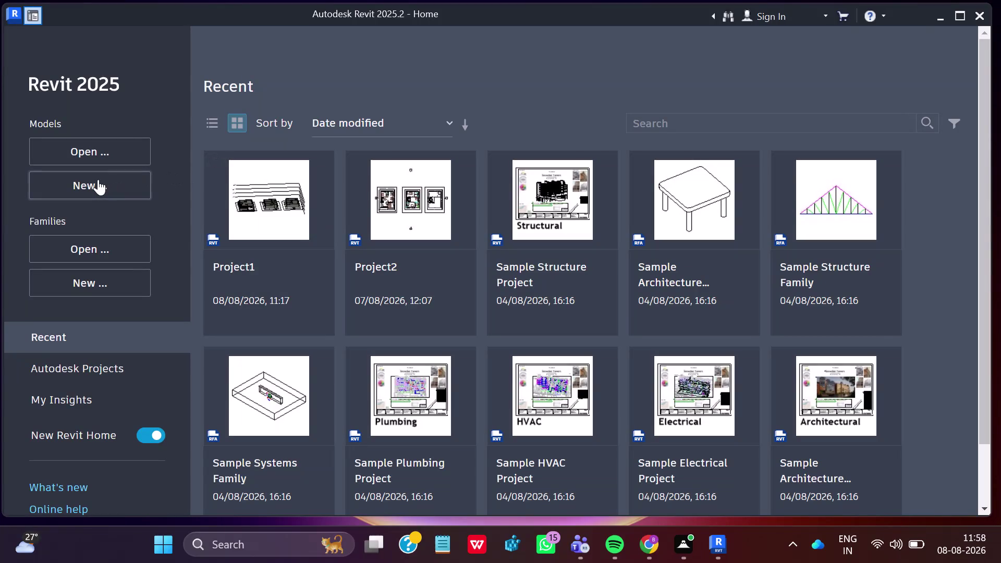
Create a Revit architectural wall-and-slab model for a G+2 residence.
Create a new project from the English-Imperial default.rte template.
click(97, 183)
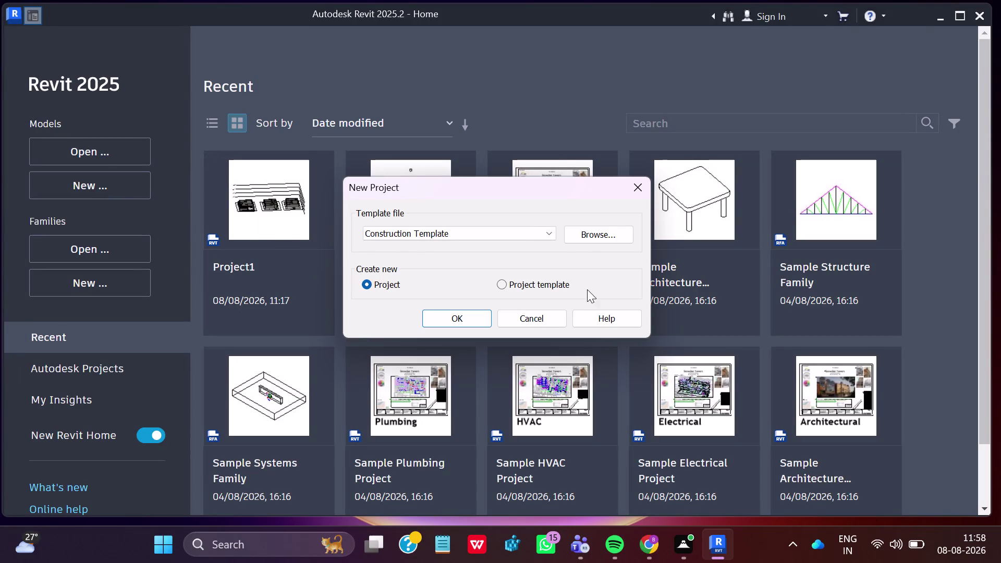
click(554, 236)
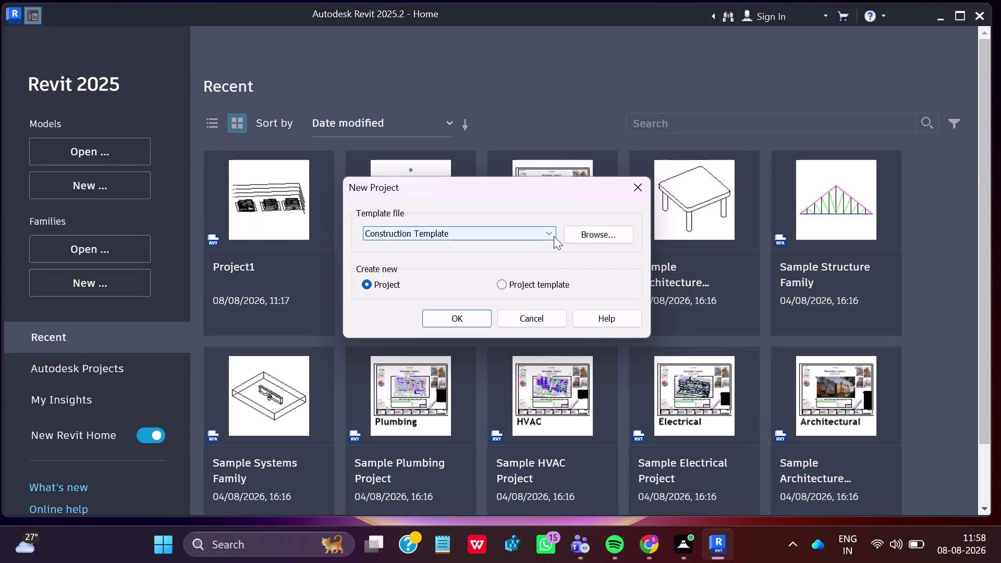
click(498, 260)
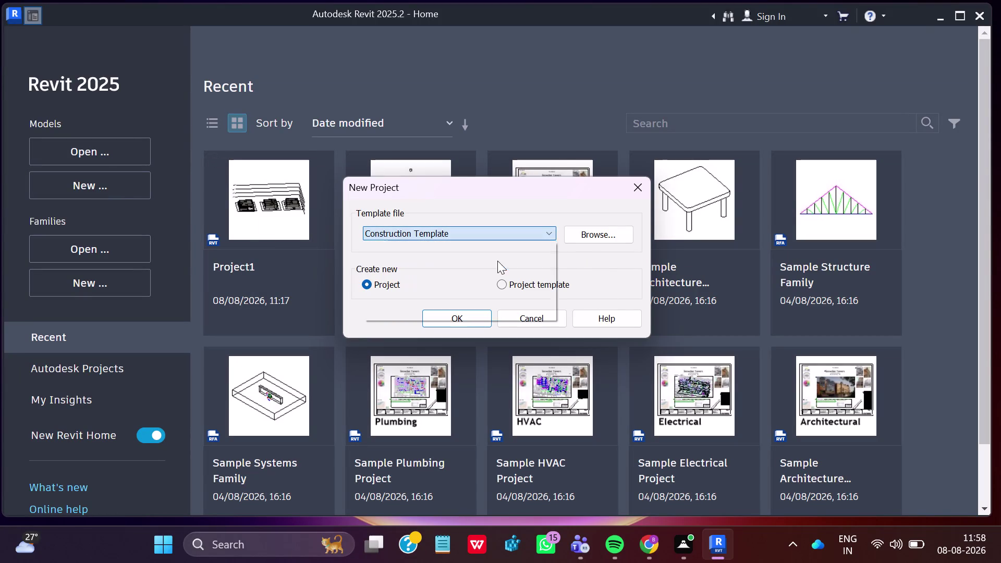
click(602, 237)
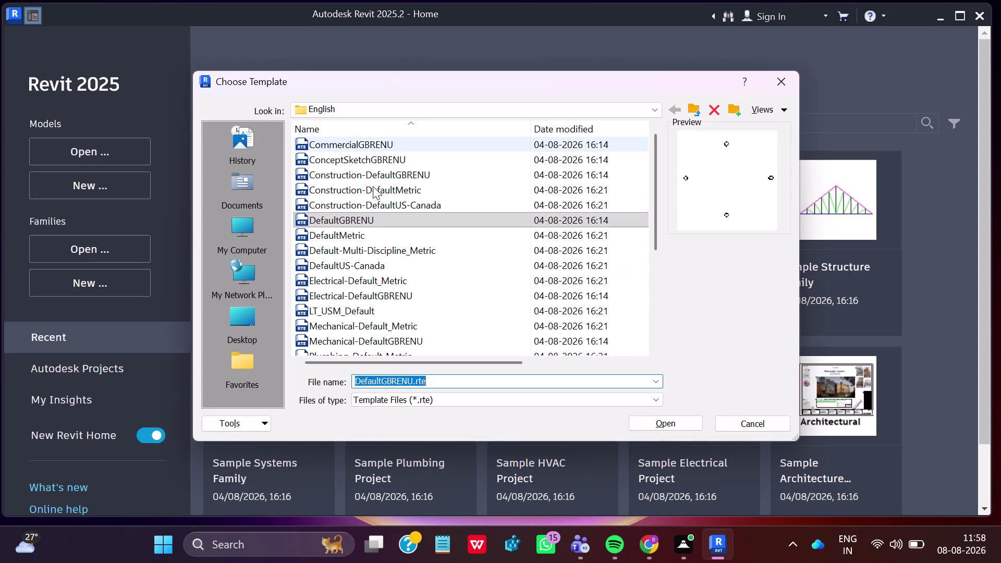
click(390, 110)
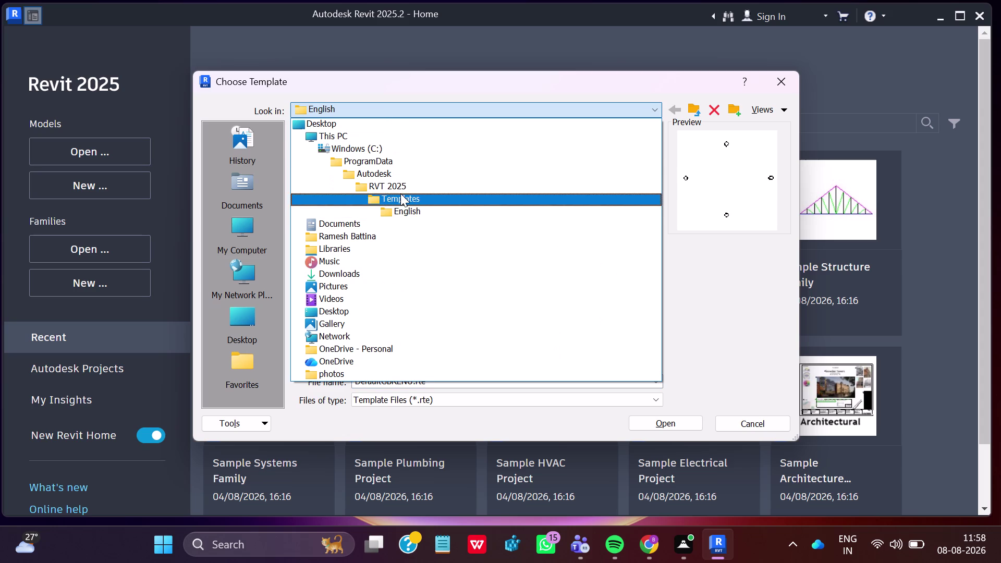
click(400, 194)
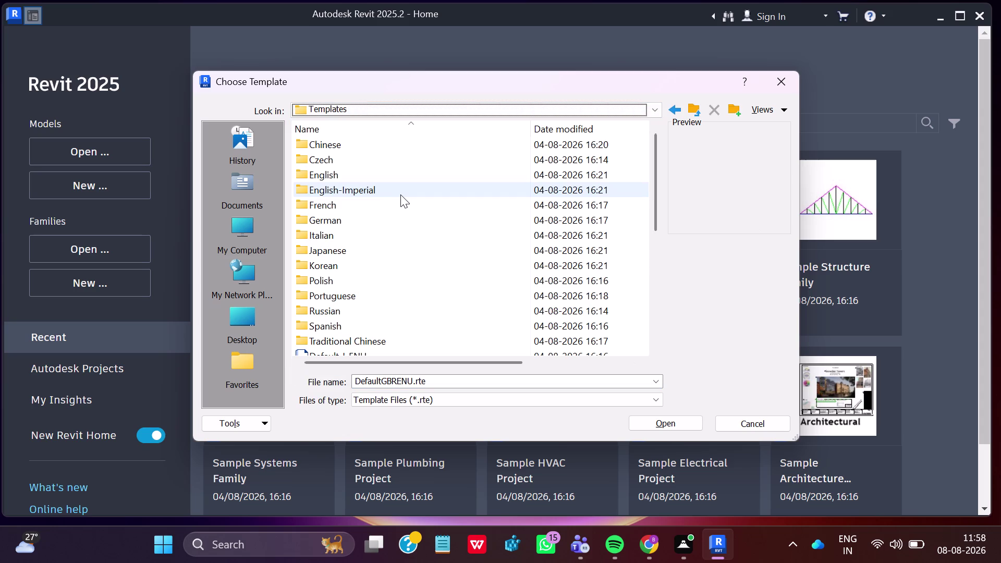
click(378, 176)
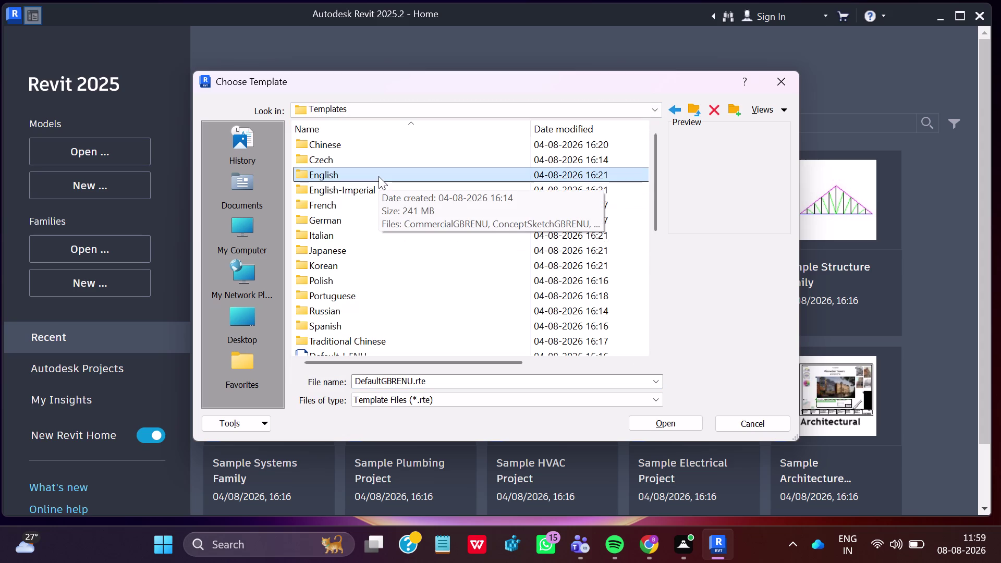
click(377, 188)
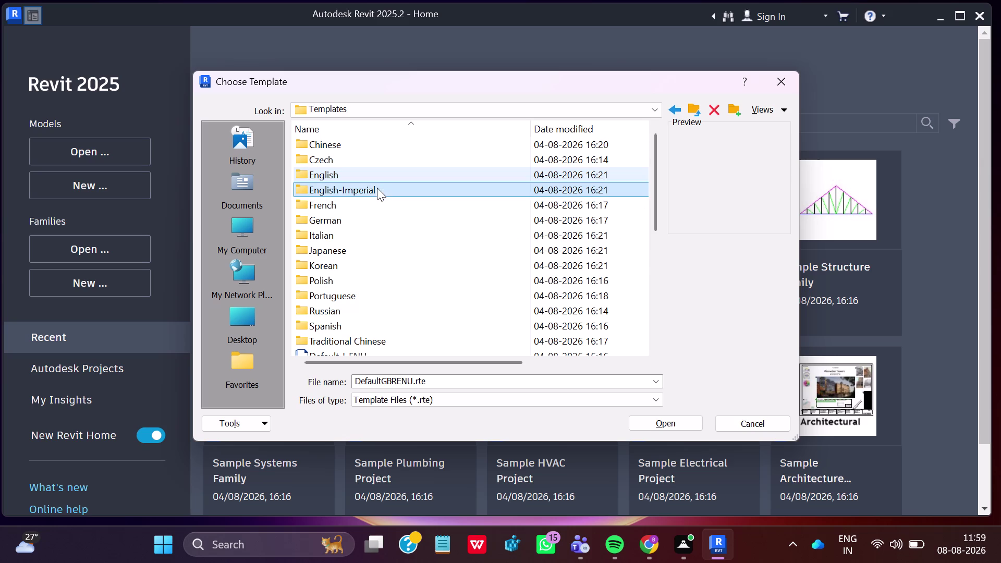
click(668, 419)
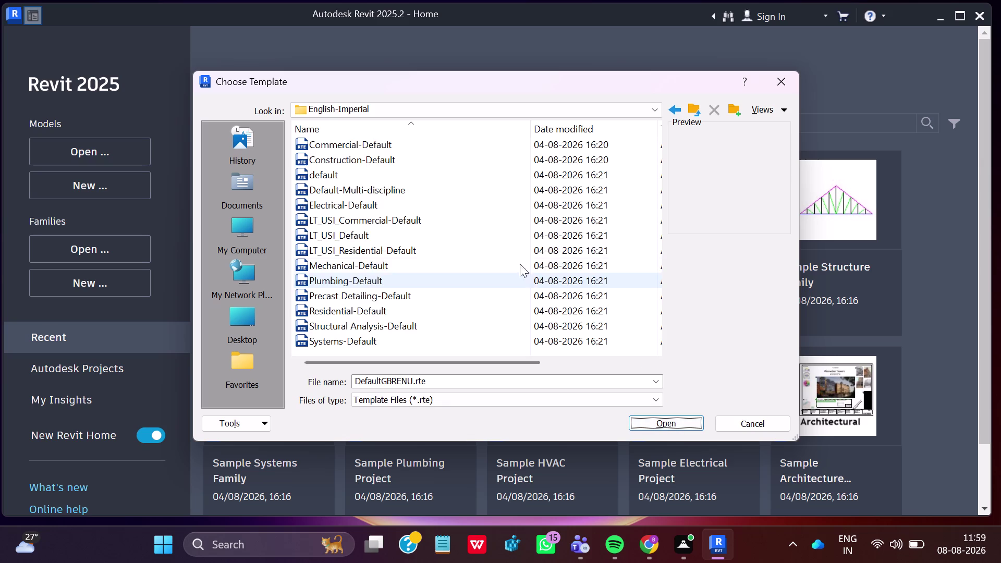
click(440, 173)
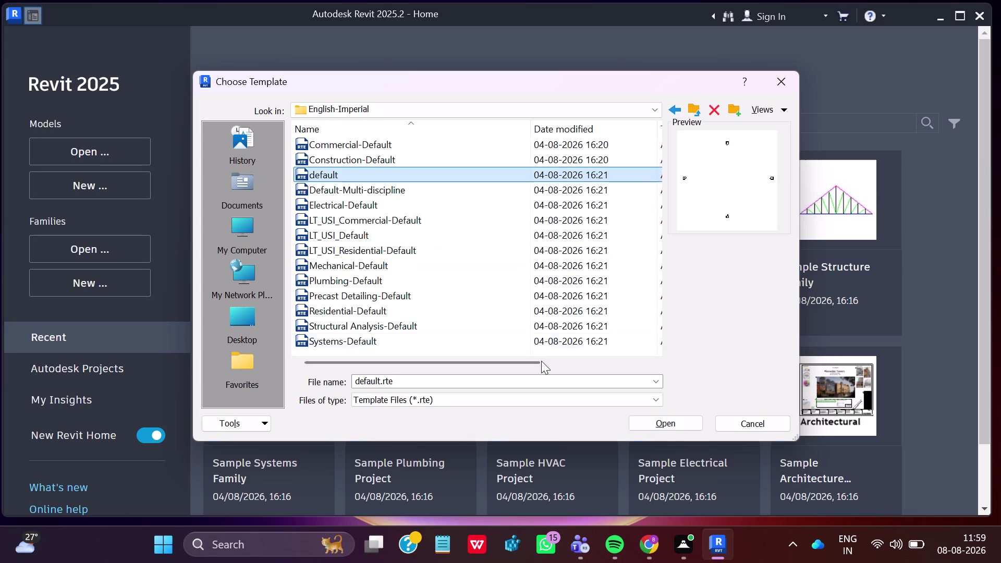
click(674, 426)
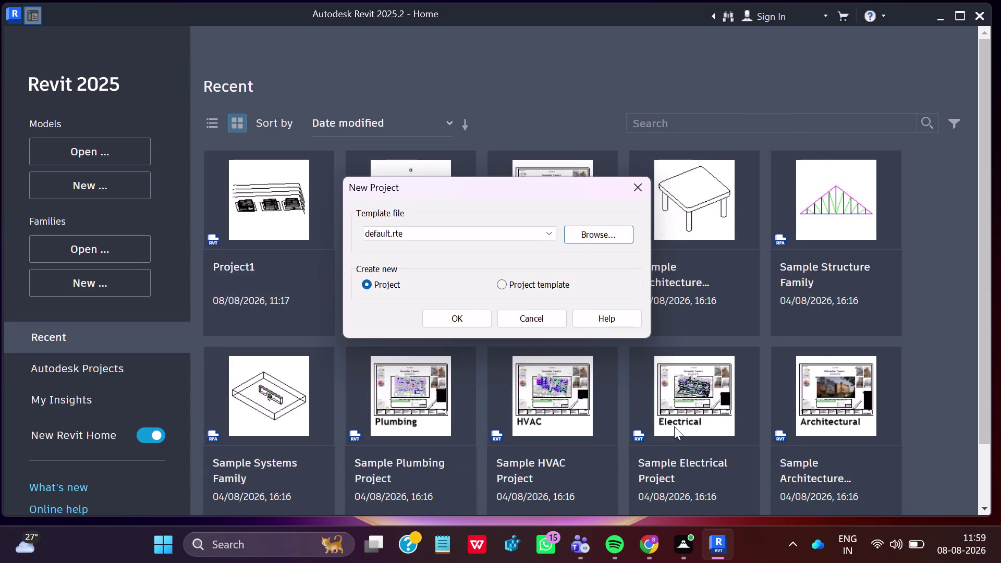
click(467, 319)
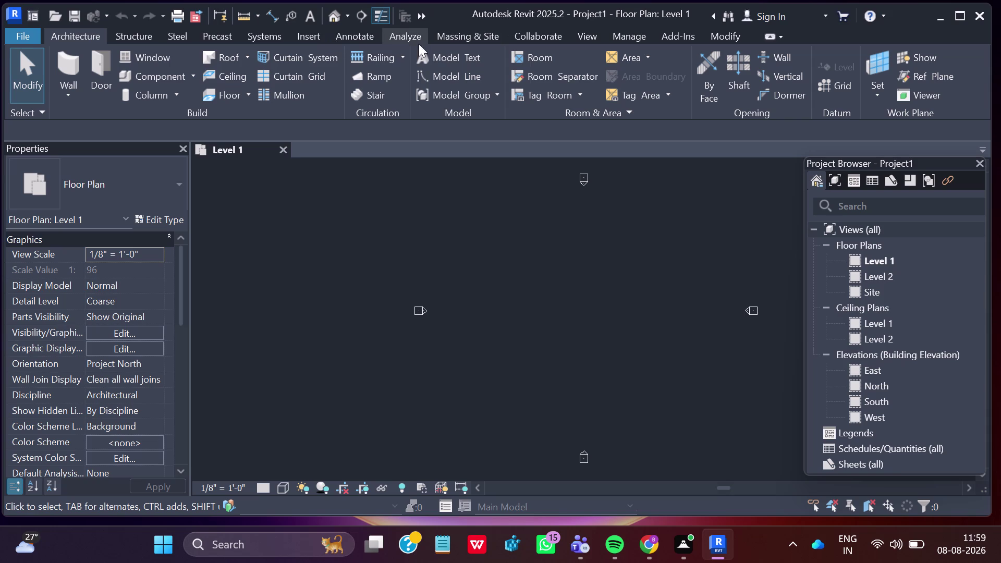
Import revit102.dwg from Documents into Level 1, positioned Center to Center.
click(317, 35)
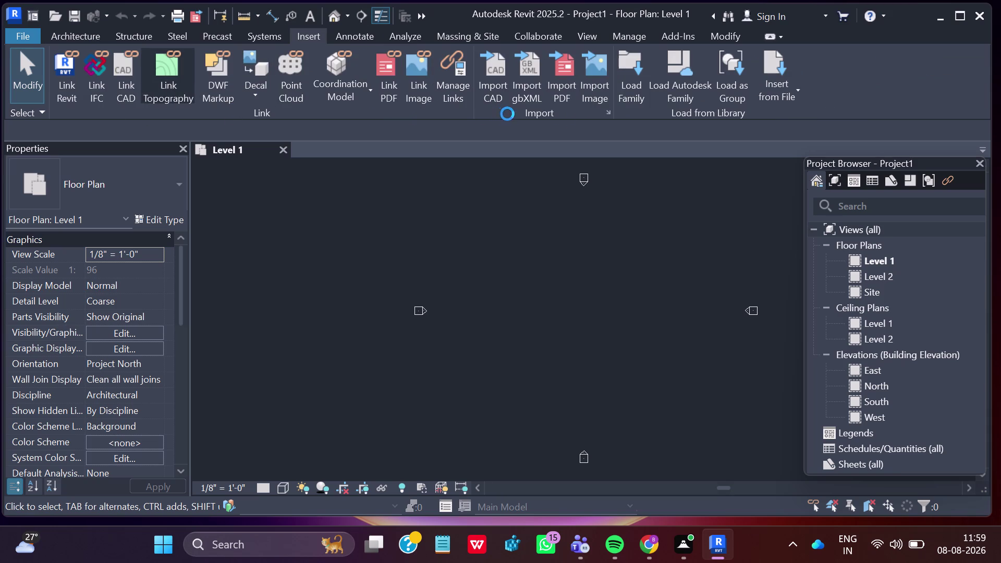
click(498, 75)
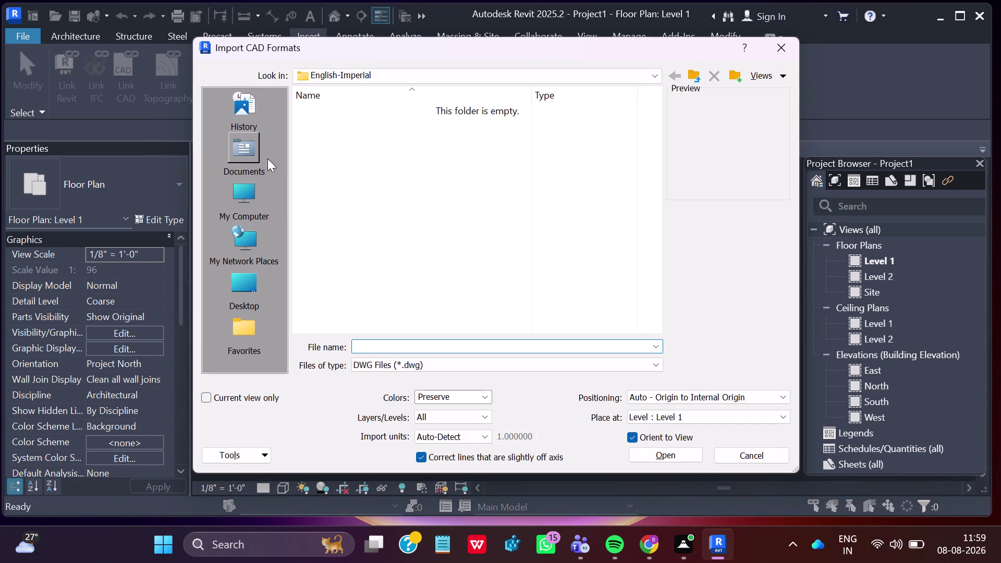
click(228, 143)
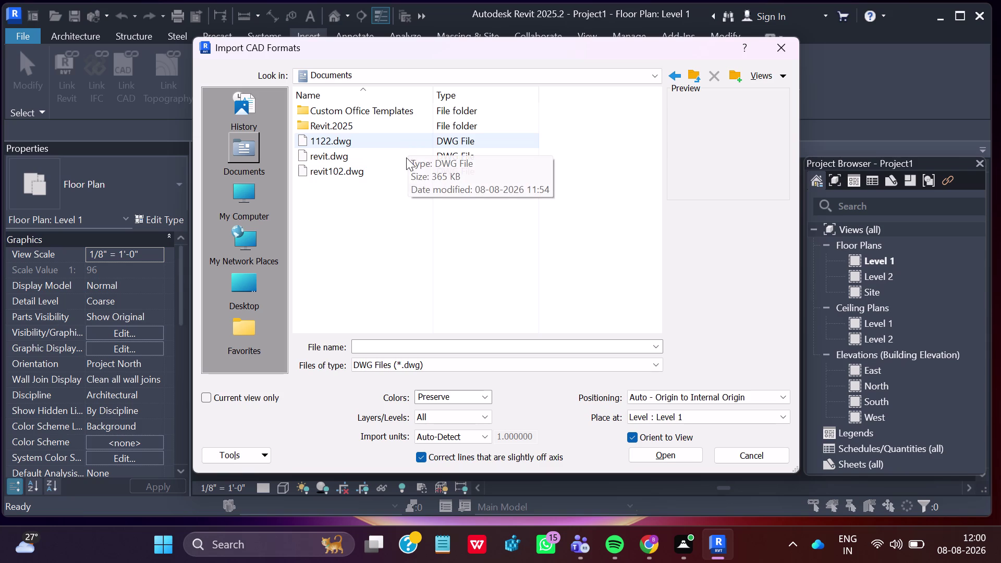
click(378, 171)
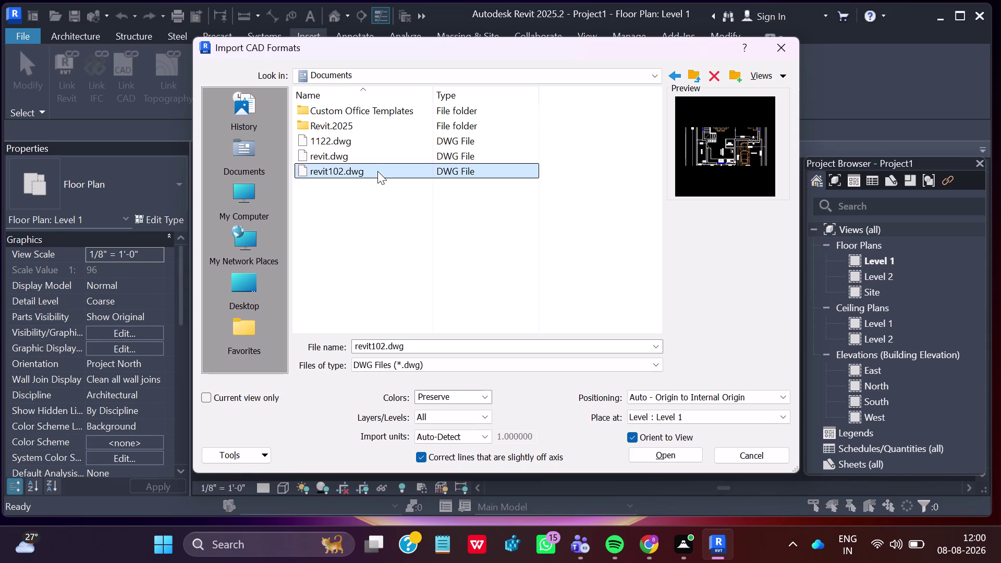
click(777, 393)
click(734, 409)
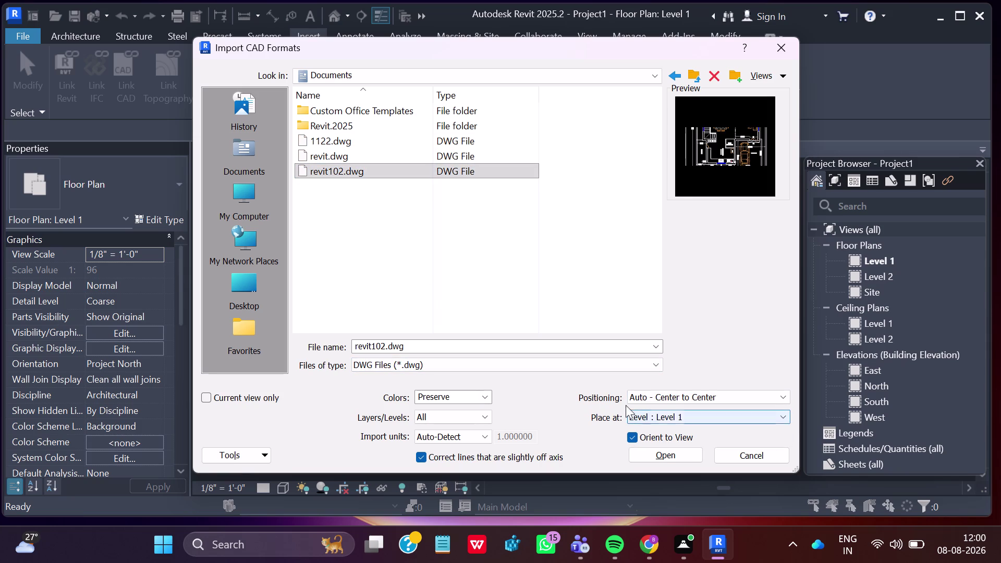
click(666, 457)
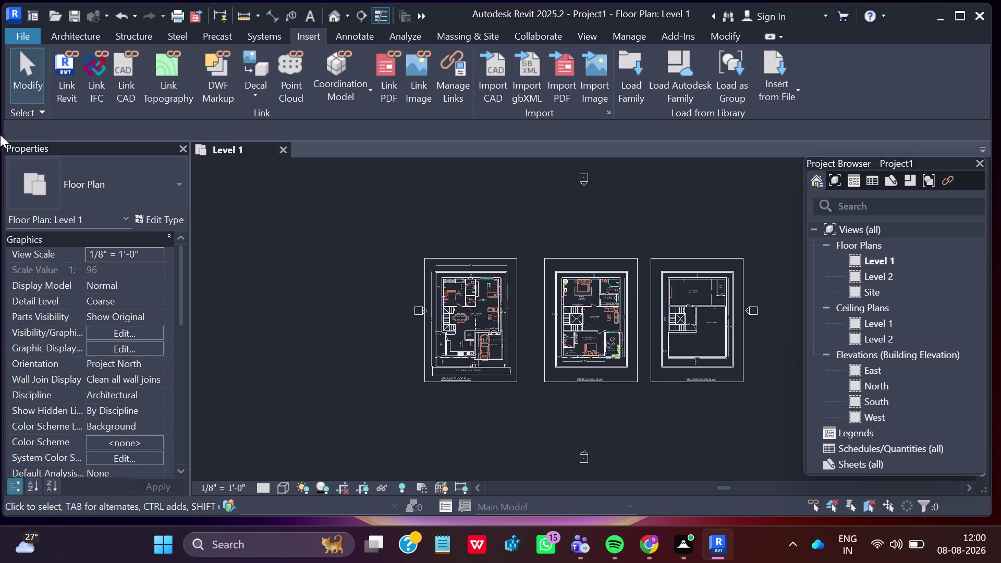
click(74, 34)
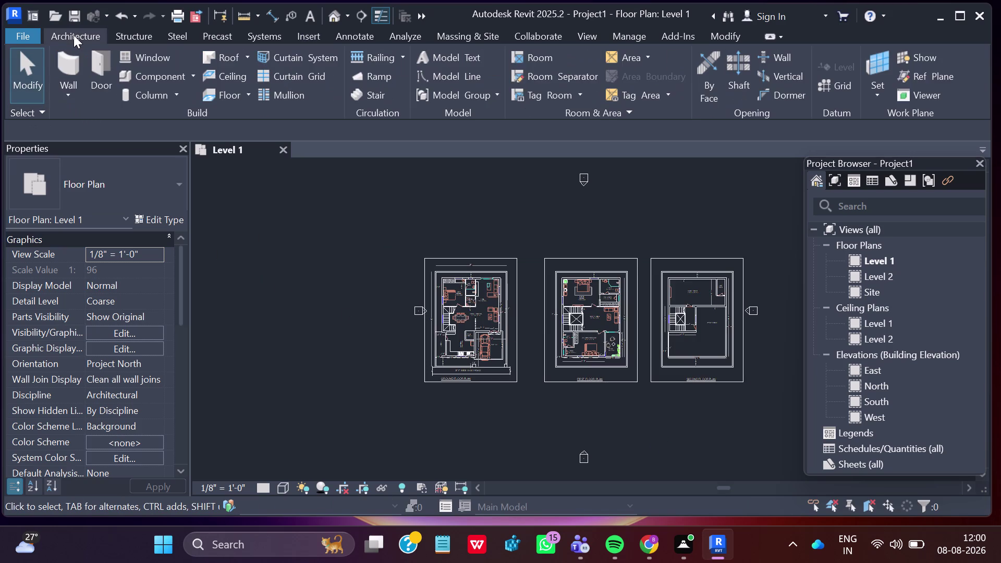
Start the Wall tool and duplicate the Generic - 8" wall type.
click(67, 90)
click(89, 118)
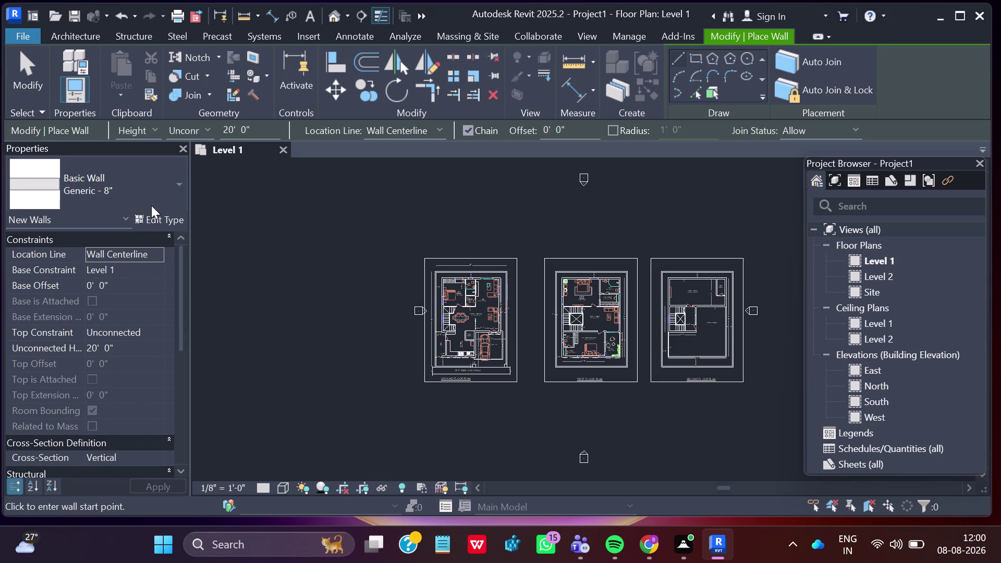
click(163, 220)
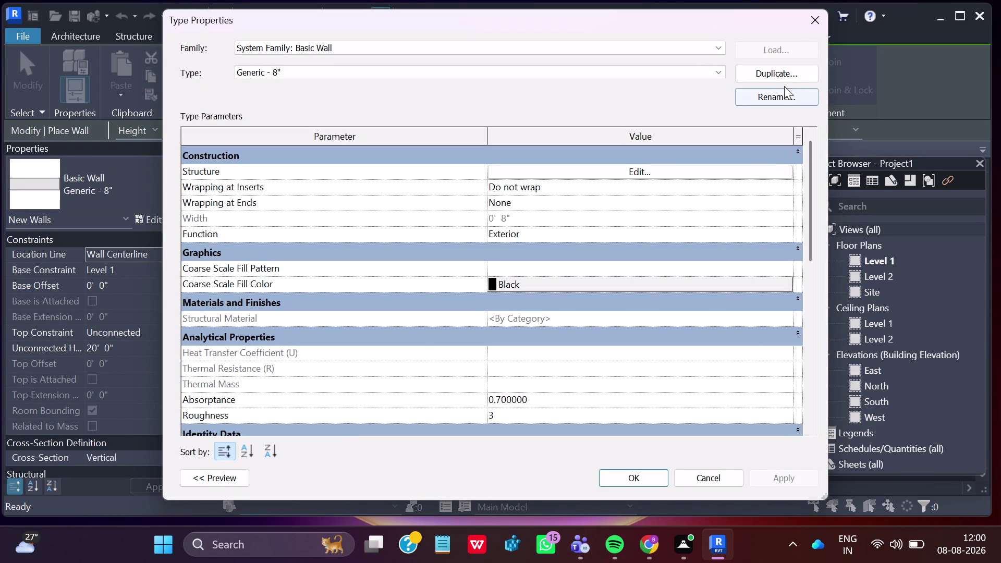
click(784, 72)
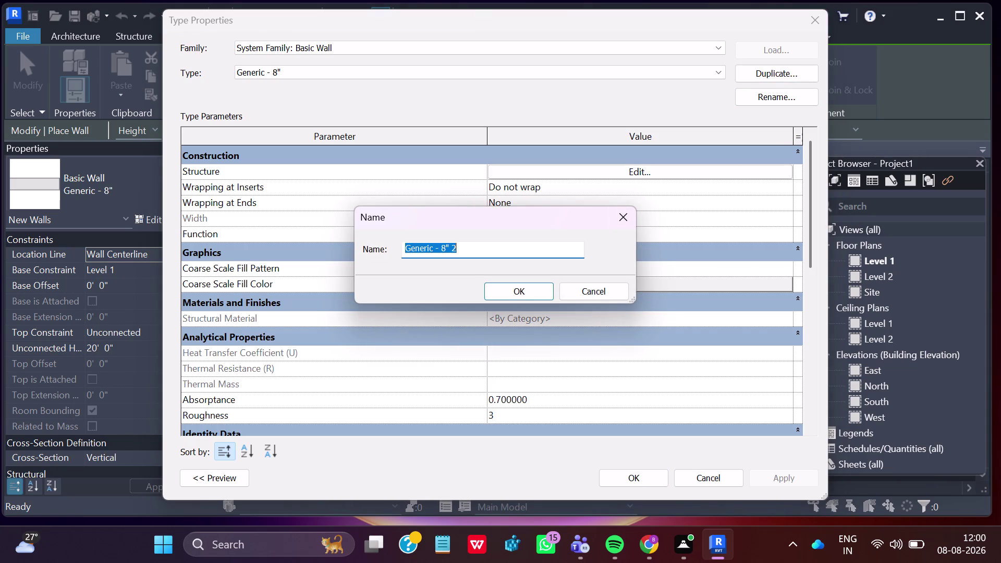
Name the duplicated type '6" wall' and open its layer structure.
click(475, 250)
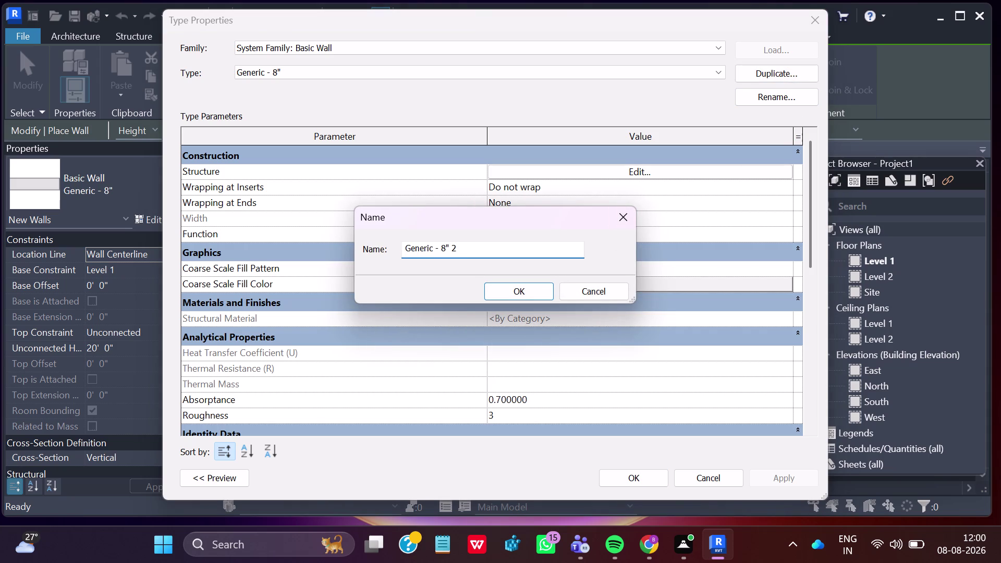
key(BackSpace)
key(BackSpace)
key(BackSpace)
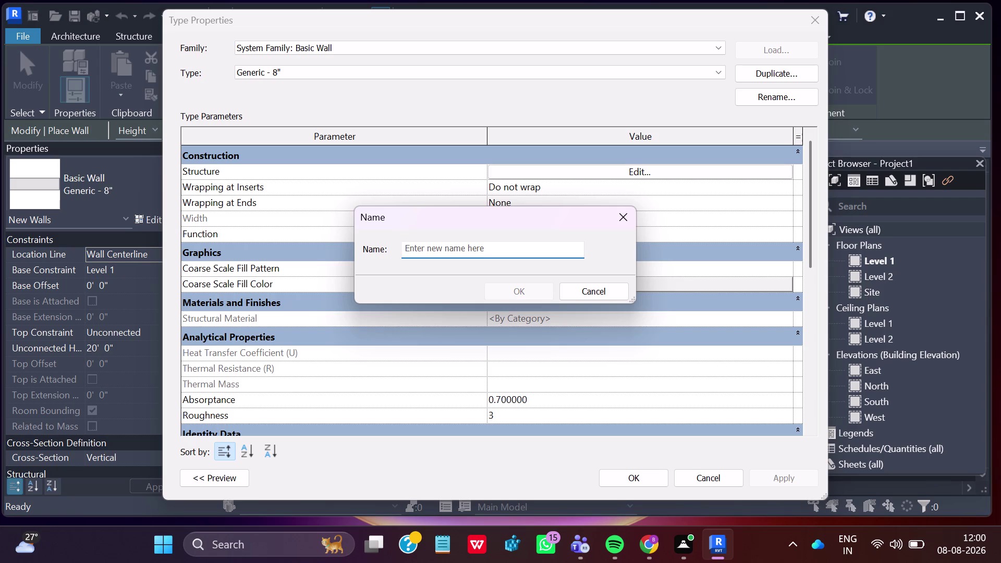
key(6)
text(')
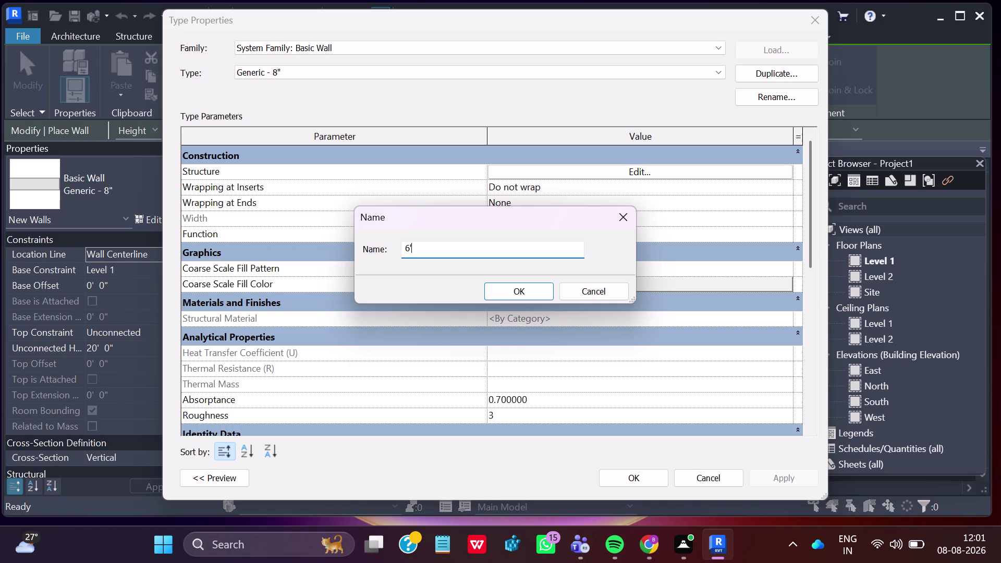
text(')
key(space)
text(wa)
text(l)
text(l)
click(523, 293)
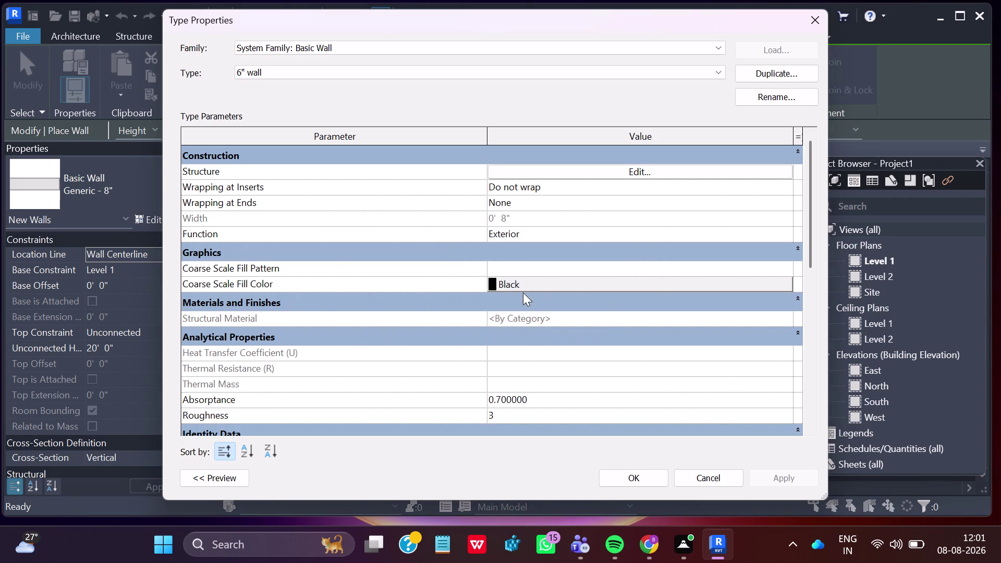
click(643, 167)
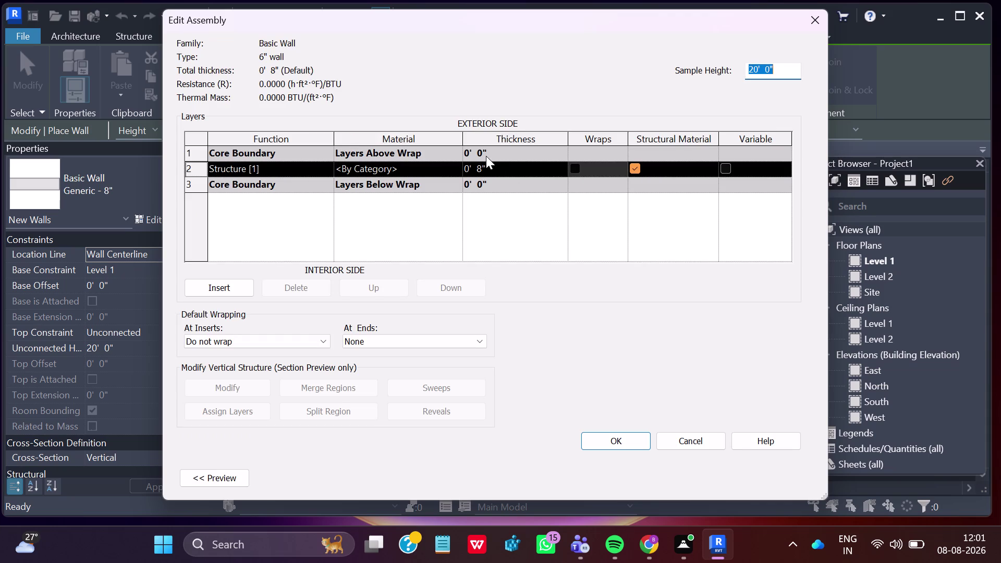
Set the structure layer thickness to 6, giving a 6' 0" width, and apply.
click(483, 165)
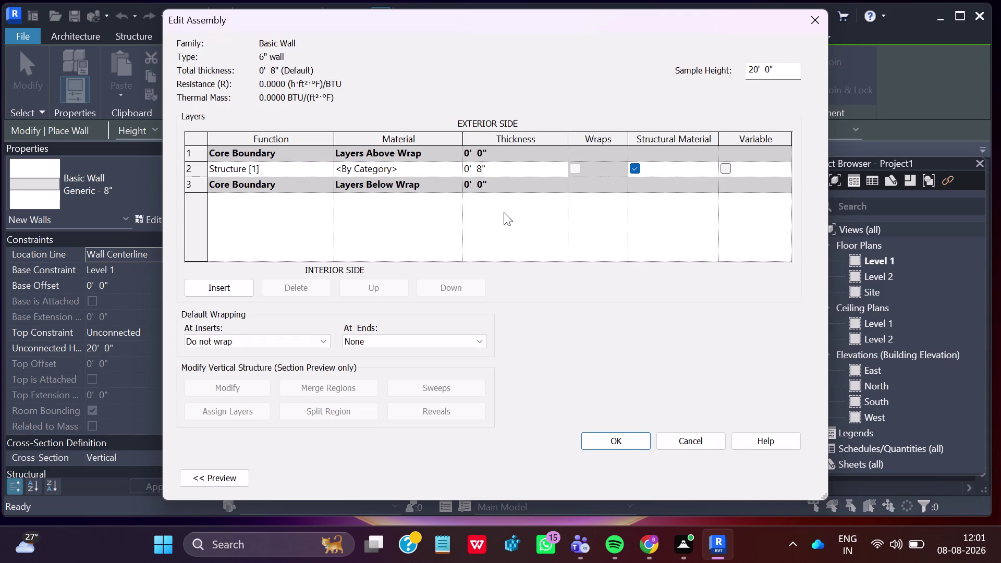
click(501, 171)
key(BackSpace)
key(BackSpace)
key(BackSpace)
key(BackSpace)
key(BackSpace)
key(BackSpace)
key(6)
click(613, 439)
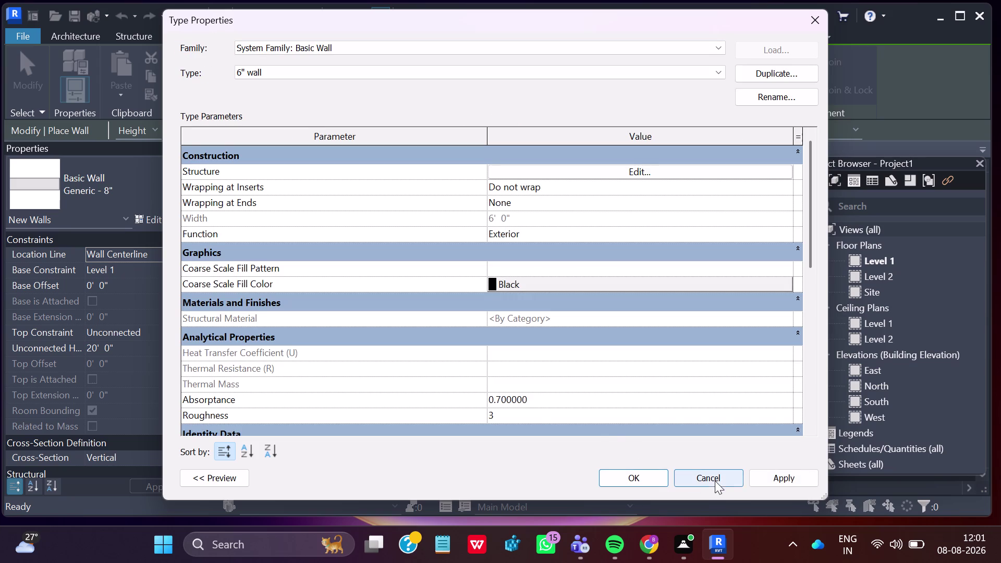
click(786, 477)
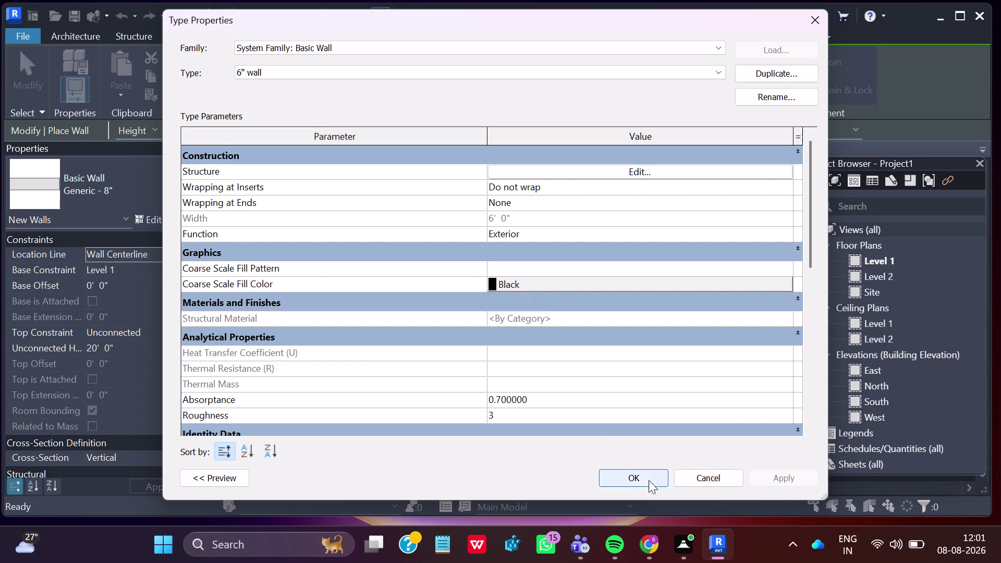
click(630, 470)
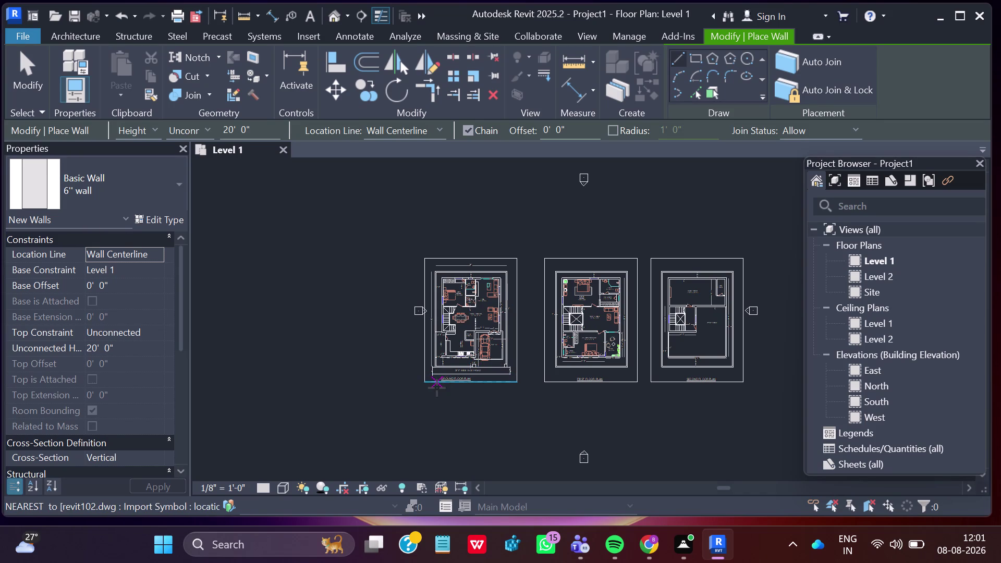
Set the walls' Unconnected Height to 10' 0" in Properties.
scroll(up, 3)
scroll(up, 3)
scroll(up, 3)
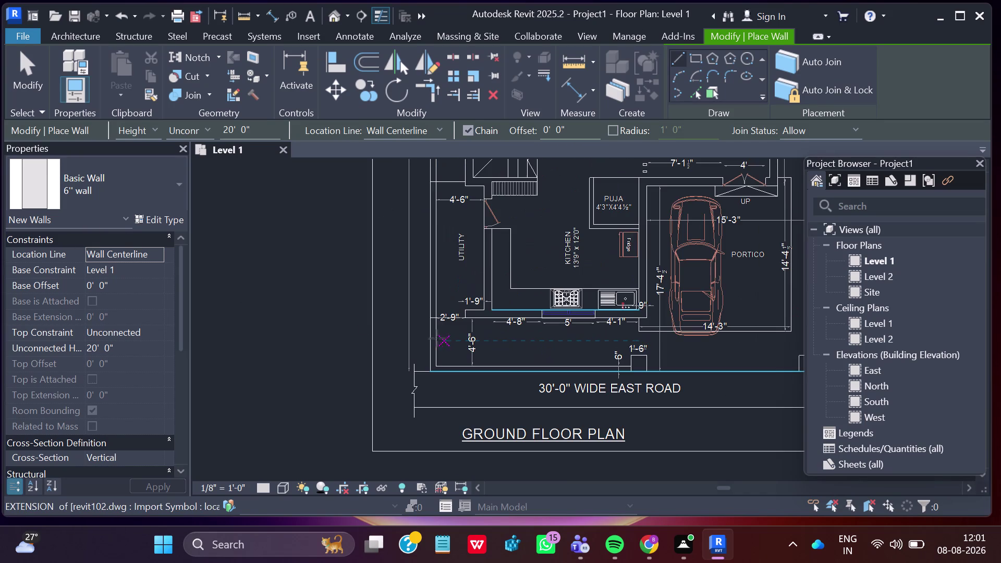
click(93, 344)
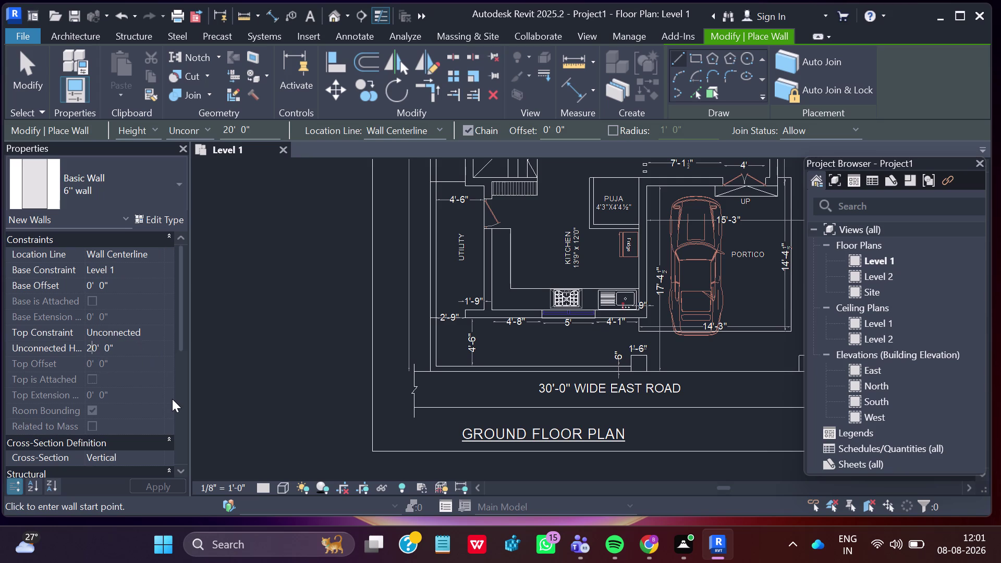
key(BackSpace)
key(1)
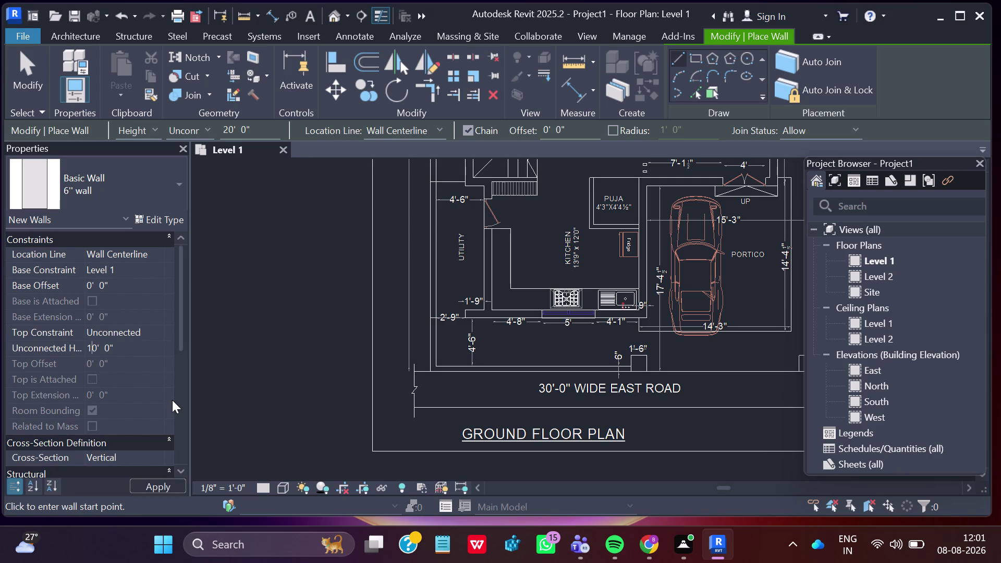
key(Return)
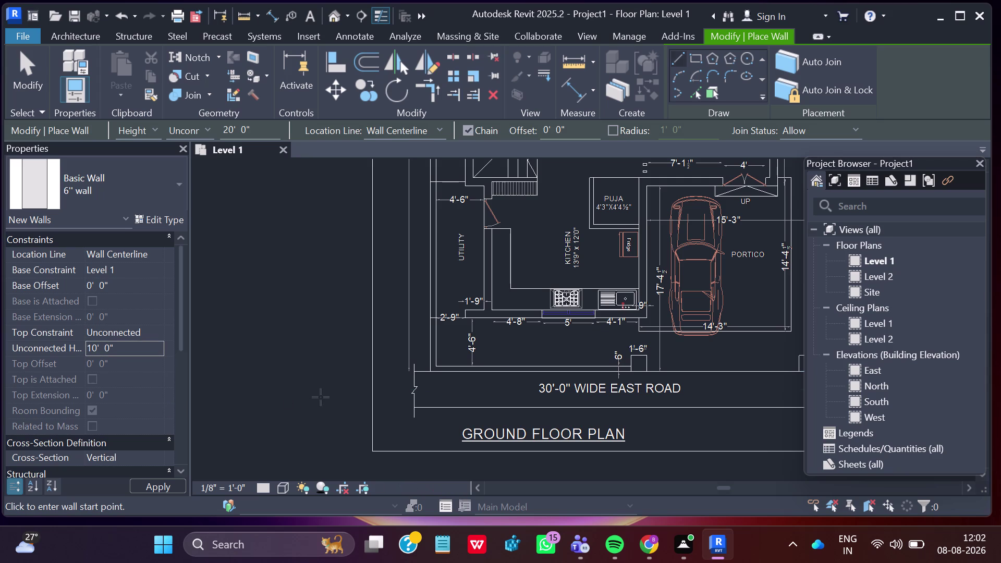
Zoom into the plan, start a wall at the lower outer corner, then cancel it.
scroll(up, 3)
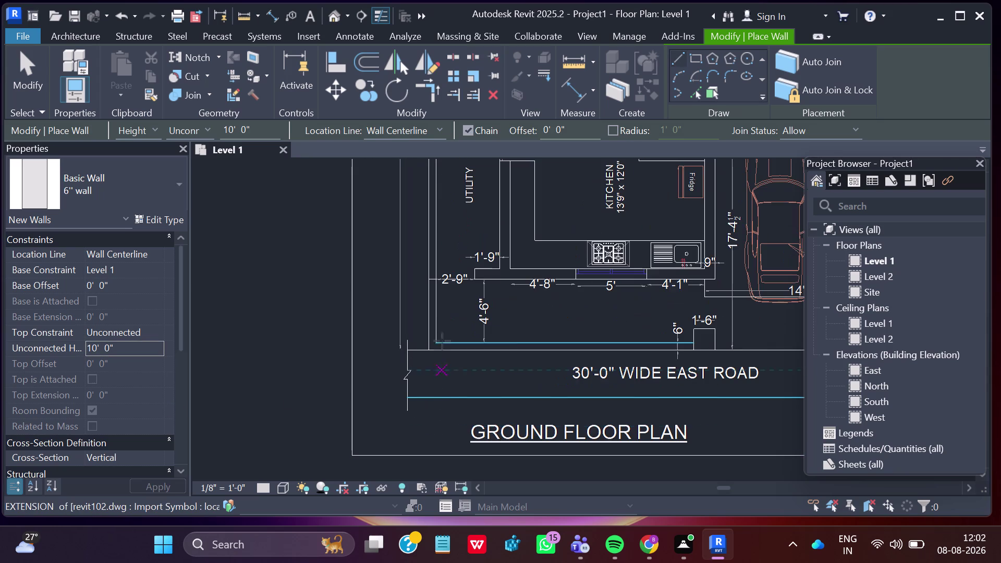
scroll(up, 3)
scroll(down, 3)
scroll(down, 3)
scroll(down, 3)
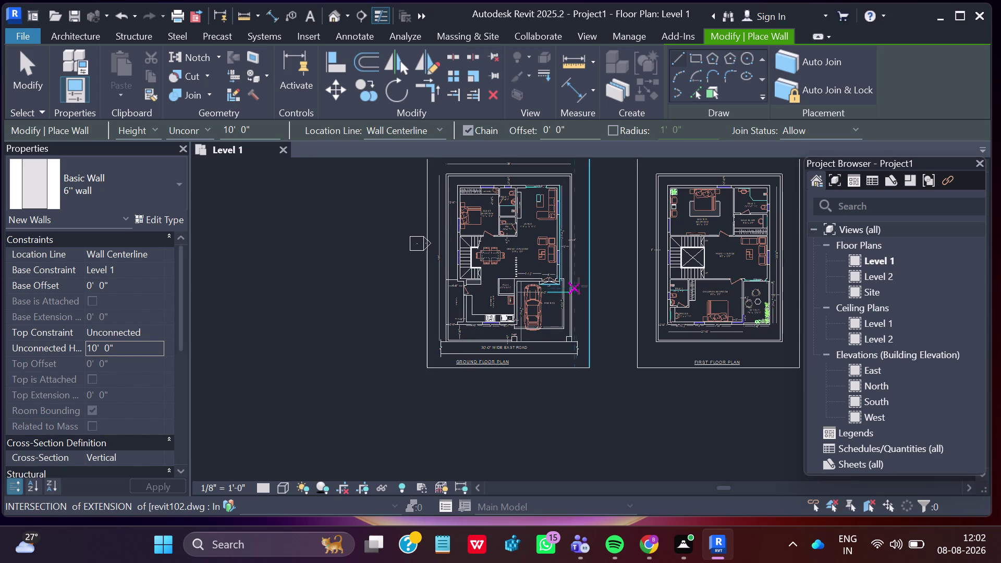
scroll(up, 3)
scroll(up, 3)
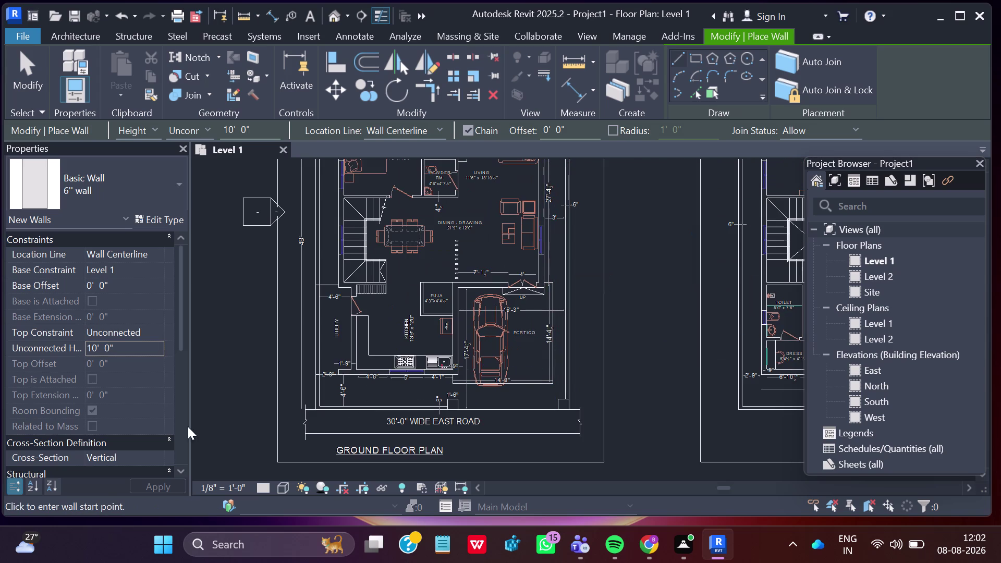
scroll(up, 3)
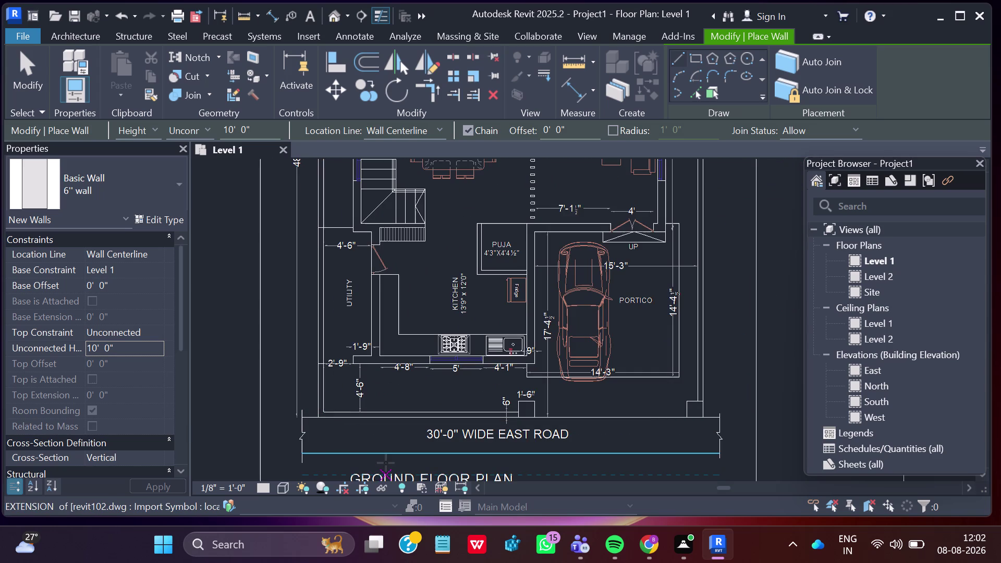
scroll(up, 3)
scroll(up, 3)
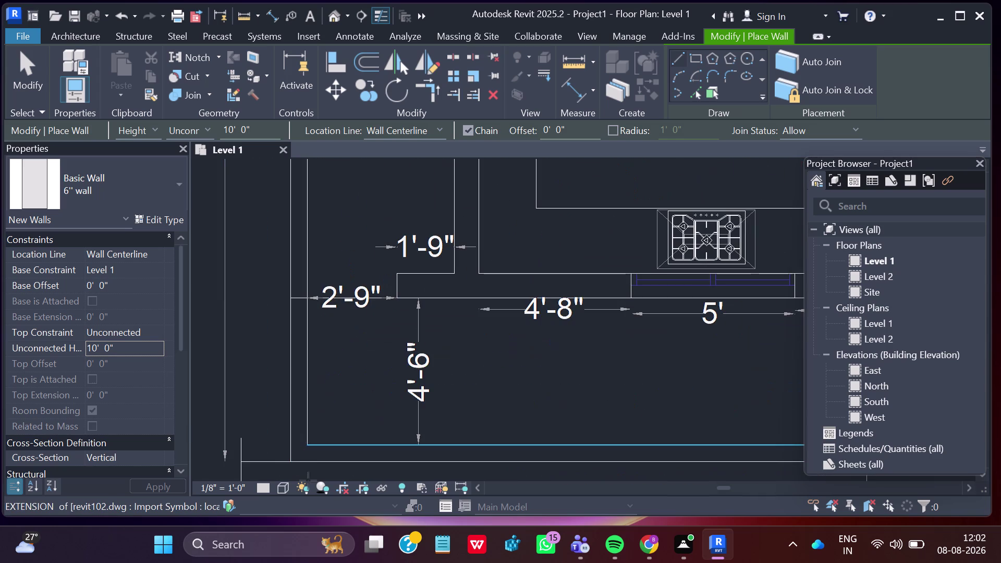
scroll(up, 3)
click(306, 447)
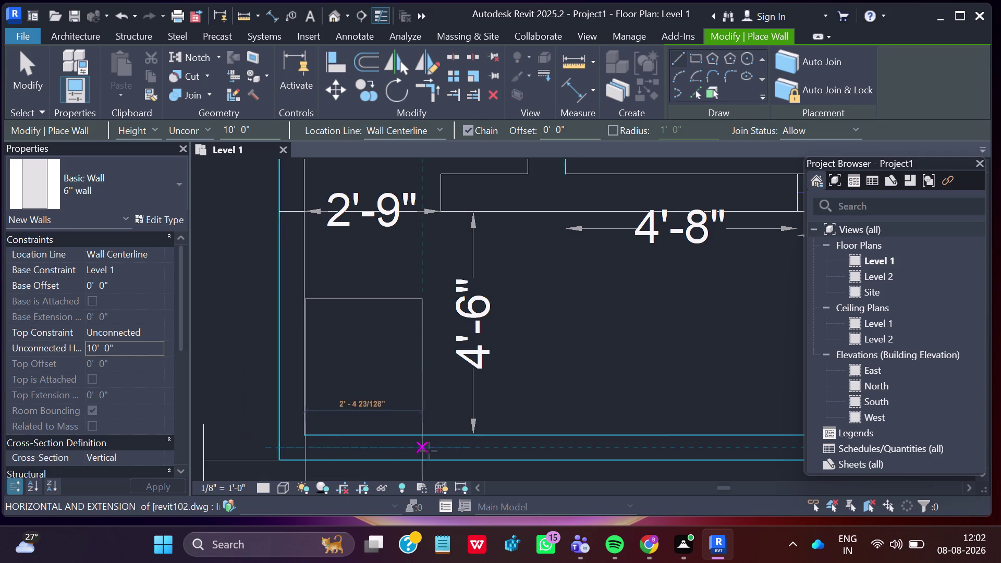
scroll(down, 3)
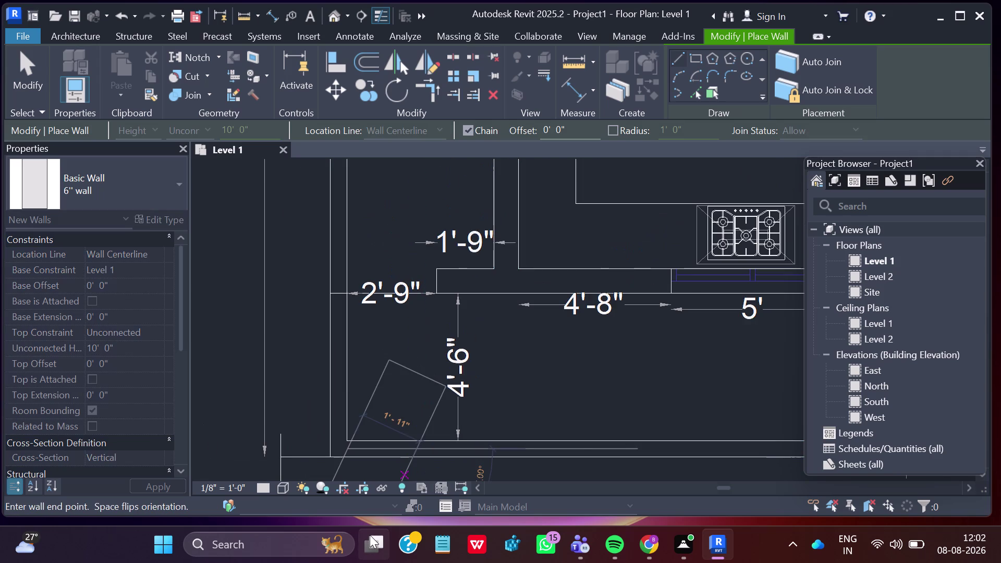
key(Escape)
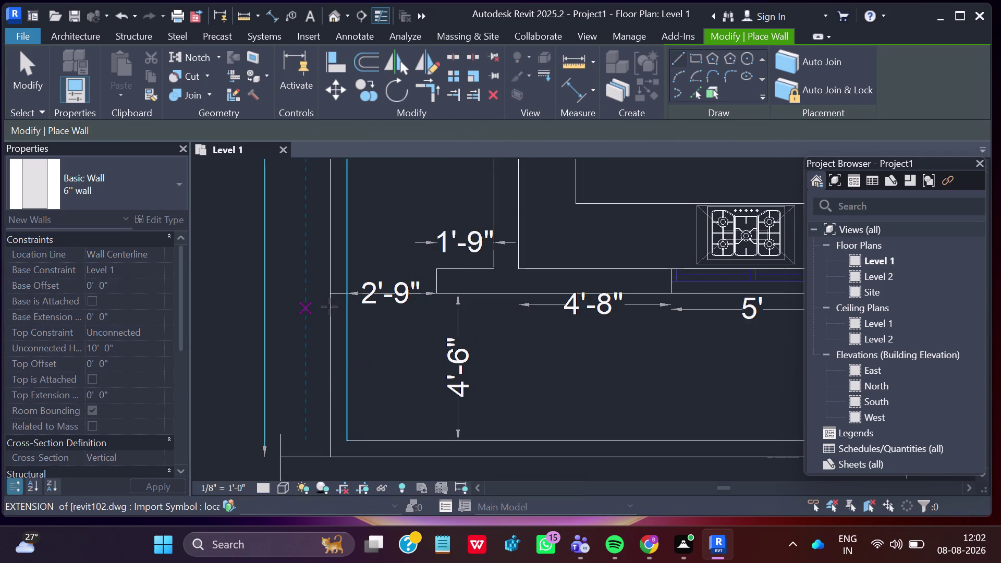
key(Escape)
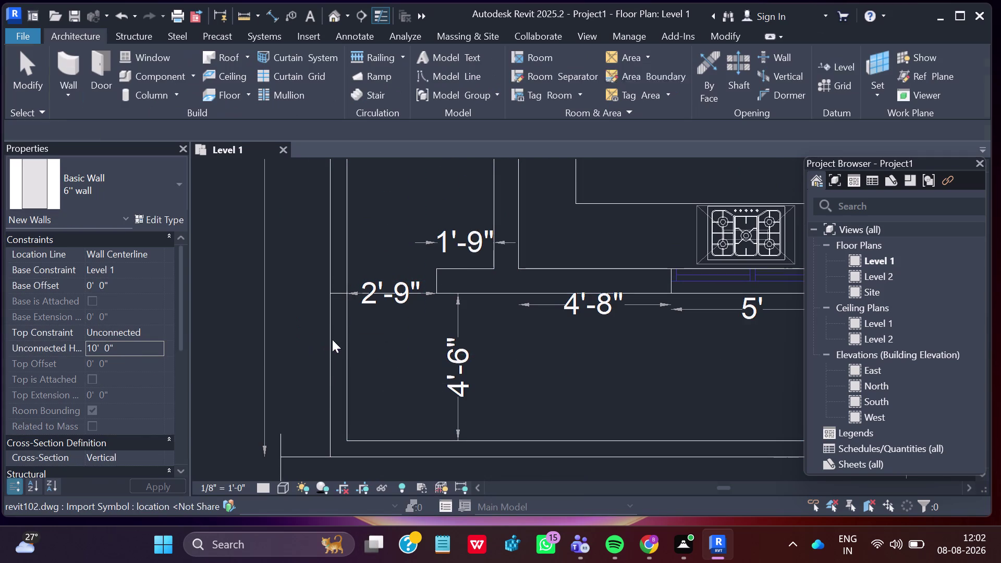
Relaunch the Wall tool and reopen the 6" wall type settings.
click(70, 93)
click(90, 118)
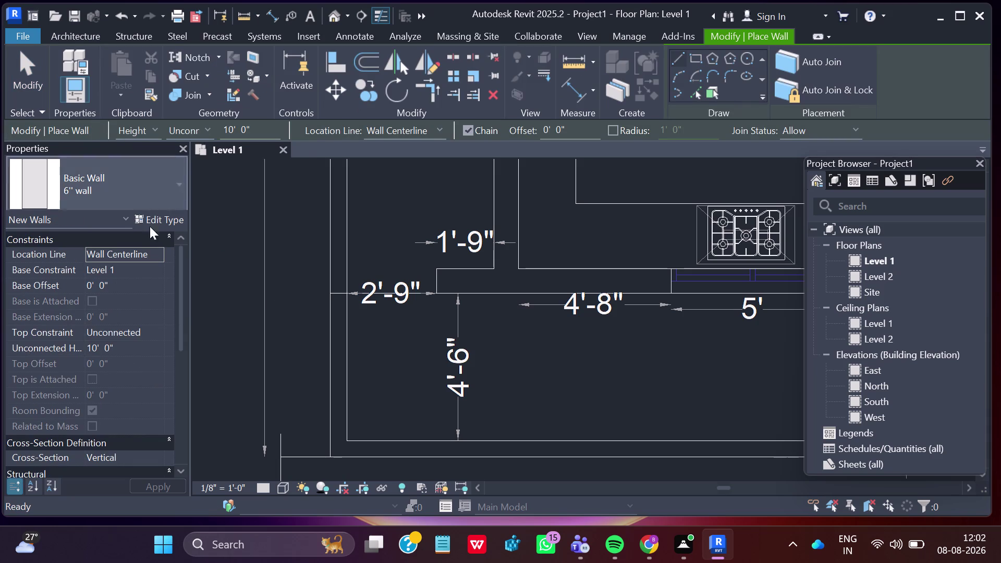
click(167, 217)
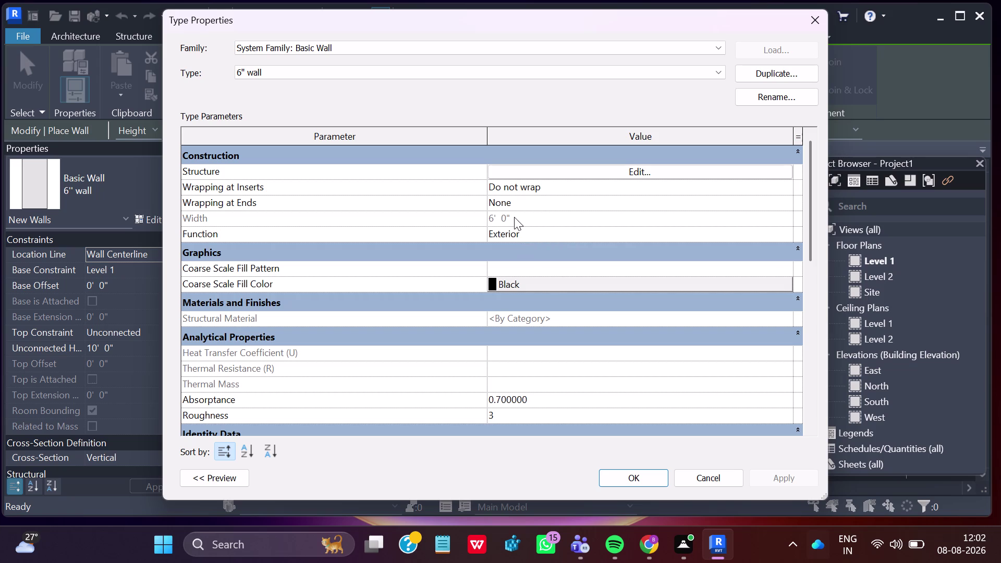
Change the structure layer thickness from 6' 0" to 0' 6" and confirm.
click(642, 171)
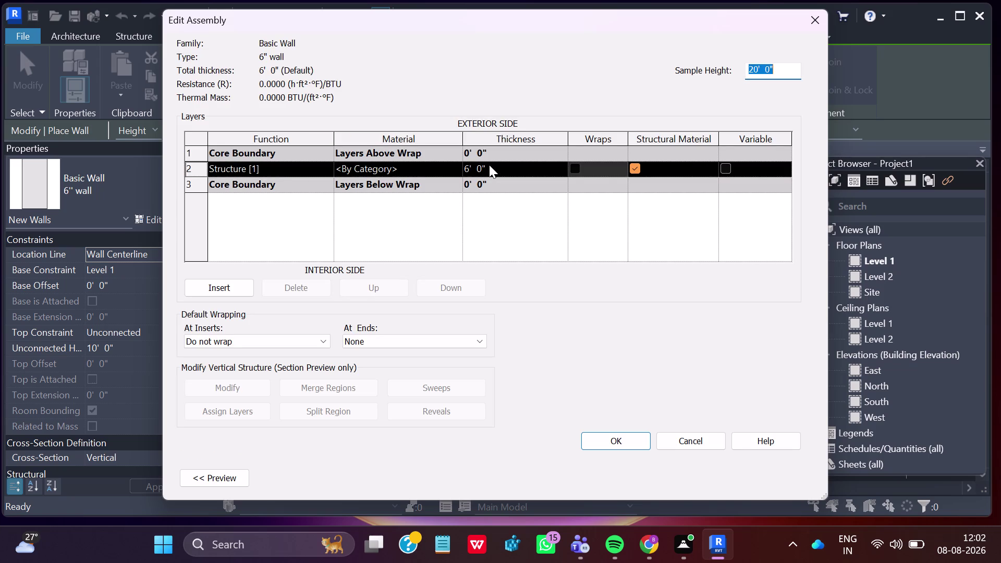
click(489, 165)
key(BackSpace)
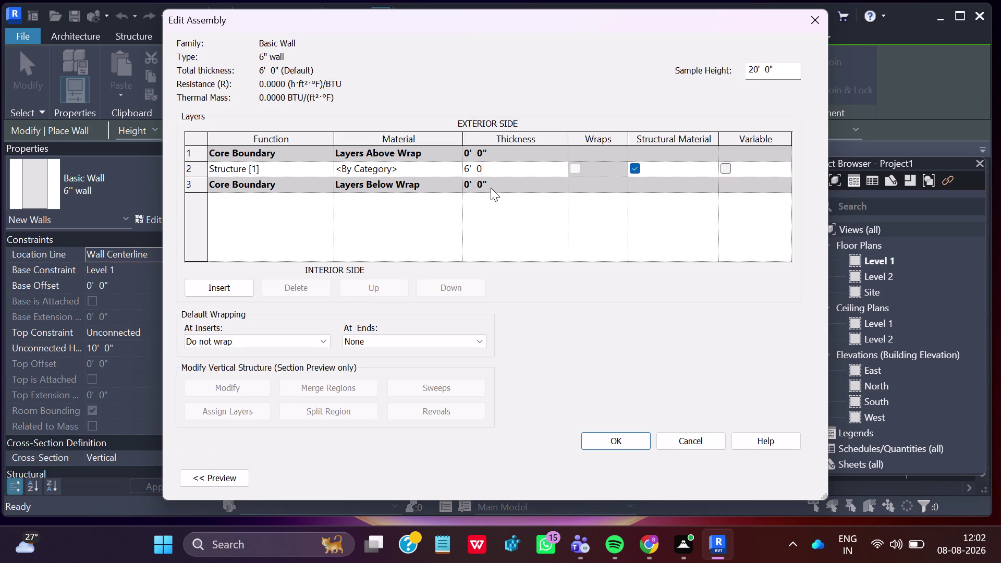
key(BackSpace)
key(BackSpace)
key(BackSpace)
key(BackSpace)
key(BackSpace)
key(6)
text('')
click(606, 438)
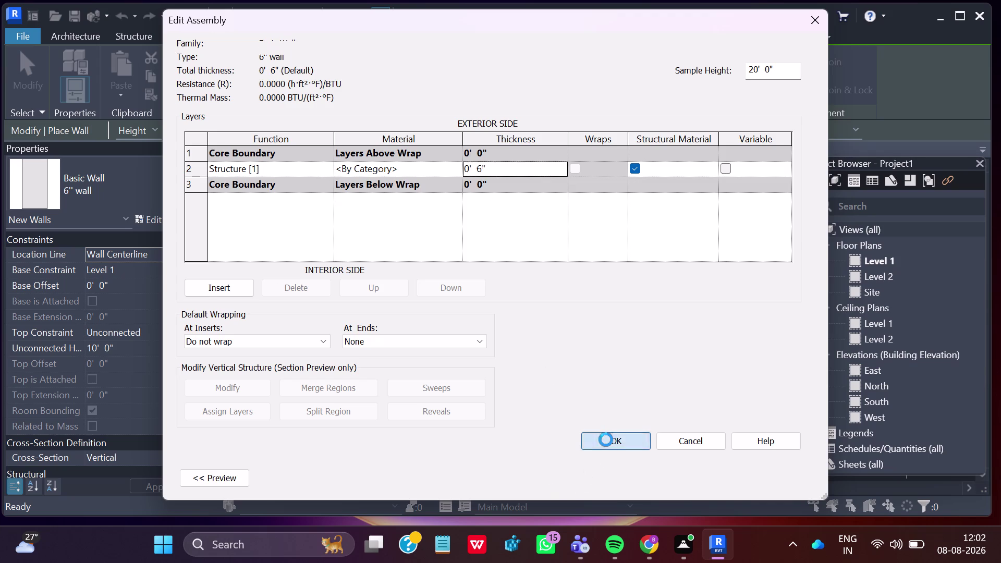
click(786, 473)
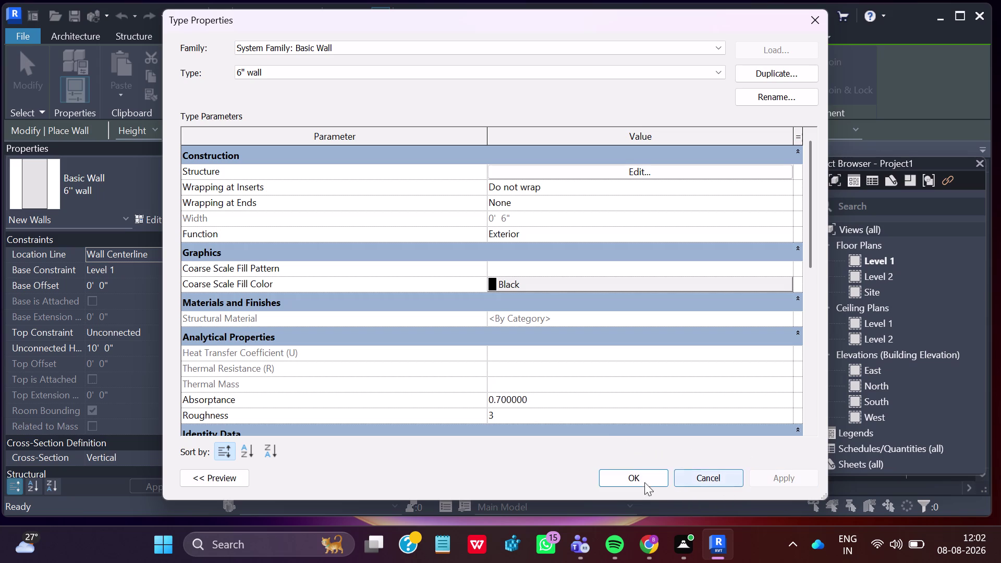
click(631, 479)
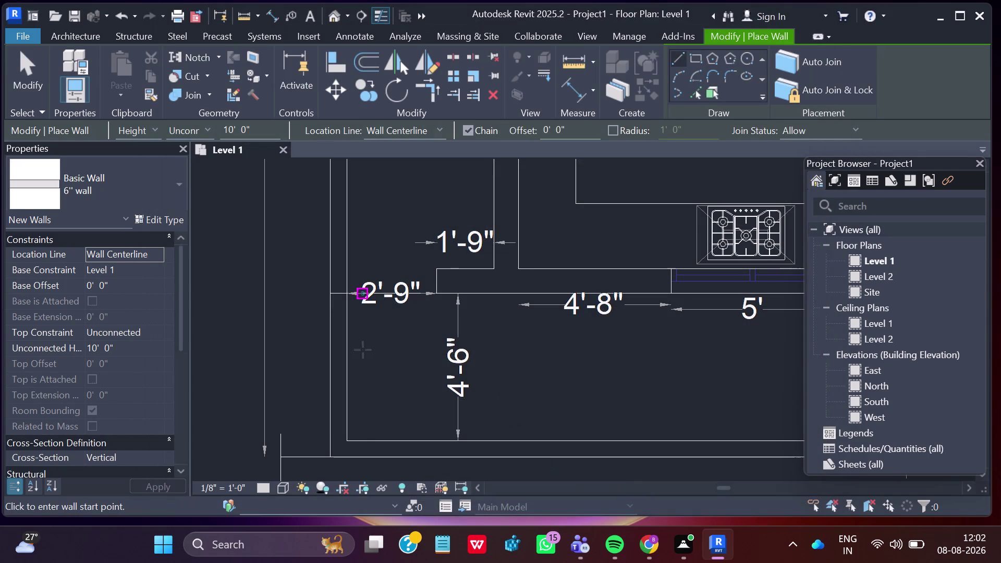
Start a 6" wall on the imported plan's left outer edge.
scroll(down, 3)
scroll(down, 3)
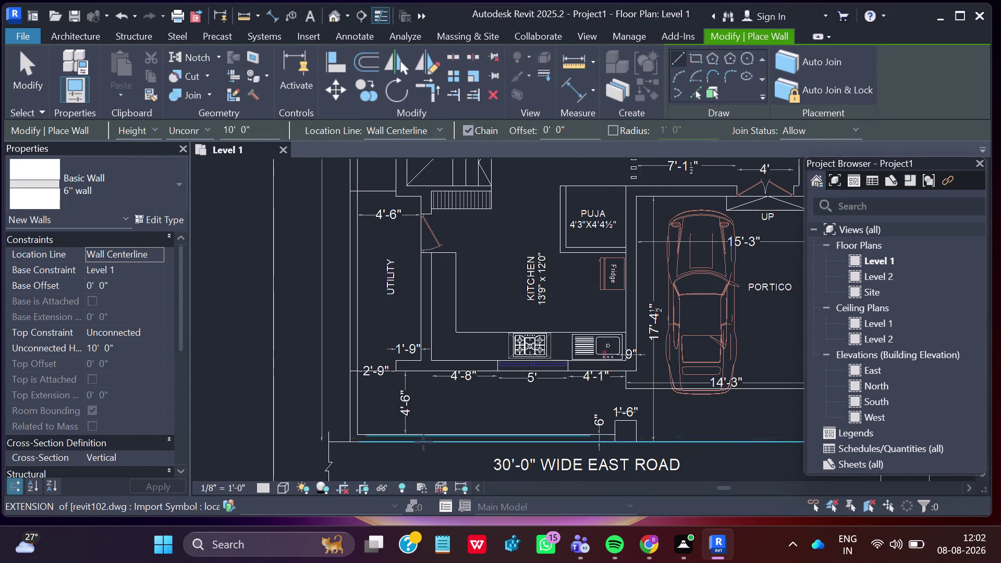
scroll(down, 3)
scroll(up, 3)
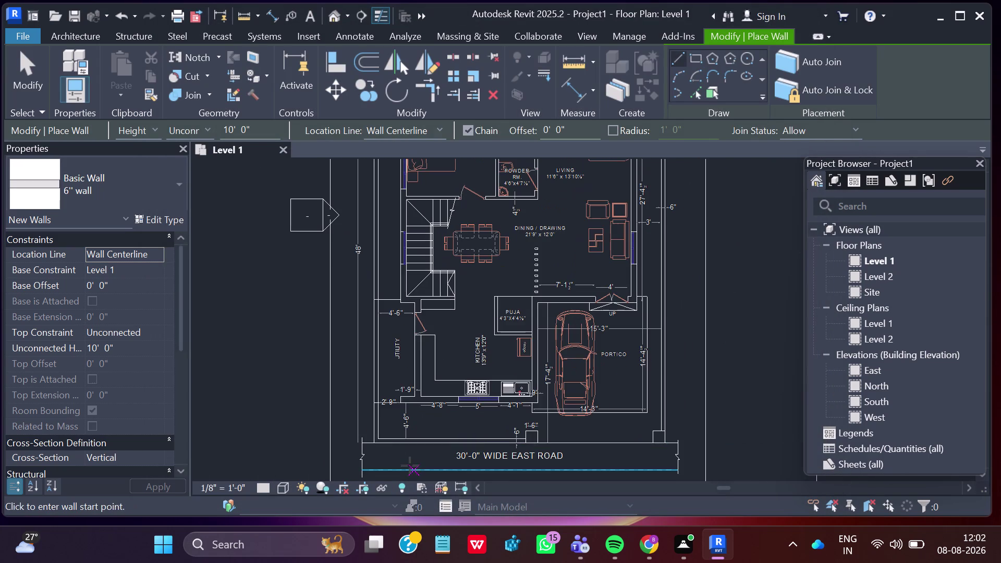
scroll(up, 3)
scroll(up, 3)
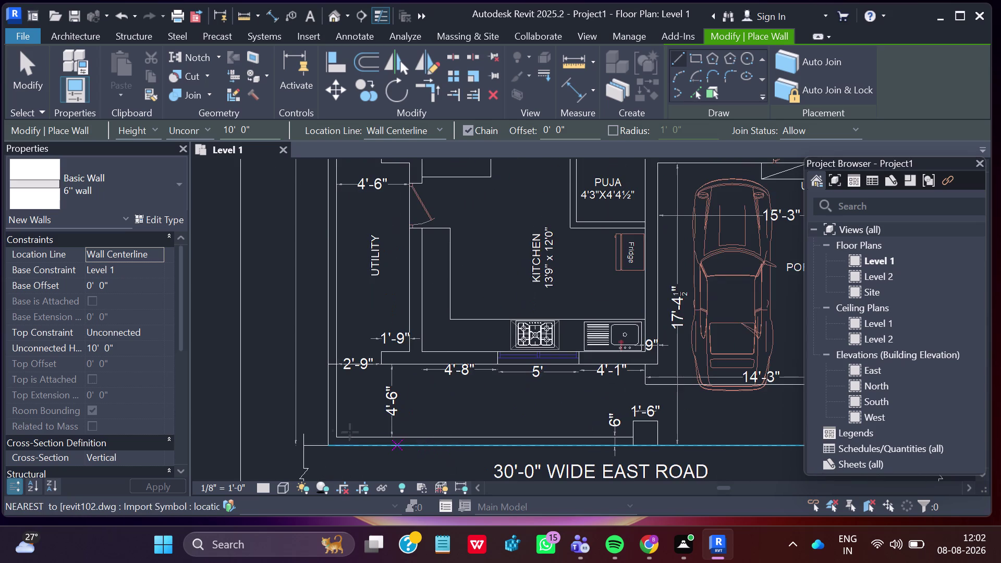
scroll(up, 3)
scroll(up, 3)
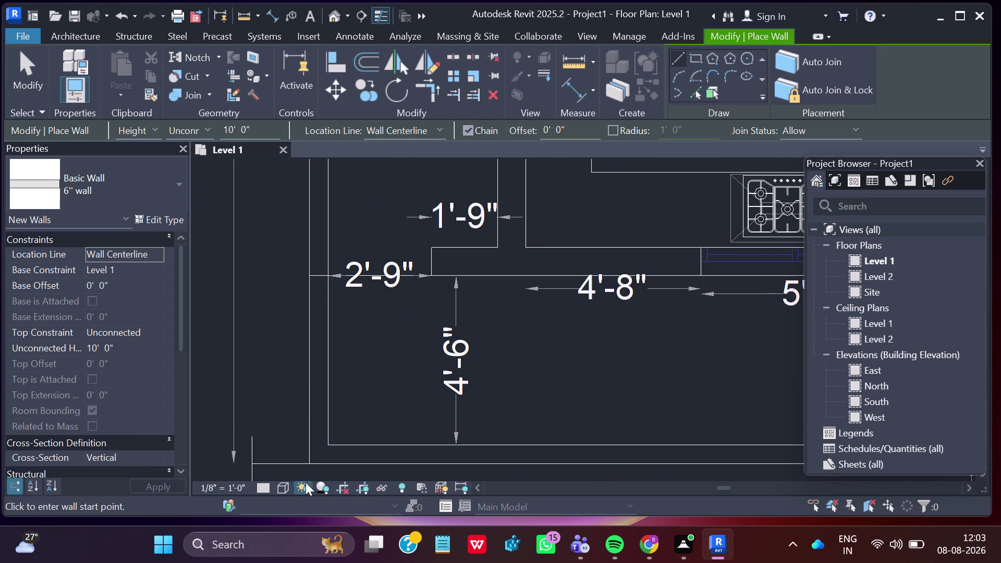
click(321, 463)
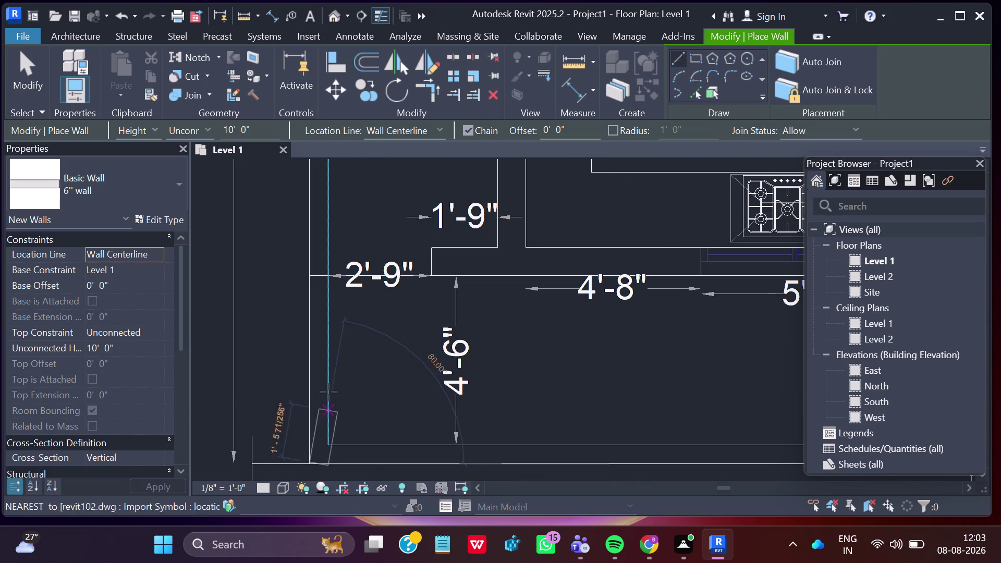
Pan to the plan's top corner, place the wall's end point, and end the chain.
scroll(down, 3)
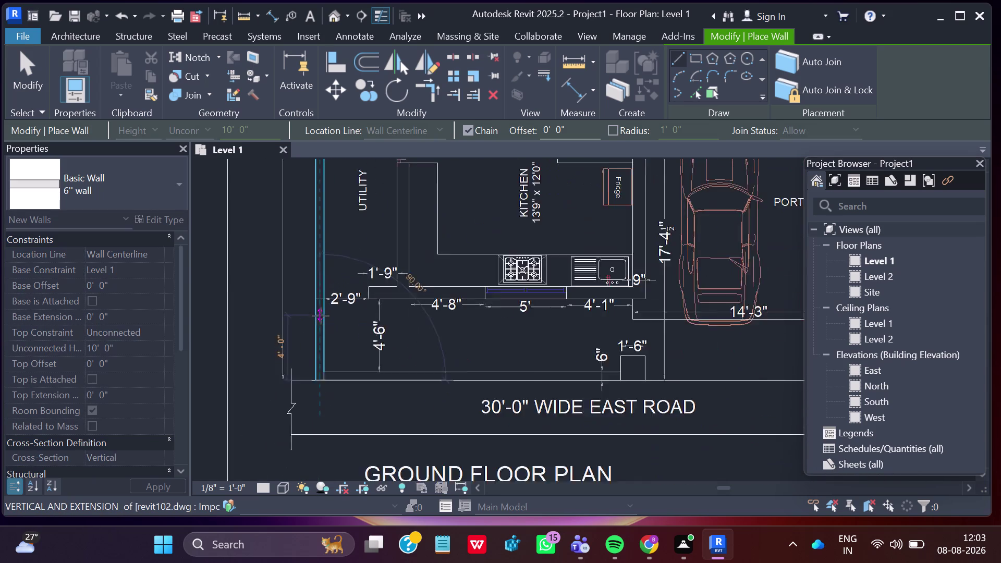
middle_drag(319, 243, 175, 562)
scroll(down, 3)
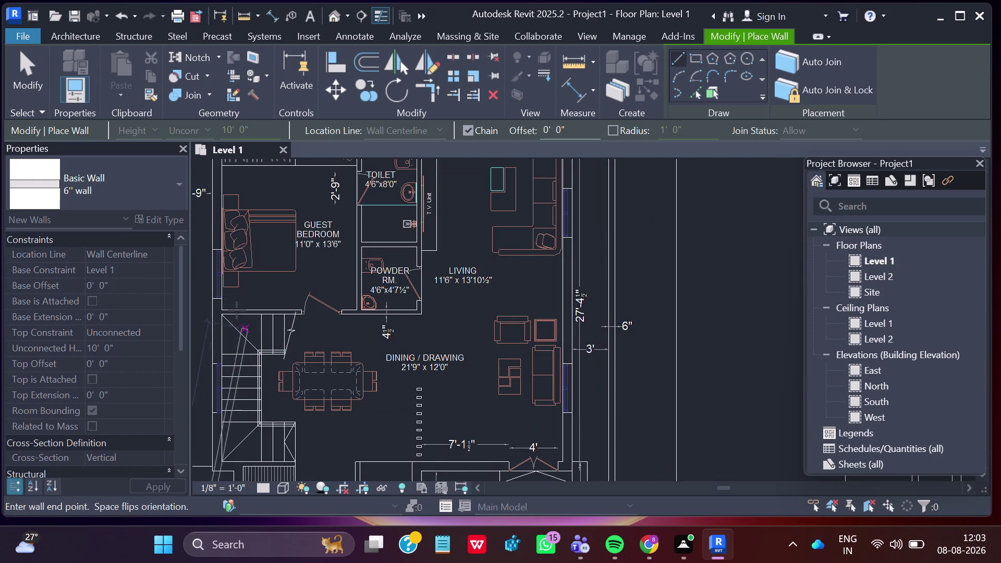
middle_drag(217, 246, 718, 378)
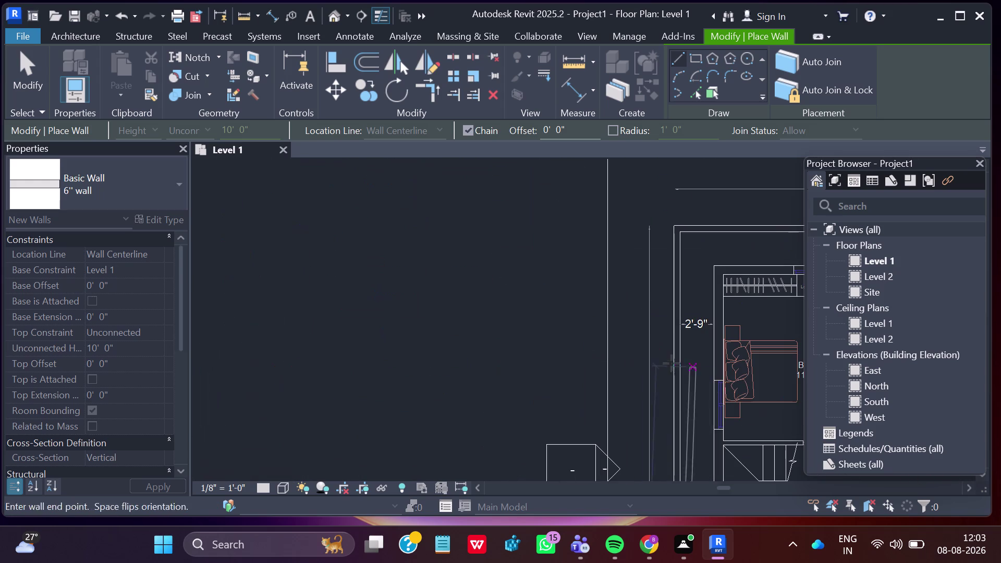
scroll(down, 3)
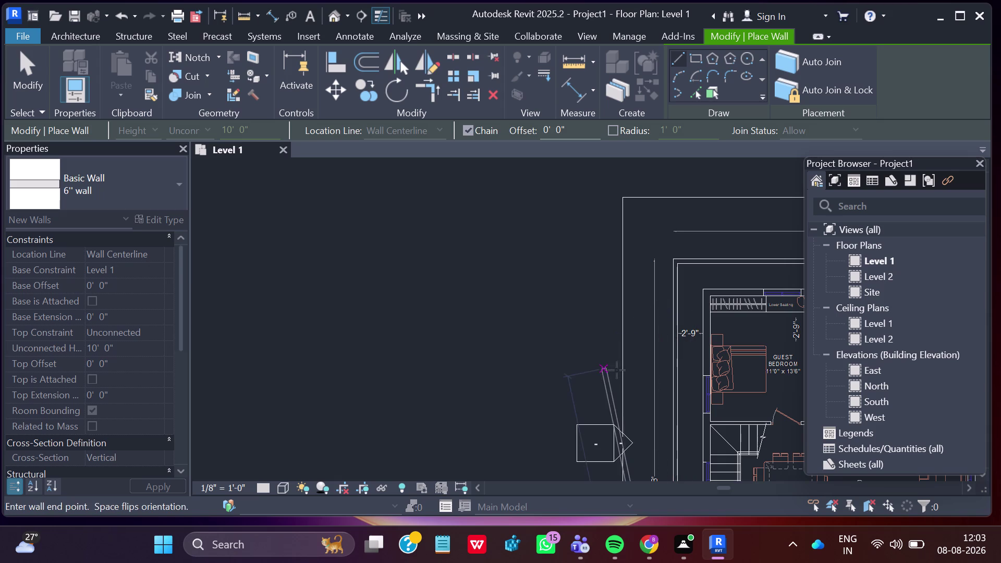
scroll(up, 3)
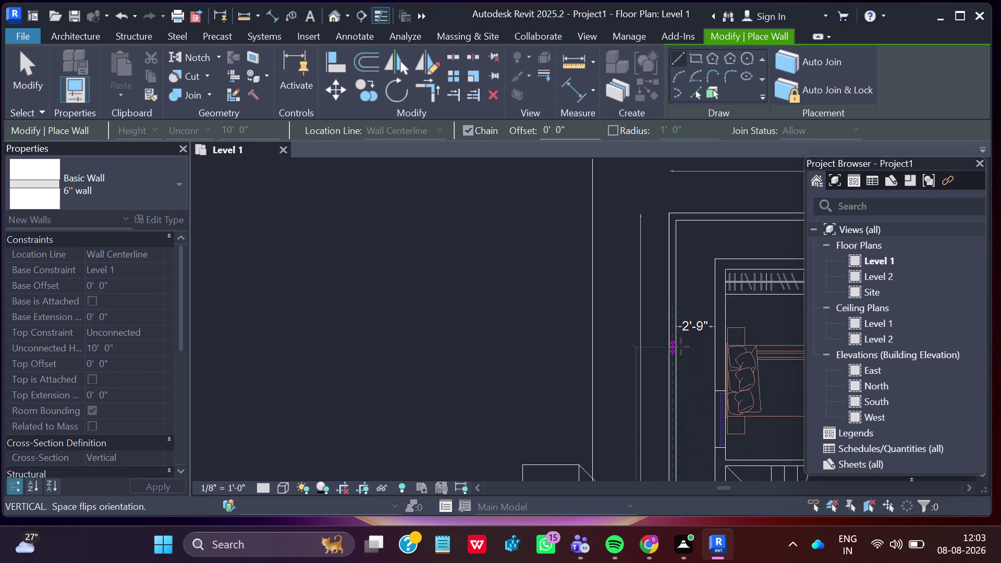
scroll(up, 3)
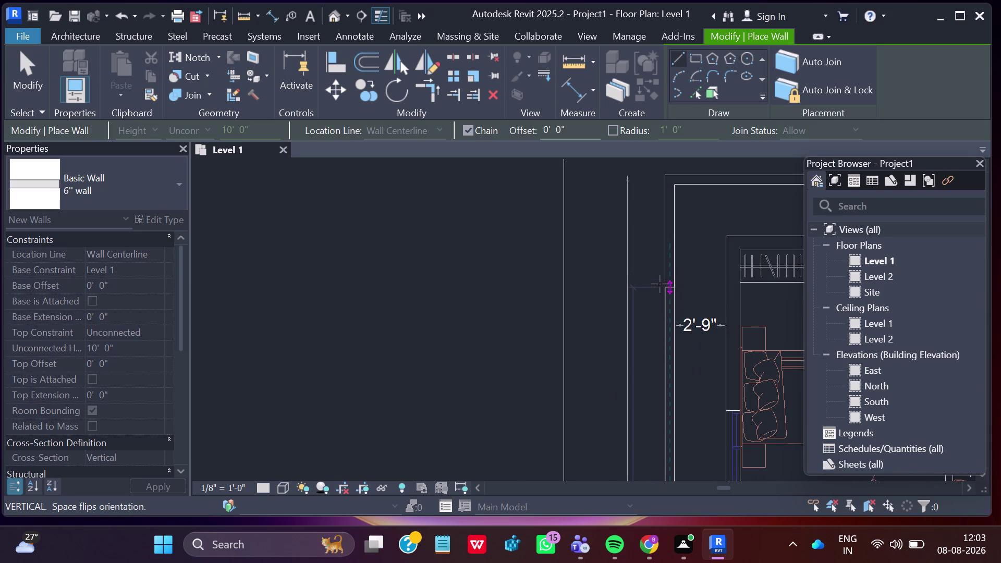
scroll(up, 3)
scroll(up, 3)
middle_drag(680, 236, 635, 413)
scroll(up, 3)
scroll(up, 3)
scroll(up, 3)
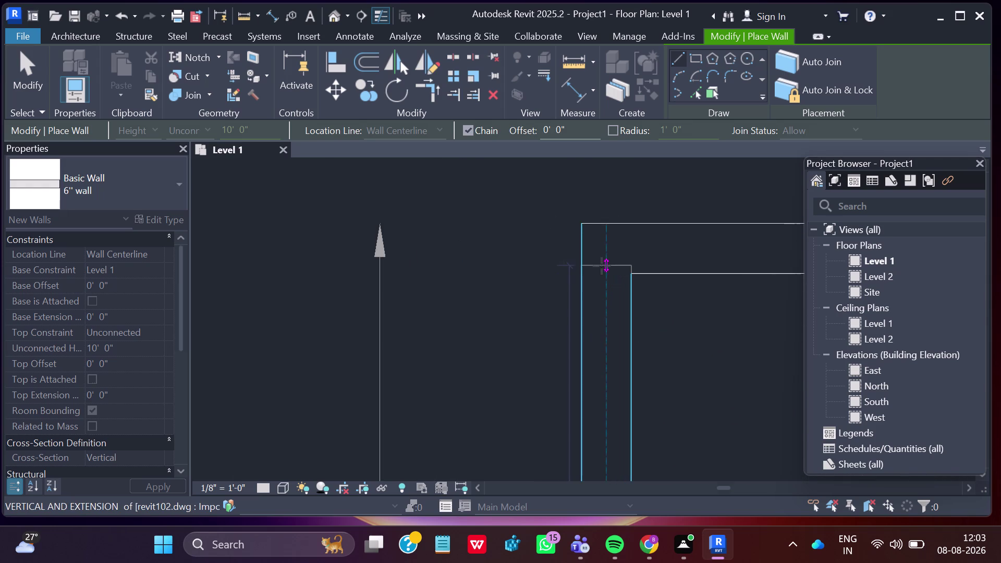
scroll(up, 3)
scroll(up, 3)
scroll(up, 3)
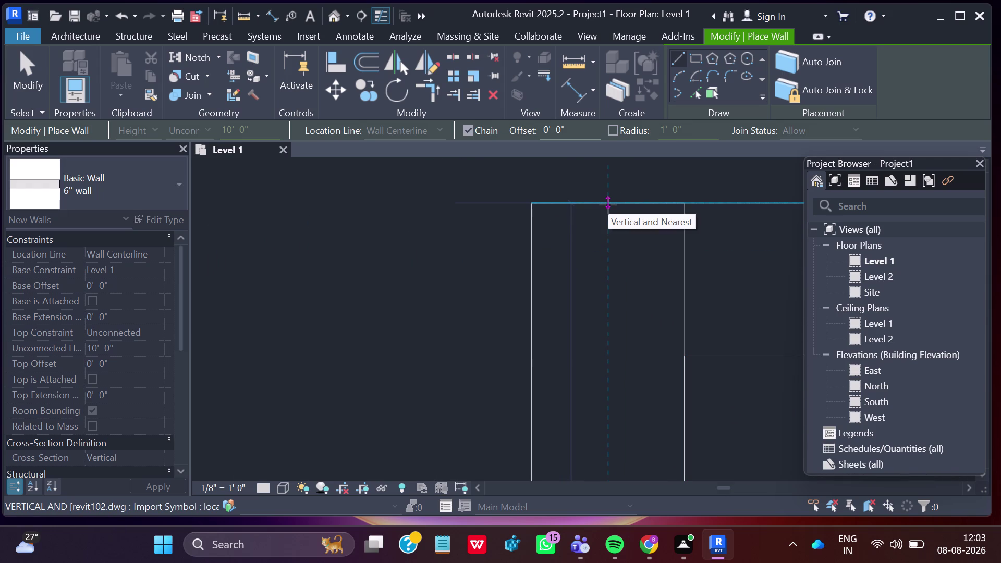
click(608, 202)
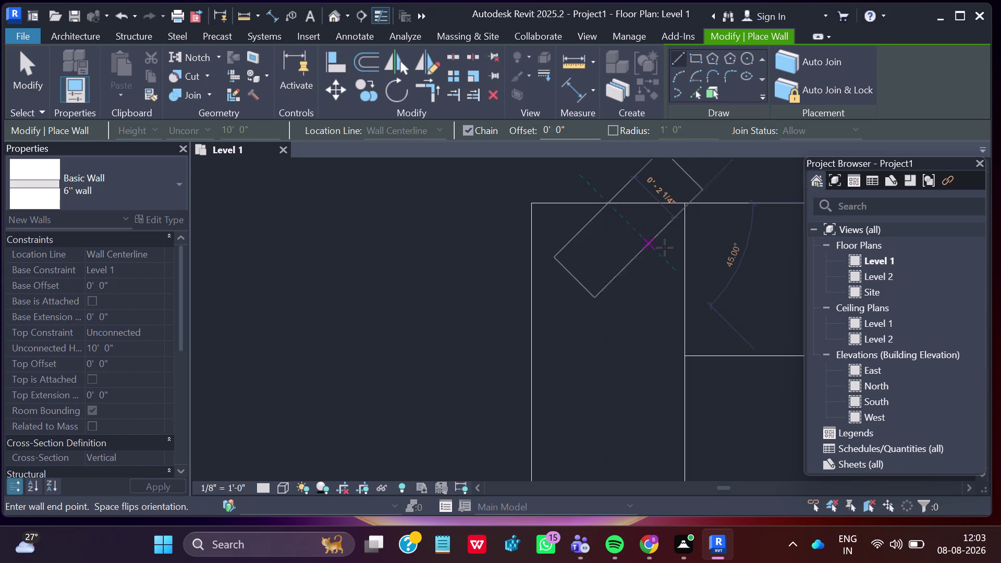
key(Escape)
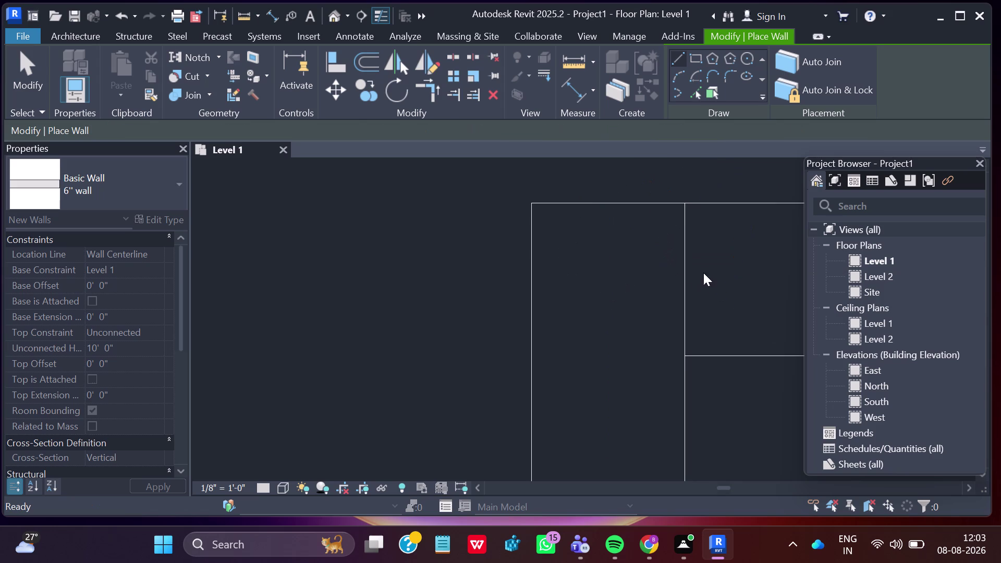
Draw a wall from the existing intersection along the top edge to the top-right corner.
scroll(down, 3)
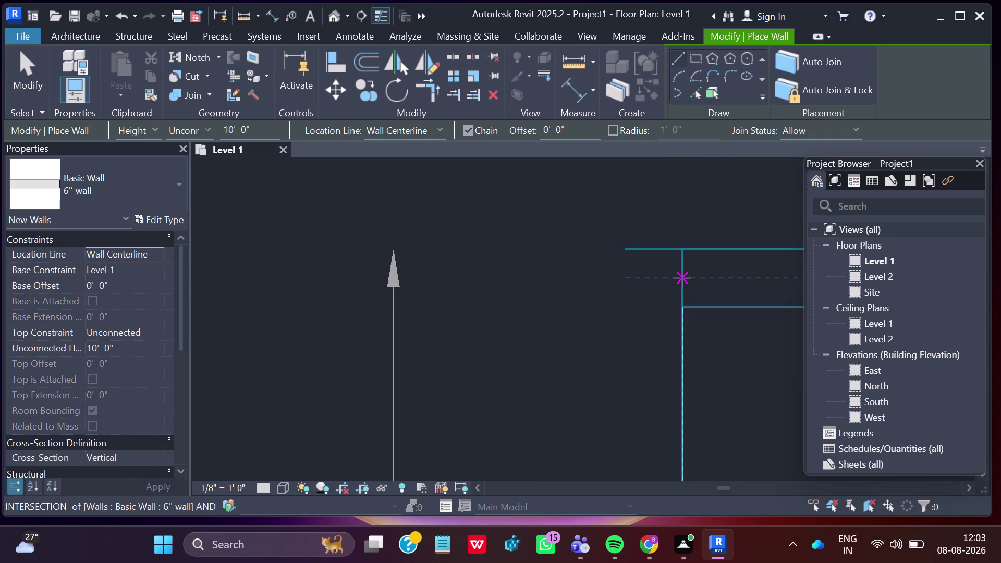
click(682, 278)
scroll(down, 3)
middle_drag(756, 297, 530, 273)
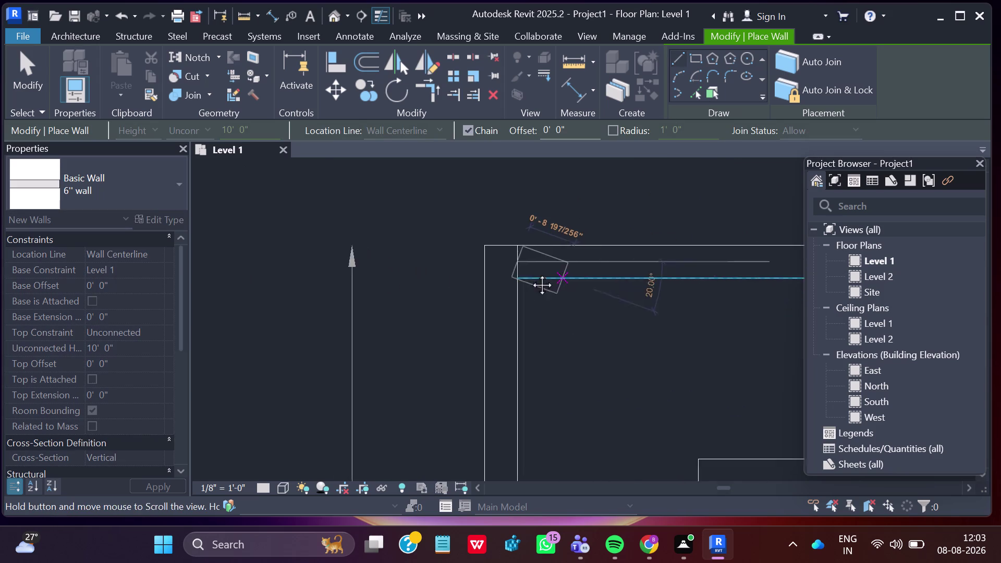
middle_drag(530, 274, 437, 267)
scroll(down, 3)
scroll(down, 3)
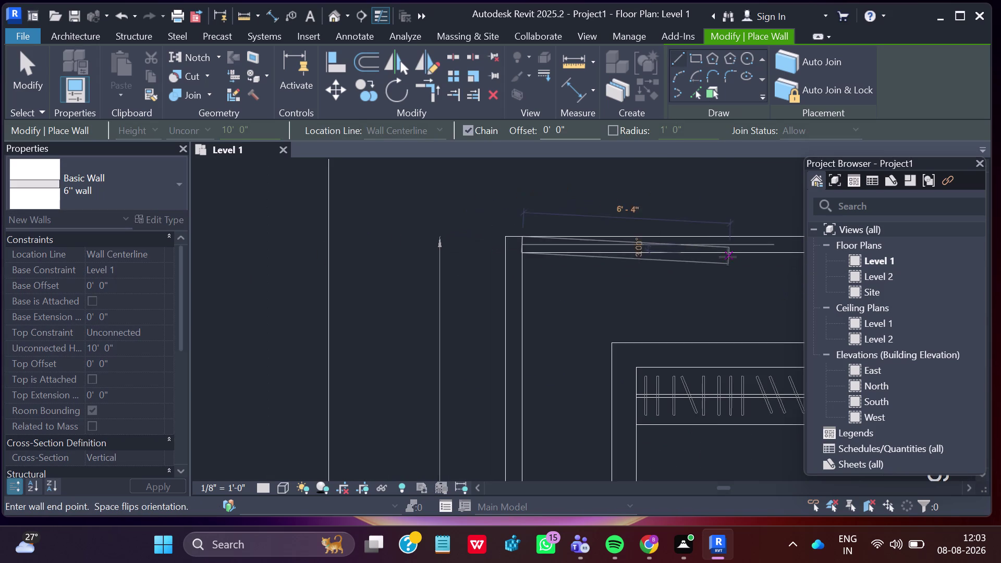
middle_drag(736, 242, 384, 224)
scroll(down, 3)
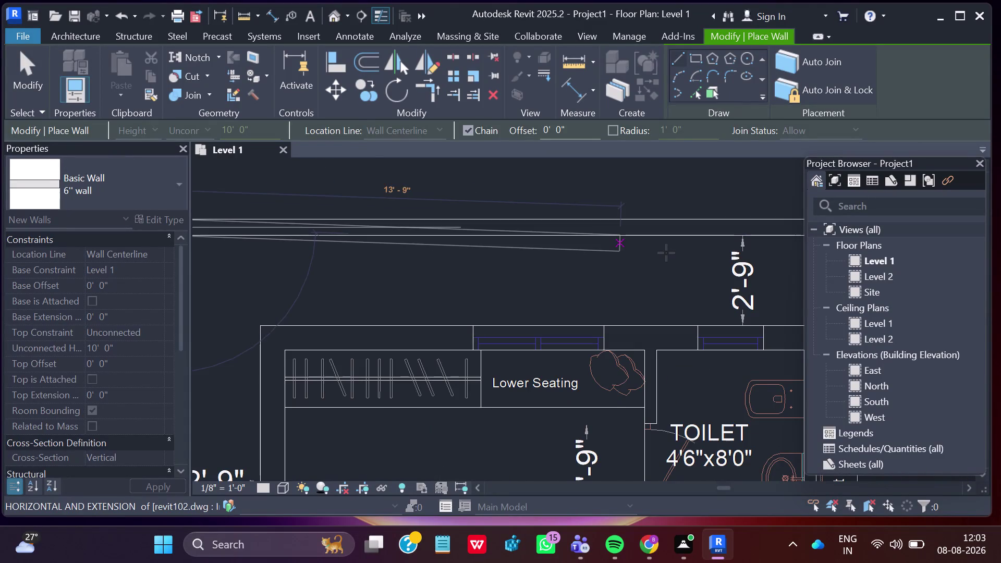
scroll(down, 3)
scroll(down, 3)
middle_drag(705, 246, 557, 246)
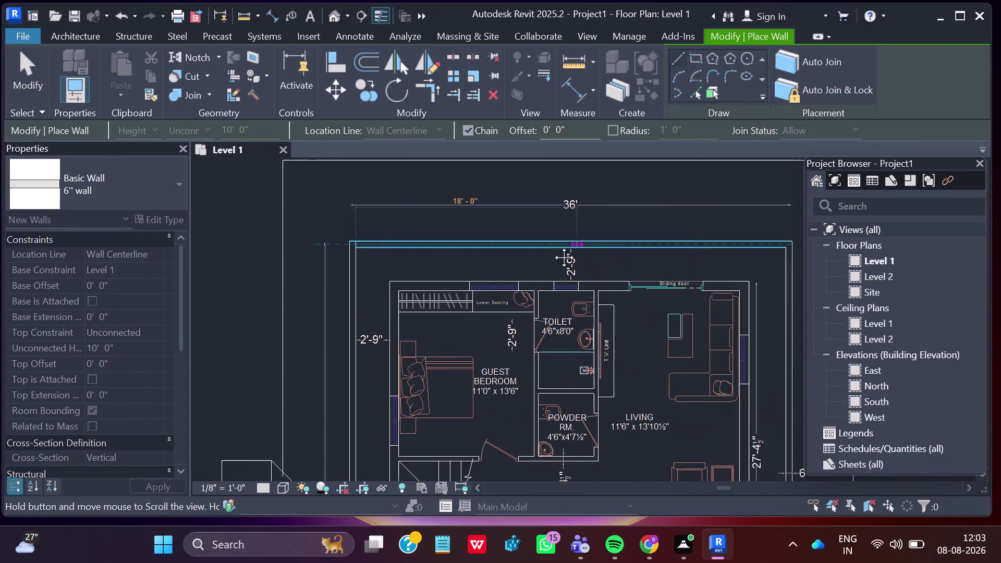
middle_drag(557, 246, 486, 243)
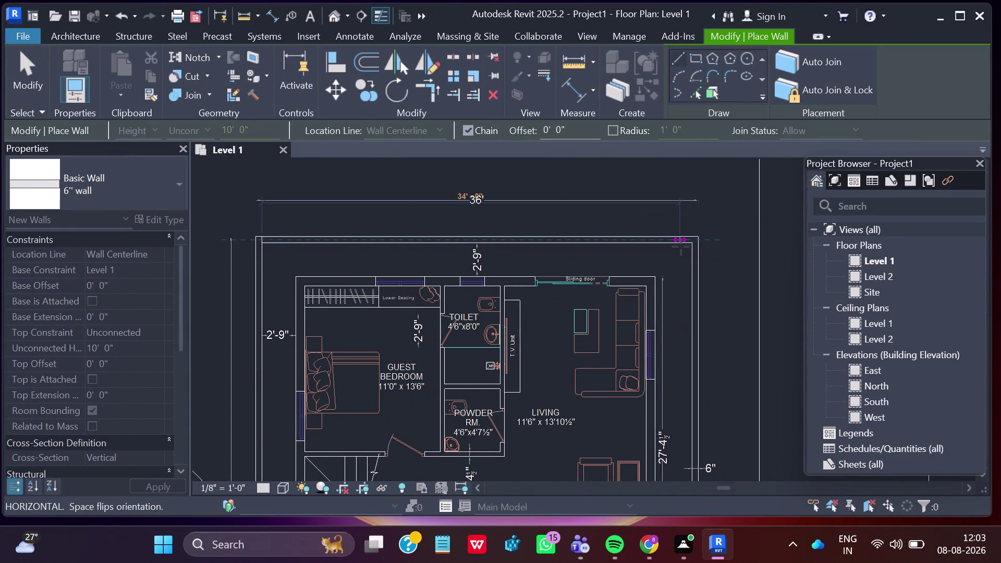
scroll(up, 3)
scroll(up, 3)
scroll(up, 3)
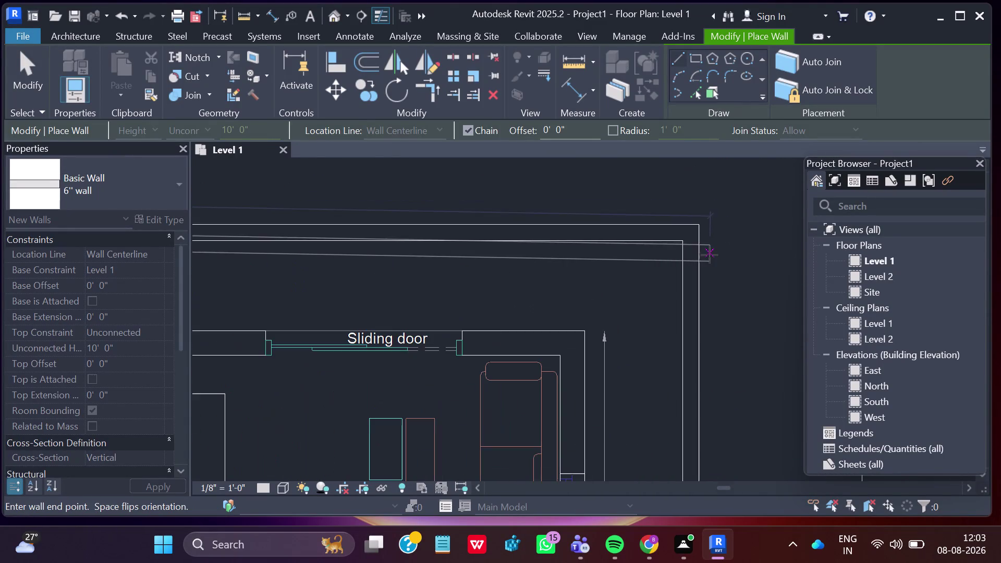
scroll(up, 3)
scroll(up, 3)
scroll(up, 3)
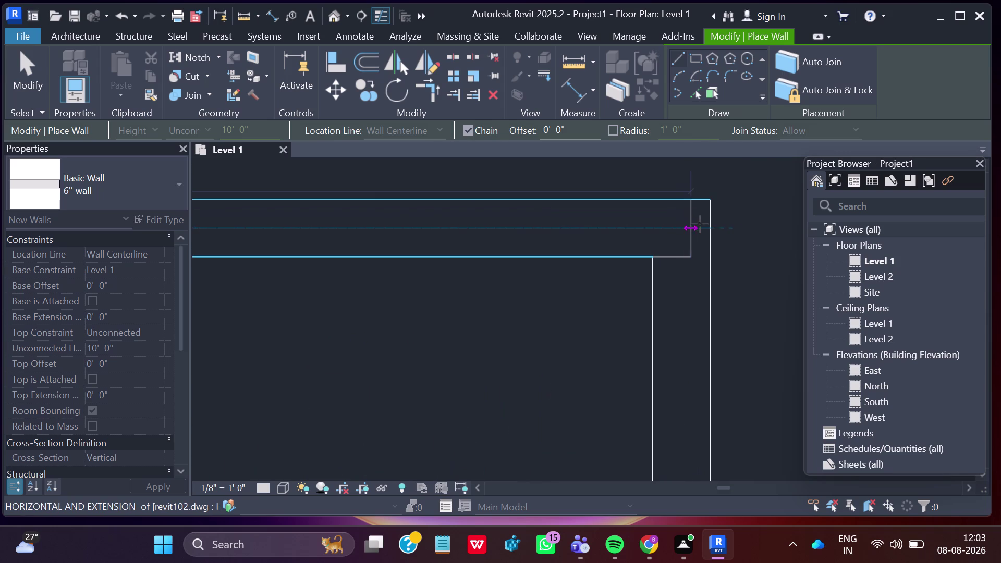
click(706, 229)
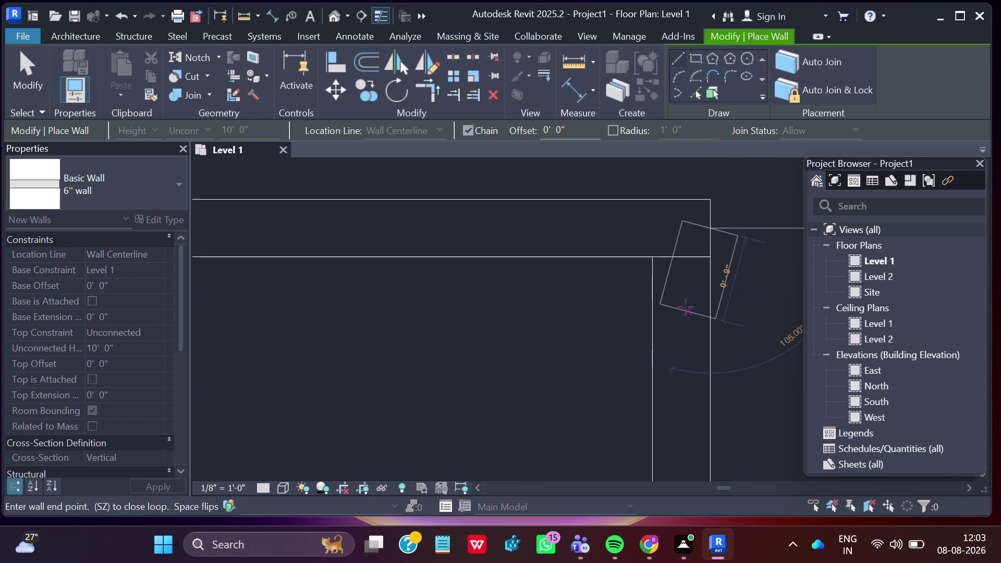
key(Escape)
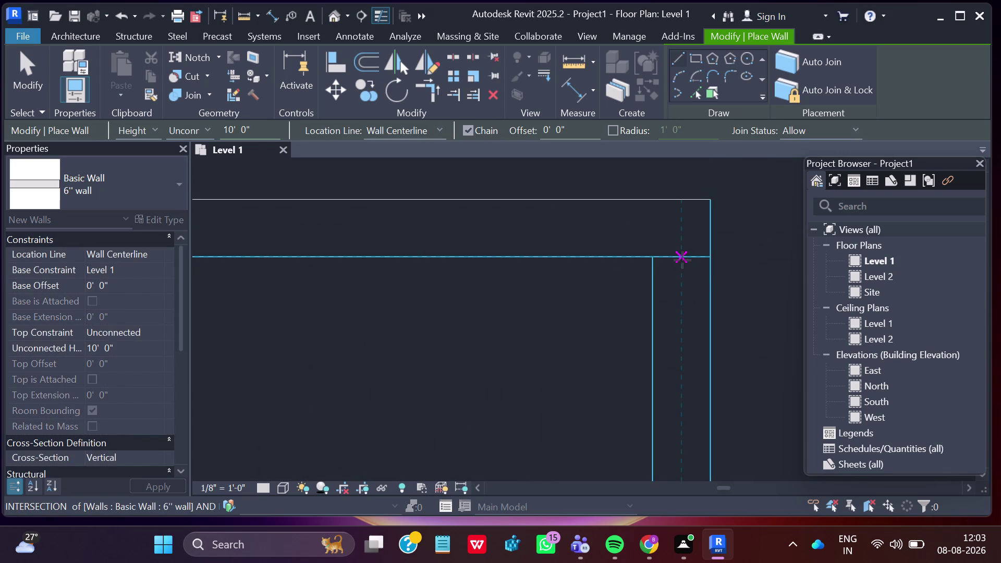
Start a wall at the top-right intersection and run it down the right side to the road.
click(683, 260)
scroll(down, 3)
scroll(down, 3)
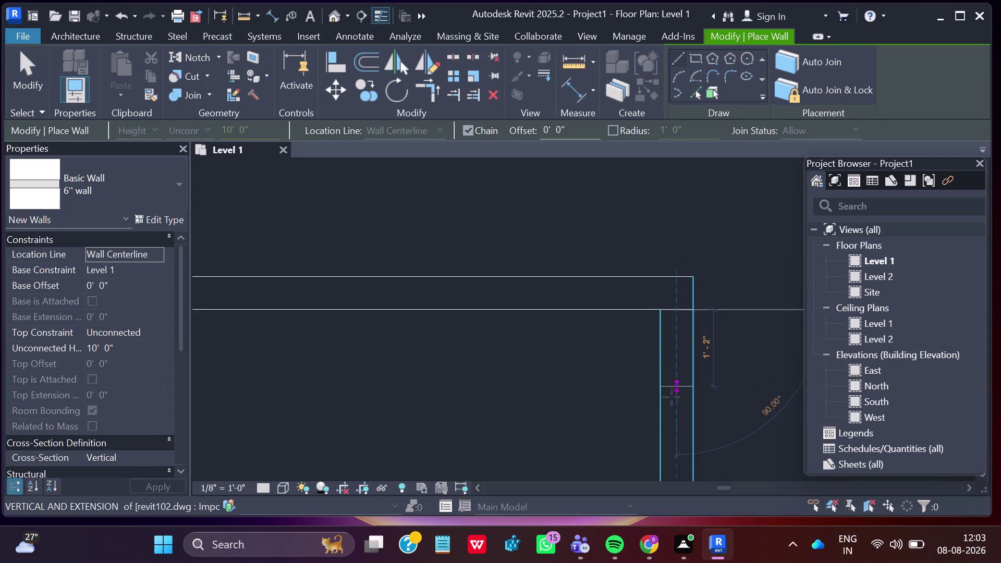
middle_drag(680, 448, 678, 296)
scroll(down, 3)
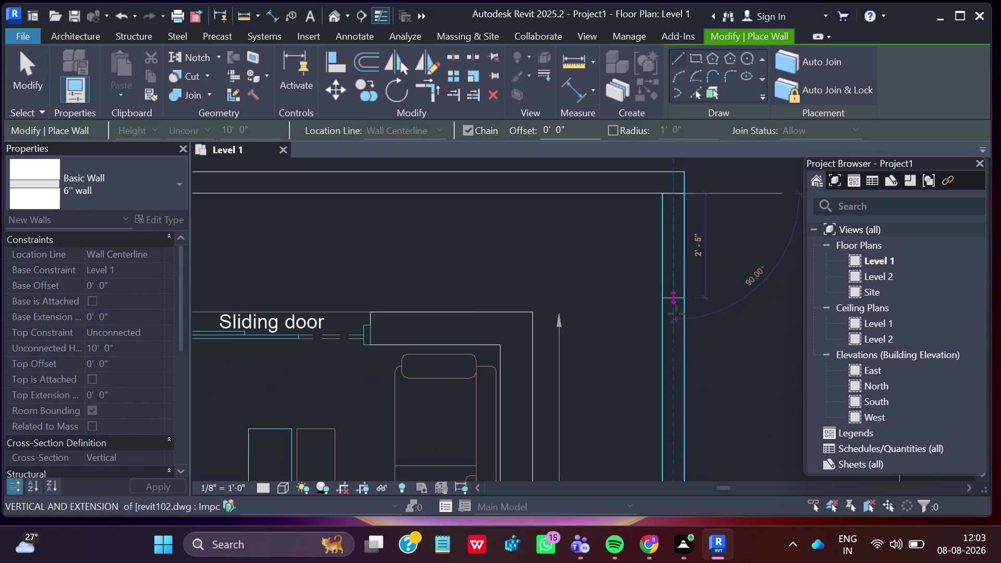
scroll(down, 3)
middle_drag(671, 409, 625, 235)
scroll(down, 3)
middle_drag(625, 475, 633, 377)
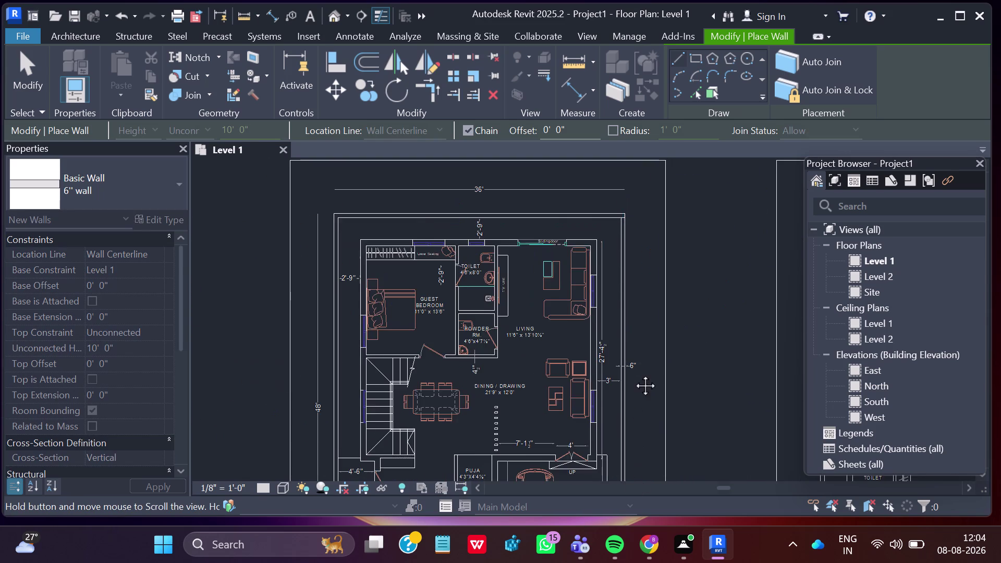
middle_drag(632, 377, 639, 307)
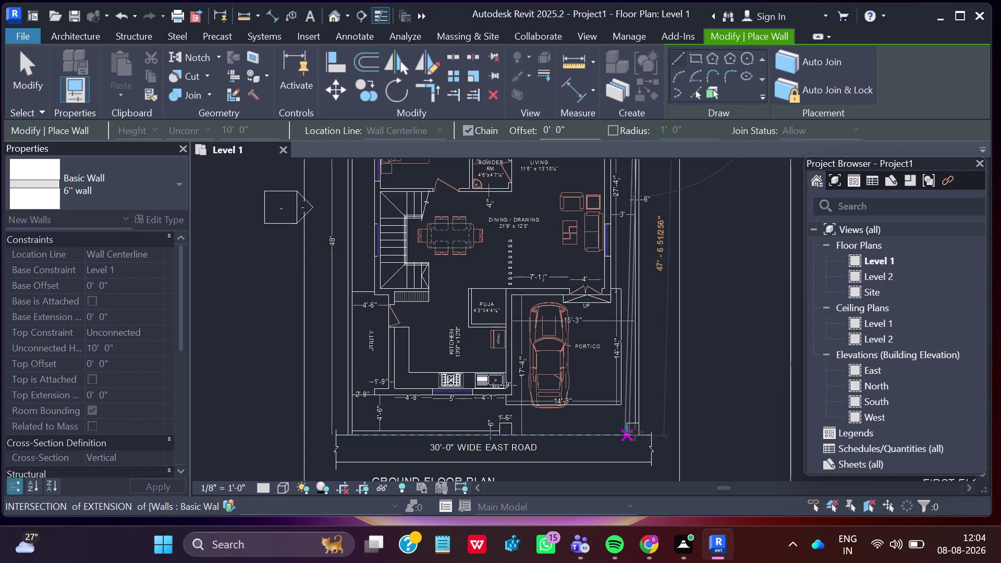
scroll(up, 3)
scroll(up, 3)
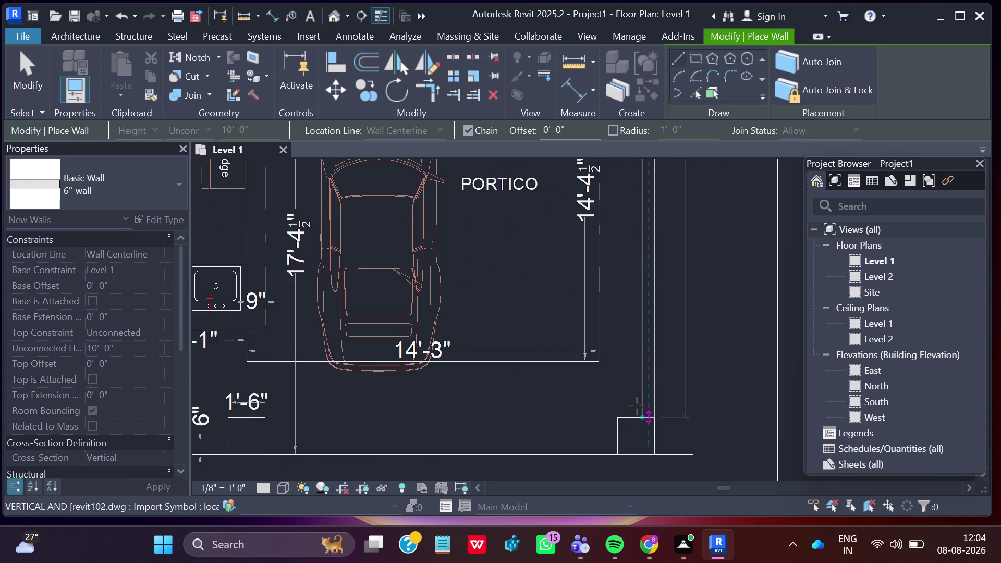
scroll(up, 3)
scroll(up, 3)
scroll(down, 3)
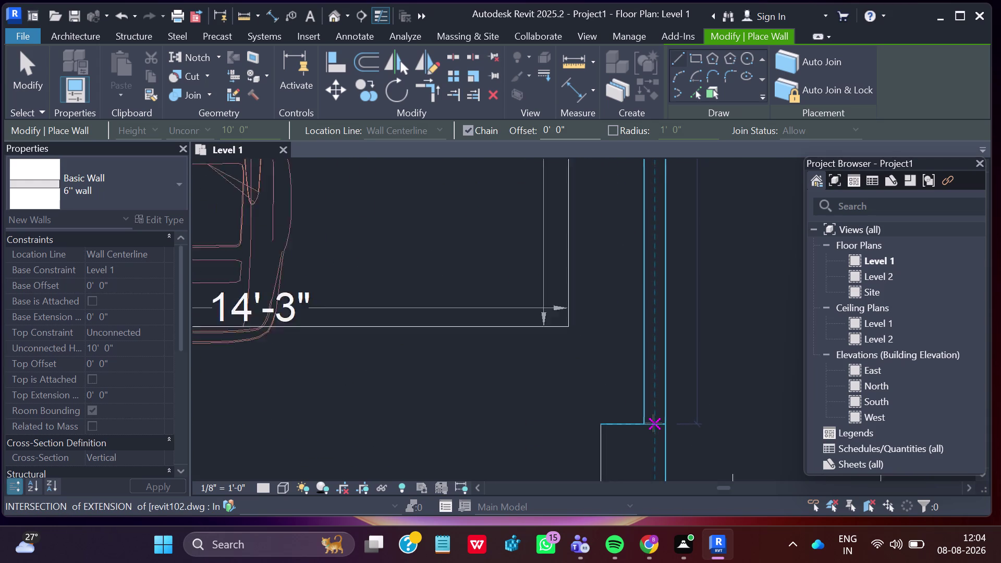
scroll(down, 3)
scroll(down, 3)
scroll(down, 3)
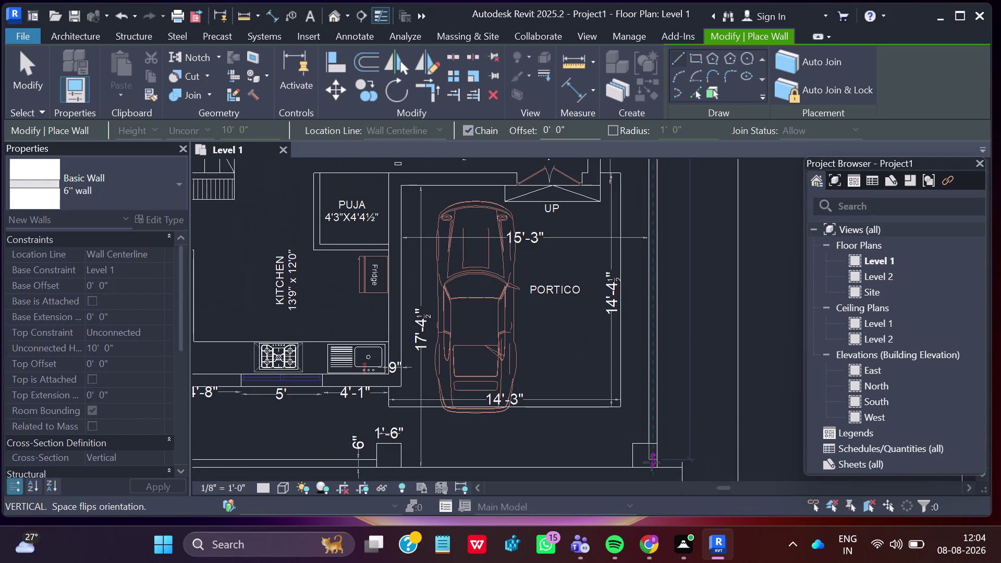
scroll(up, 3)
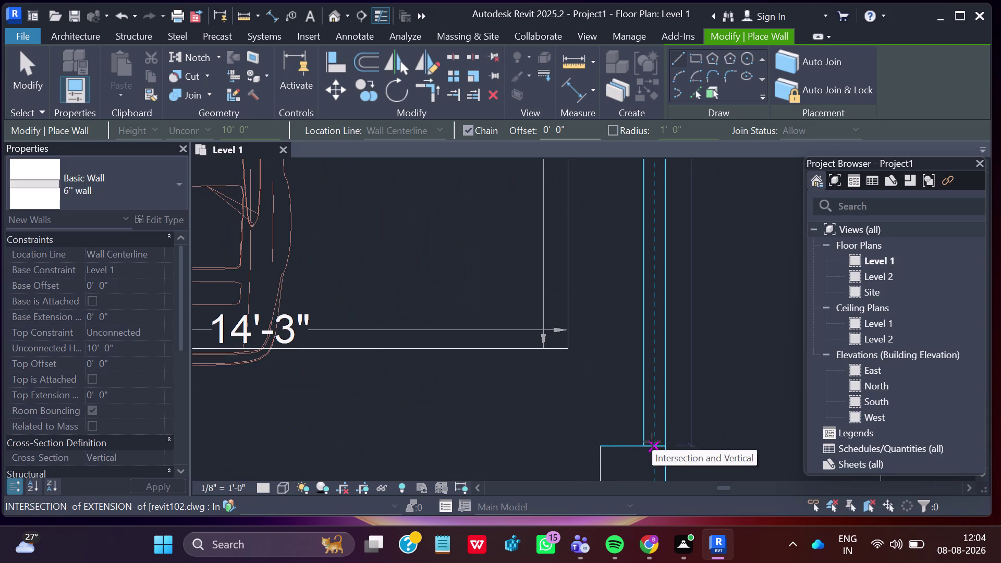
scroll(up, 3)
scroll(up, 3)
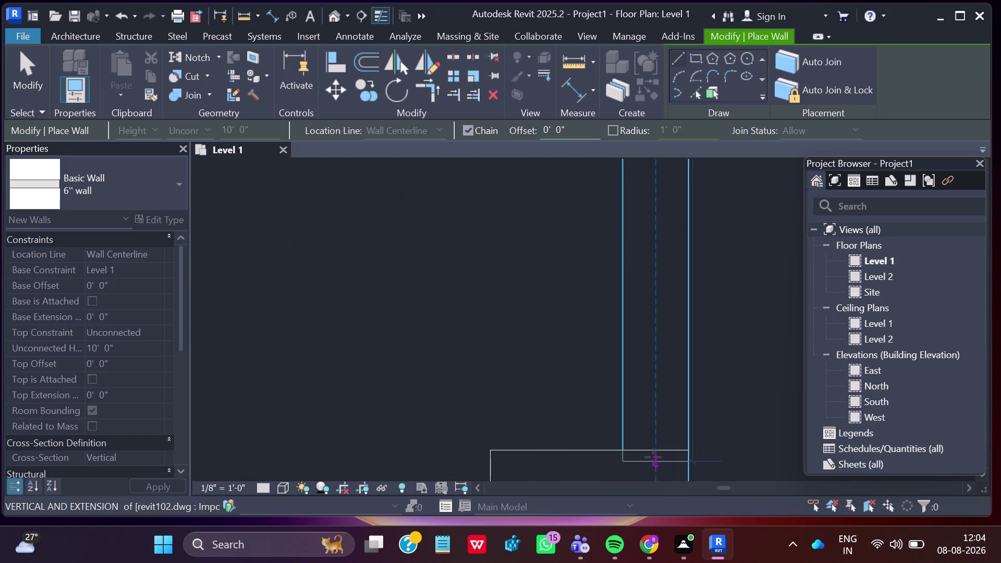
click(656, 450)
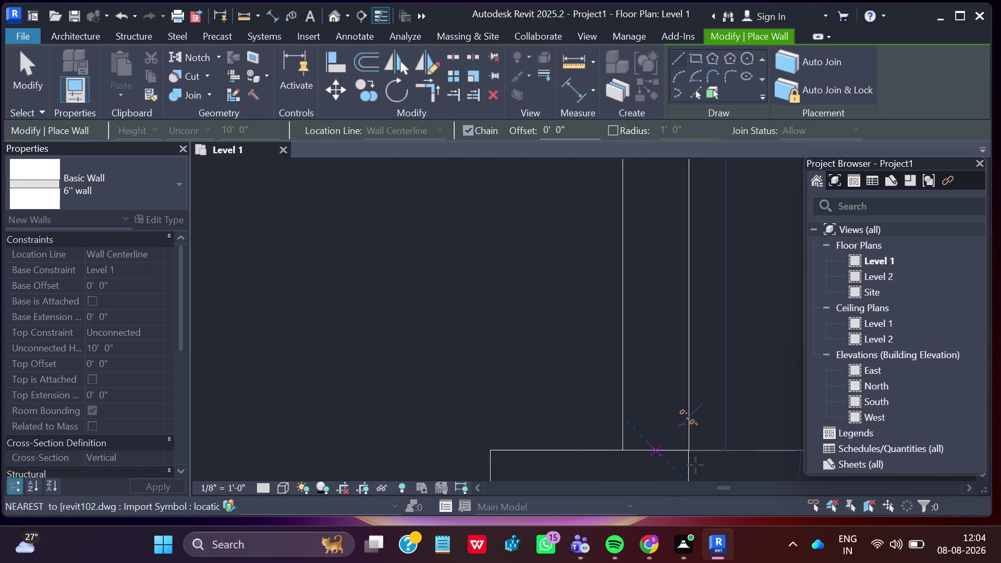
End the right-side wall chain, zoom in on the portico, and switch to the View tab.
key(Escape)
scroll(down, 3)
scroll(down, 3)
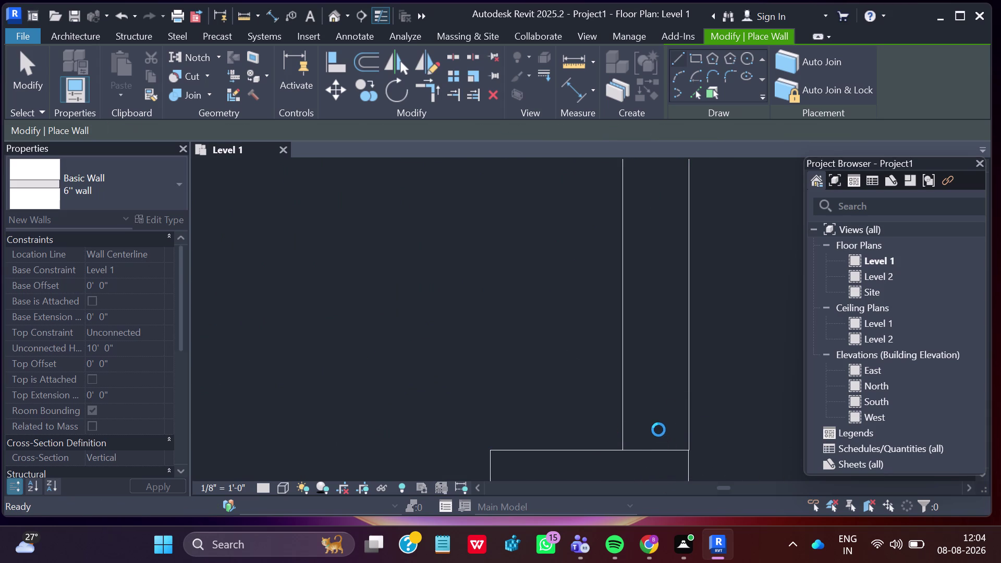
scroll(down, 3)
scroll(down, 3)
scroll(down, 3)
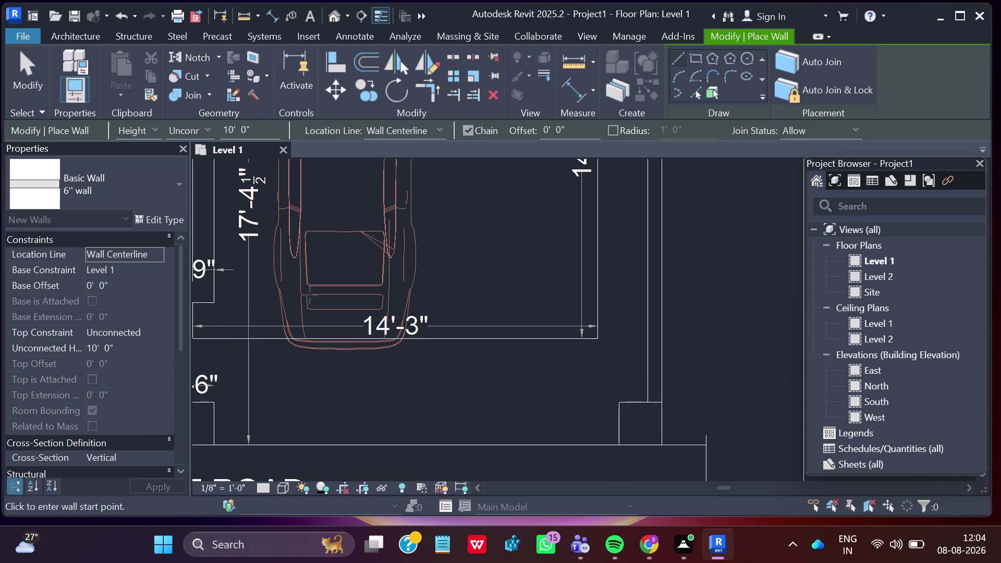
scroll(down, 3)
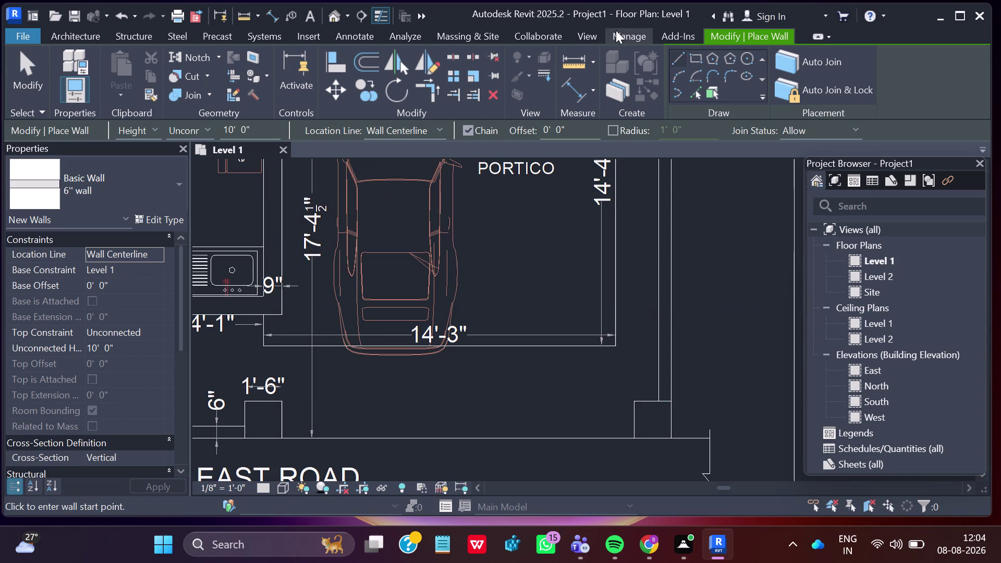
click(586, 37)
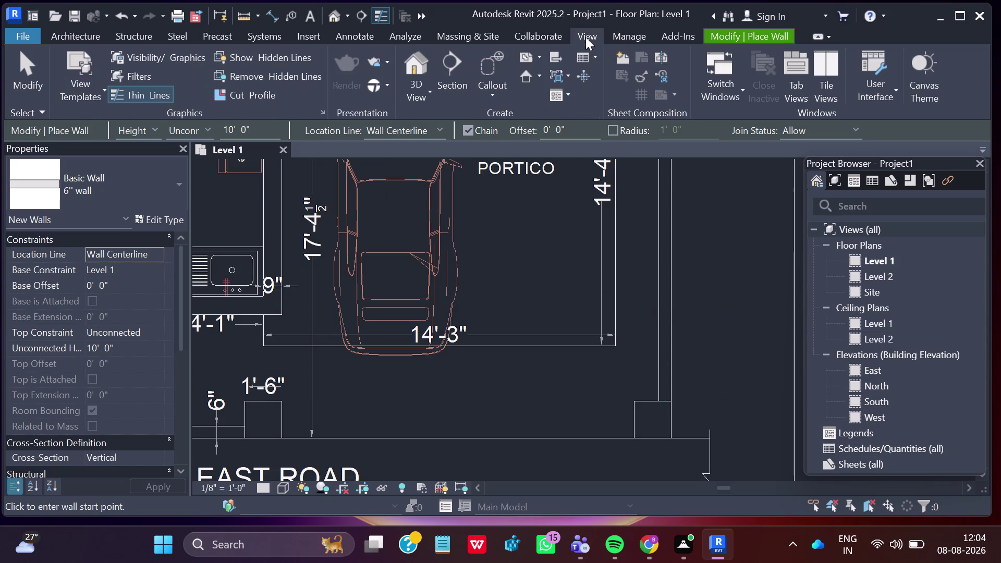
Open the Default 3D View and zoom in to inspect the traced walls.
click(412, 95)
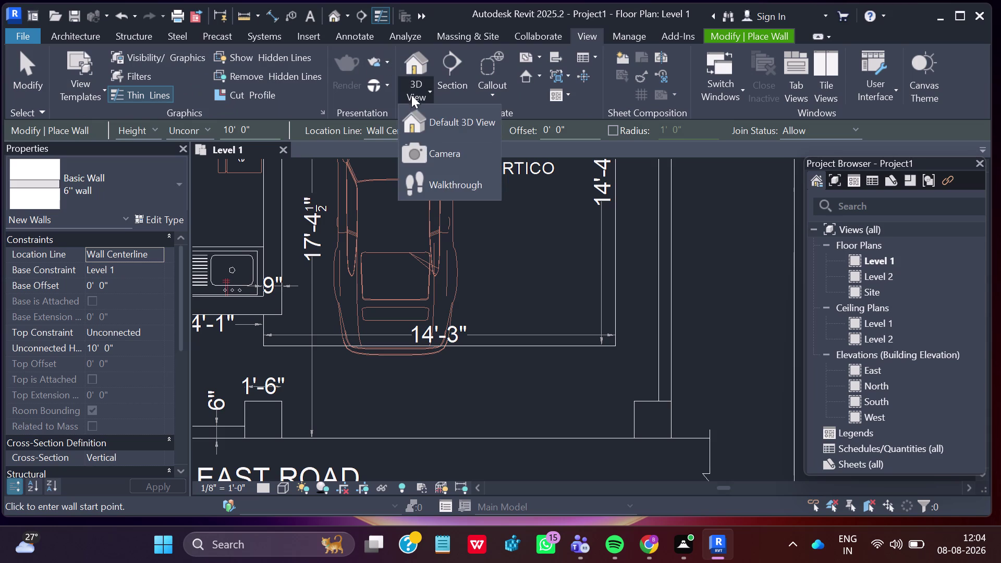
click(426, 123)
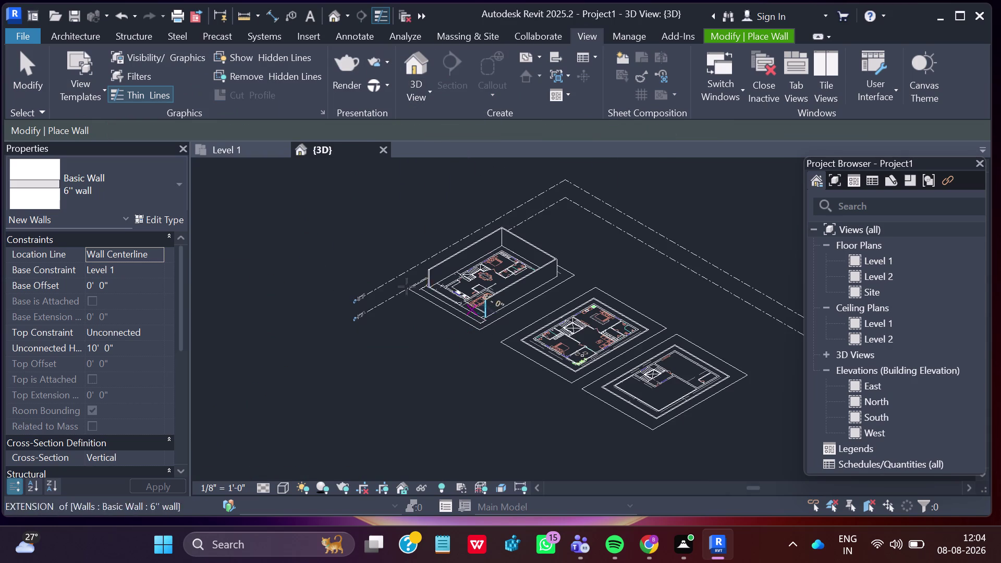
scroll(up, 3)
scroll(up, 3)
scroll(up, 3)
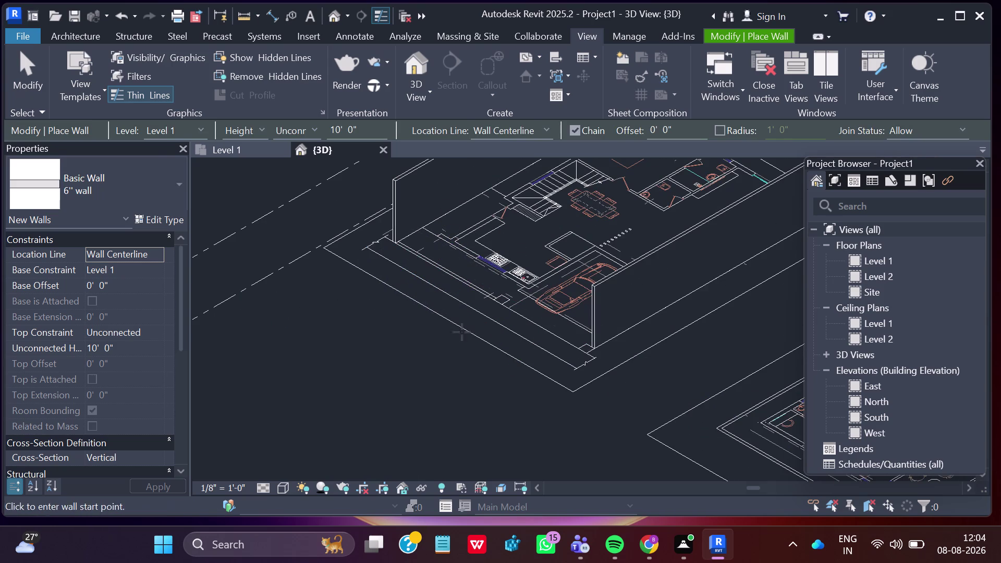
Return to the Level 1 floor plan at the wall's starting corner.
click(234, 149)
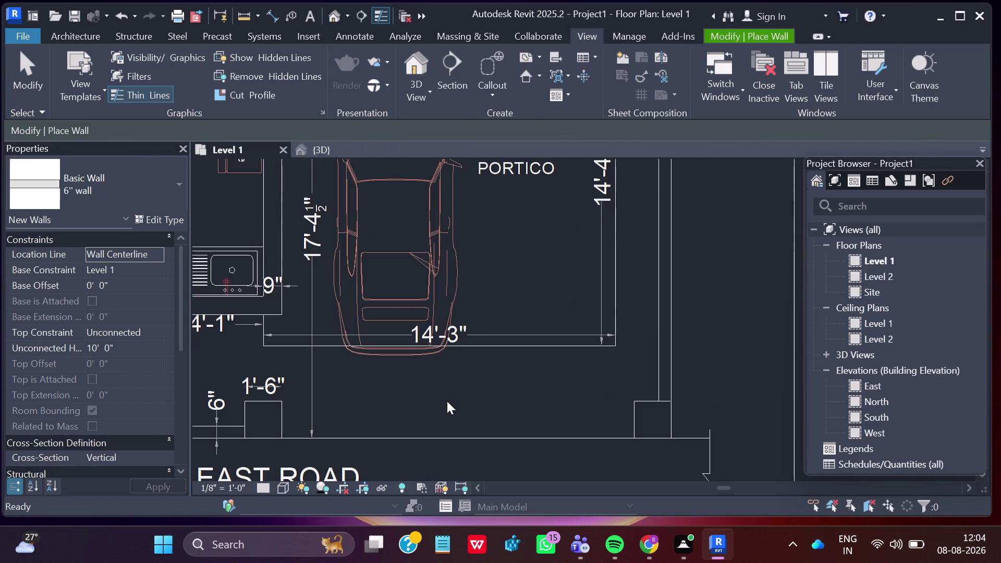
scroll(down, 3)
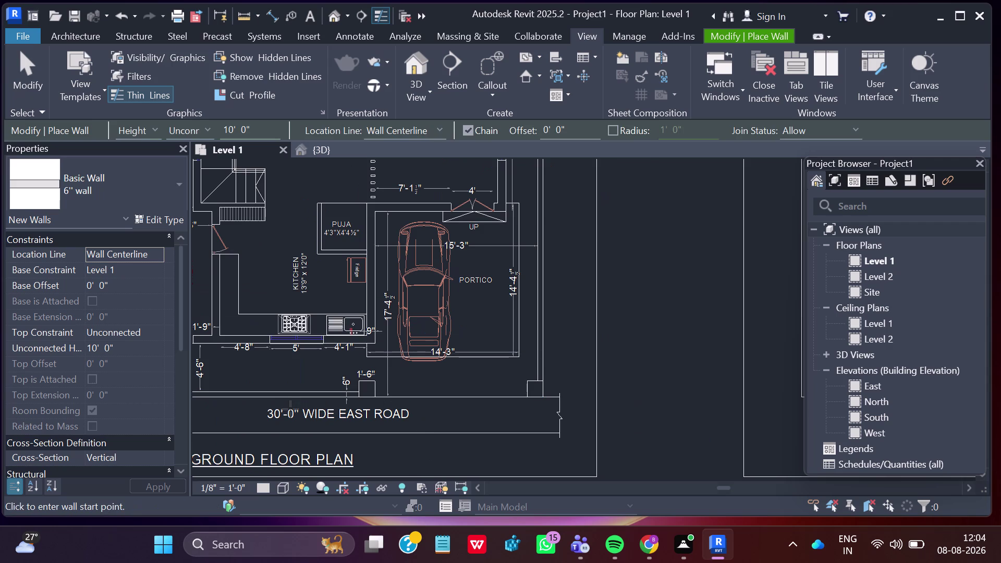
middle_drag(291, 409, 506, 409)
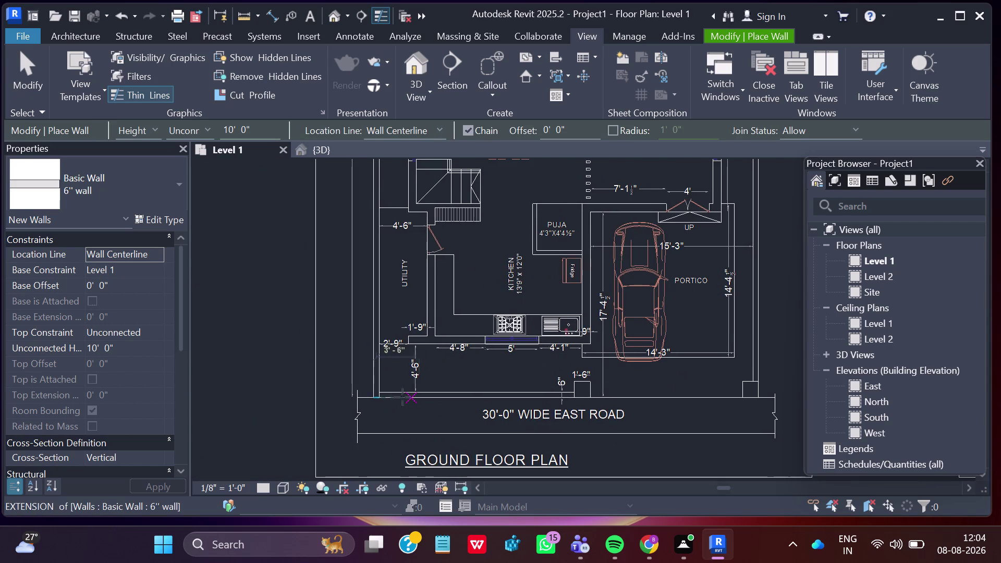
Draw the East Road edge wall from the corner below 4'-6" to the 1'-6" step.
scroll(up, 3)
scroll(up, 3)
scroll(up, 3)
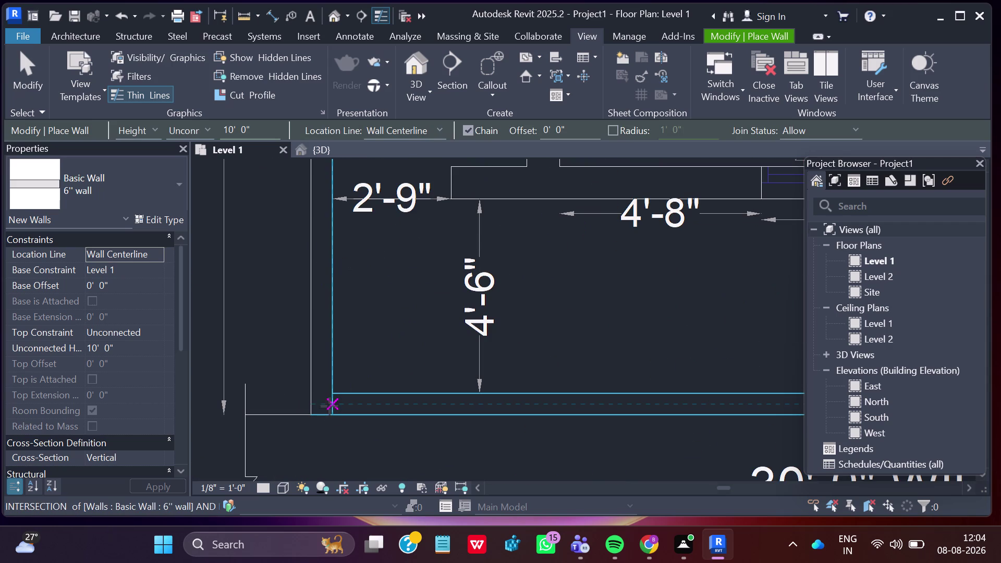
click(331, 403)
scroll(down, 3)
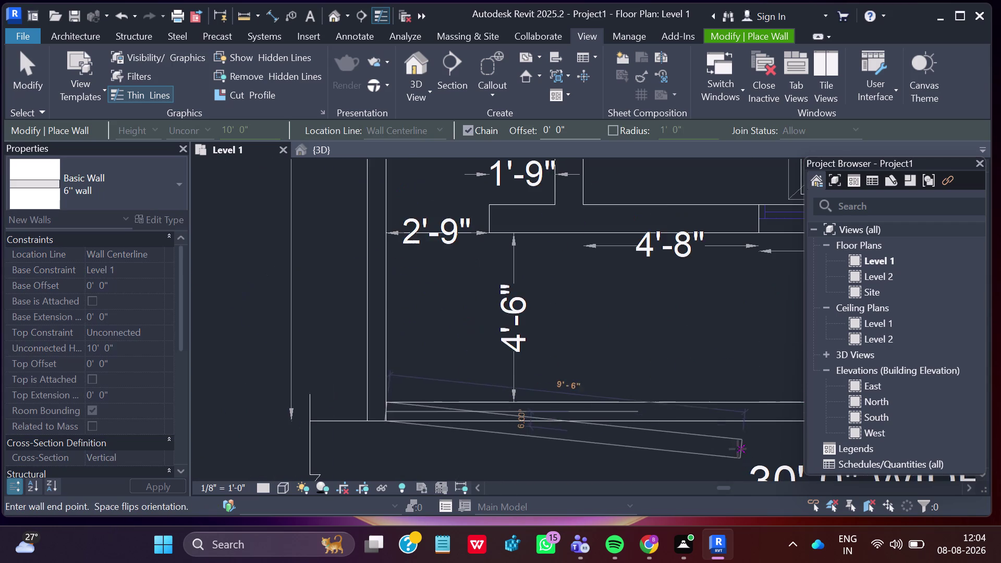
scroll(down, 3)
scroll(down, 3)
scroll(down, 3)
scroll(down, 3)
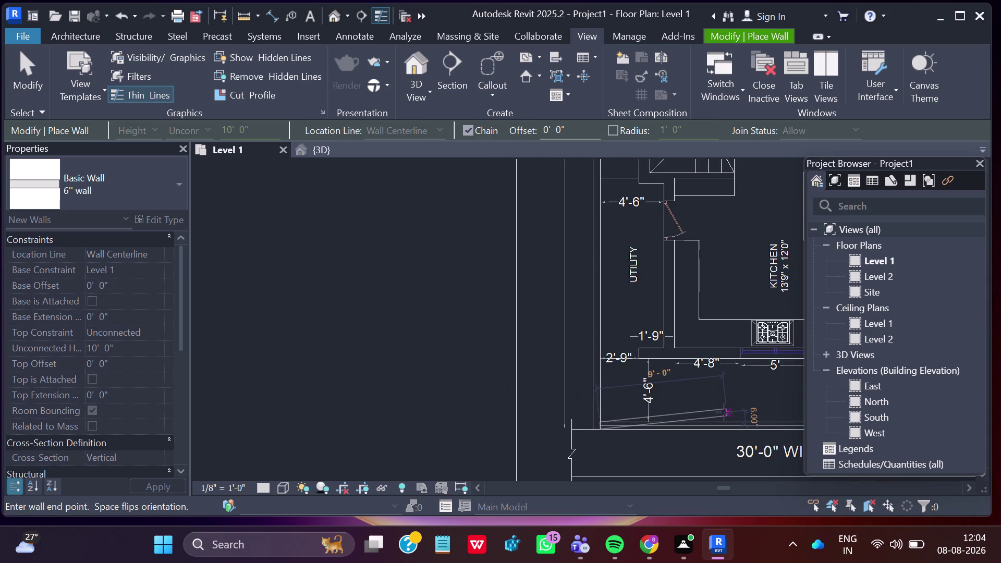
scroll(down, 3)
middle_drag(738, 425, 584, 413)
scroll(up, 3)
scroll(up, 3)
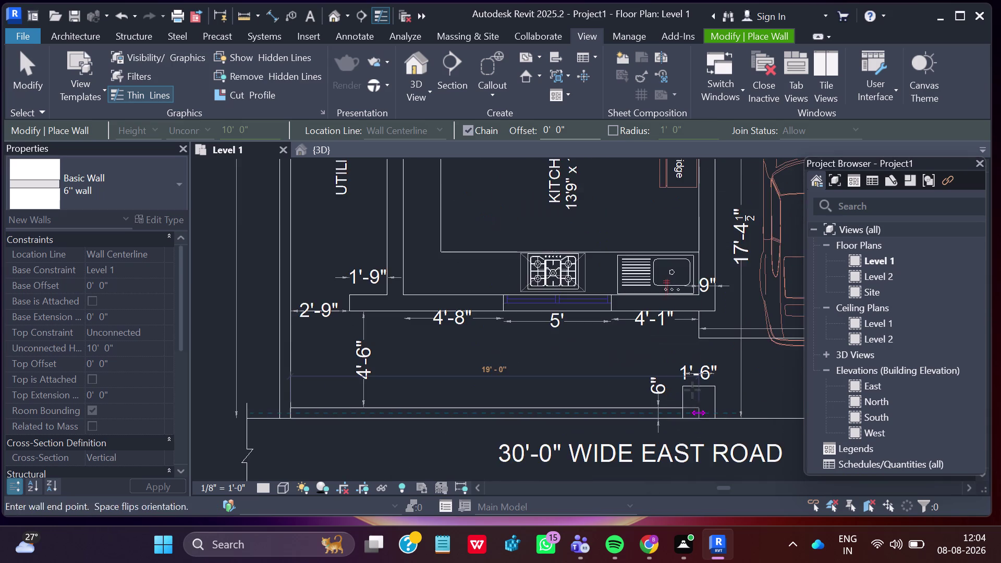
scroll(up, 3)
scroll(up, 3)
scroll(up, 3)
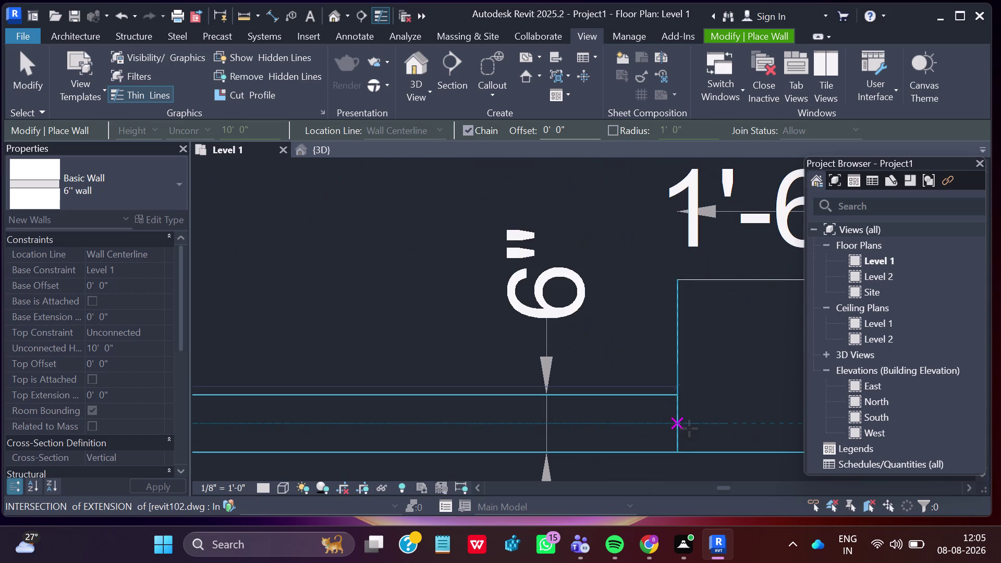
click(677, 425)
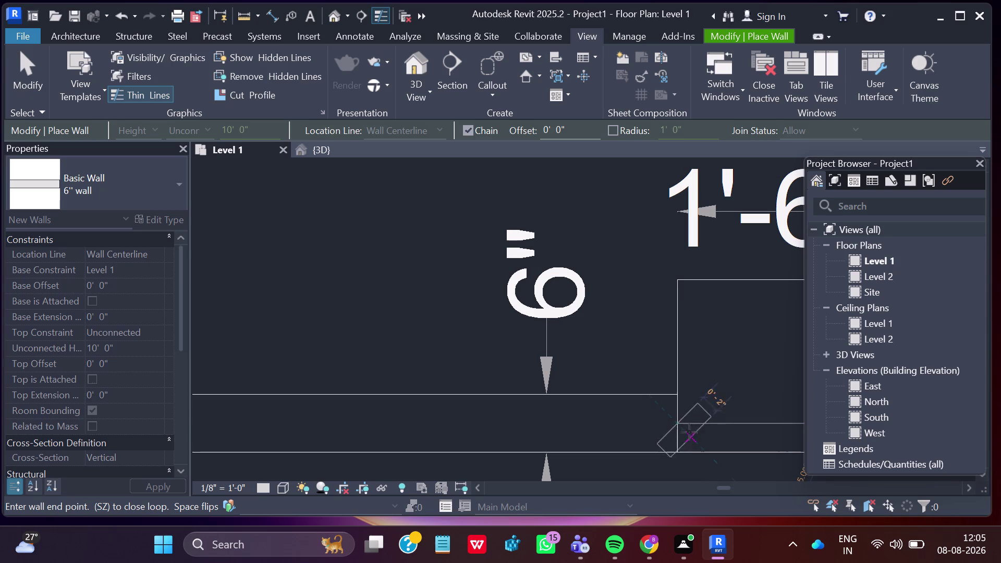
Finish the wall chain and exit wall placement.
key(Escape)
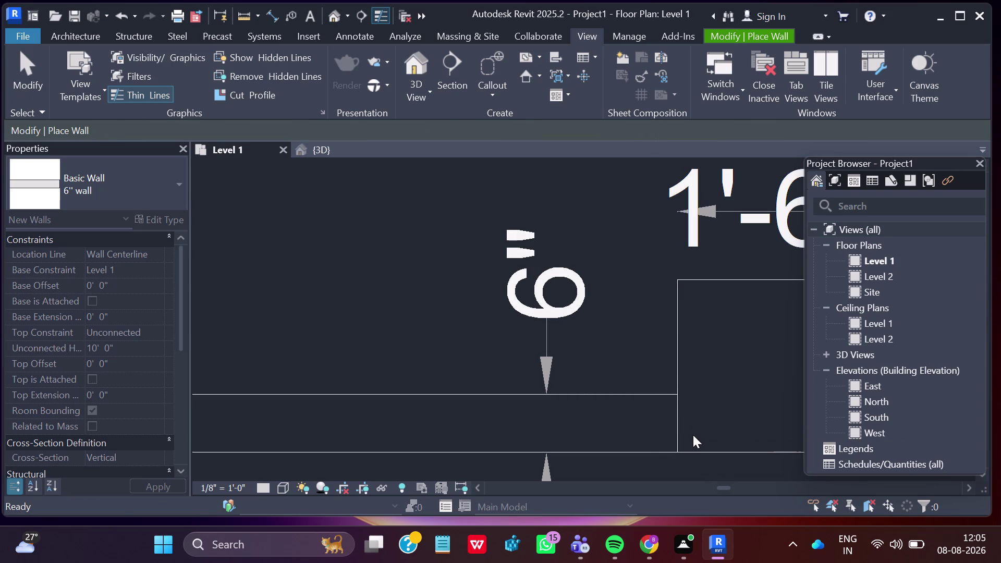
scroll(down, 3)
scroll(down, 3)
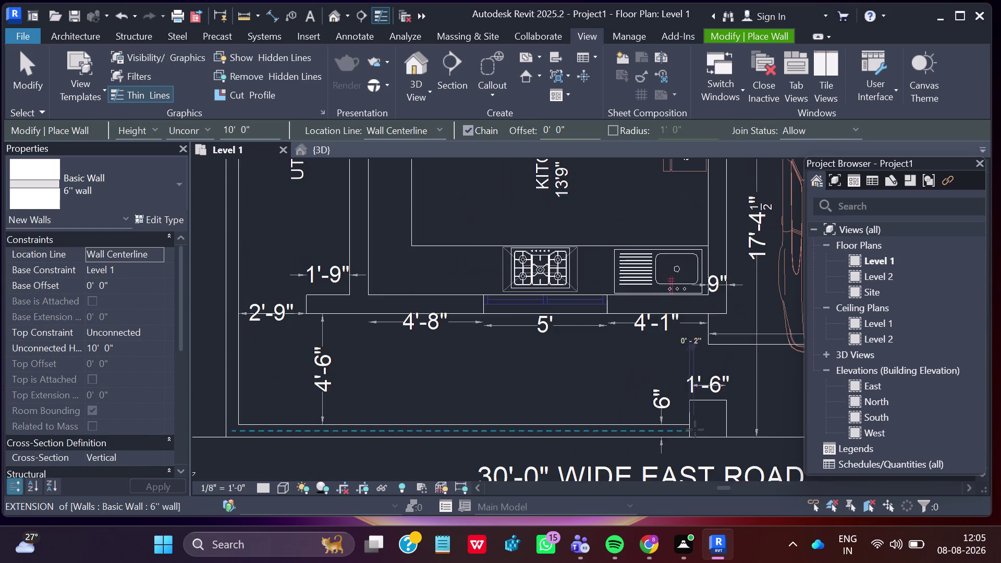
scroll(down, 3)
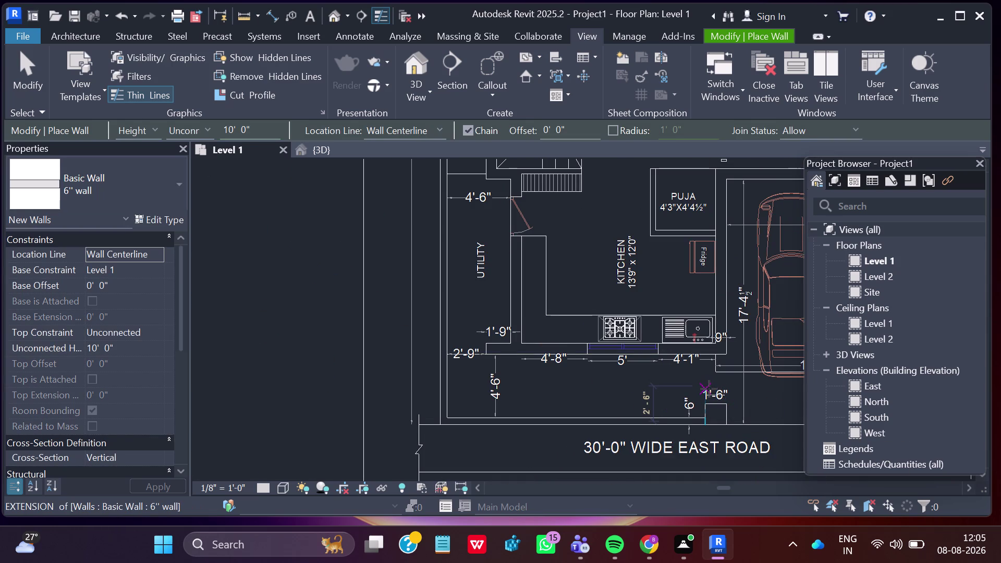
key(Escape)
scroll(down, 3)
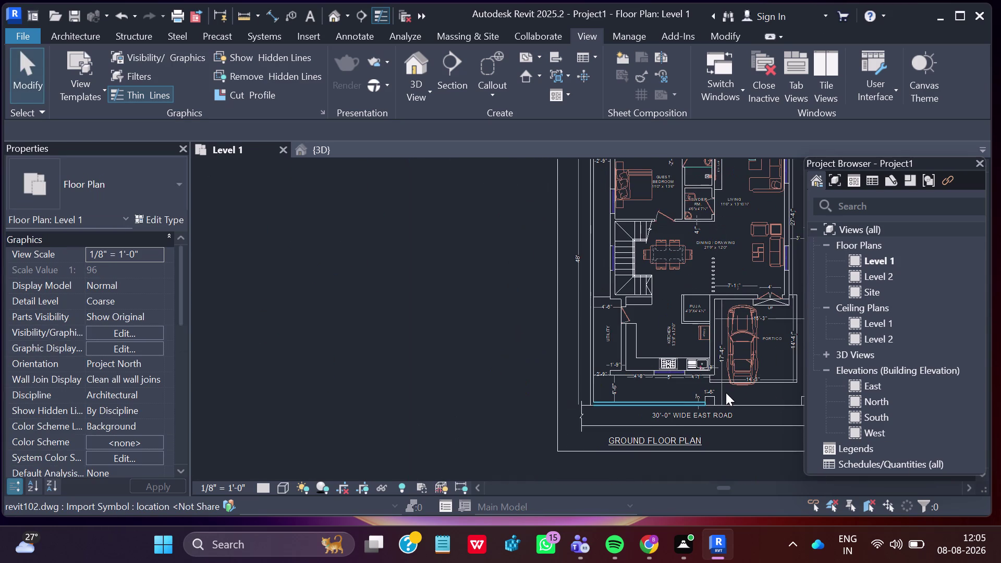
Restart the Wall tool from Architecture and open the 6" wall type's Type Properties.
middle_drag(726, 391, 618, 392)
scroll(down, 3)
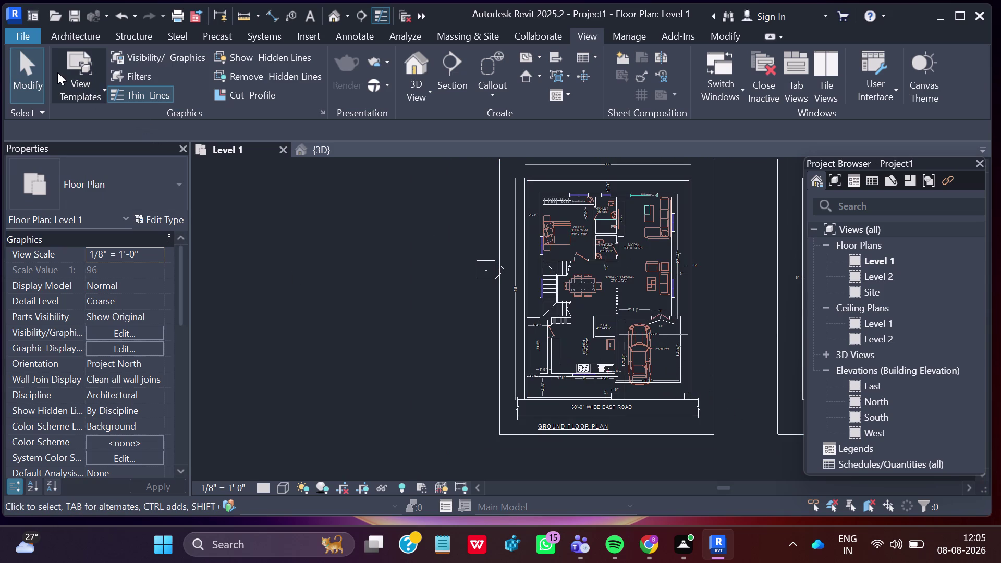
click(80, 35)
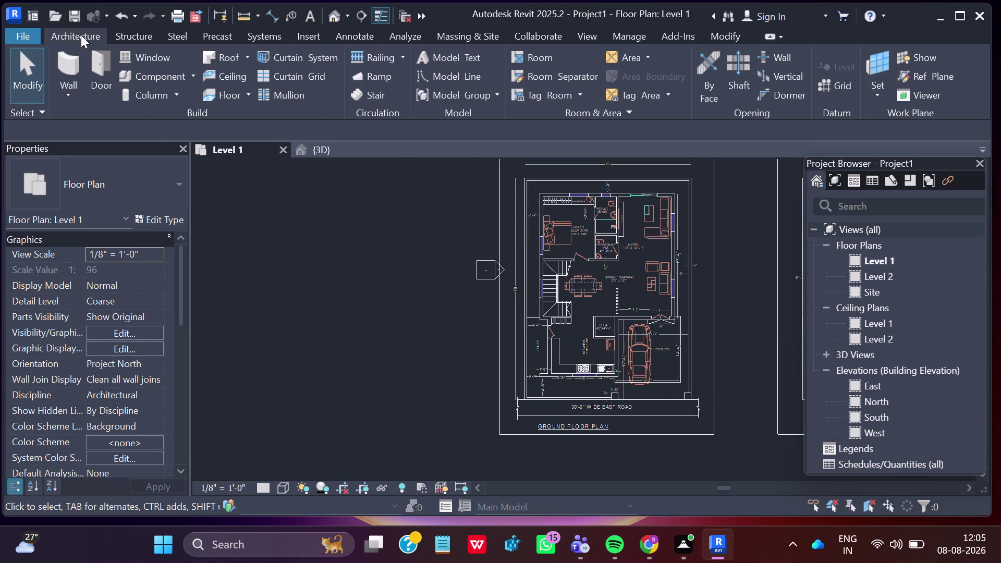
click(81, 31)
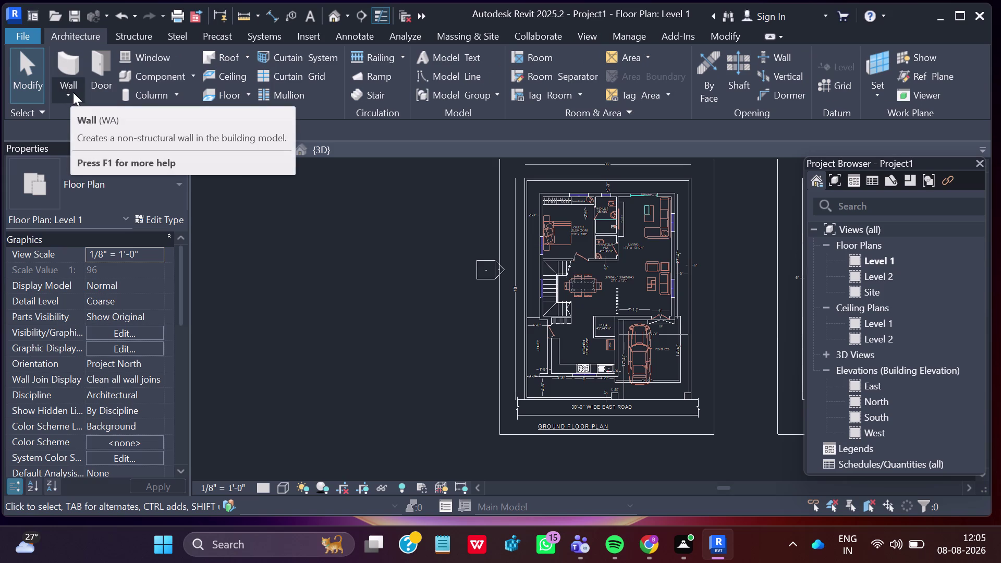
click(73, 93)
click(91, 126)
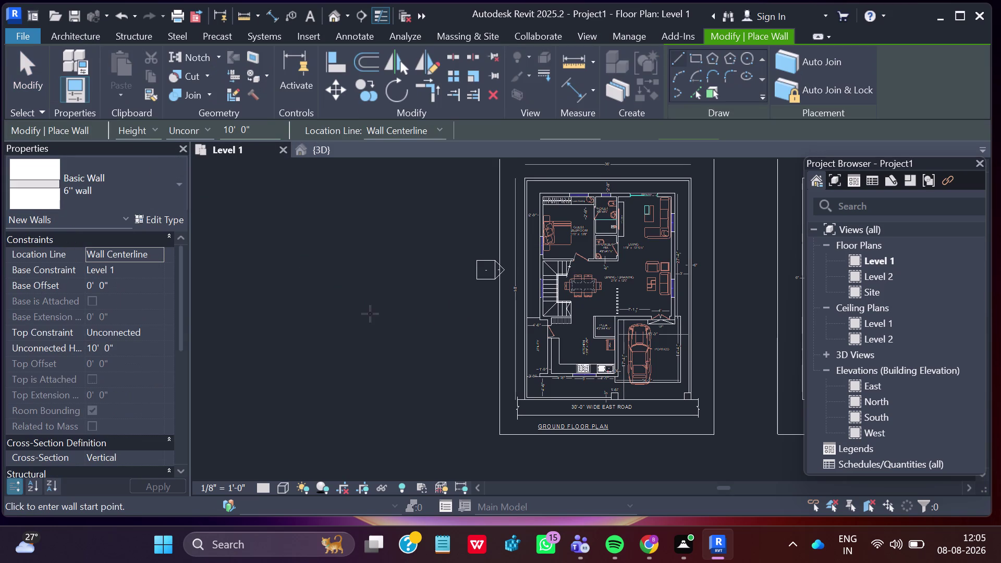
click(163, 221)
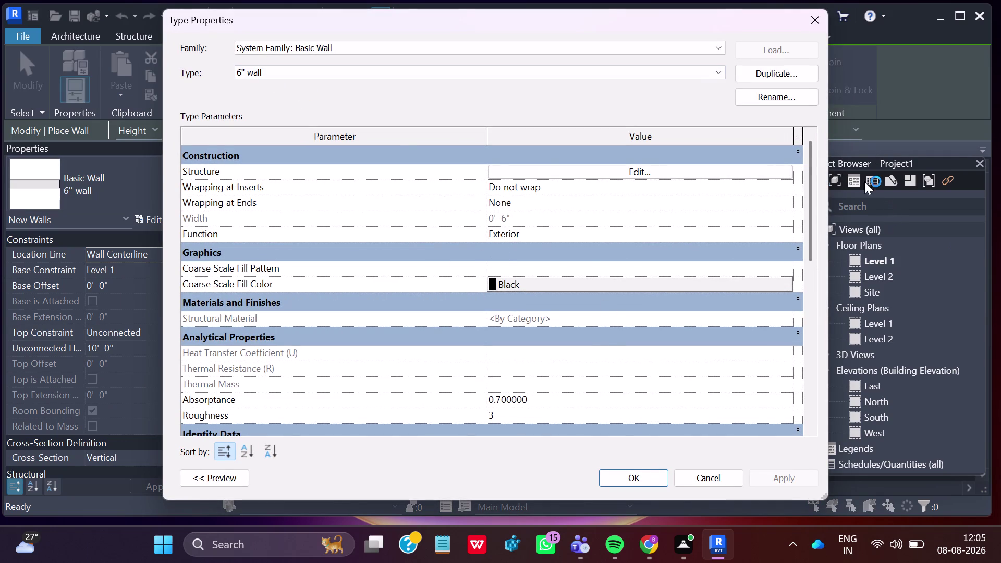
Duplicate the 6" wall type as '9" wall 2' and open its structure layers.
click(775, 76)
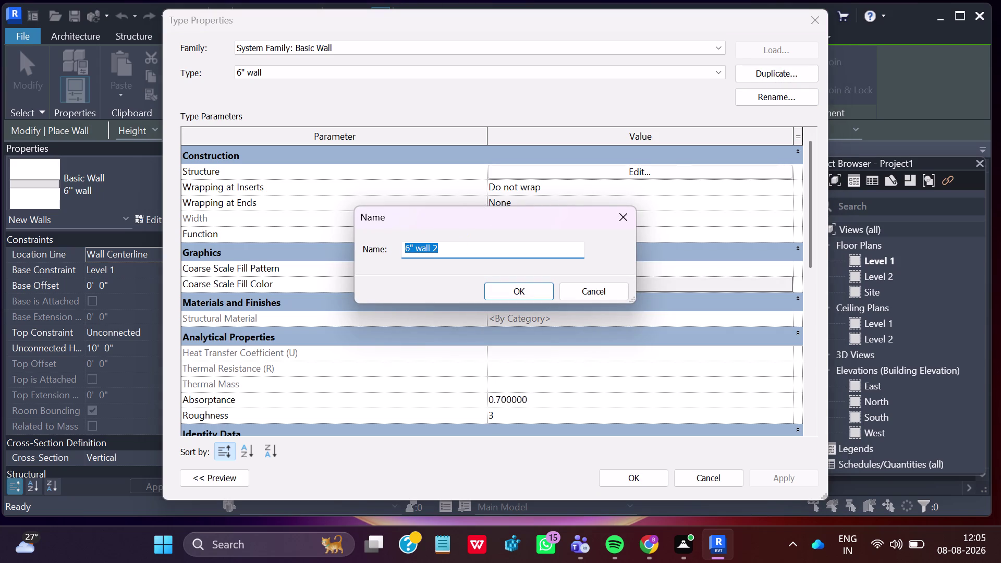
click(409, 238)
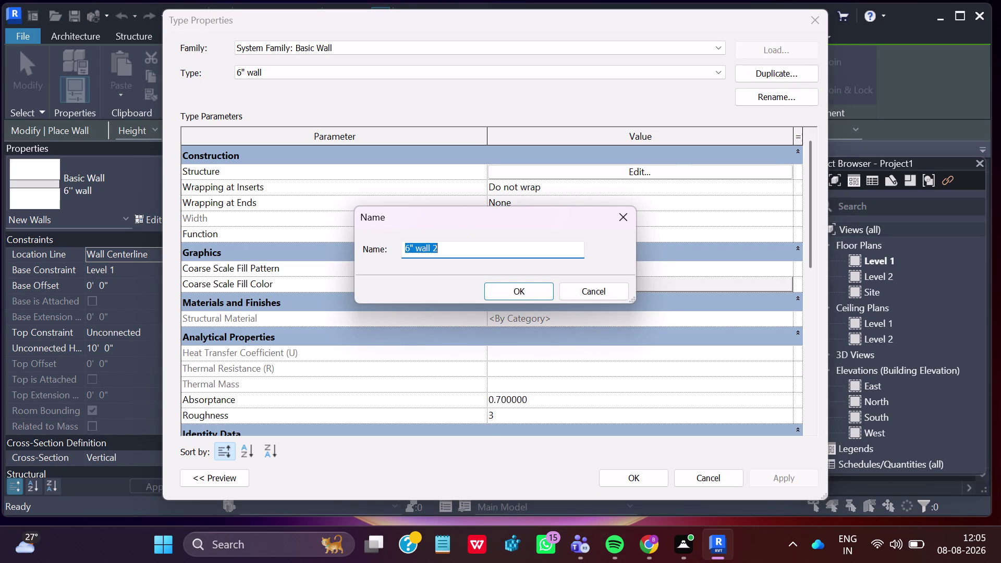
click(411, 249)
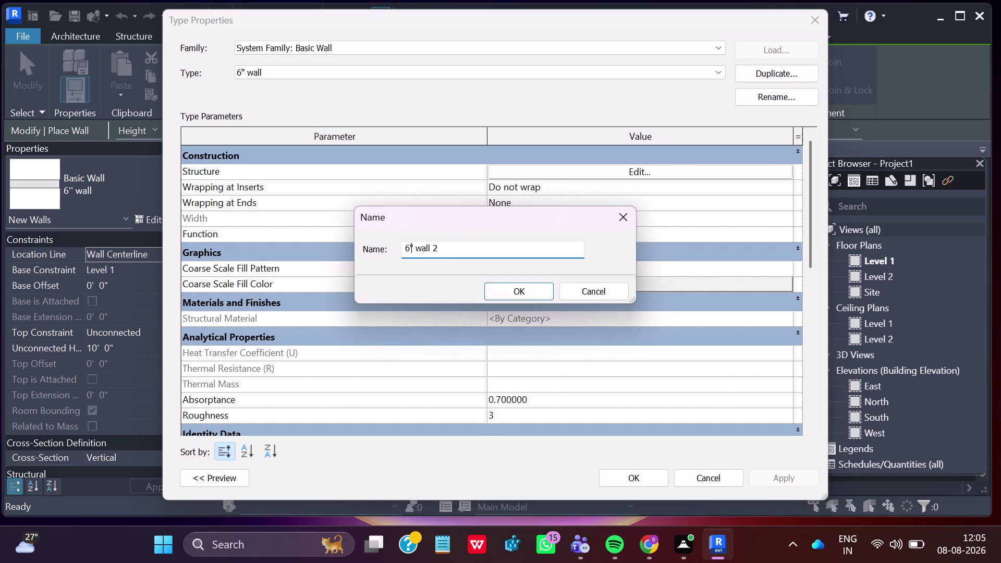
click(407, 248)
click(409, 247)
key(BackSpace)
key(9)
click(507, 286)
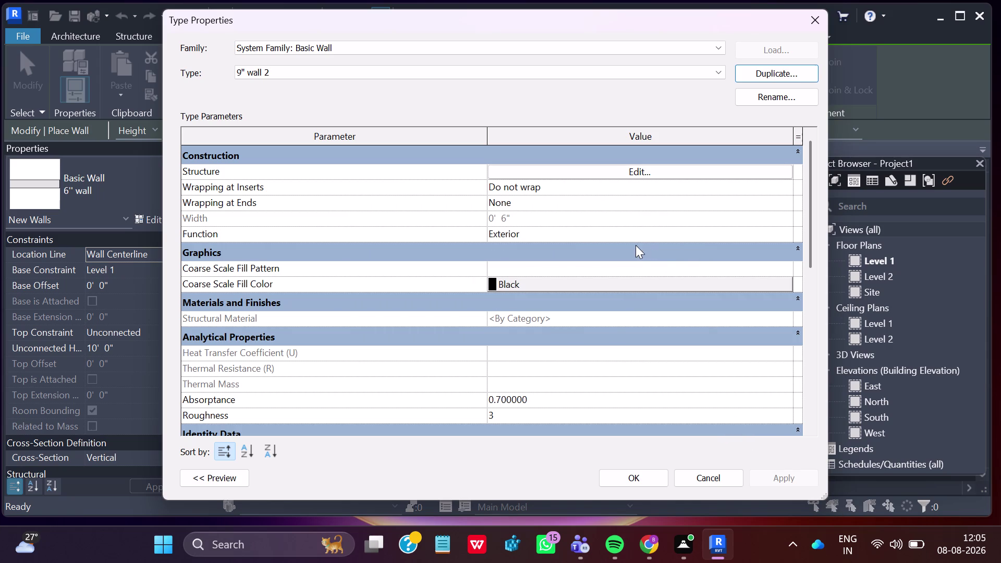
click(620, 170)
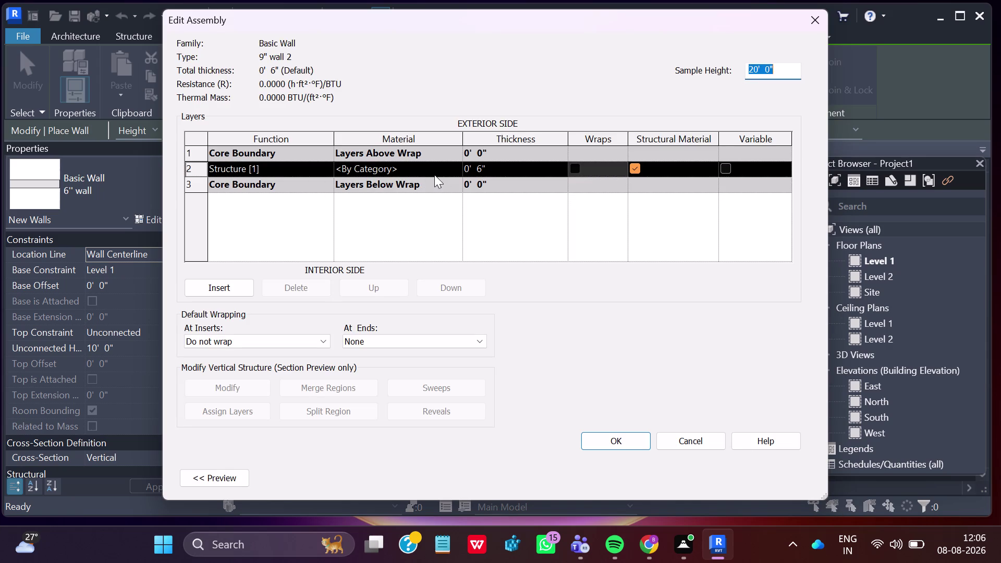
Set the Structure layer thickness to 0' 9".
click(483, 160)
click(482, 166)
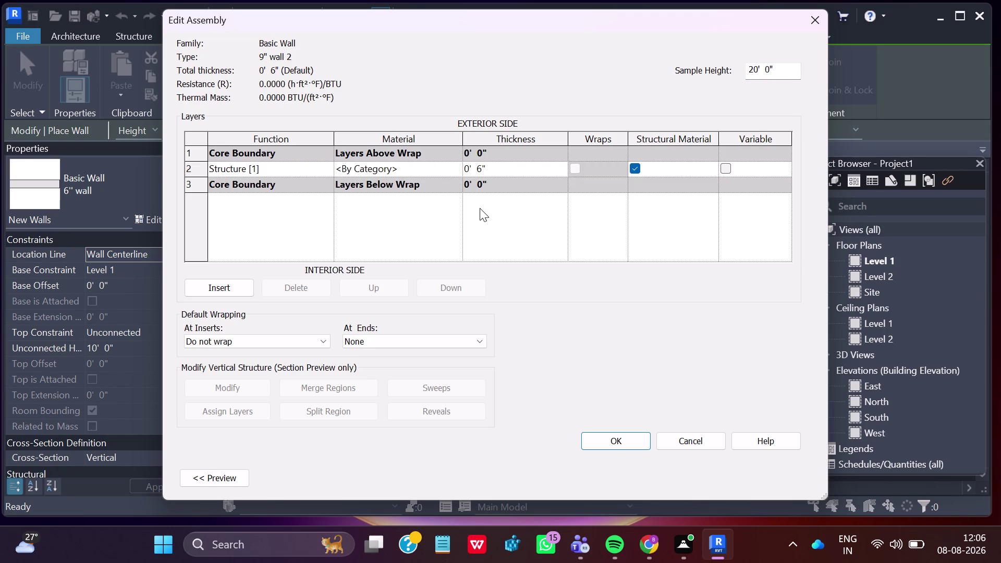
key(BackSpace)
key(9)
click(751, 62)
click(754, 66)
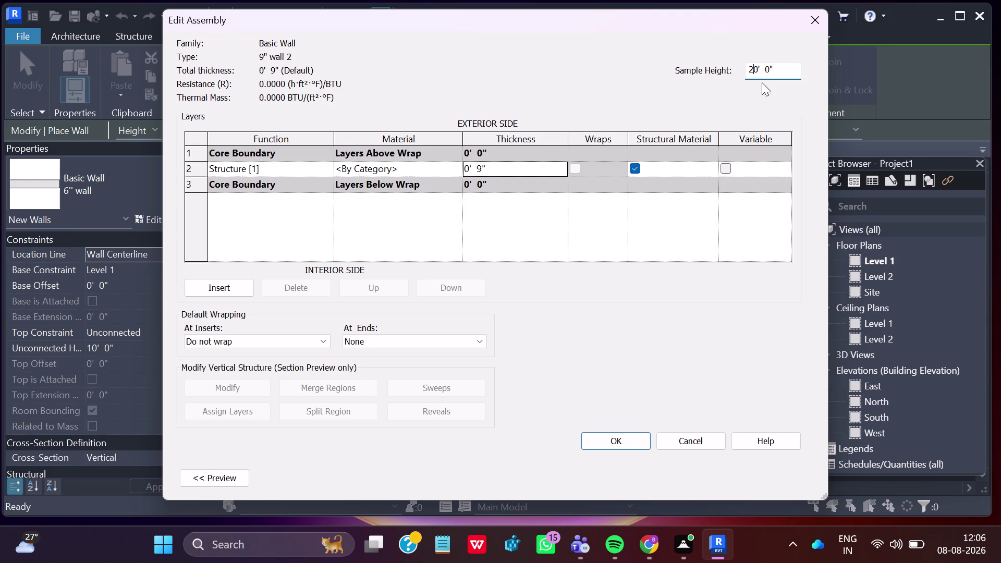
key(BackSpace)
key(1)
Confirm the assembly and apply the '9" wall 2' type properties.
click(606, 442)
click(787, 475)
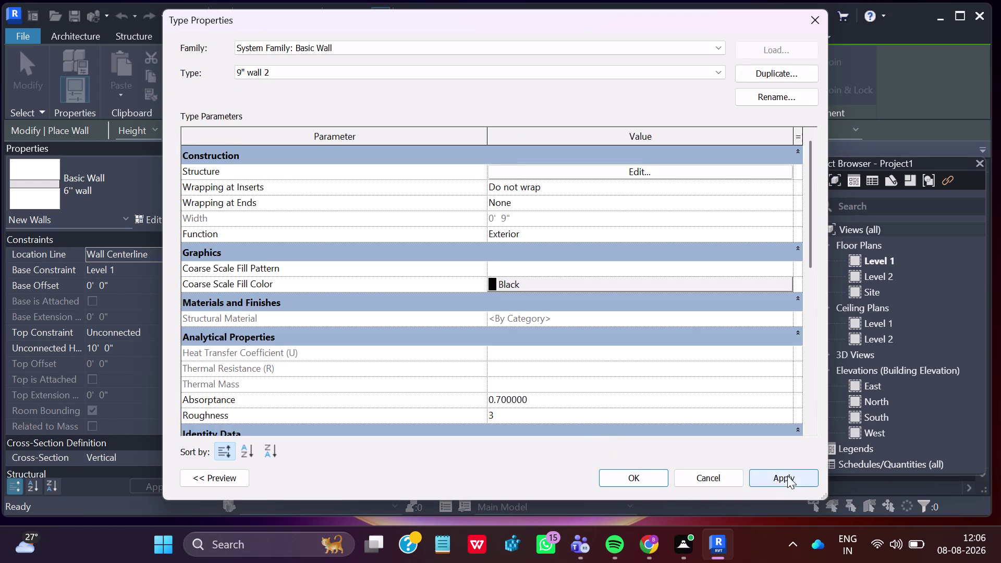
click(626, 477)
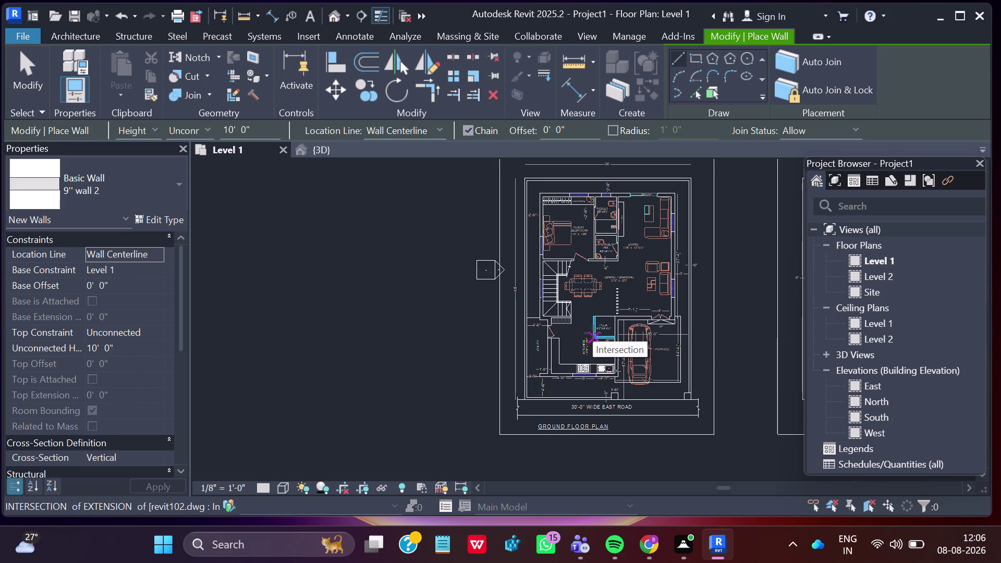
click(180, 184)
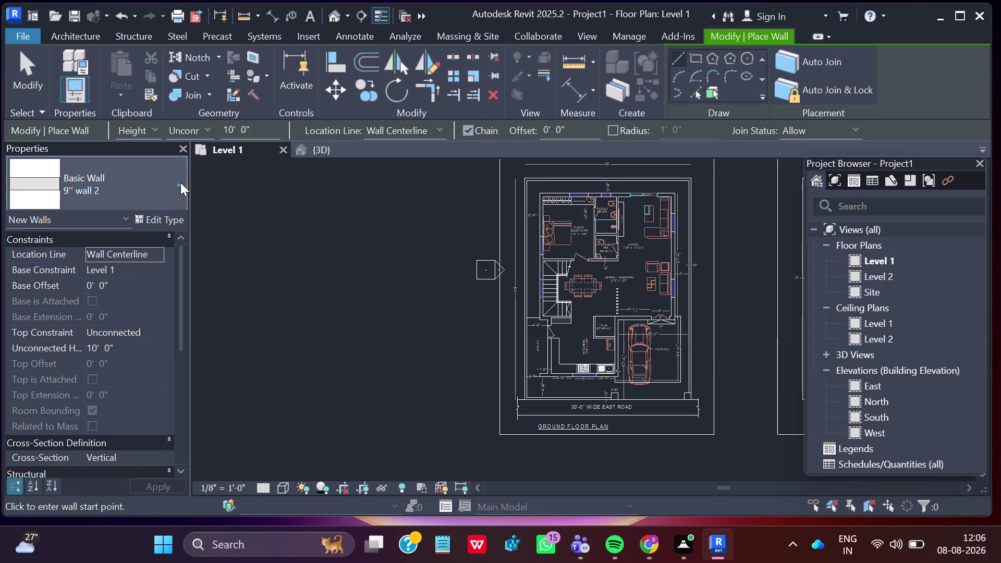
Choose Generic - 6" from the wall type list and view the walls in {3D}.
scroll(down, 3)
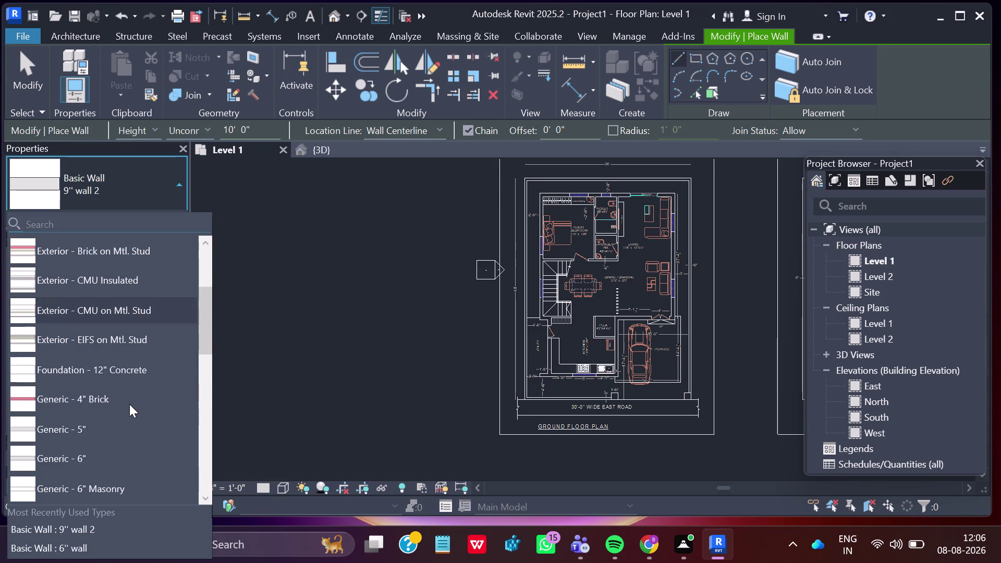
scroll(down, 3)
scroll(up, 3)
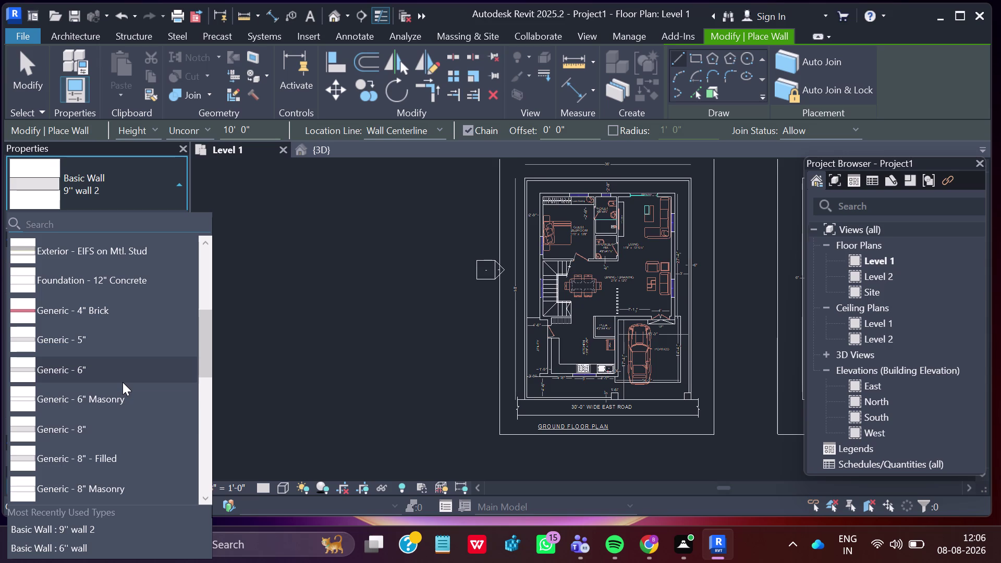
scroll(down, 3)
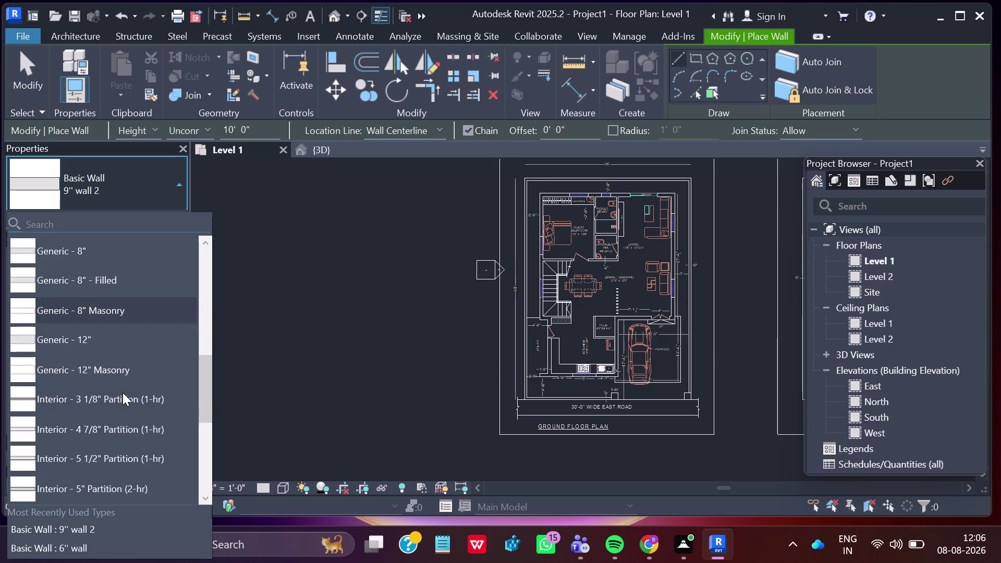
scroll(down, 3)
scroll(down, 3)
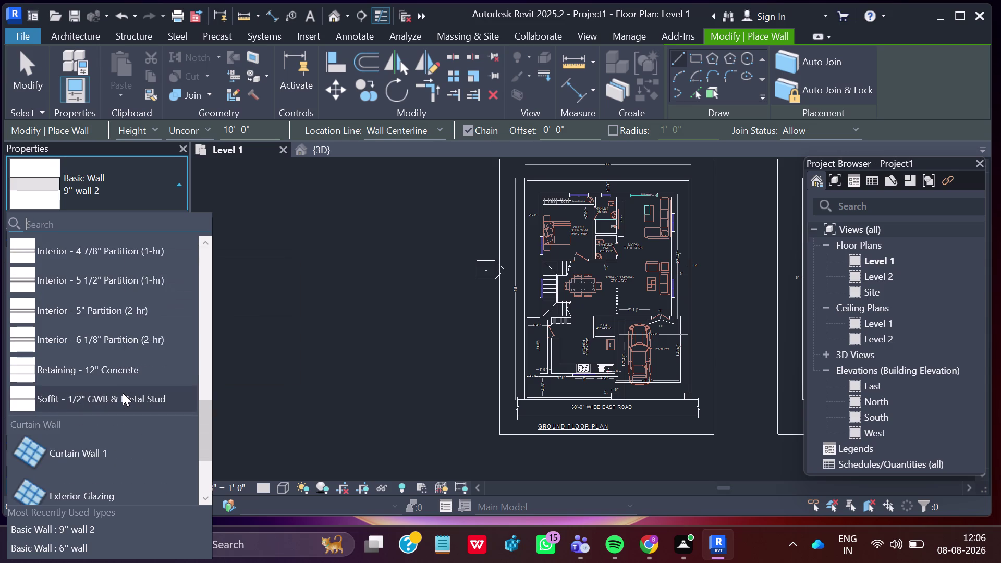
scroll(down, 3)
scroll(up, 3)
scroll(up, 3)
scroll(up, 3)
scroll(down, 3)
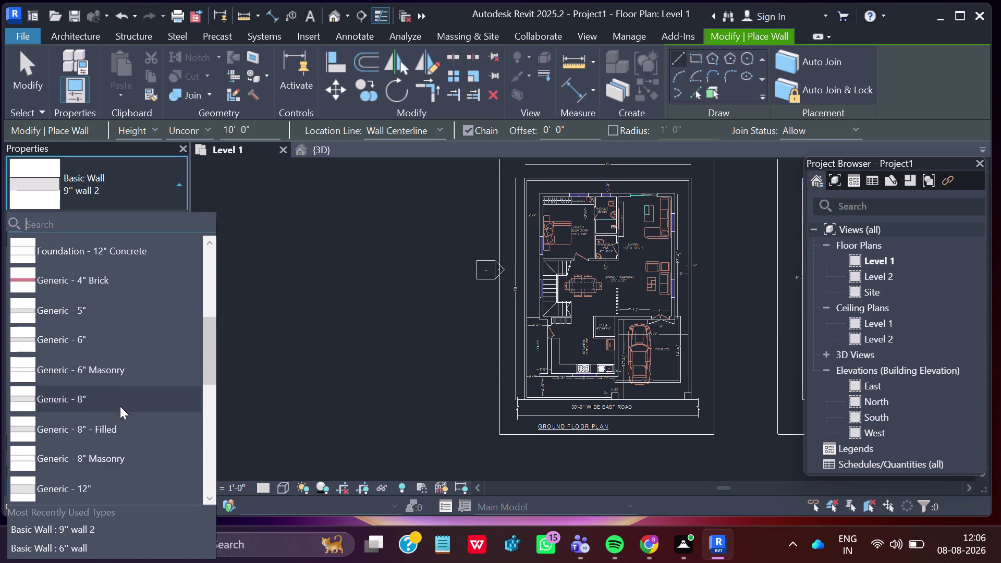
click(103, 341)
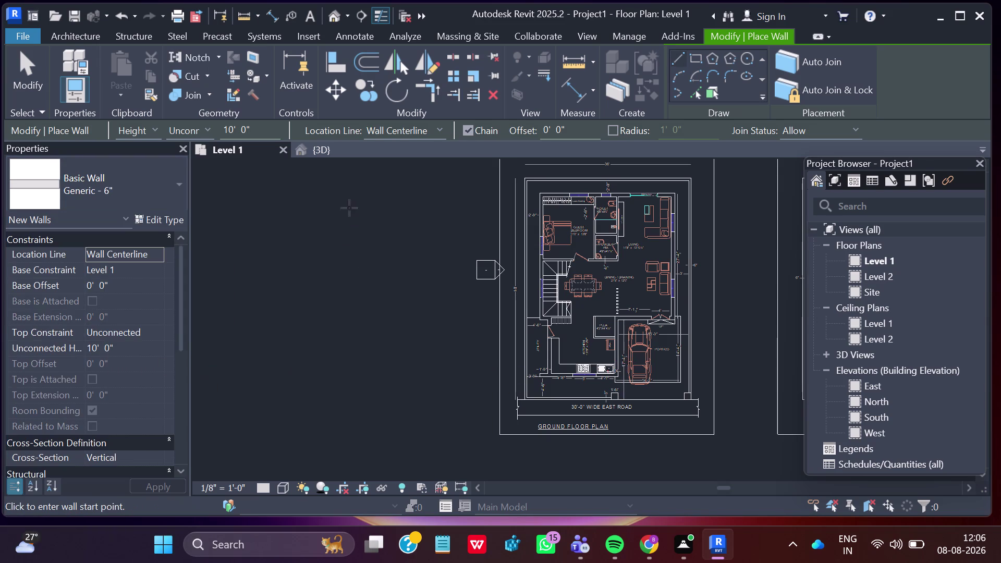
click(320, 151)
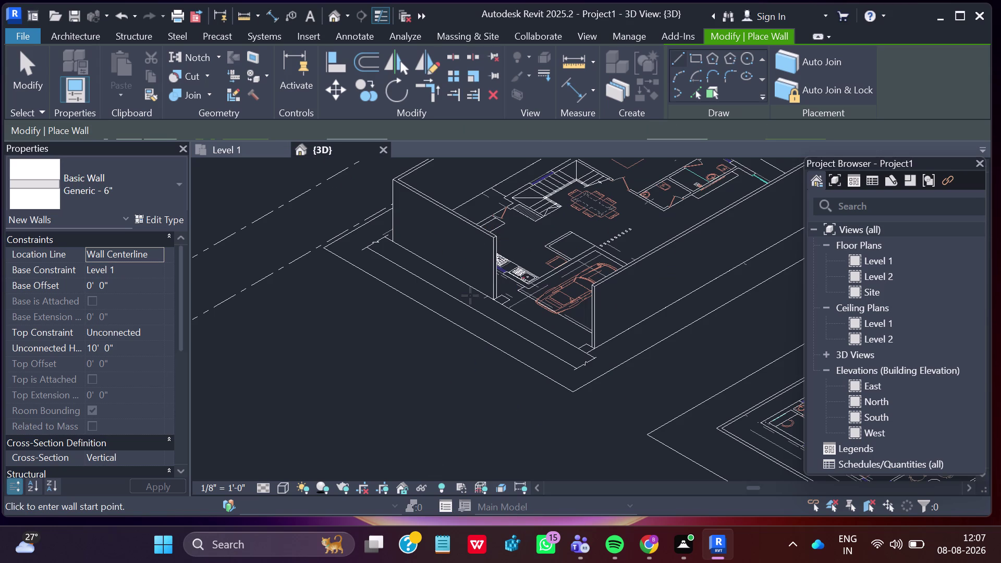
Stop placing walls and select all four traced walls.
key(Escape)
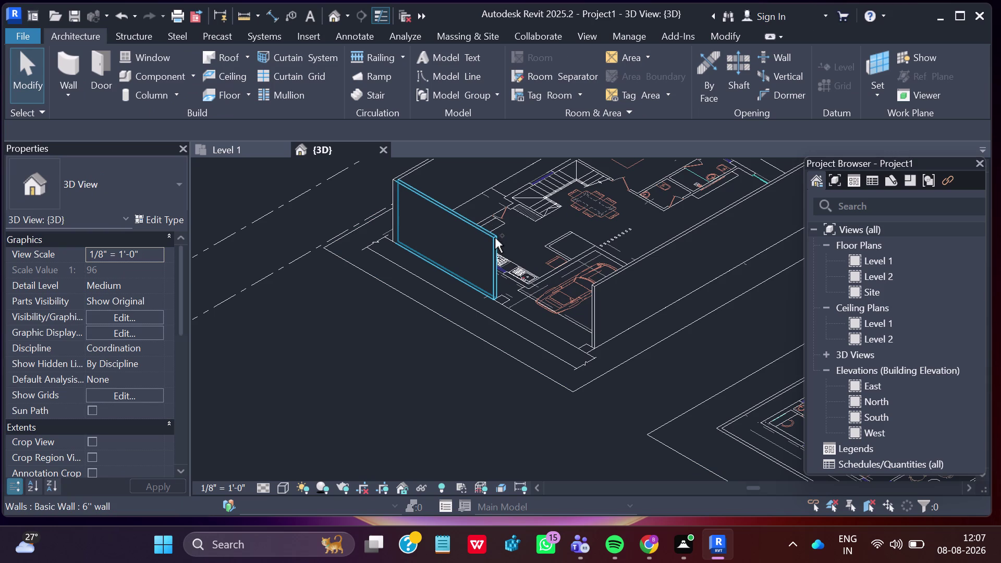
click(495, 238)
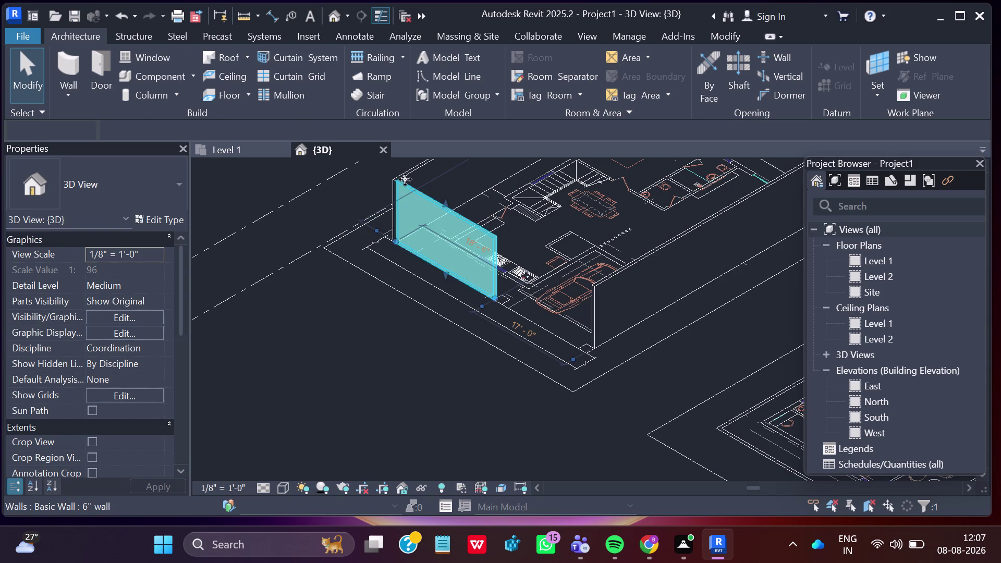
click(409, 169)
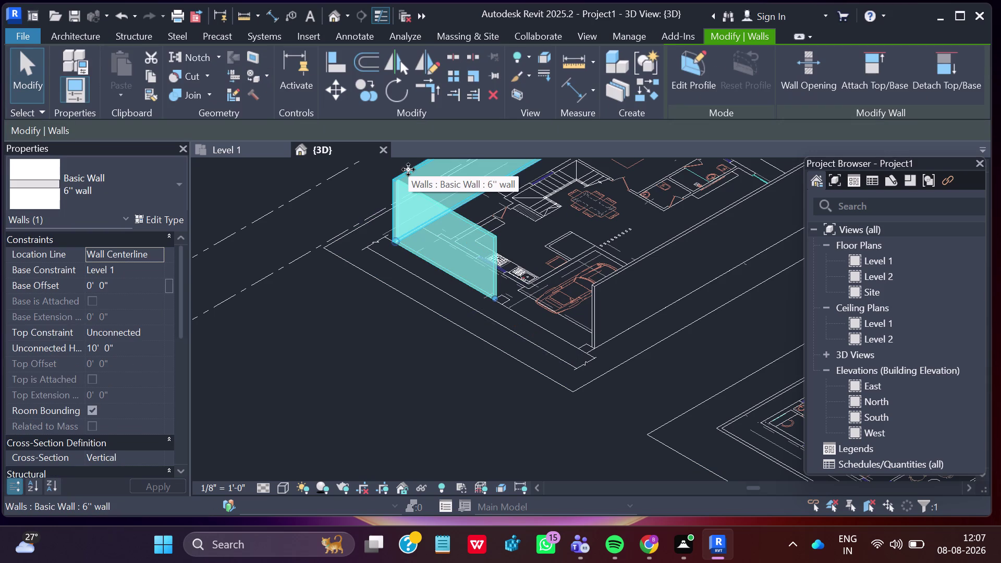
click(640, 253)
scroll(down, 3)
scroll(down, 3)
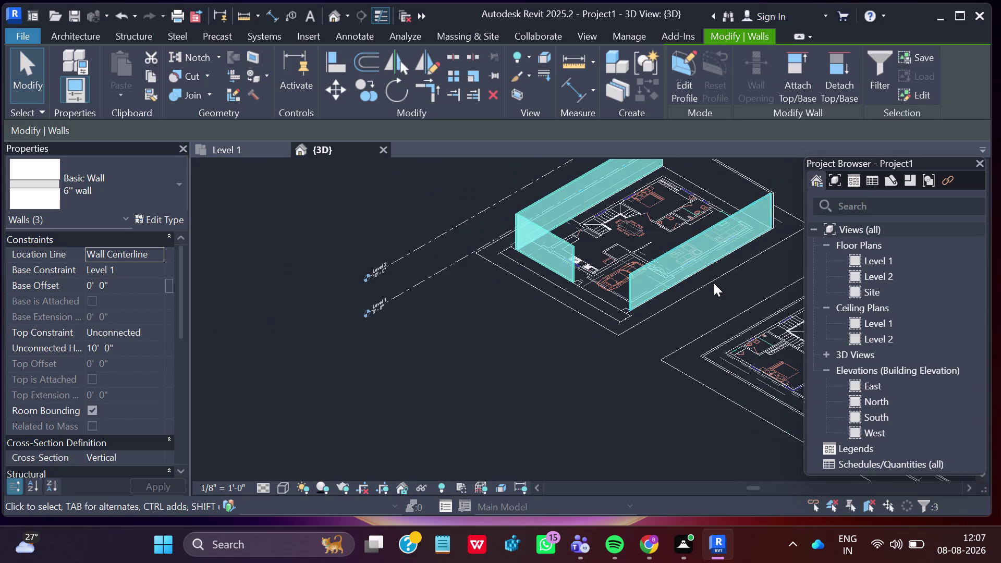
middle_drag(722, 288, 555, 365)
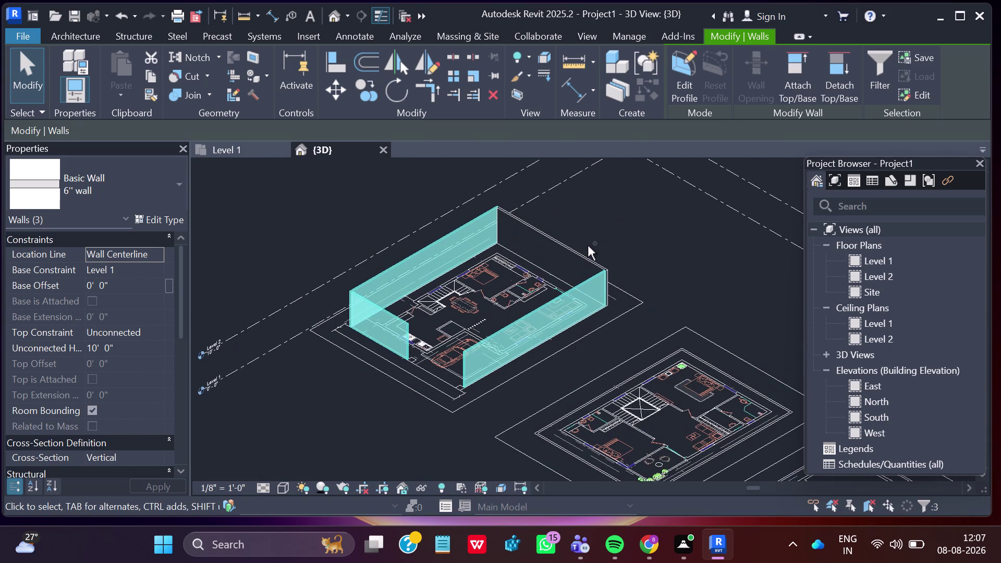
scroll(up, 3)
scroll(up, 3)
scroll(up, 3)
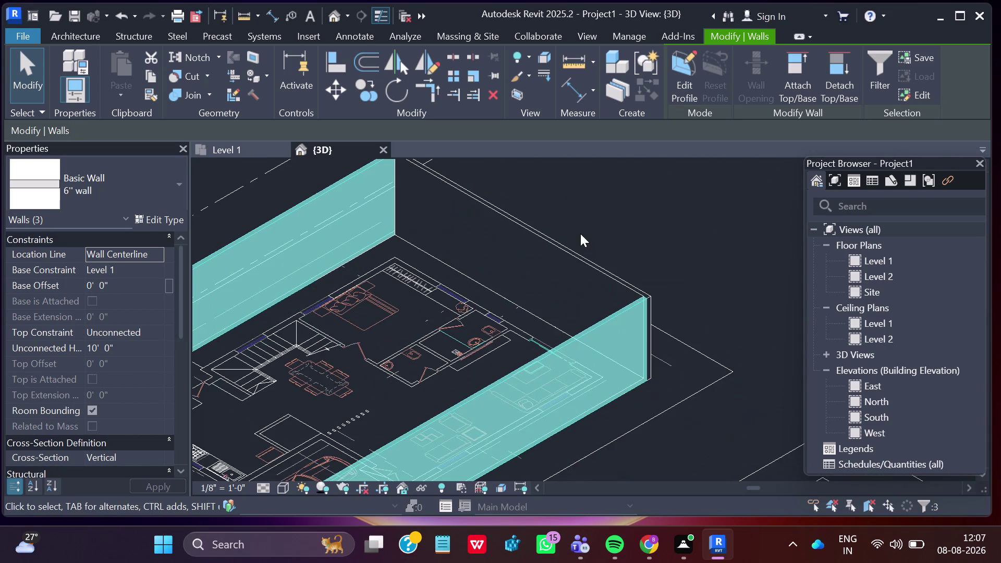
click(584, 257)
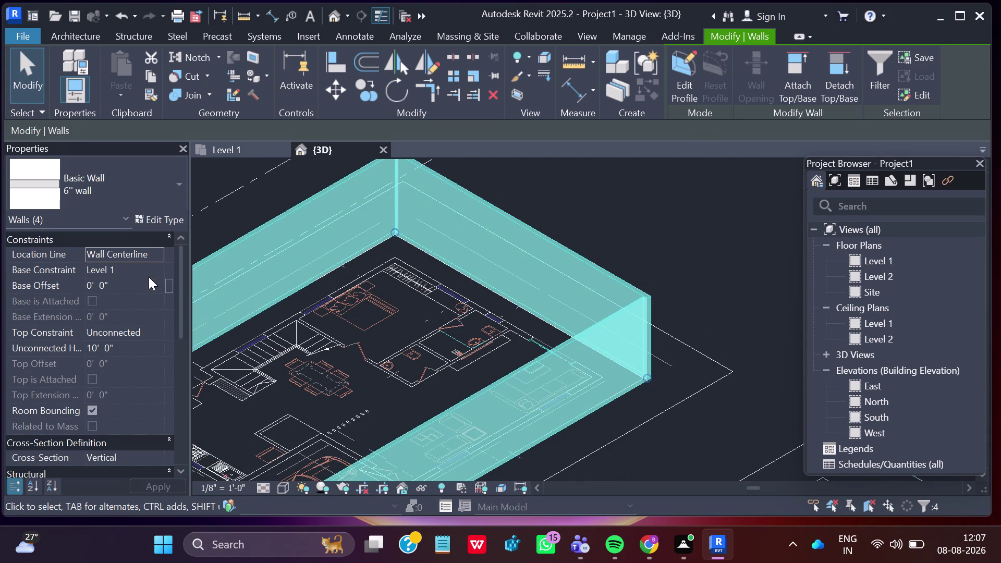
Set the selected walls' Unconnected Height to 6' 0" in Properties.
click(96, 345)
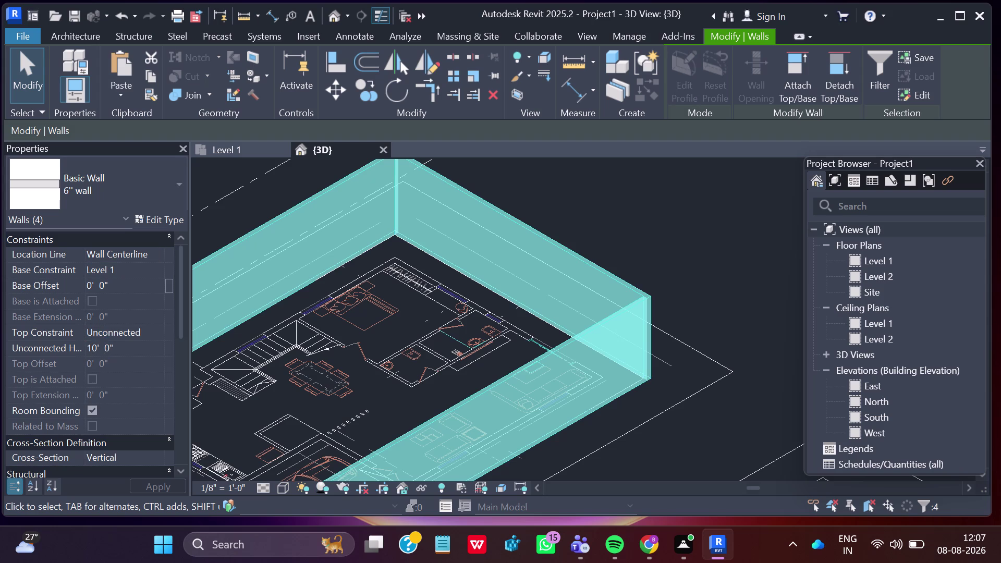
click(97, 346)
key(BackSpace)
key(BackSpace)
key(6)
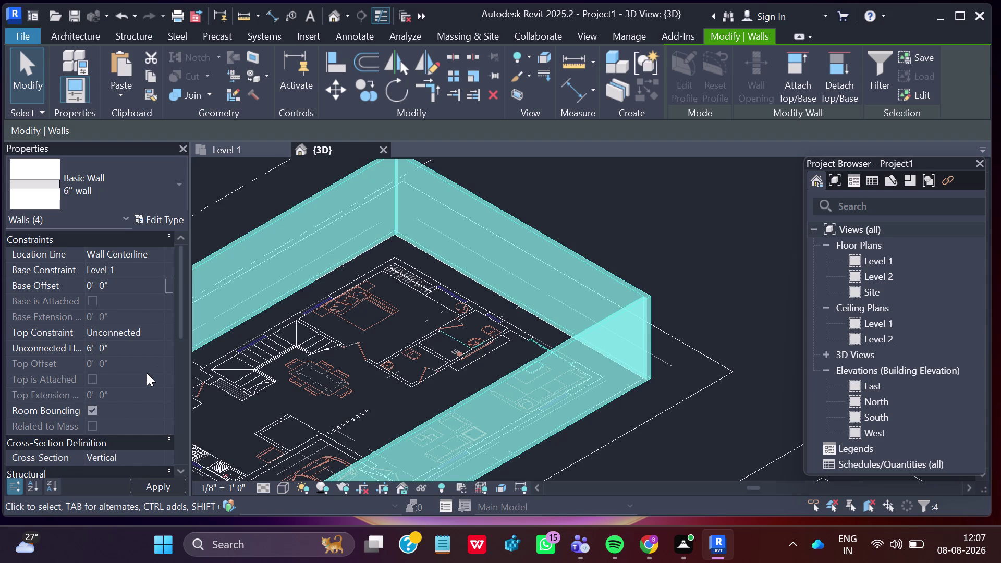
key(Return)
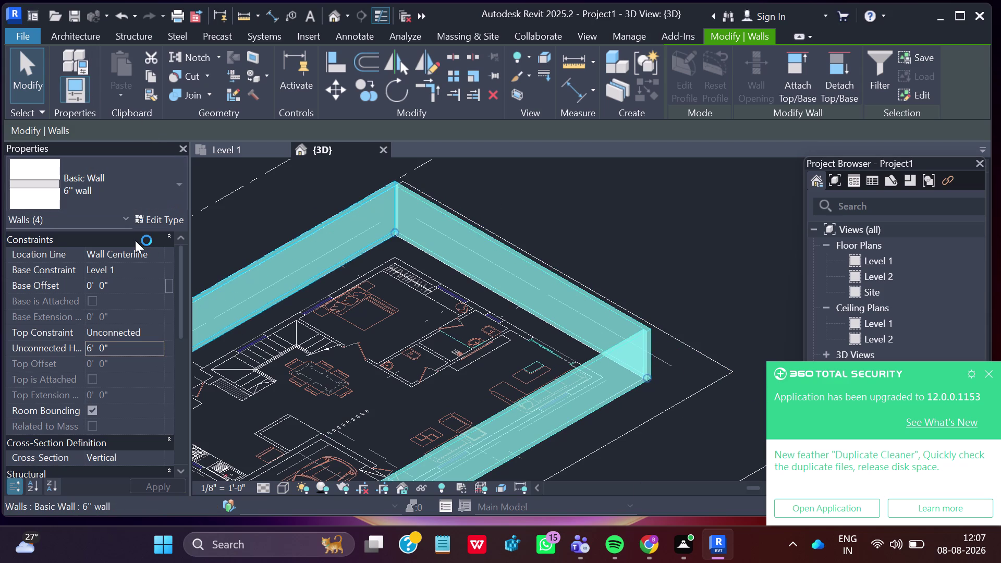
click(70, 33)
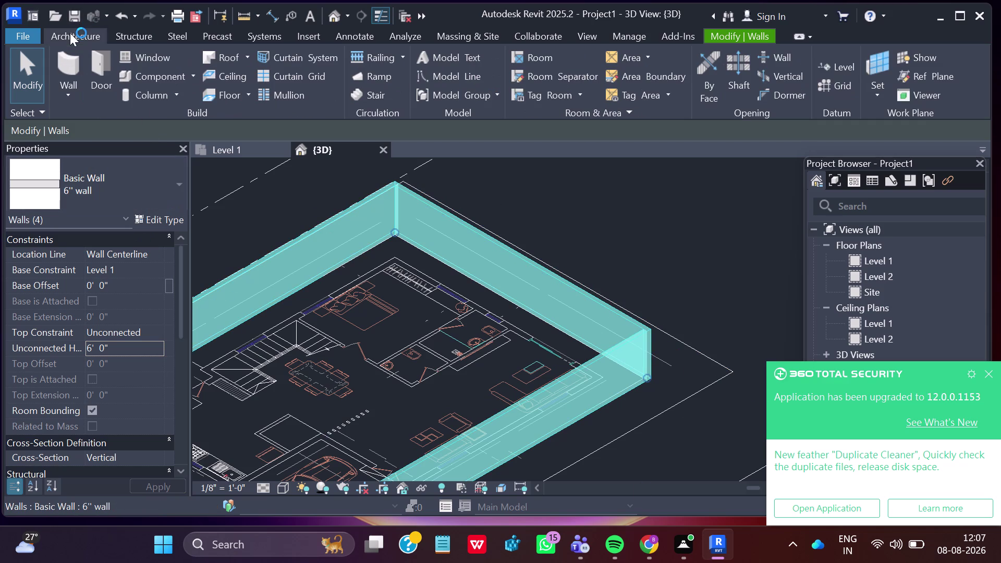
Start the Architectural Wall tool and switch to the Level 1 floor plan.
click(68, 99)
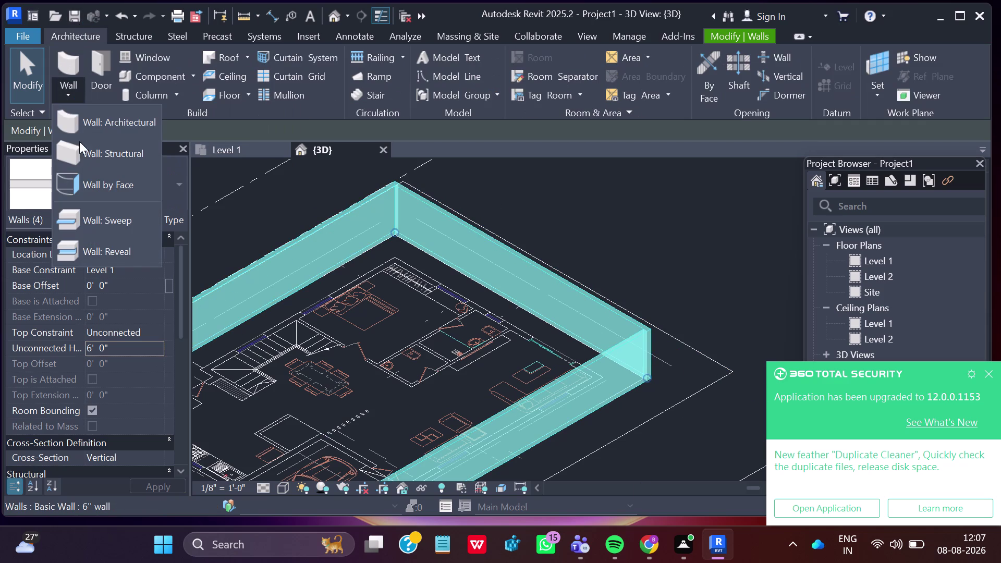
click(96, 122)
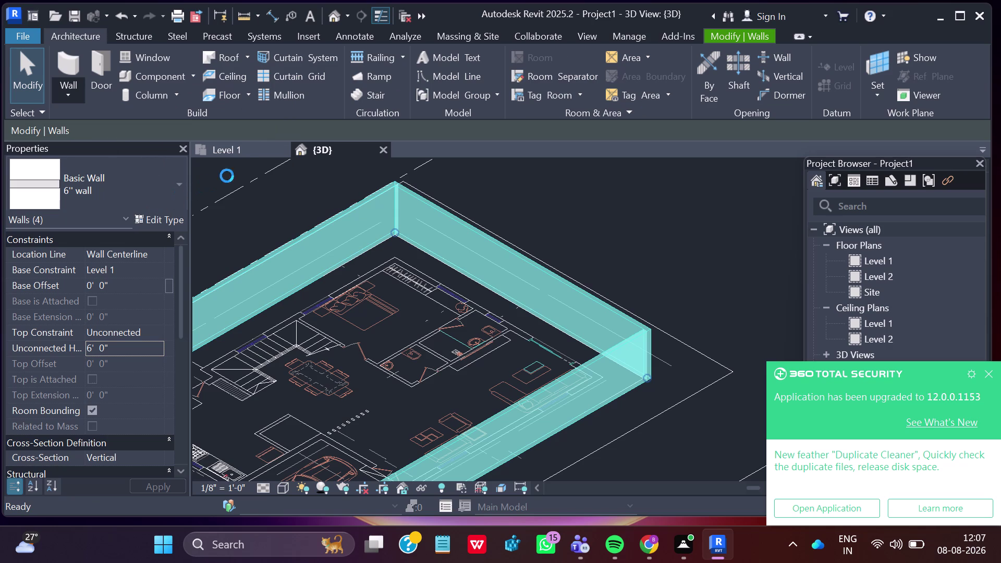
click(243, 153)
click(236, 147)
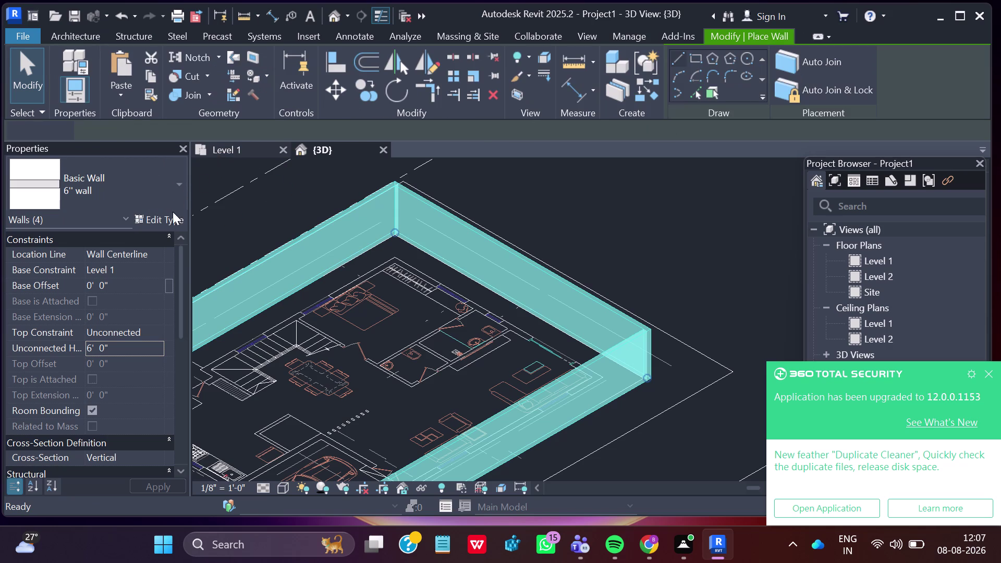
click(181, 180)
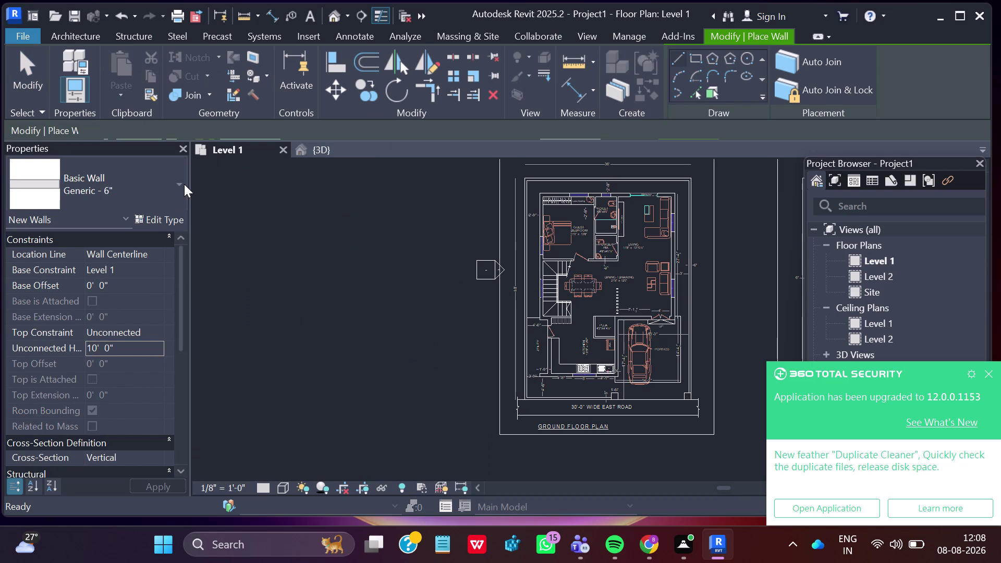
Browse the wall type selector list, then close it.
click(181, 186)
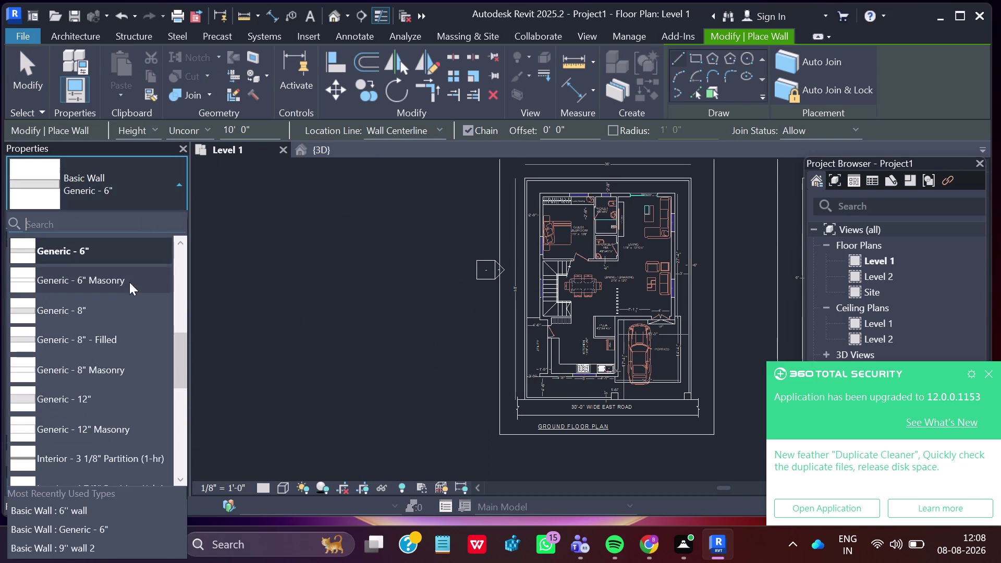
scroll(down, 3)
scroll(down, 3)
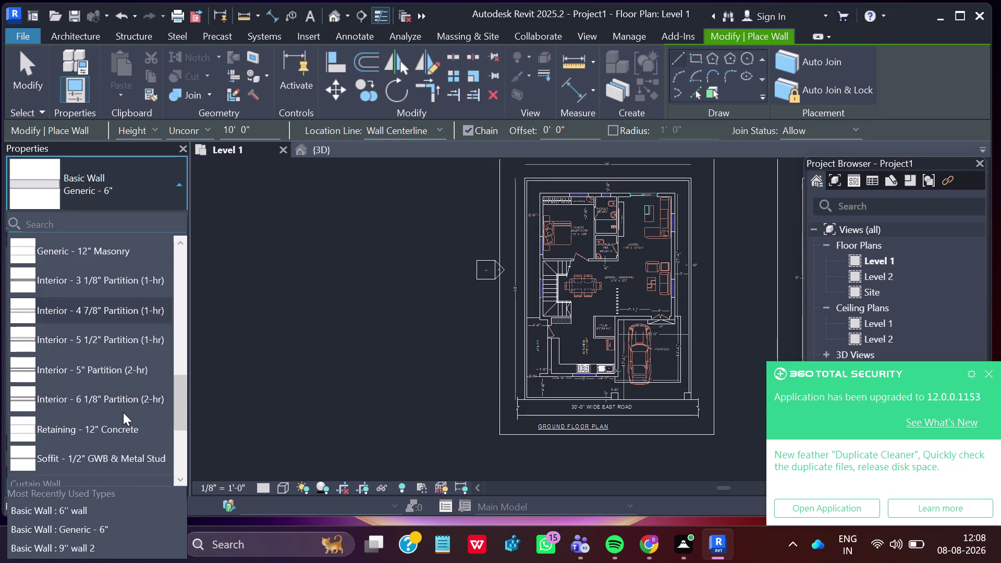
scroll(down, 3)
scroll(down, 3)
scroll(up, 3)
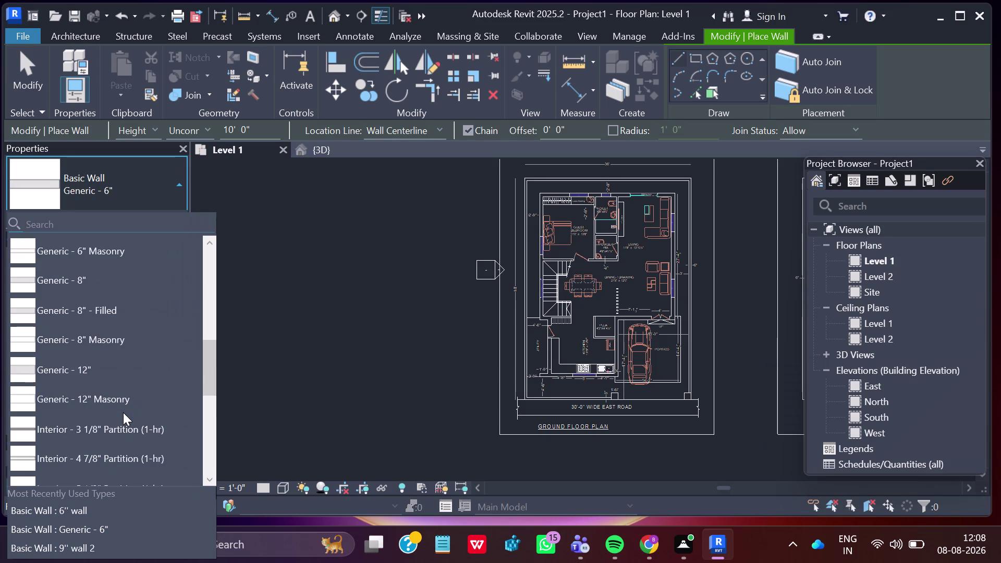
scroll(up, 3)
scroll(up, 3)
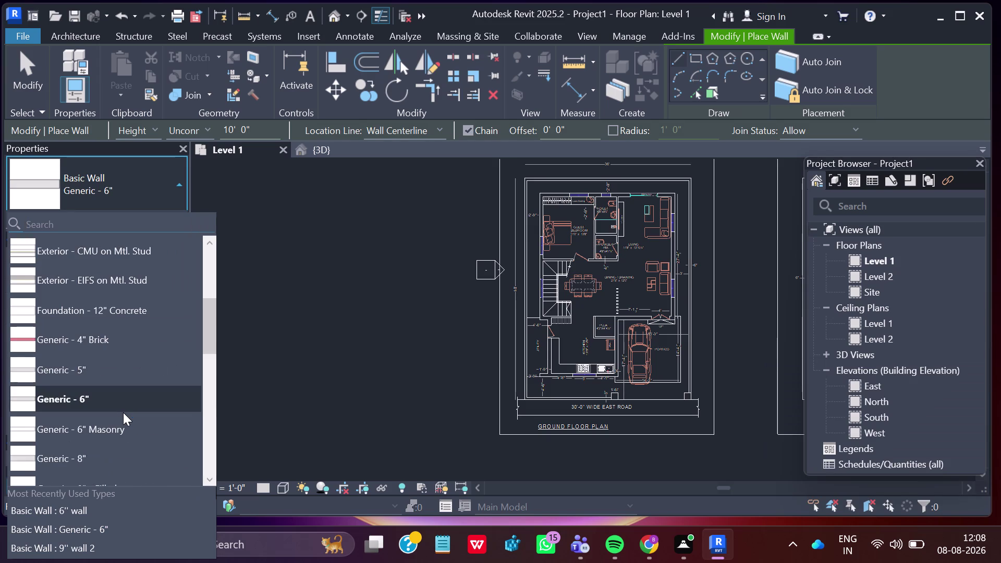
scroll(up, 3)
scroll(up, 3)
scroll(up, 3)
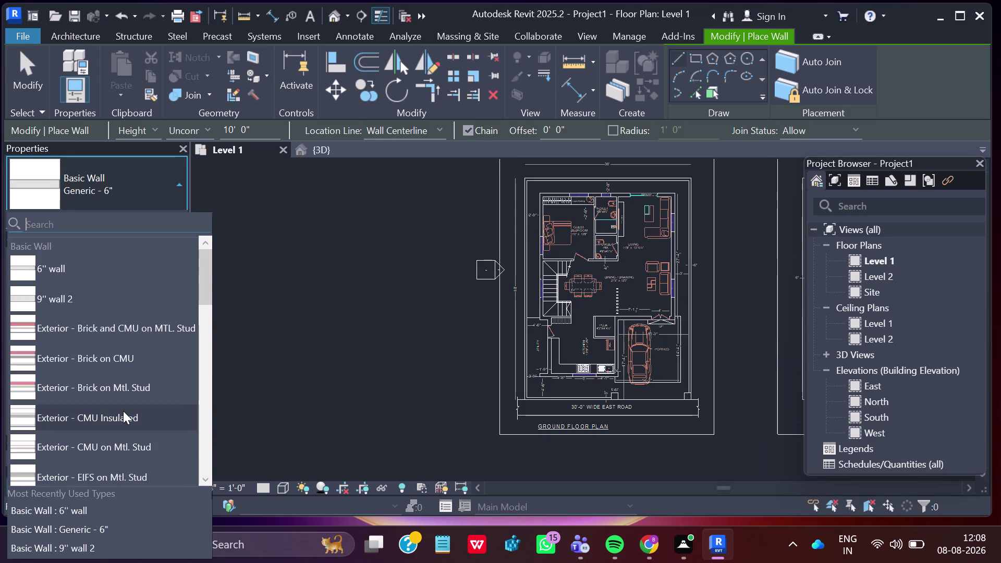
scroll(up, 3)
click(267, 244)
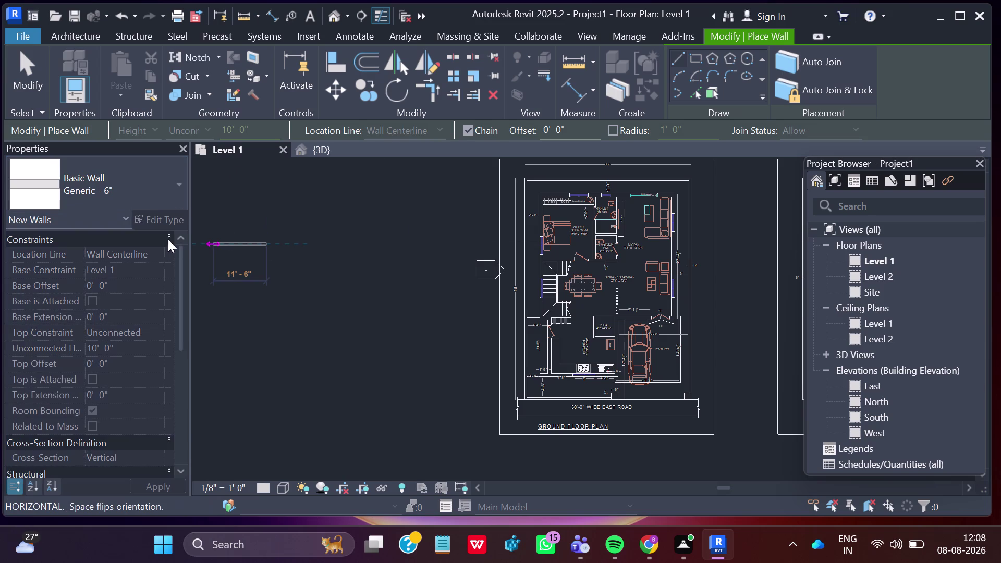
Cancel the stray wall, restart Wall, and open Generic - 6" type properties.
key(Escape)
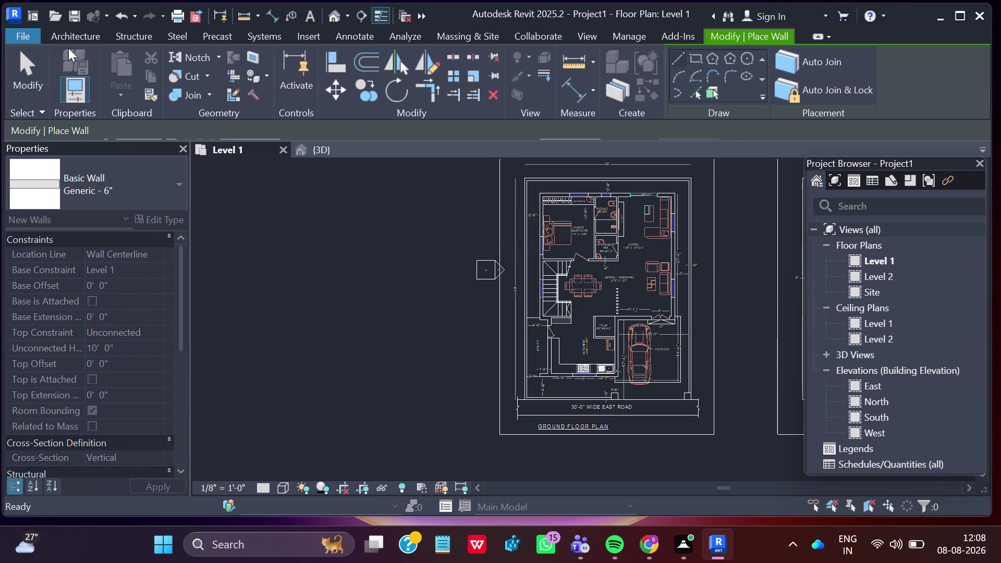
click(66, 33)
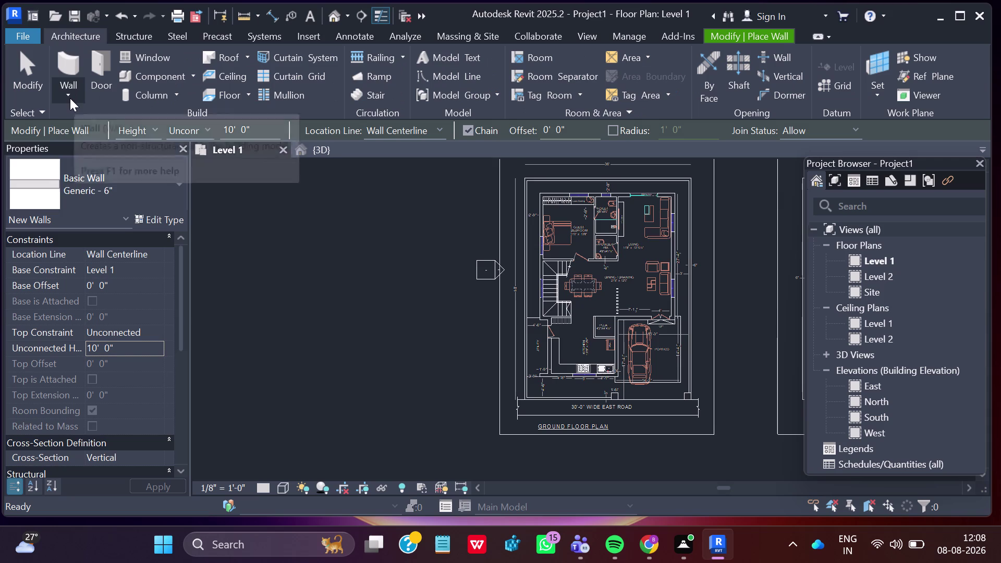
click(70, 98)
click(91, 133)
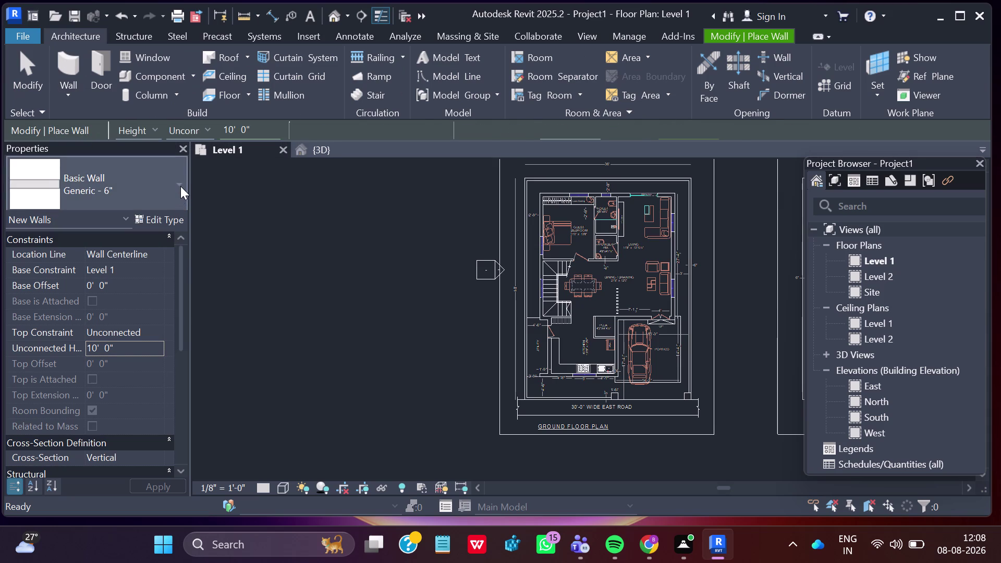
click(170, 220)
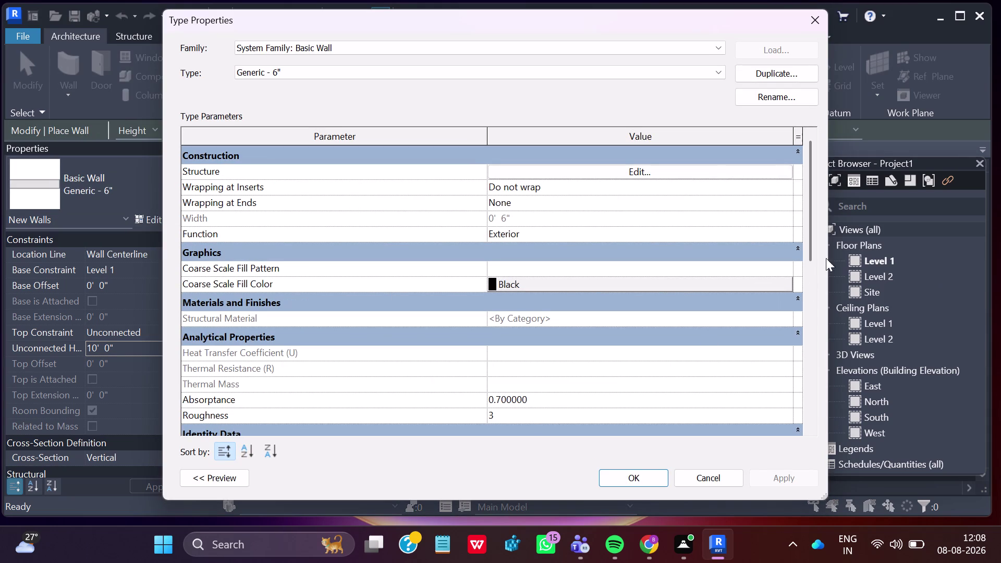
Duplicate the Generic - 6" wall type and clear the suggested name.
click(795, 69)
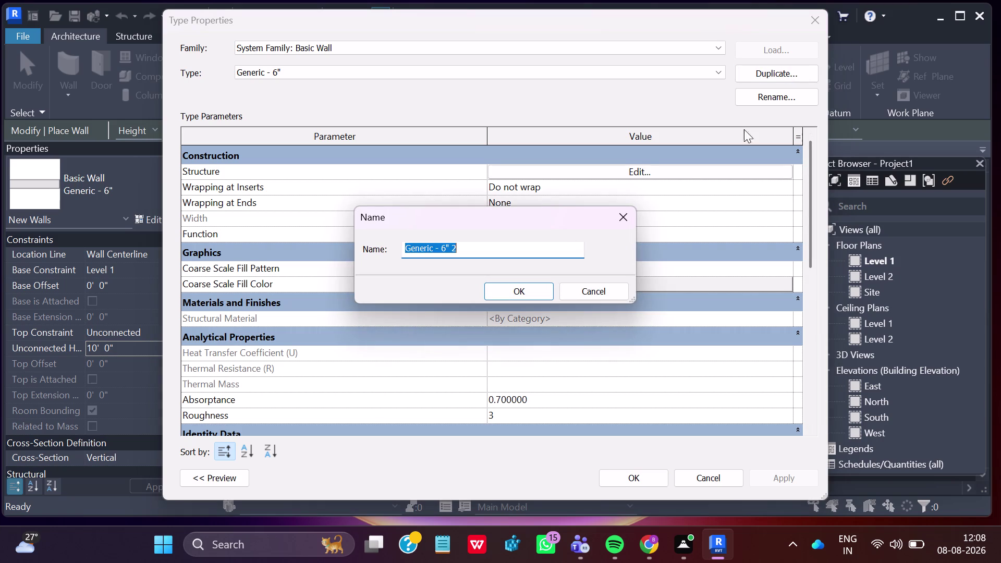
click(470, 251)
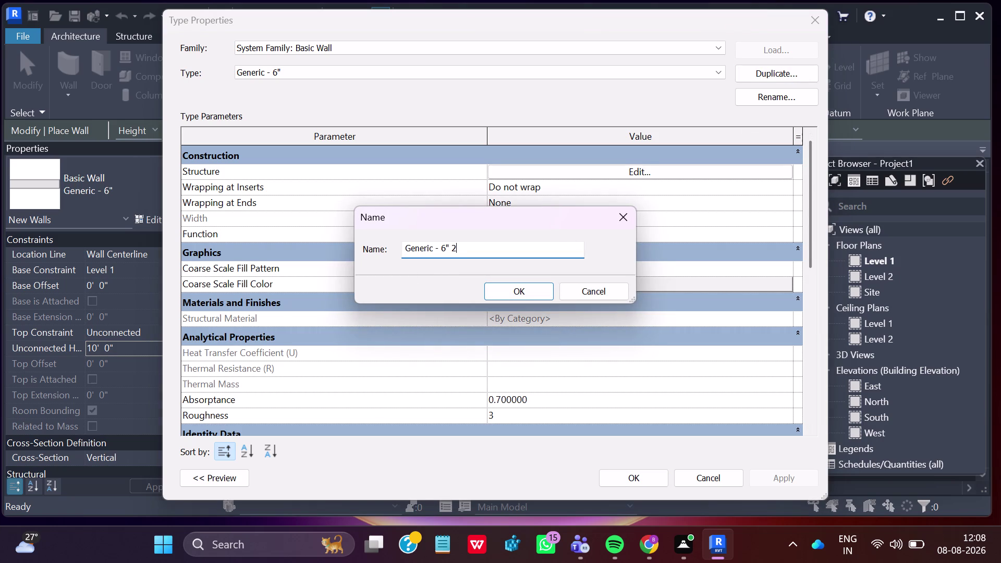
key(BackSpace)
key(BackSpace)
key(BackSpace)
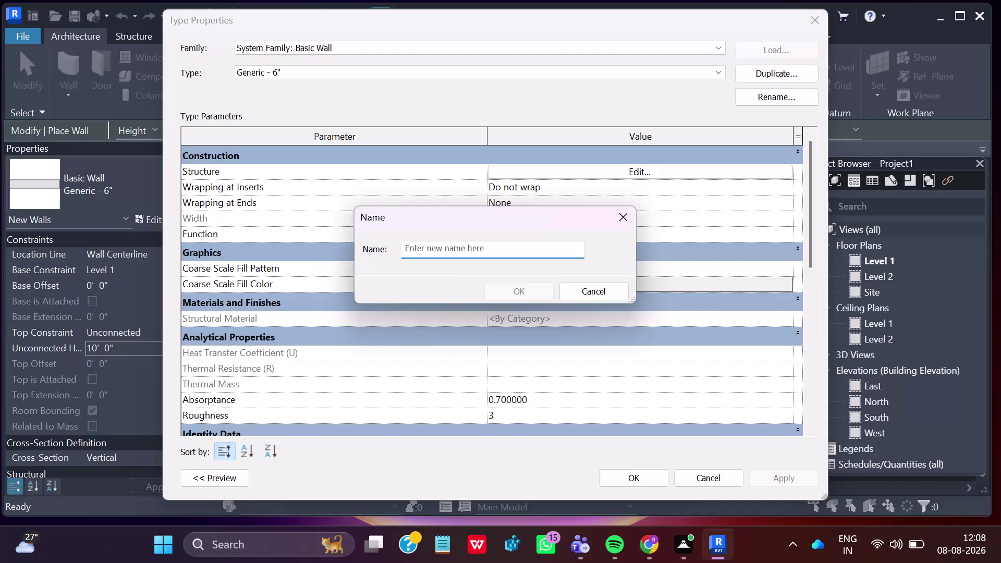
Name the new type '9"inch wall' and open its Structure assembly.
key(9)
text('')
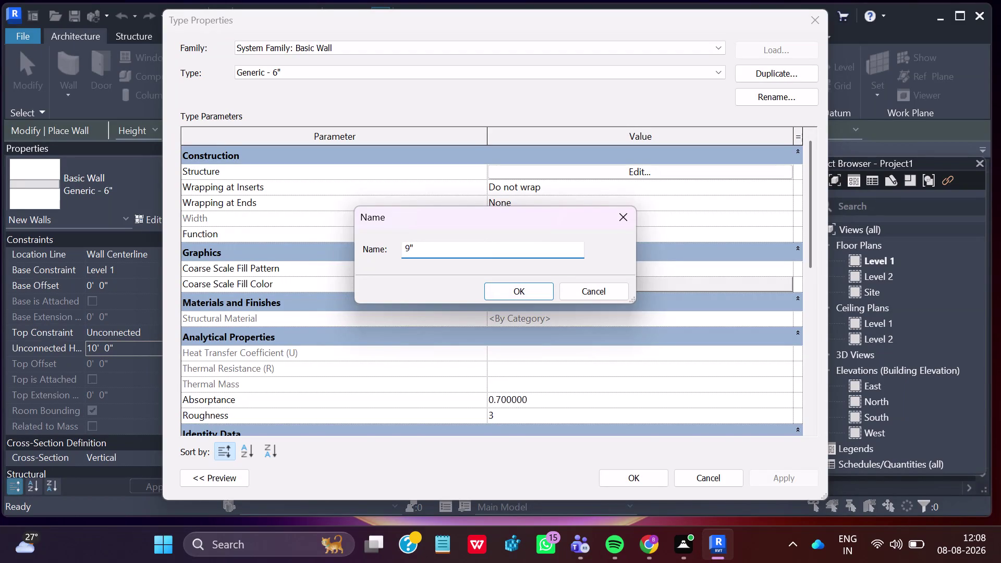
text(inc)
text(h)
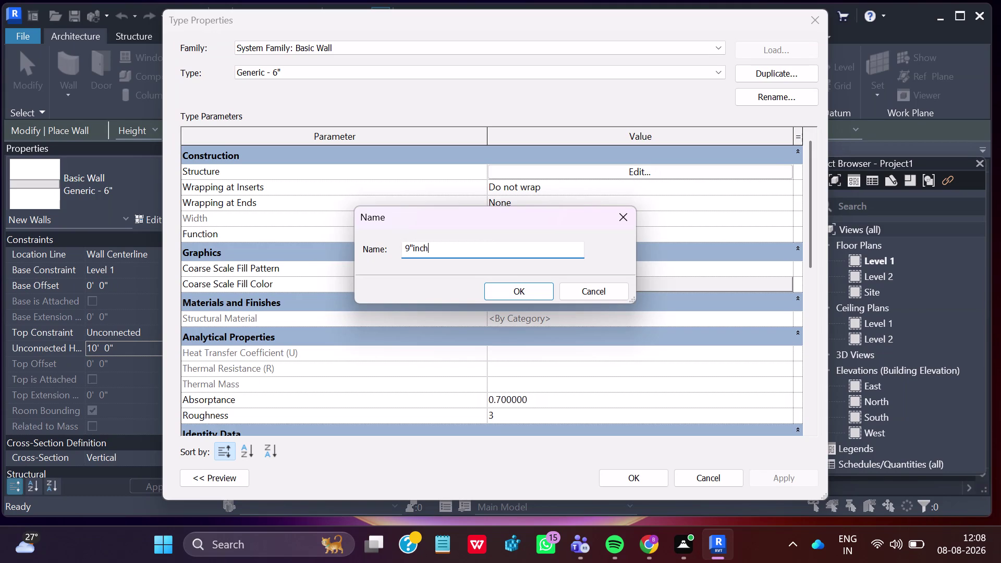
key(space)
text(wall)
scroll(up, 3)
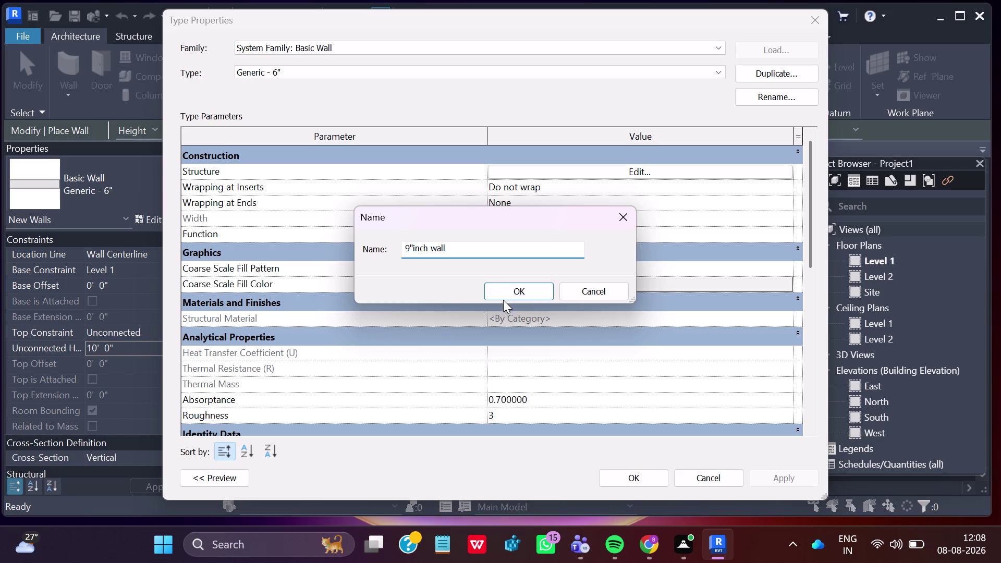
click(503, 300)
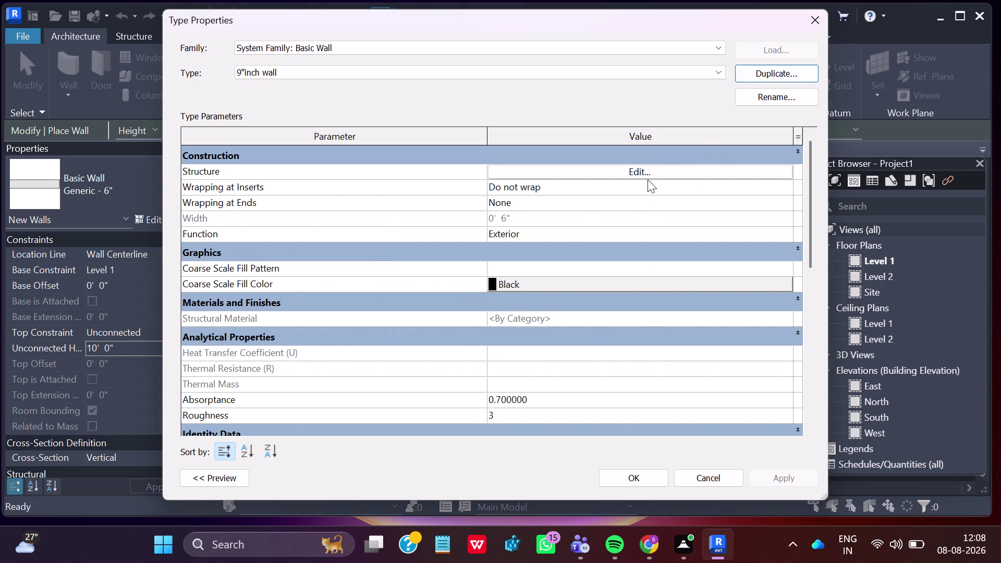
click(647, 172)
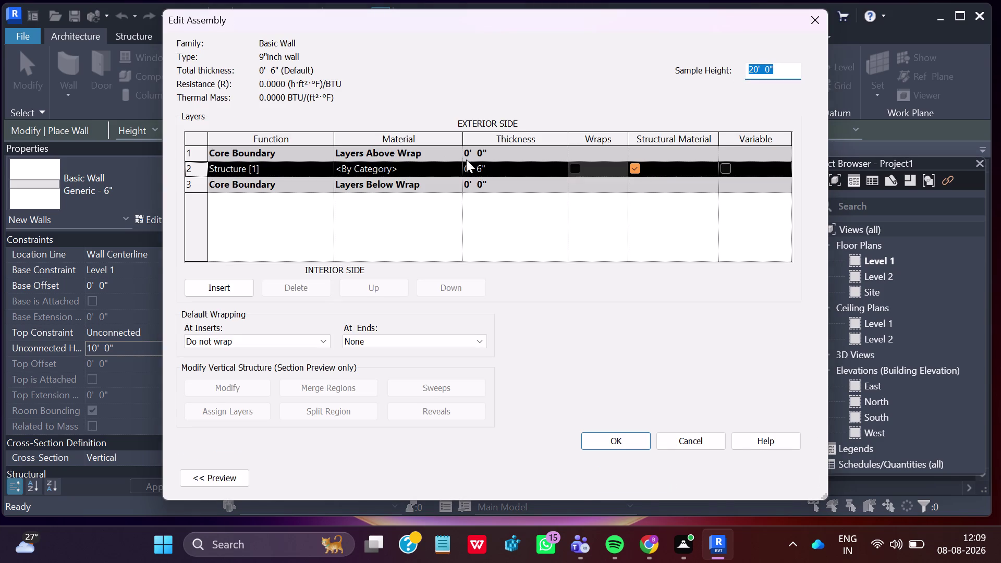
Set the Structure [1] layer to 0' 9" thick and confirm both dialogs.
click(498, 163)
key(BackSpace)
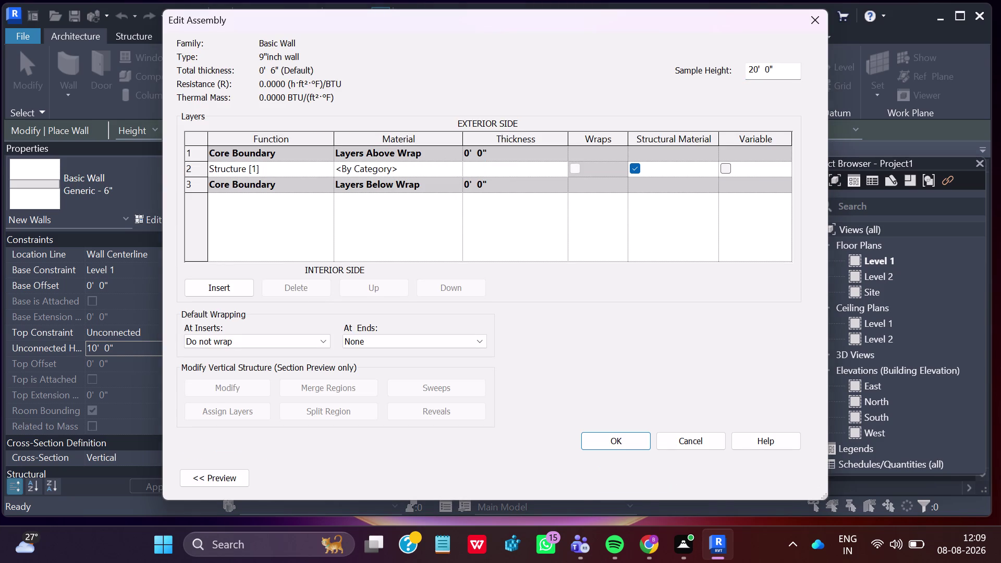
key(9)
text(')
text(')
click(750, 69)
click(754, 66)
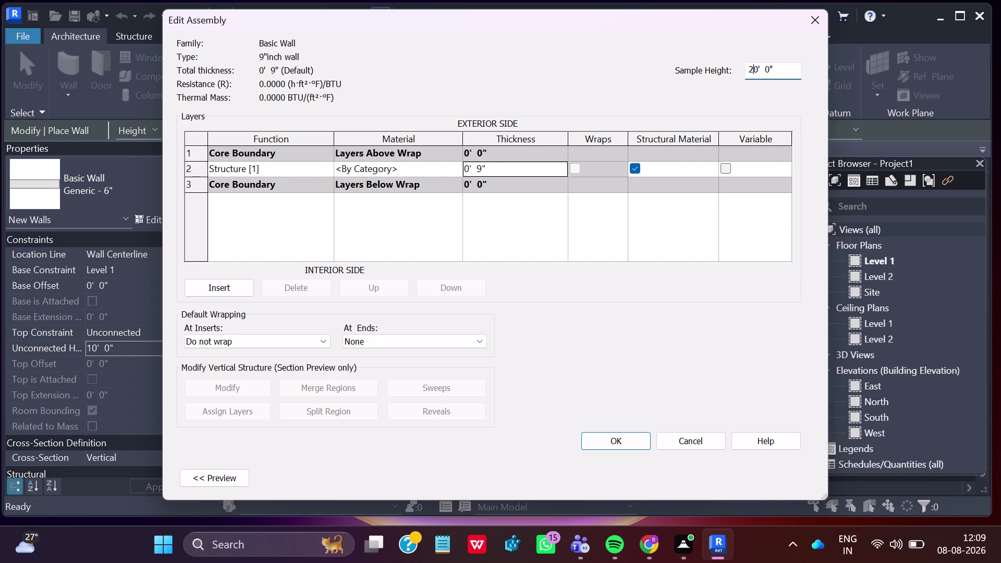
key(BackSpace)
key(1)
click(600, 440)
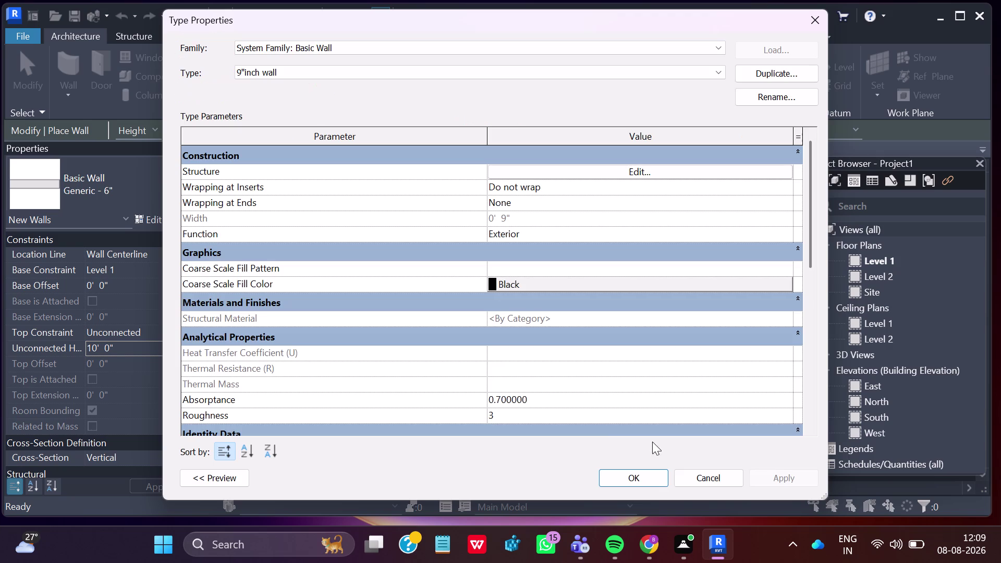
click(795, 474)
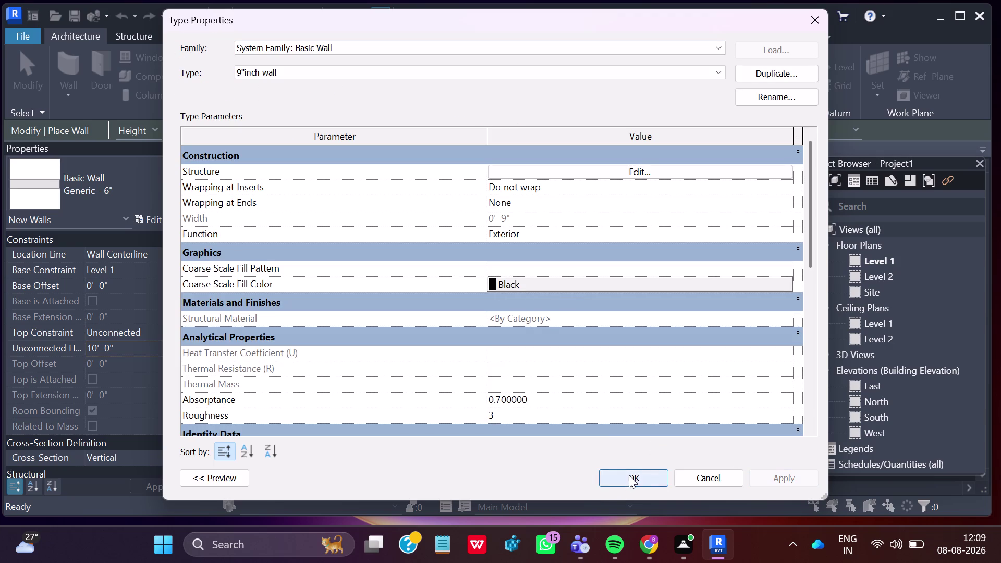
click(629, 474)
Draw a 9"inch wall from the kitchen's lower-left corner to the right corner past the sink.
scroll(up, 3)
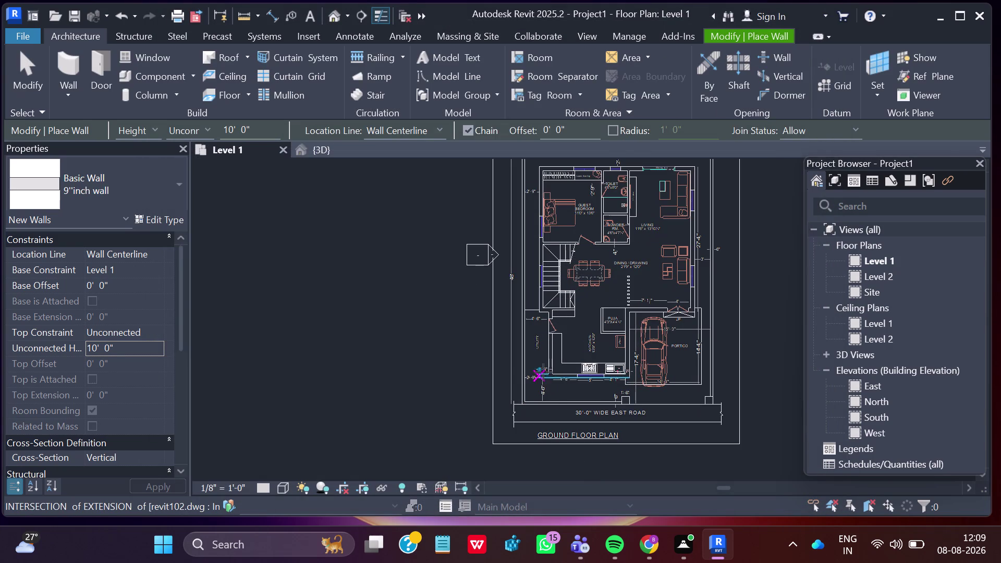
scroll(up, 3)
scroll(up, 3)
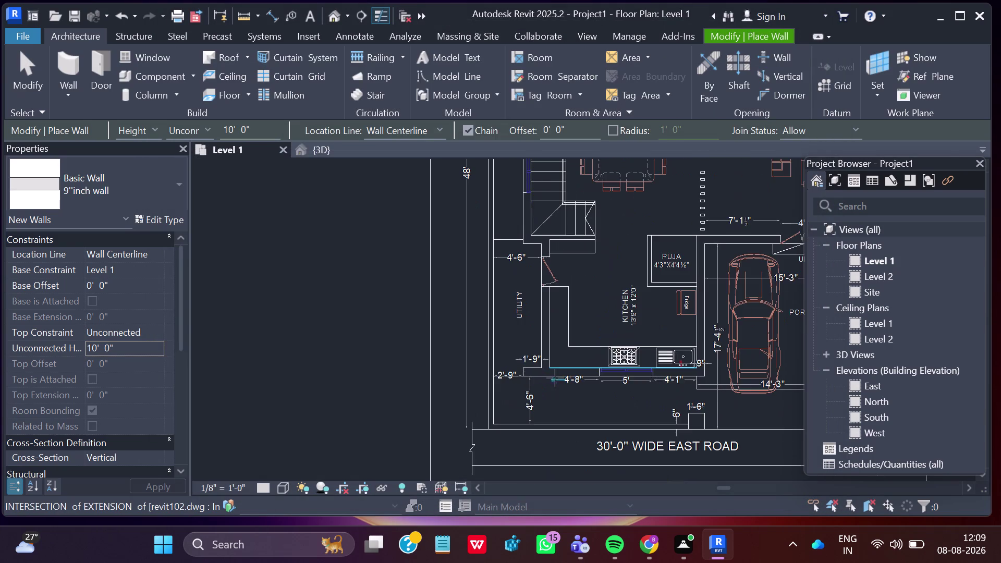
scroll(up, 3)
scroll(up, 3)
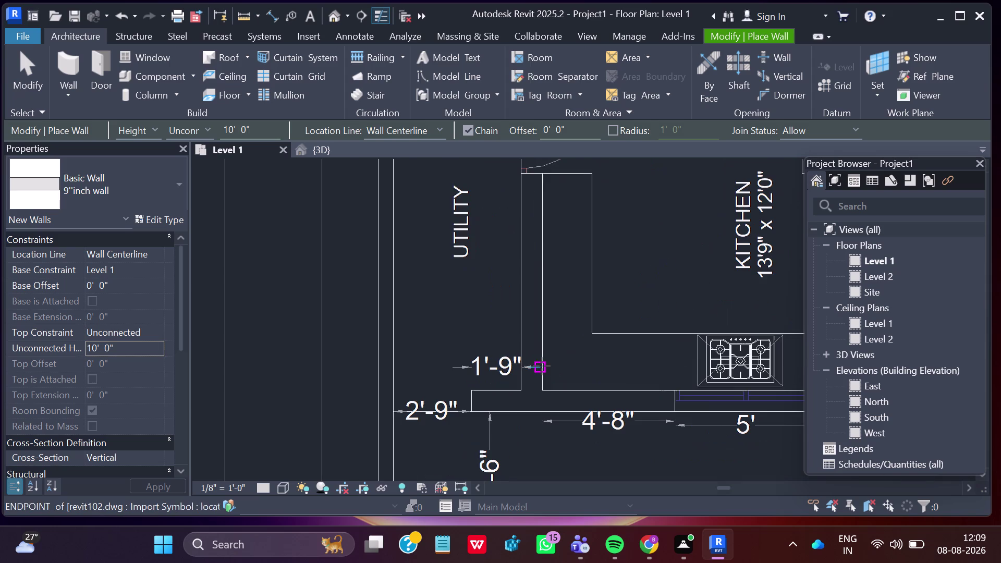
click(468, 400)
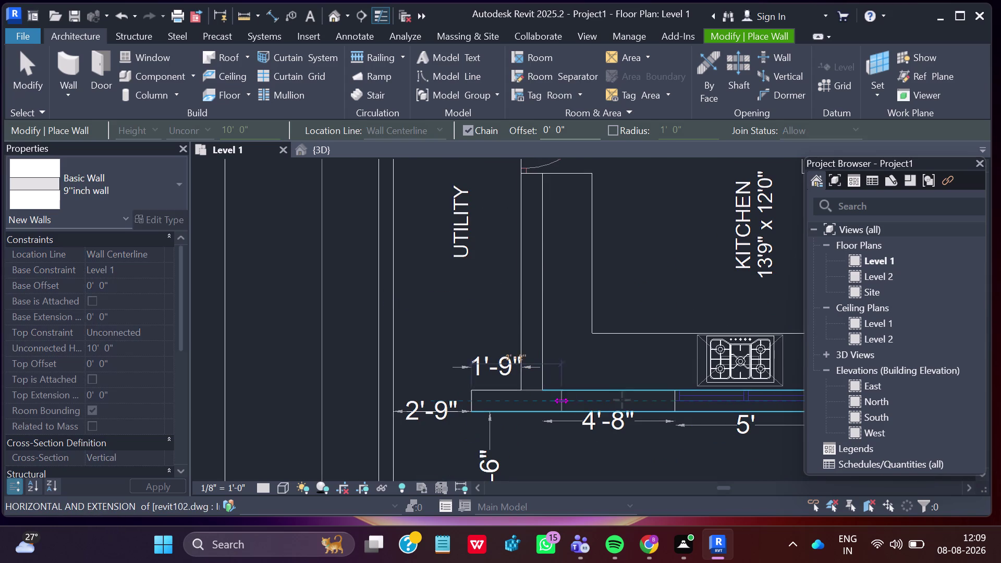
scroll(down, 3)
middle_drag(754, 406, 705, 407)
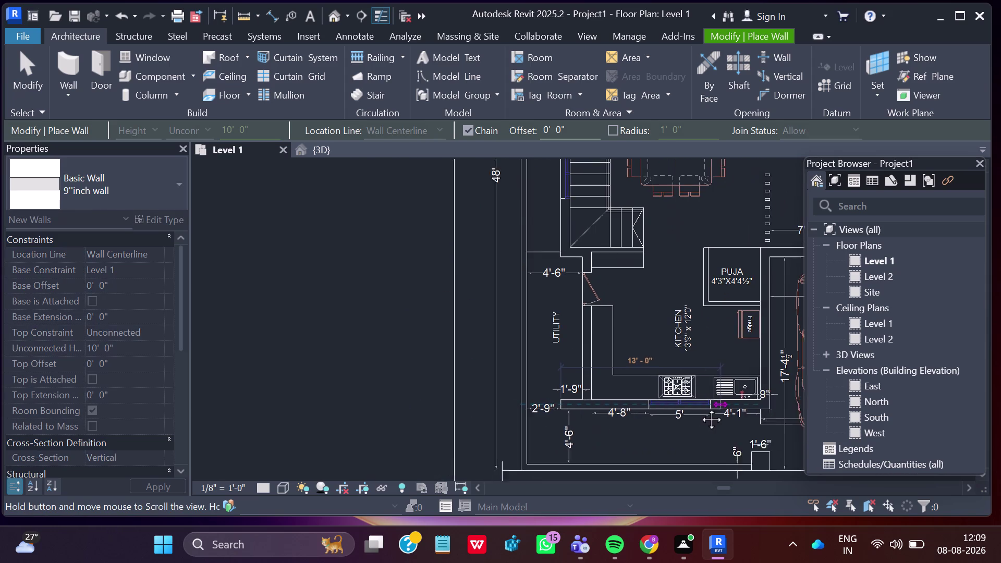
middle_drag(705, 408, 669, 407)
scroll(up, 3)
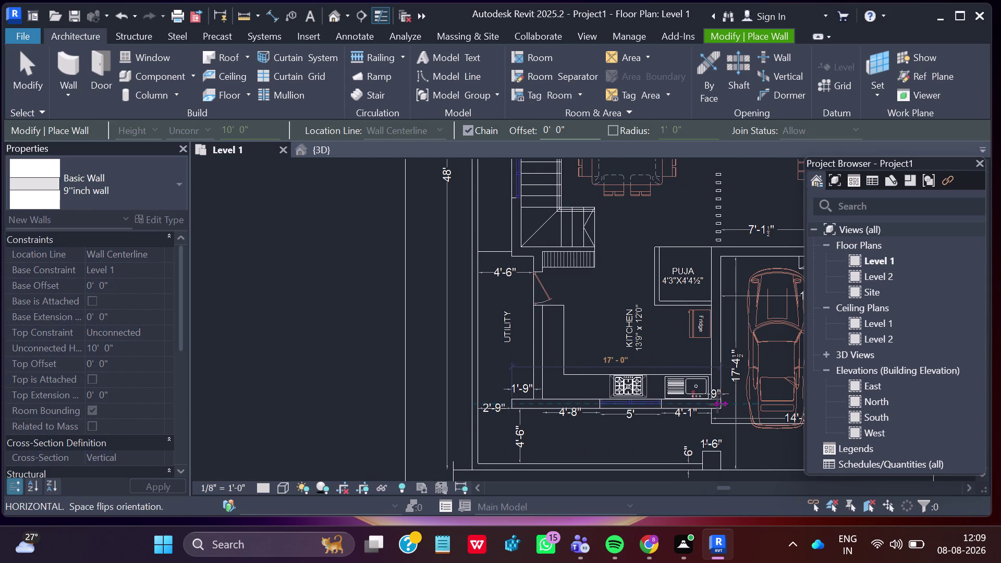
scroll(up, 3)
scroll(up, 3)
scroll(up, 3)
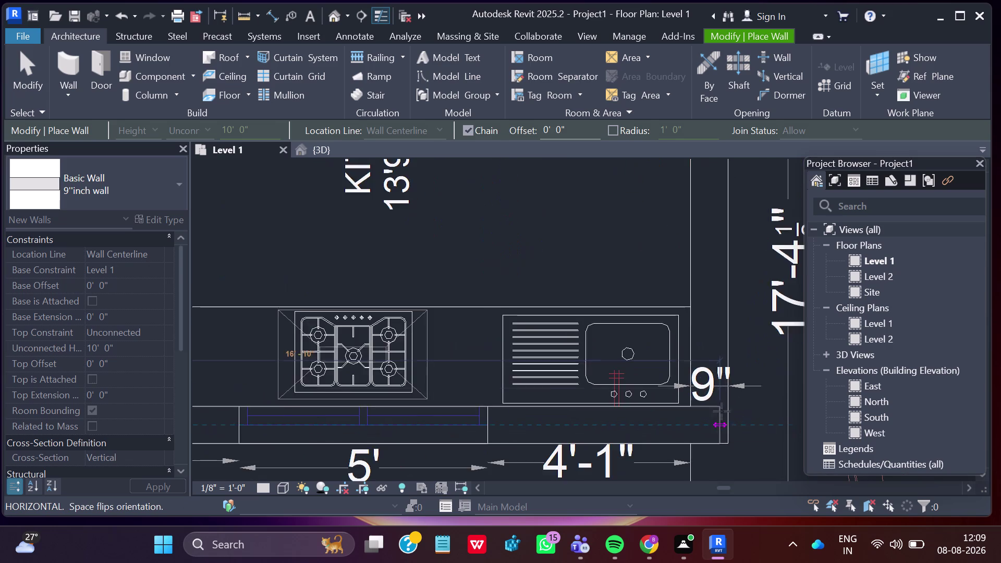
scroll(up, 3)
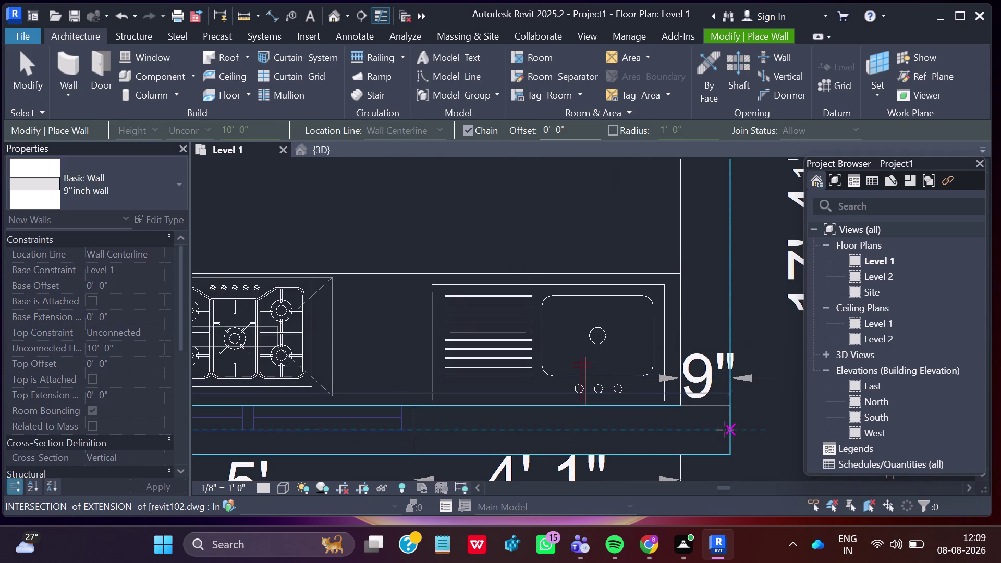
click(725, 428)
key(Escape)
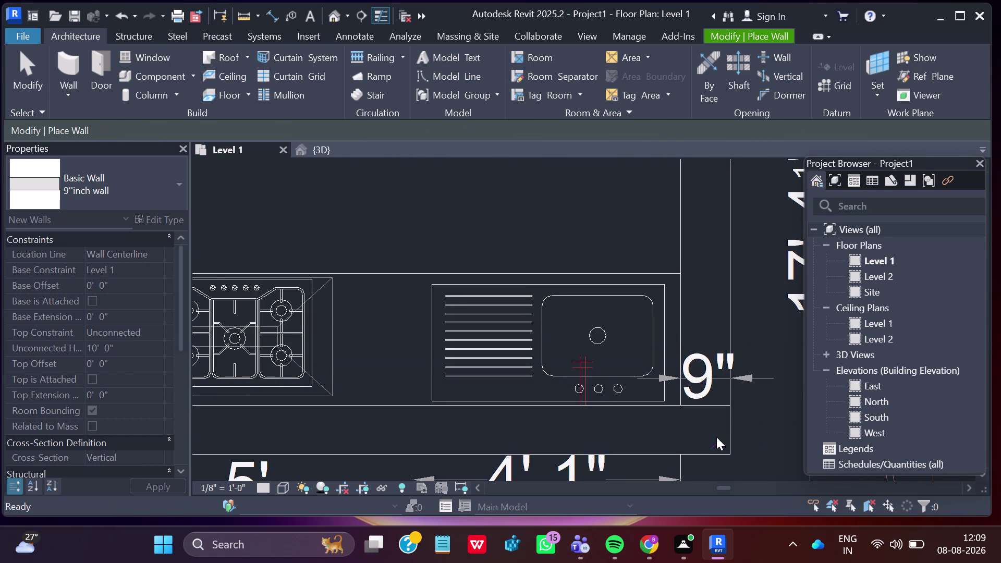
Pan the plan back toward the utility room wall.
scroll(down, 3)
scroll(down, 3)
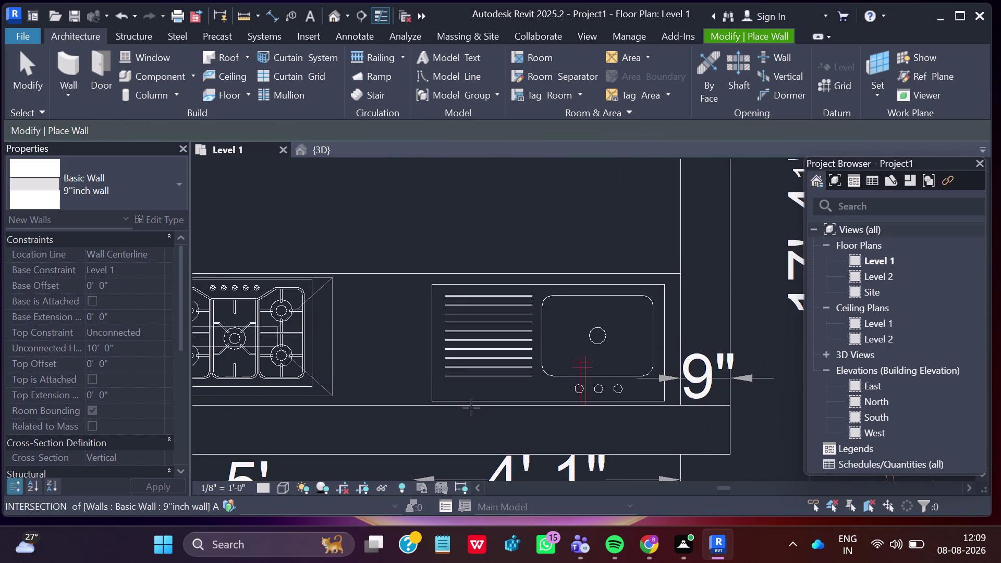
scroll(down, 3)
middle_drag(399, 386, 611, 432)
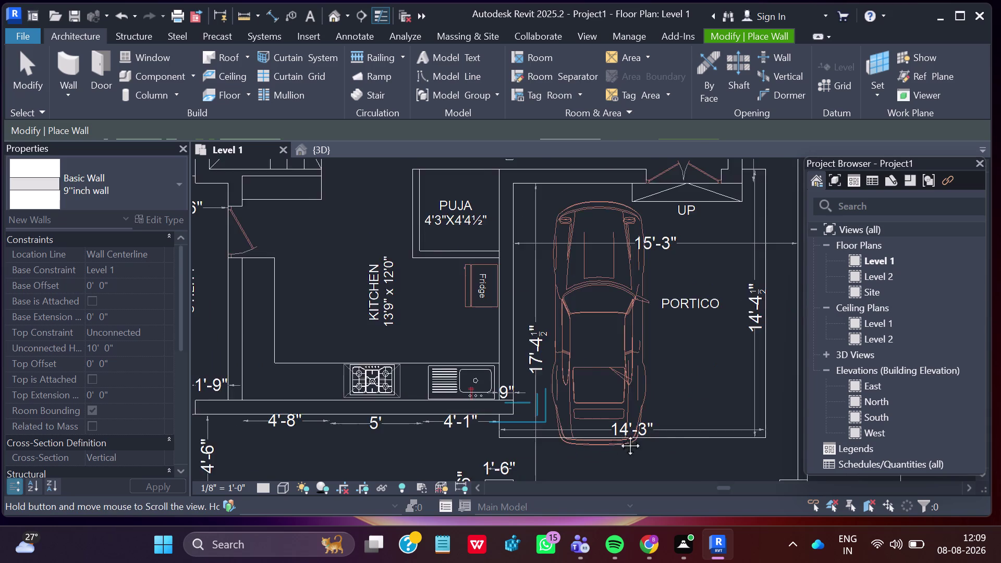
middle_drag(611, 433, 668, 439)
scroll(up, 3)
scroll(up, 3)
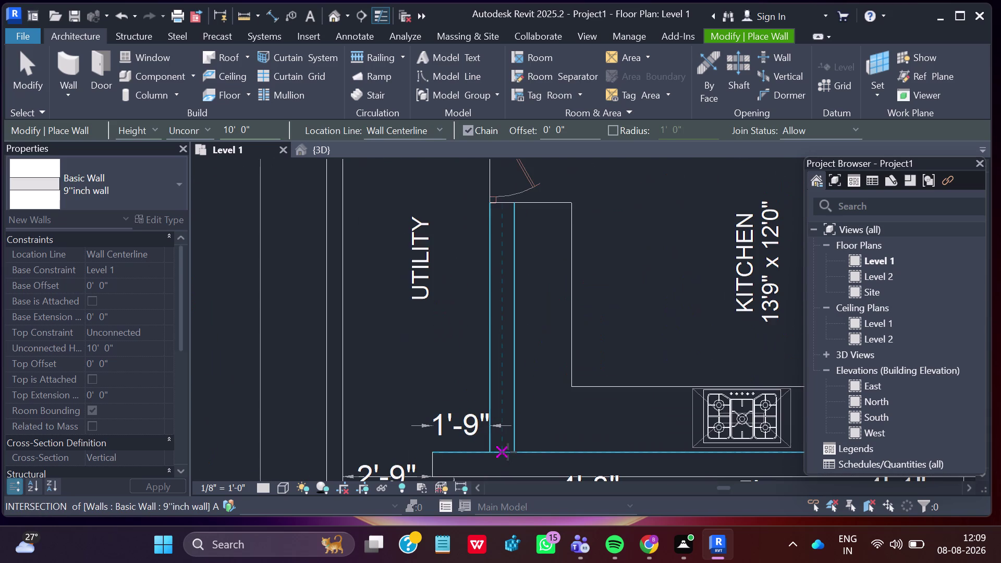
Draw a wall from the utility room's dividing line up to the stair landing edge.
click(502, 450)
scroll(down, 3)
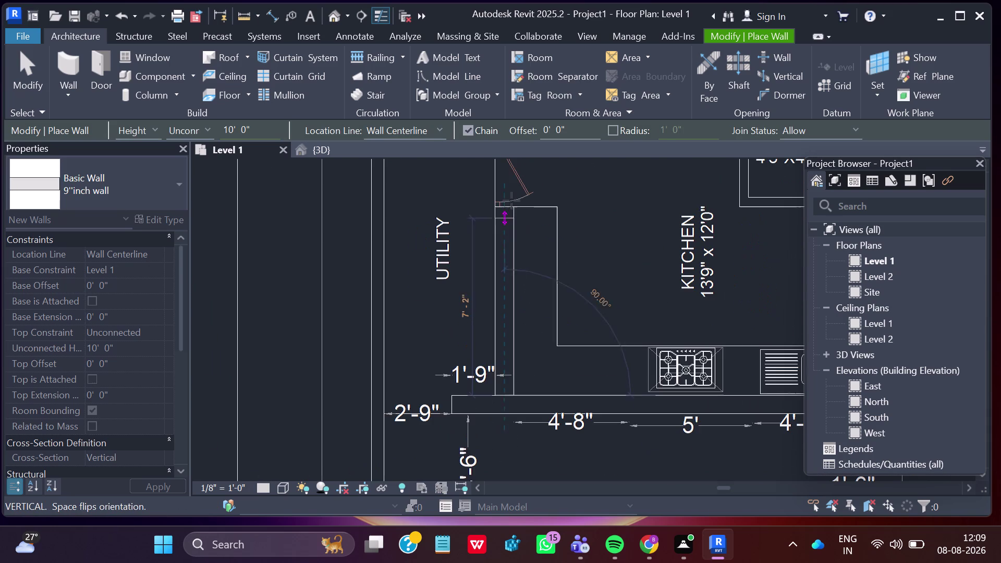
scroll(down, 3)
middle_drag(512, 189, 511, 192)
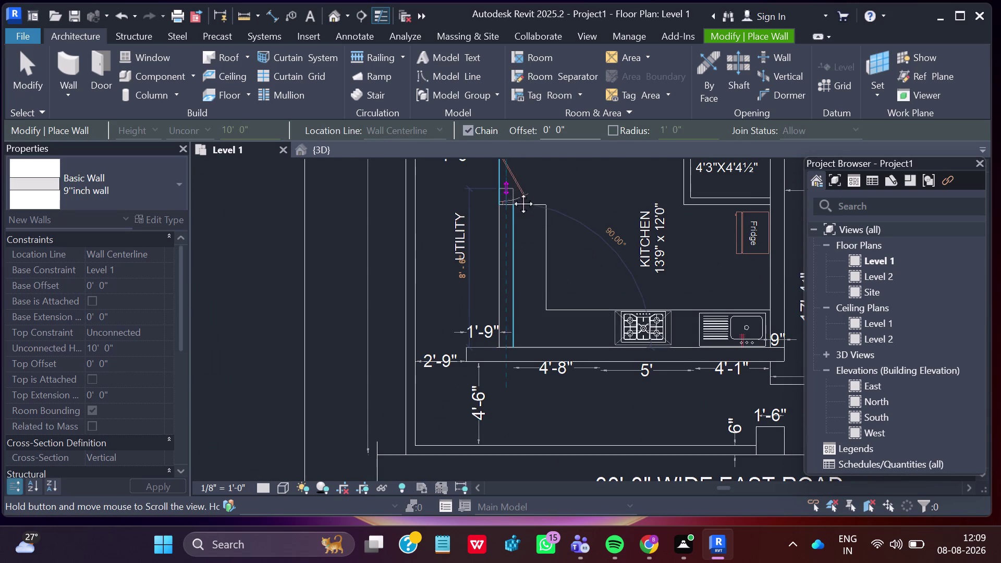
middle_drag(512, 191, 488, 342)
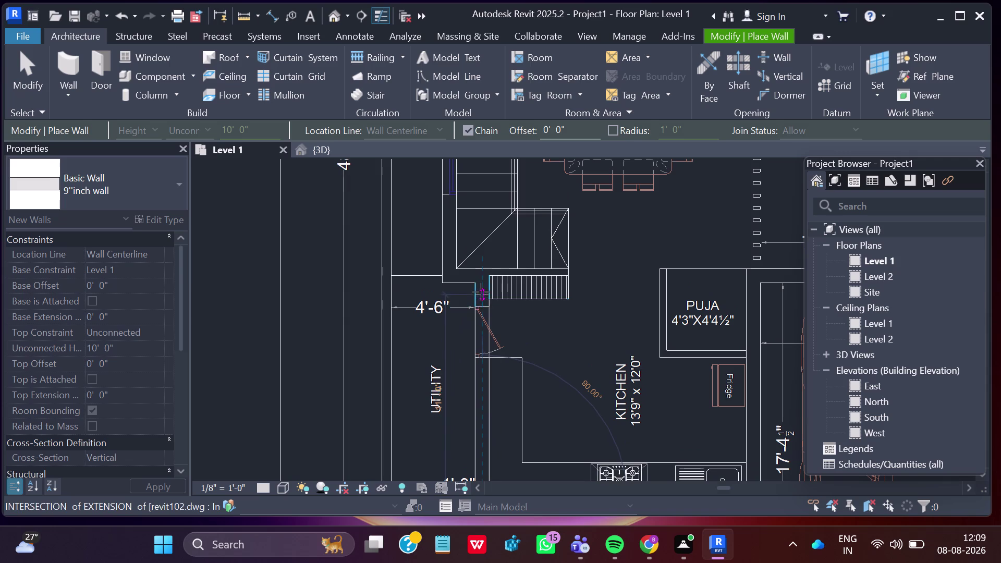
scroll(up, 3)
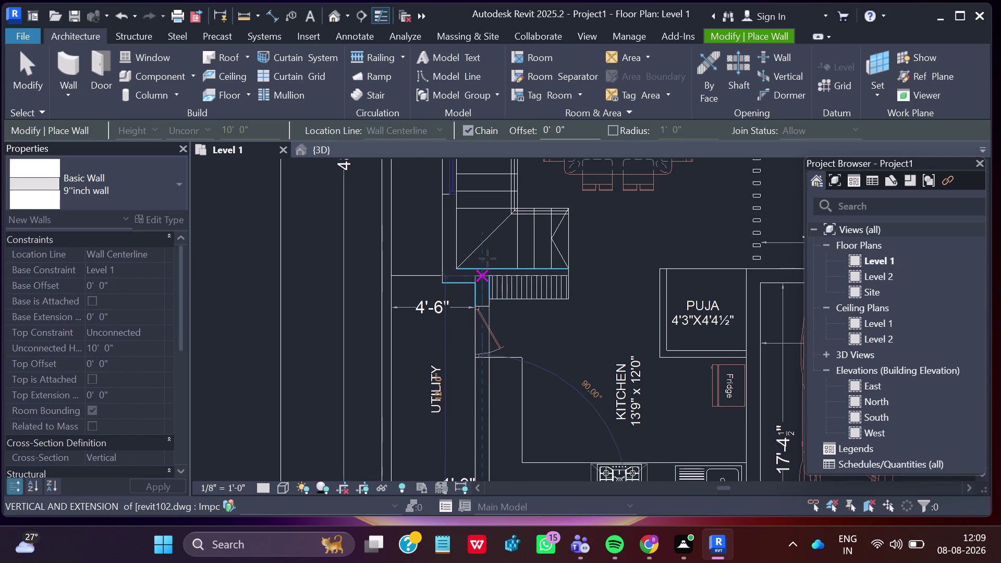
scroll(up, 3)
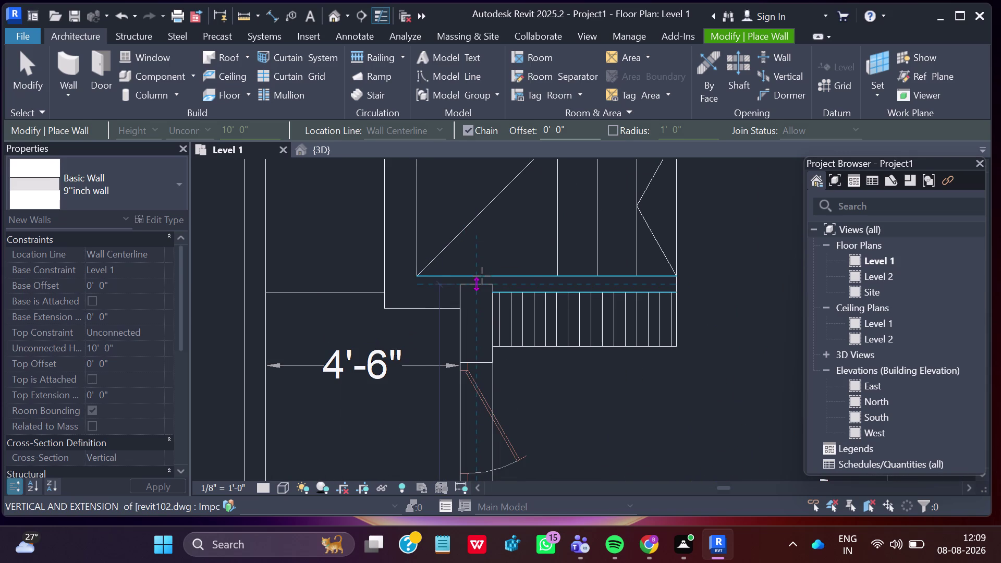
scroll(up, 3)
scroll(up, 3)
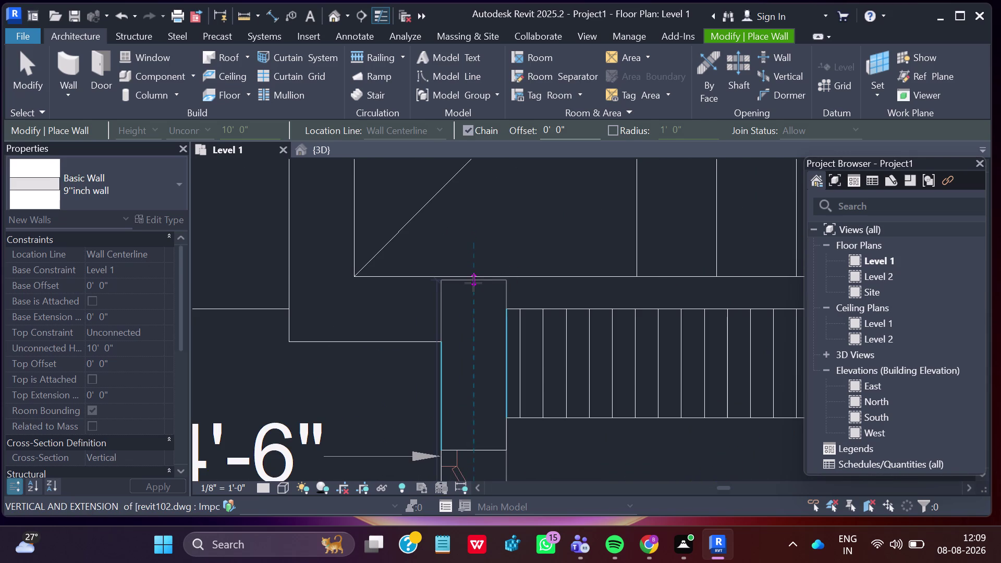
scroll(up, 3)
scroll(up, 3)
scroll(up, 3)
scroll(up, 3)
scroll(up, 3)
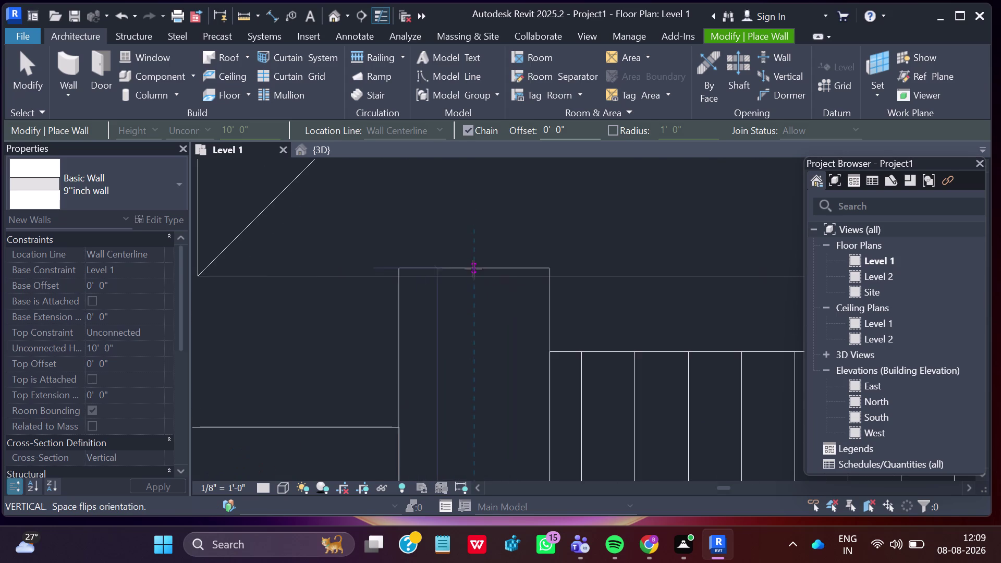
scroll(up, 3)
scroll(up, 3)
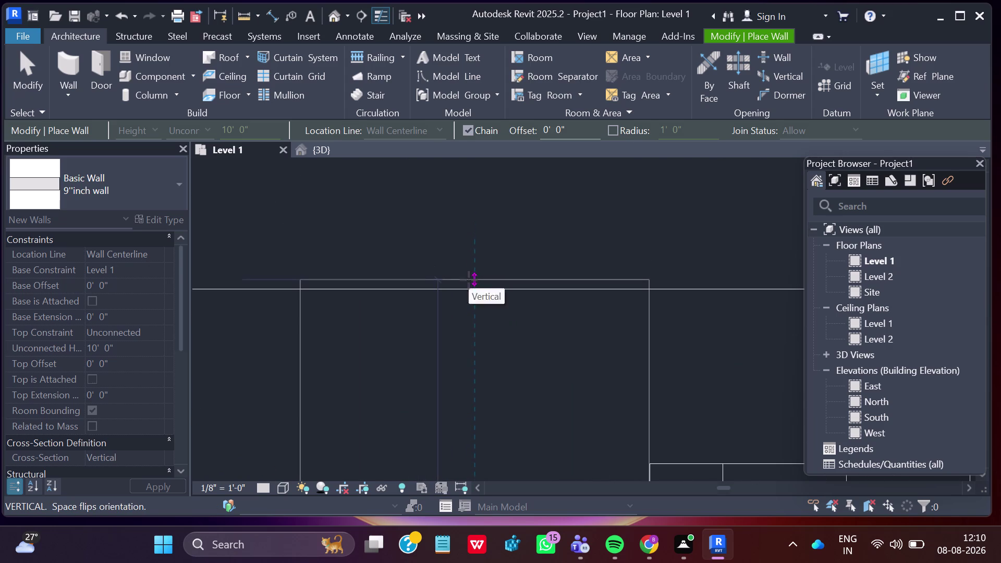
click(469, 285)
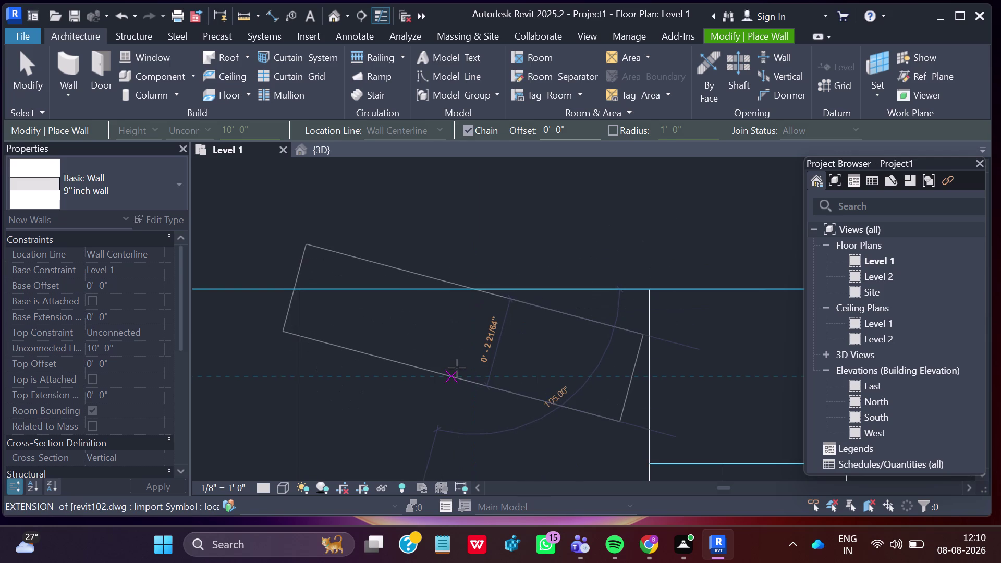
key(Escape)
Draw a wall from the landing corner to the landing's left edge.
scroll(down, 3)
scroll(down, 3)
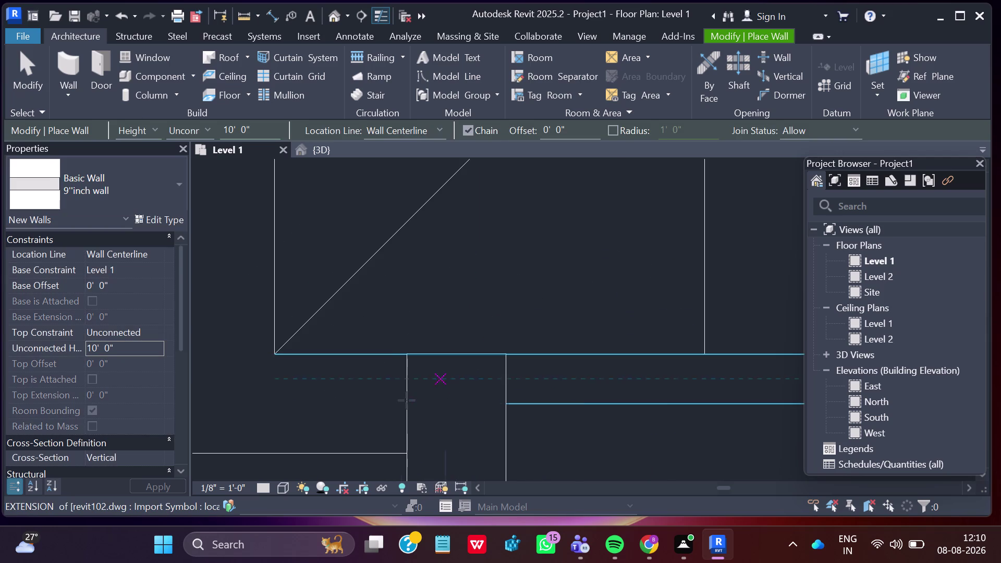
click(407, 404)
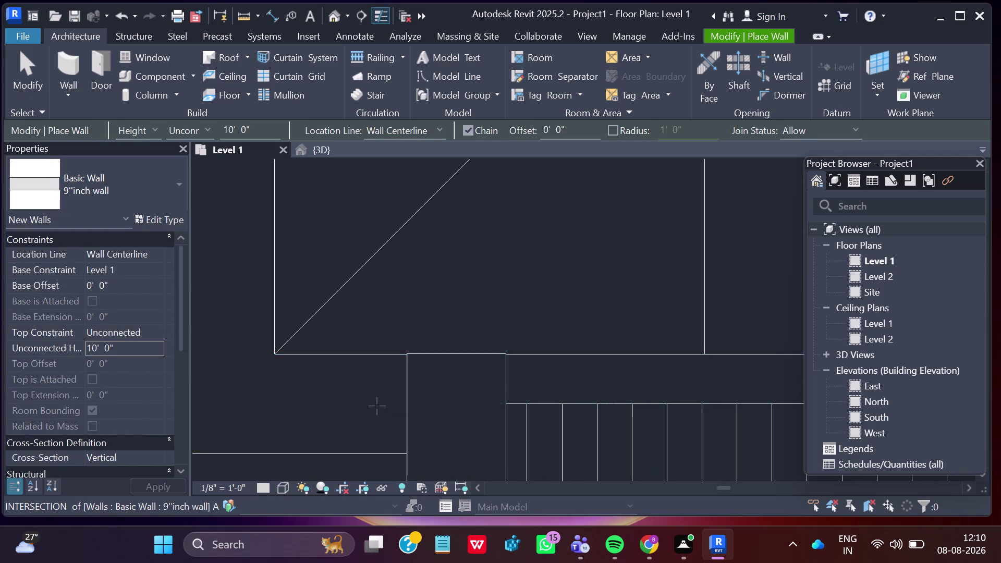
scroll(down, 3)
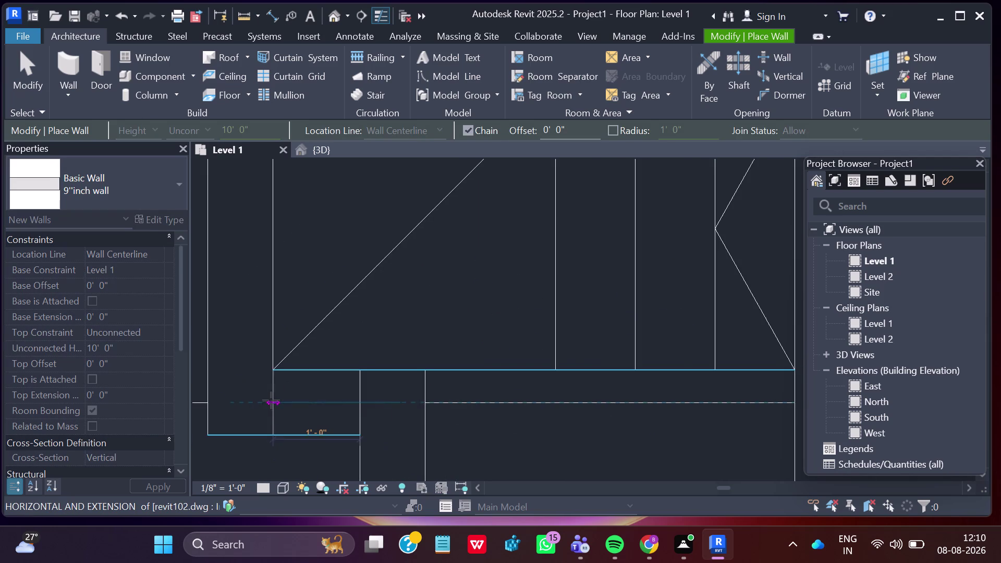
scroll(down, 3)
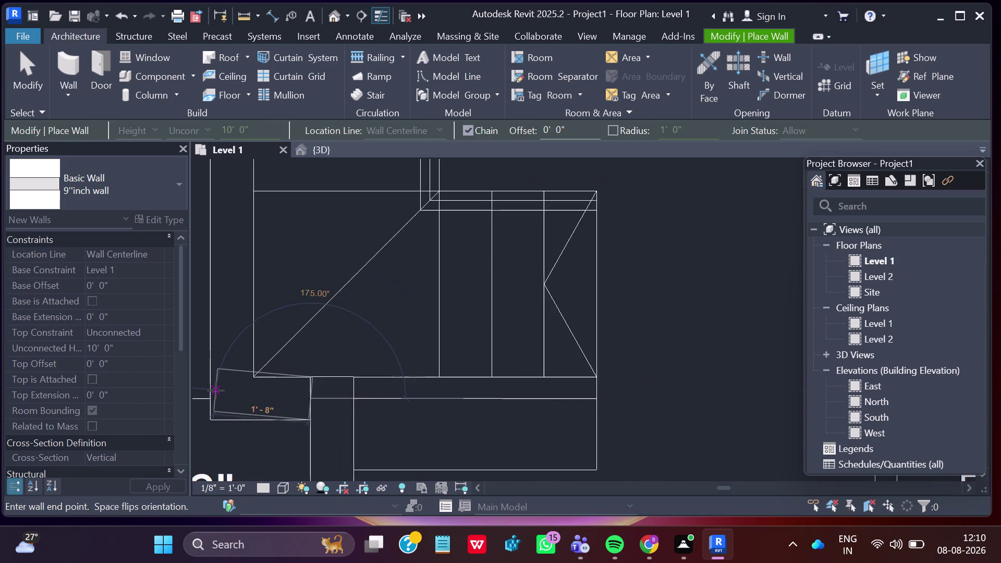
scroll(down, 3)
middle_drag(216, 389, 363, 410)
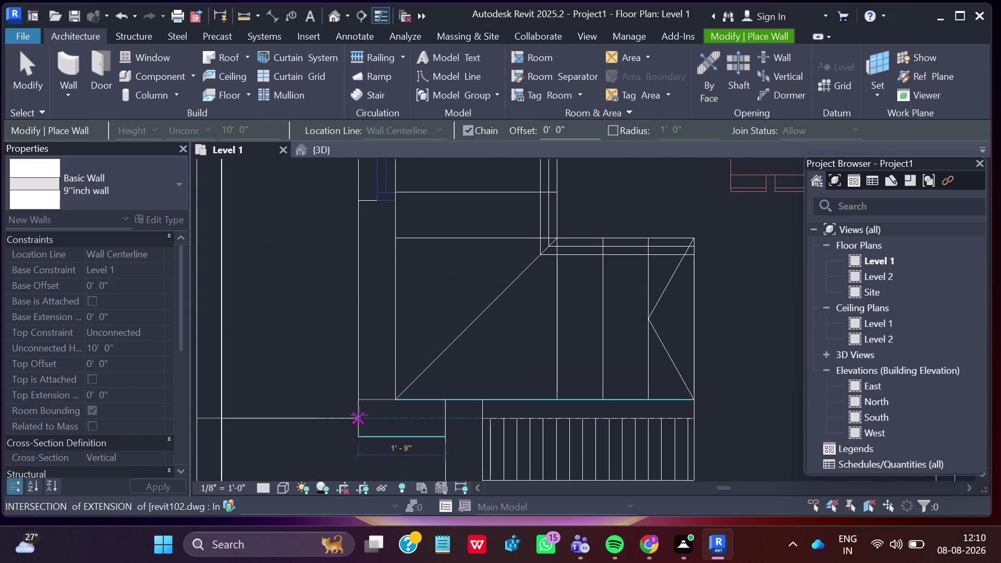
click(360, 415)
key(Escape)
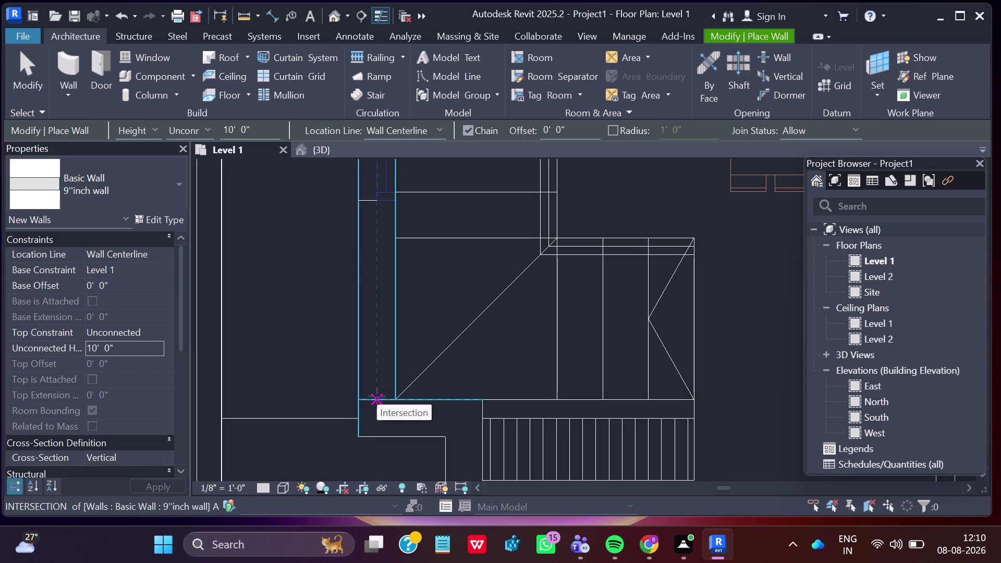
Draw a wall from the staircase corner up to the plan's top-left corner.
click(377, 397)
scroll(down, 3)
scroll(down, 3)
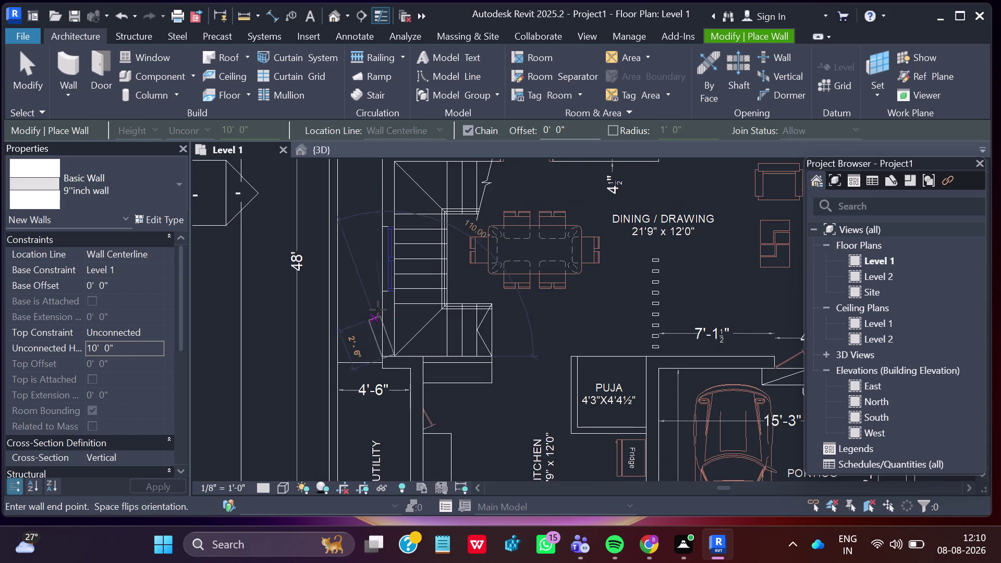
middle_drag(392, 289, 384, 392)
scroll(down, 3)
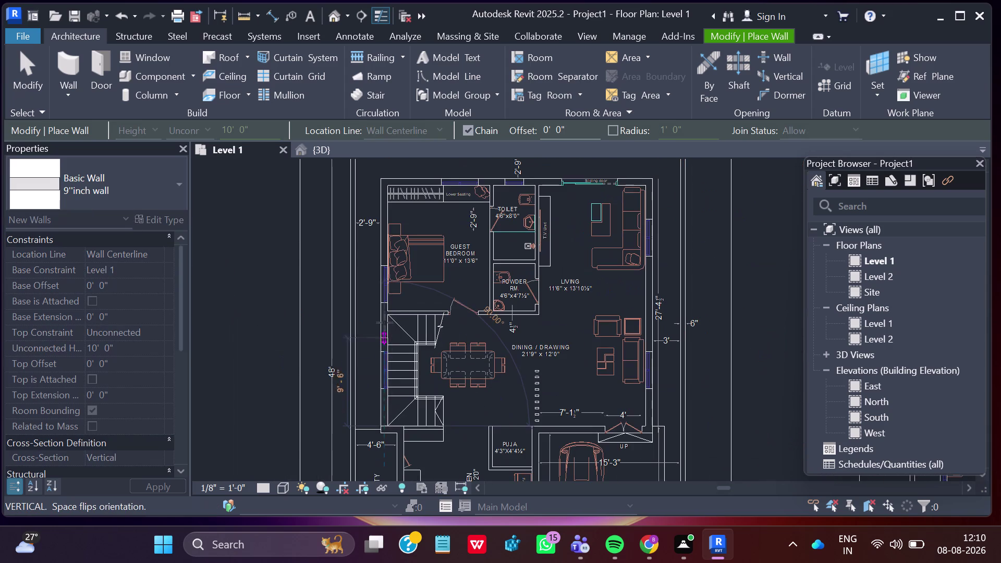
scroll(up, 3)
scroll(up, 3)
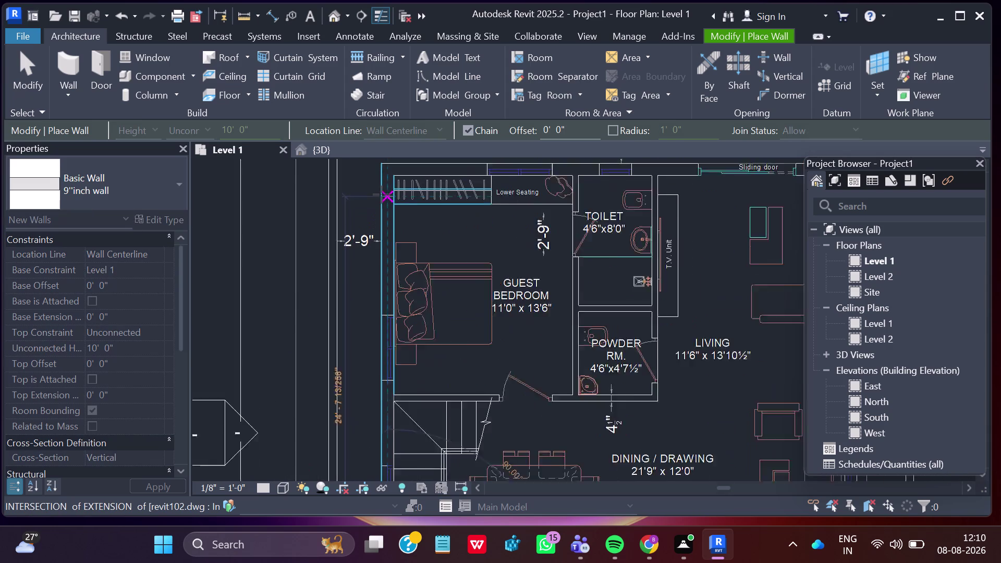
middle_drag(382, 190, 358, 388)
scroll(up, 3)
scroll(up, 3)
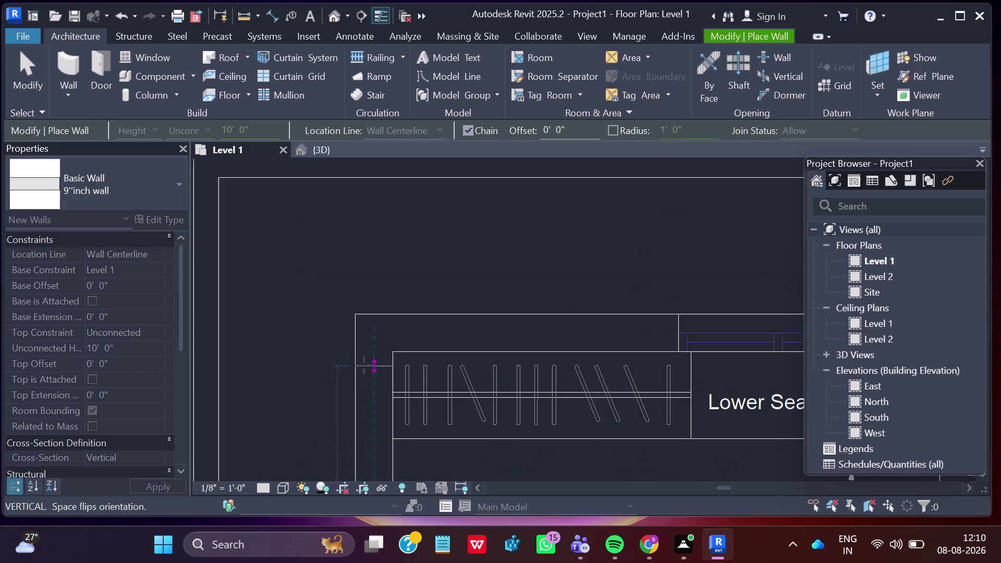
scroll(up, 3)
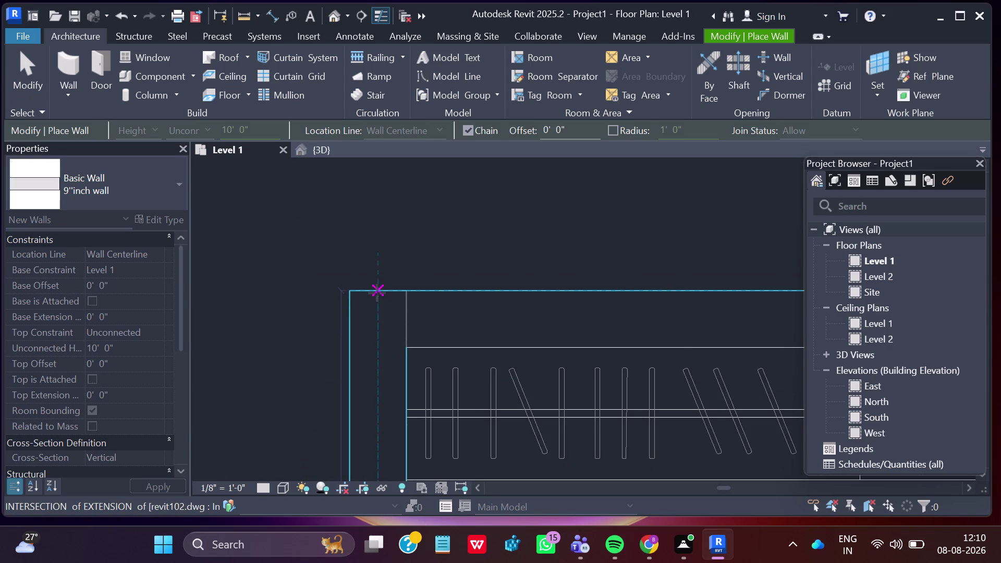
click(377, 291)
key(Escape)
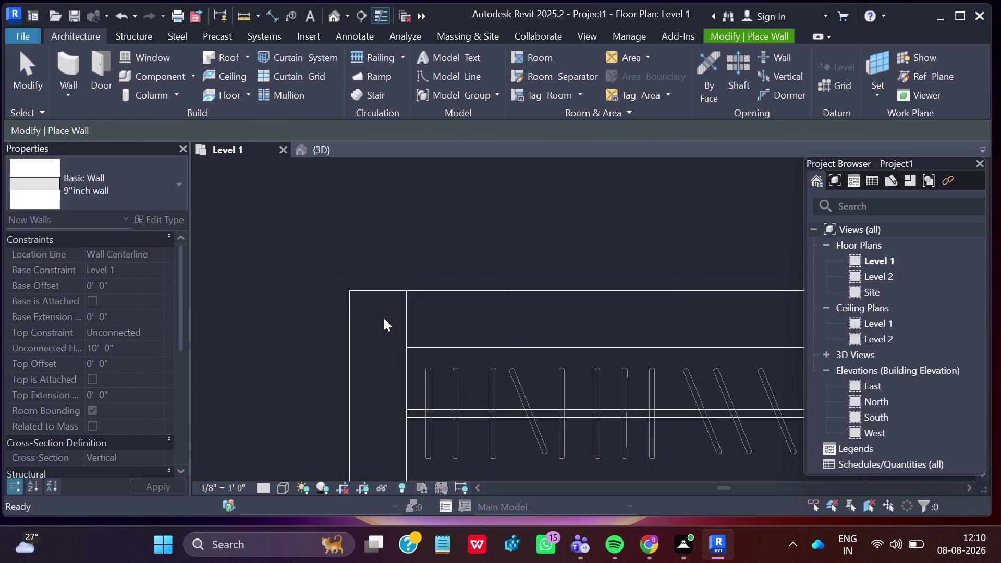
click(405, 319)
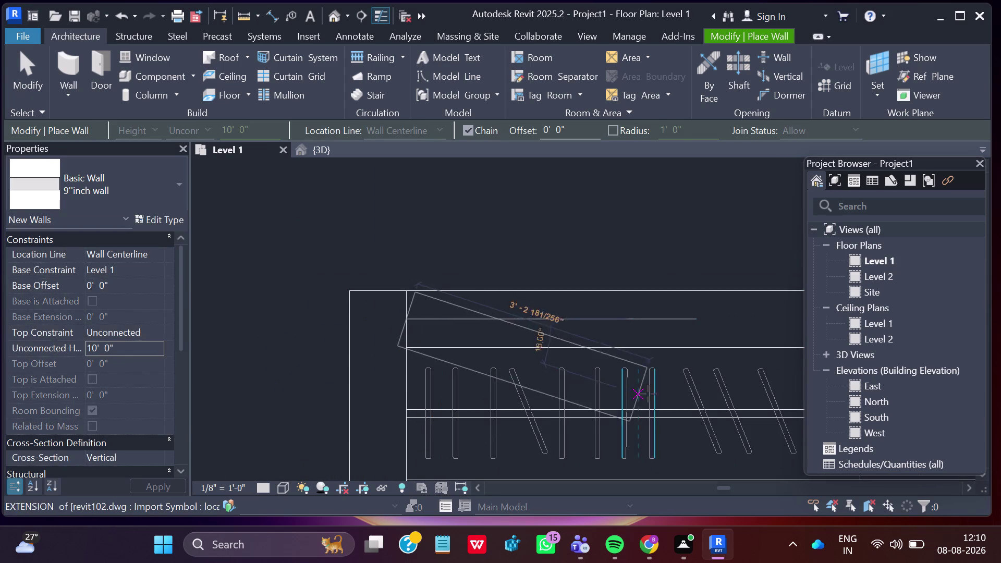
Run the top wall past the sliding door to the top-right corner and end the chain.
scroll(down, 3)
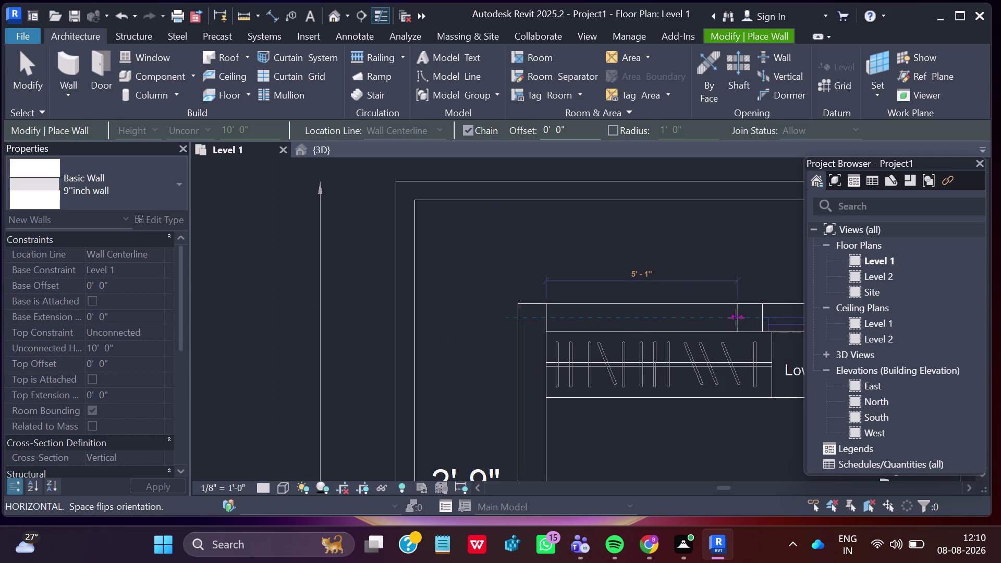
middle_drag(737, 319, 372, 284)
scroll(down, 3)
scroll(down, 3)
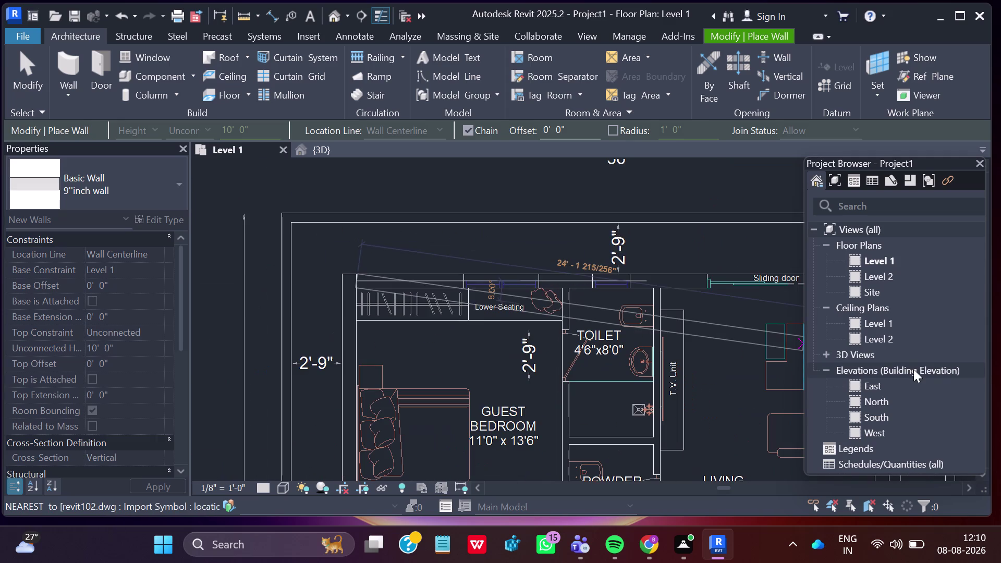
middle_drag(695, 275, 505, 281)
scroll(up, 3)
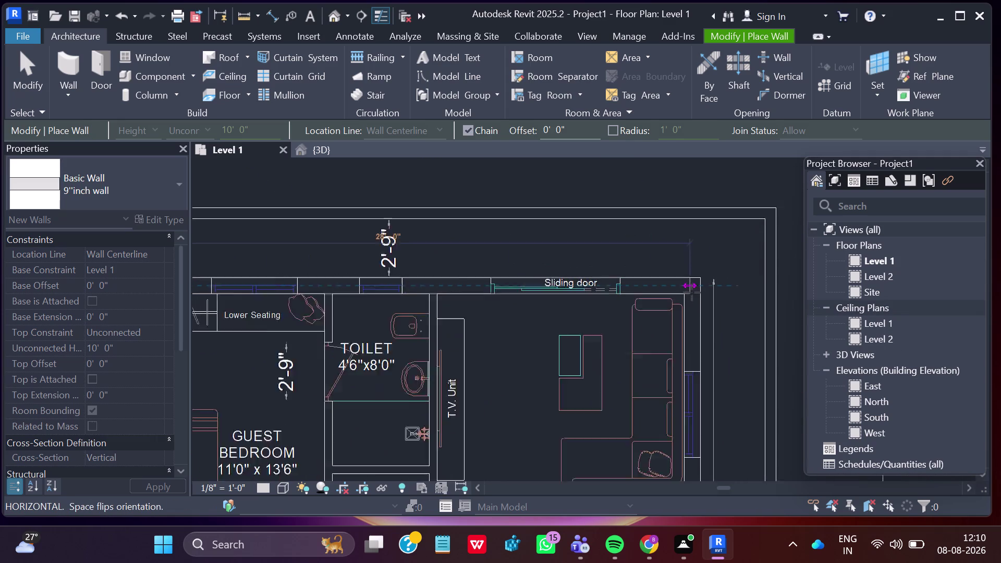
scroll(up, 3)
scroll(up, 3)
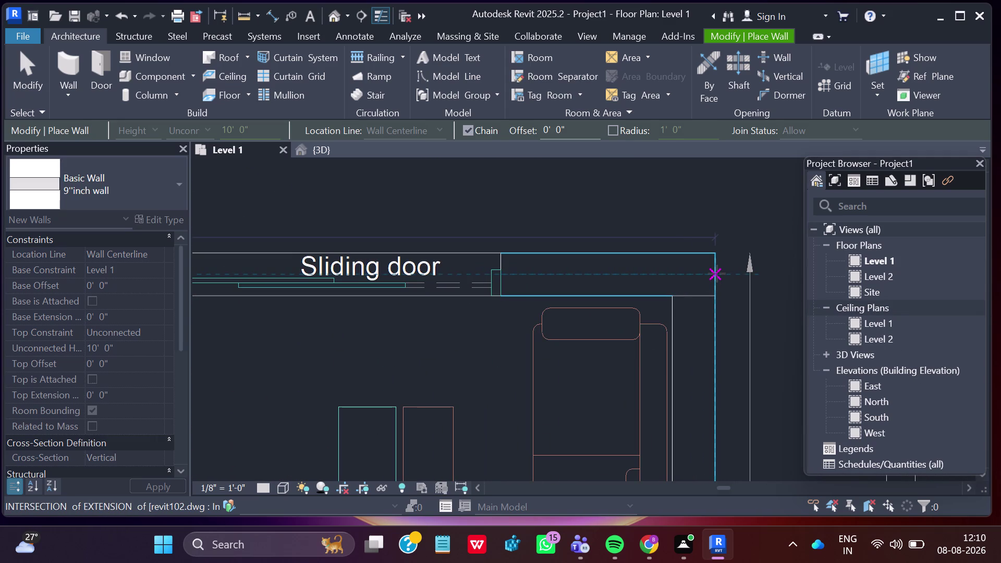
click(717, 272)
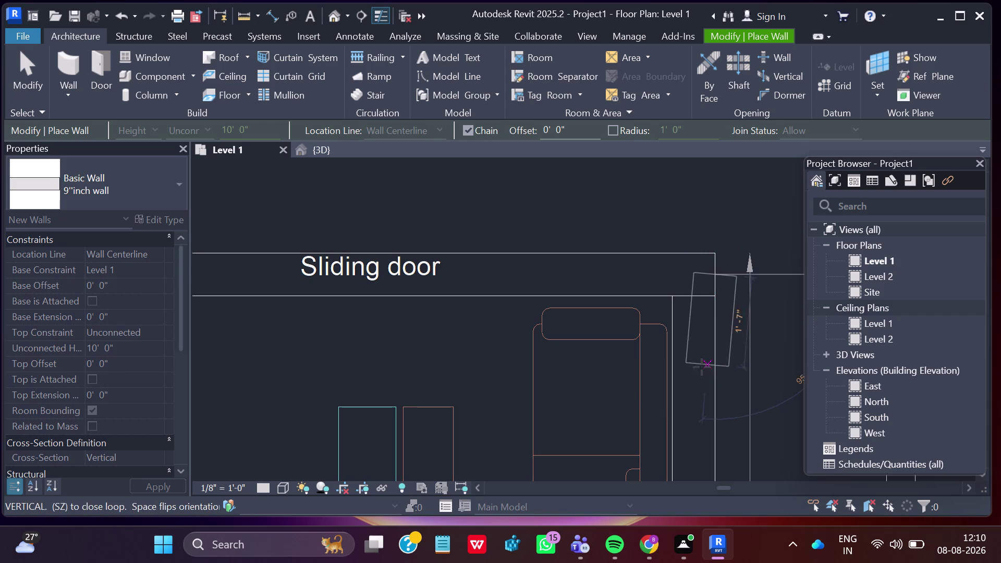
key(Escape)
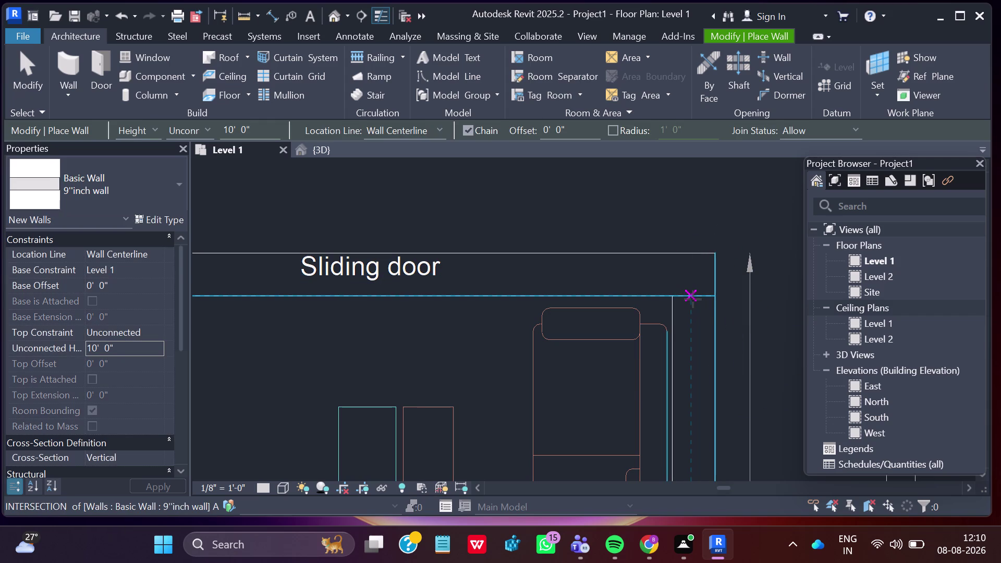
Start a new wall near the top-right corner after cancelling a misplaced start.
click(693, 299)
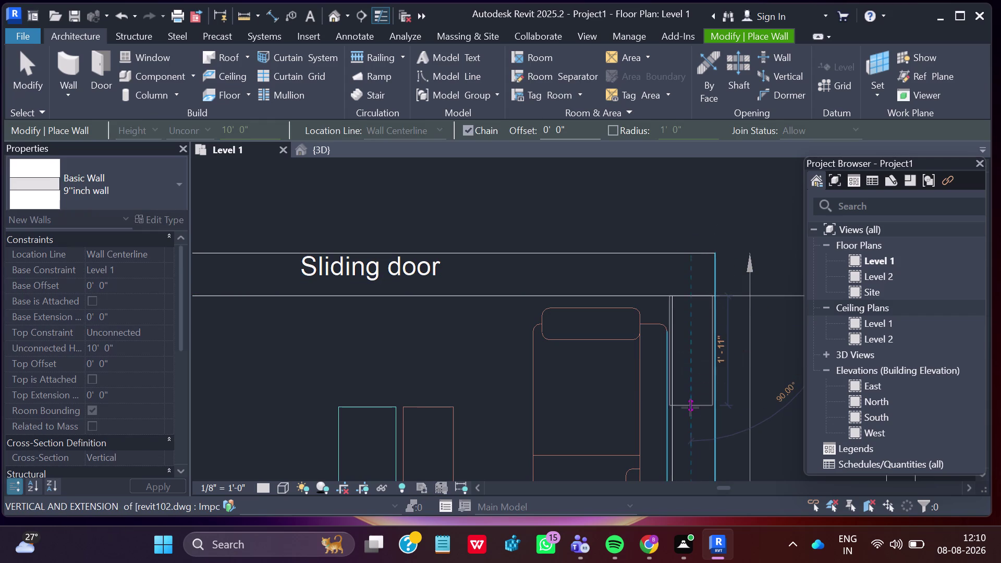
key(Escape)
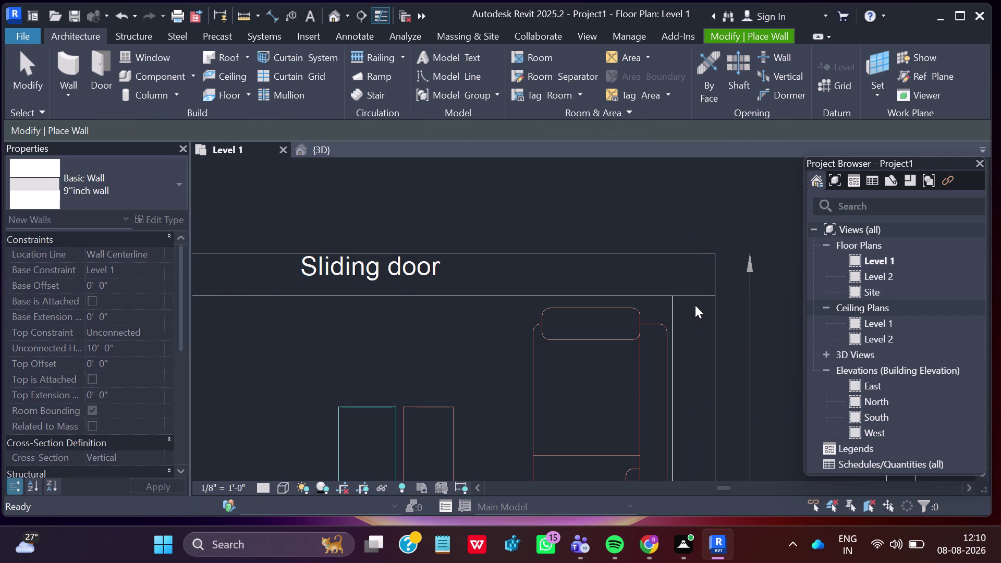
click(690, 295)
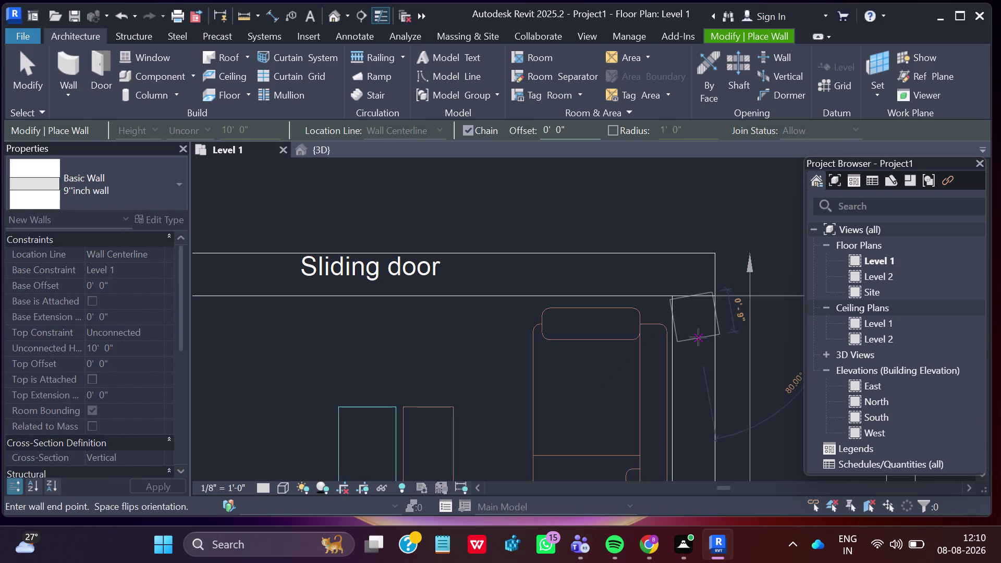
Restart the right-side wall from the top-right corner.
key(Escape)
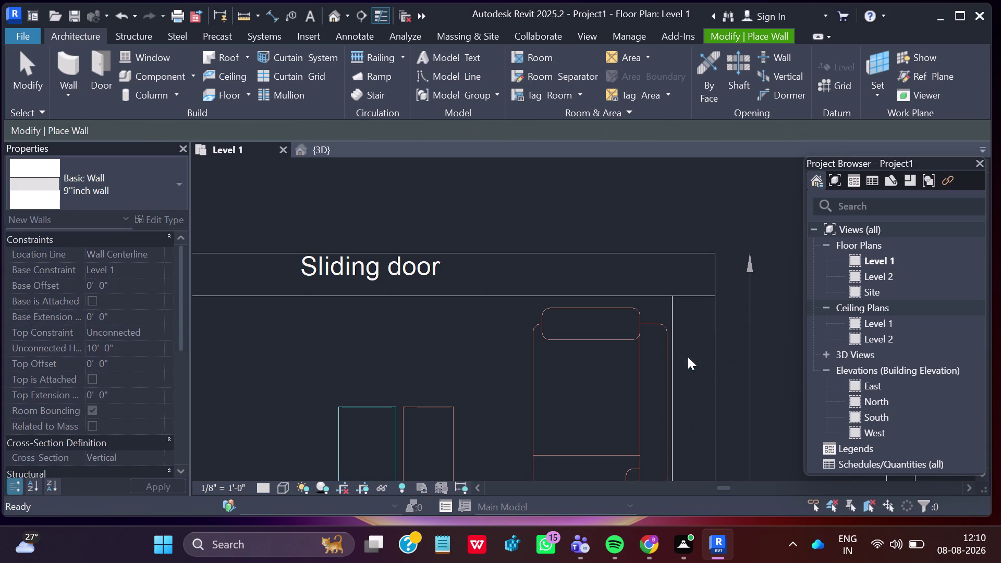
scroll(up, 3)
scroll(up, 3)
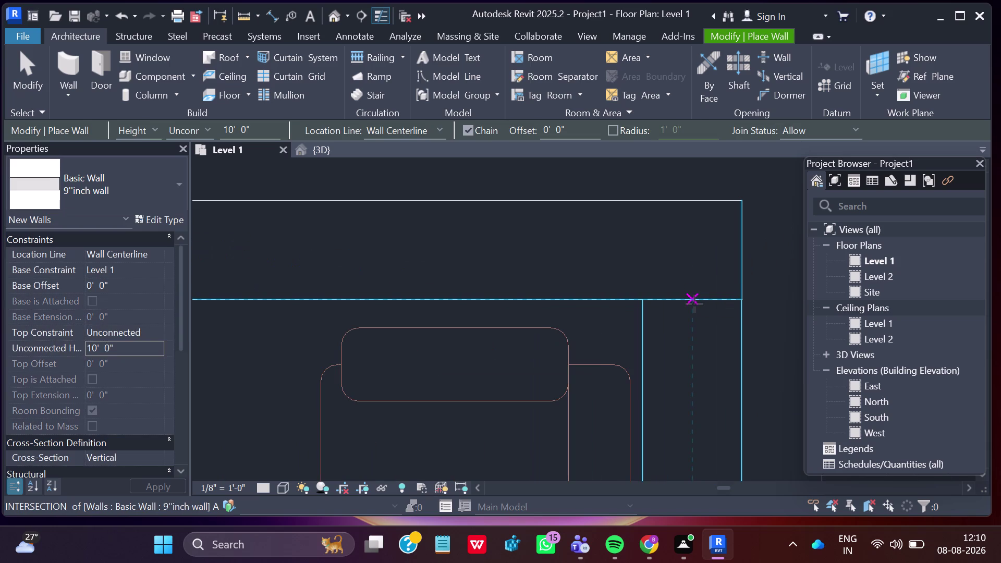
click(696, 298)
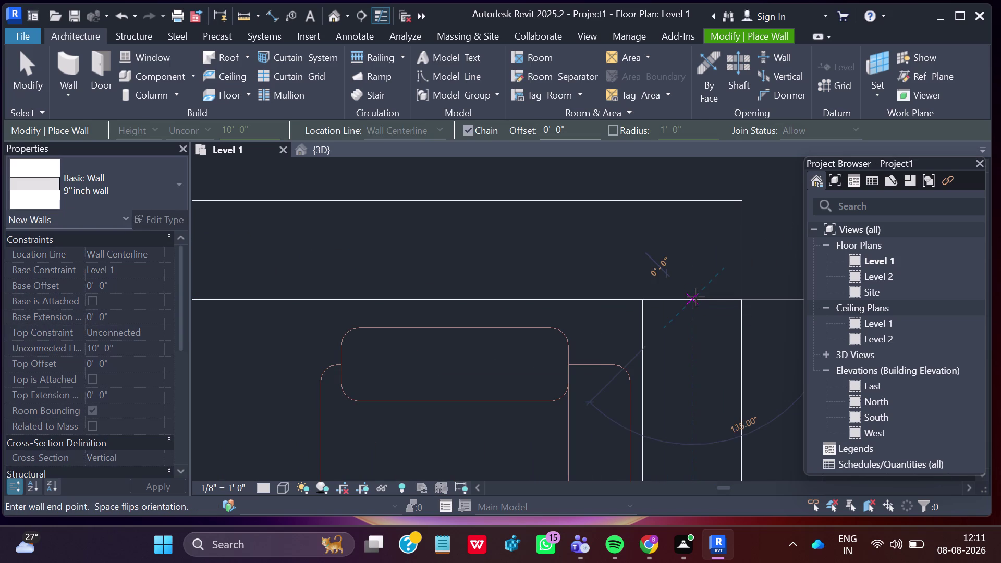
Draw the right-side wall down to the UP landing and finish the chain.
scroll(down, 3)
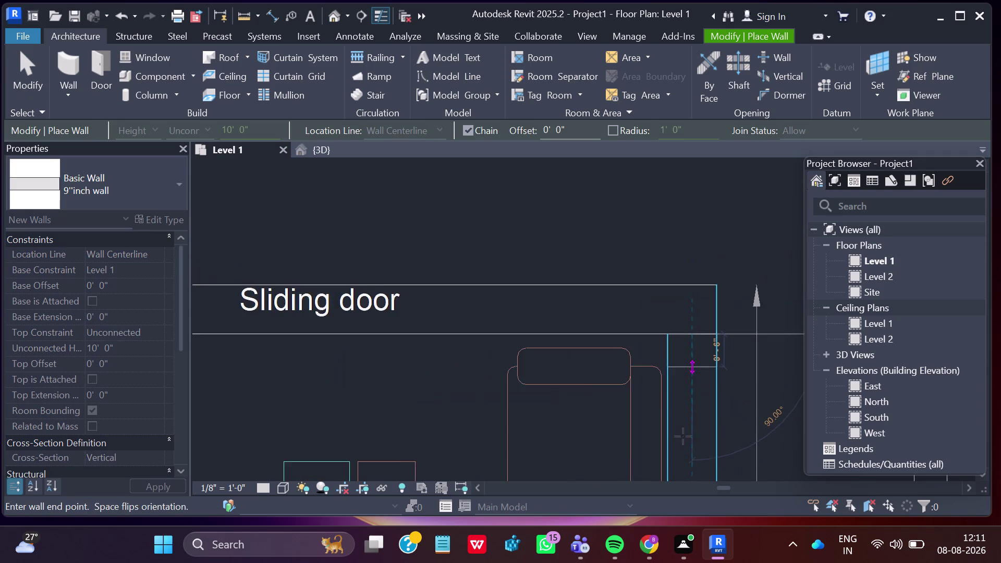
middle_drag(696, 446, 705, 291)
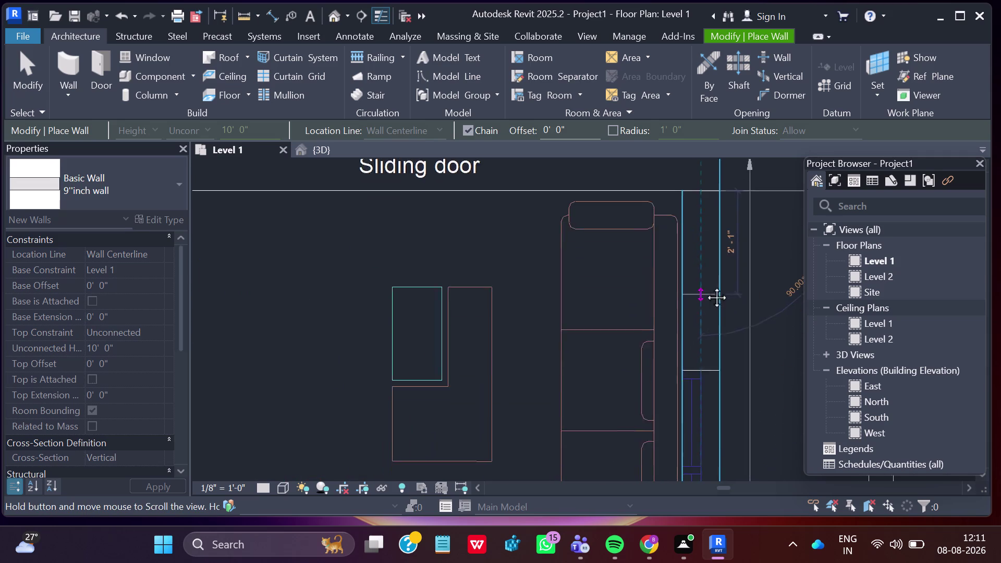
middle_drag(705, 291, 705, 259)
scroll(down, 3)
middle_drag(698, 433, 723, 202)
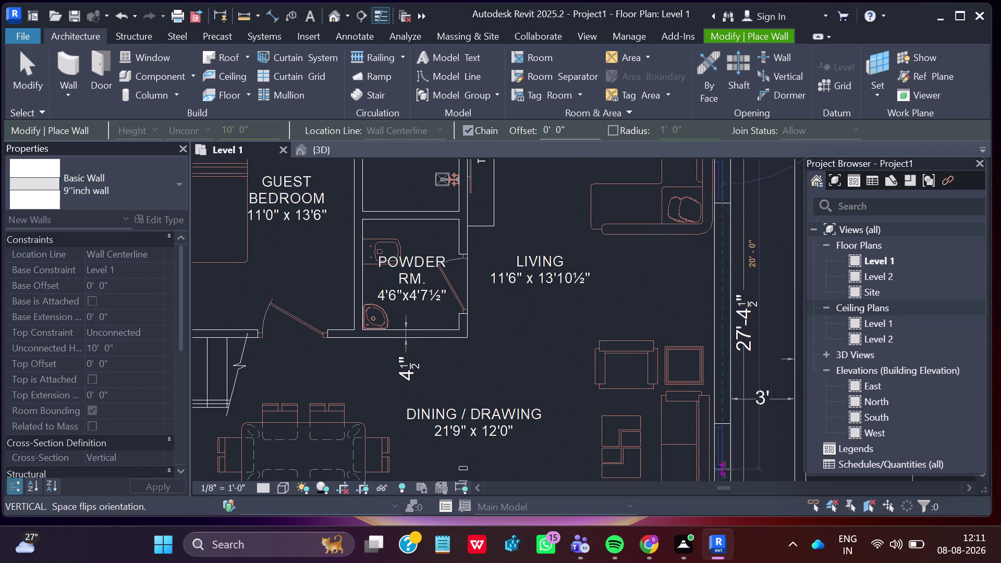
middle_drag(721, 457, 730, 198)
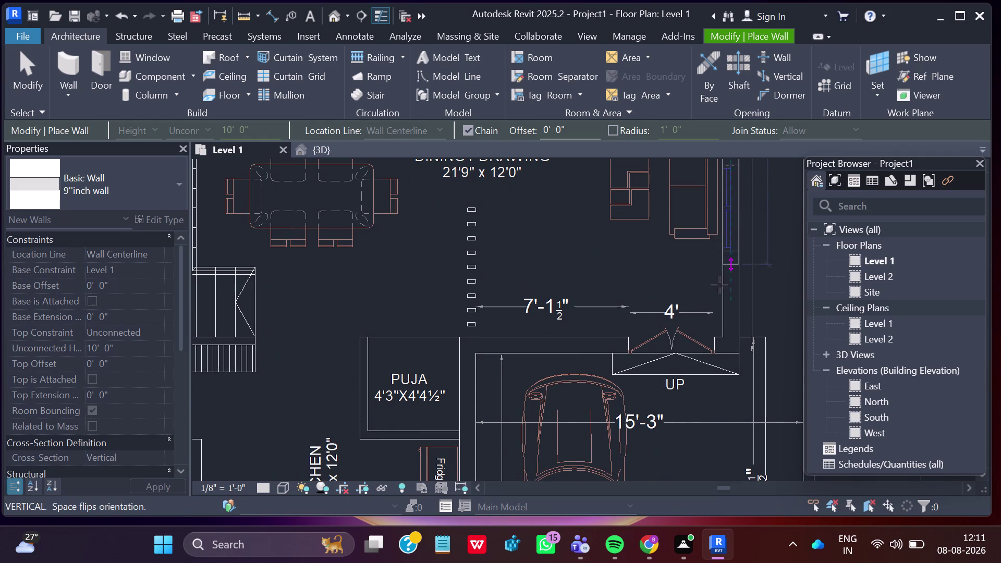
scroll(up, 3)
scroll(up, 3)
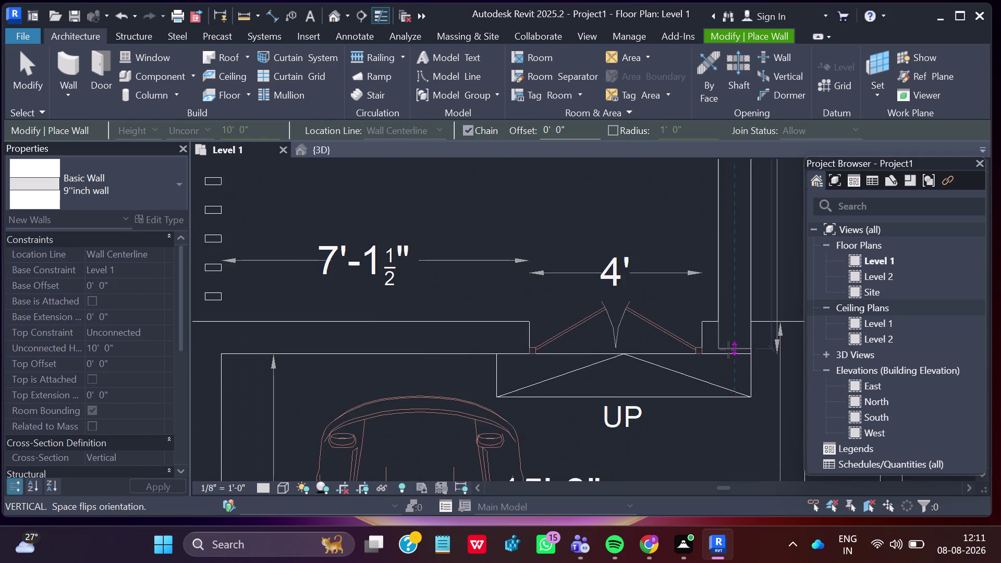
scroll(up, 3)
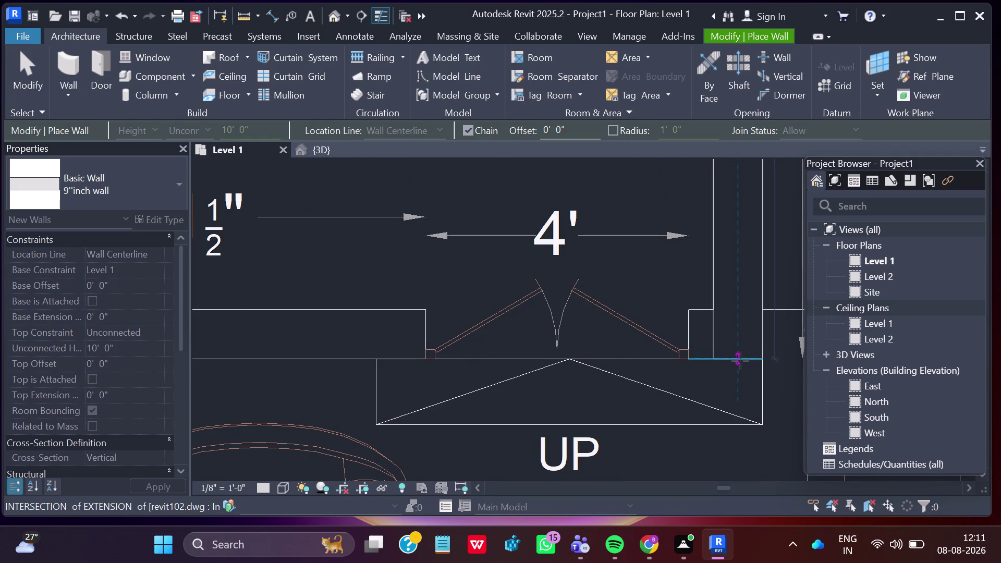
click(739, 357)
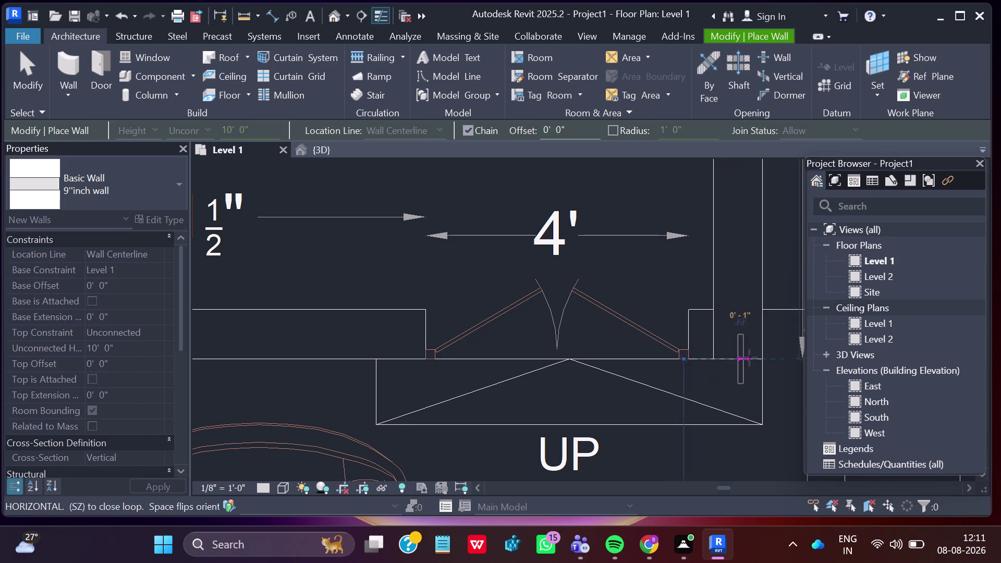
key(Escape)
scroll(down, 3)
scroll(down, 3)
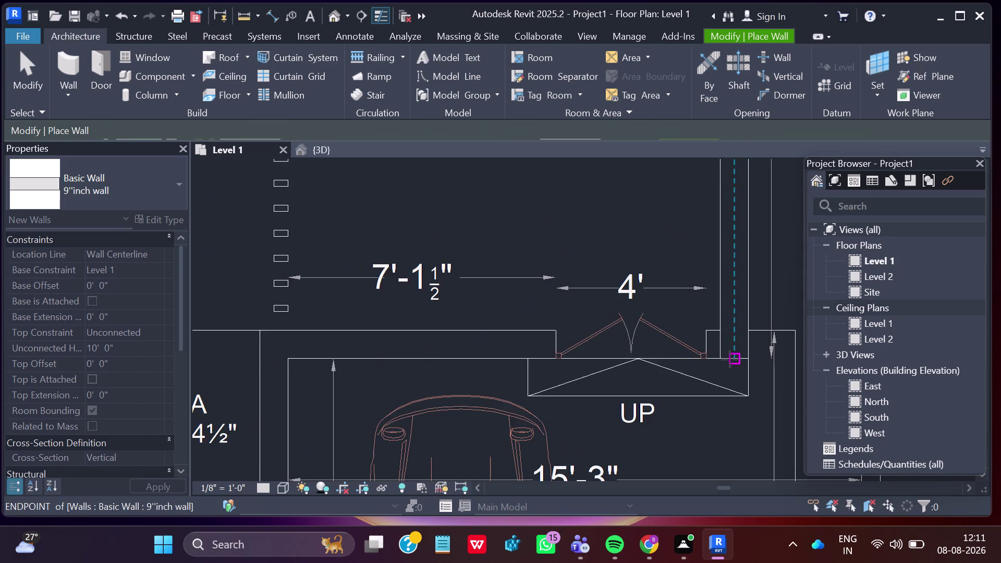
scroll(down, 3)
Start the portico-top wall at the stair landing corner.
scroll(down, 3)
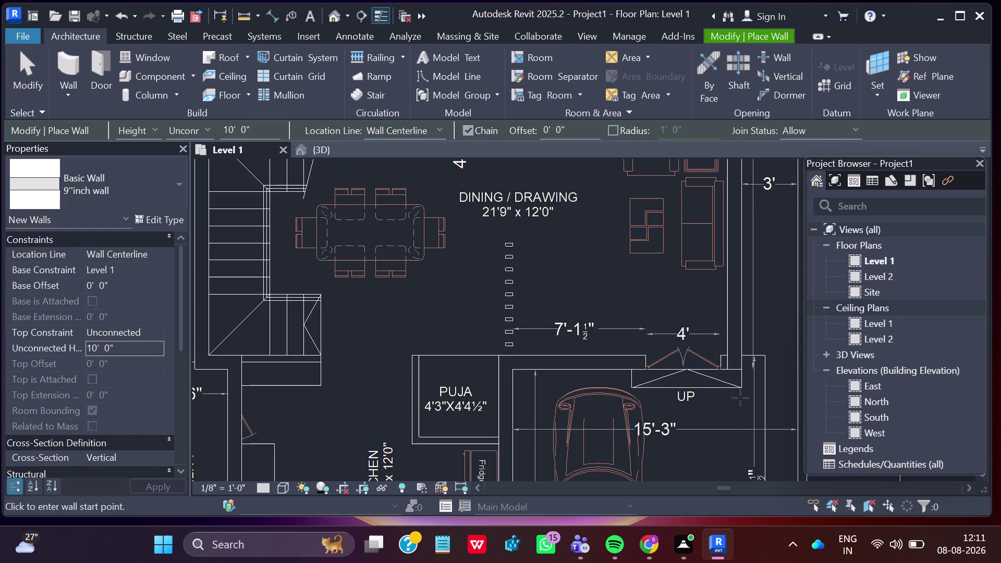
scroll(down, 3)
scroll(down, 3)
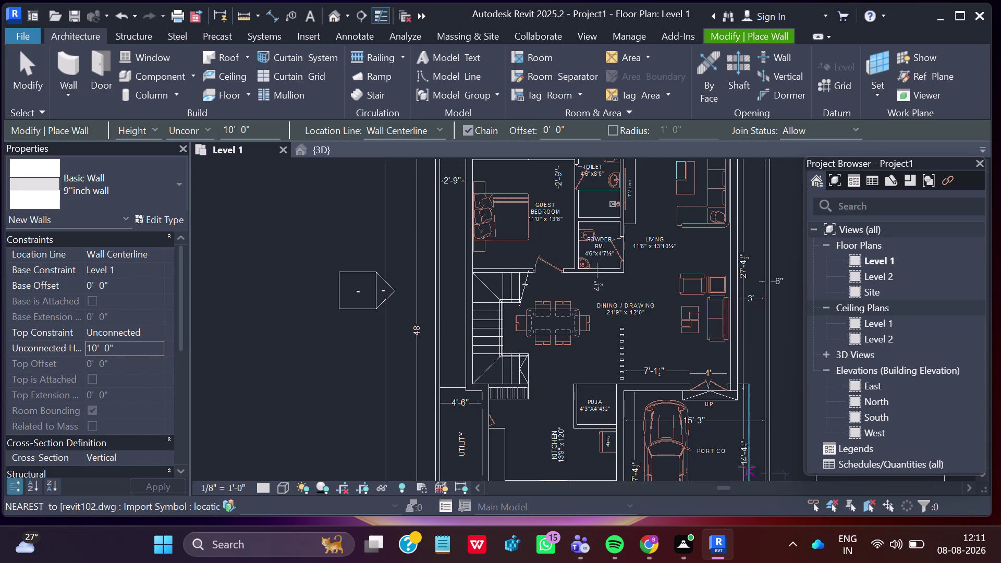
scroll(up, 3)
scroll(up, 3)
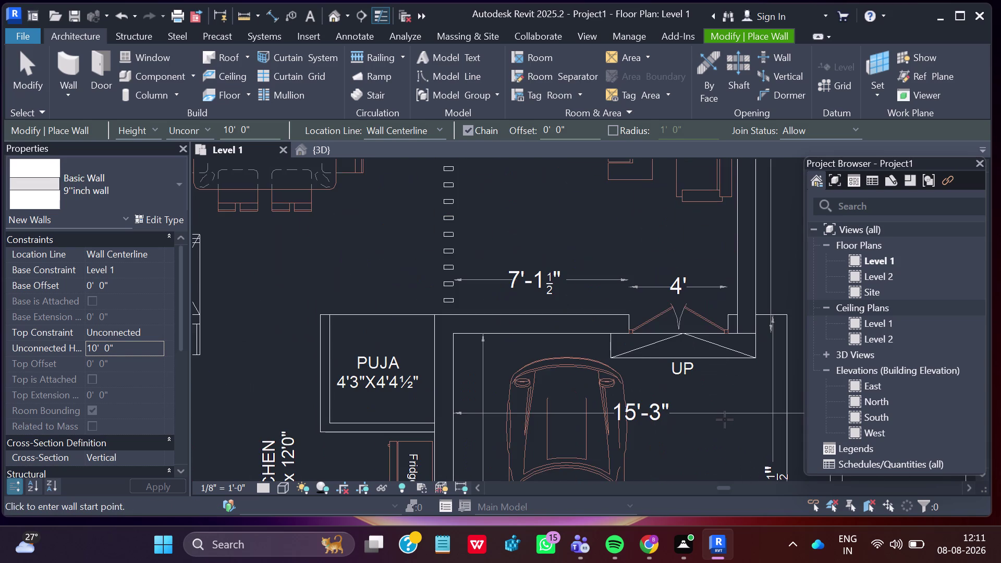
scroll(down, 3)
scroll(down, 3)
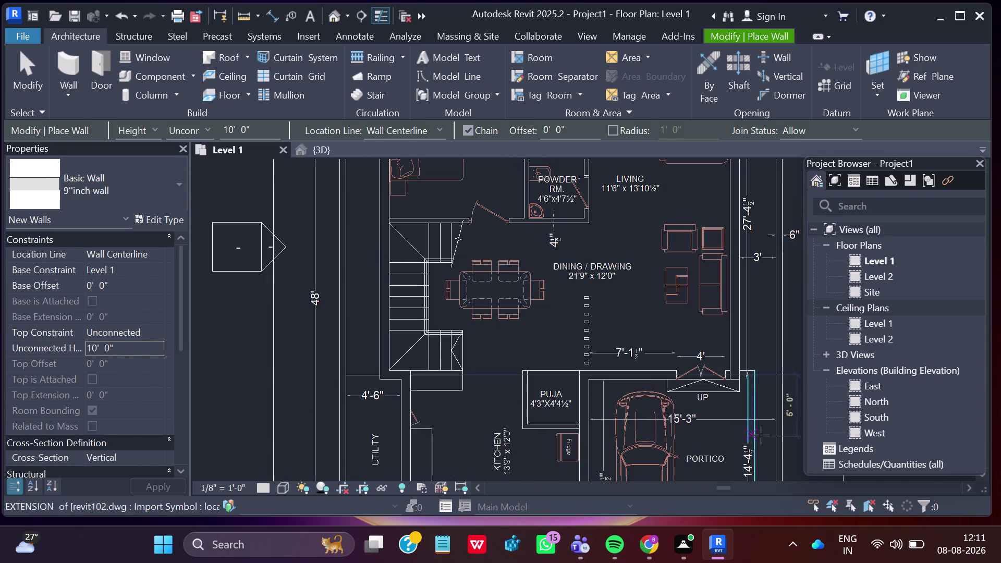
middle_drag(743, 456, 726, 348)
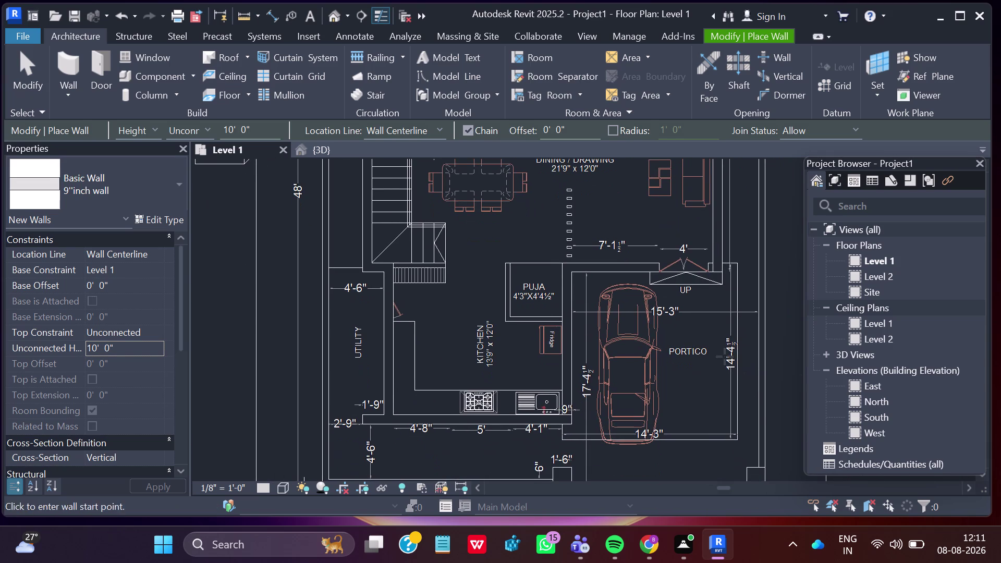
scroll(up, 3)
scroll(up, 3)
scroll(up, 3)
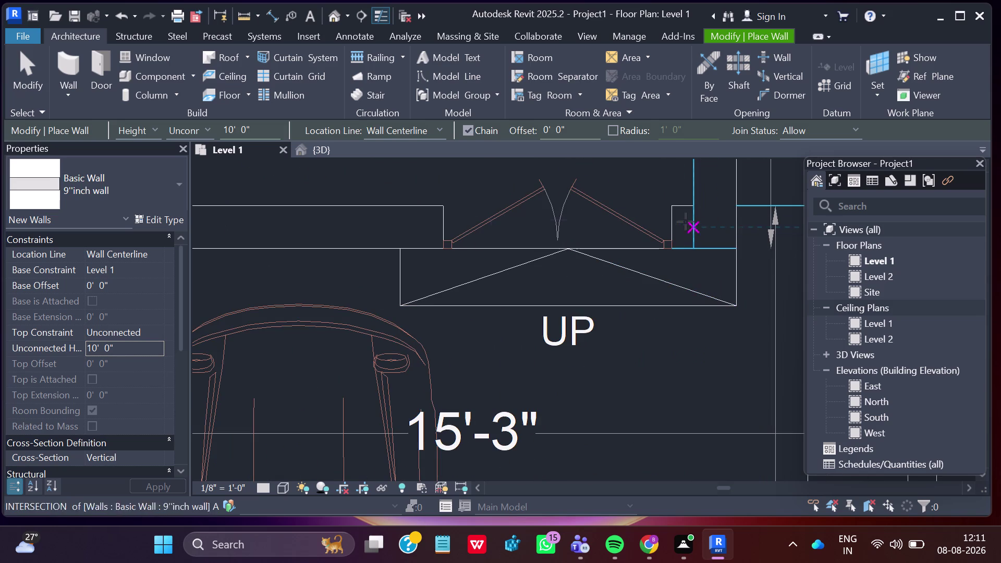
scroll(up, 3)
scroll(up, 3)
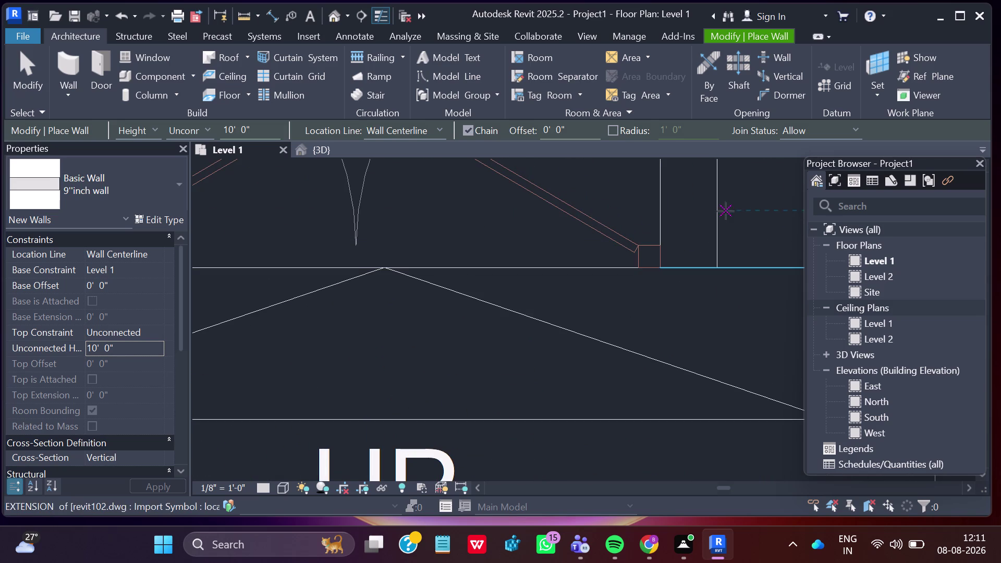
scroll(down, 3)
click(720, 205)
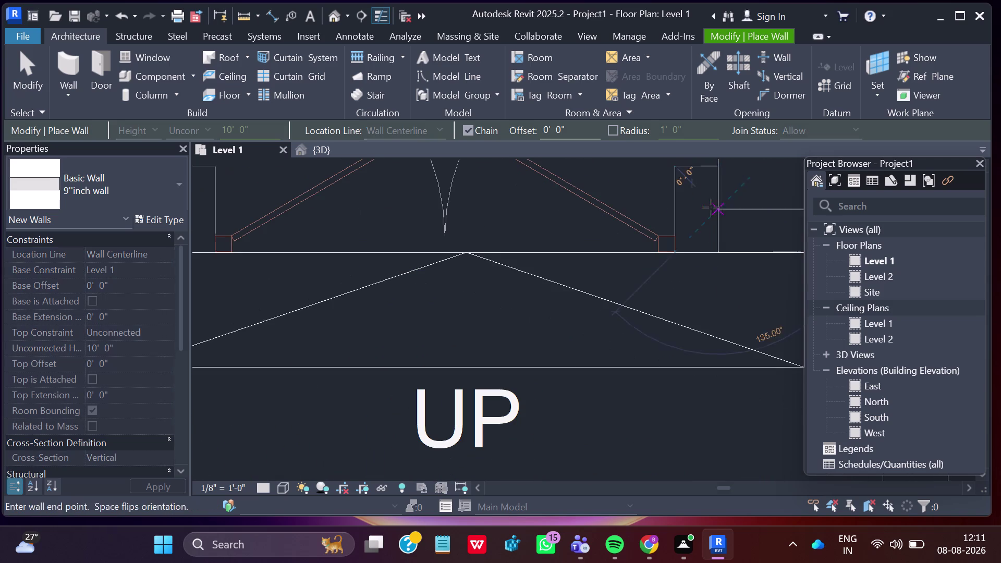
End the wall at the puja room corner, then start a new wall there.
scroll(down, 3)
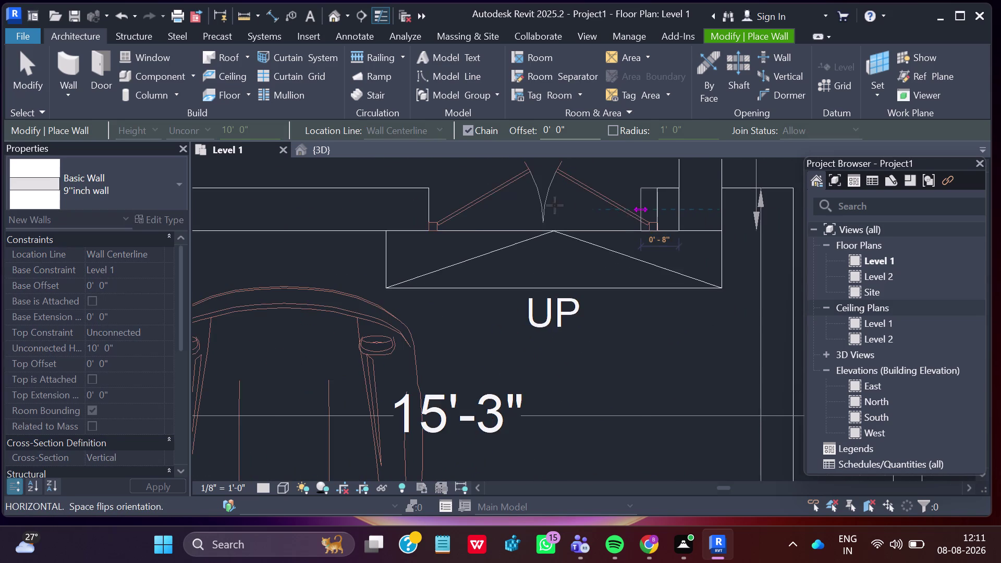
scroll(down, 3)
scroll(down, 3)
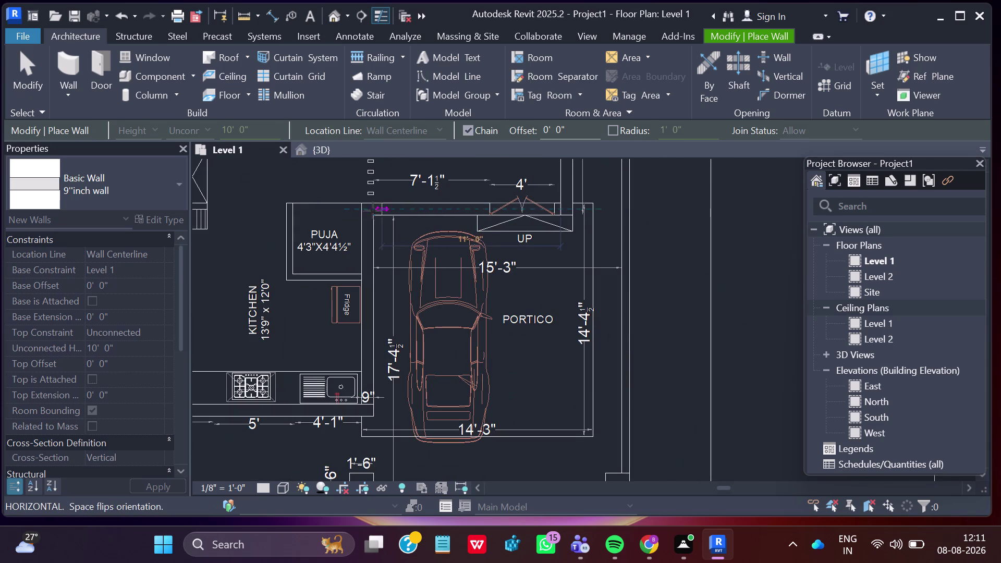
scroll(up, 3)
scroll(up, 3)
scroll(up, 3)
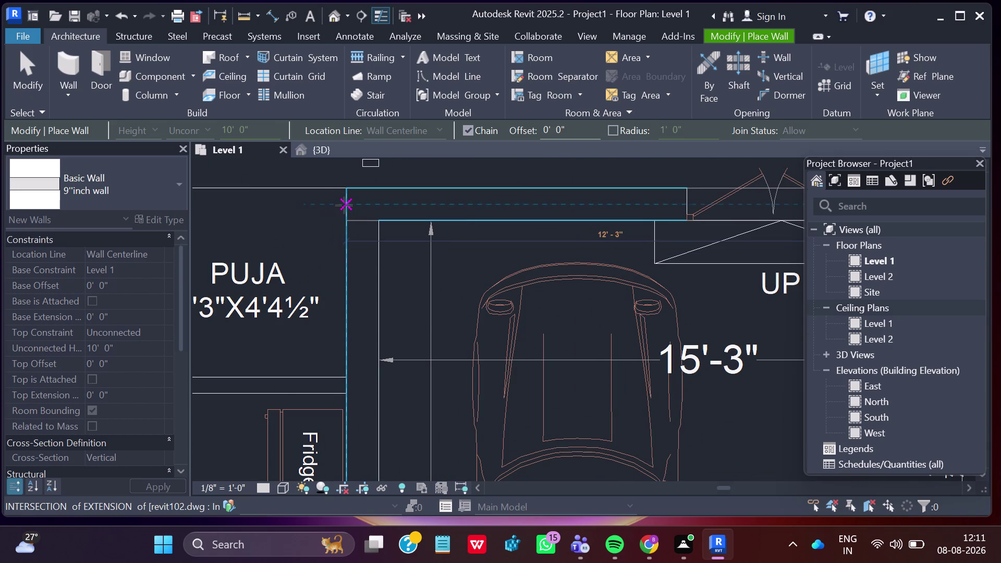
click(344, 205)
key(Escape)
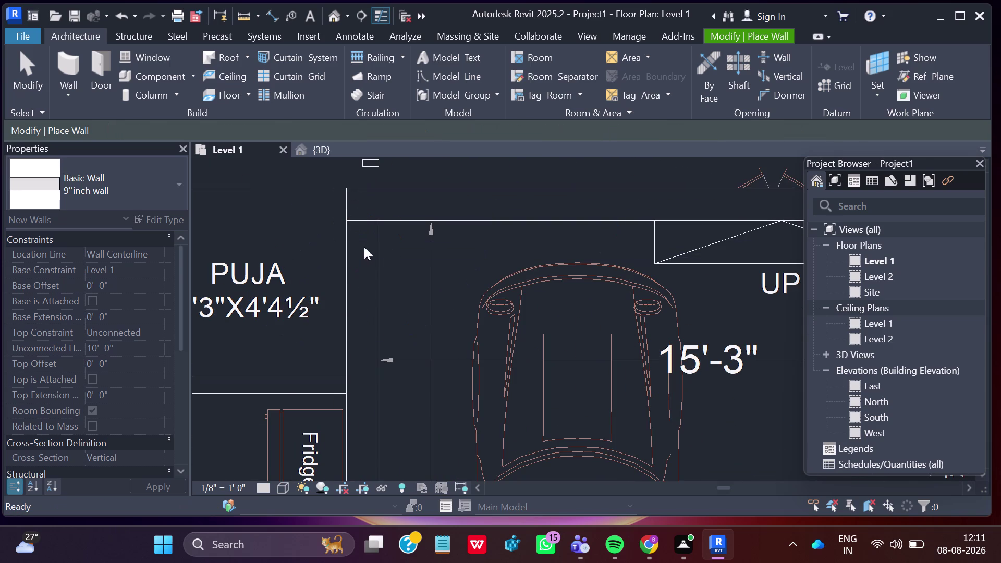
click(365, 221)
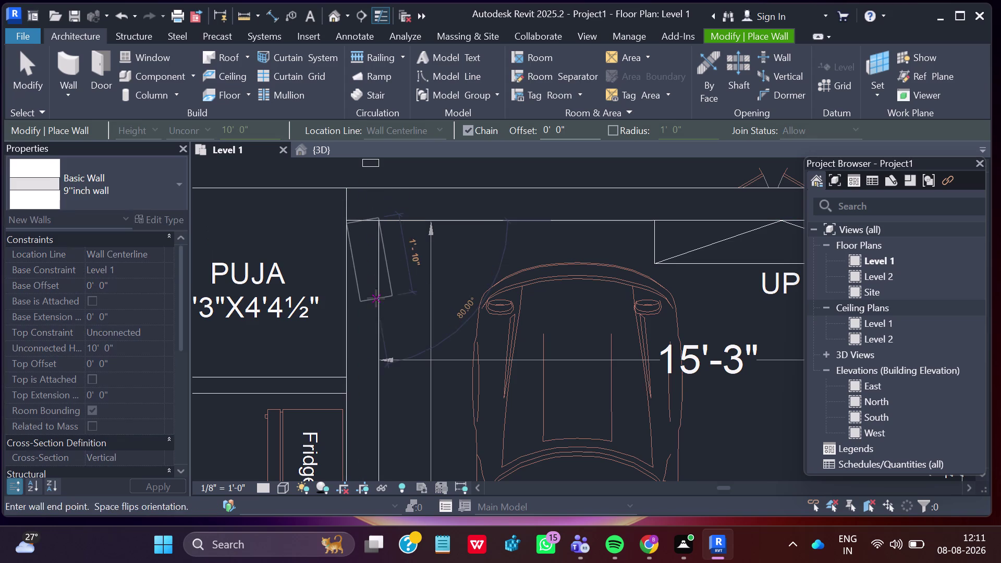
End the kitchen–portico boundary wall at the kitchen counter's end.
scroll(down, 3)
middle_drag(378, 430, 391, 349)
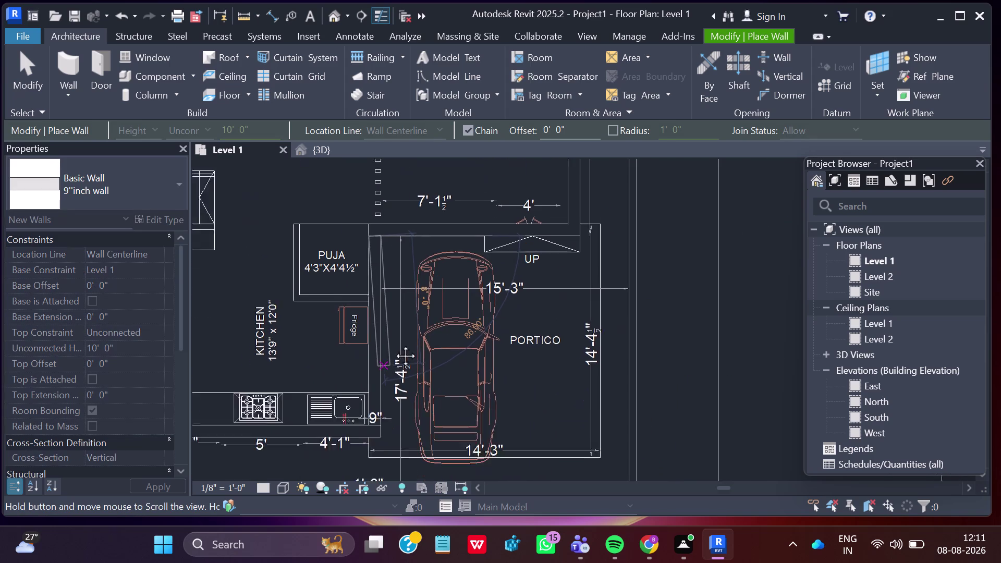
middle_drag(392, 350, 425, 297)
scroll(up, 3)
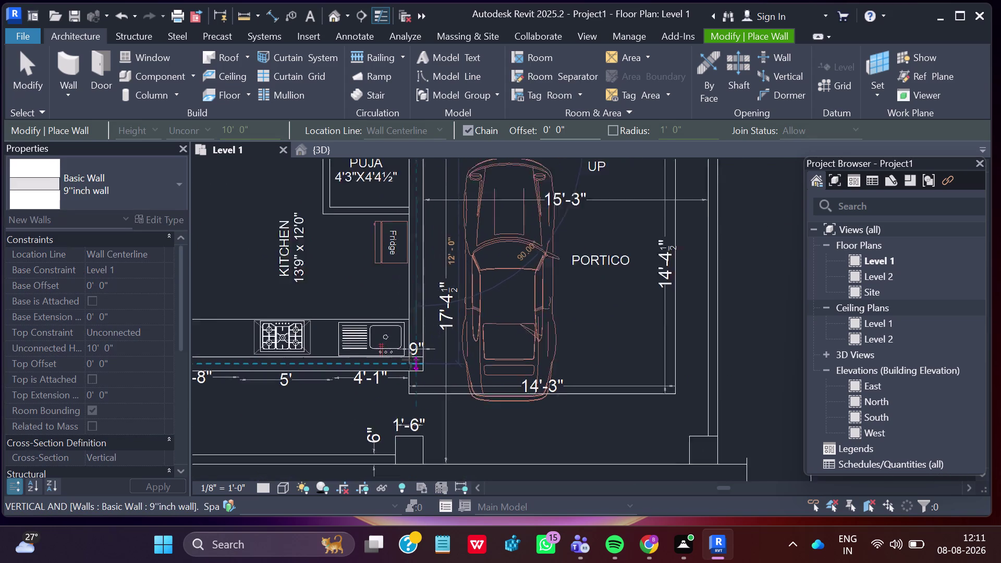
scroll(up, 3)
scroll(up, 3)
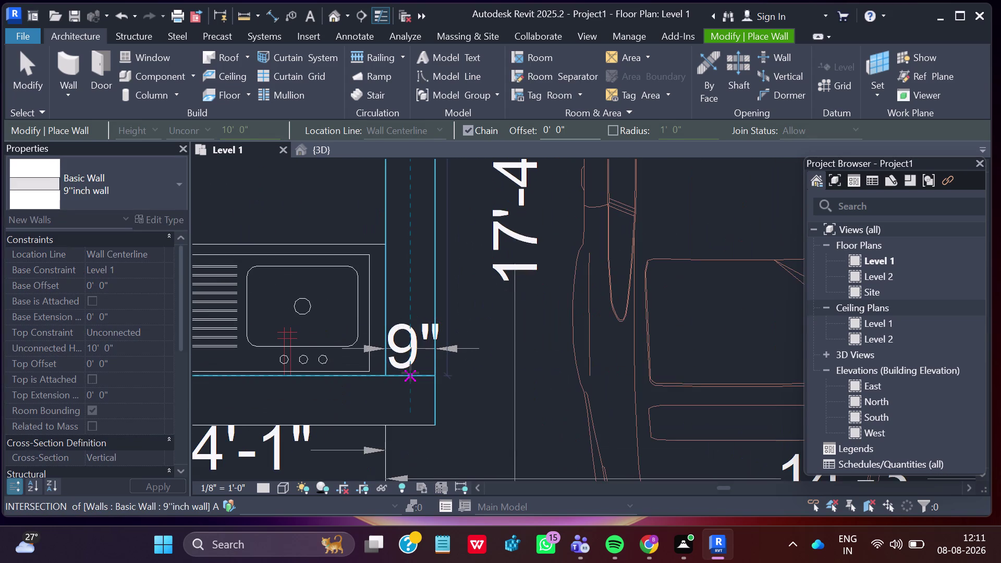
click(410, 373)
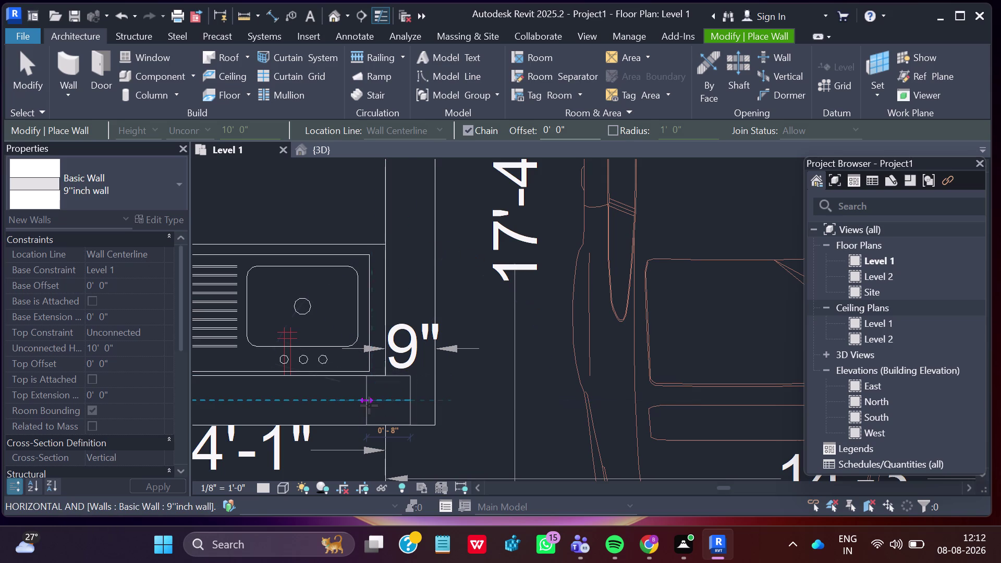
key(Escape)
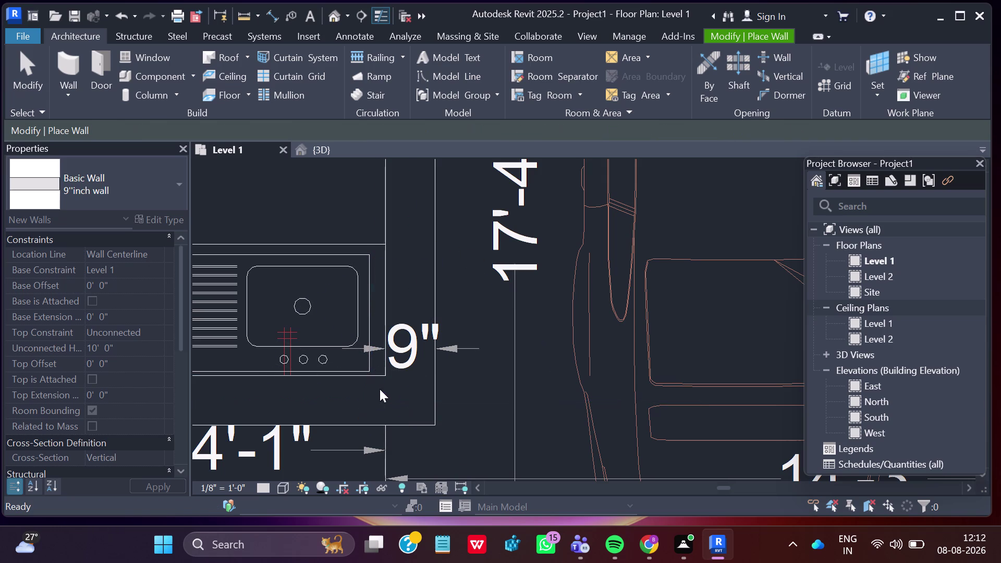
Draw the kitchen's bottom wall from below the counter to the utility room edge.
click(433, 399)
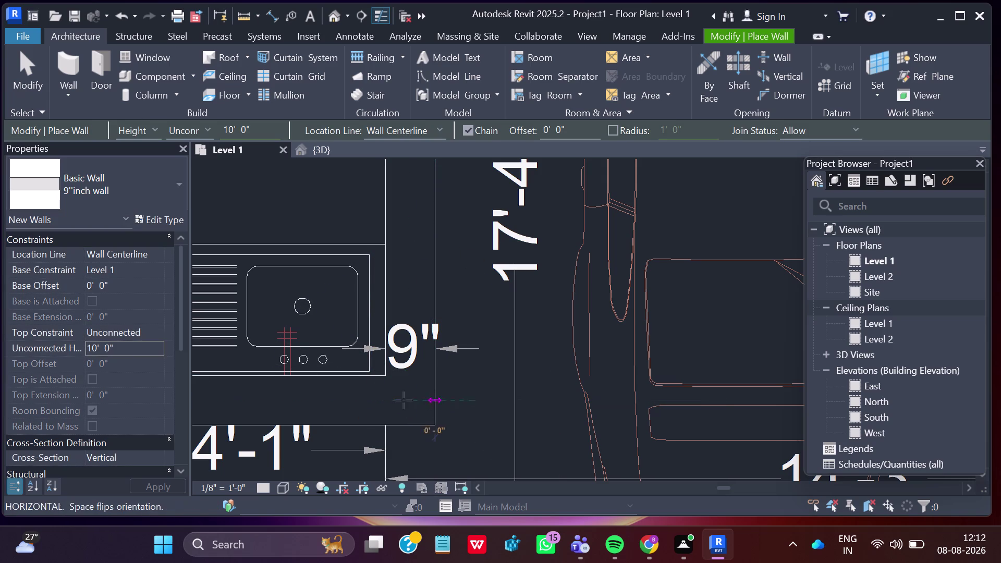
scroll(down, 3)
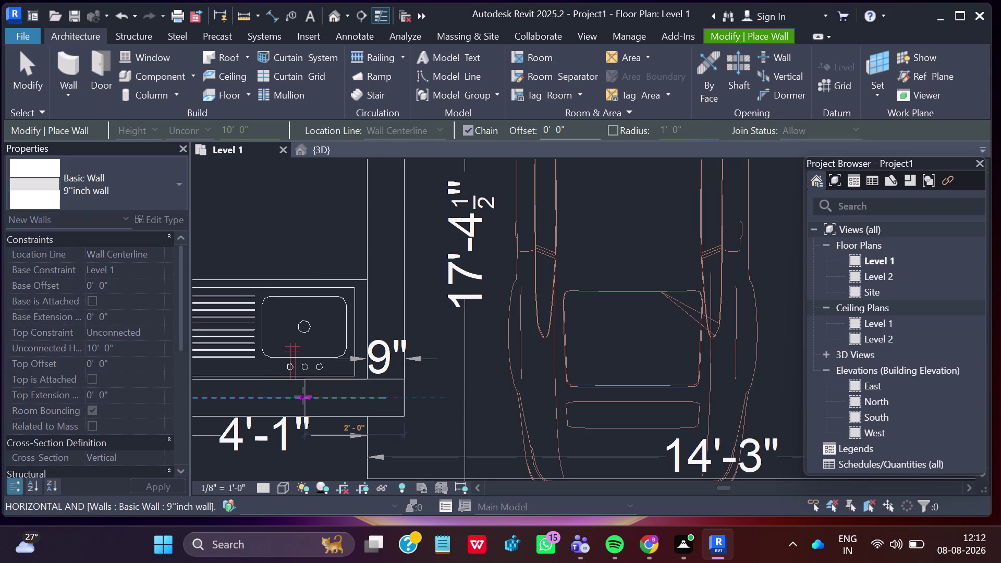
scroll(down, 3)
scroll(down, 3)
middle_drag(300, 386, 412, 395)
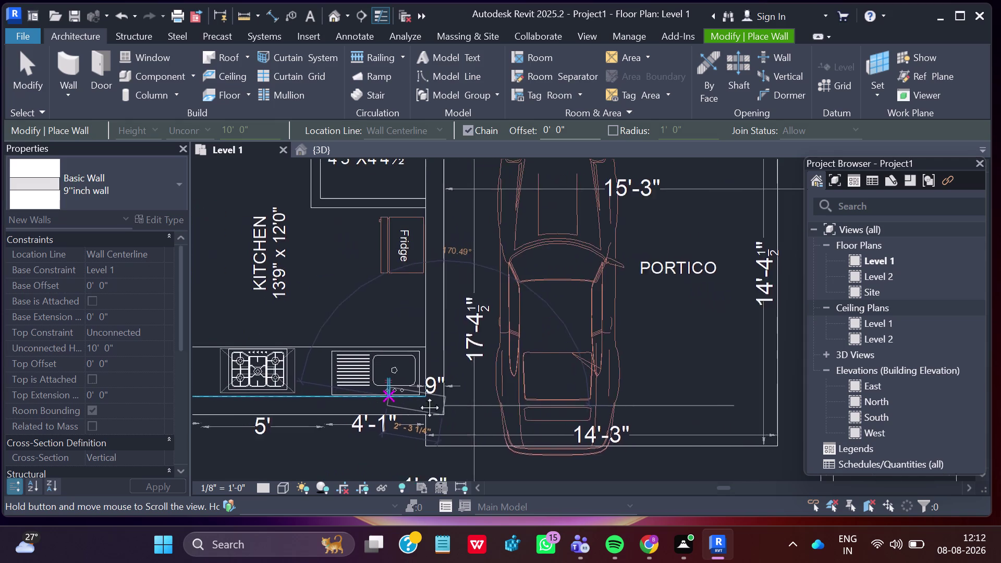
middle_drag(412, 395, 502, 401)
middle_drag(287, 410, 493, 418)
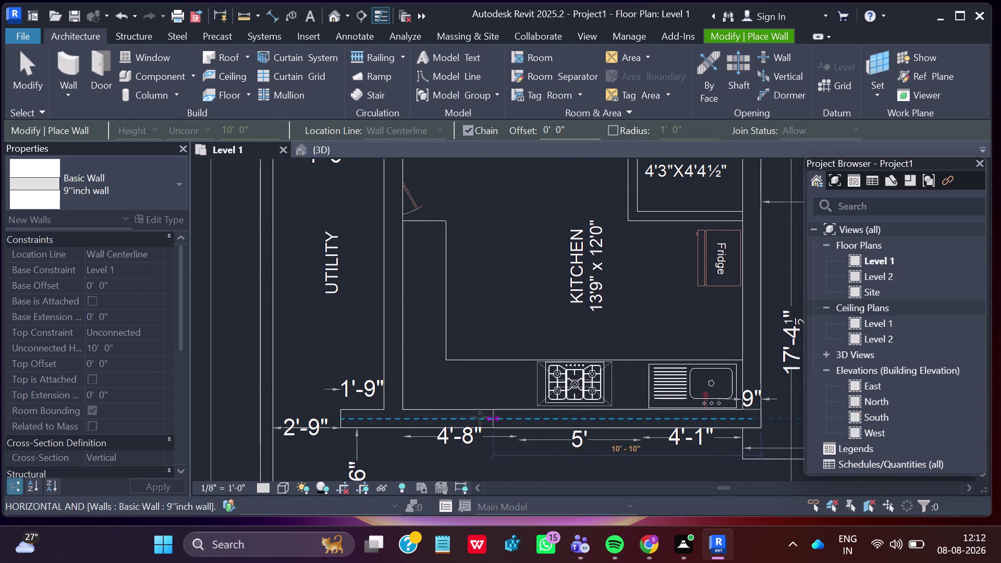
scroll(up, 3)
scroll(up, 3)
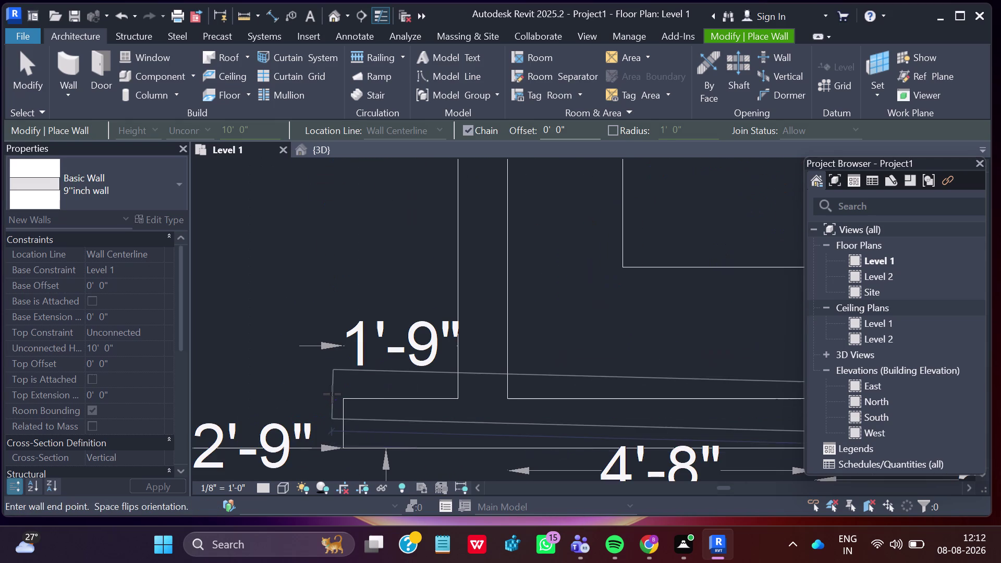
click(343, 424)
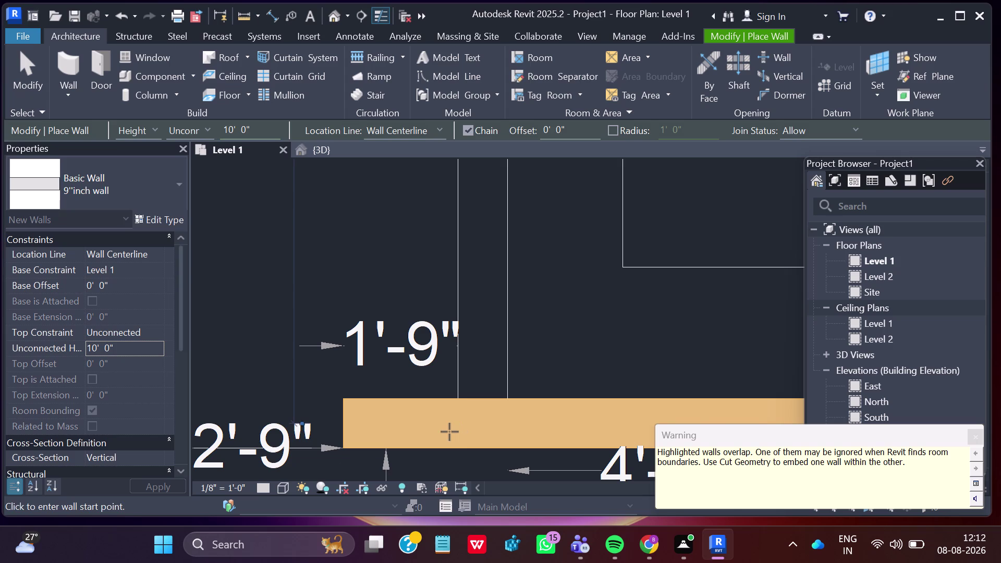
key(Escape)
Zoom out, leave wall placement and switch to the 3D view.
scroll(down, 3)
scroll(down, 3)
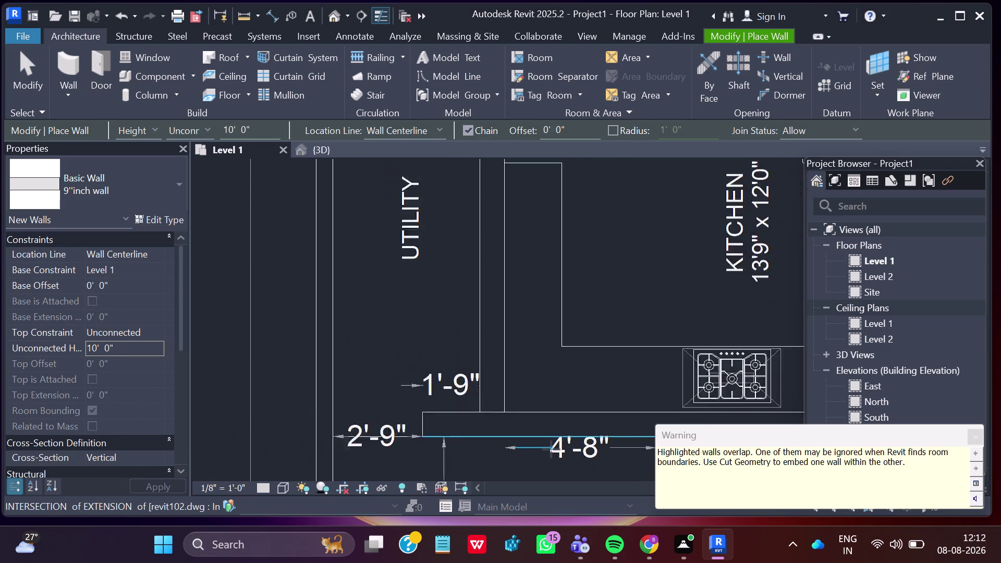
scroll(down, 3)
scroll(down, 3)
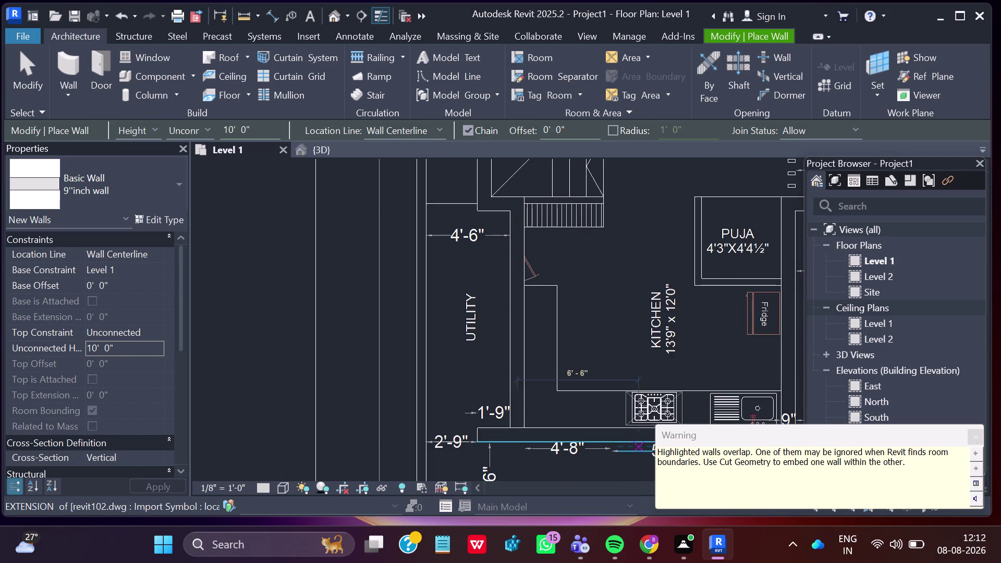
scroll(down, 3)
scroll(down, 3)
scroll(down, 3)
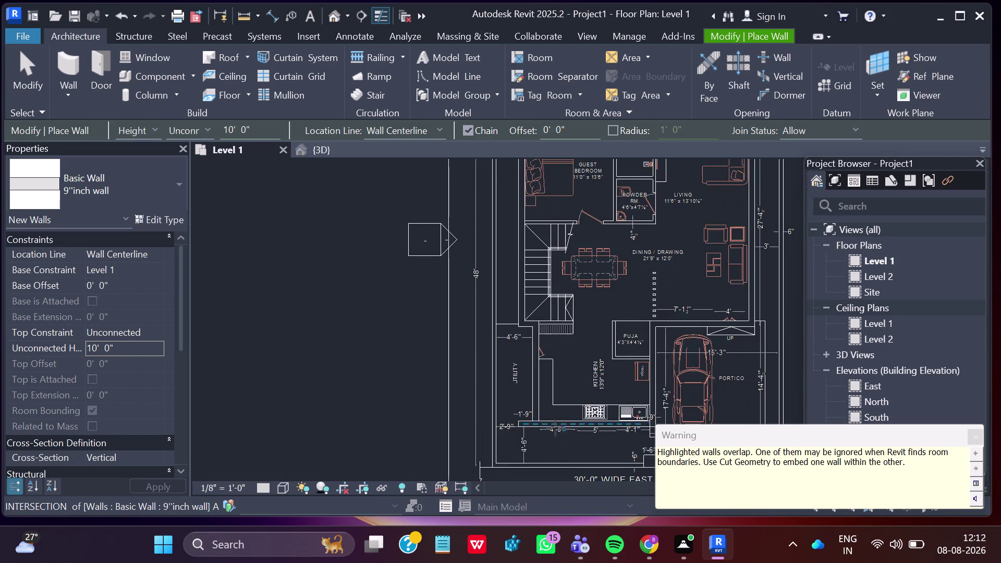
scroll(down, 3)
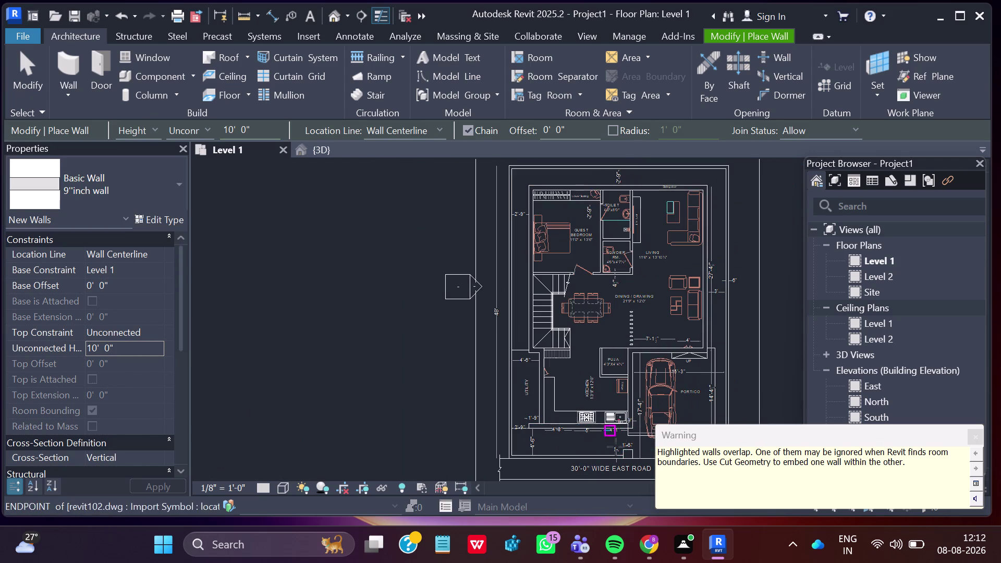
key(Escape)
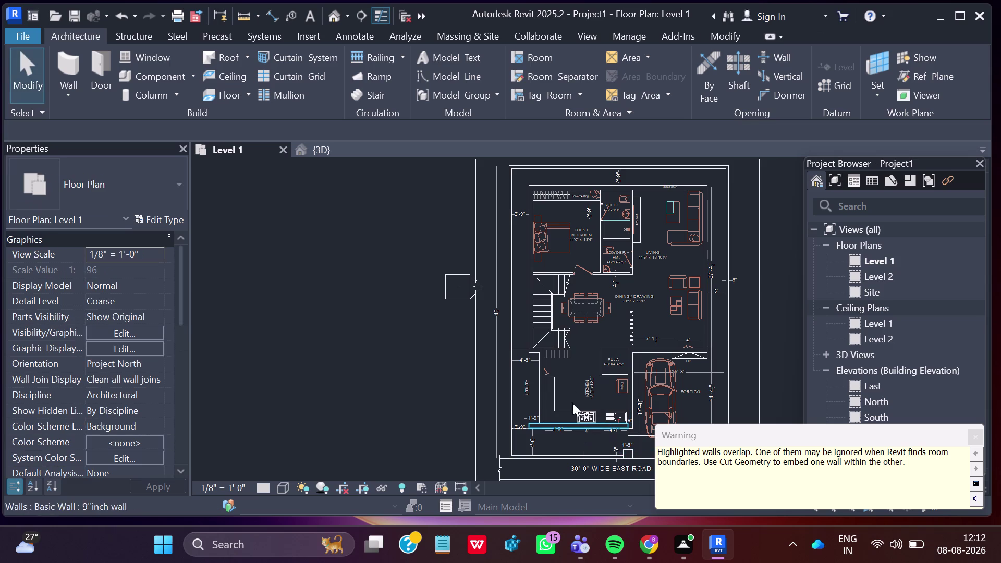
click(321, 148)
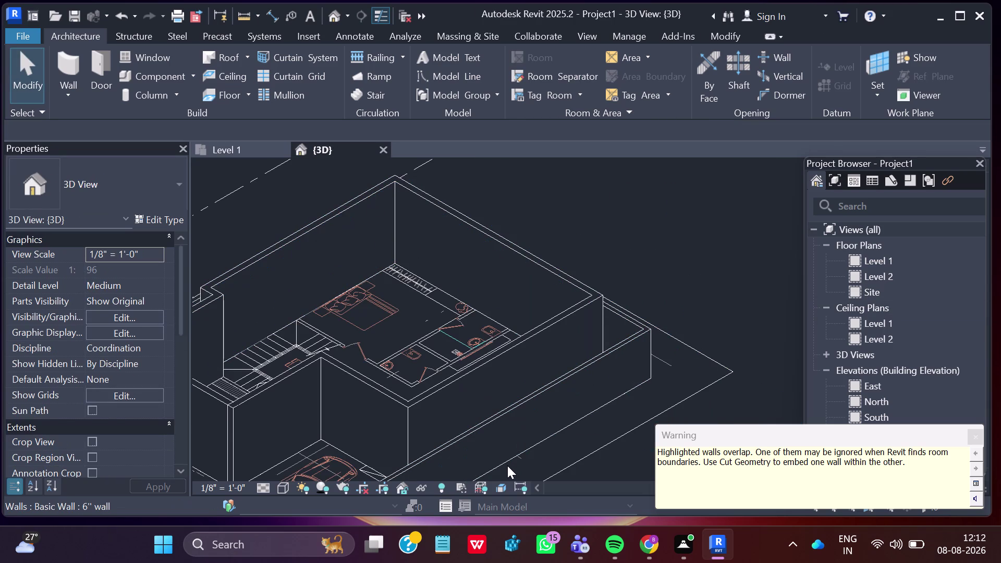
middle_drag(496, 446, 547, 428)
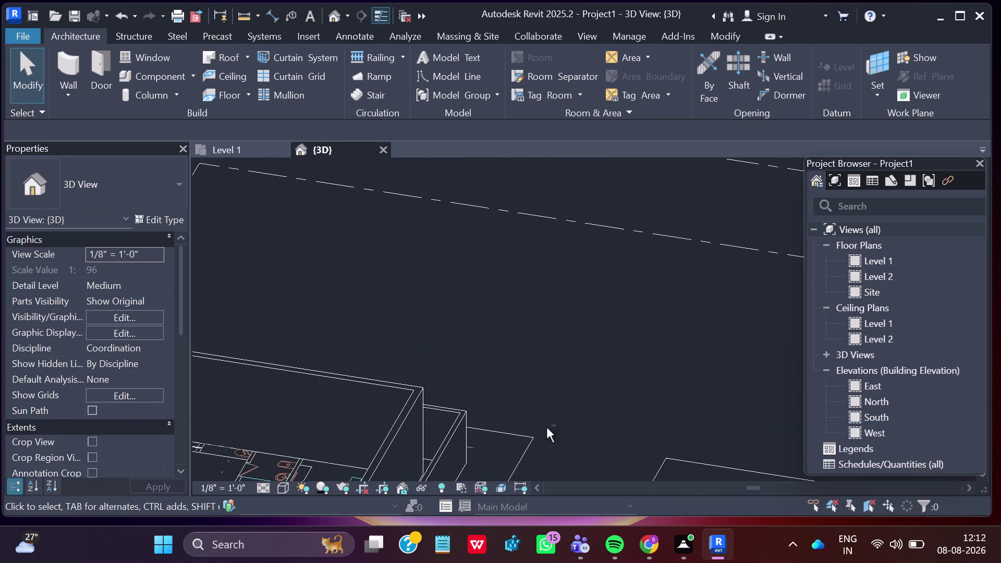
middle_drag(558, 401, 669, 202)
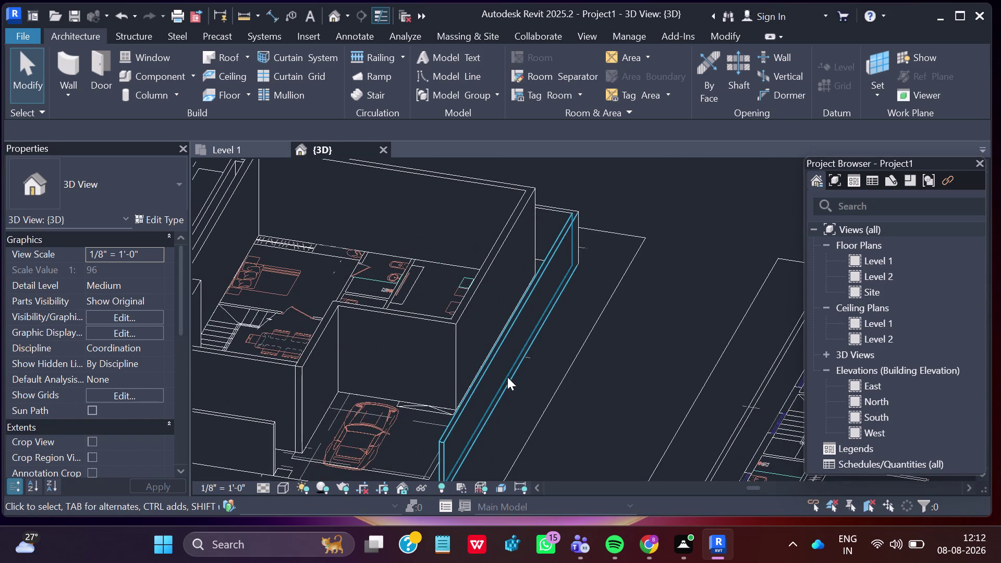
middle_drag(508, 389, 519, 363)
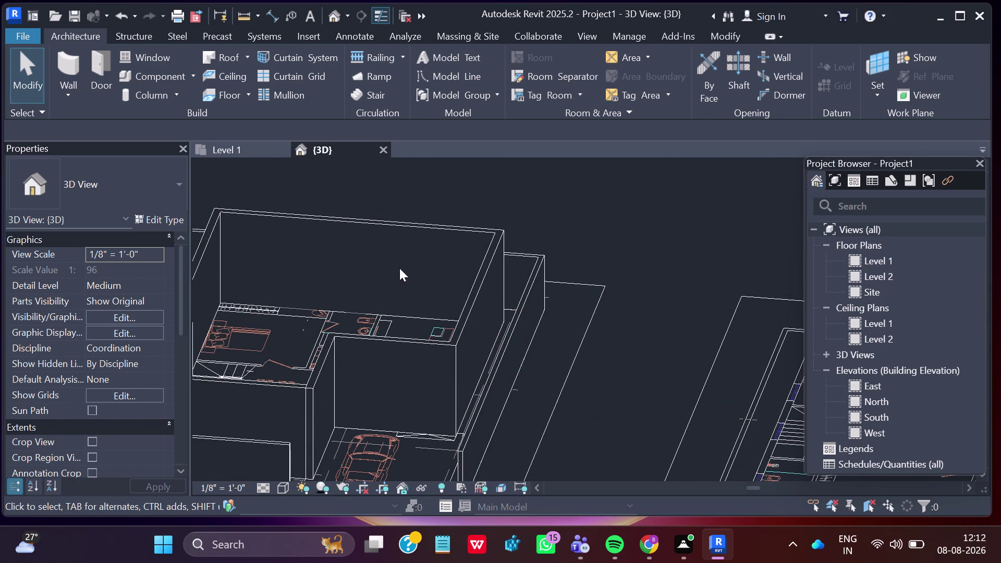
middle_drag(636, 396, 810, 357)
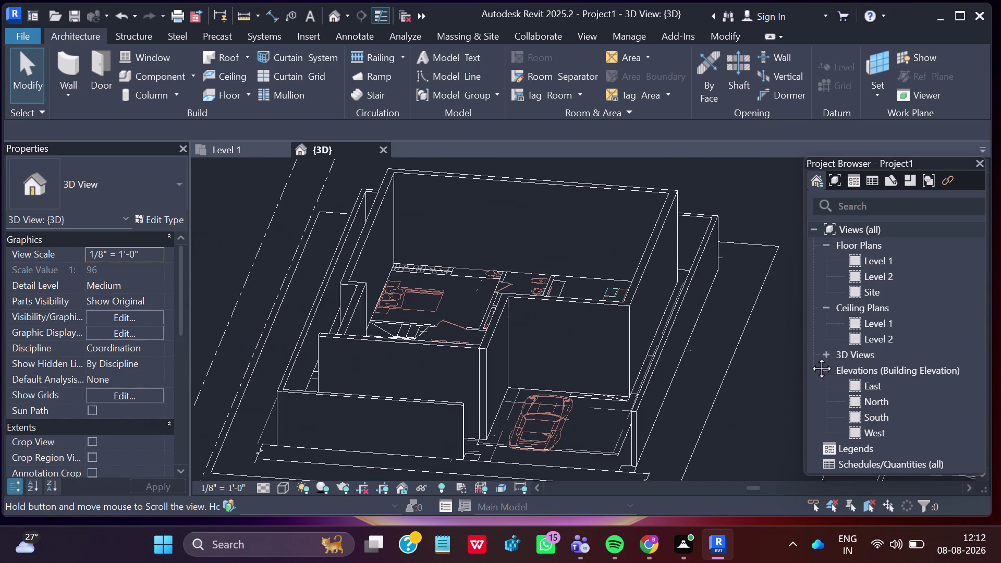
middle_drag(810, 358, 809, 357)
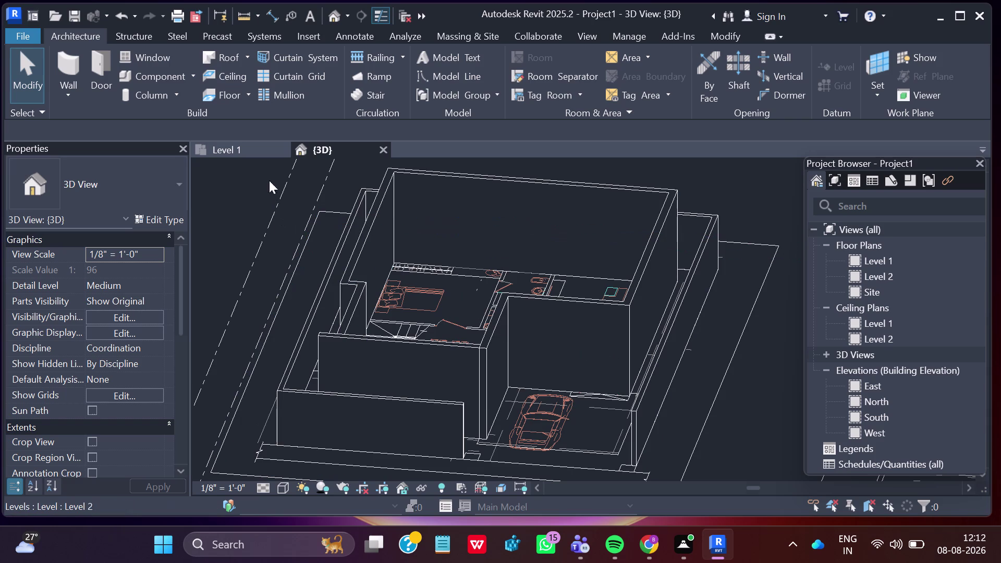
click(224, 147)
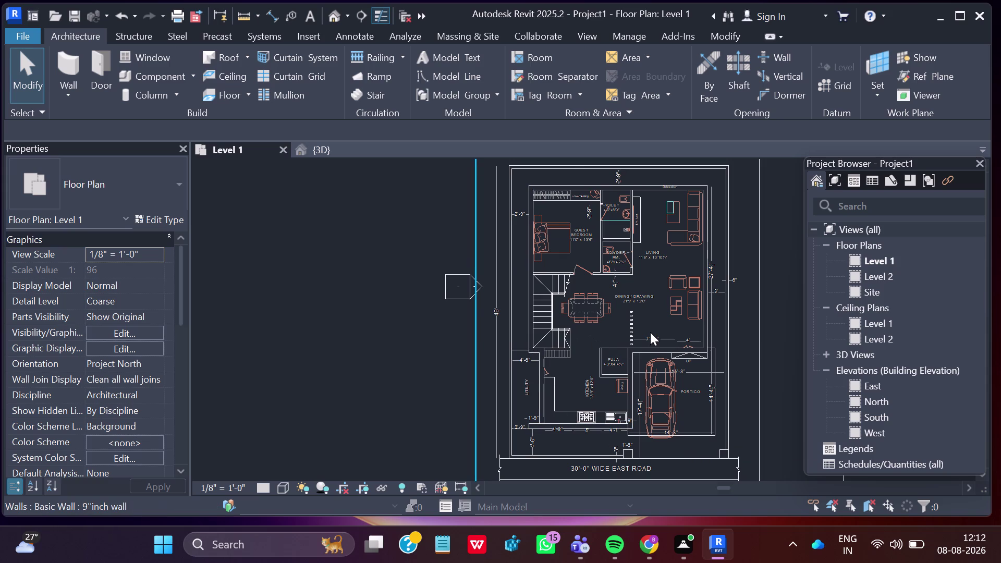
Activate Architecture > Wall and open the 9"inch wall type properties.
scroll(up, 3)
scroll(up, 3)
scroll(up, 3)
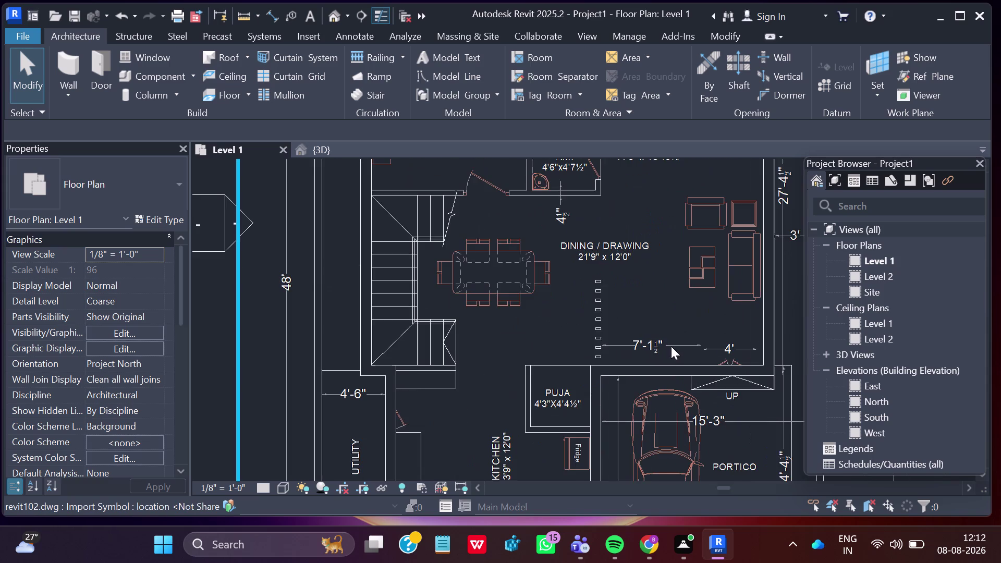
scroll(down, 3)
scroll(down, 3)
scroll(down, 3)
scroll(down, 3)
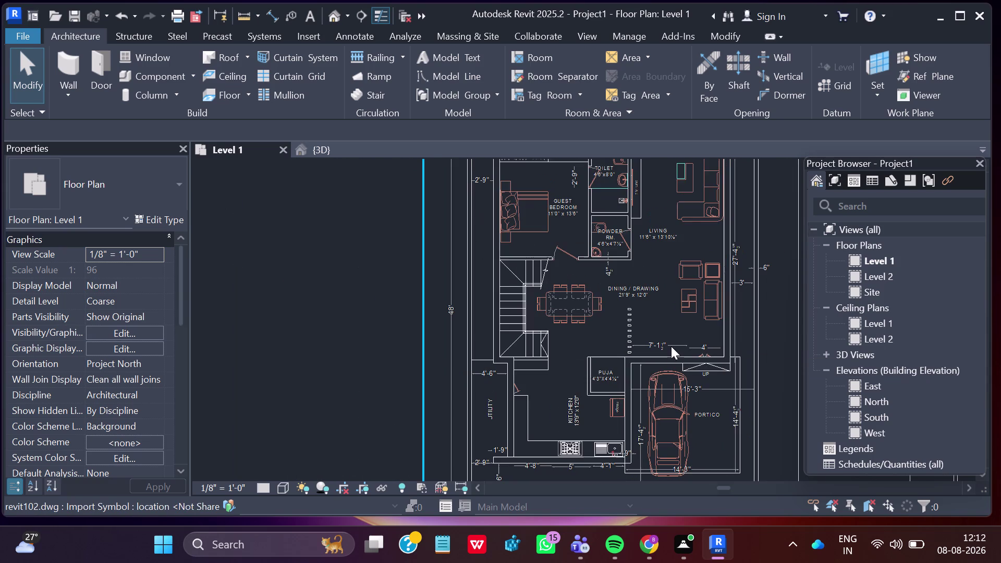
scroll(down, 3)
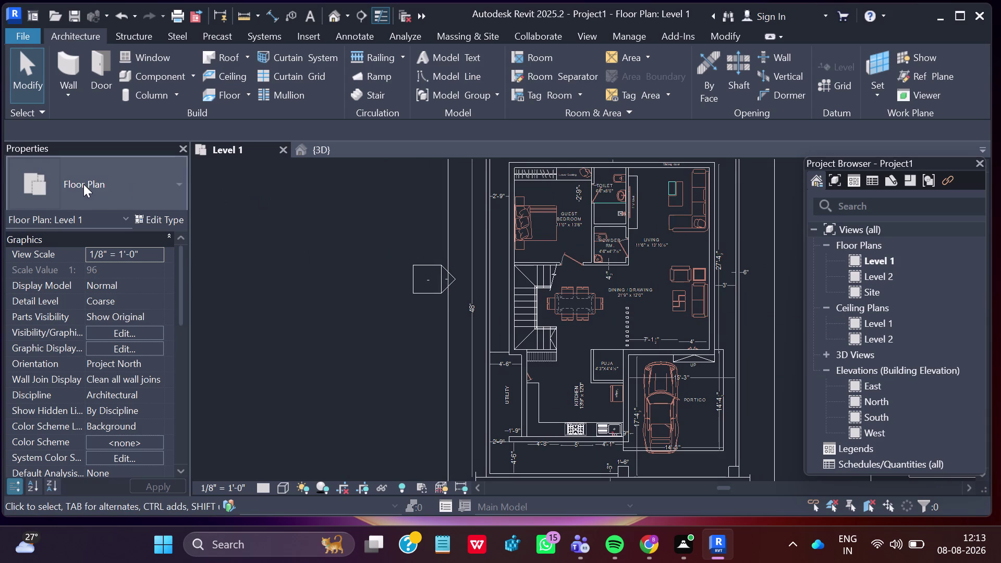
click(64, 95)
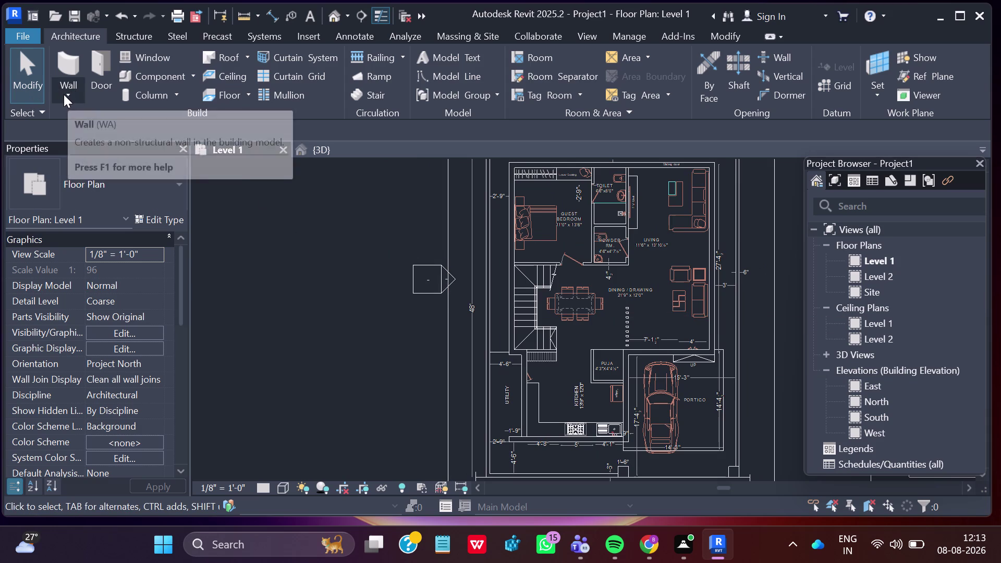
click(93, 121)
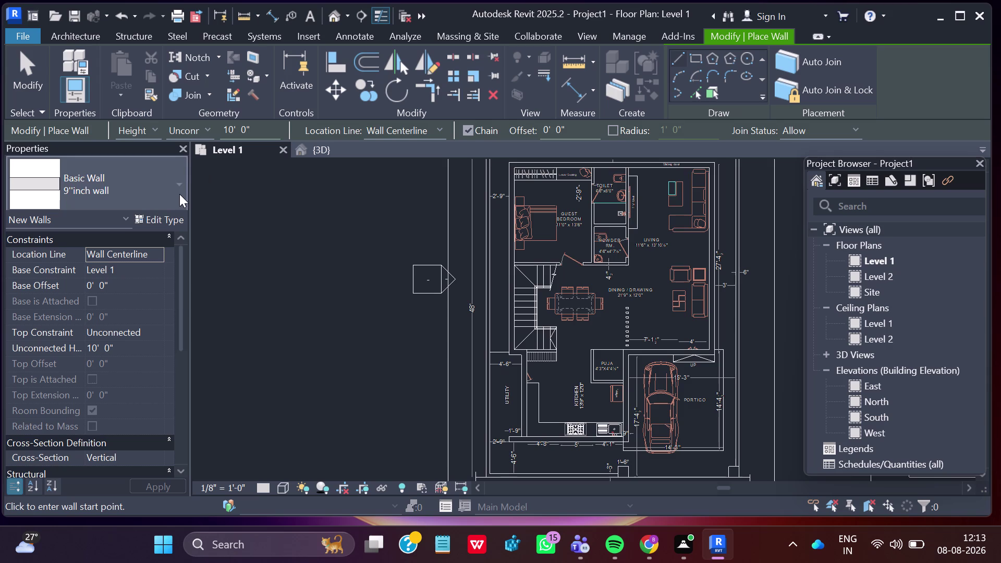
click(160, 217)
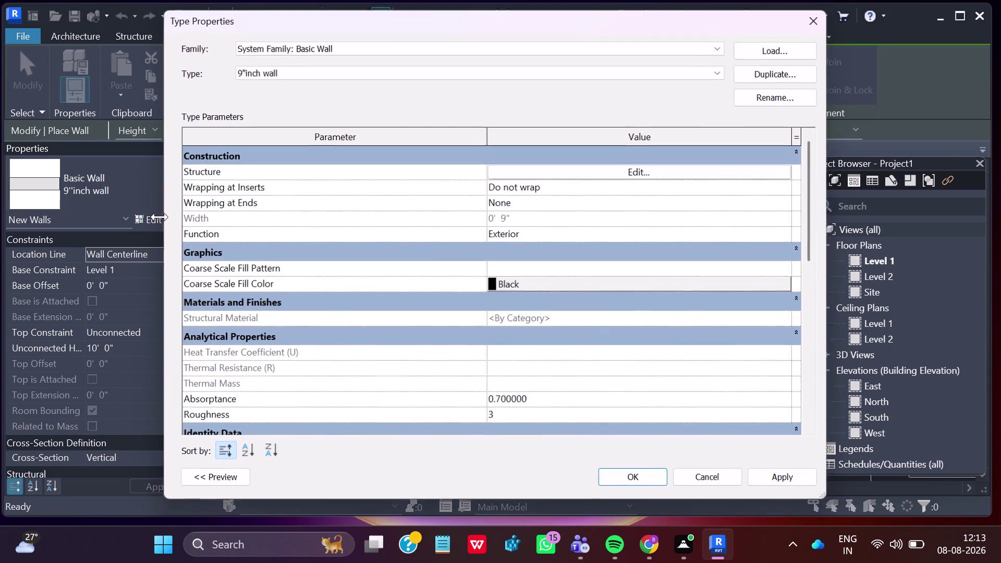
Duplicate the 9"inch wall type as '4.5"inch wall 2'.
click(786, 70)
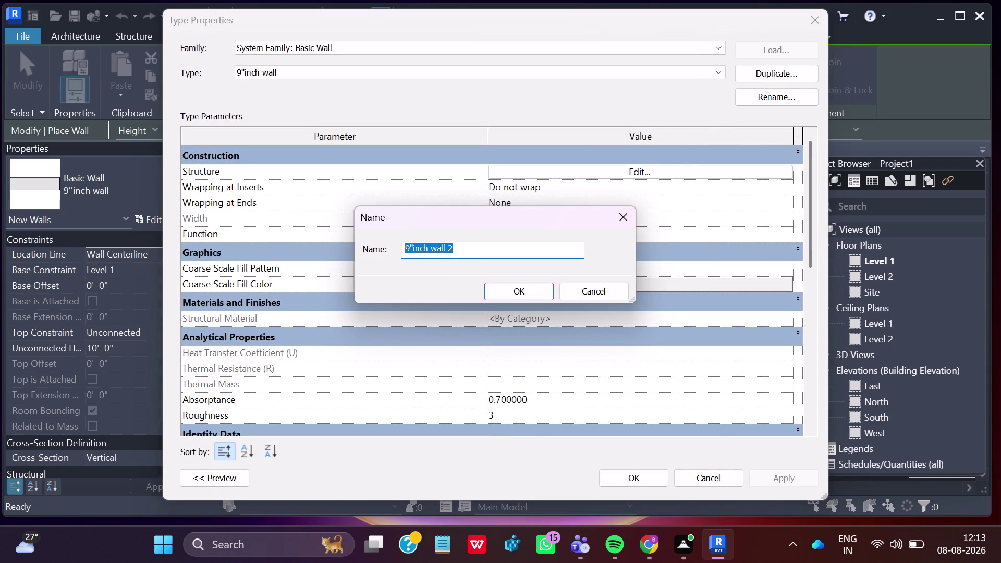
click(408, 247)
key(BackSpace)
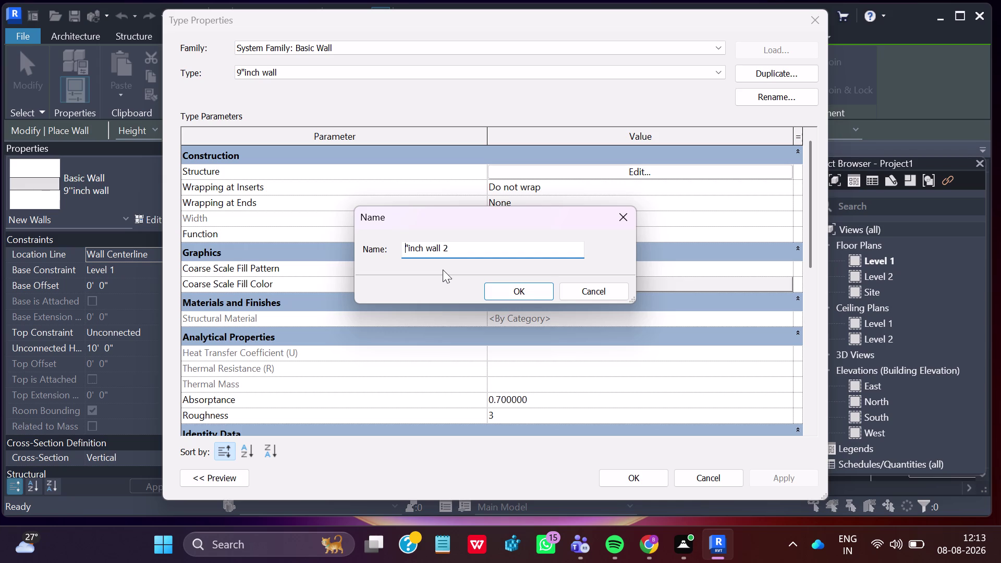
key(4)
text(.5)
click(516, 289)
Set the new type's structure layer thickness to 4.5" and apply the changes.
click(656, 170)
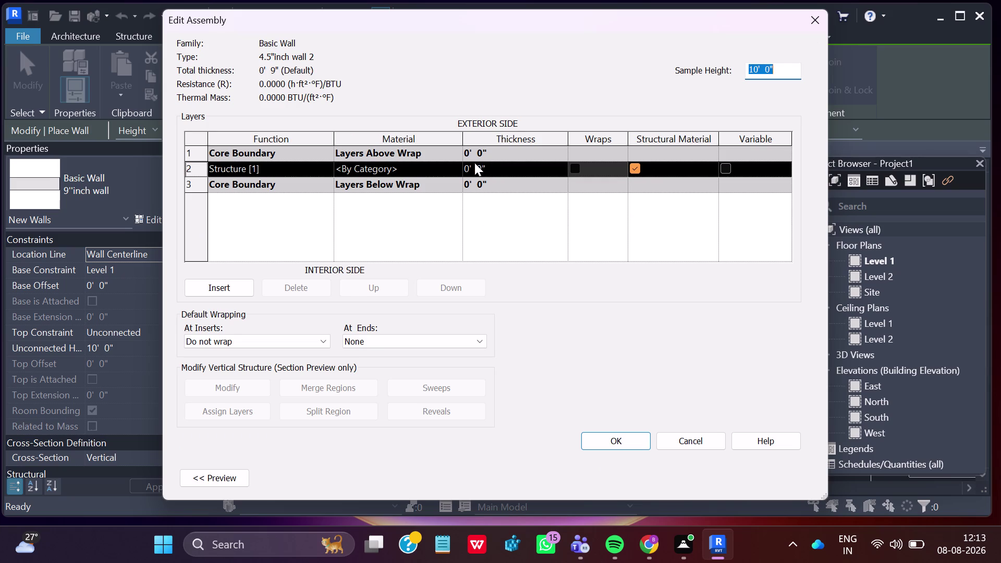
click(480, 160)
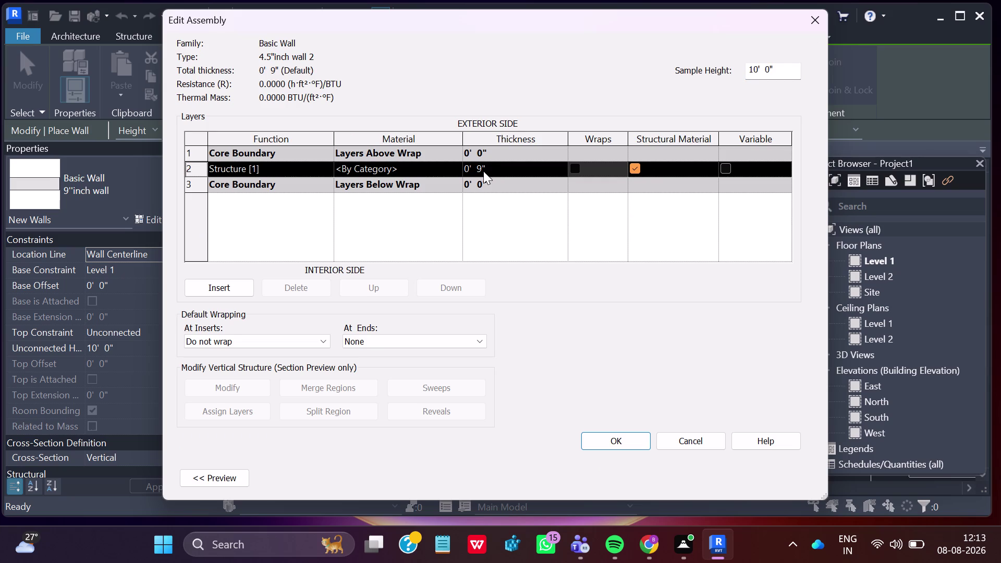
click(480, 163)
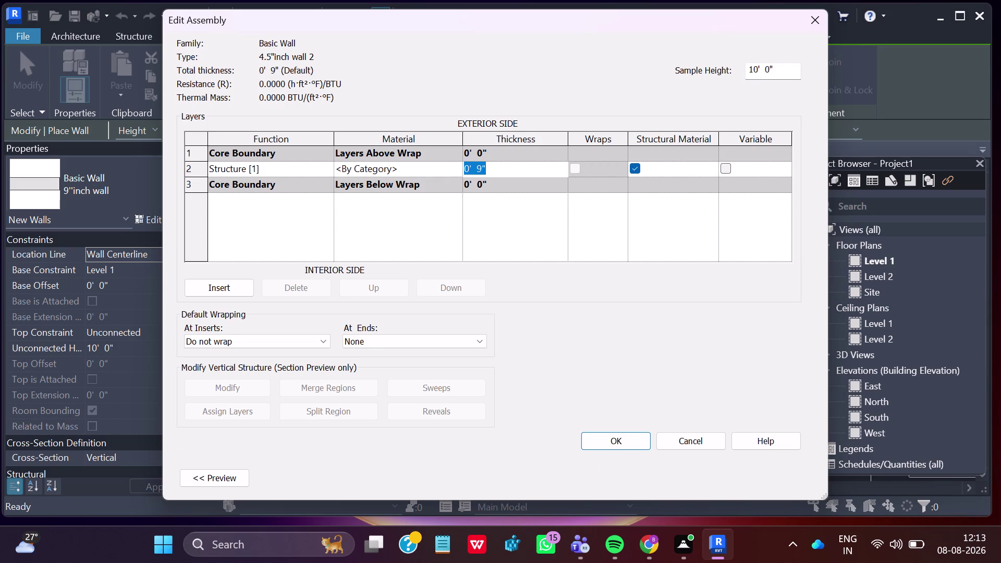
click(480, 160)
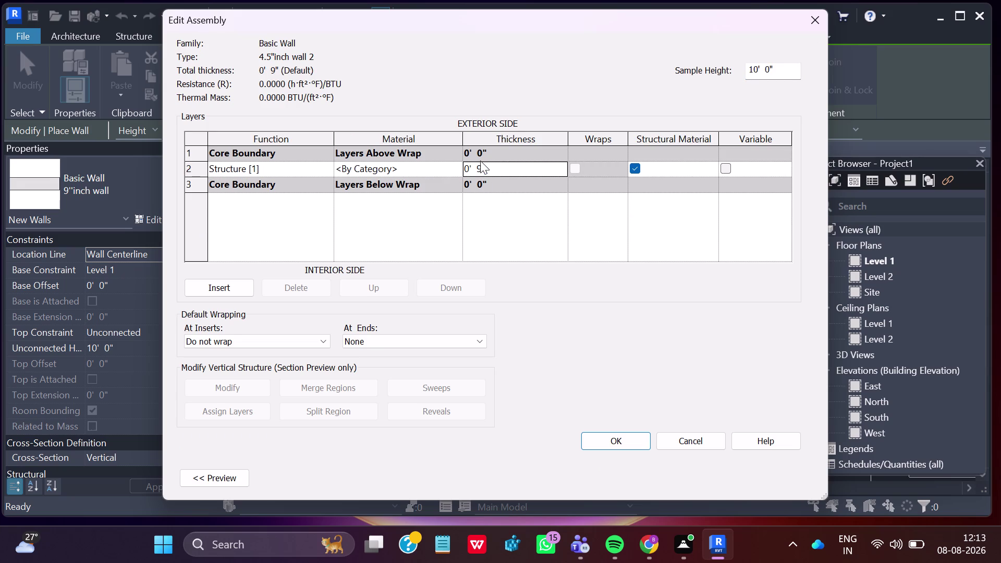
click(481, 165)
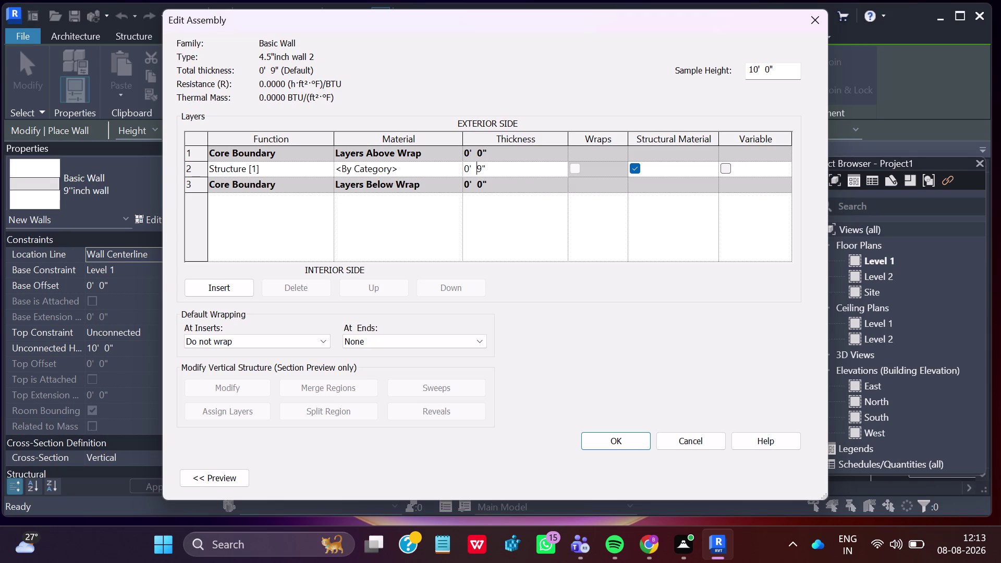
click(483, 167)
key(BackSpace)
key(4)
text(.5)
click(607, 444)
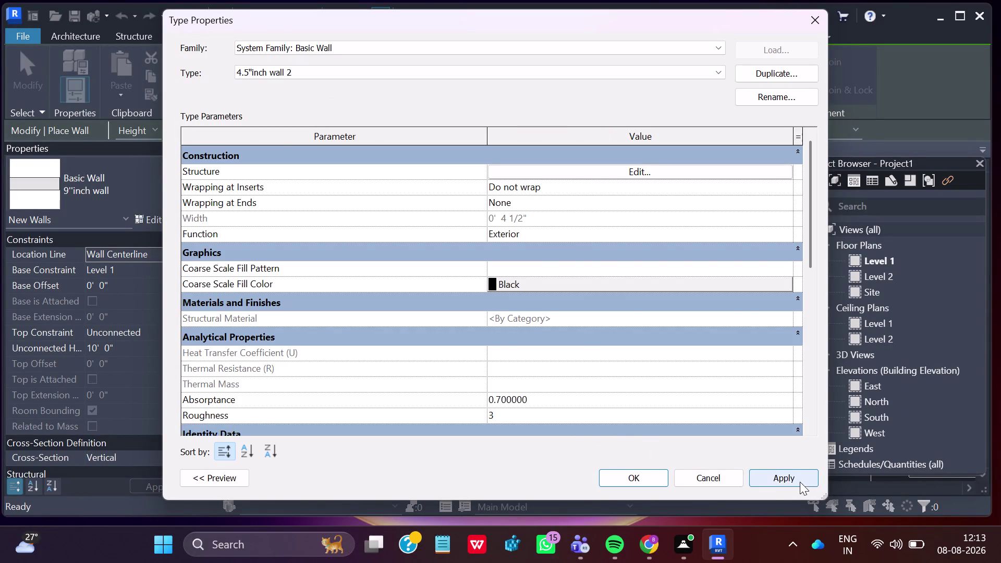
click(787, 482)
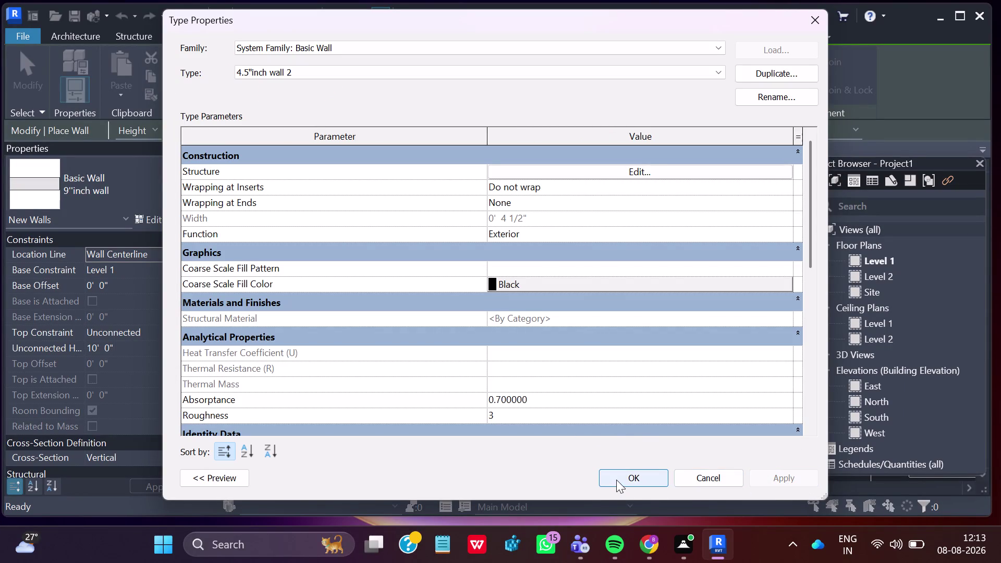
click(616, 478)
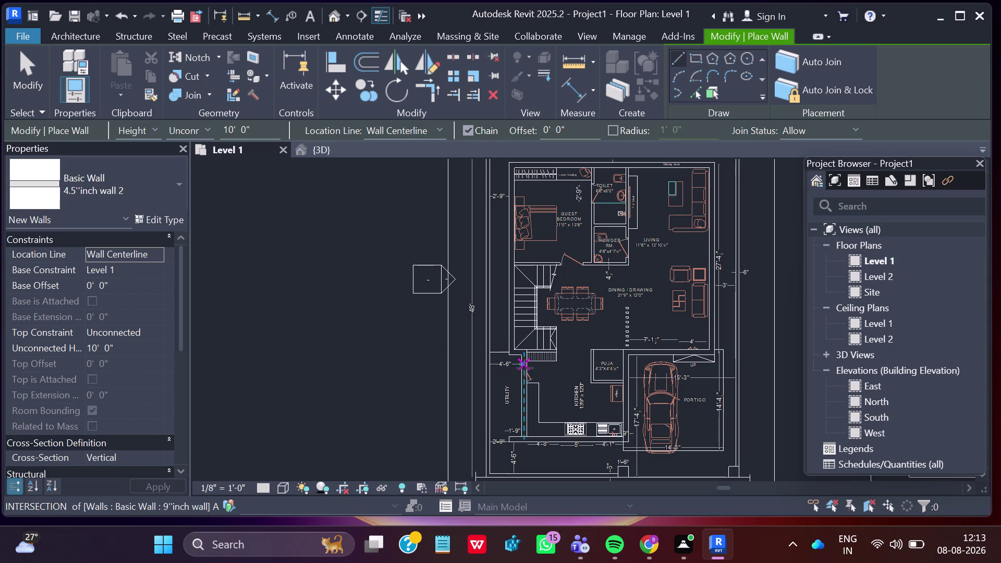
Trace a wall from the existing wall intersection along the powder room's bottom edge to its corner.
scroll(up, 3)
scroll(up, 3)
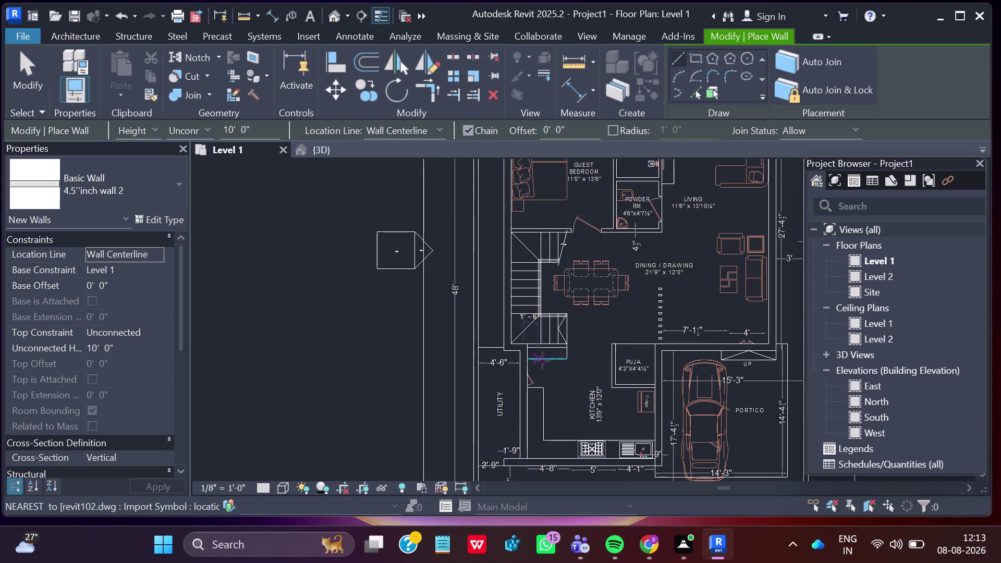
scroll(up, 3)
scroll(up, 3)
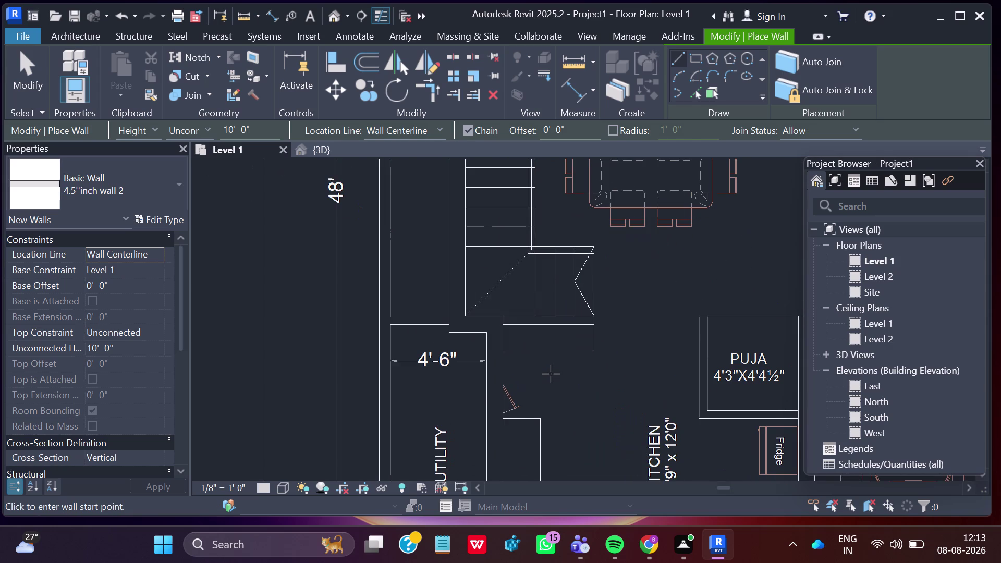
scroll(up, 3)
scroll(down, 3)
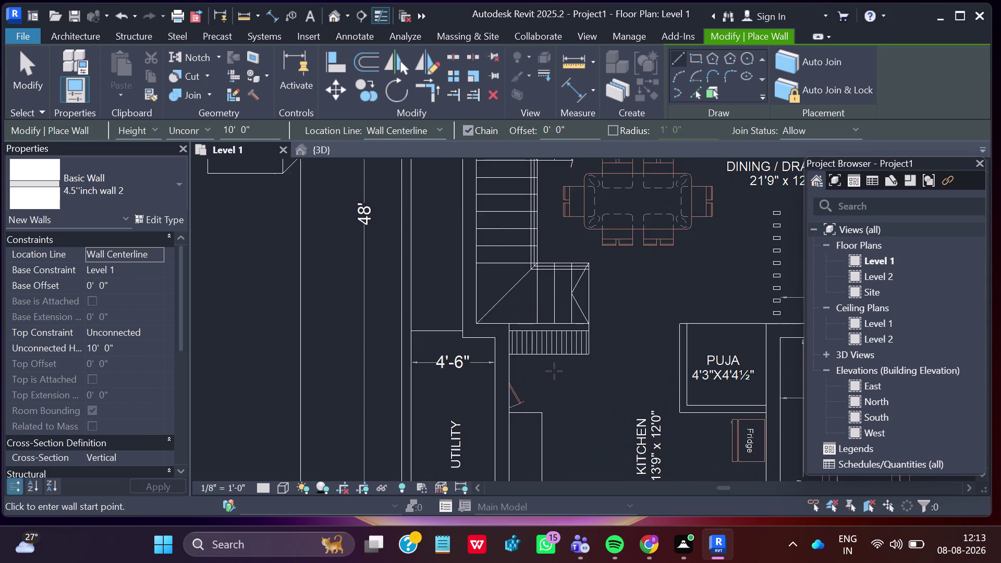
scroll(down, 3)
scroll(down, 3)
scroll(down, 3)
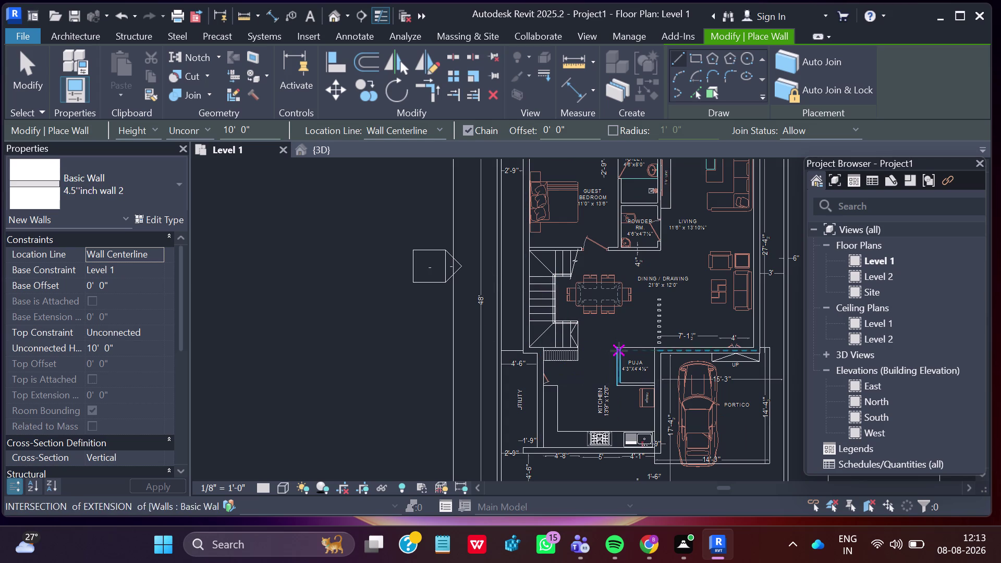
scroll(up, 3)
scroll(up, 3)
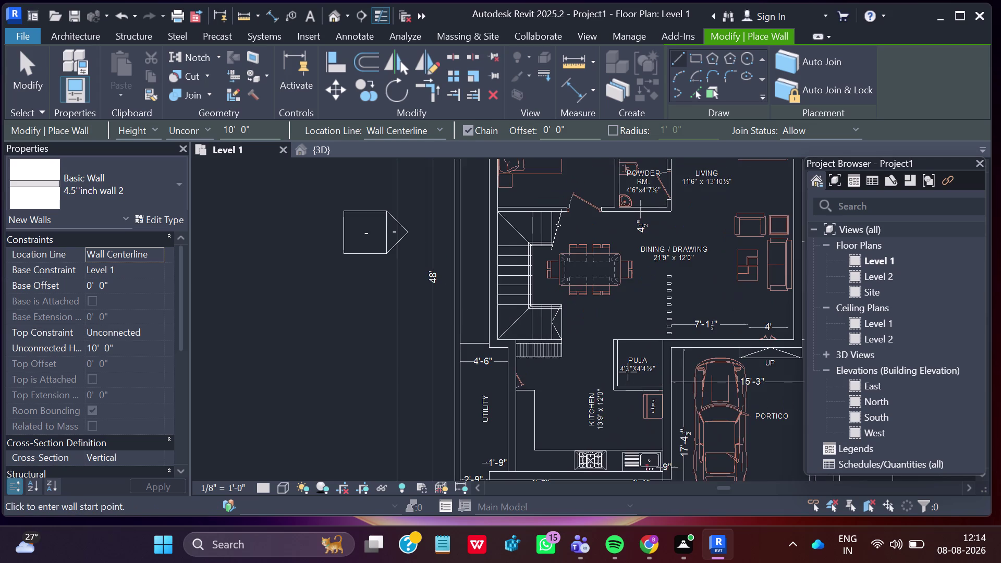
scroll(up, 3)
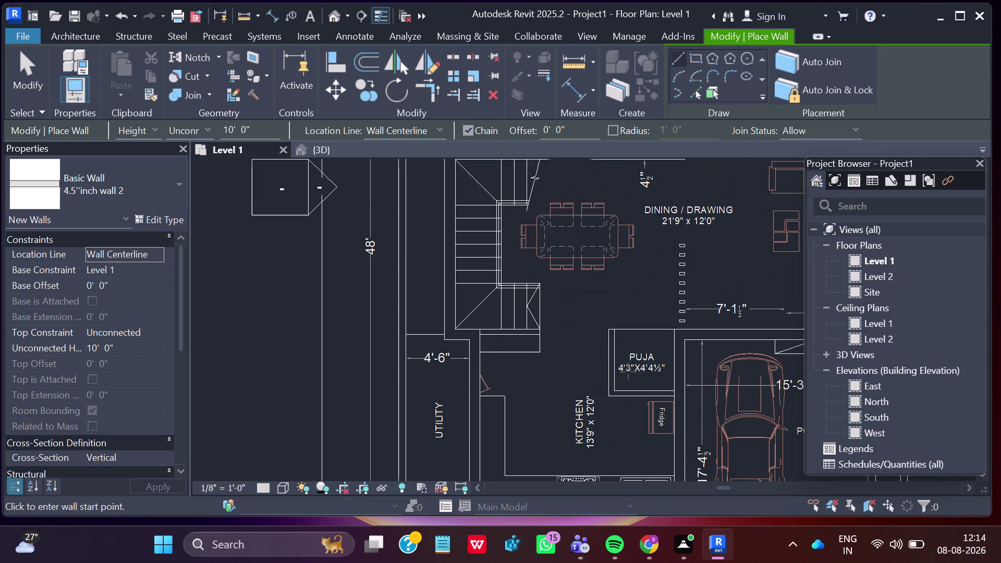
scroll(down, 3)
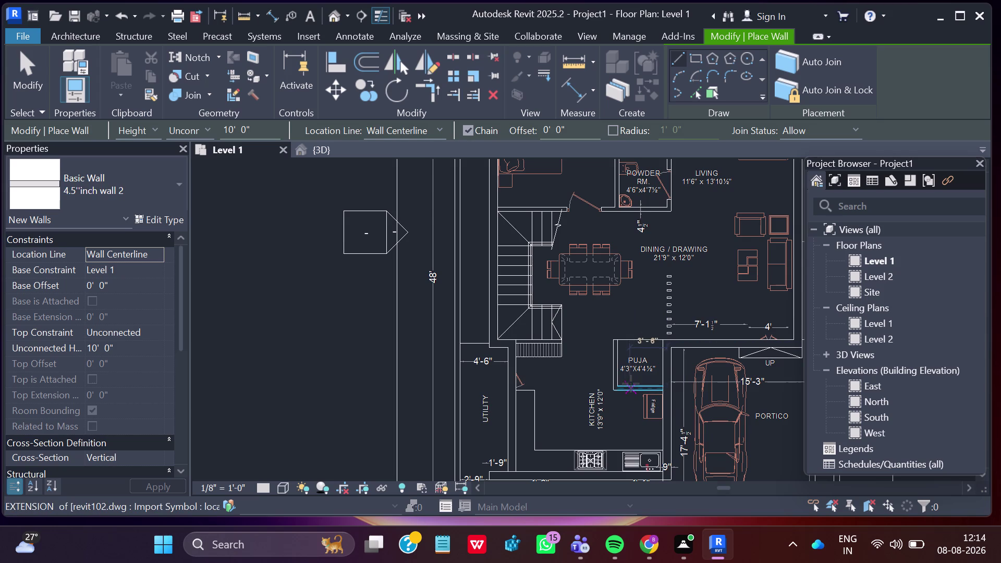
scroll(down, 3)
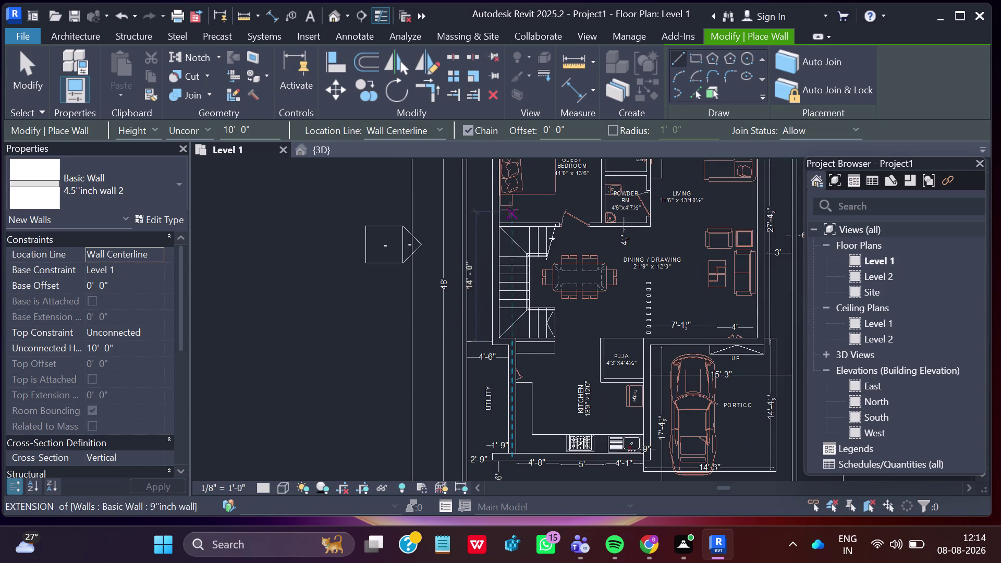
scroll(down, 3)
middle_drag(615, 264, 610, 317)
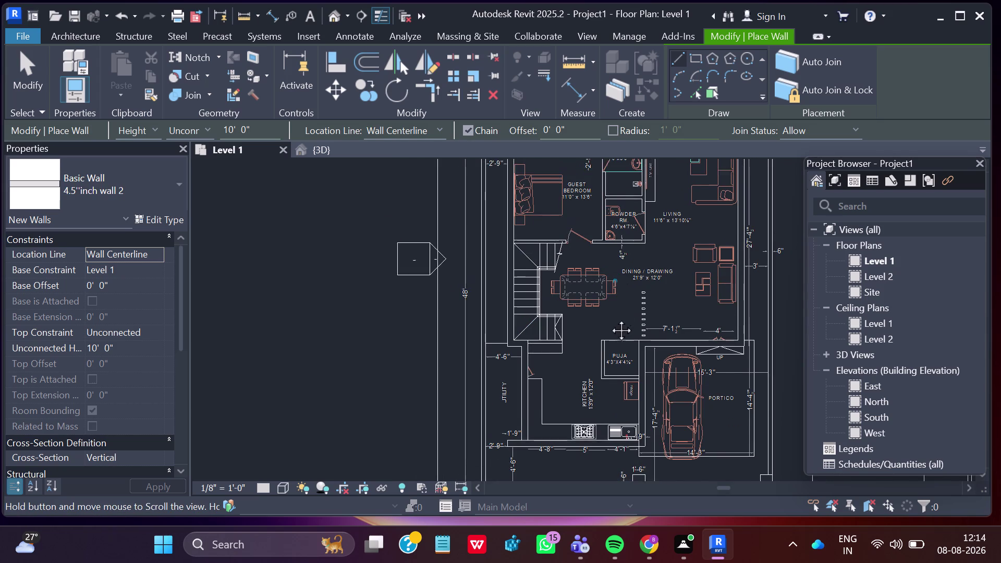
middle_drag(610, 316, 606, 355)
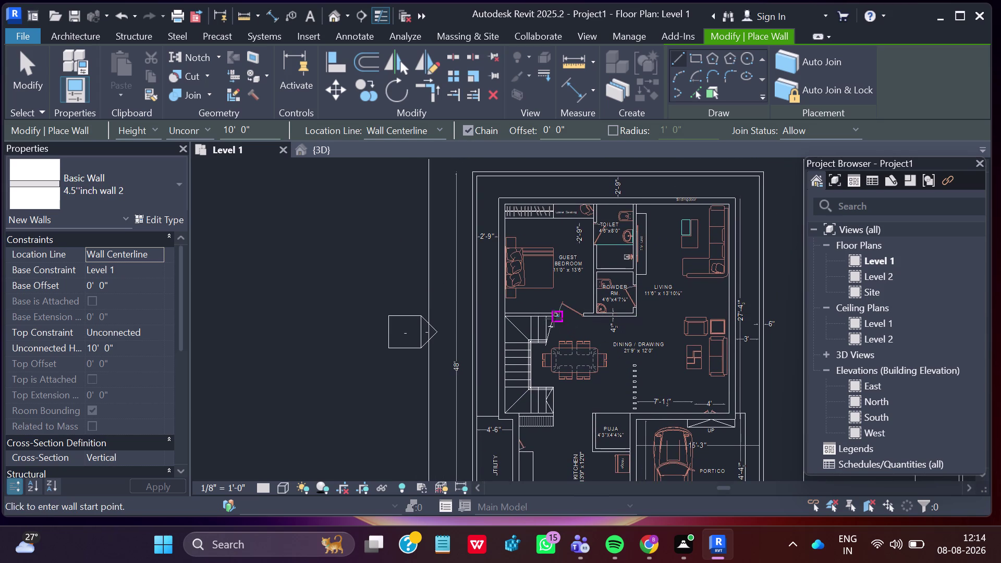
scroll(down, 3)
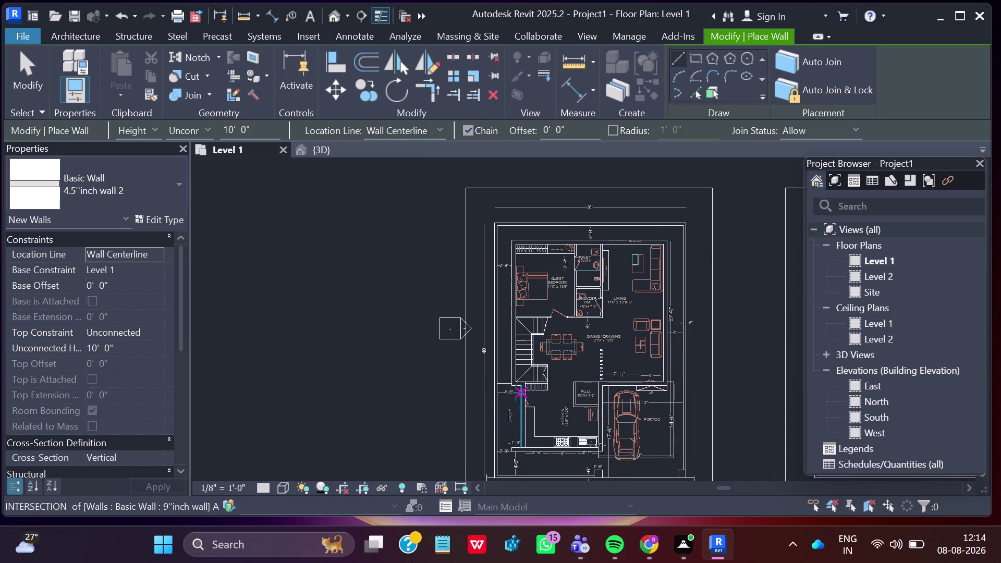
scroll(up, 3)
scroll(up, 3)
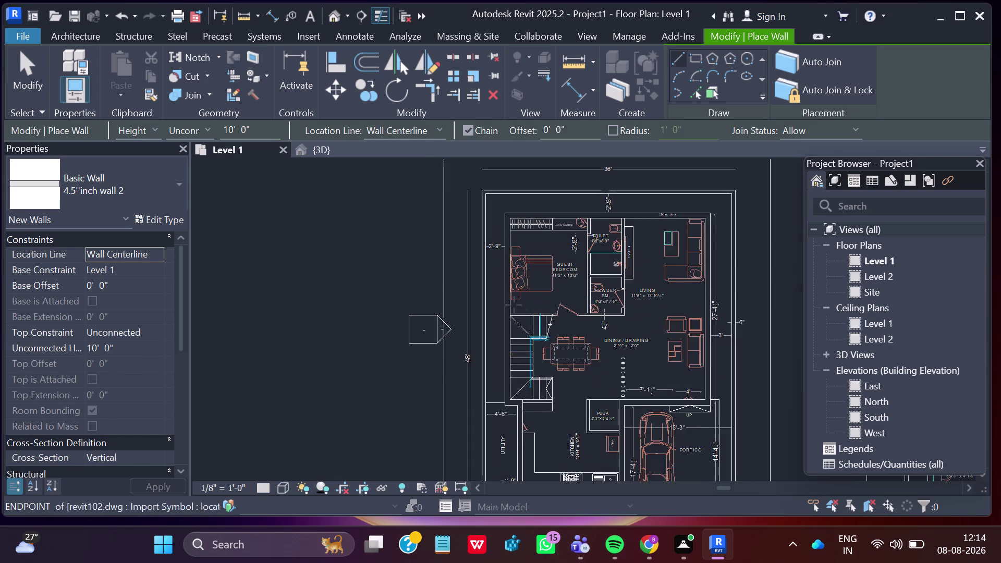
scroll(up, 3)
scroll(up, 3)
scroll(up, 3)
scroll(up, 3)
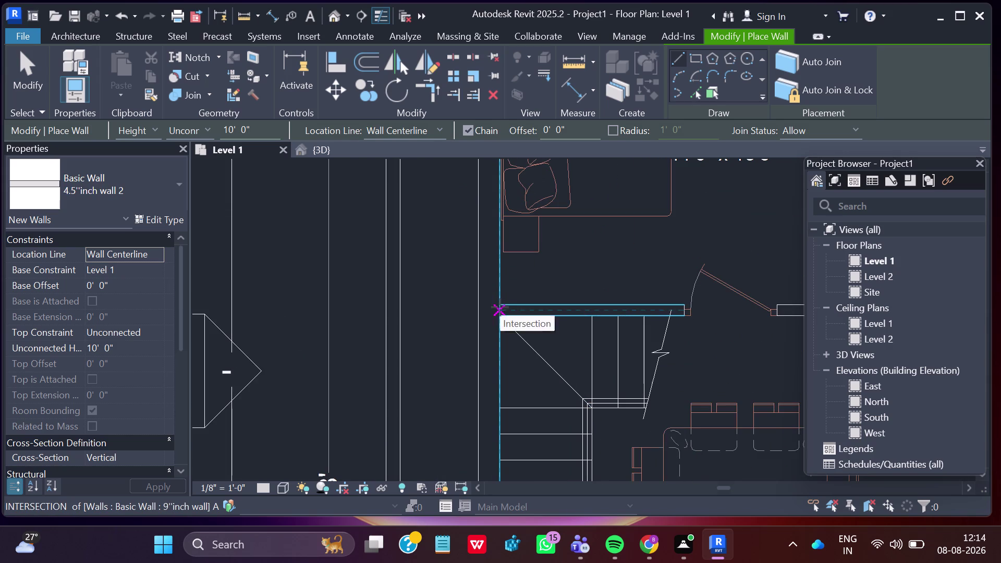
click(500, 311)
scroll(down, 3)
scroll(down, 3)
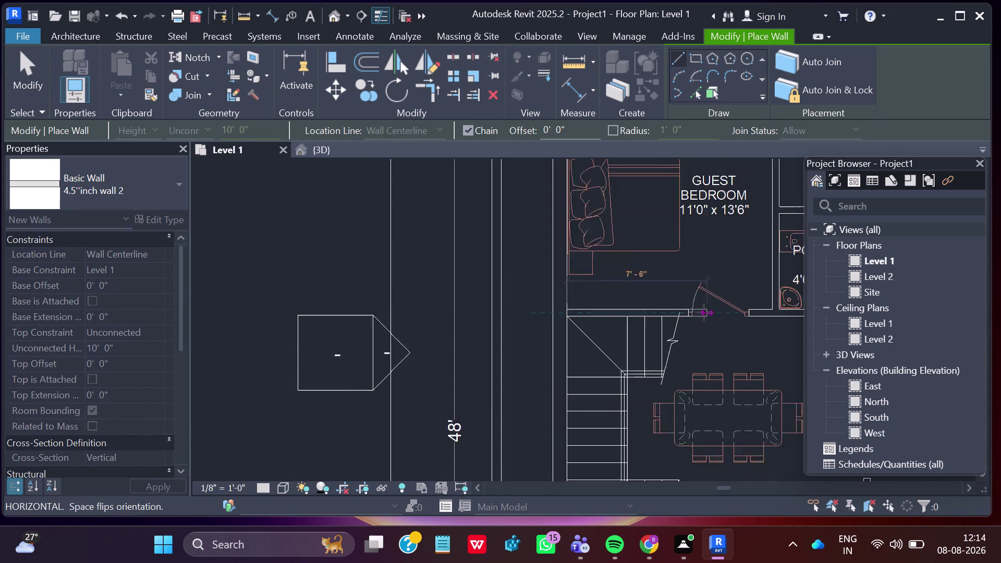
scroll(down, 3)
middle_drag(761, 318, 544, 301)
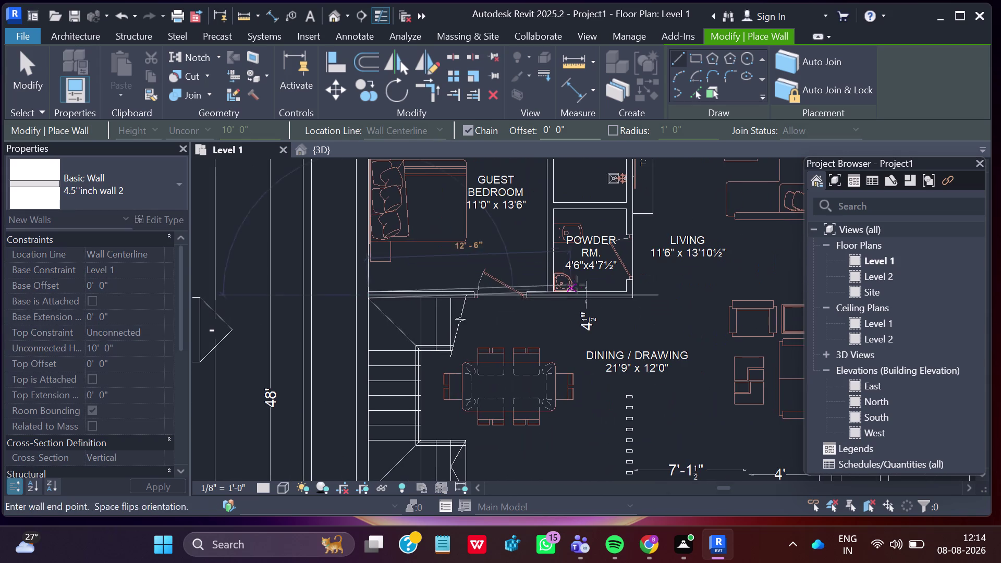
scroll(up, 3)
scroll(up, 3)
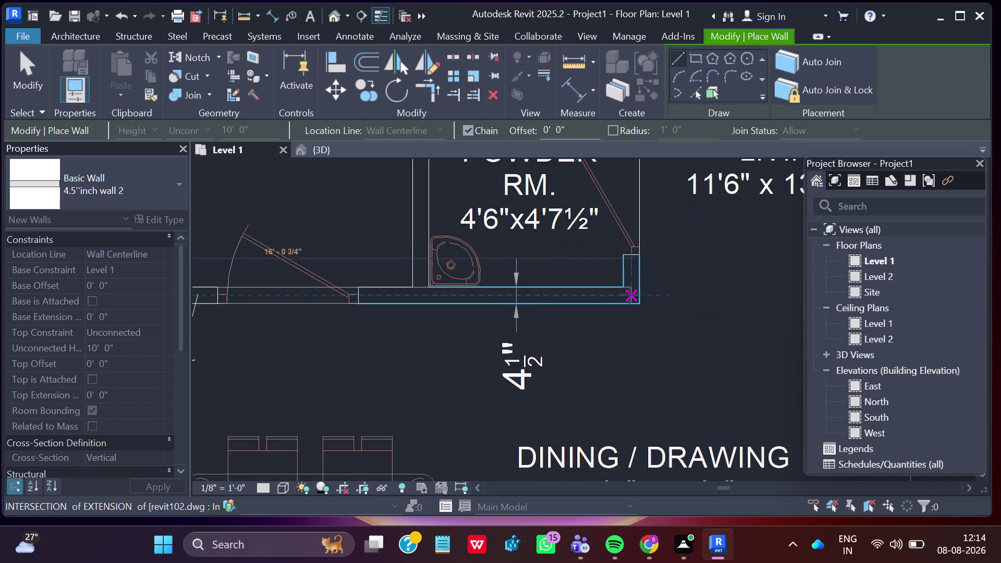
scroll(up, 3)
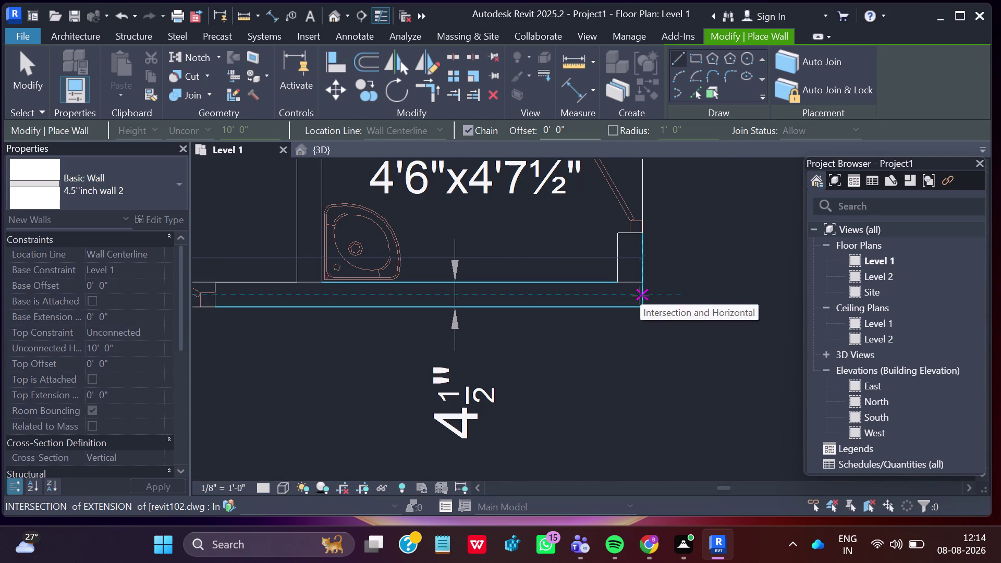
click(640, 296)
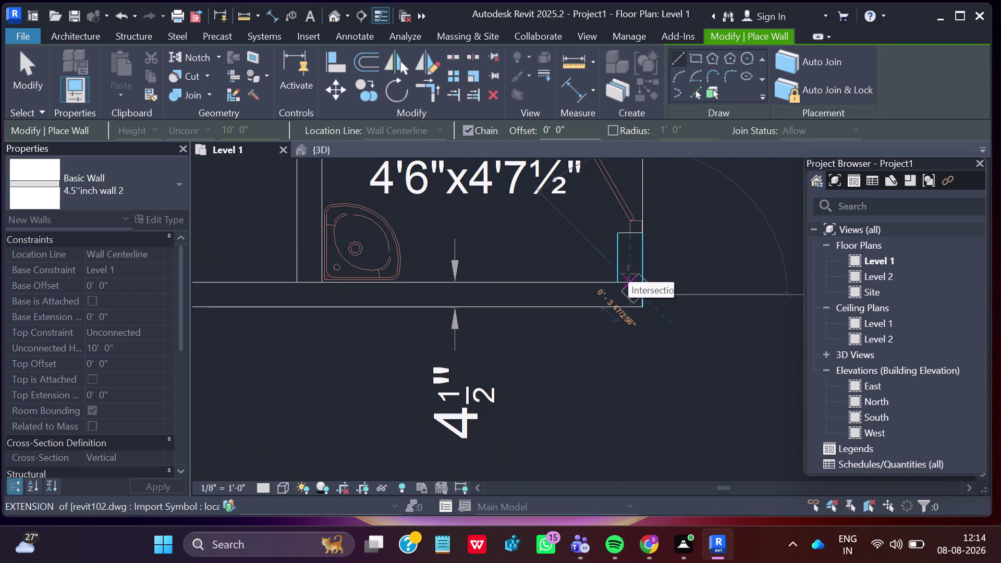
key(Escape)
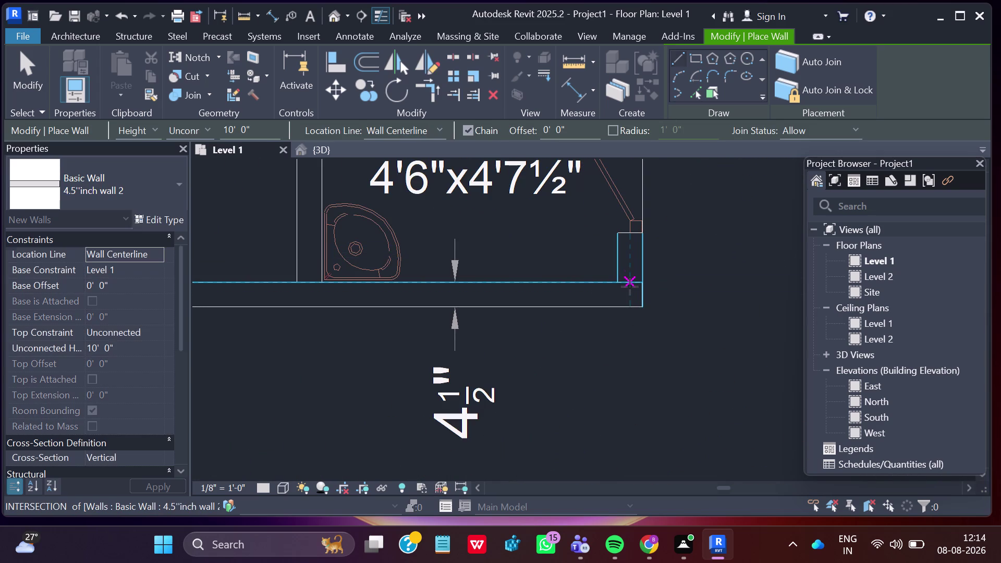
Draw a wall from the powder room corner up the toilet's right side to the top wall.
click(629, 283)
scroll(down, 3)
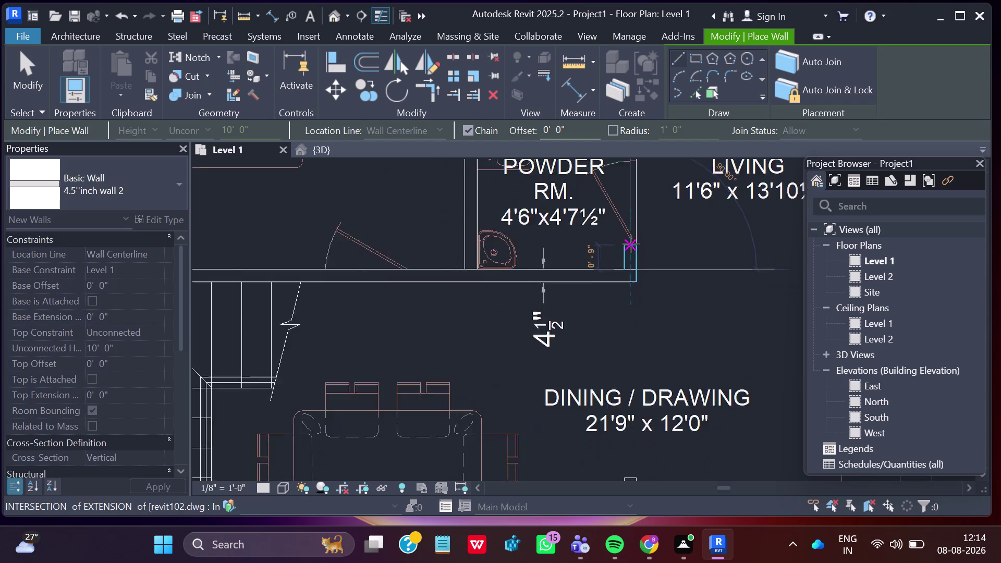
middle_drag(645, 236, 612, 375)
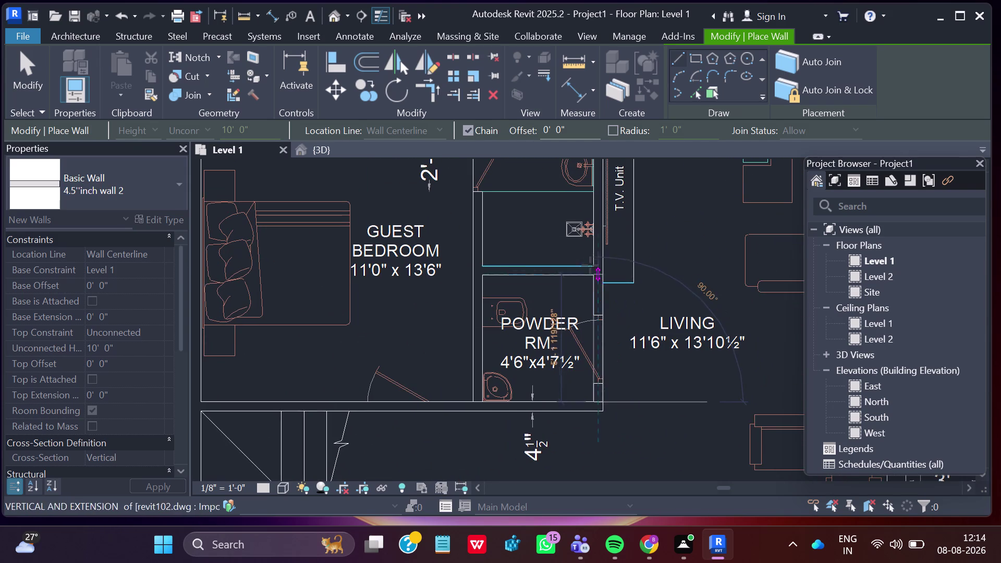
middle_drag(615, 247, 574, 427)
scroll(down, 3)
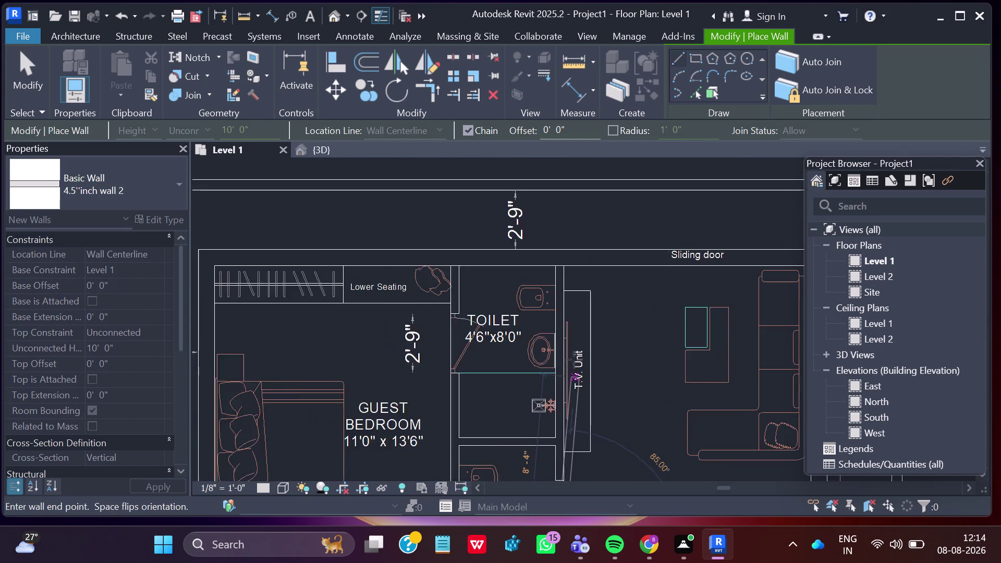
scroll(up, 3)
scroll(up, 3)
scroll(up, 3)
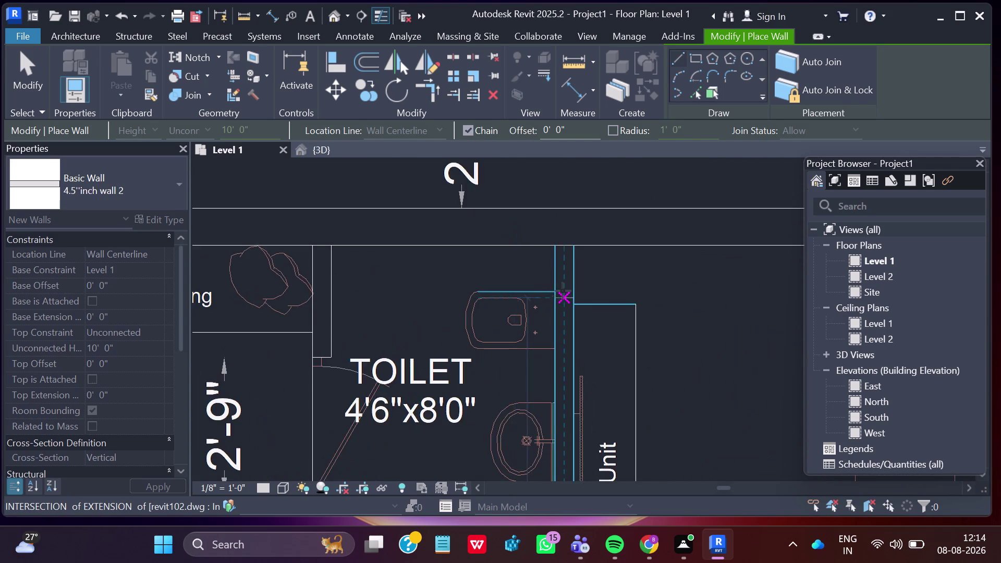
scroll(up, 3)
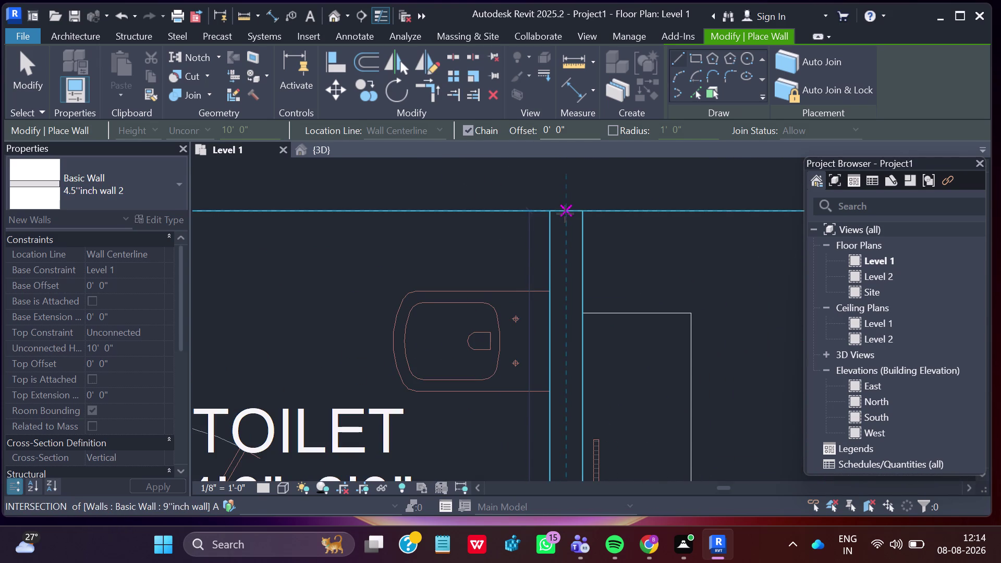
click(570, 214)
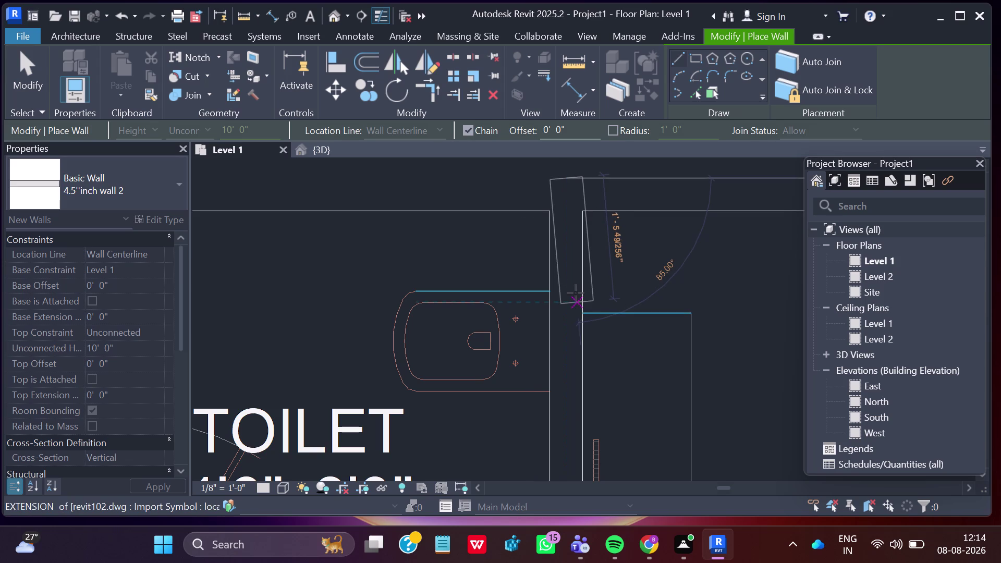
key(Escape)
scroll(down, 3)
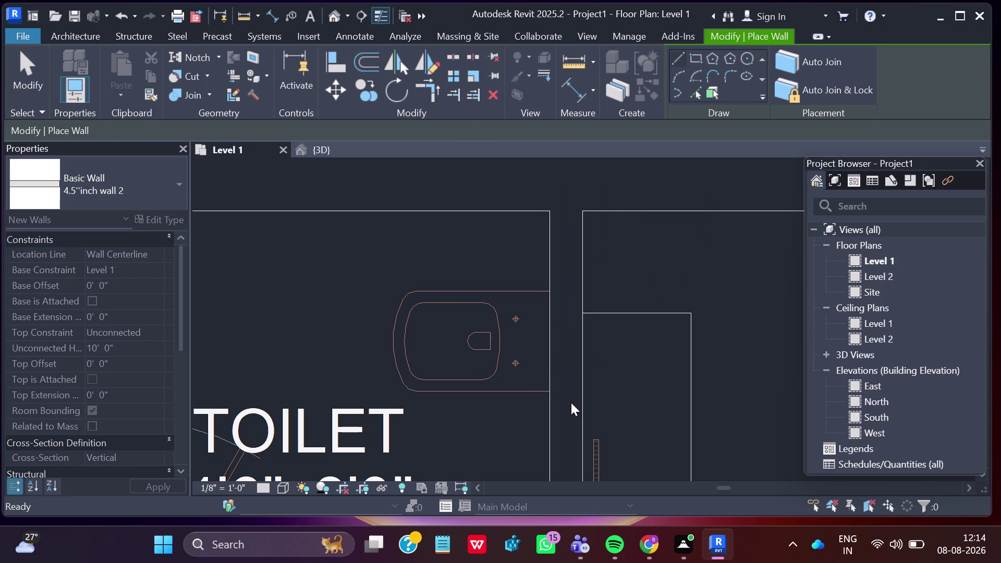
scroll(down, 3)
scroll(down, 3)
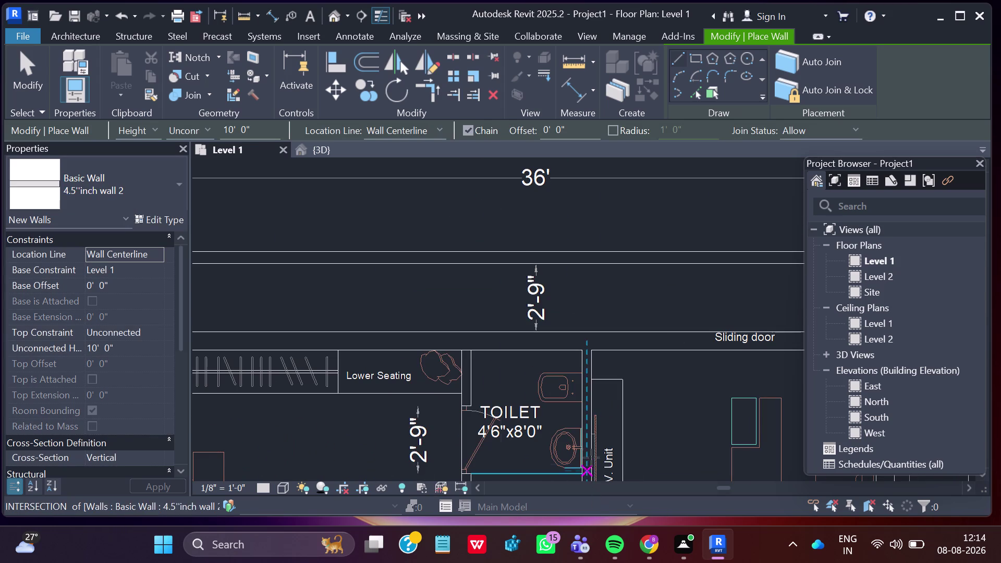
middle_drag(596, 448, 596, 334)
scroll(down, 3)
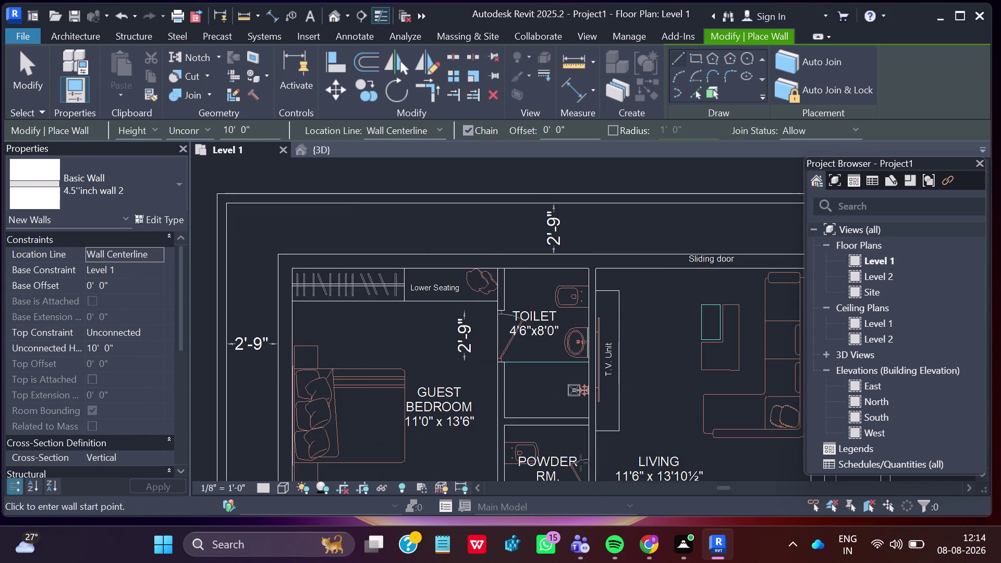
scroll(up, 3)
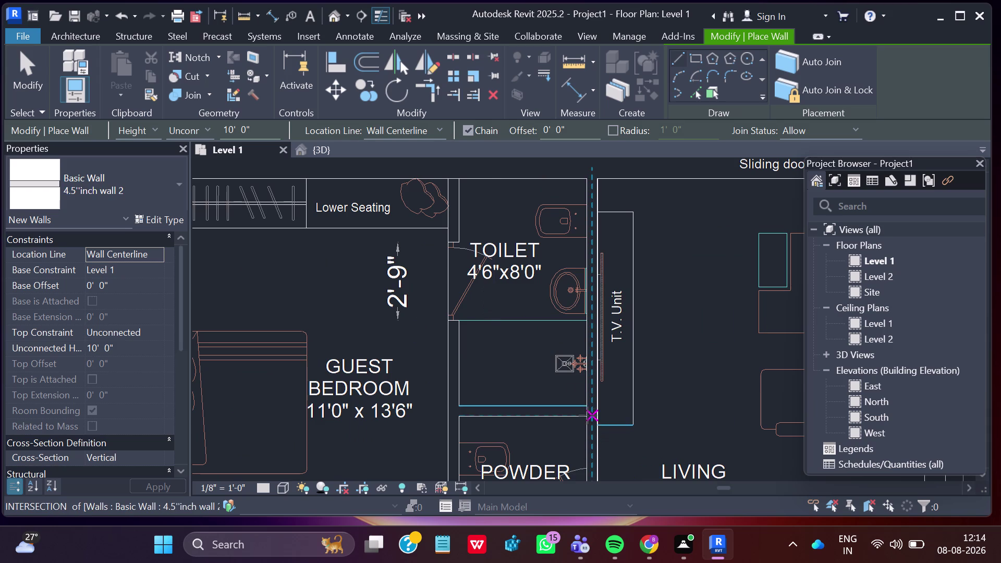
scroll(up, 3)
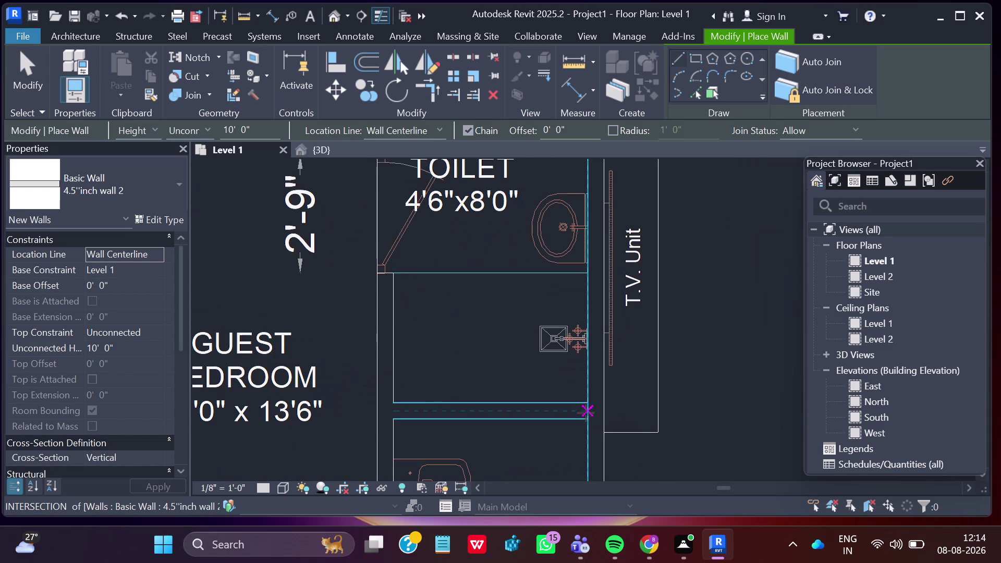
click(595, 411)
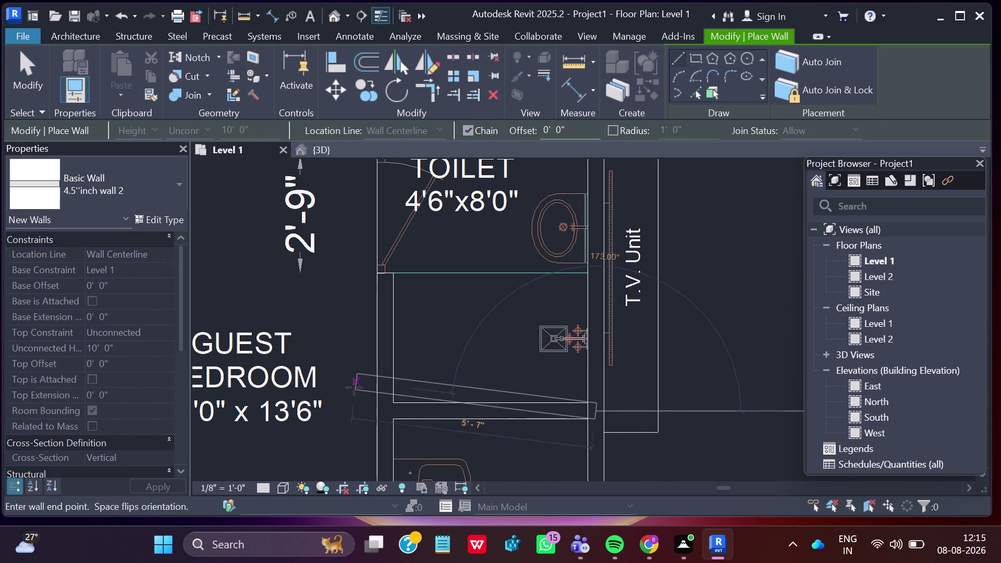
click(393, 412)
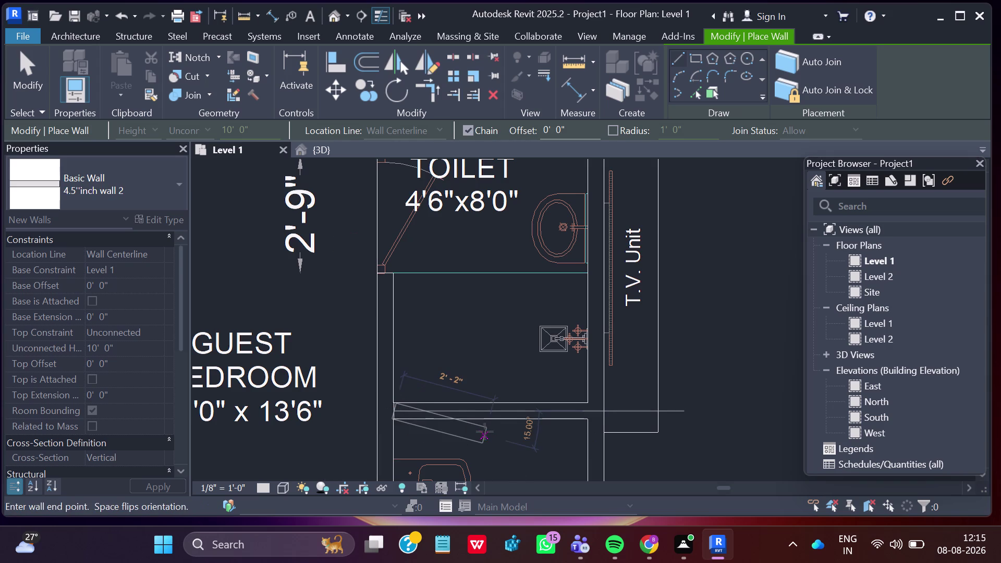
key(Escape)
scroll(down, 3)
middle_drag(486, 464, 517, 306)
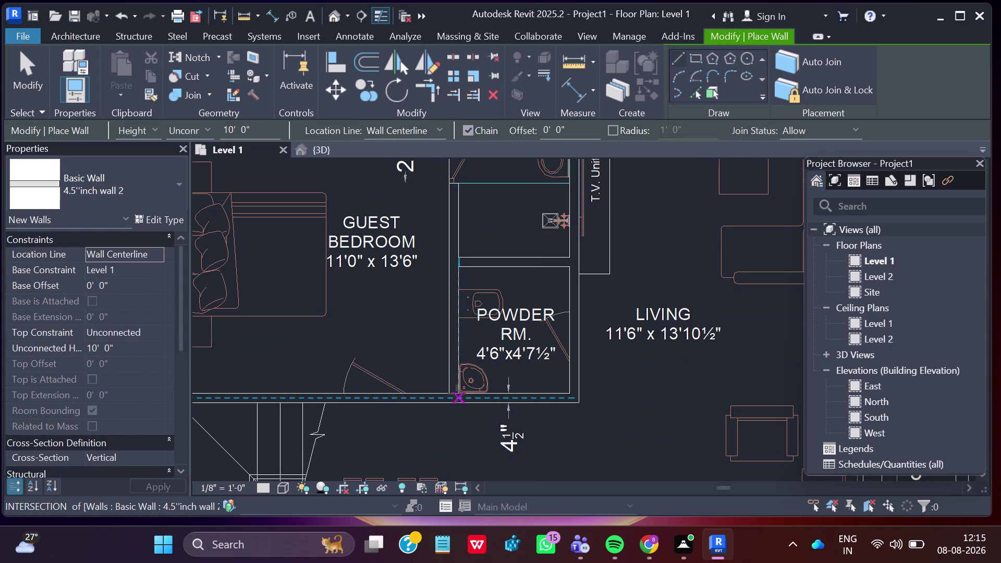
scroll(up, 3)
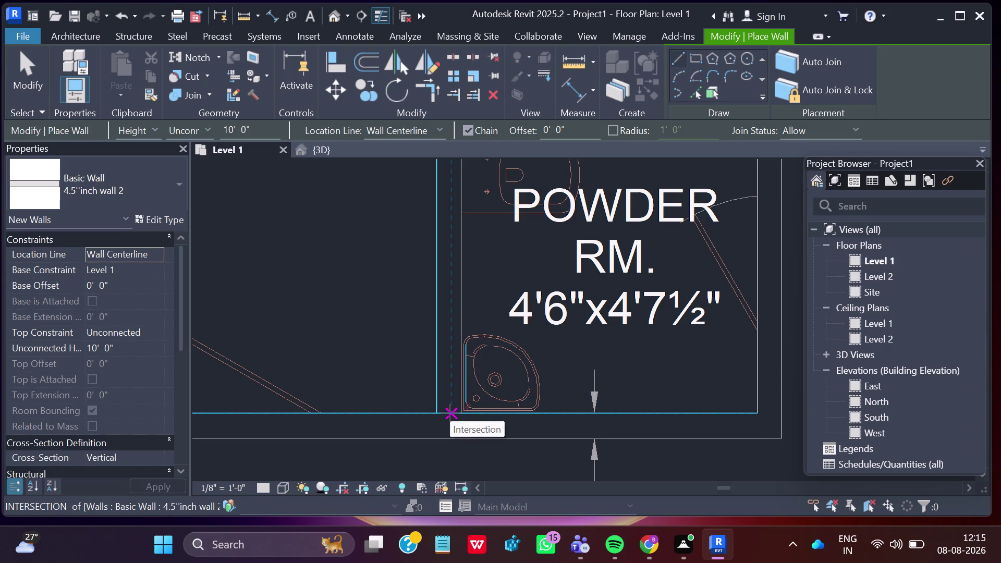
scroll(up, 3)
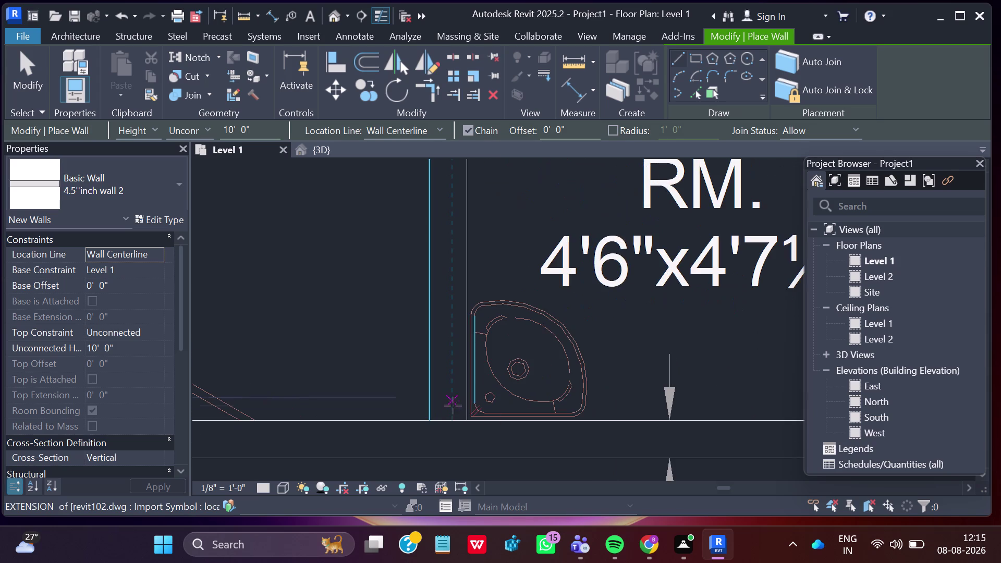
click(449, 418)
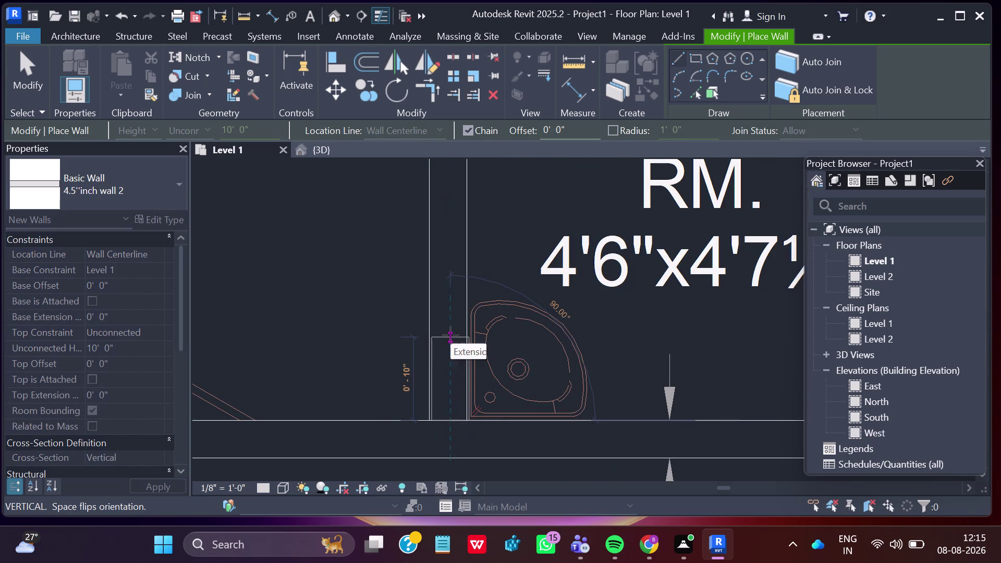
key(Escape)
scroll(up, 3)
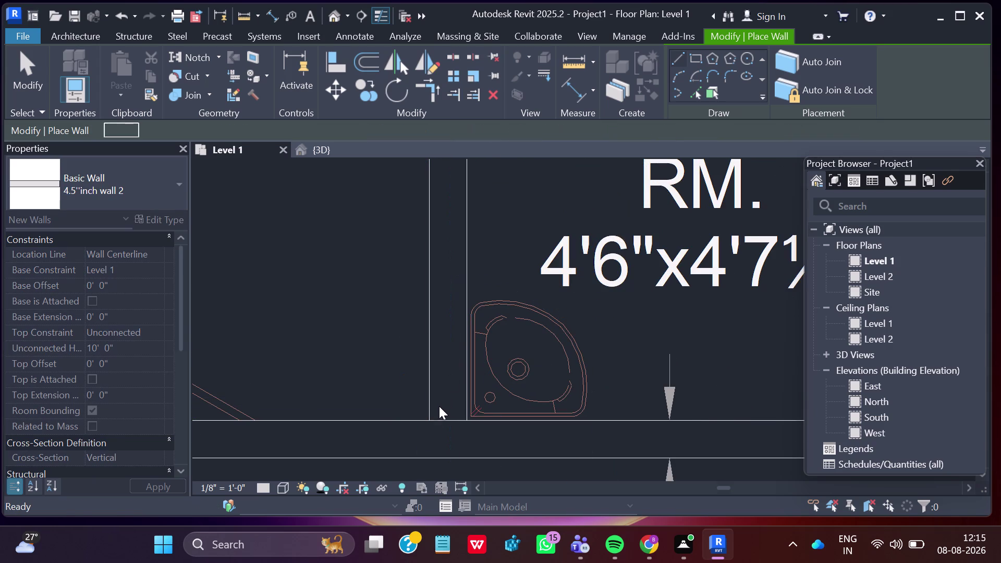
scroll(up, 3)
click(446, 435)
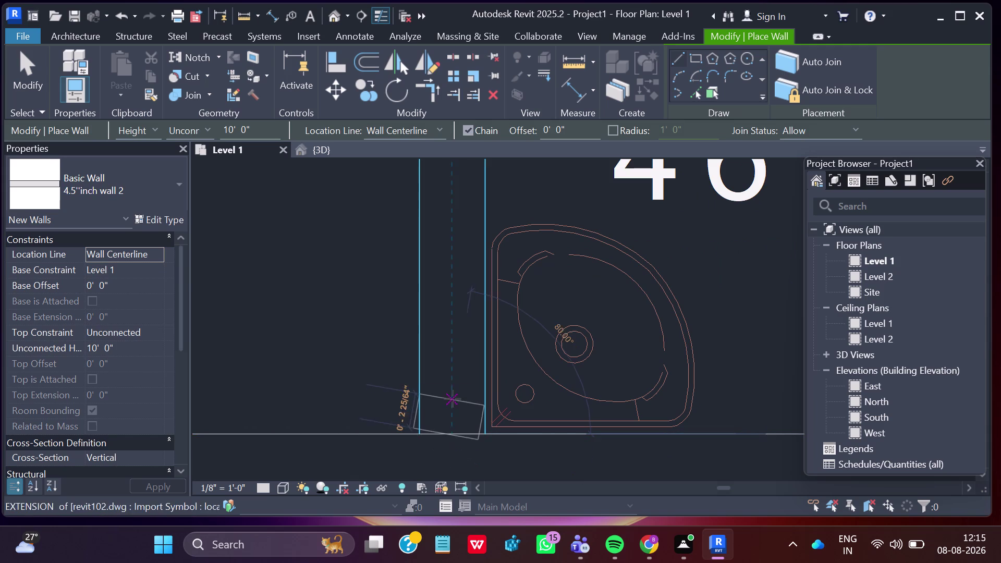
key(Escape)
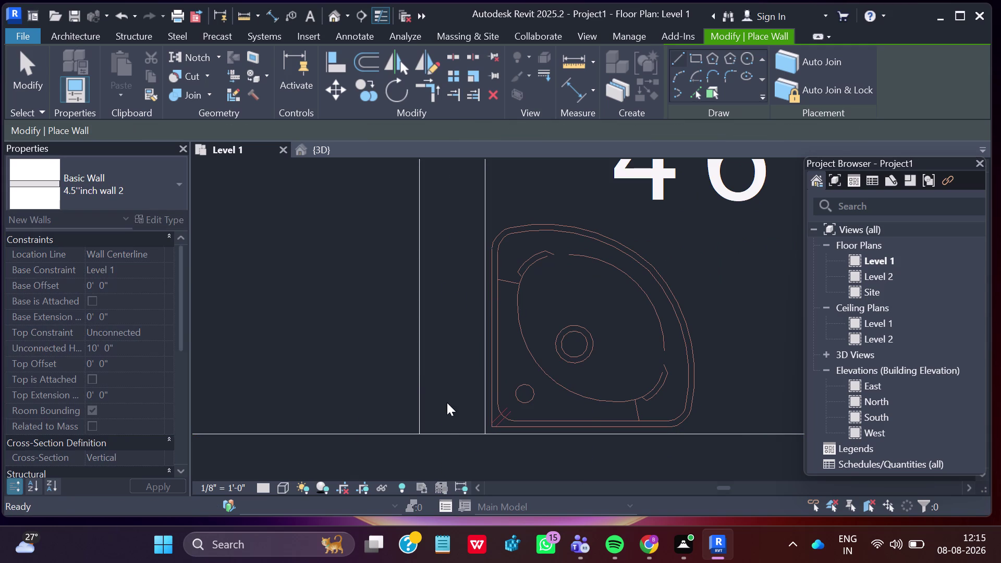
scroll(up, 3)
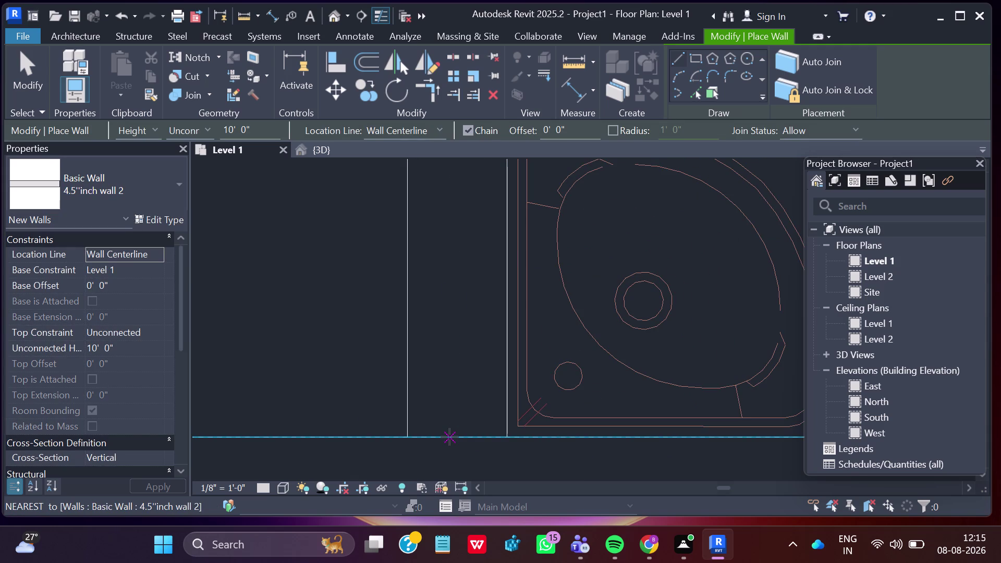
Draw the 4.5"inch partition from the powder room's bottom wall up past the toilet to the top wall.
click(454, 438)
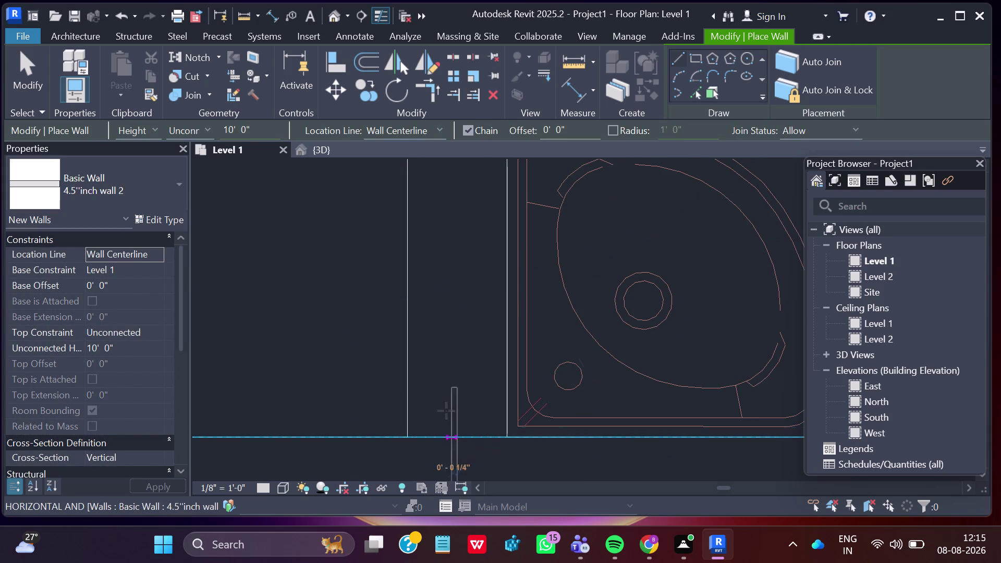
scroll(down, 3)
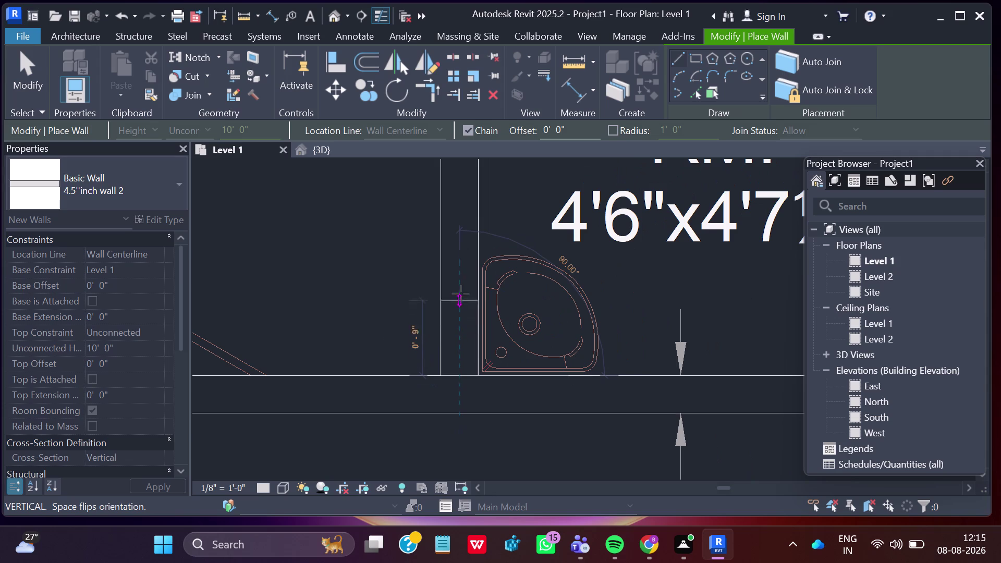
middle_drag(460, 280, 434, 458)
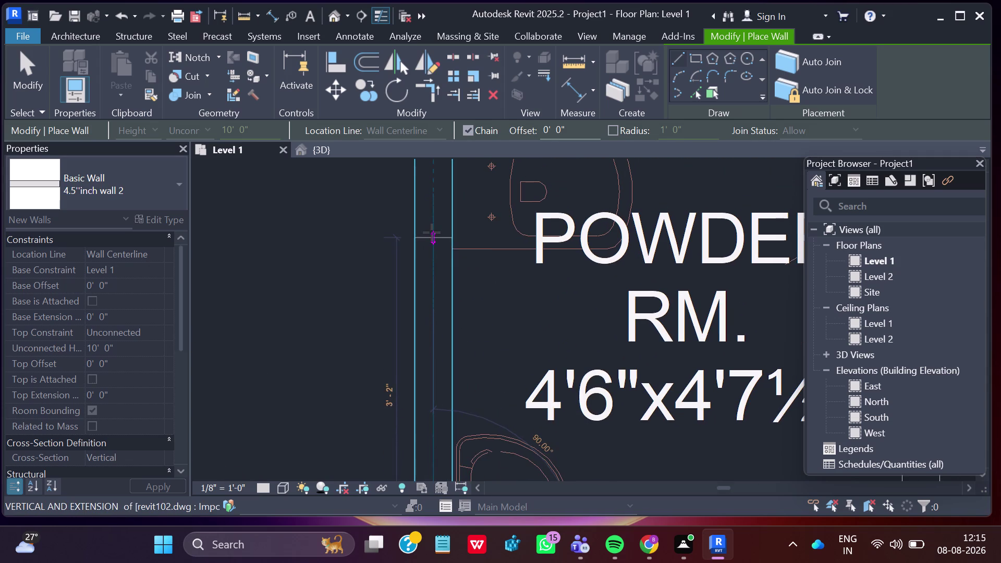
middle_drag(431, 231, 418, 342)
scroll(down, 3)
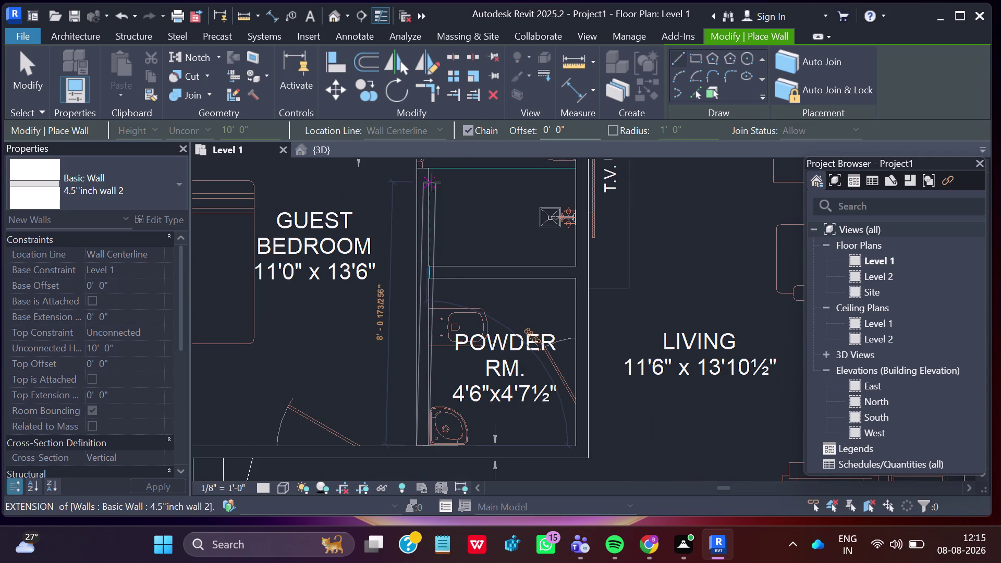
scroll(up, 3)
scroll(up, 3)
middle_drag(429, 179, 430, 276)
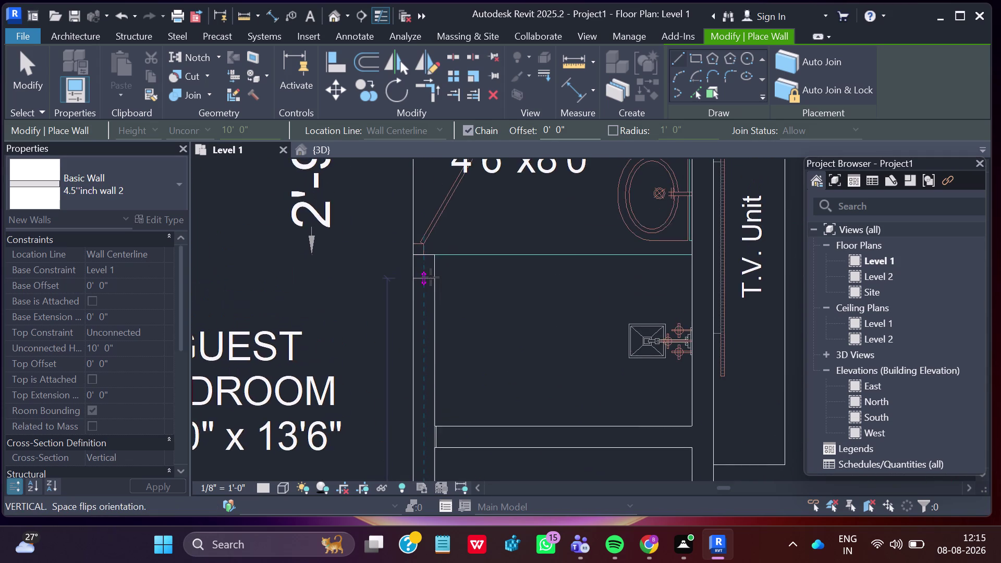
scroll(up, 3)
scroll(down, 3)
middle_drag(428, 235, 425, 304)
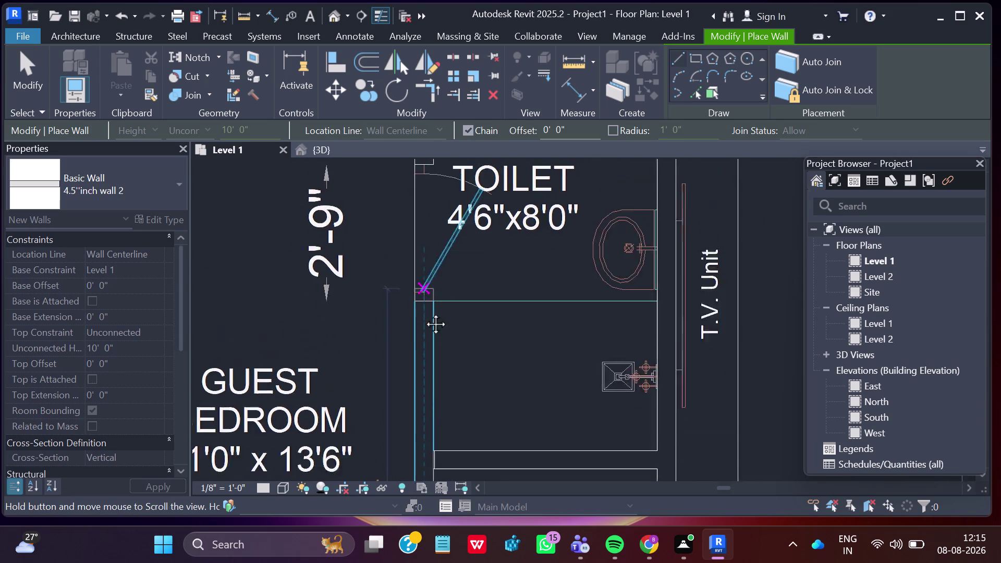
middle_drag(425, 303, 407, 385)
middle_drag(417, 213, 410, 416)
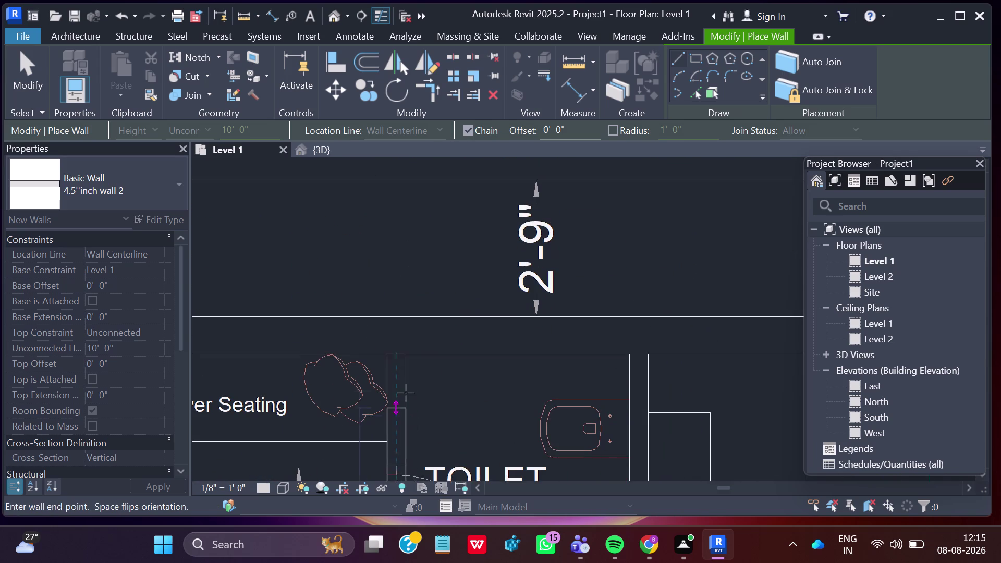
scroll(up, 3)
scroll(up, 3)
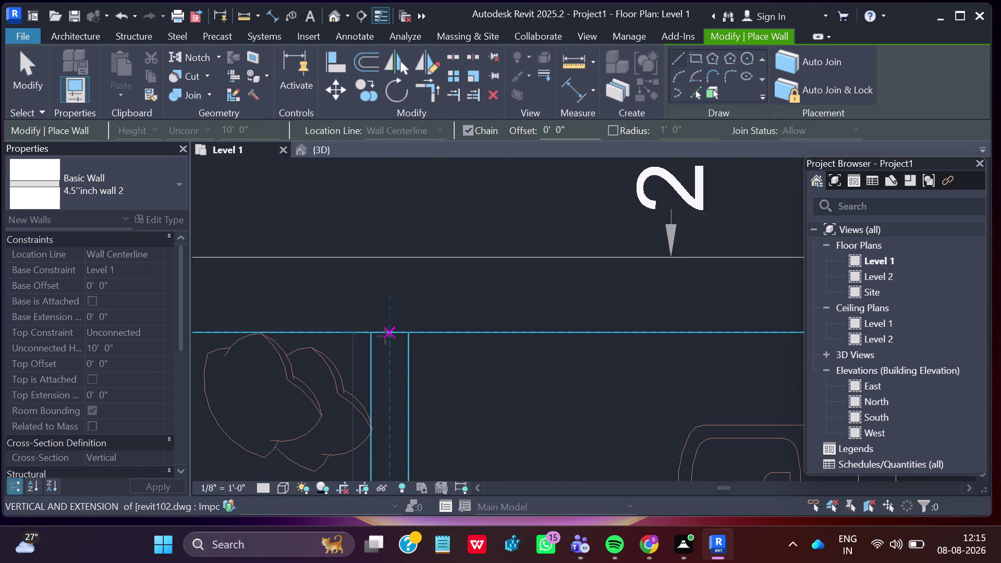
click(390, 333)
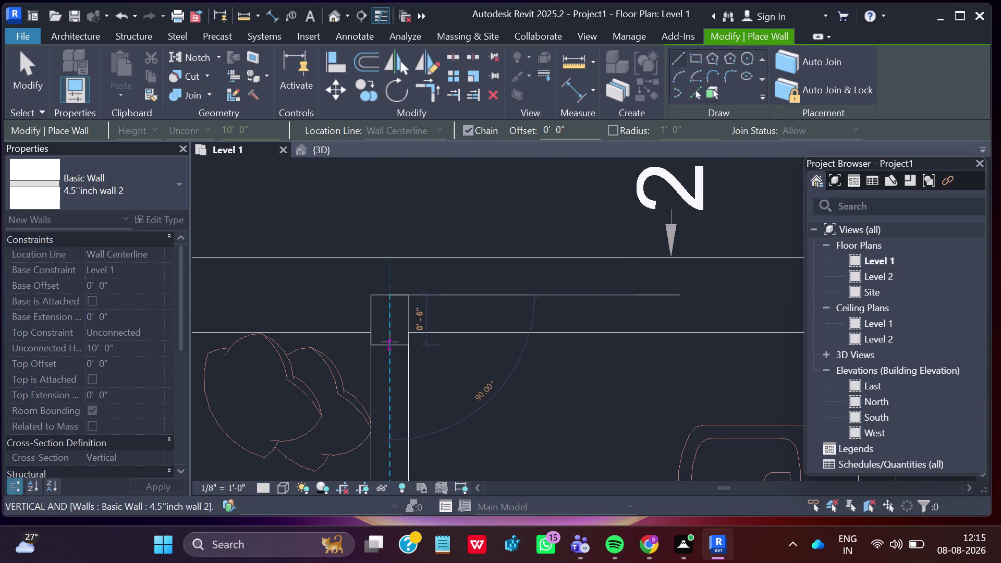
key(Escape)
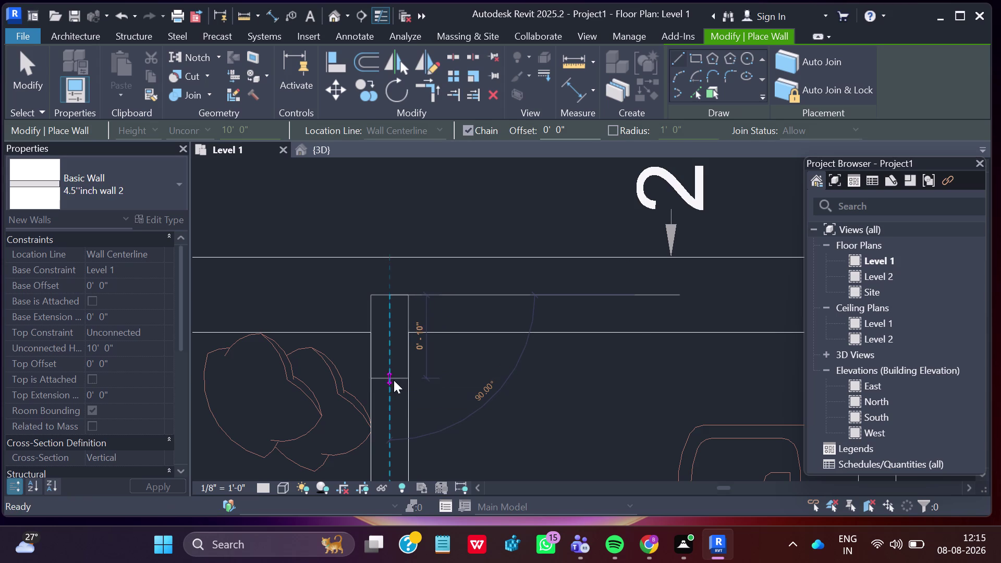
Pan and zoom the plan past the guest bedroom and dining area to the puja room.
scroll(down, 3)
scroll(down, 3)
scroll(down, 3)
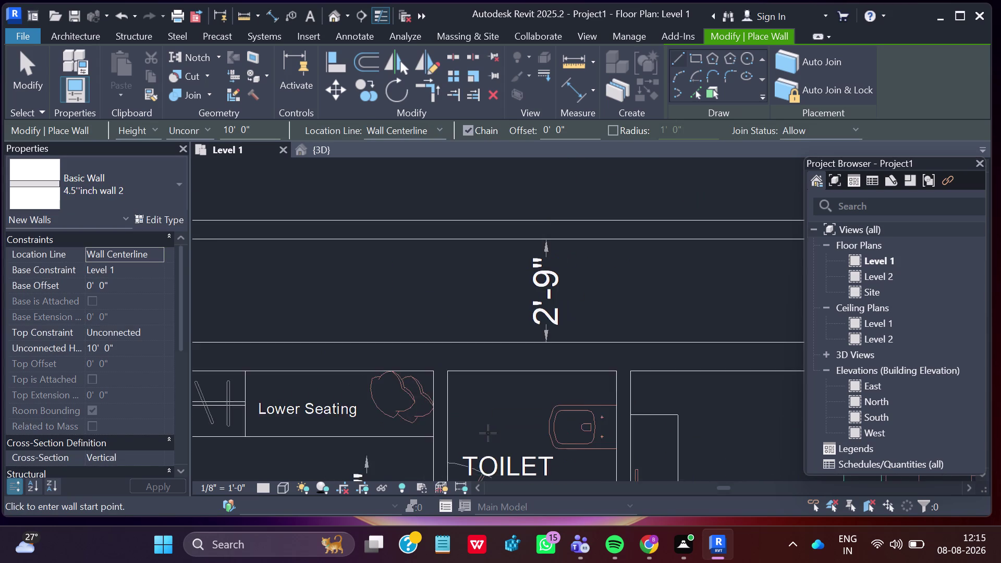
middle_drag(463, 444, 484, 287)
scroll(down, 3)
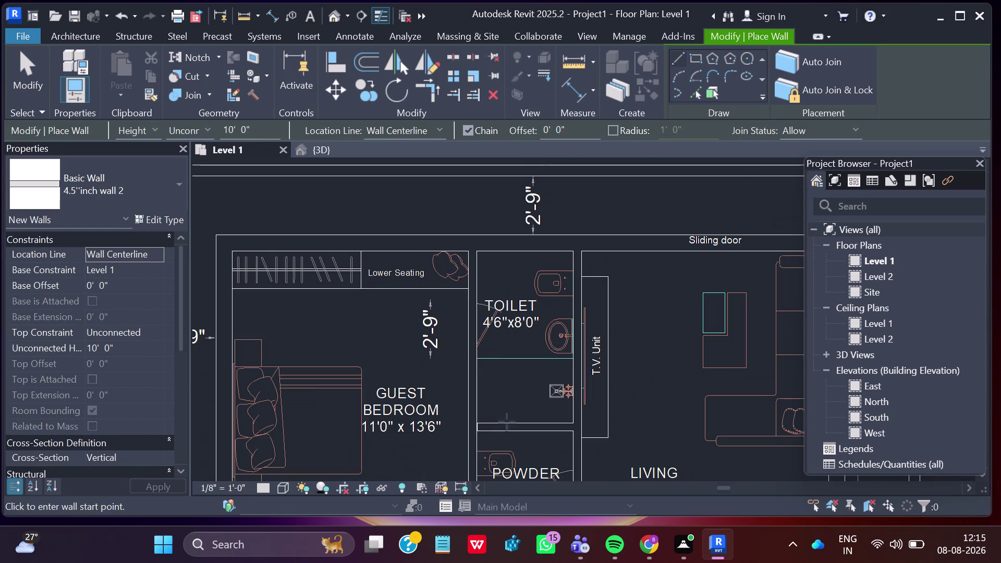
middle_drag(489, 433, 507, 289)
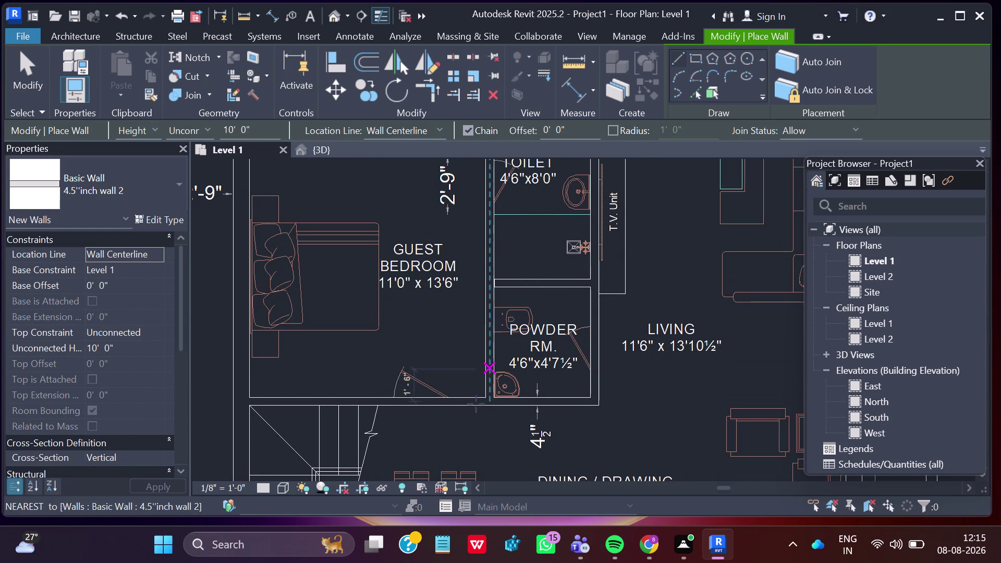
scroll(down, 3)
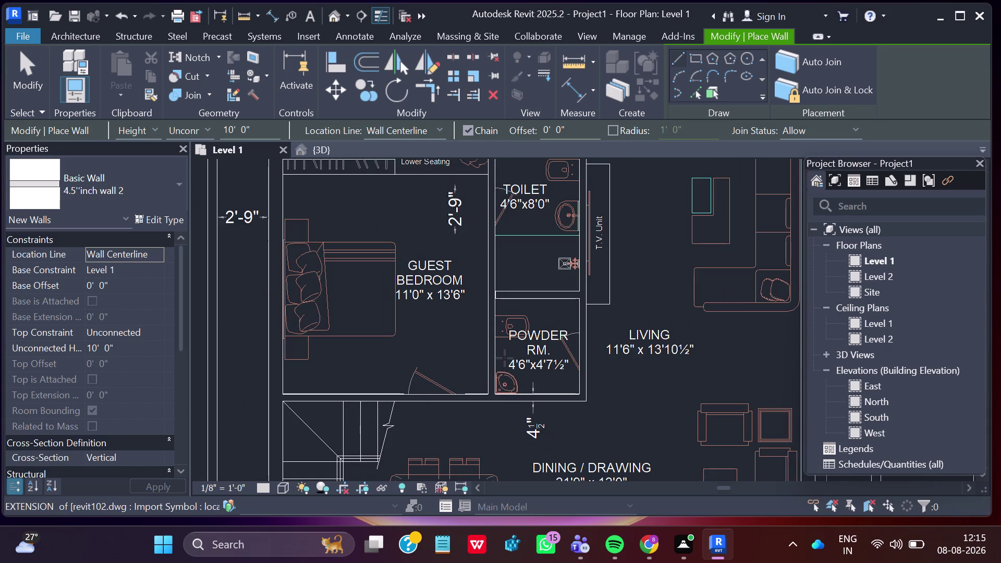
scroll(down, 3)
scroll(down, 3)
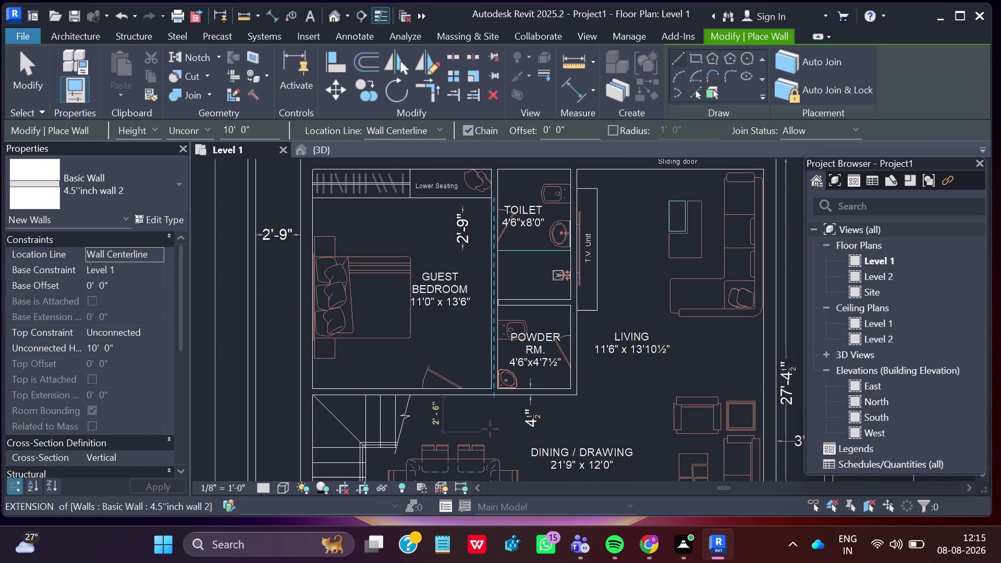
scroll(down, 3)
middle_drag(593, 423, 583, 335)
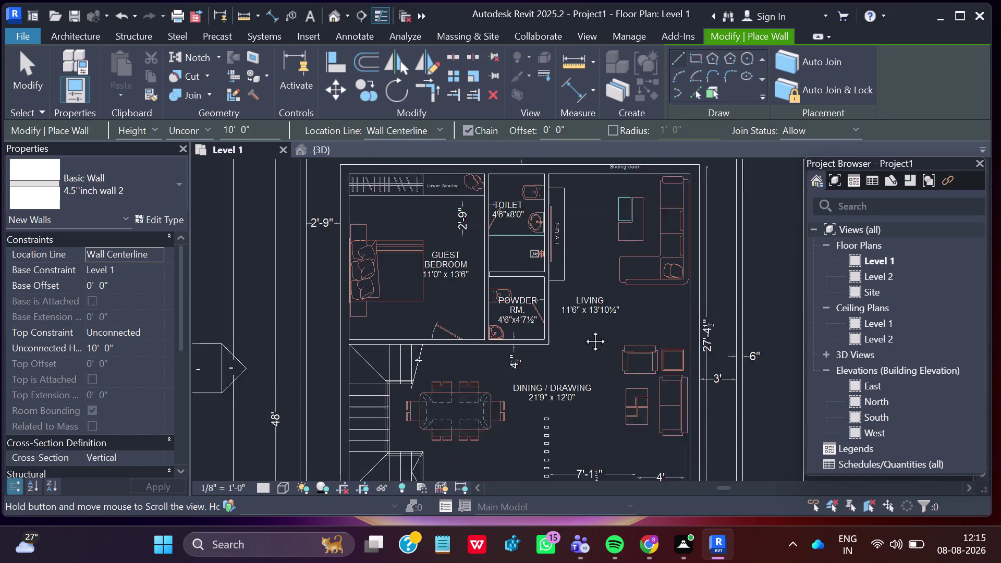
middle_drag(583, 335, 583, 276)
scroll(down, 3)
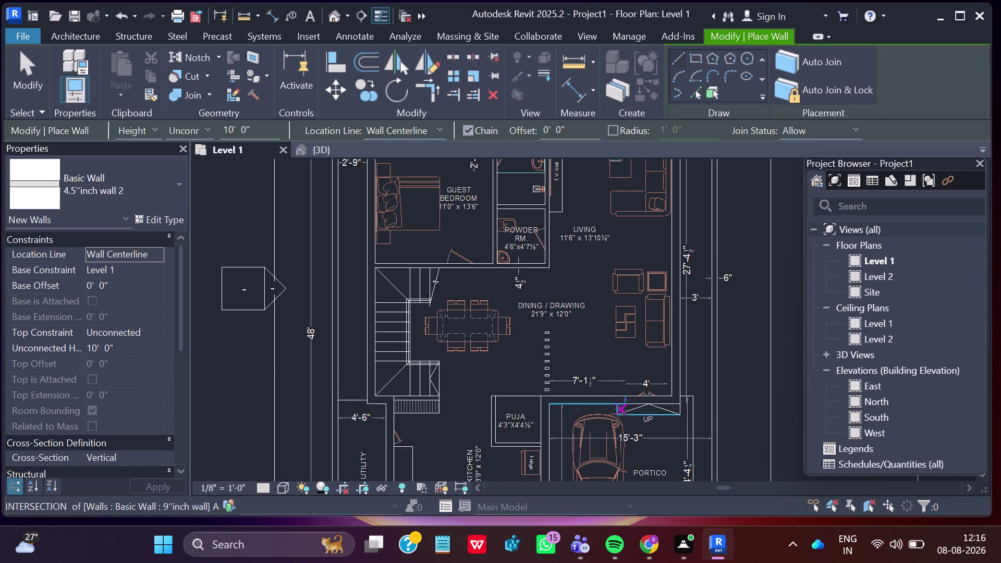
Draw the puja room's left wall from its top-left to bottom-left corner.
scroll(down, 3)
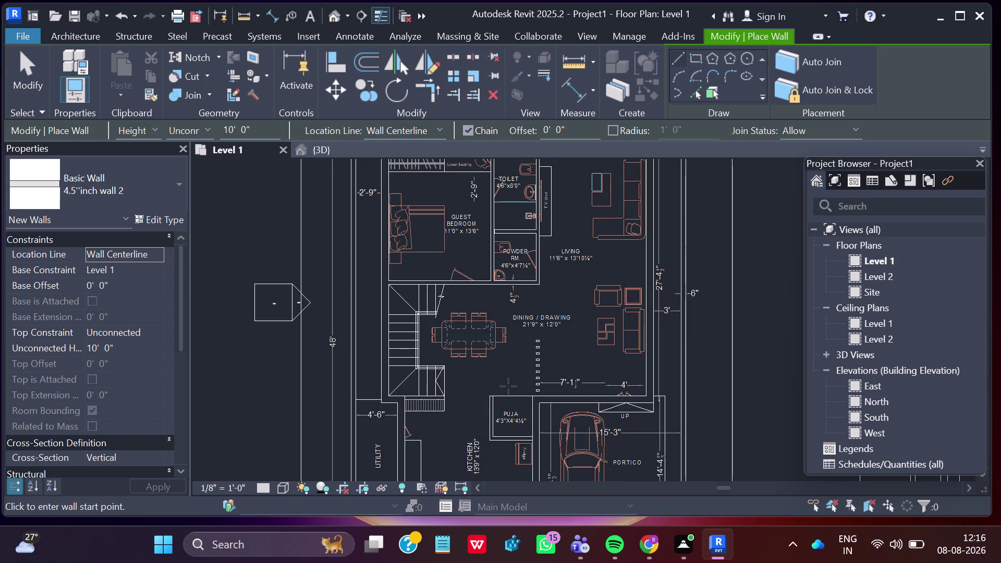
scroll(up, 3)
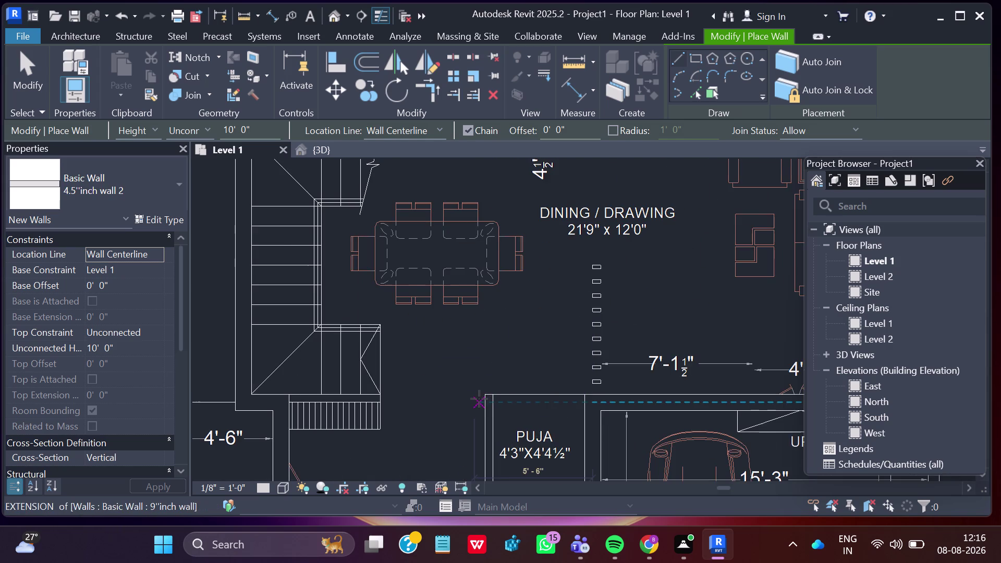
scroll(up, 3)
scroll(up, 3)
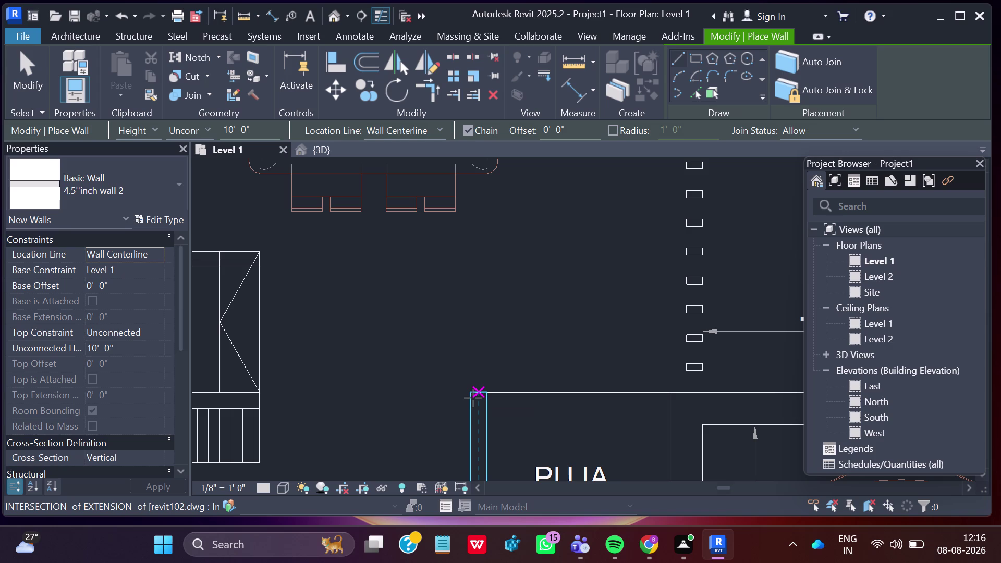
click(478, 392)
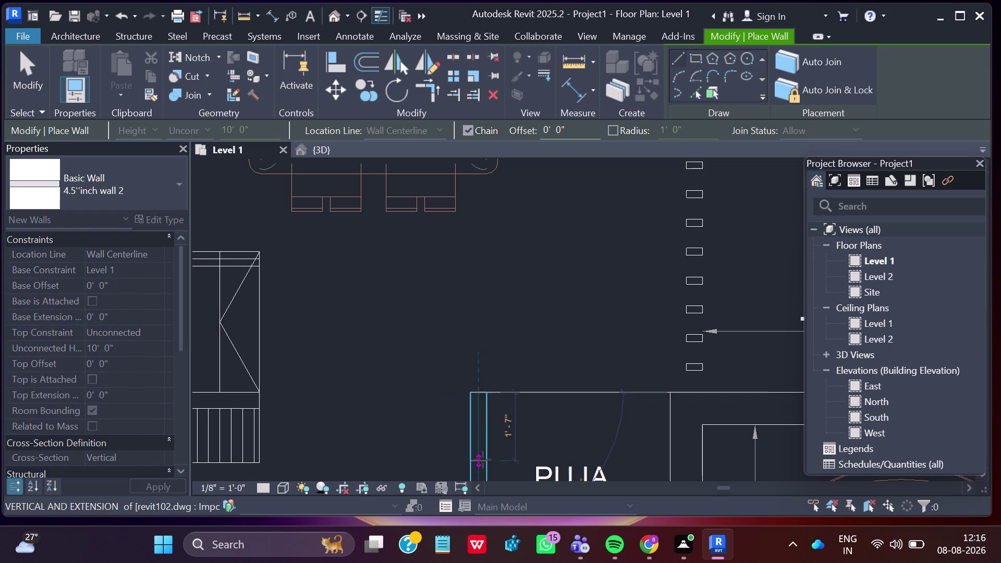
scroll(down, 3)
middle_drag(482, 459, 476, 338)
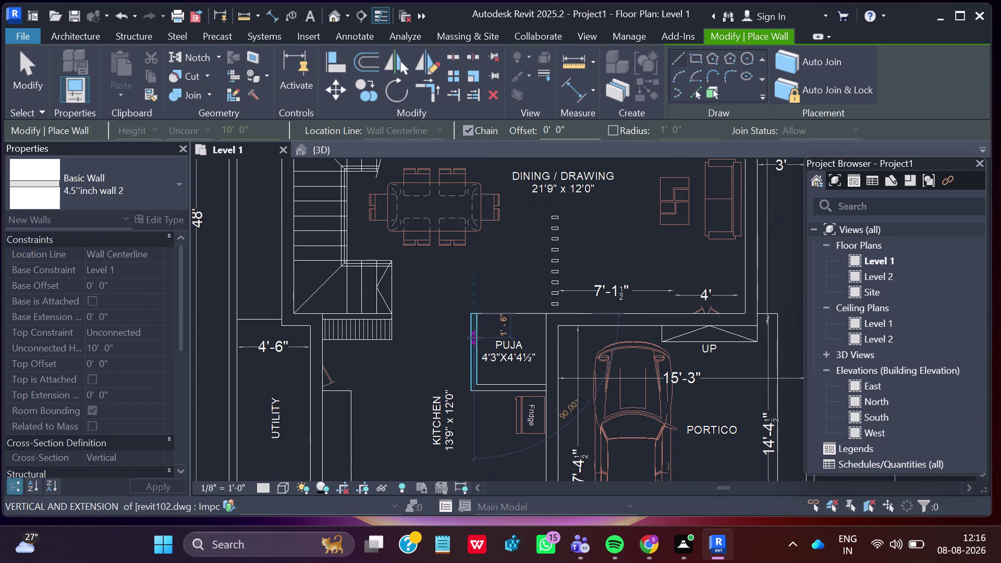
scroll(up, 3)
scroll(up, 3)
scroll(up, 3)
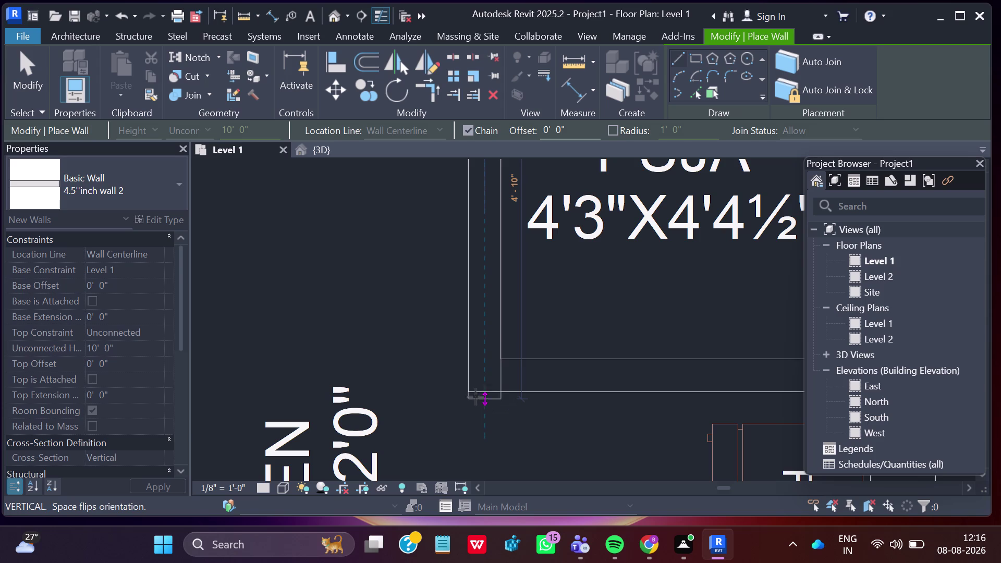
click(485, 390)
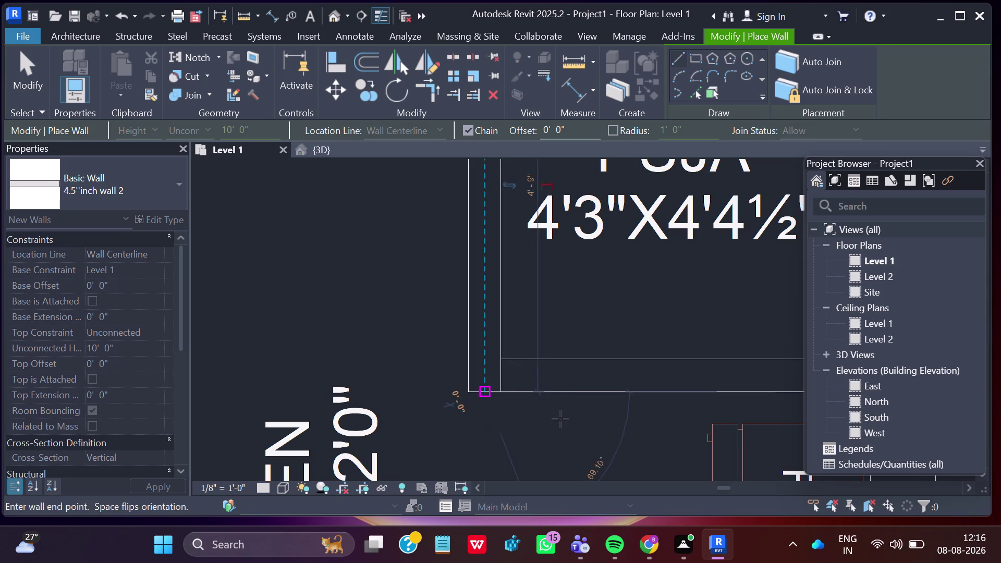
key(Escape)
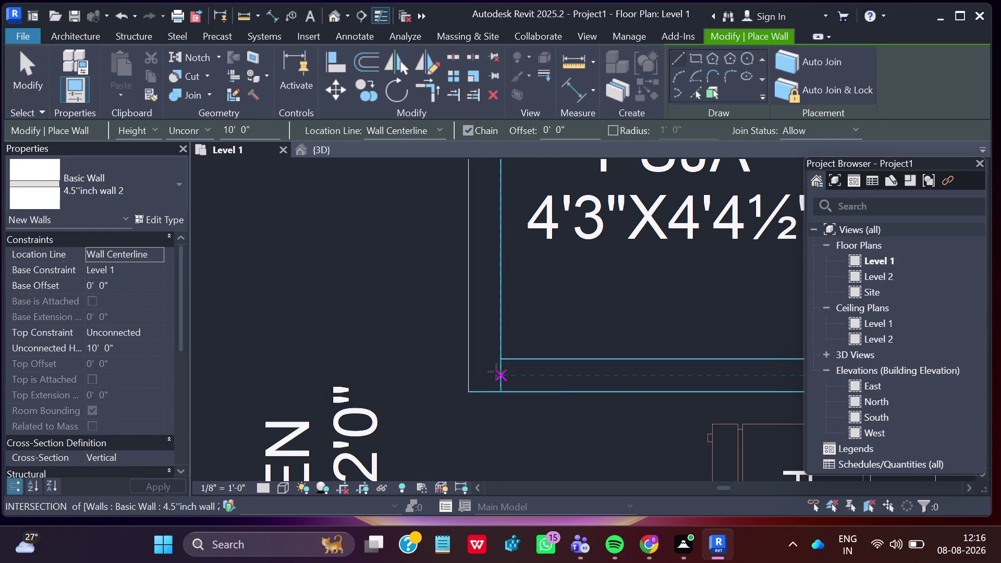
Draw the puja room's bottom wall from its bottom-left corner to the bottom-right intersection.
click(501, 377)
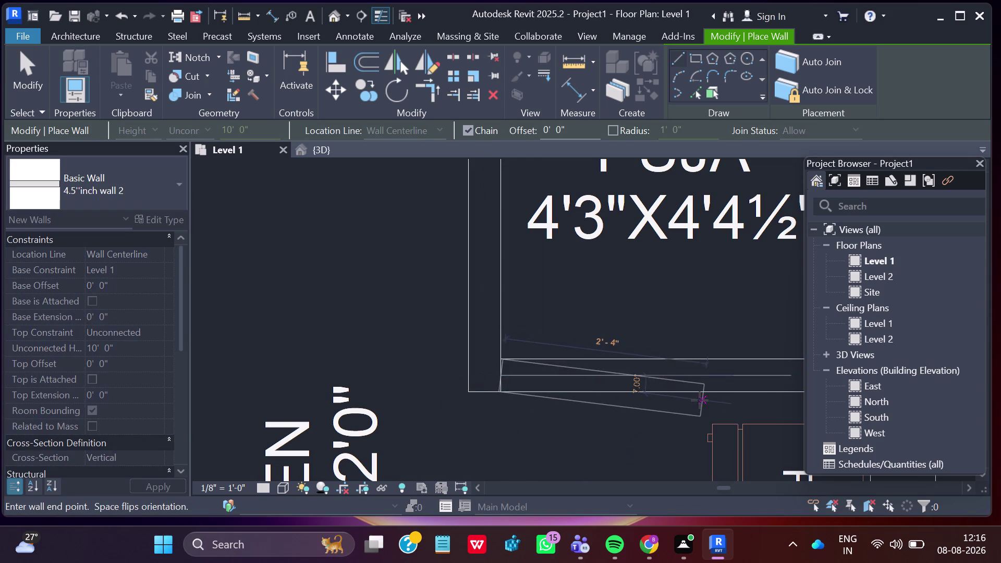
scroll(down, 3)
scroll(down, 3)
middle_drag(728, 383, 628, 382)
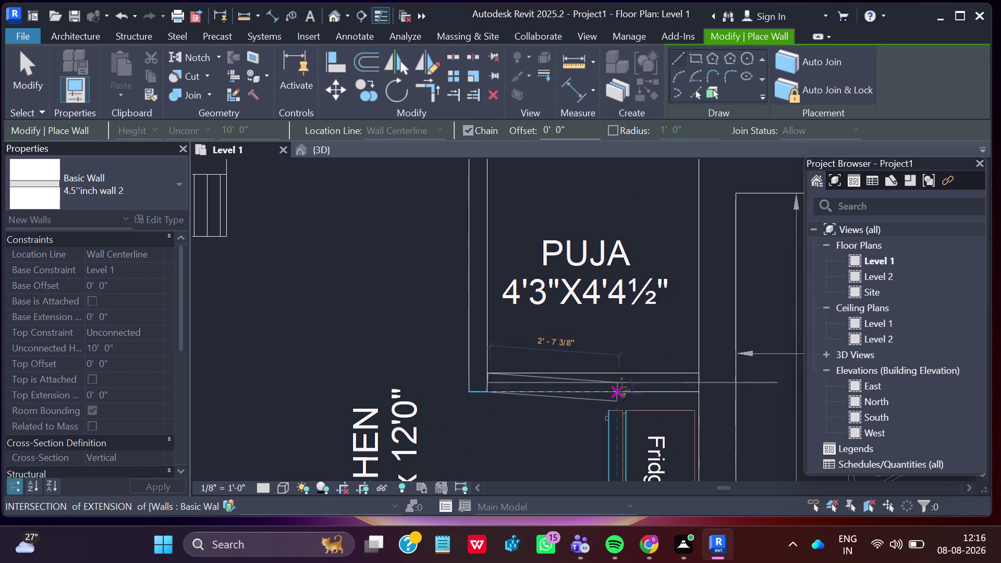
scroll(up, 3)
scroll(up, 3)
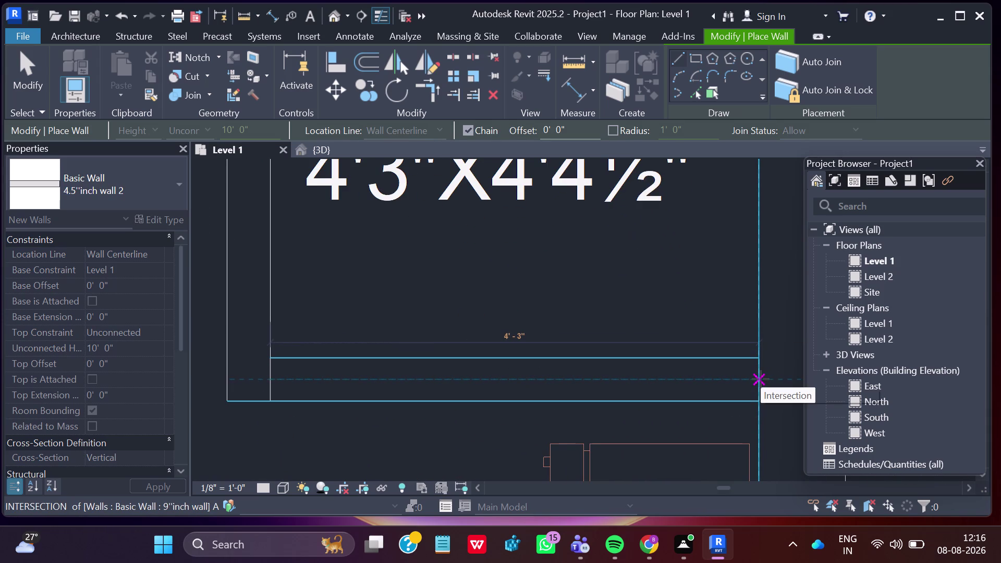
click(761, 379)
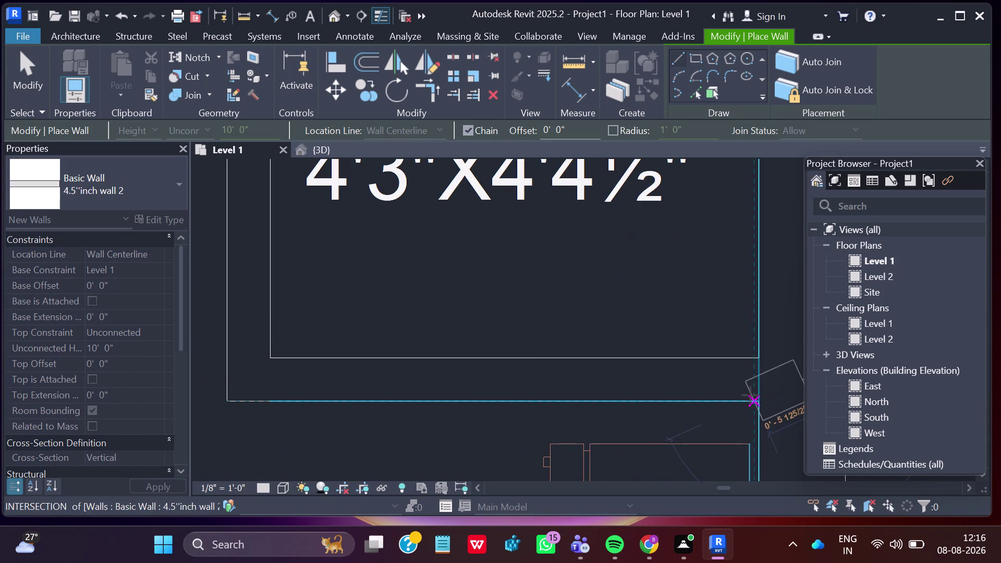
key(Escape)
Zoom out and switch to the 3D view of the model.
scroll(down, 3)
scroll(down, 3)
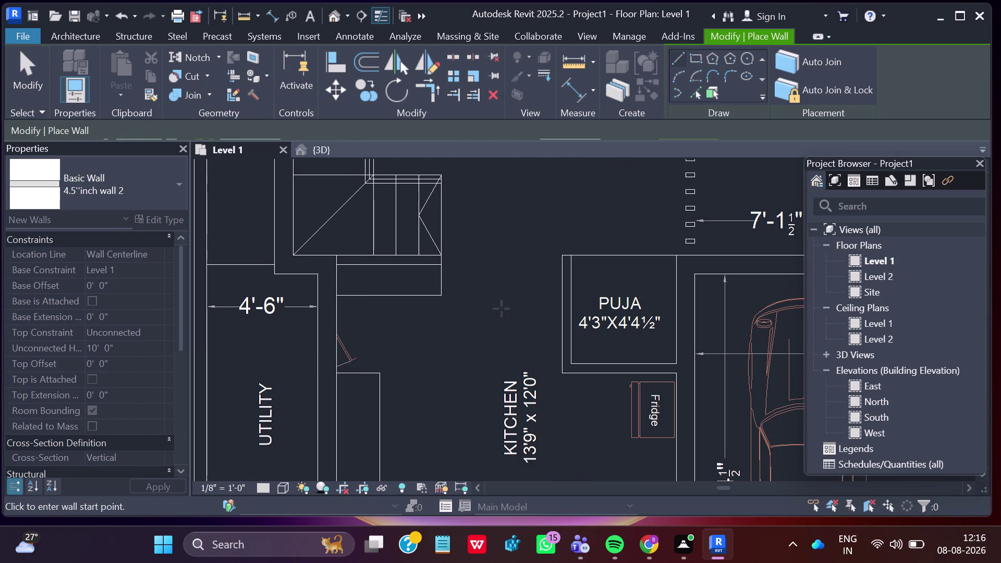
click(311, 147)
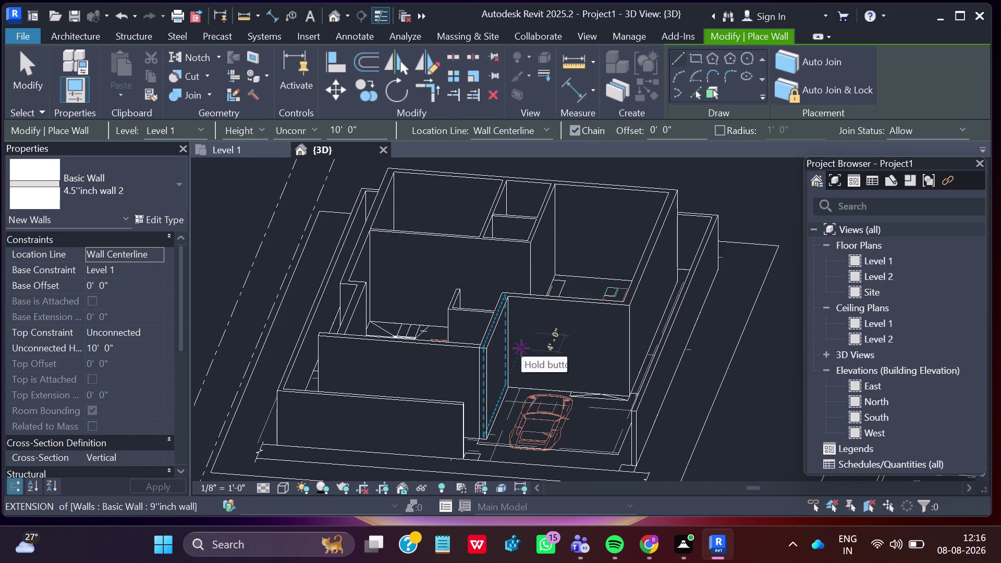
Orbit the 3D model from top-down, front, side and below views, then exit wall placement.
middle_drag(511, 356, 544, 305)
middle_click(530, 419)
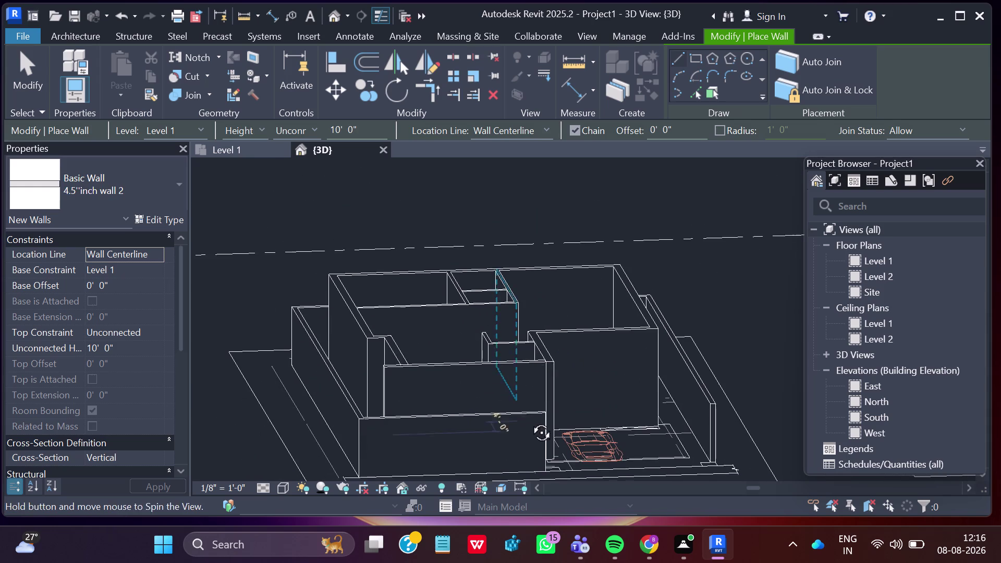
scroll(down, 3)
middle_drag(528, 386, 507, 503)
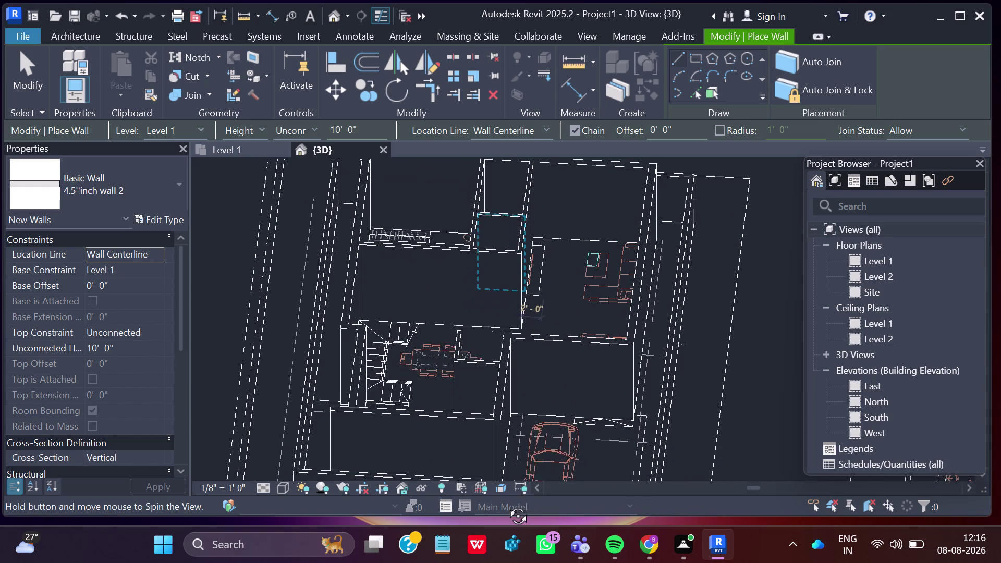
middle_drag(507, 503, 506, 504)
middle_drag(546, 424, 549, 507)
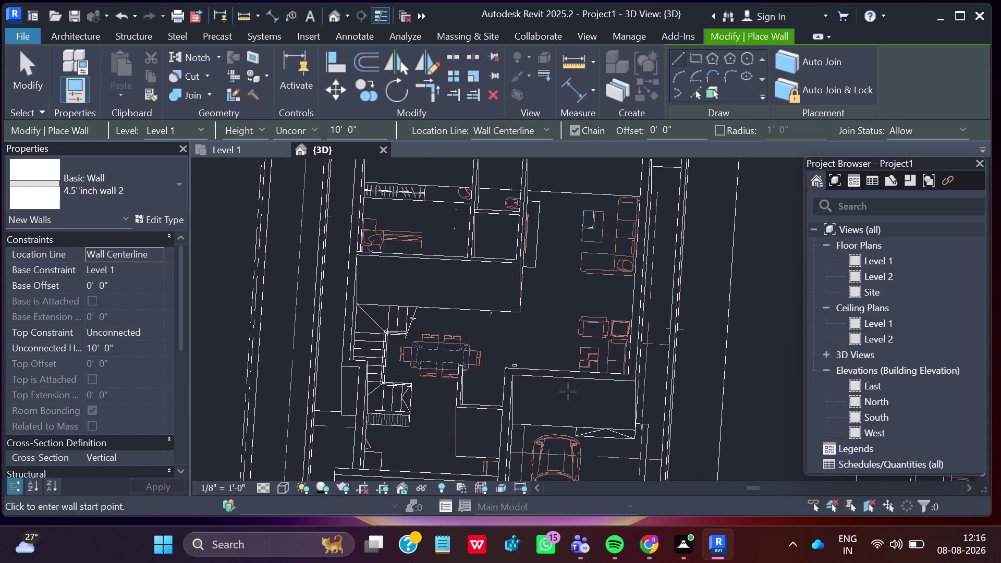
middle_drag(568, 386, 571, 483)
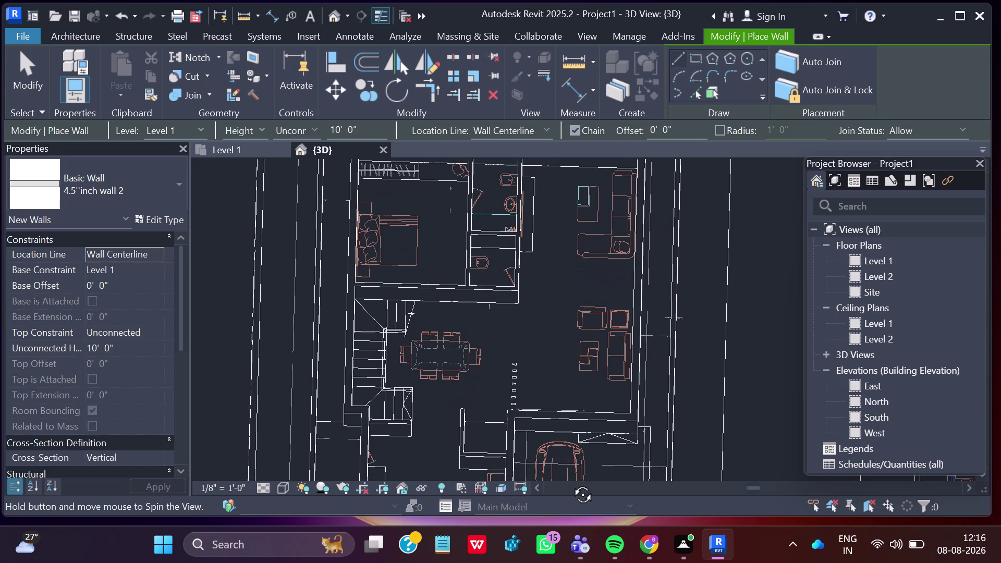
middle_drag(571, 483, 579, 441)
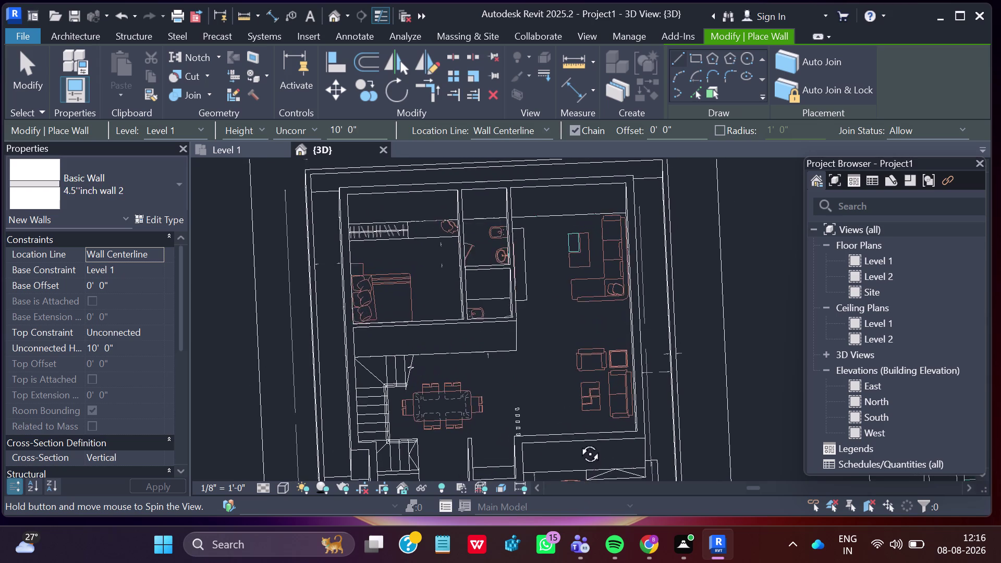
middle_drag(578, 442, 563, 283)
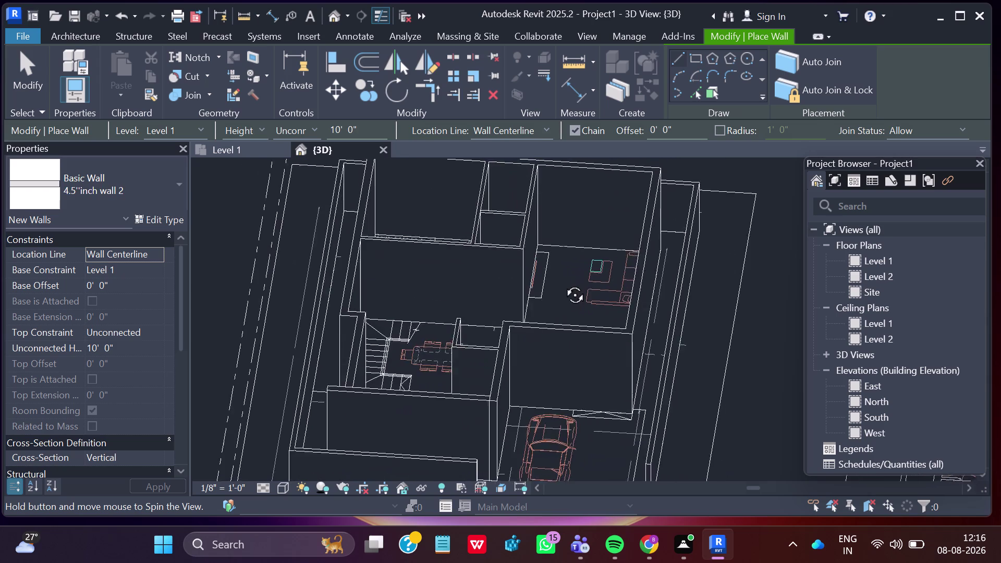
middle_drag(563, 284, 574, 194)
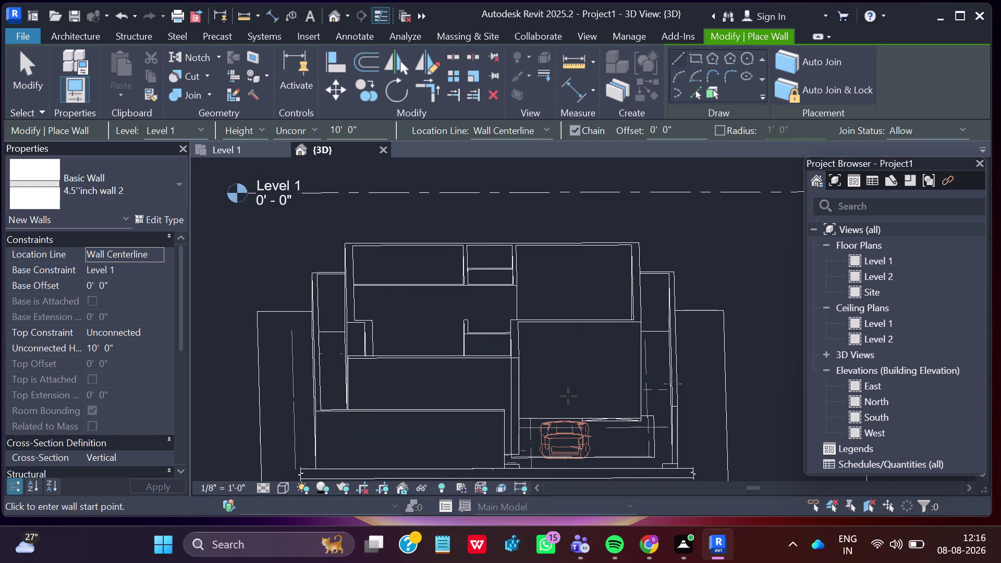
middle_drag(568, 396, 567, 383)
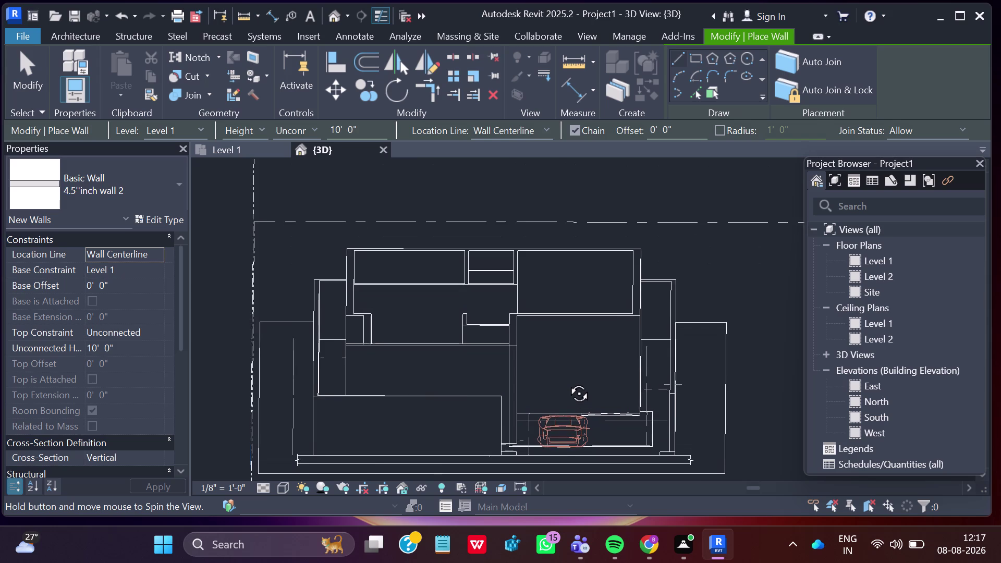
middle_drag(567, 383, 567, 335)
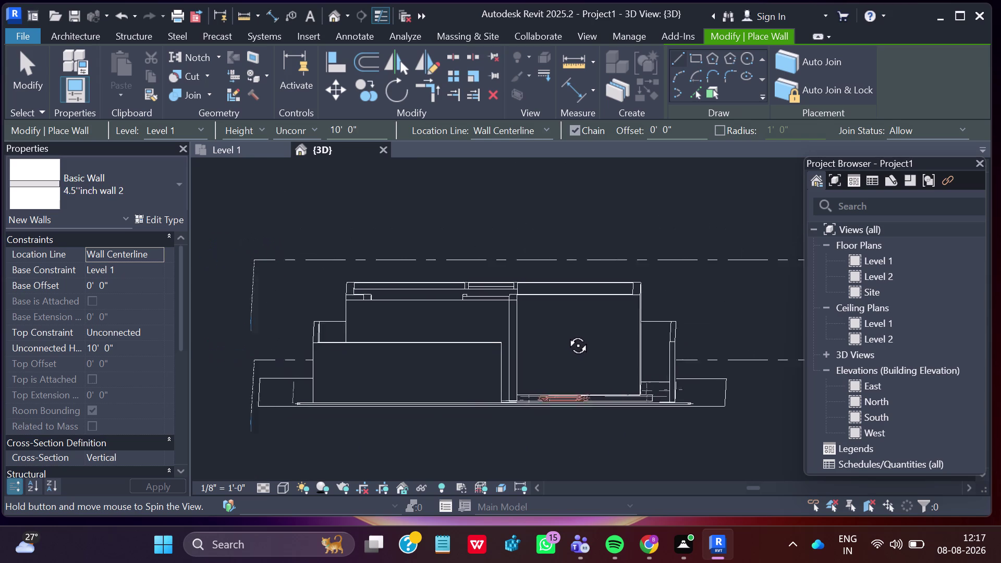
middle_drag(568, 335, 552, 429)
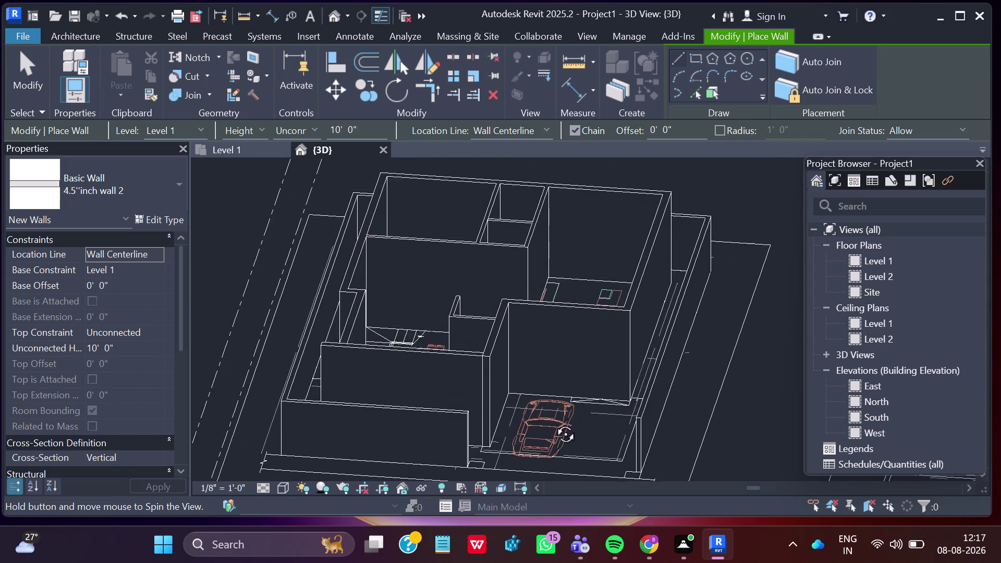
middle_drag(552, 429, 567, 337)
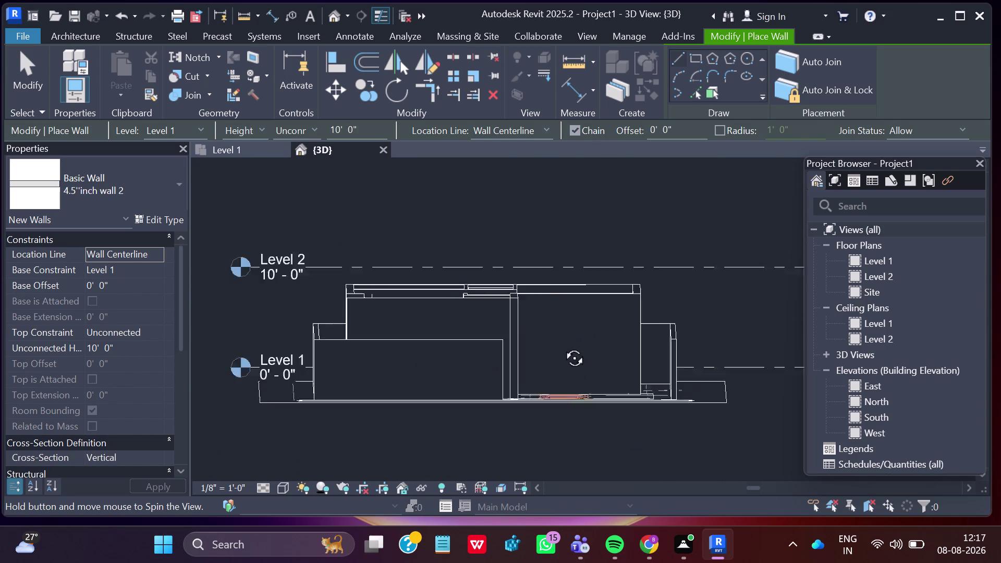
middle_drag(566, 337, 562, 250)
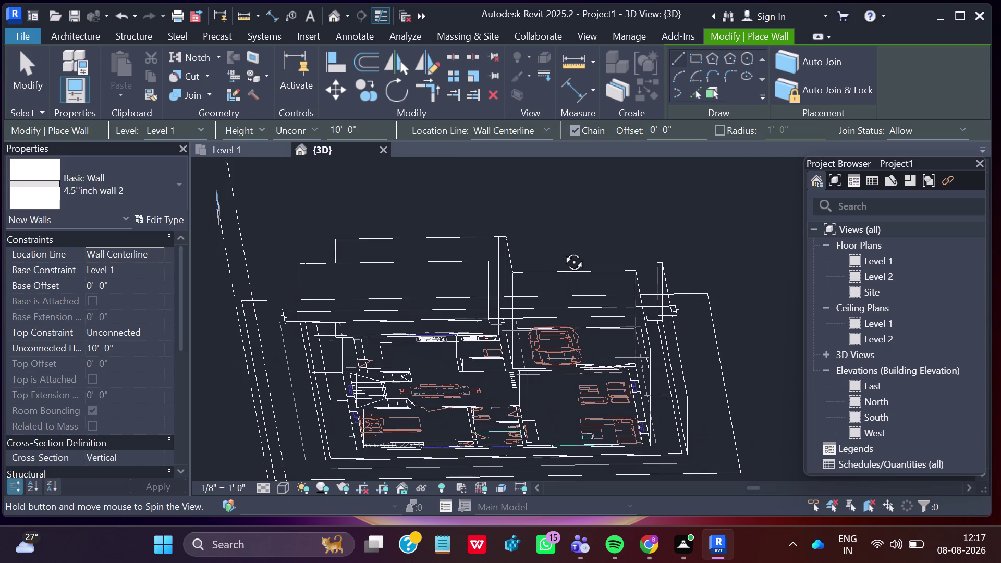
middle_drag(562, 250, 542, 460)
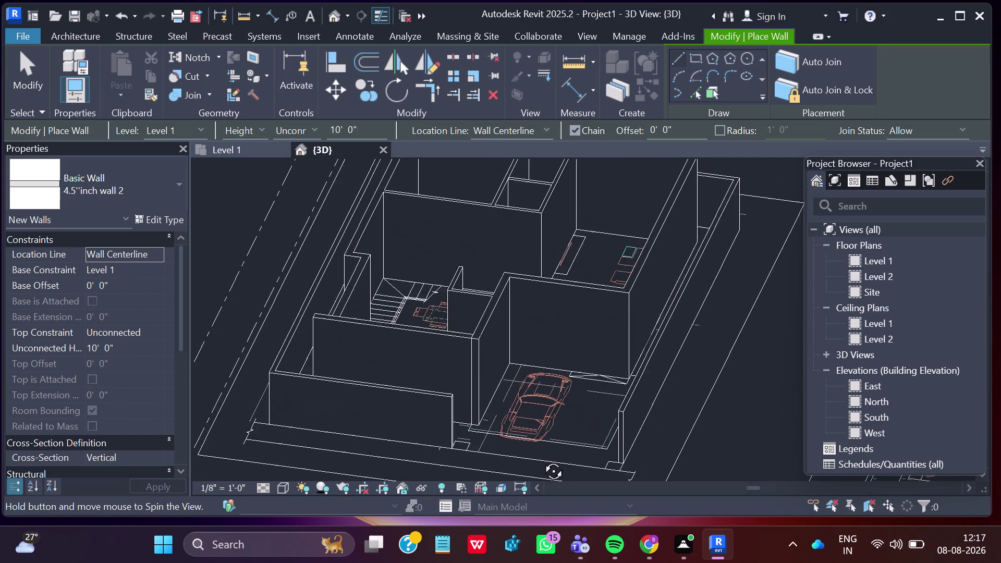
middle_drag(542, 459, 564, 424)
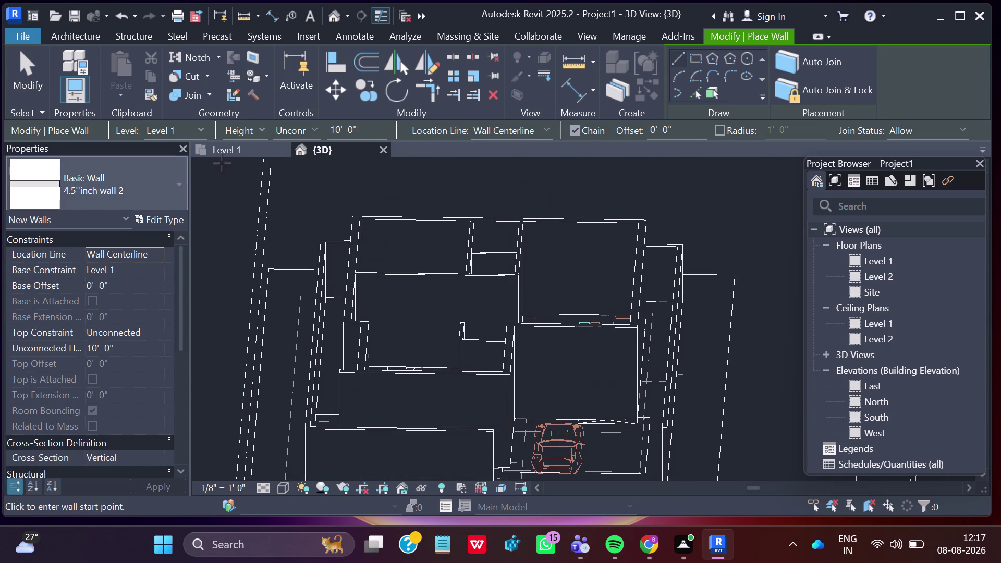
key(Escape)
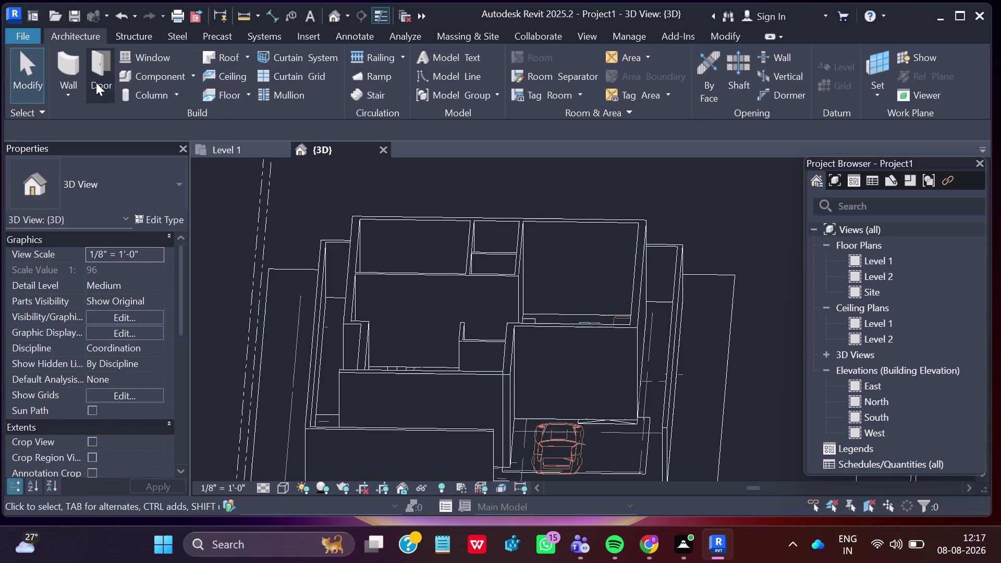
Reactivate the Wall tool and switch to the Level 1 floor plan.
click(71, 93)
click(89, 127)
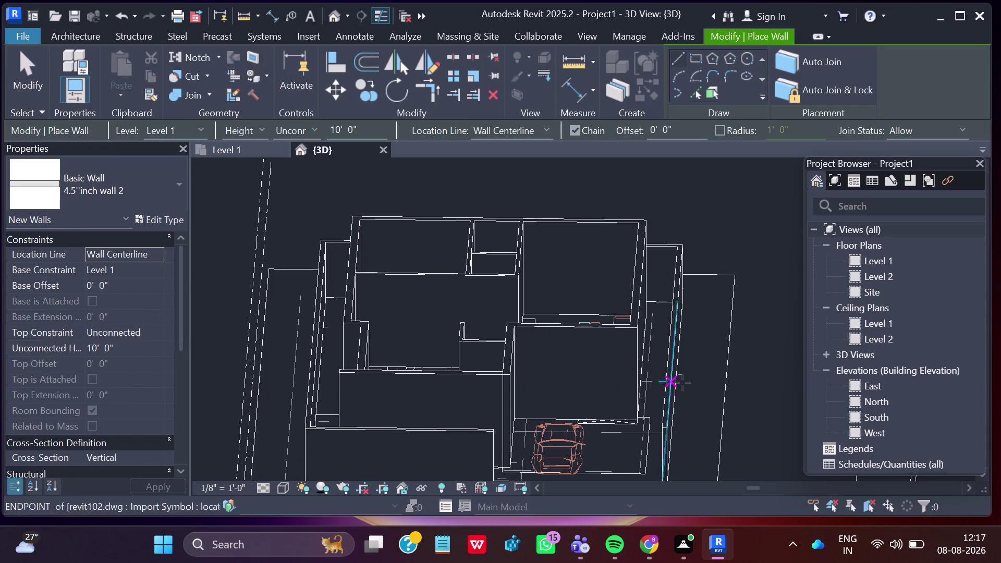
middle_drag(686, 378, 443, 321)
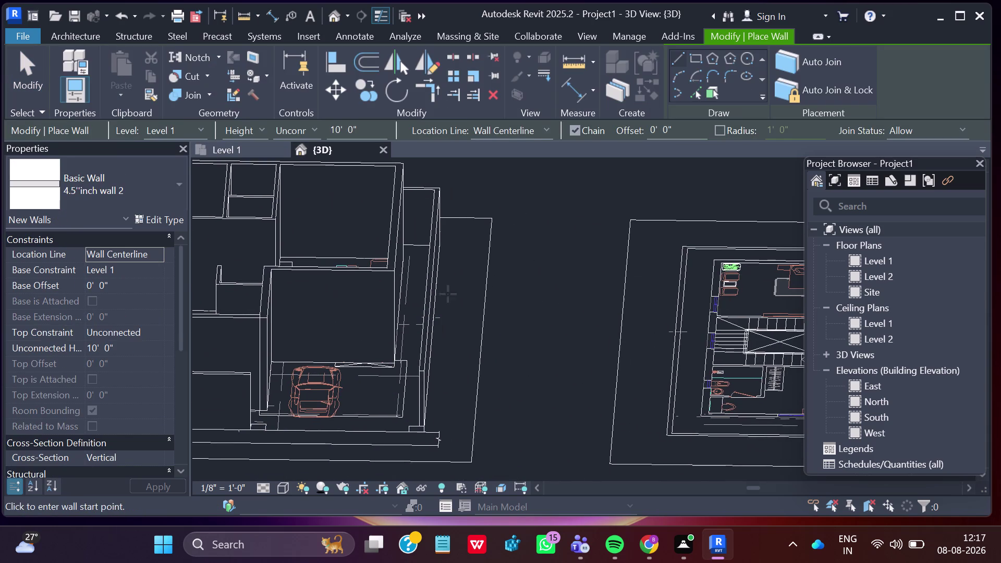
click(218, 144)
Zoom out to show the ground and first floor drawings, ending wall placement.
scroll(down, 3)
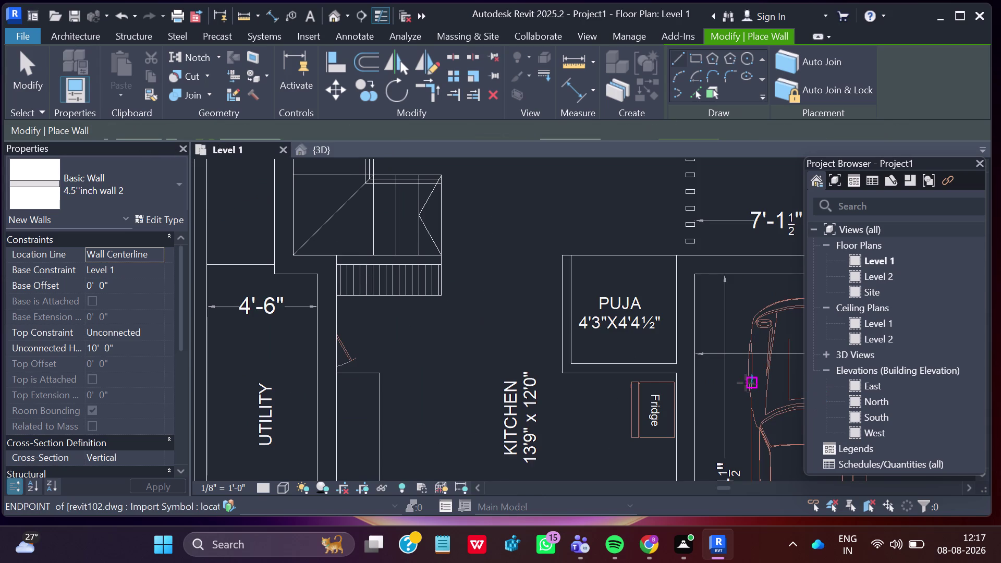
scroll(down, 3)
scroll(down, 3)
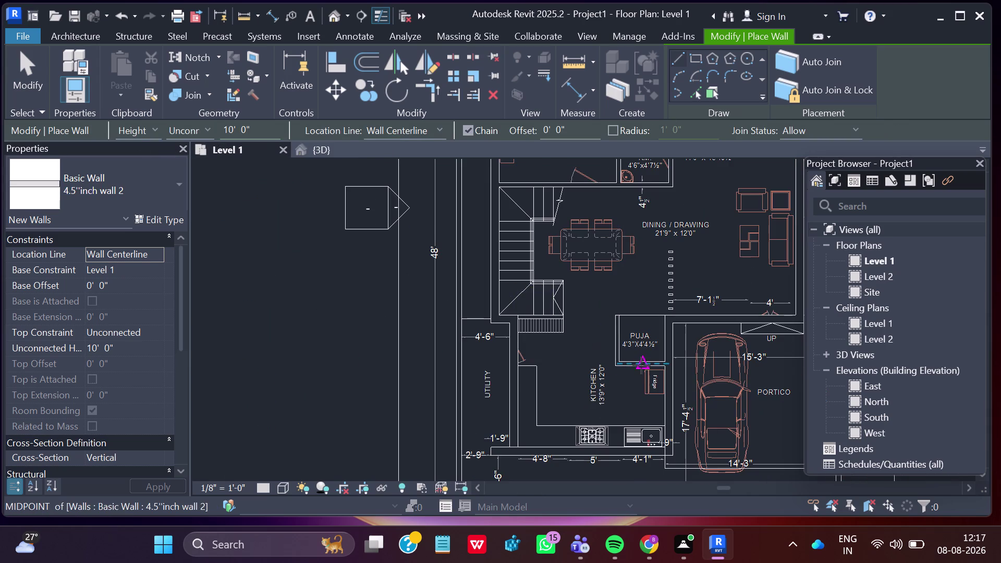
middle_drag(680, 372, 283, 291)
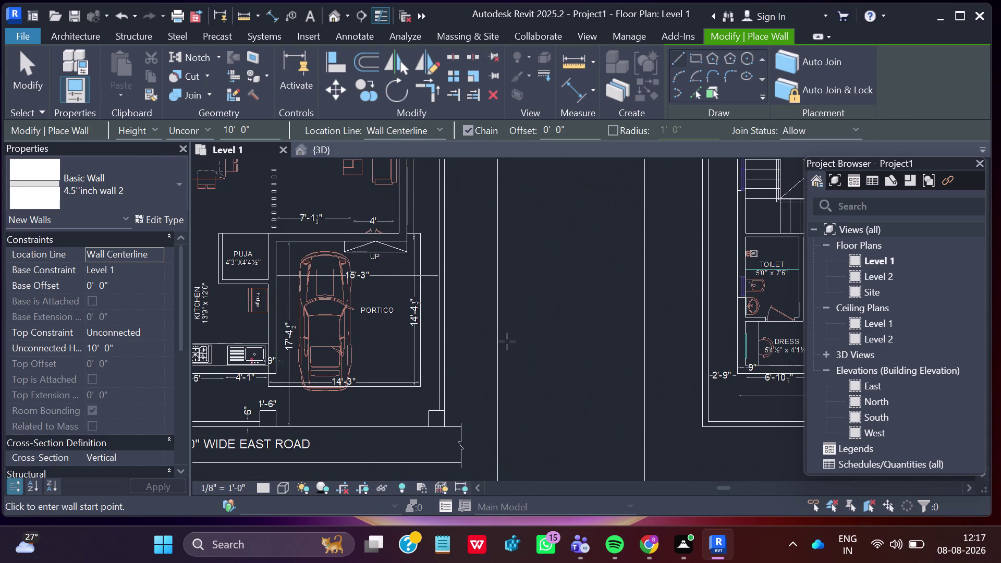
scroll(down, 3)
scroll(down, 3)
scroll(down, 3)
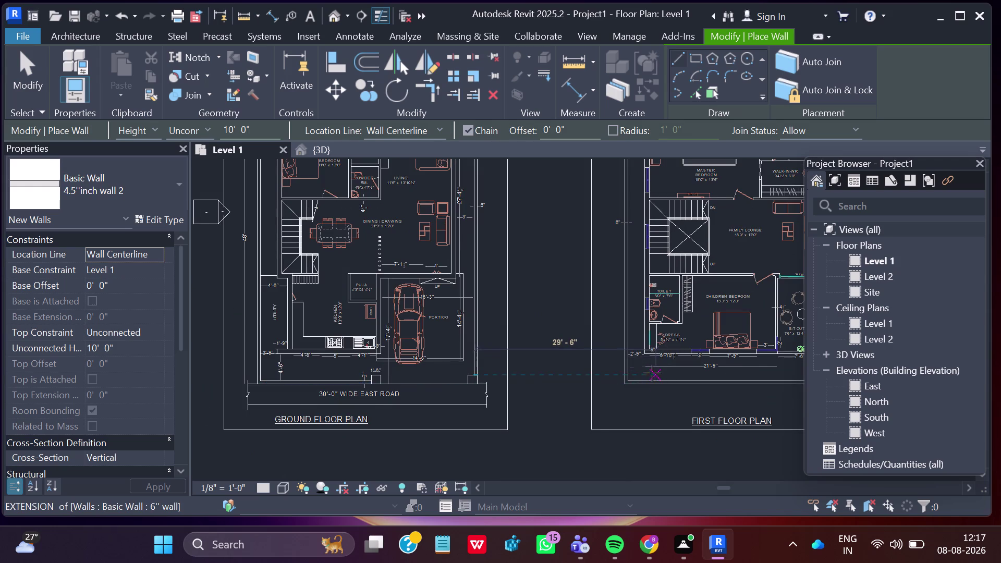
key(Escape)
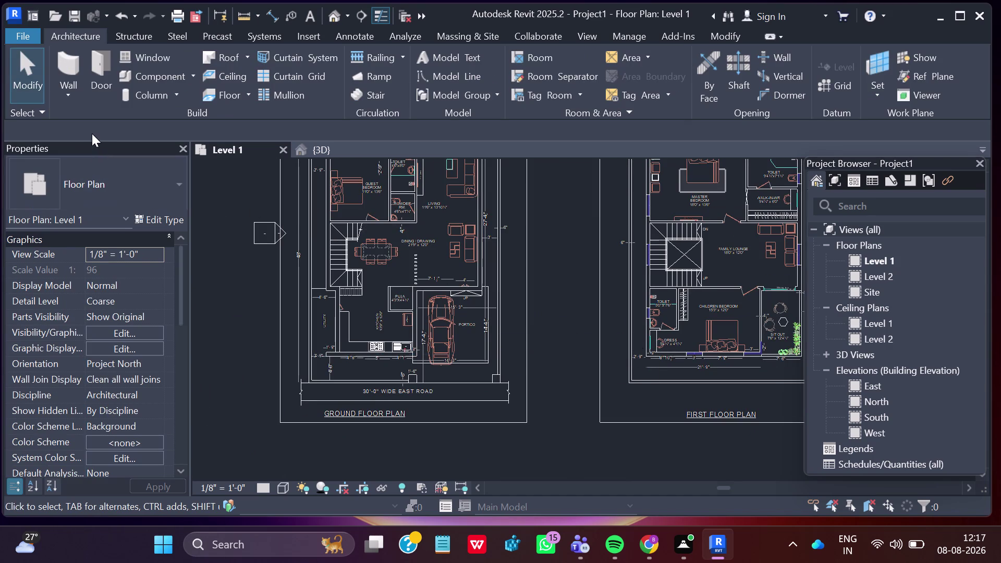
click(69, 91)
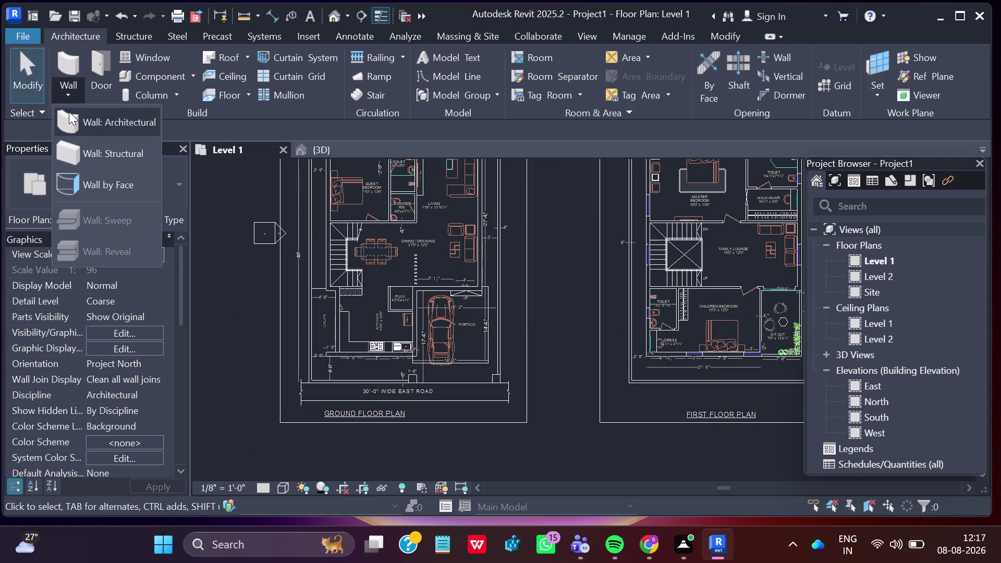
Start placing architectural walls with the Basic Wall: 9"inch wall type.
click(69, 113)
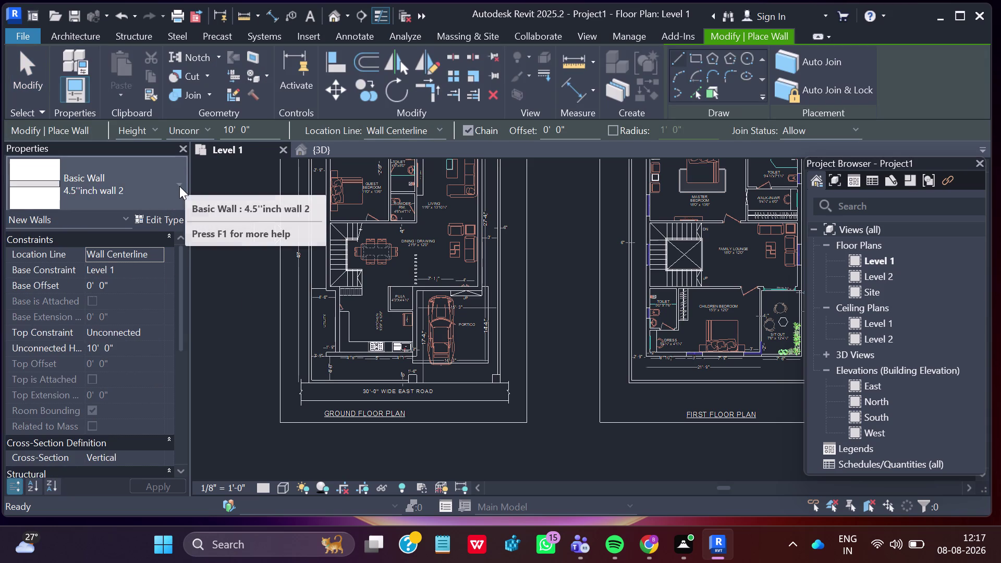
click(179, 185)
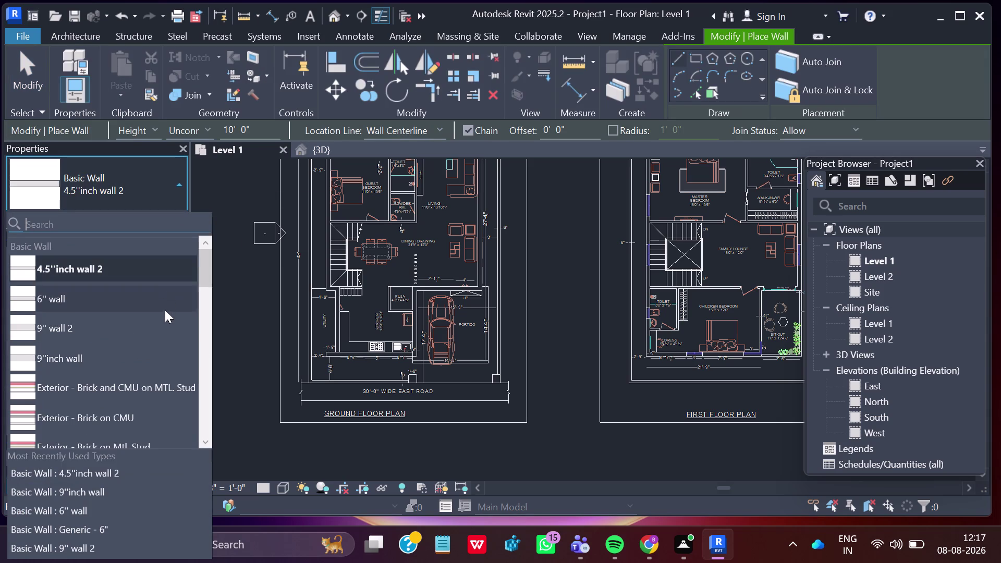
click(162, 355)
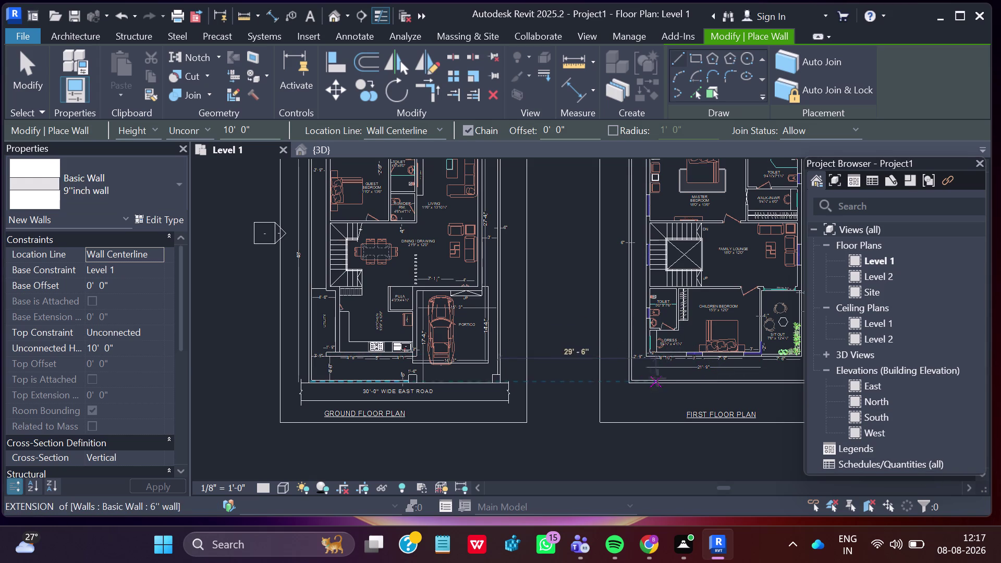
Draw a 9" wall along the bottom edge from the Dress corner to the Sit Out corner.
scroll(up, 3)
scroll(up, 3)
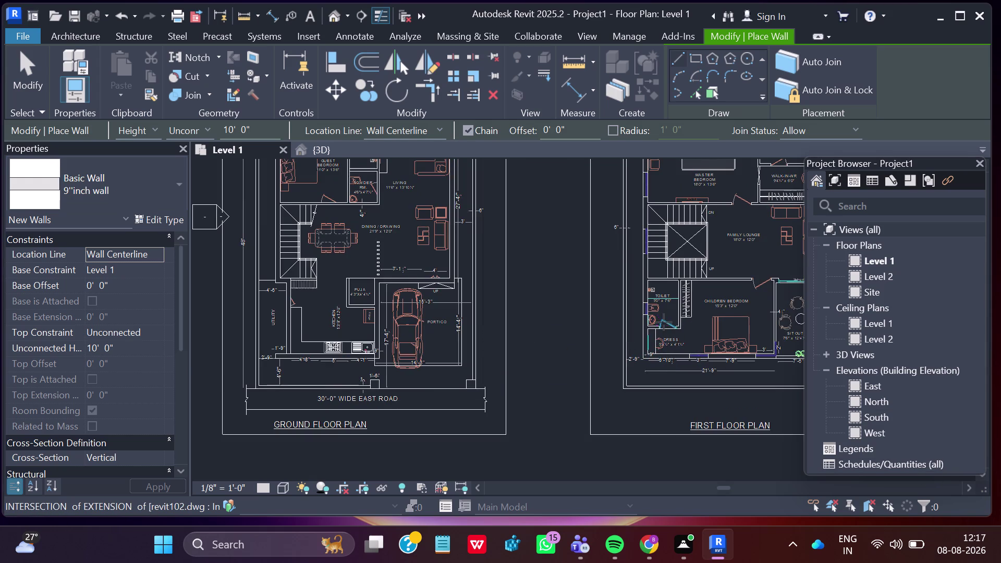
scroll(up, 3)
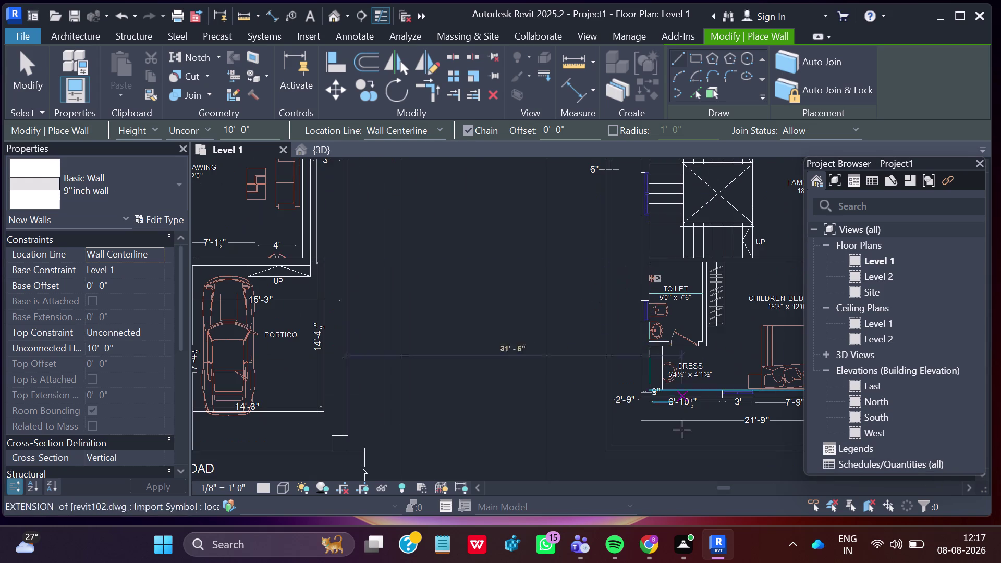
scroll(up, 3)
scroll(up, 3)
scroll(up, 3)
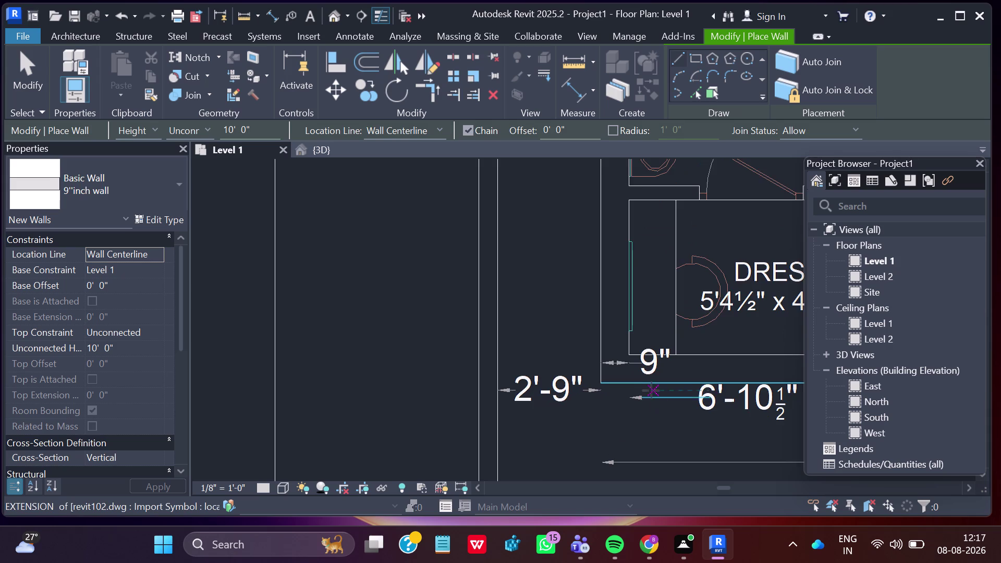
scroll(up, 3)
scroll(up, 3)
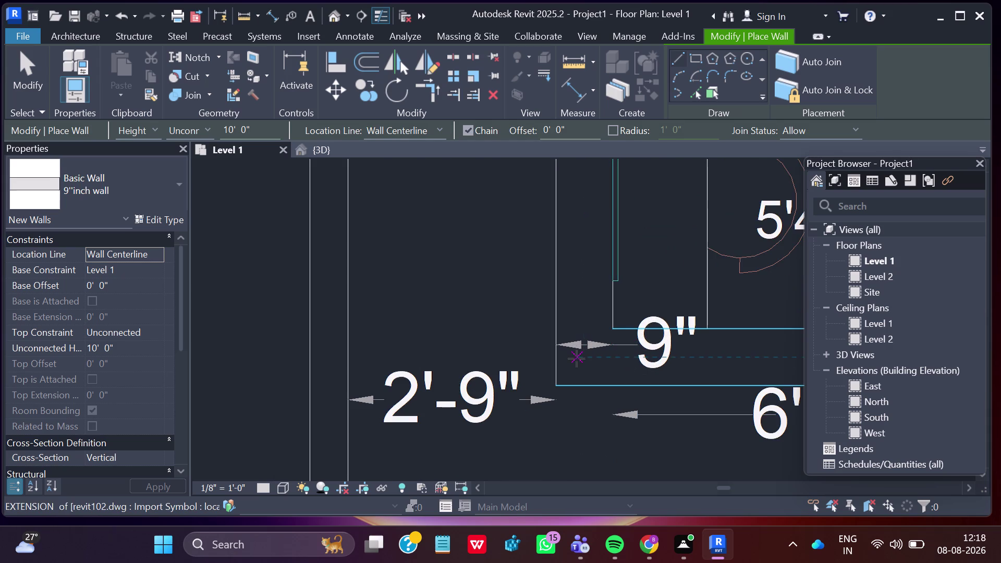
click(558, 356)
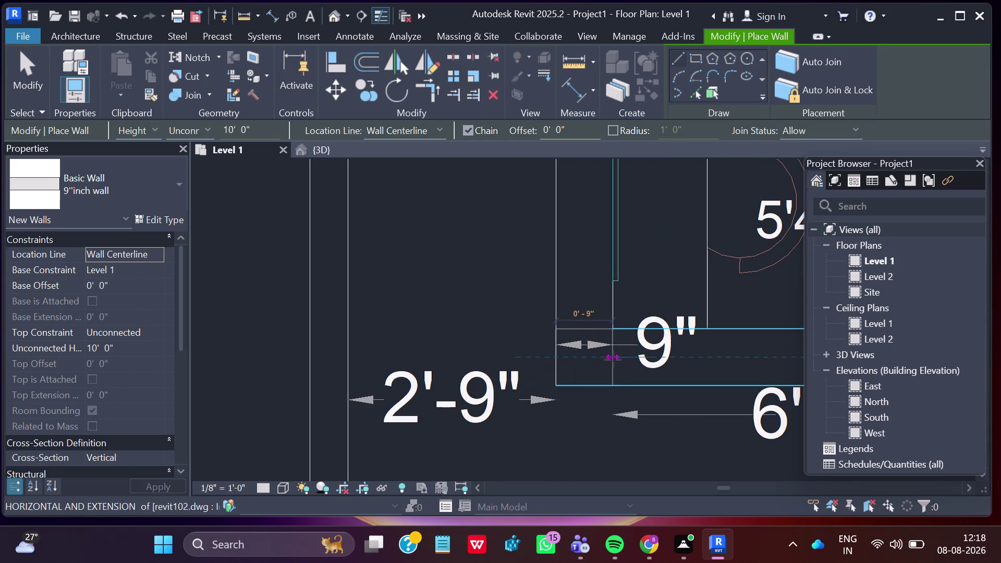
scroll(down, 3)
scroll(down, 3)
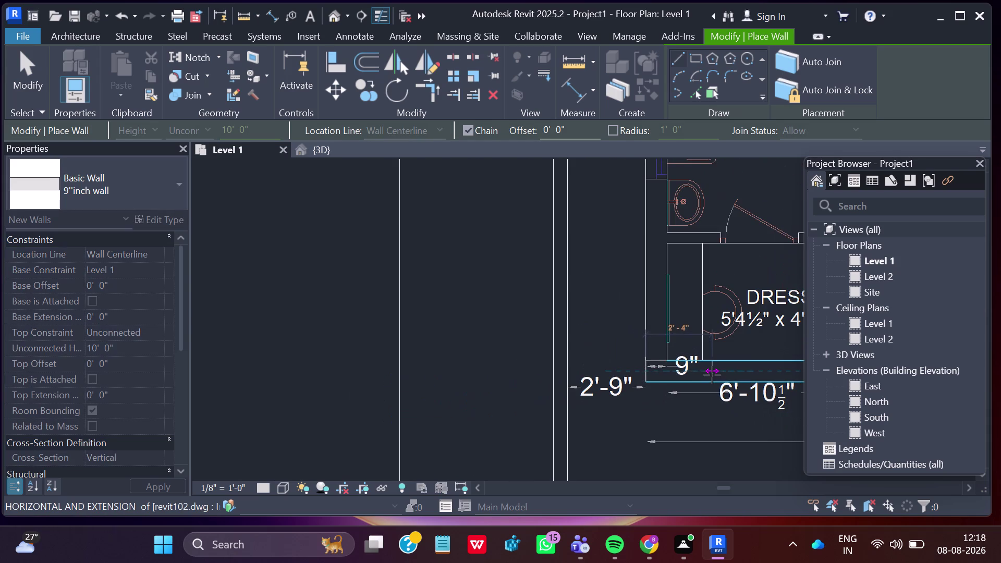
middle_drag(721, 373, 388, 359)
scroll(down, 3)
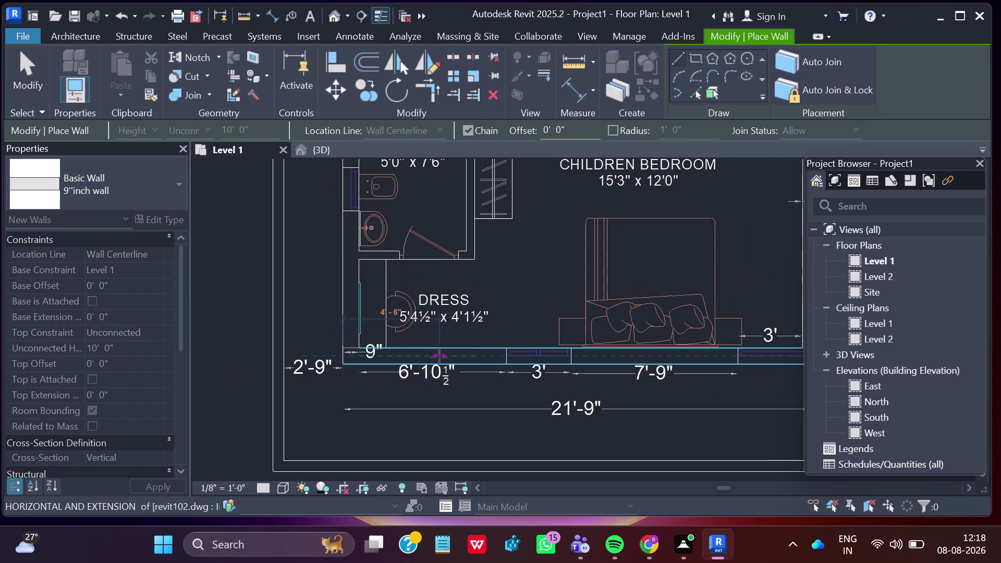
scroll(down, 3)
scroll(down, 3)
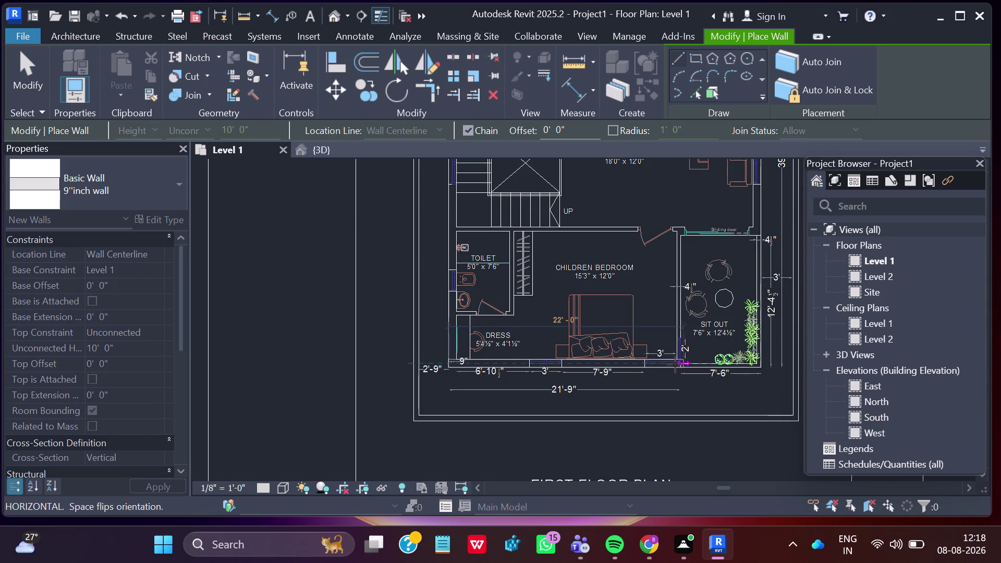
scroll(up, 3)
scroll(up, 3)
scroll(up, 3)
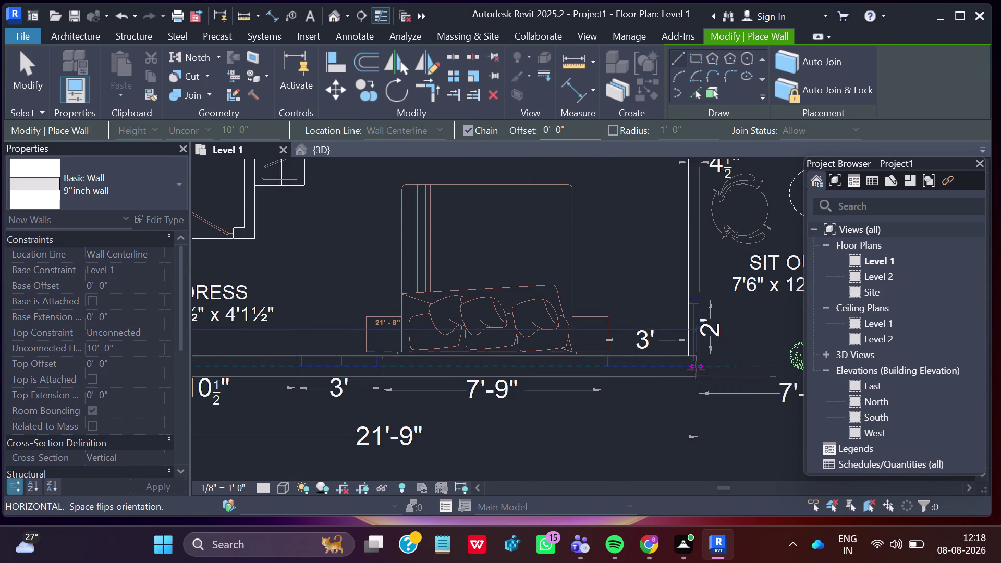
scroll(up, 3)
scroll(down, 3)
middle_drag(722, 365, 523, 388)
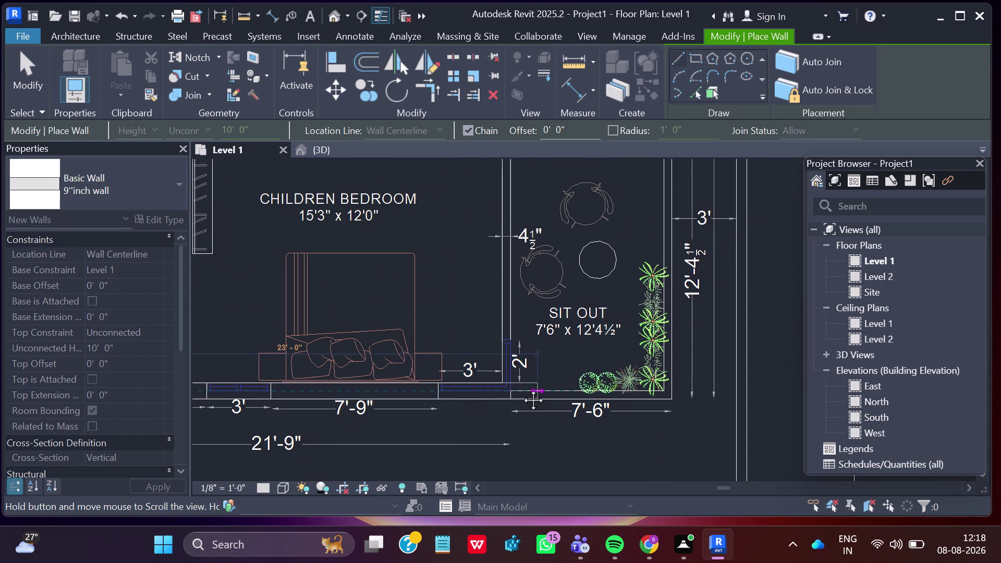
middle_drag(523, 388, 522, 390)
scroll(down, 3)
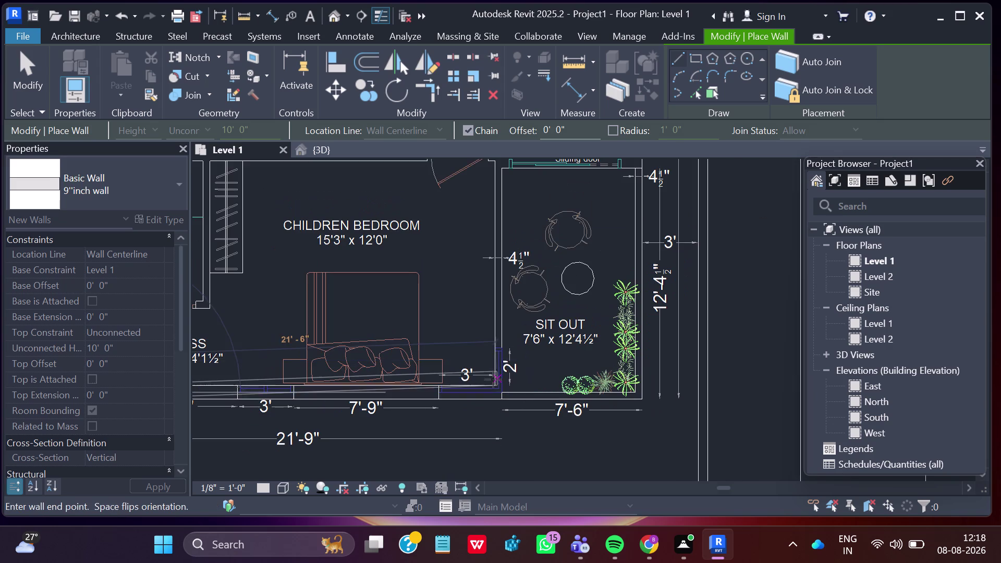
scroll(up, 3)
scroll(up, 3)
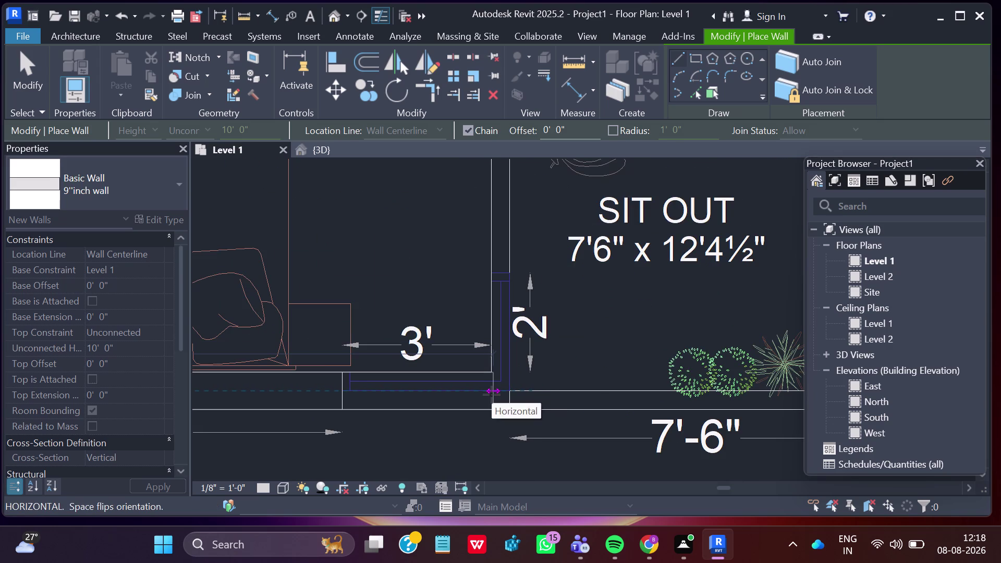
scroll(up, 3)
scroll(up, 3)
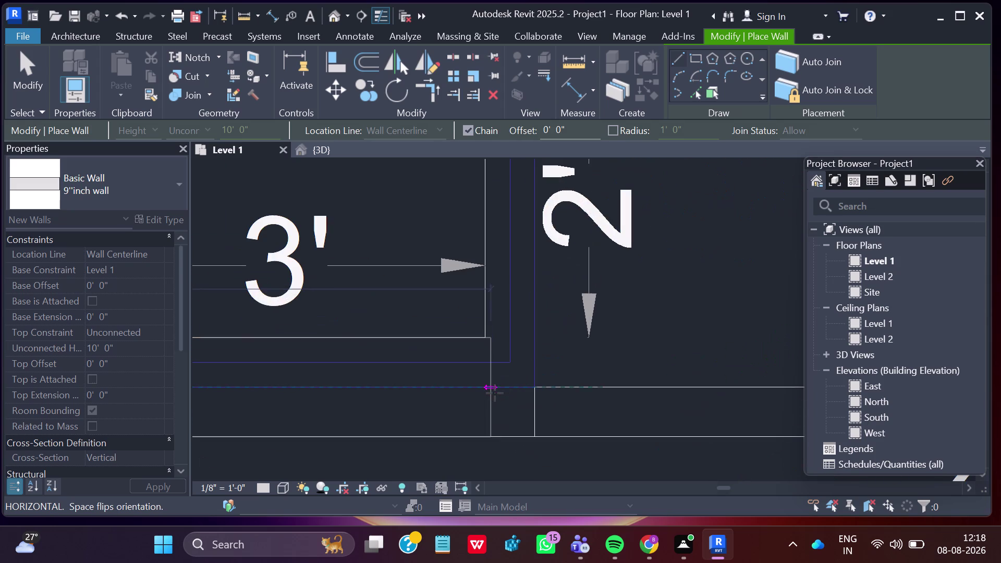
scroll(up, 3)
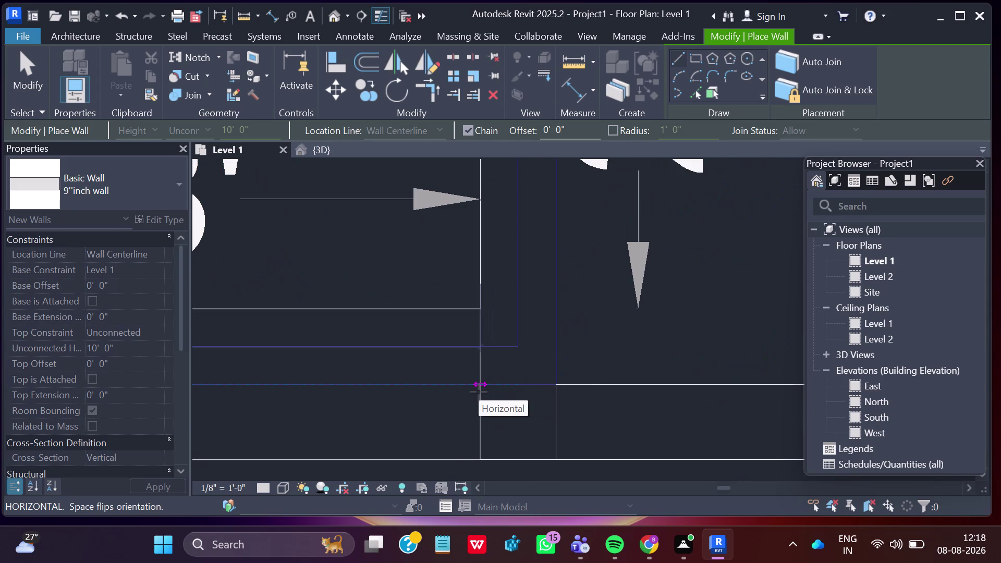
click(478, 392)
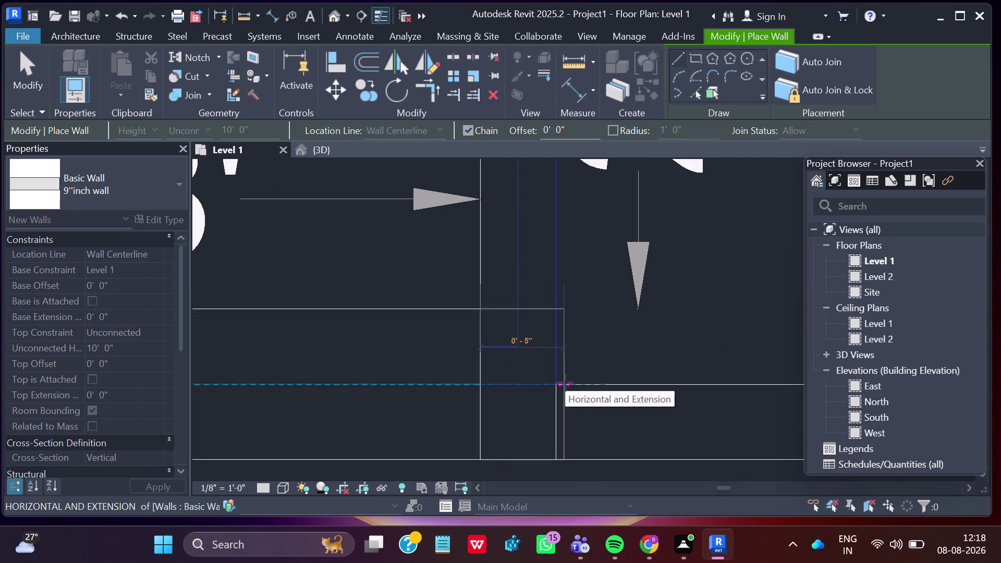
key(Escape)
Pan back to the Dress room's outer corner, cancelling two misplaced wall starts there.
scroll(down, 3)
scroll(down, 3)
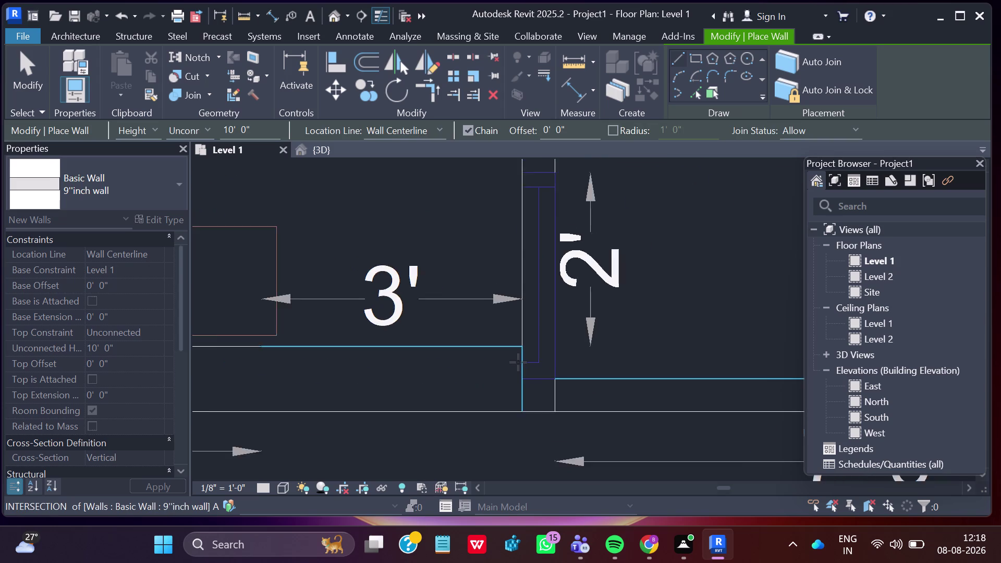
scroll(down, 3)
scroll(down, 3)
scroll(down, 3)
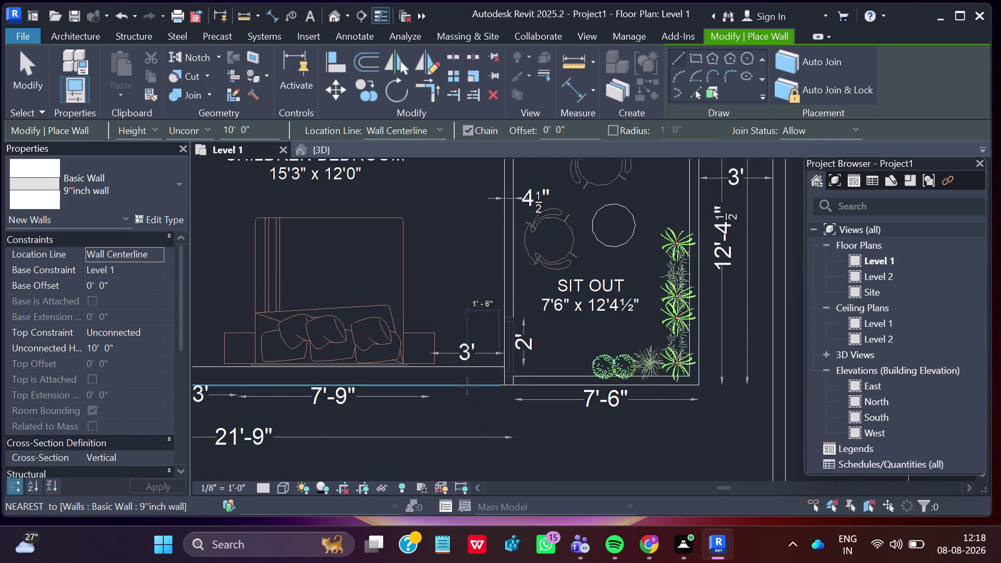
scroll(down, 3)
middle_drag(451, 381, 617, 384)
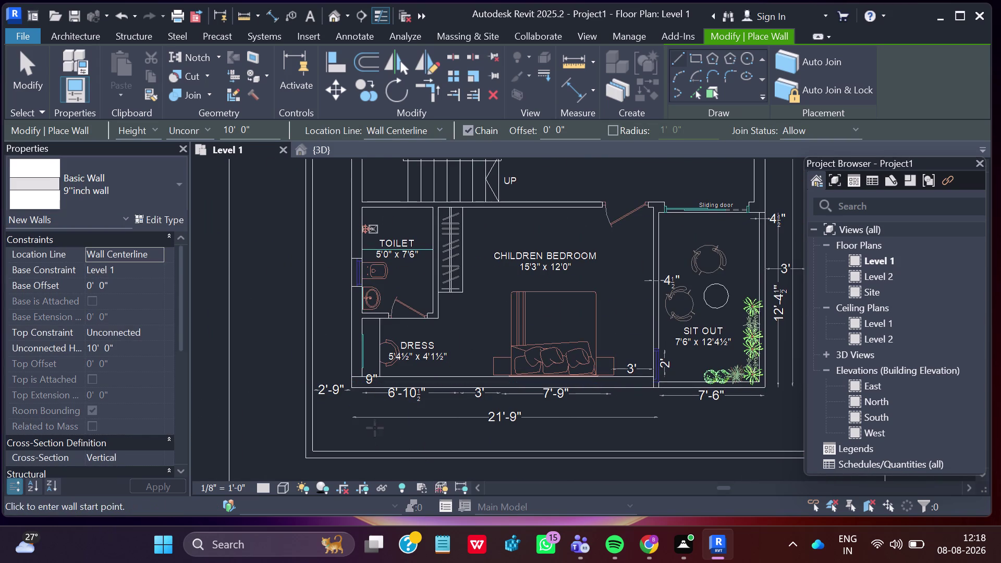
scroll(up, 3)
scroll(up, 3)
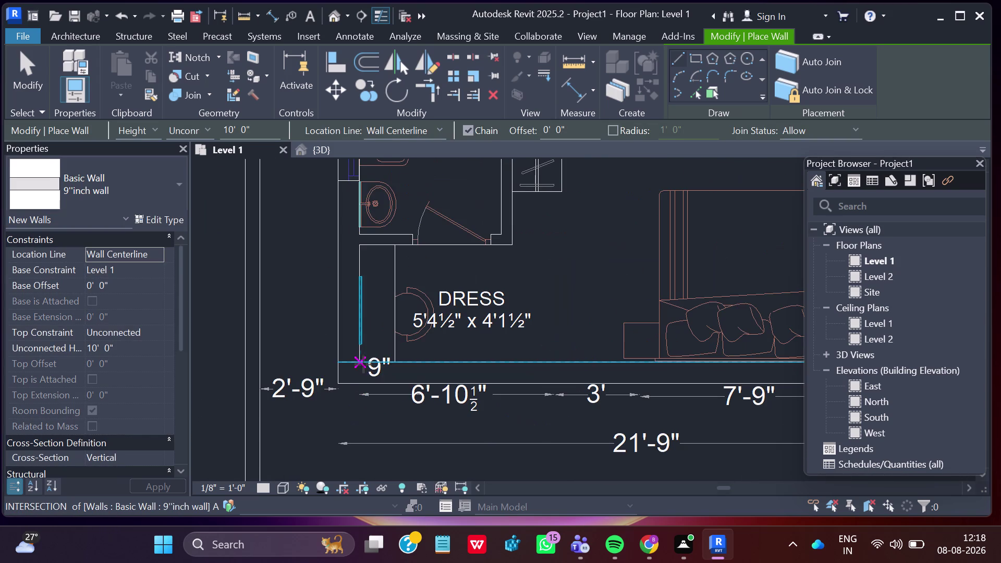
scroll(up, 3)
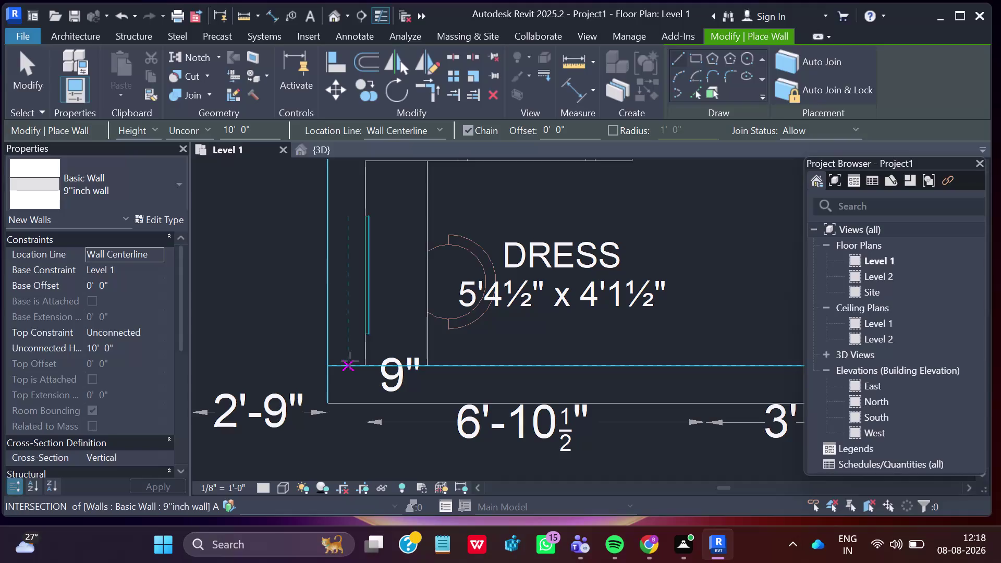
click(350, 359)
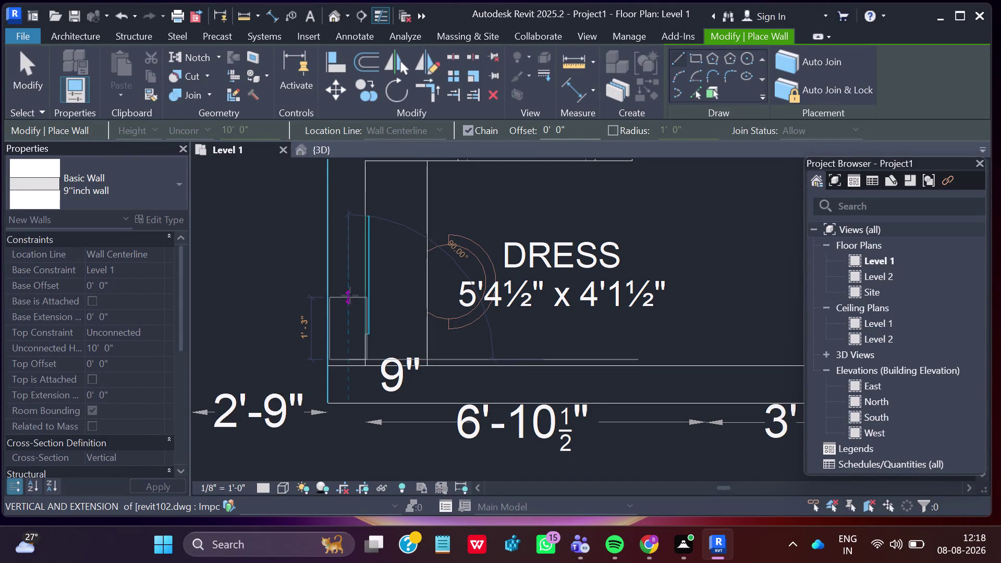
key(Escape)
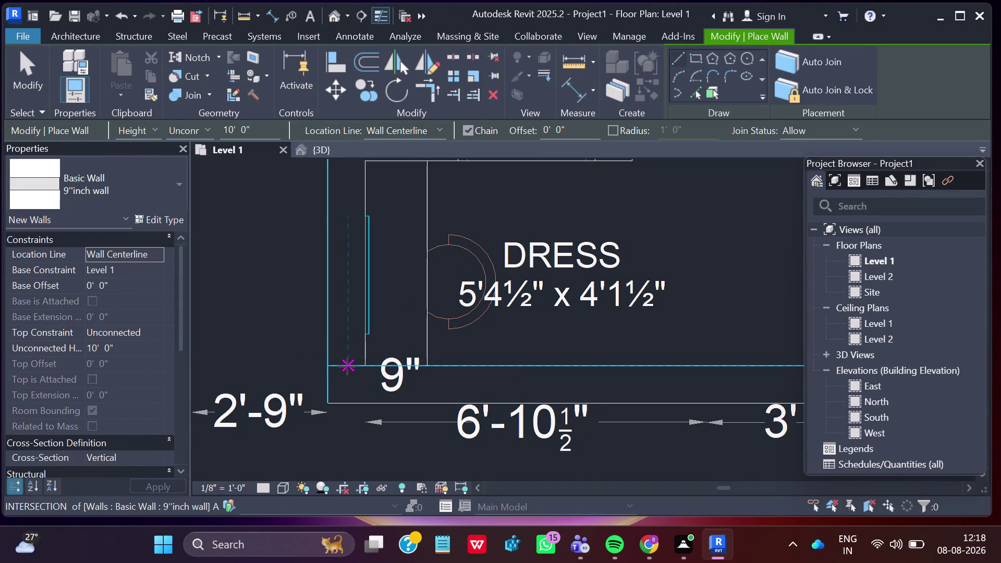
click(347, 362)
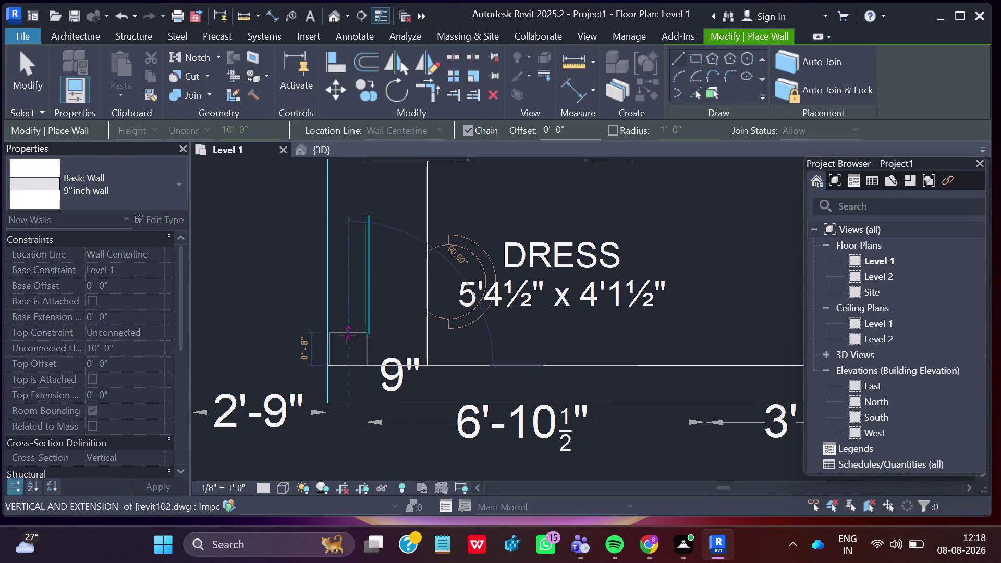
key(Escape)
scroll(up, 3)
scroll(up, 3)
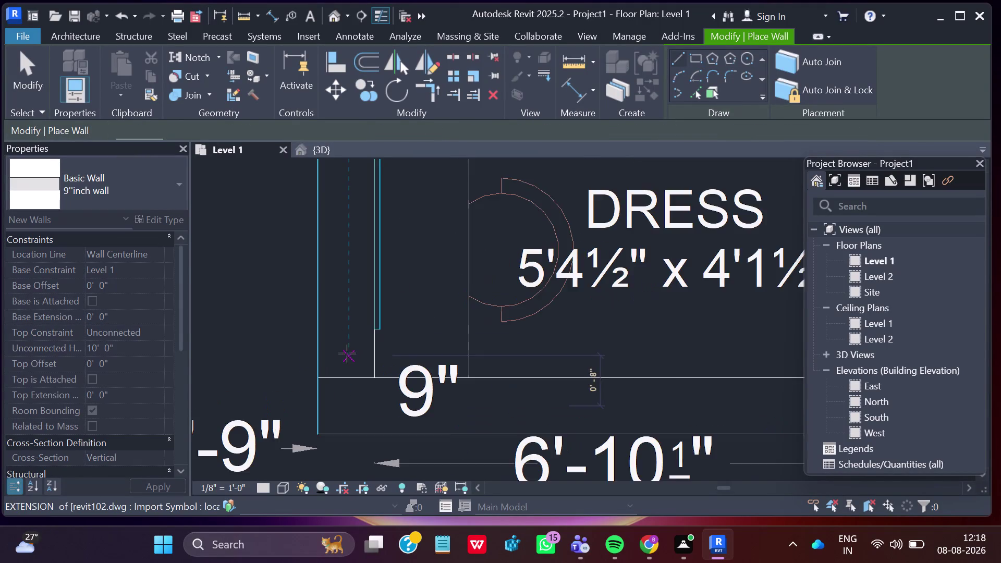
scroll(up, 3)
scroll(up, 3)
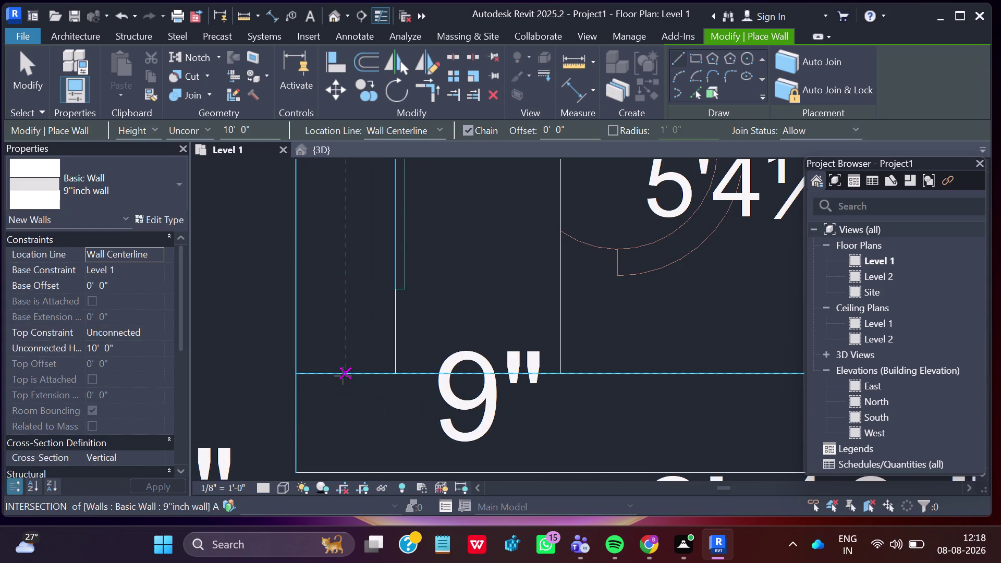
Start the left wall at the bottom-left corner and follow it up past the Toilet.
click(343, 375)
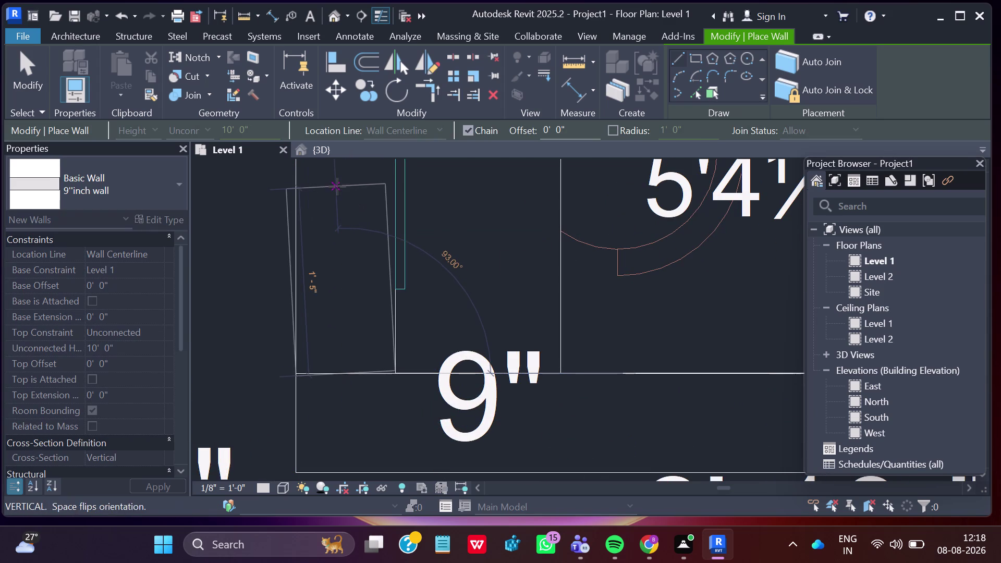
scroll(down, 3)
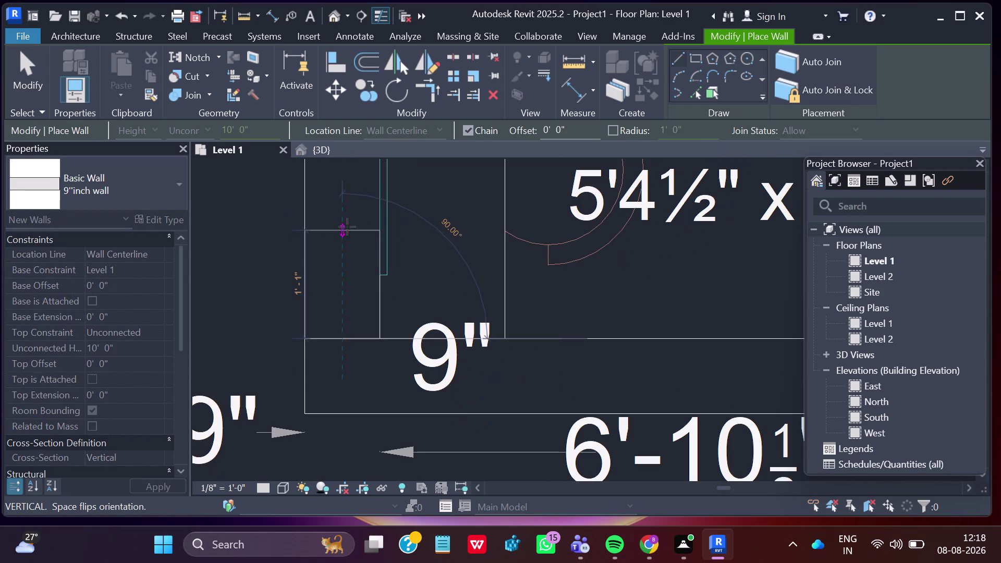
middle_drag(348, 225, 340, 407)
scroll(down, 3)
middle_drag(338, 282, 334, 401)
scroll(down, 3)
scroll(down, 3)
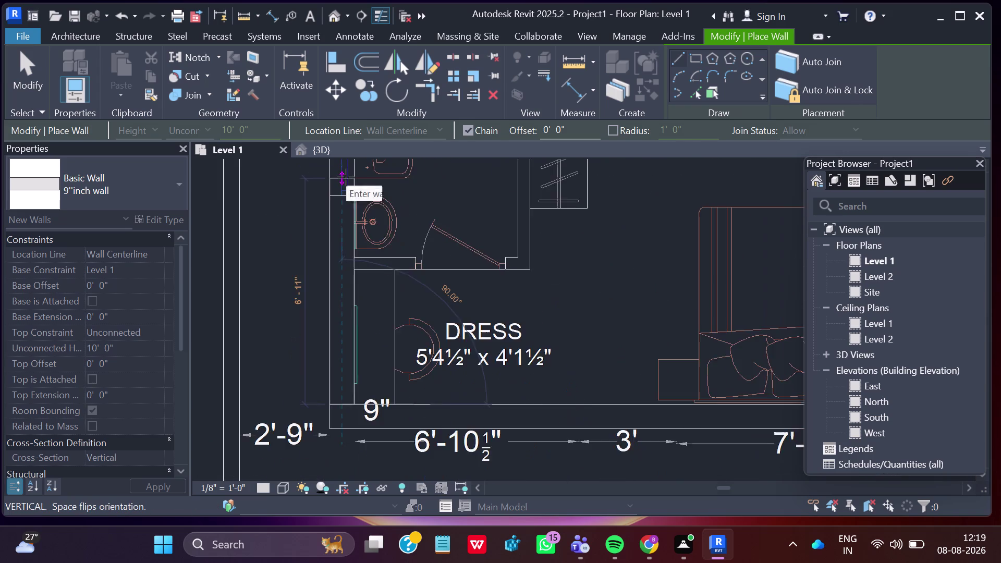
scroll(down, 3)
middle_drag(346, 176, 332, 411)
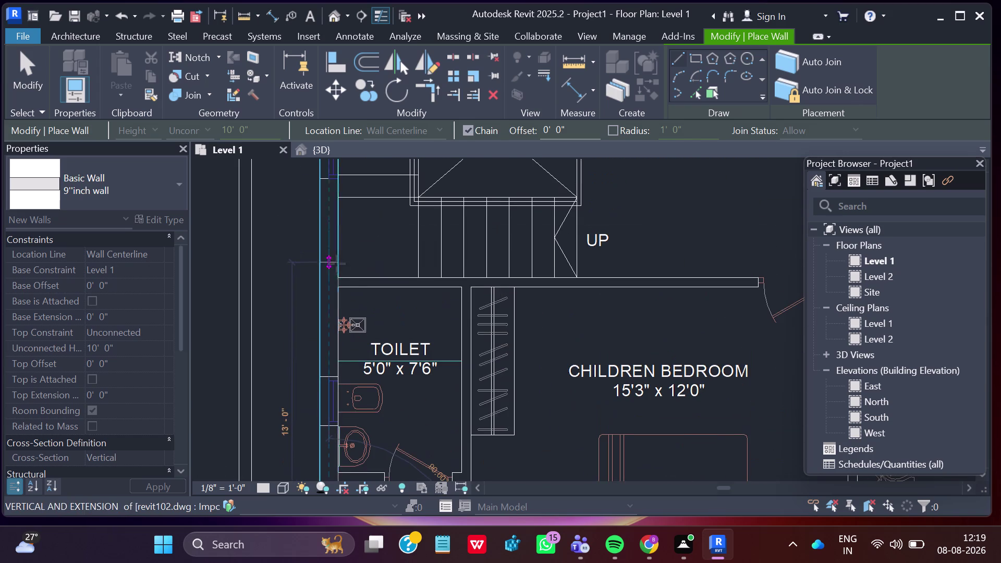
middle_drag(339, 266, 319, 448)
scroll(down, 3)
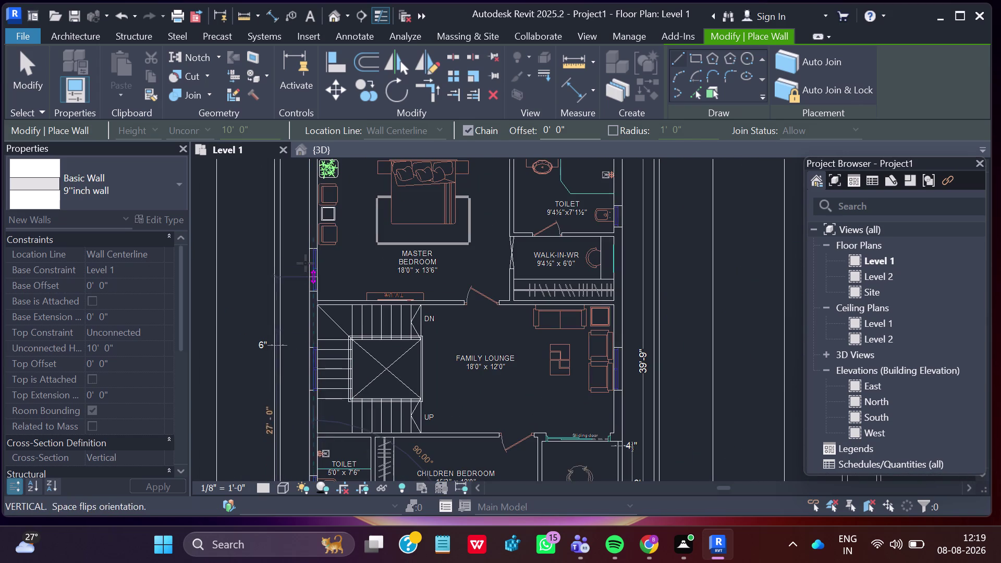
middle_drag(319, 255, 323, 376)
scroll(up, 3)
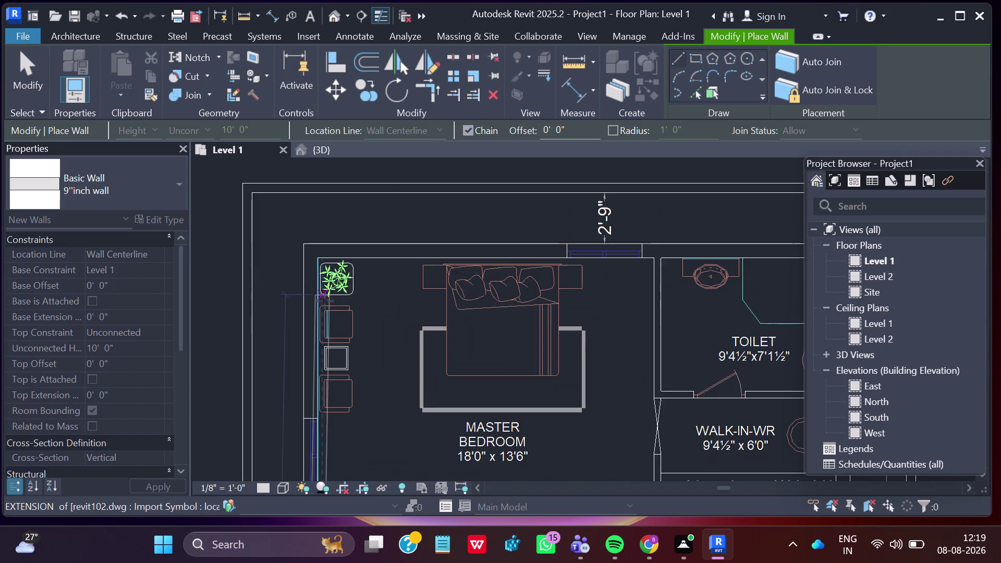
End the left wall at the Master Bedroom corner and stop the chain.
scroll(up, 3)
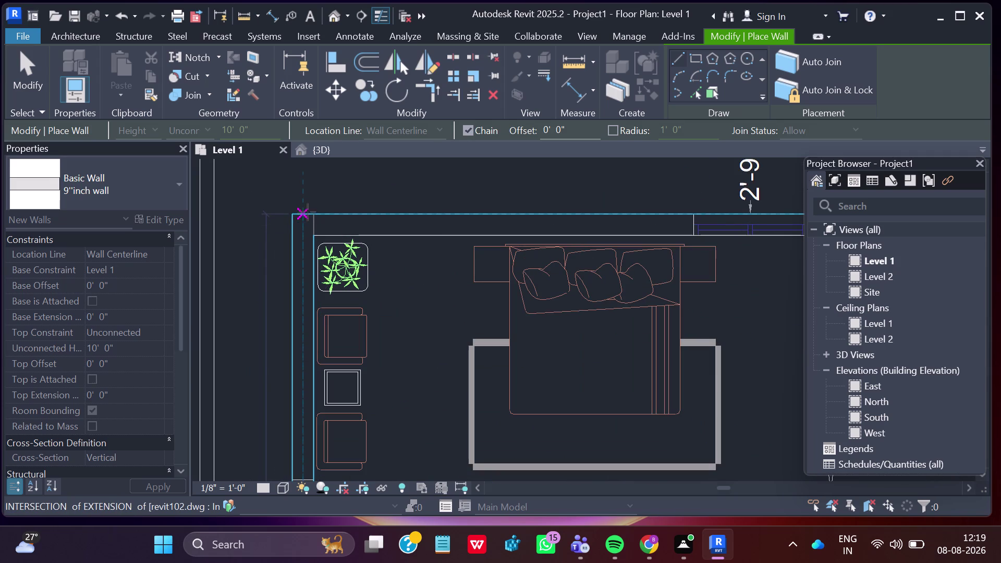
click(307, 213)
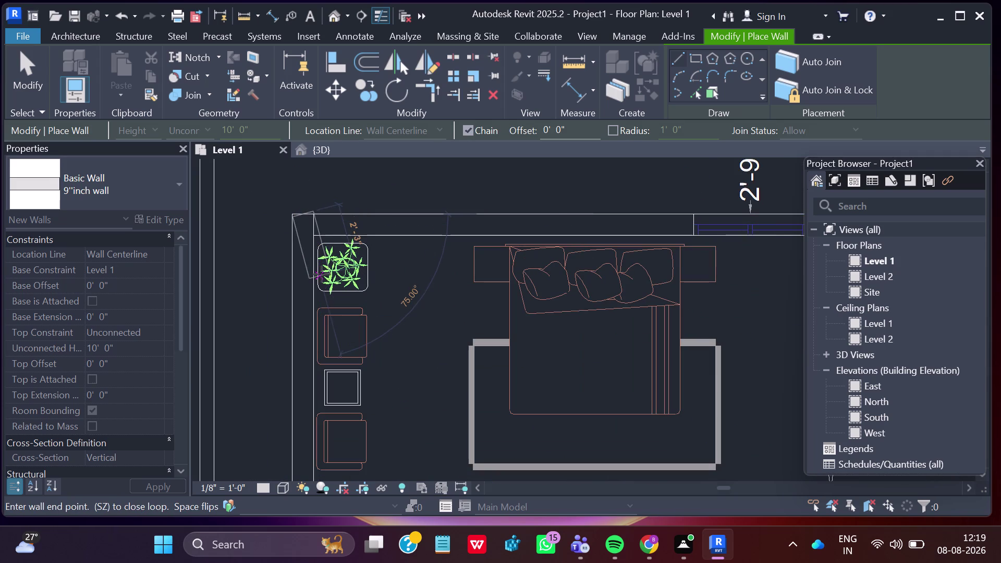
key(Escape)
scroll(up, 3)
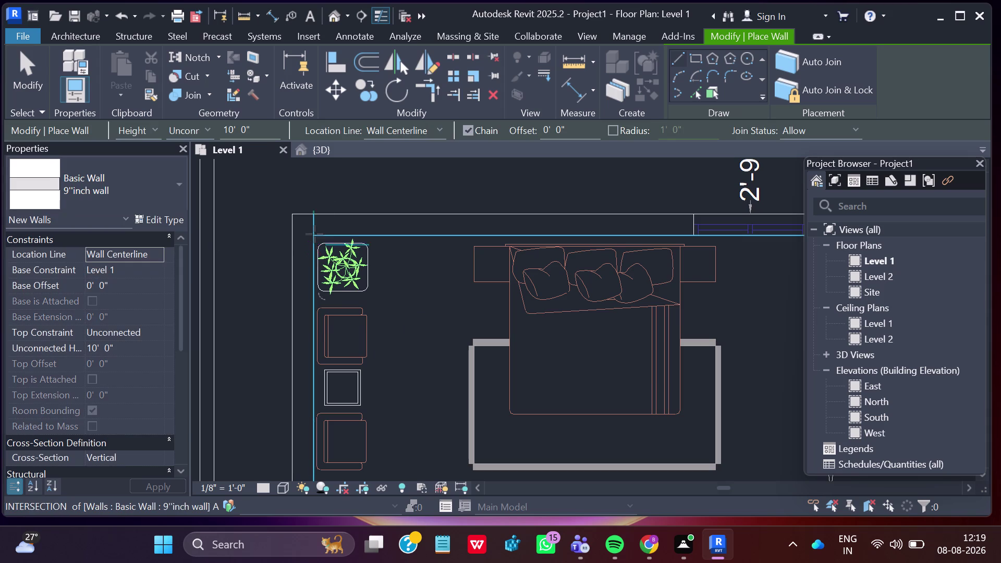
scroll(up, 3)
scroll(up, 3)
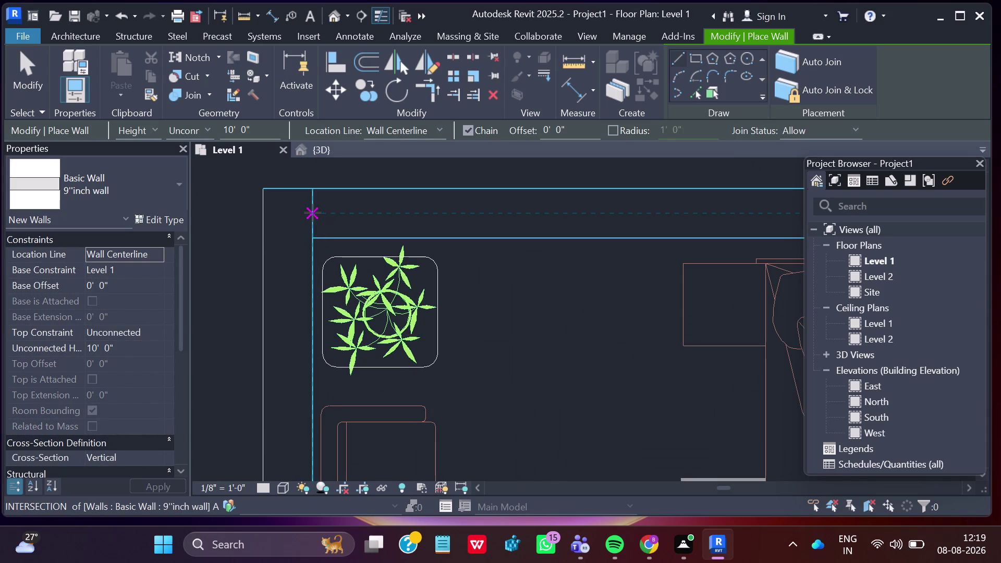
Draw the top wall from the Master Bedroom's top edge to the Toilet's corner.
click(313, 211)
scroll(down, 3)
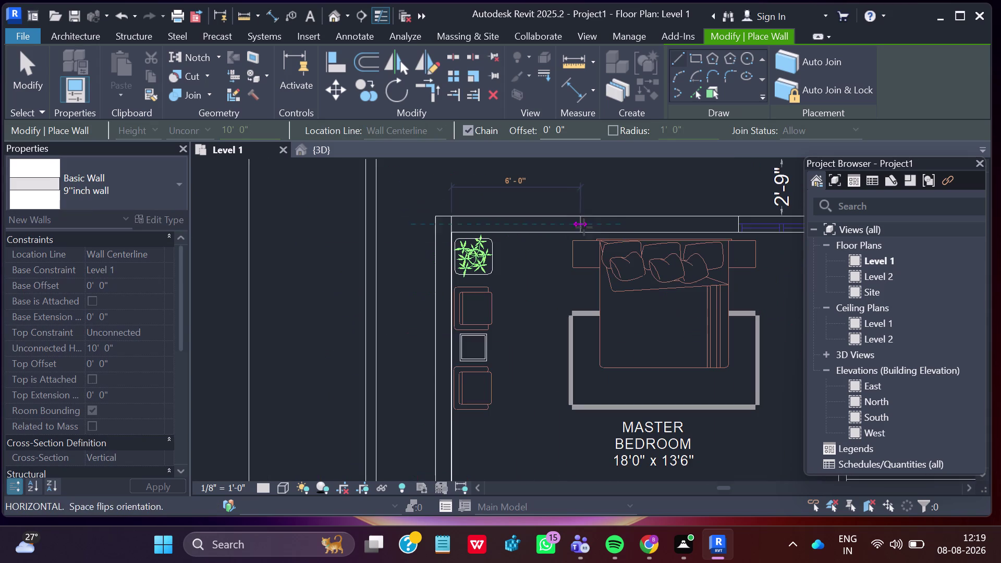
middle_drag(611, 214, 364, 227)
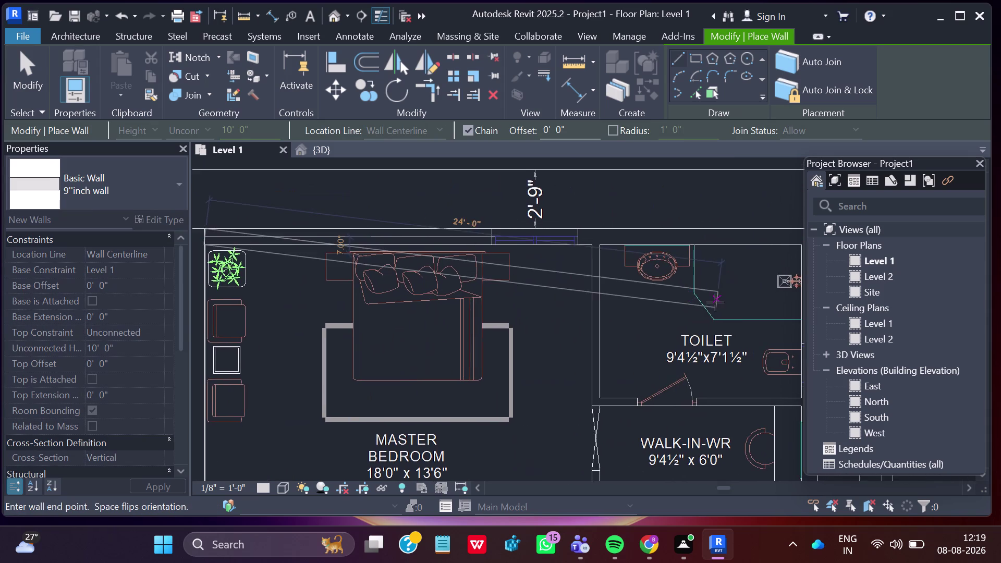
scroll(down, 3)
scroll(down, 3)
scroll(down, 3)
scroll(up, 3)
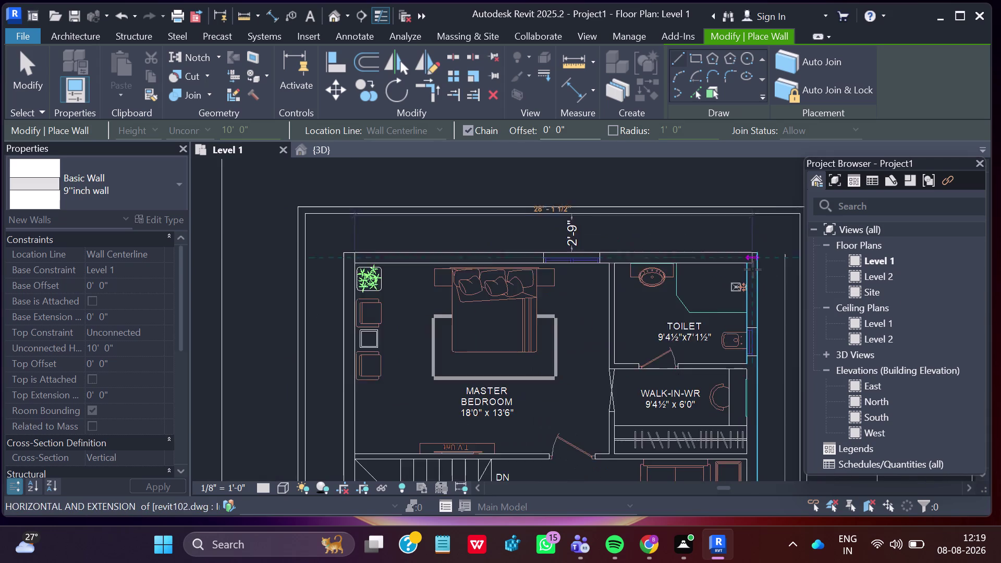
scroll(up, 3)
scroll(up, 3)
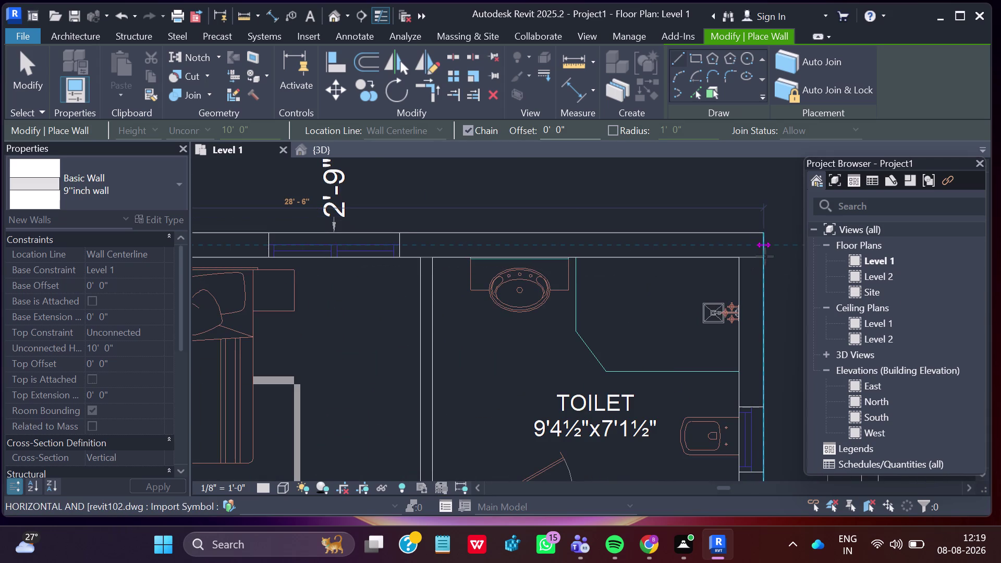
click(761, 243)
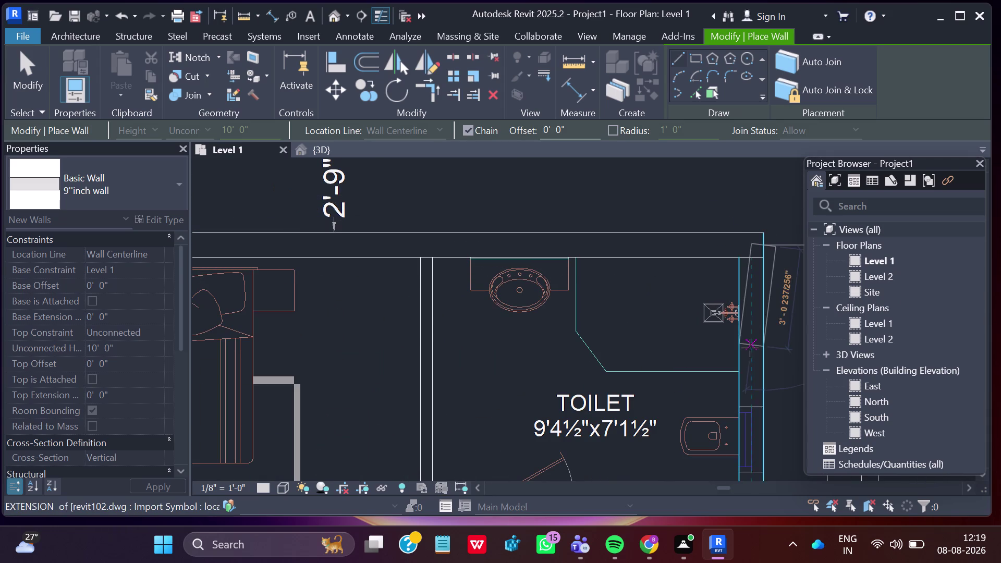
key(Escape)
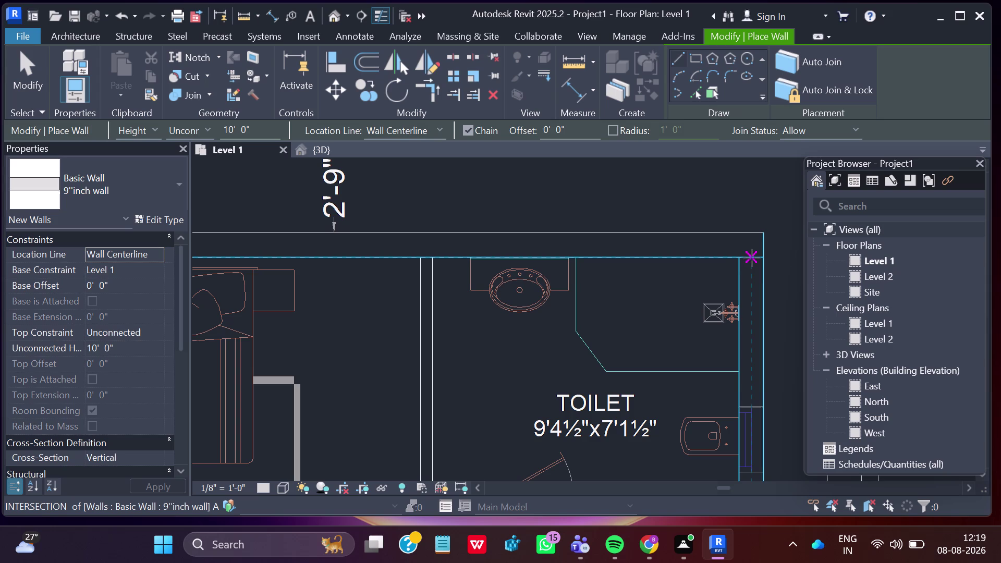
Draw the right-side wall down to the sliding door and end the chain.
click(752, 255)
scroll(down, 3)
scroll(down, 3)
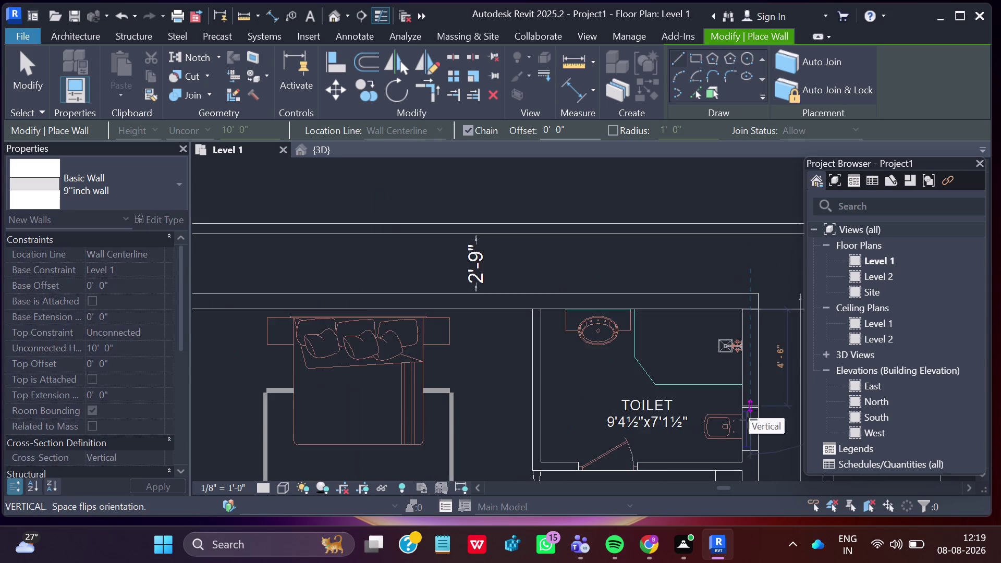
middle_drag(746, 435, 778, 268)
scroll(down, 3)
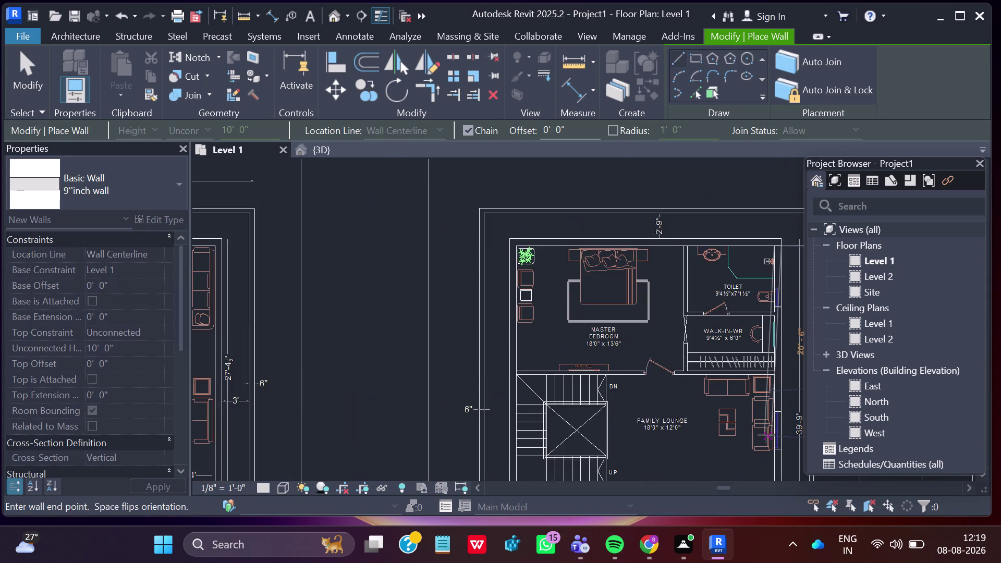
scroll(down, 3)
middle_drag(766, 434, 716, 310)
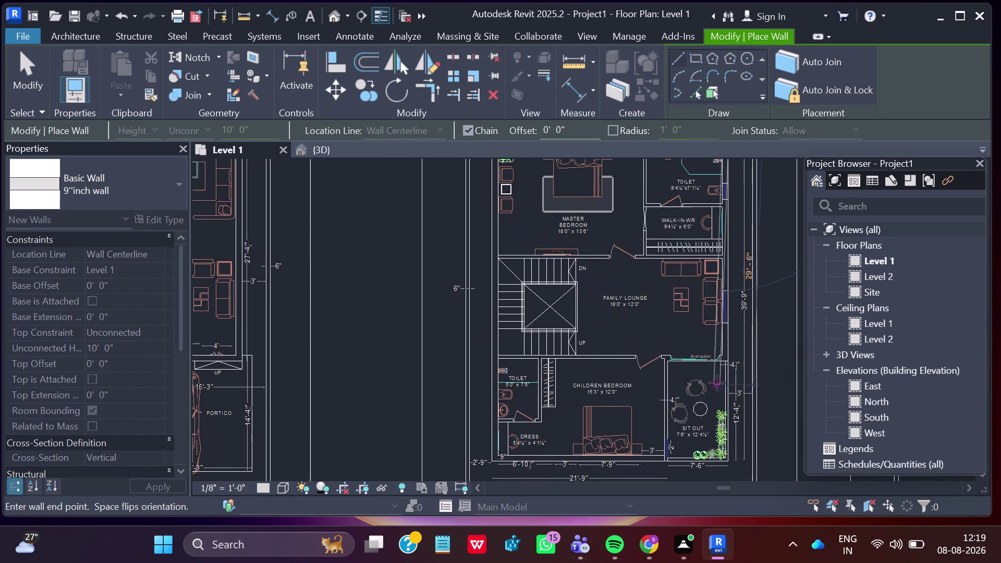
scroll(up, 3)
scroll(up, 3)
scroll(up, 3)
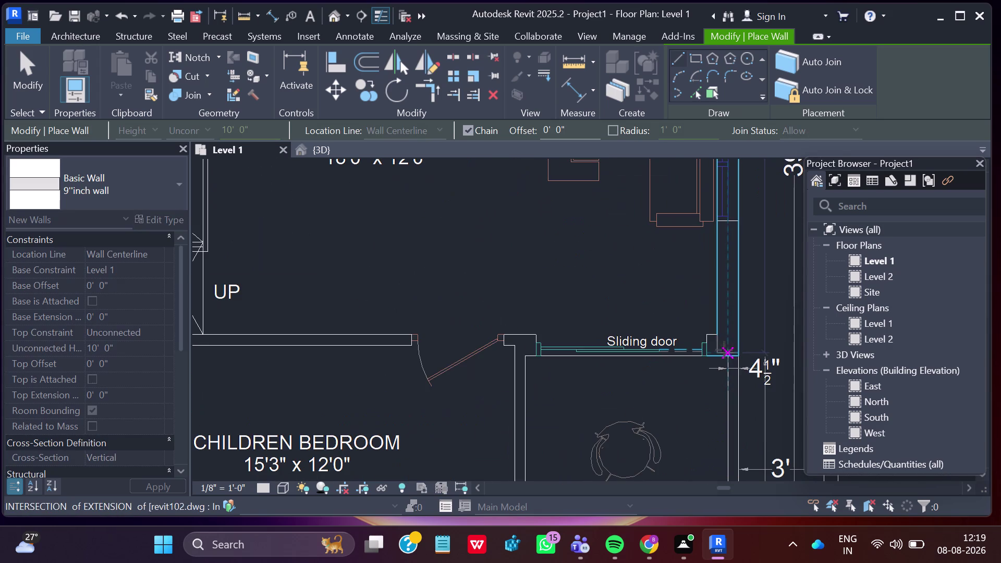
scroll(up, 3)
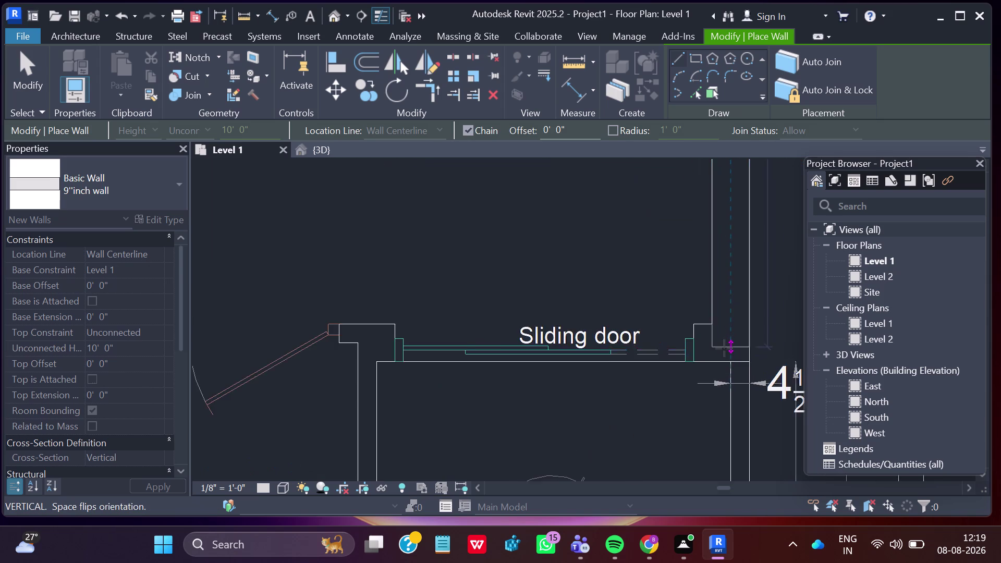
scroll(up, 3)
click(740, 368)
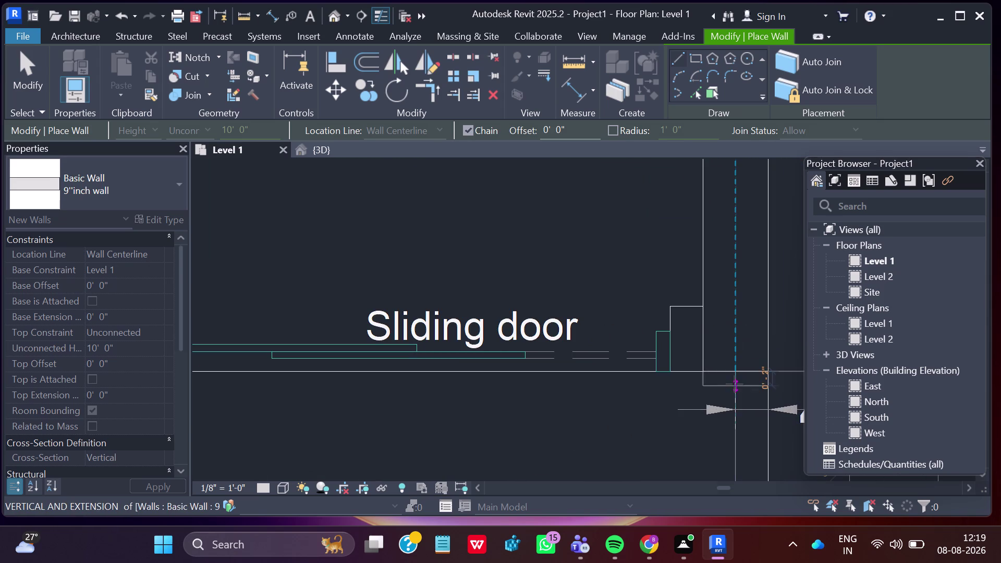
key(Escape)
scroll(down, 3)
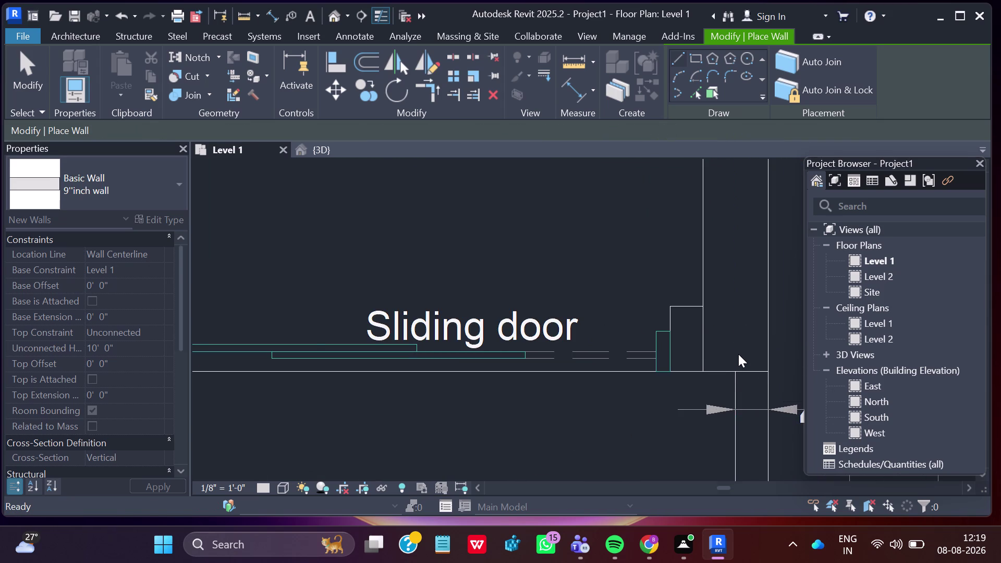
Look over the children bedroom and sit-out walls, then exit wall placement with Esc.
scroll(down, 3)
scroll(down, 3)
scroll(down, 3)
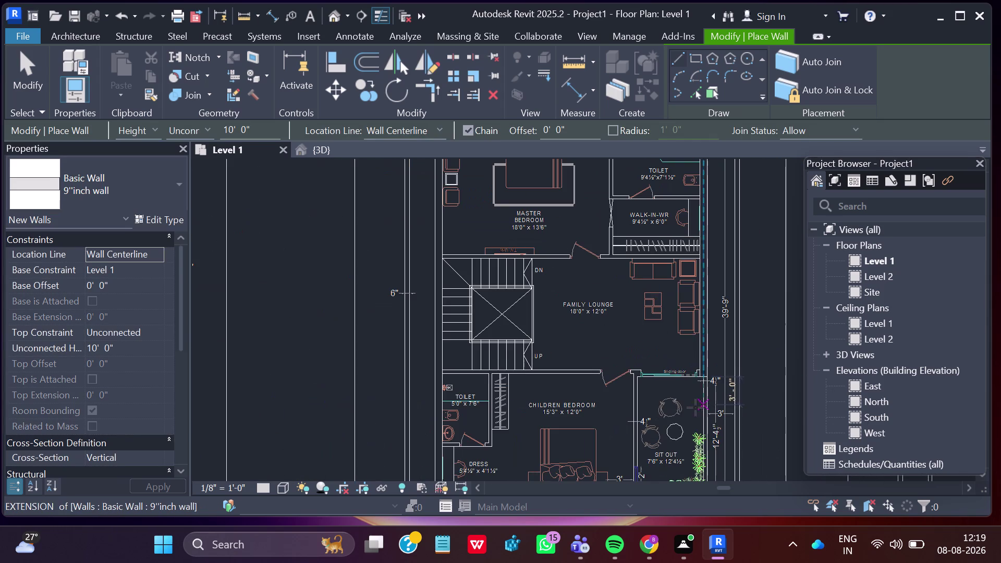
middle_drag(681, 418, 671, 316)
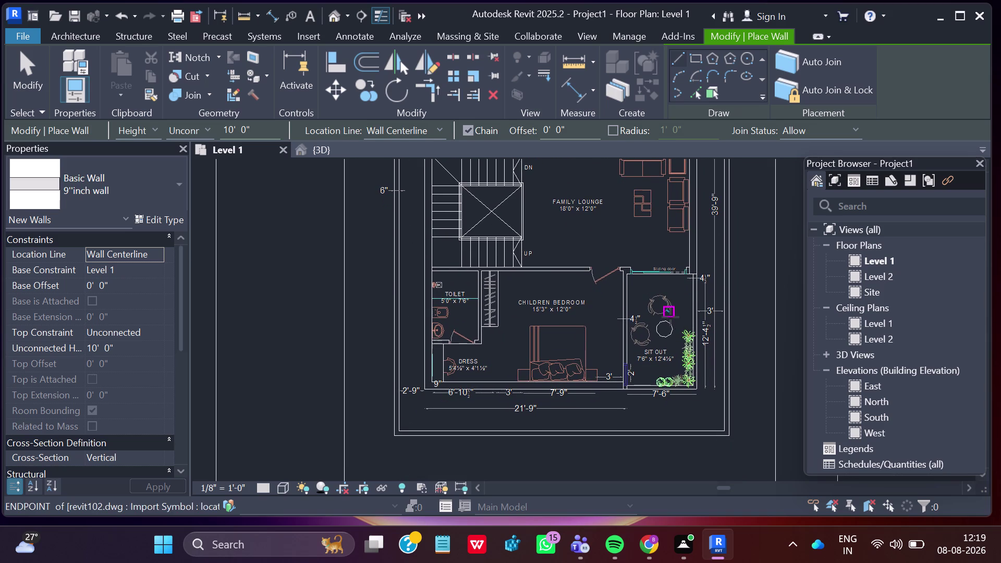
scroll(down, 3)
scroll(down, 3)
scroll(down, 3)
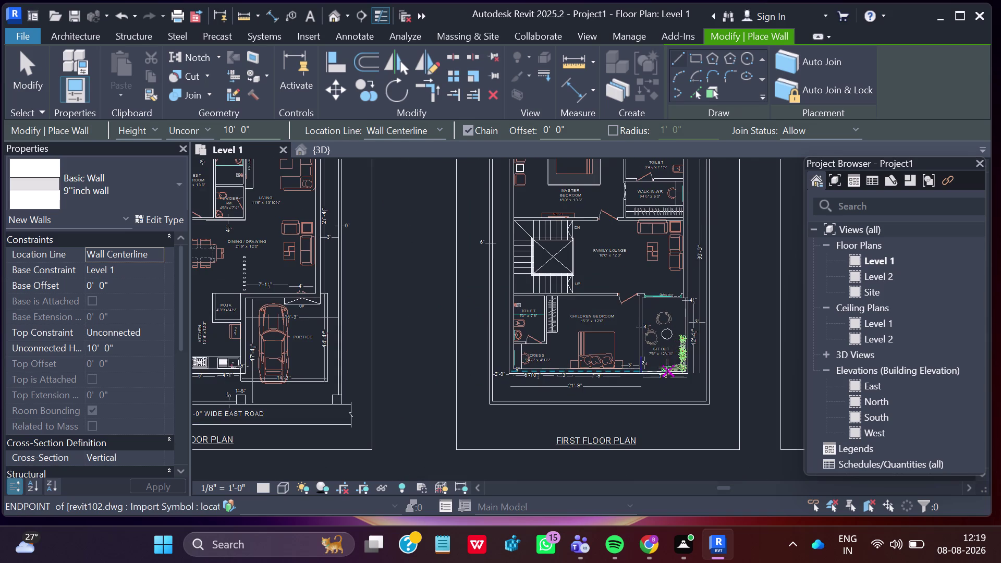
scroll(up, 3)
scroll(up, 3)
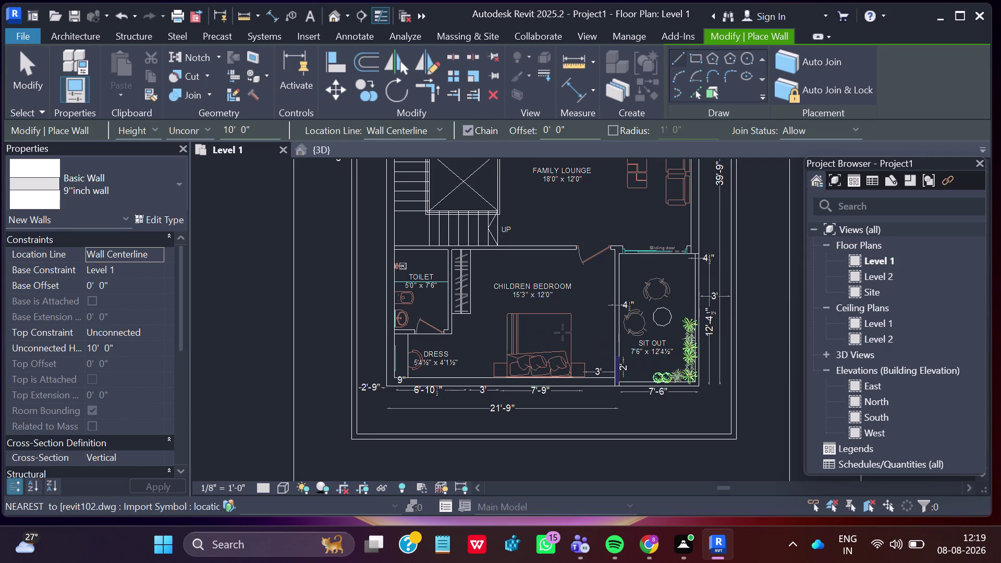
key(Escape)
scroll(down, 3)
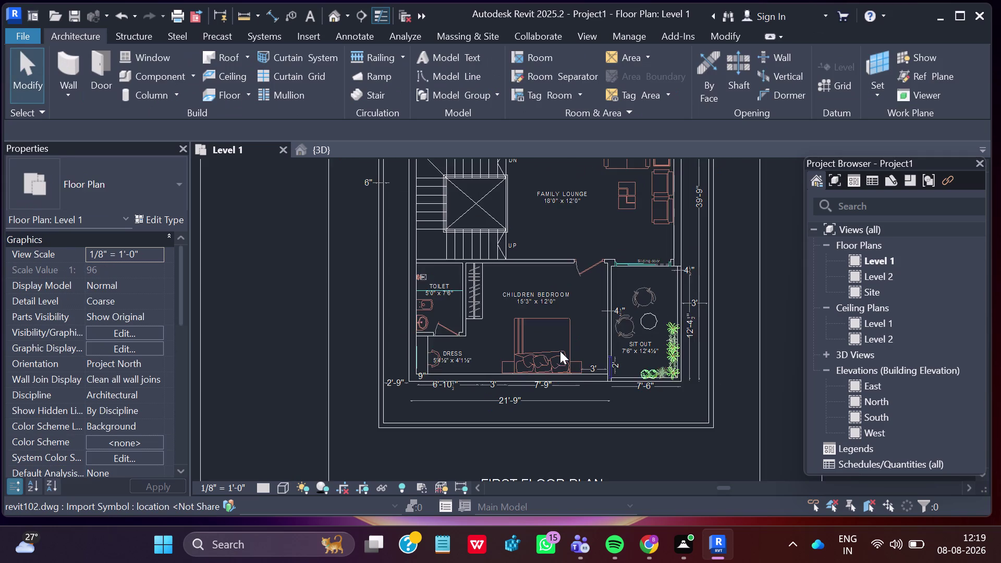
scroll(down, 3)
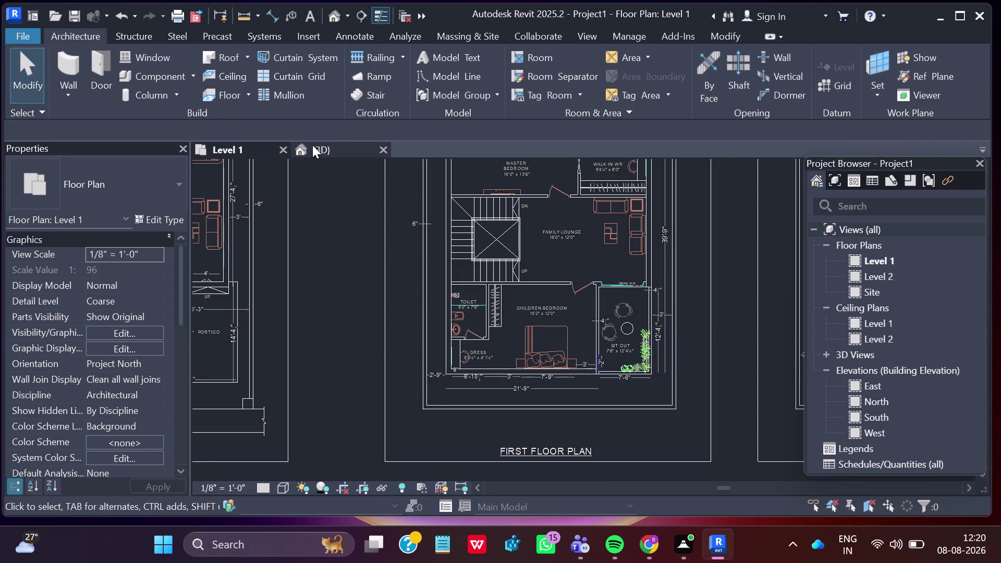
click(313, 143)
middle_drag(640, 326, 353, 284)
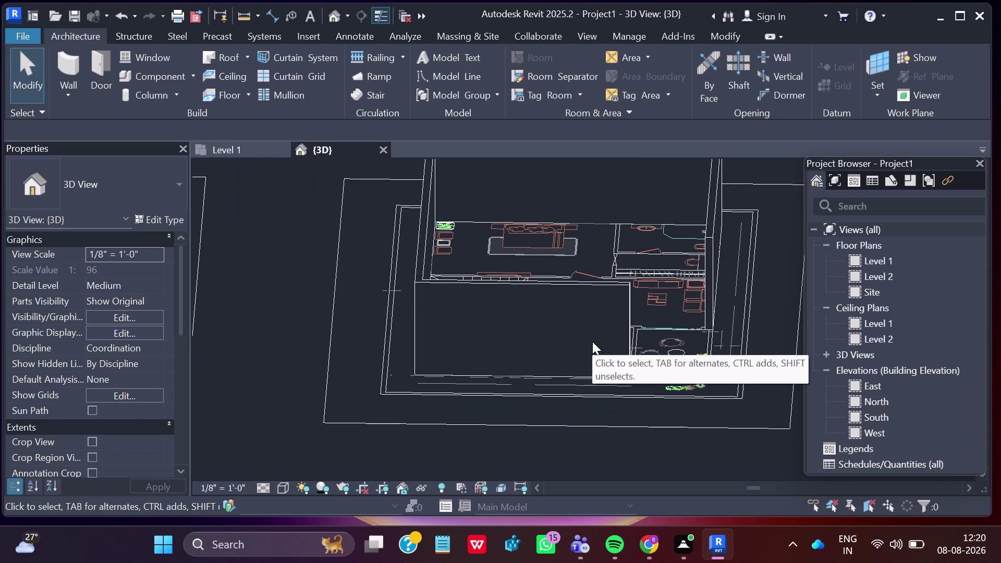
middle_drag(593, 342, 590, 437)
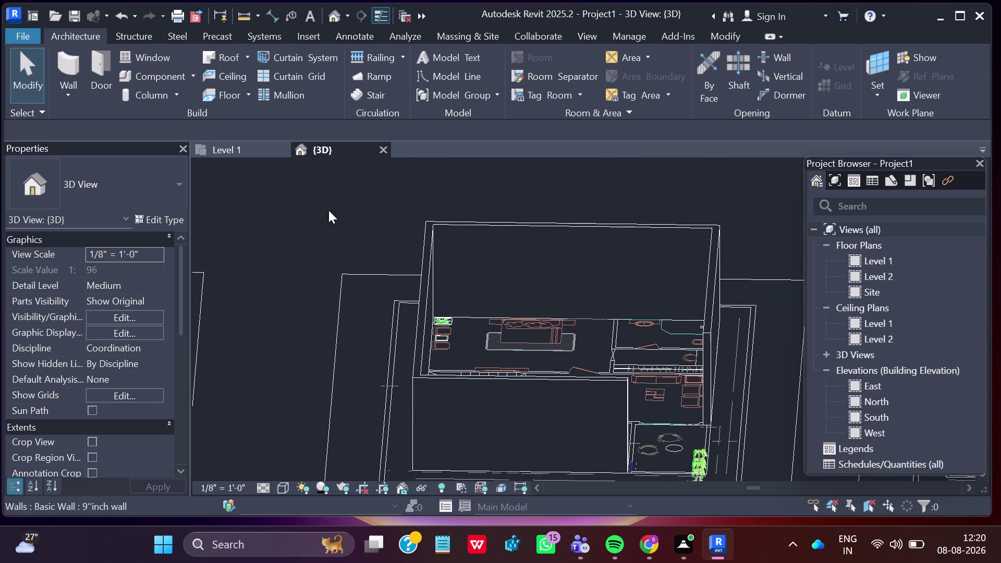
click(229, 144)
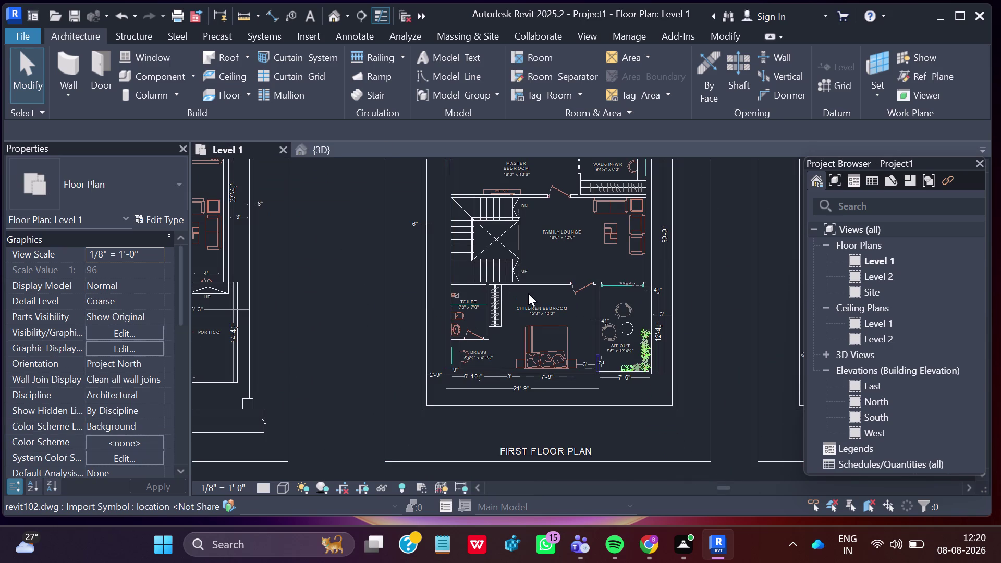
Frame the ground and first floor plans together and open the Wall dropdown.
scroll(down, 3)
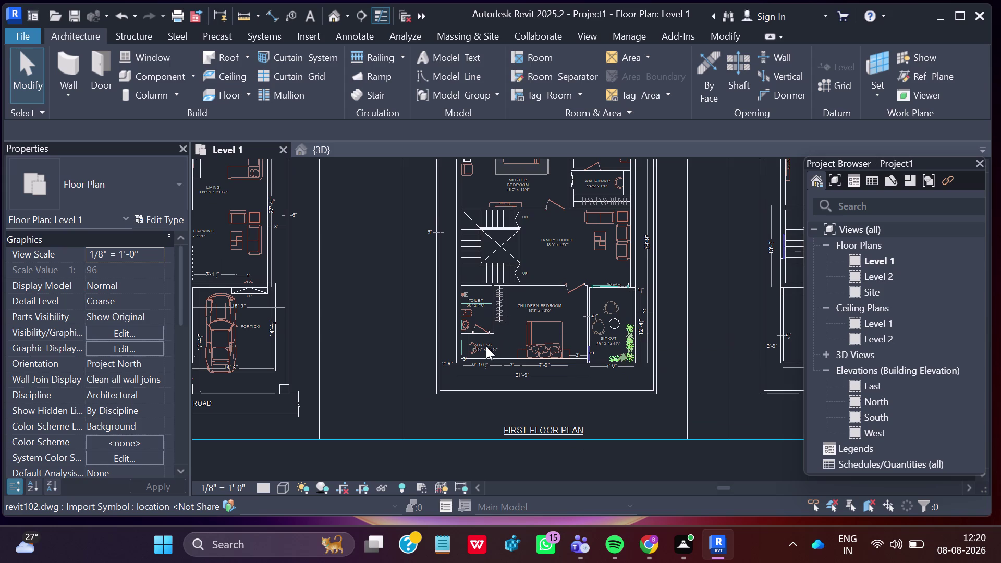
scroll(up, 3)
scroll(up, 3)
scroll(up, 3)
scroll(up, 3)
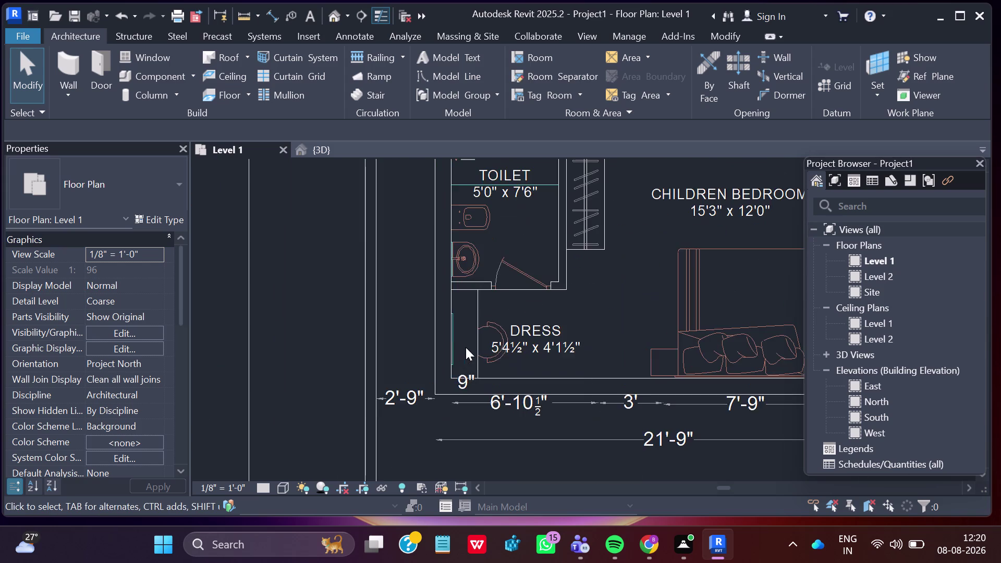
scroll(up, 3)
scroll(up, 3)
scroll(down, 3)
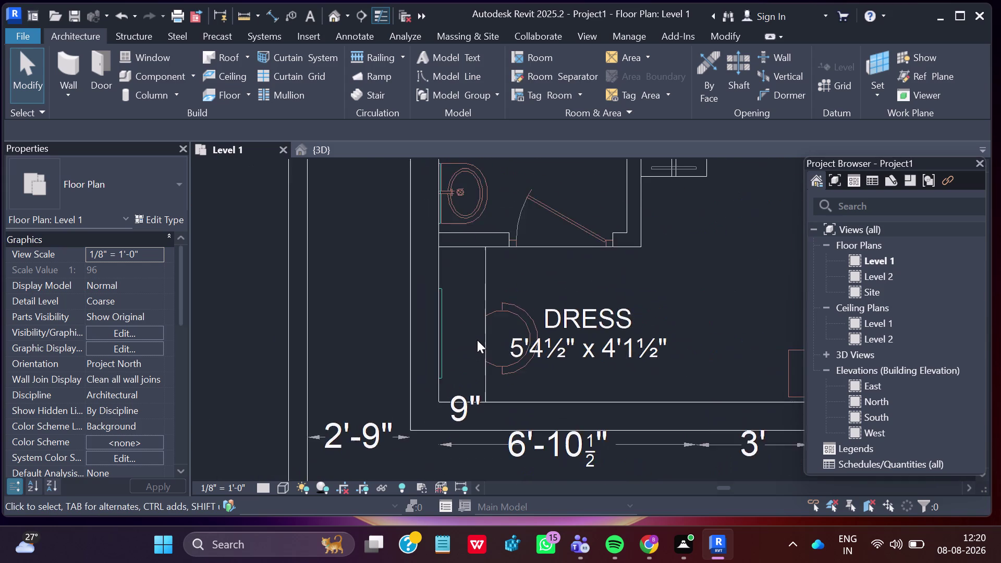
scroll(down, 3)
scroll(down, 3)
scroll(down, 3)
scroll(down, 3)
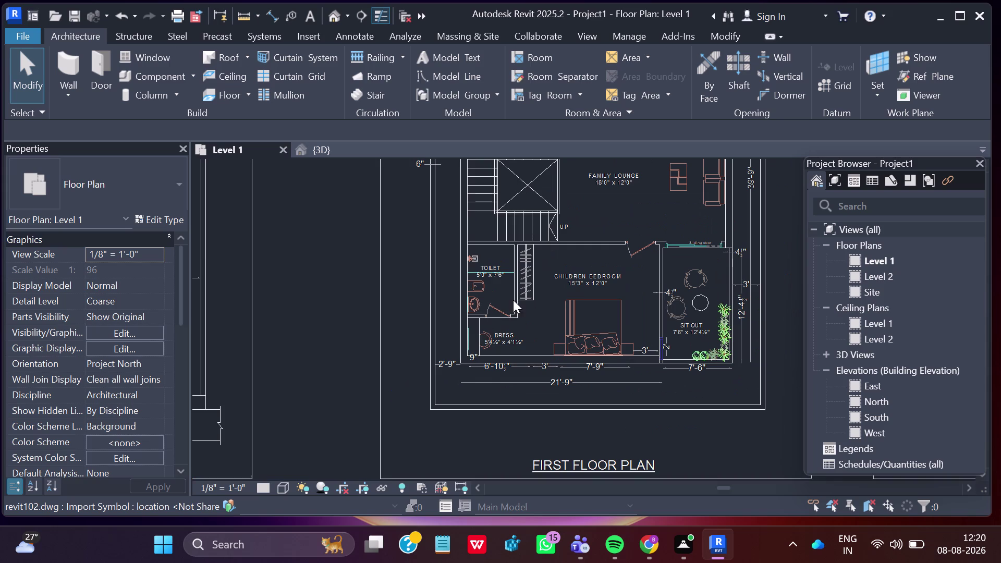
middle_drag(597, 281, 600, 355)
scroll(down, 3)
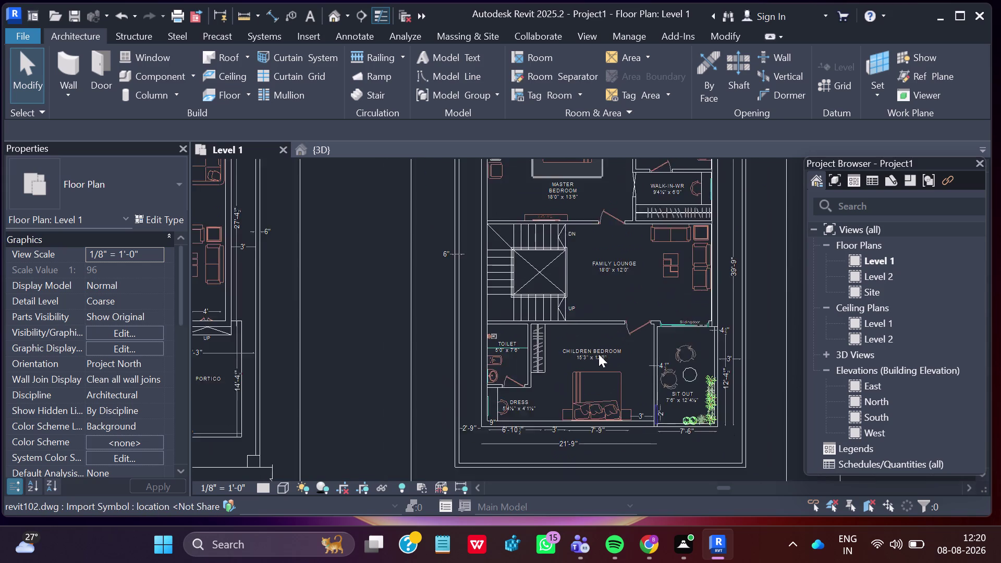
scroll(down, 3)
middle_drag(535, 349, 578, 362)
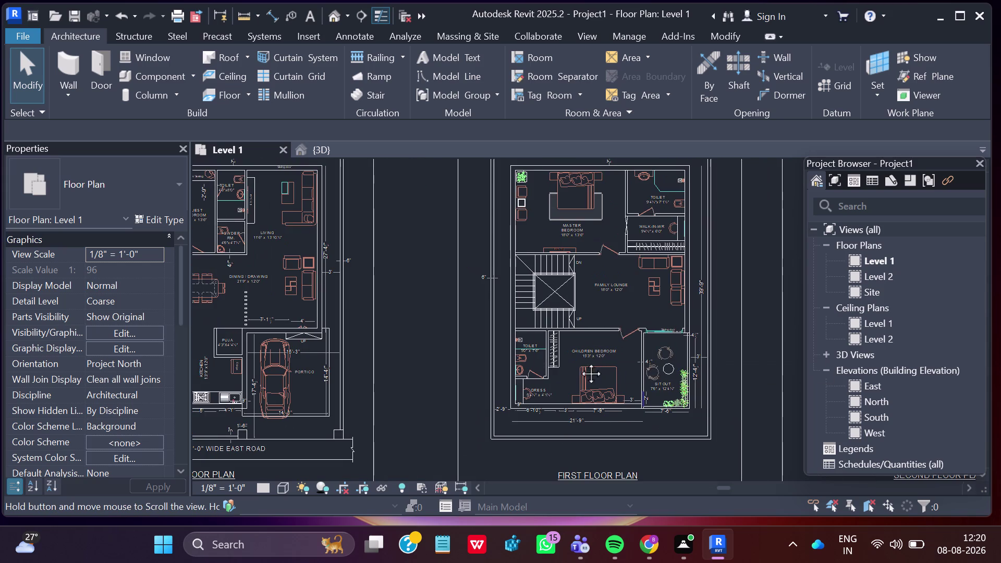
middle_drag(579, 362, 611, 365)
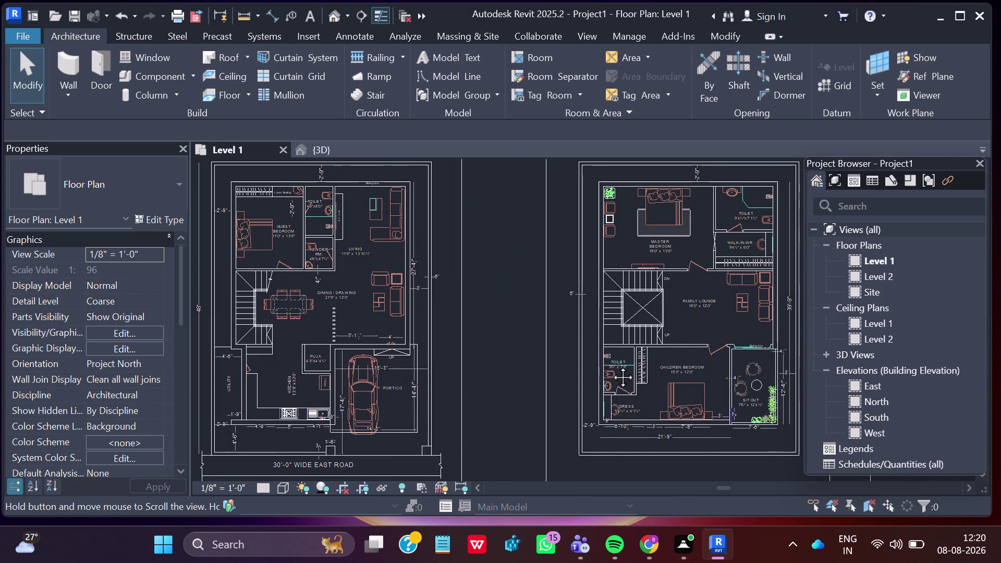
middle_drag(611, 365, 605, 365)
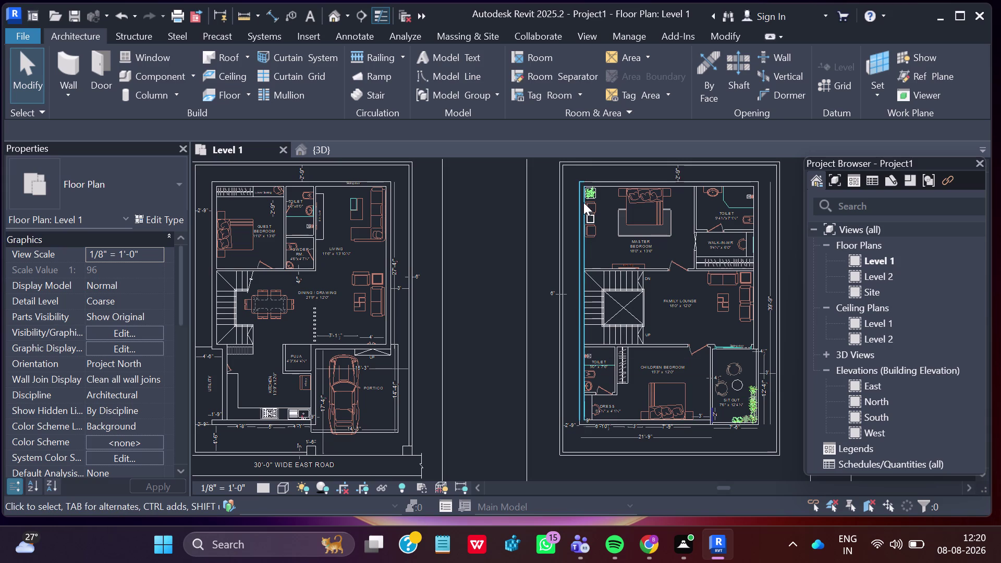
click(74, 97)
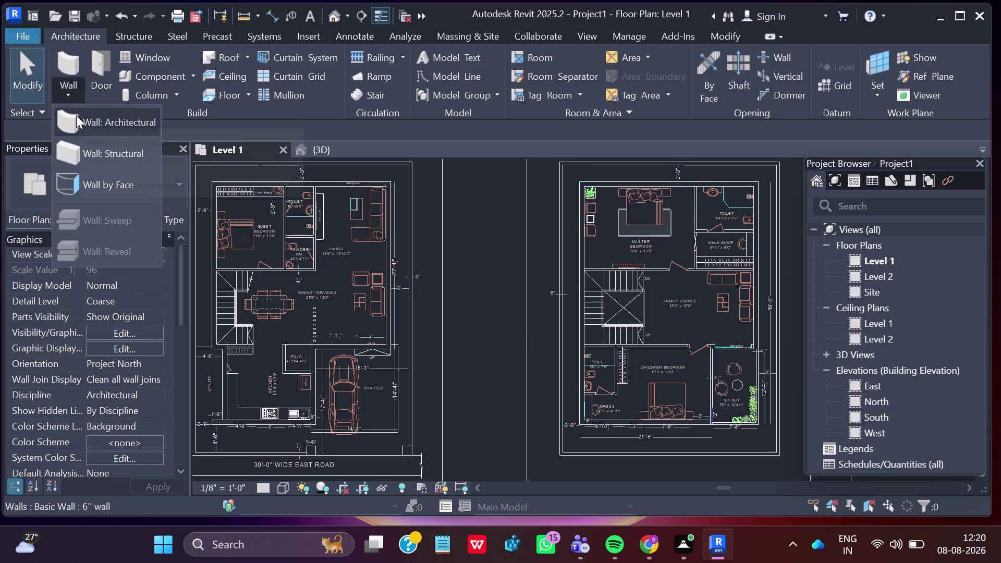
Start Wall: Architectural with the Basic Wall 4.5"inch wall 2 type selected.
click(76, 117)
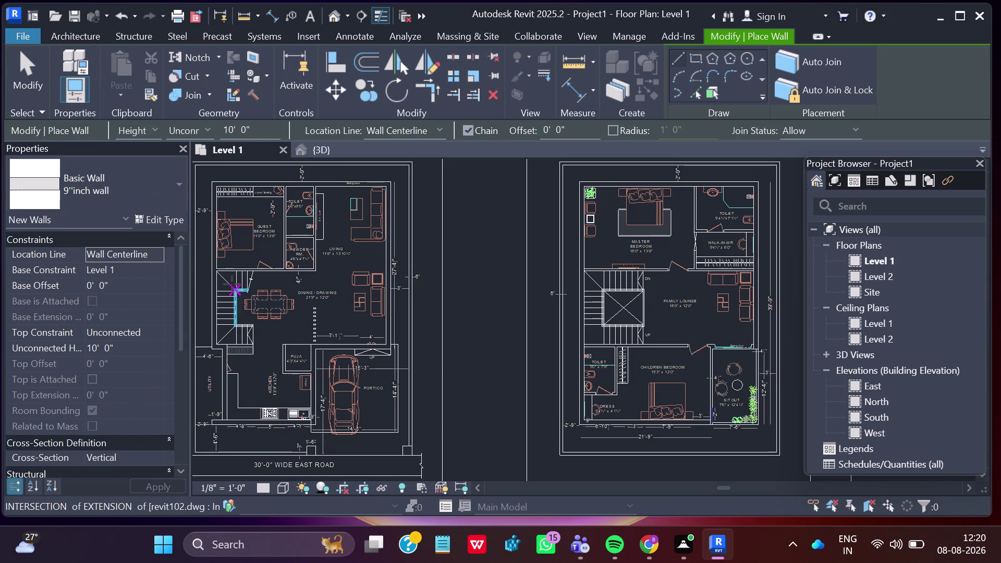
click(178, 182)
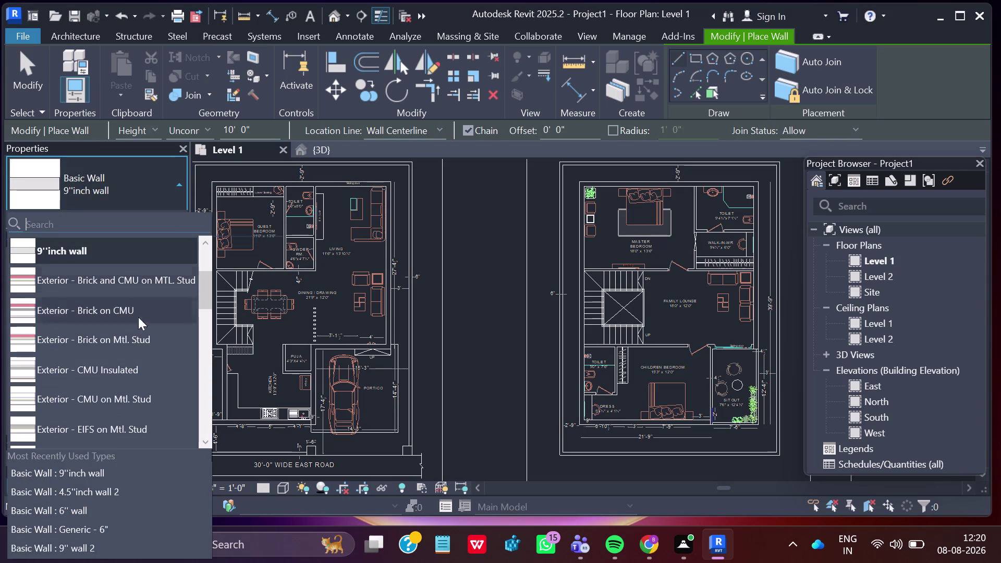
click(115, 490)
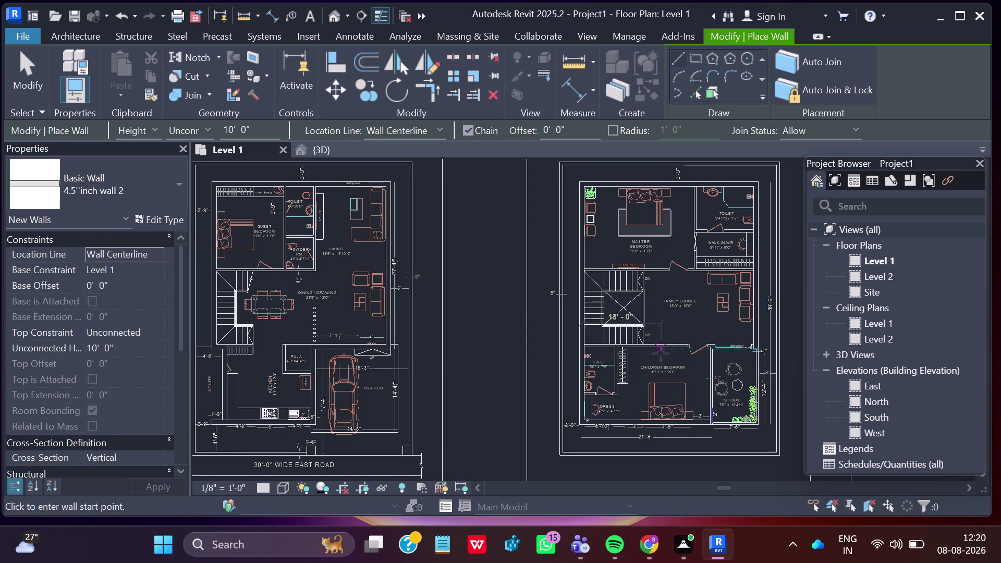
scroll(down, 3)
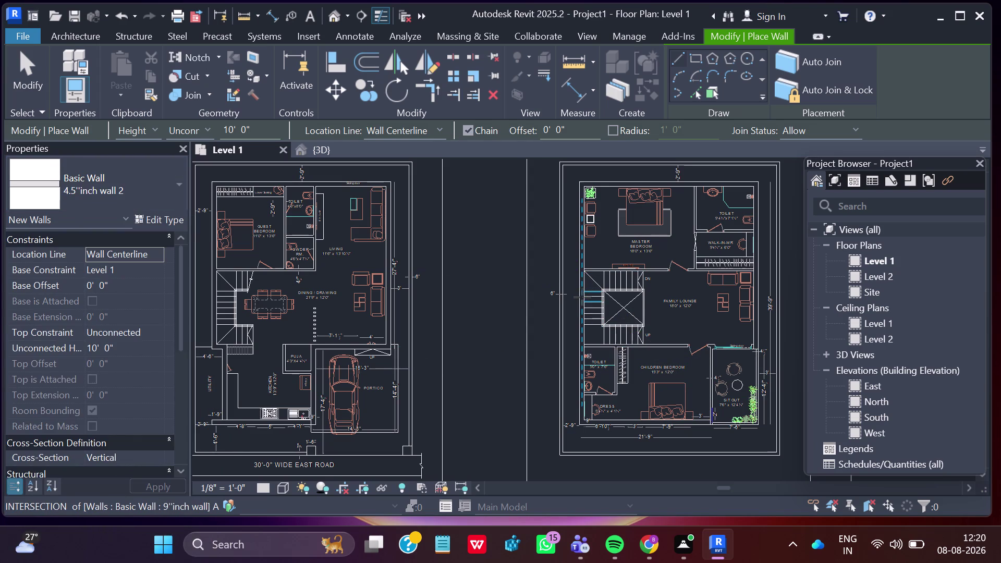
Draw a 4.5" partition from the staircase's top-left corner east to the exterior wall.
scroll(down, 3)
scroll(up, 3)
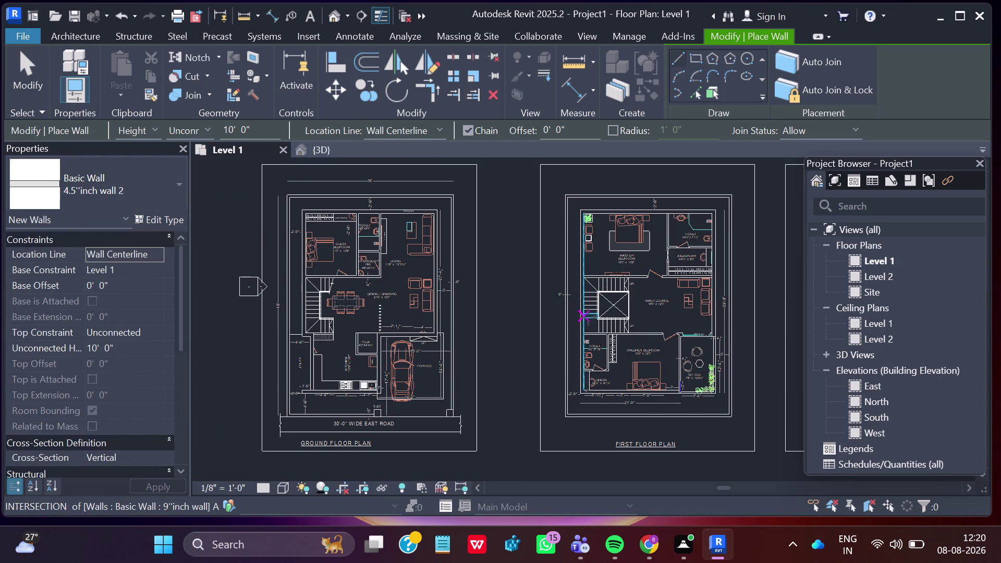
scroll(up, 3)
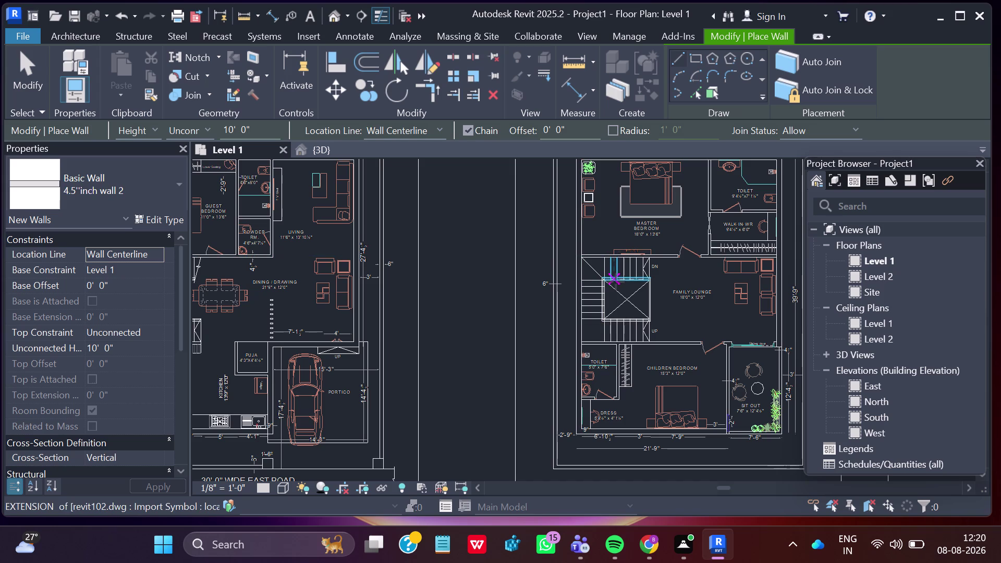
scroll(down, 3)
scroll(up, 3)
scroll(up, 3)
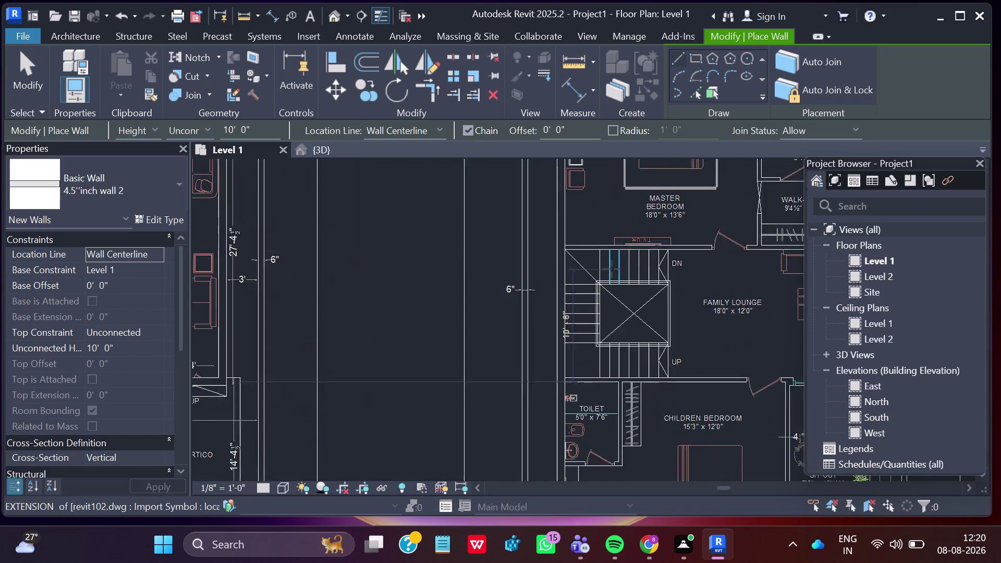
scroll(up, 3)
scroll(up, 3)
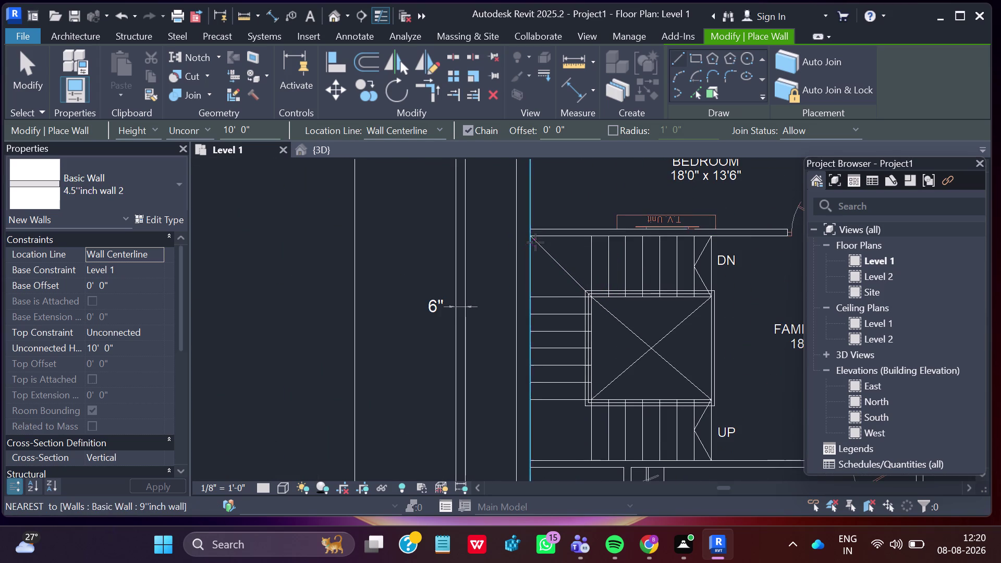
scroll(up, 3)
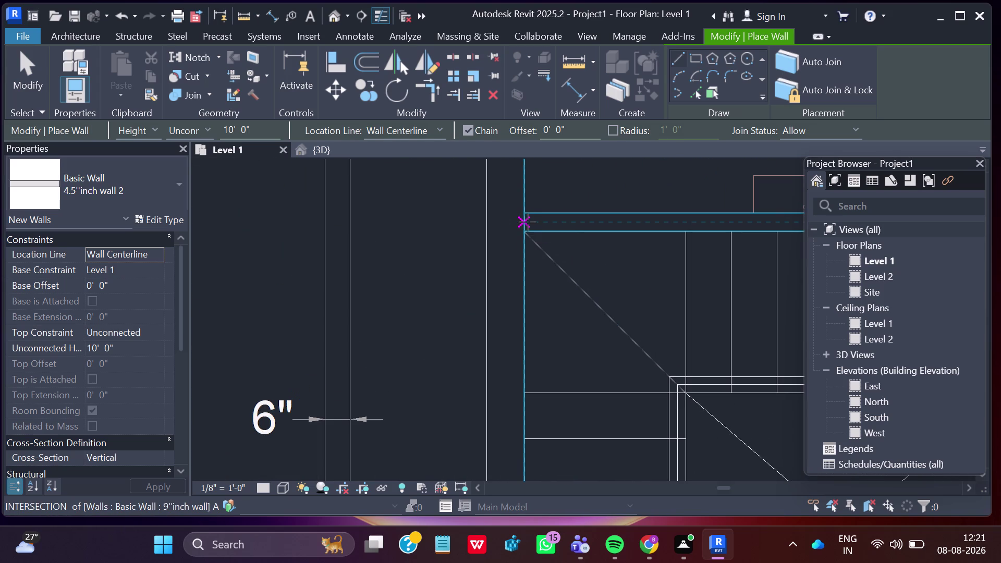
scroll(up, 3)
scroll(up, 3)
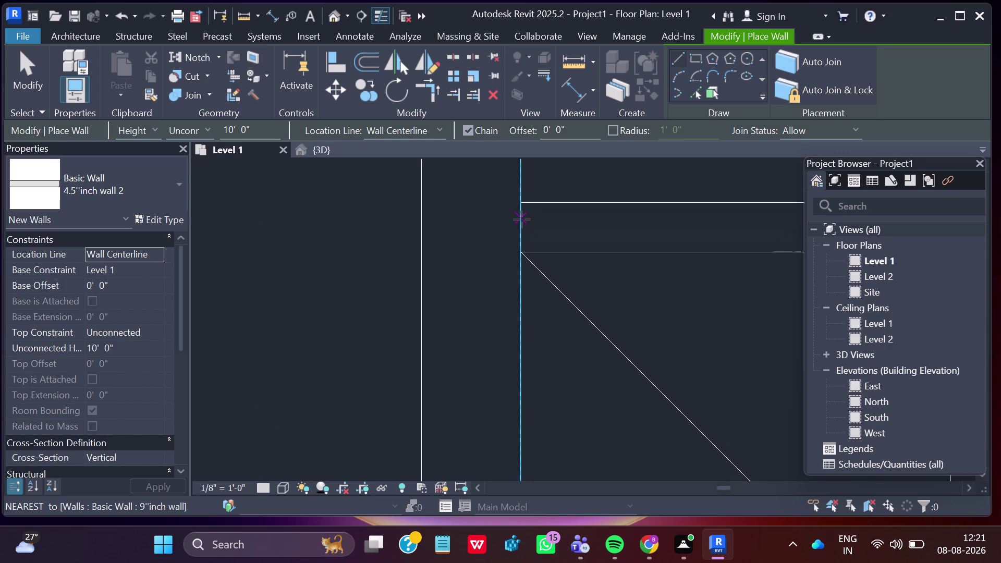
click(522, 226)
scroll(down, 3)
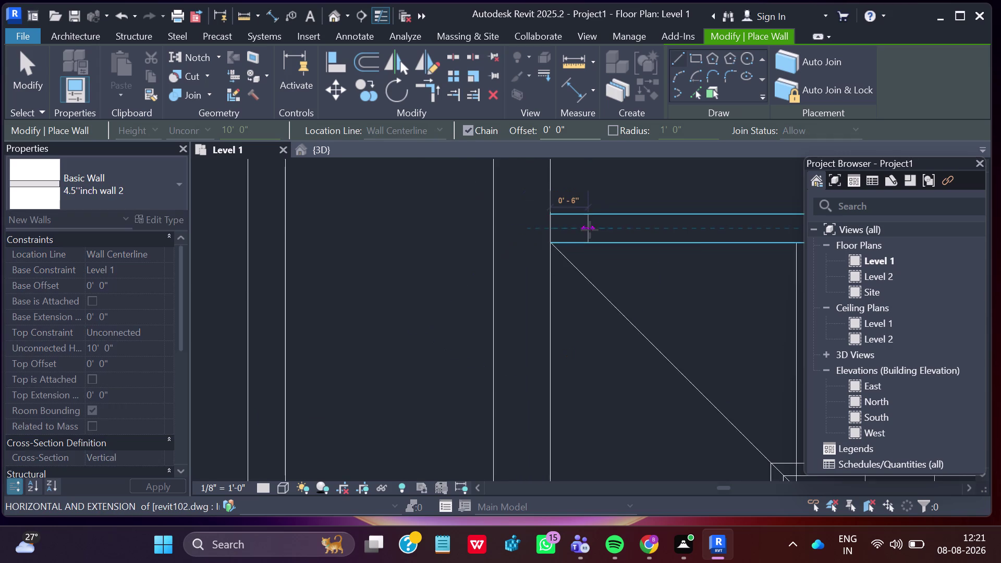
scroll(down, 3)
middle_drag(618, 226, 338, 258)
scroll(down, 3)
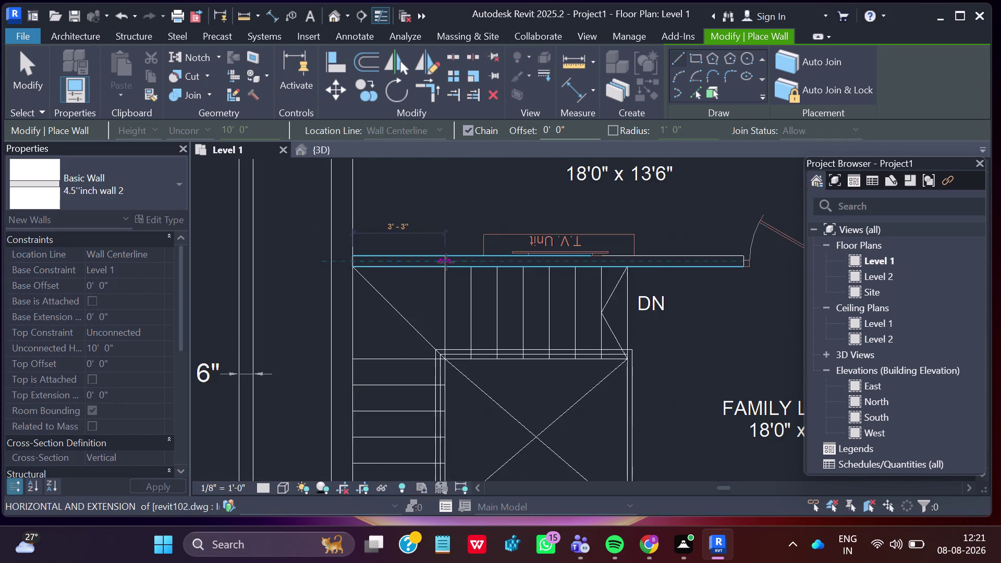
scroll(down, 3)
scroll(down, 3)
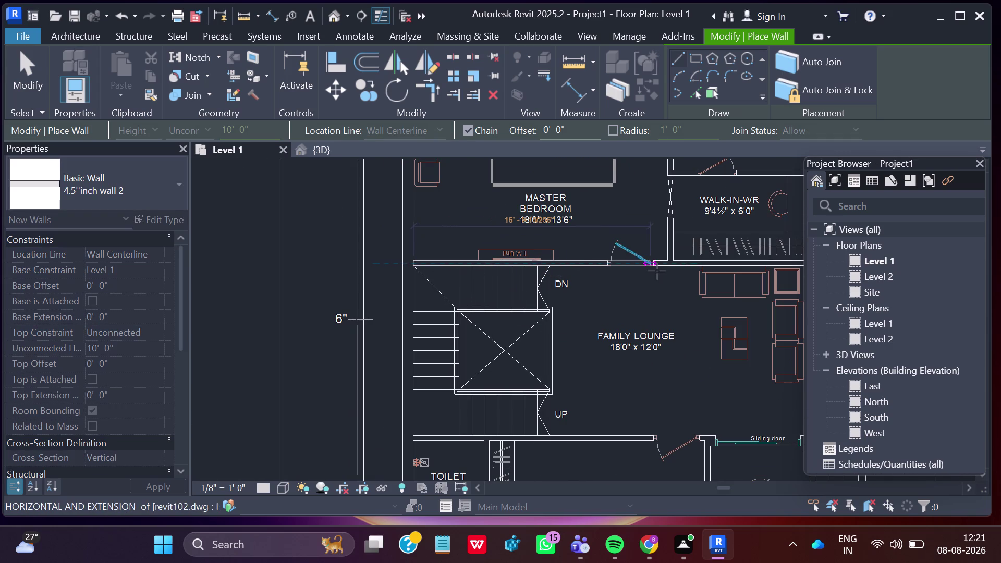
scroll(down, 3)
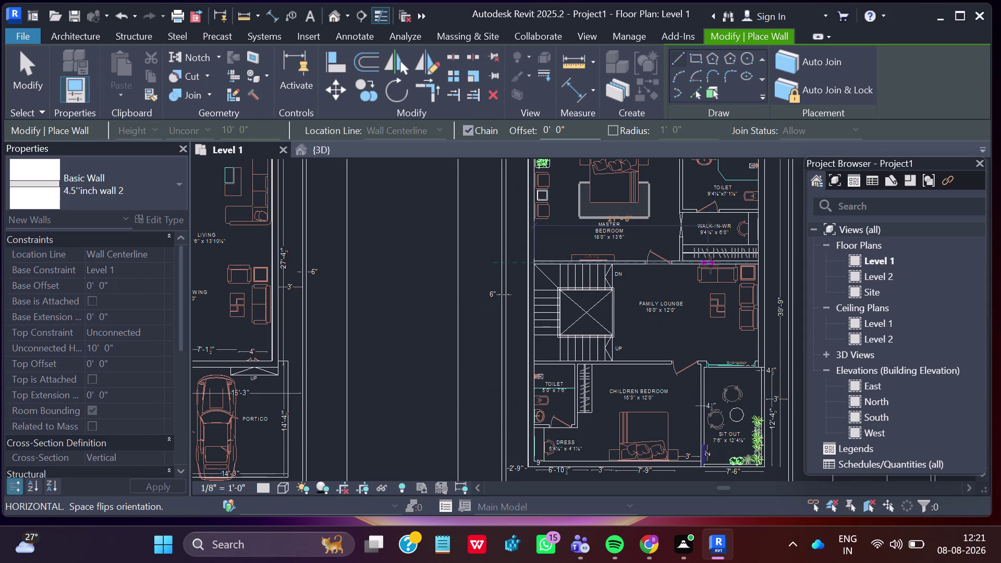
scroll(up, 3)
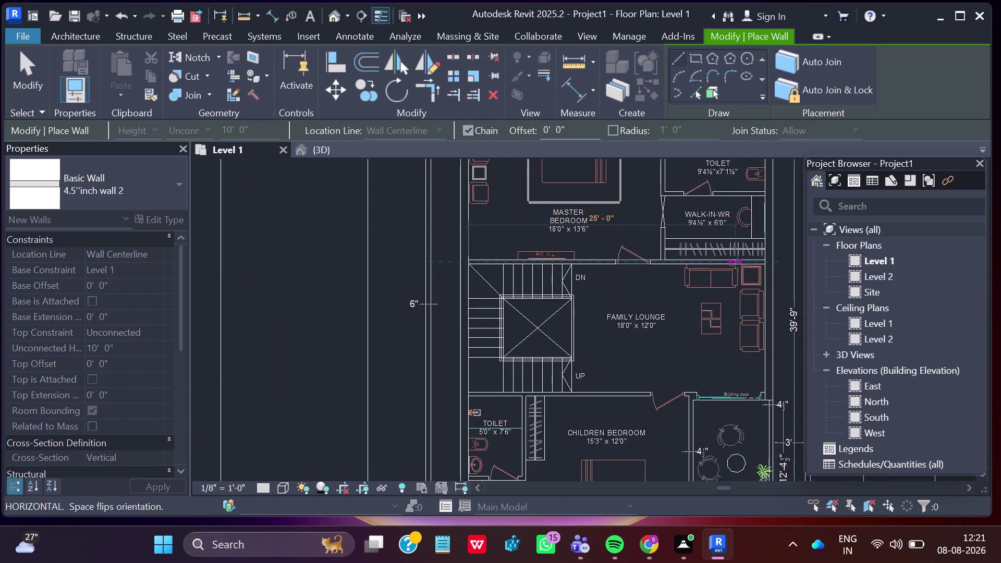
scroll(up, 3)
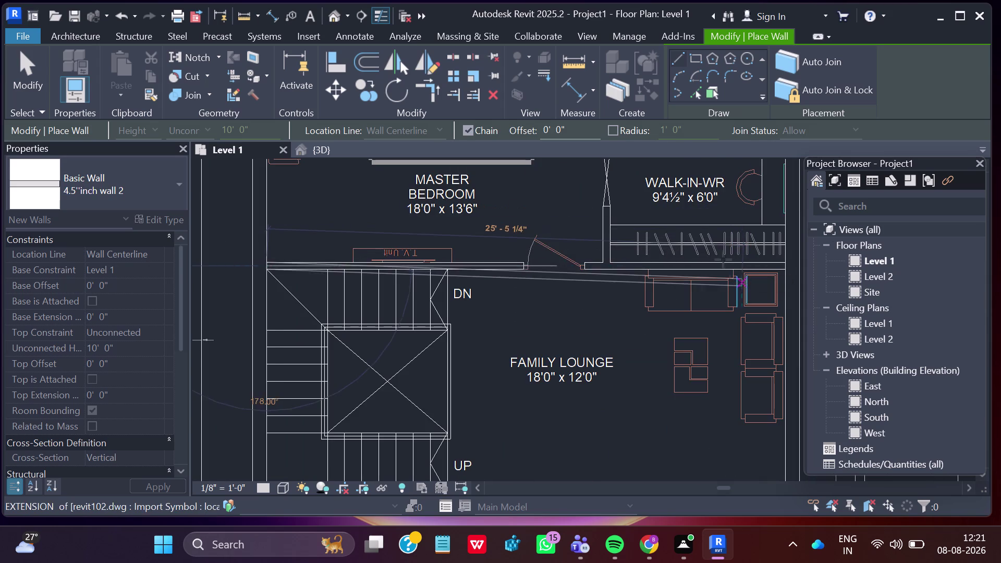
scroll(up, 3)
scroll(up, 3)
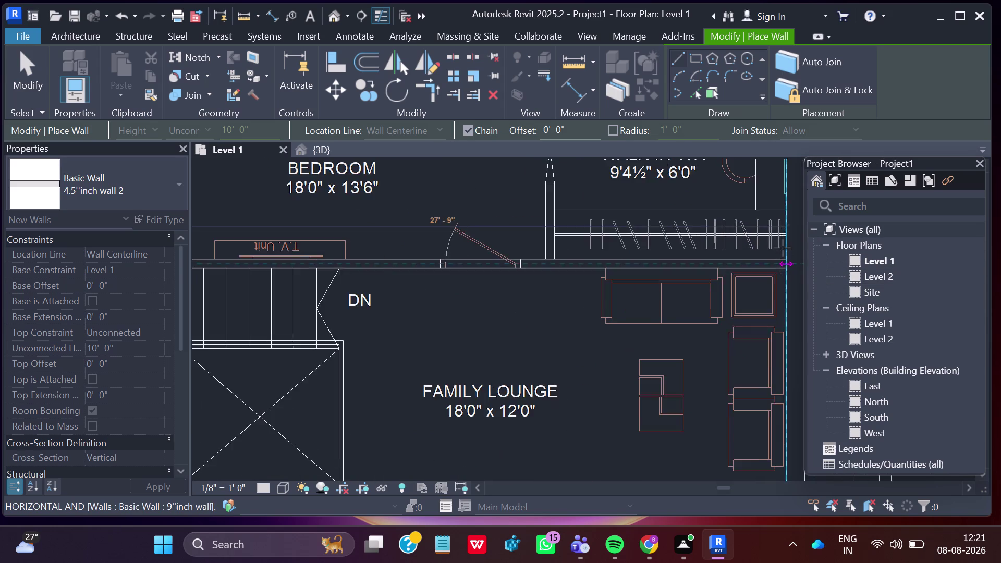
scroll(up, 3)
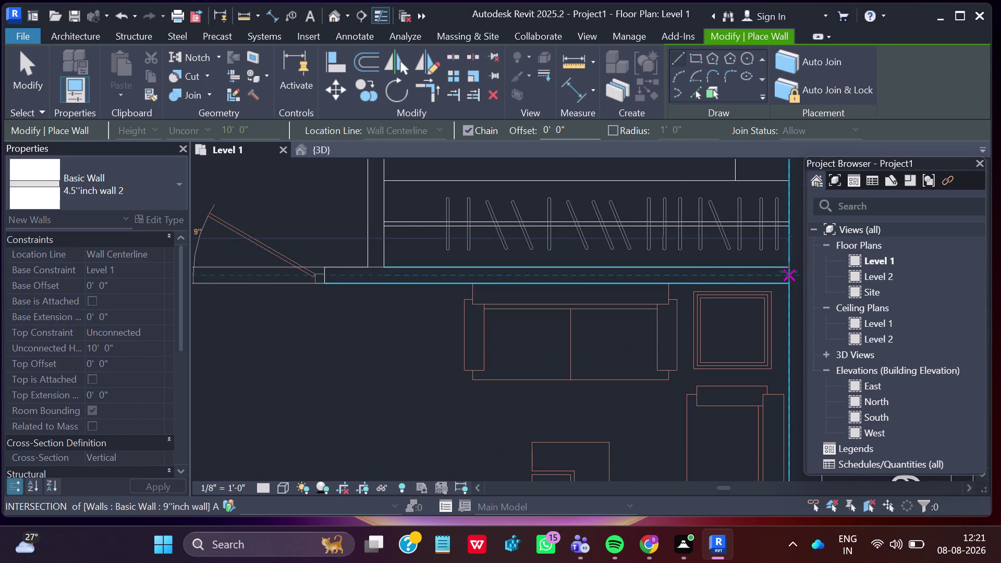
click(789, 276)
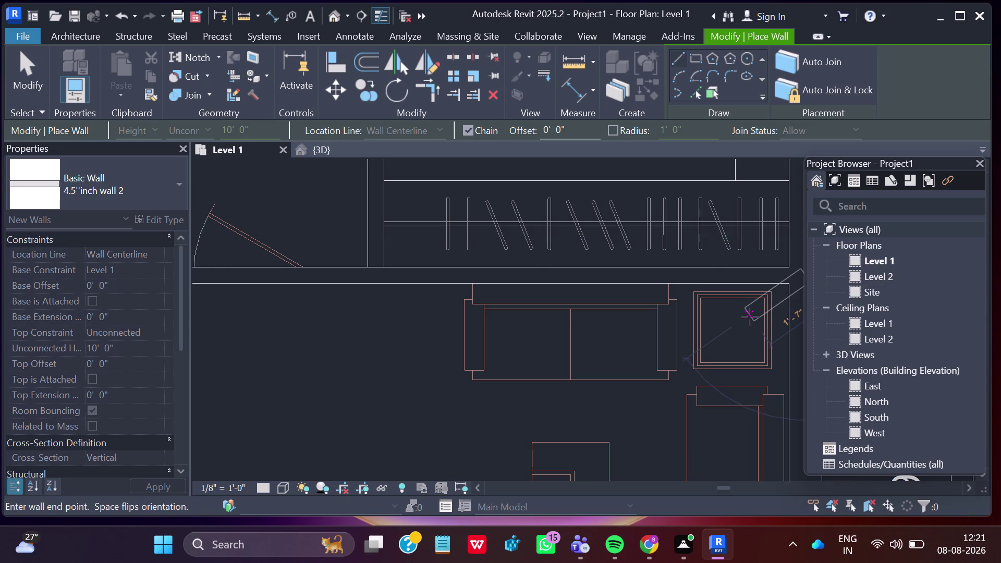
key(Escape)
scroll(down, 3)
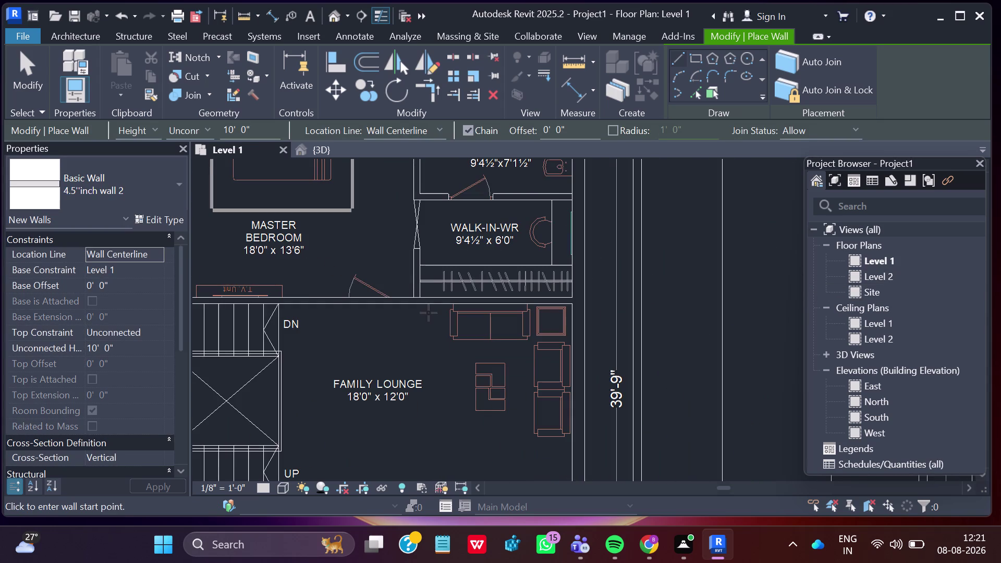
Draw the west wall from the wardrobe's lower-left corner up to the toilet's top edge.
scroll(down, 3)
scroll(up, 3)
scroll(up, 3)
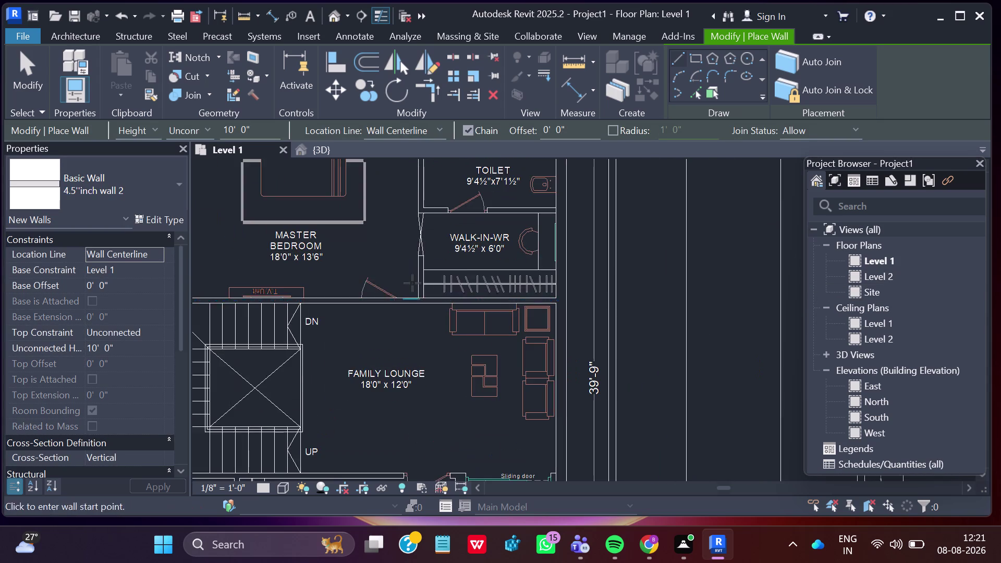
scroll(up, 3)
scroll(up, 3)
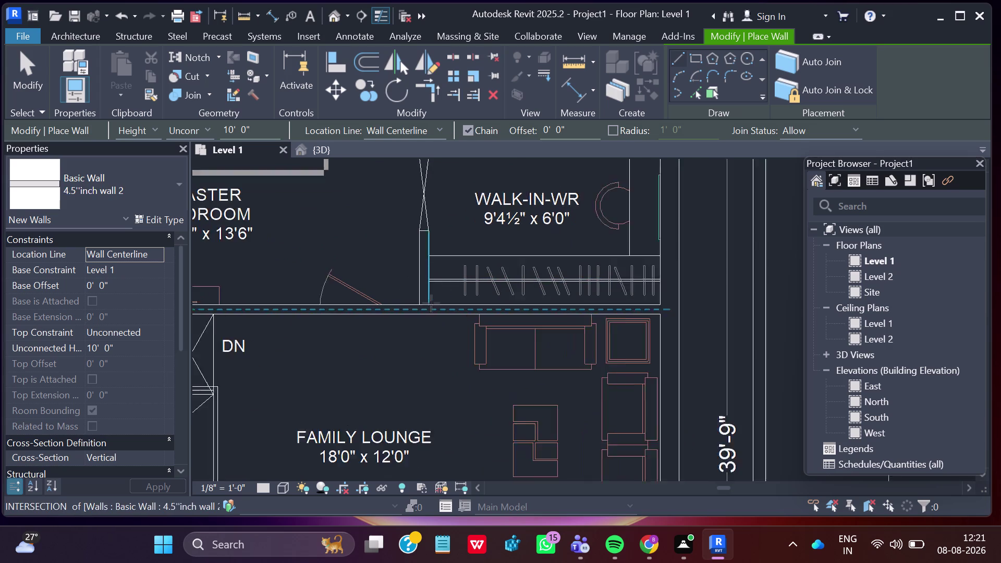
scroll(up, 3)
scroll(up, 3)
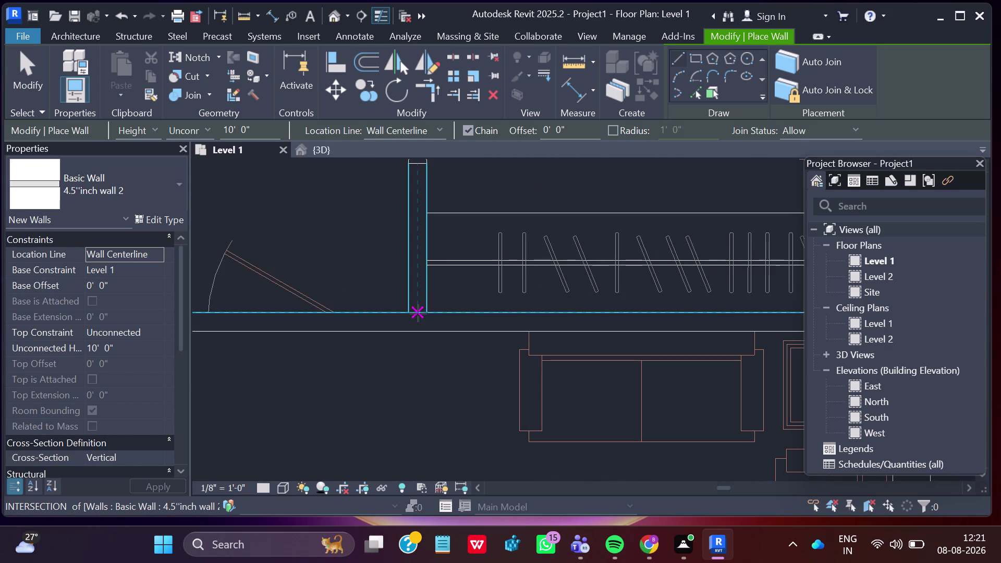
click(418, 311)
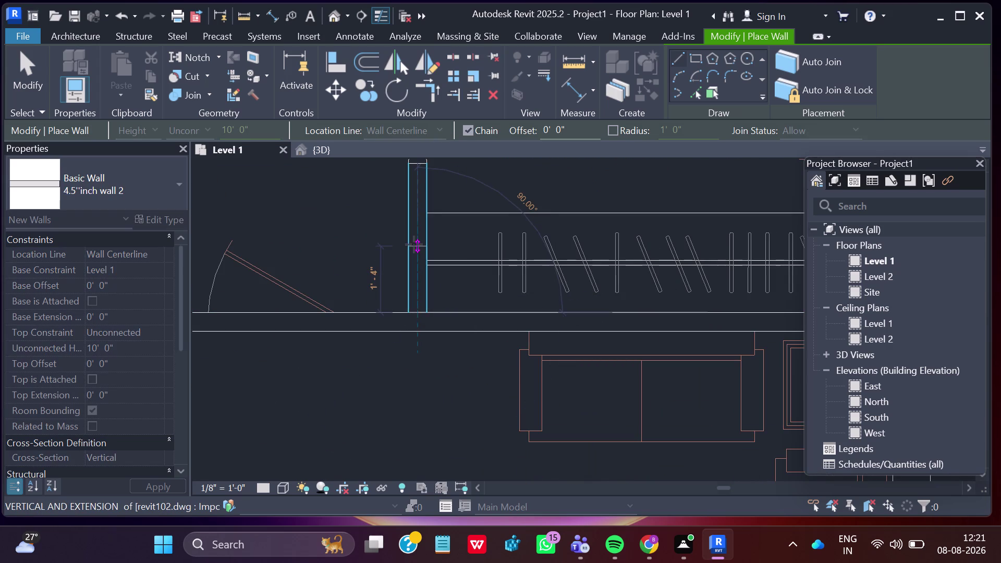
scroll(down, 3)
middle_drag(414, 237, 379, 428)
scroll(down, 3)
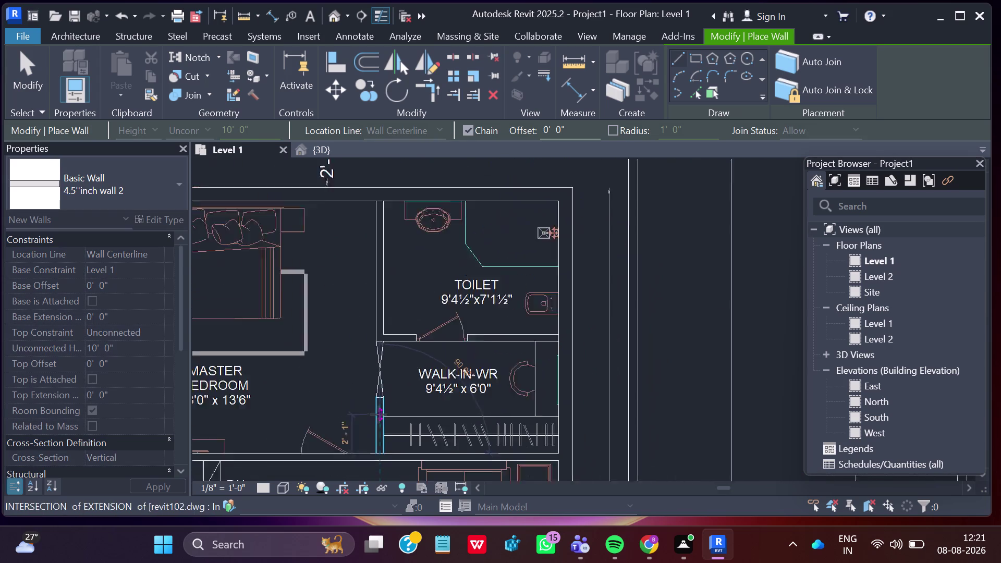
scroll(up, 3)
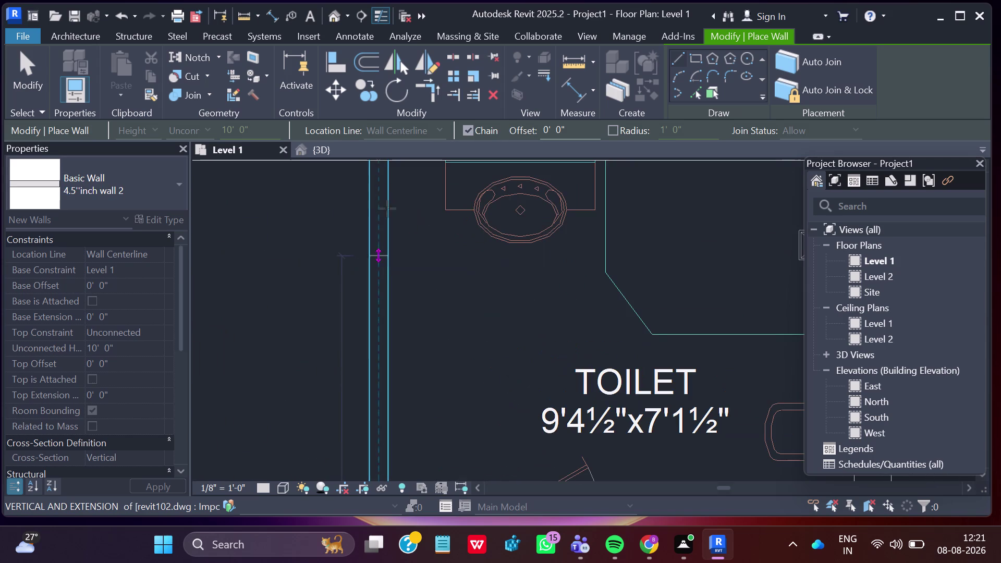
middle_drag(387, 193, 376, 360)
scroll(up, 3)
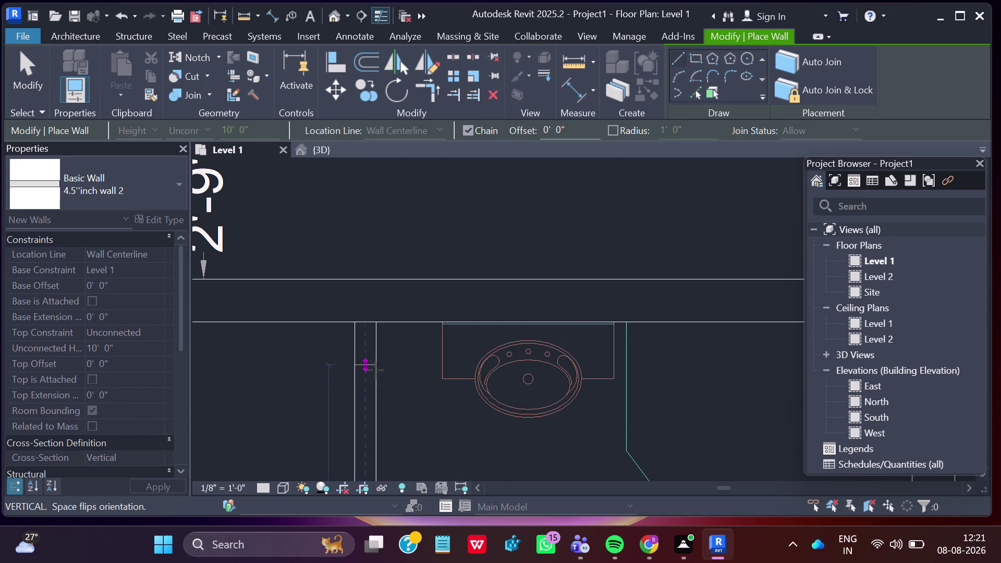
click(366, 323)
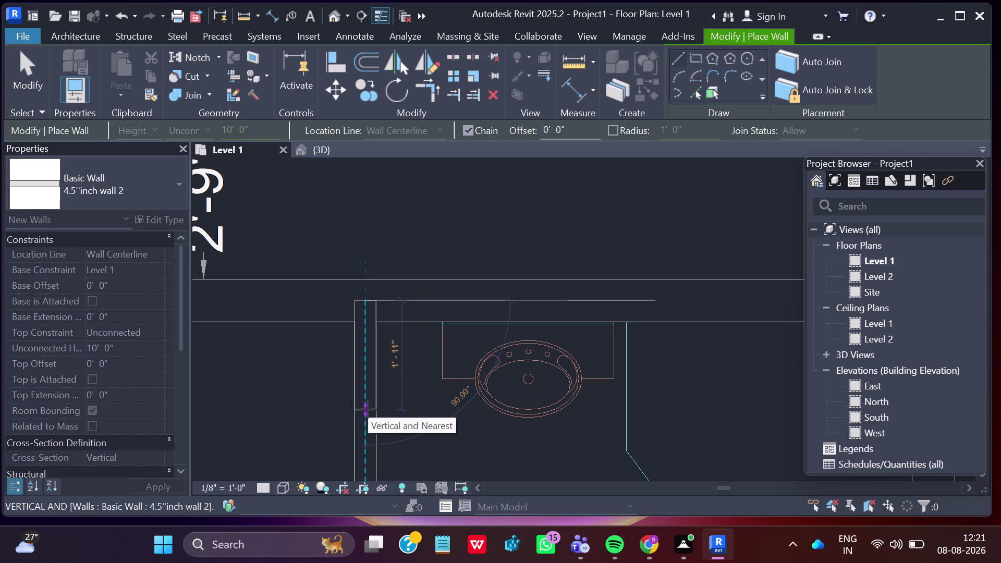
key(Escape)
Draw the divider wall from the toilet's lower-left corner to its east wall.
scroll(down, 3)
scroll(down, 3)
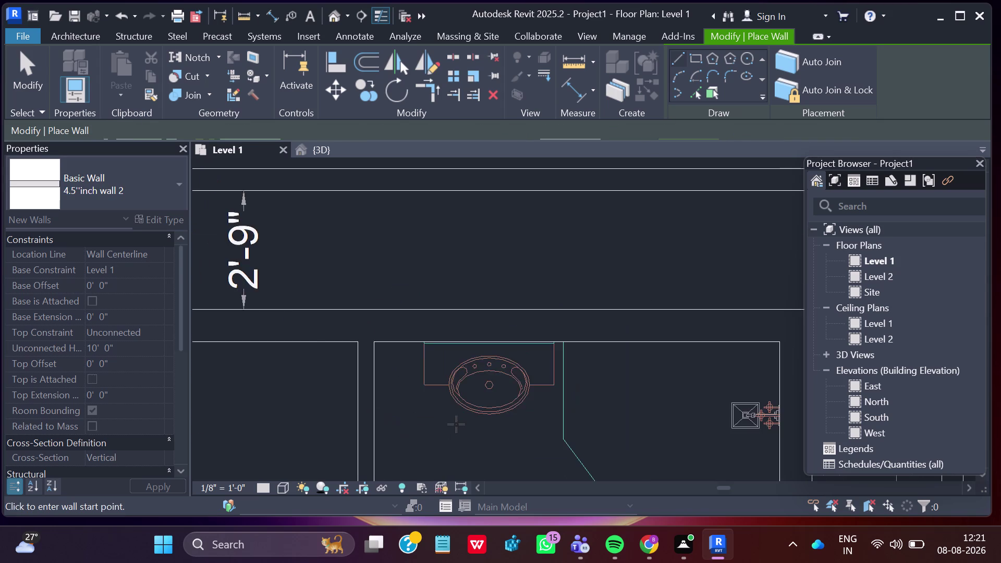
scroll(down, 3)
scroll(down, 3)
middle_drag(456, 452, 449, 305)
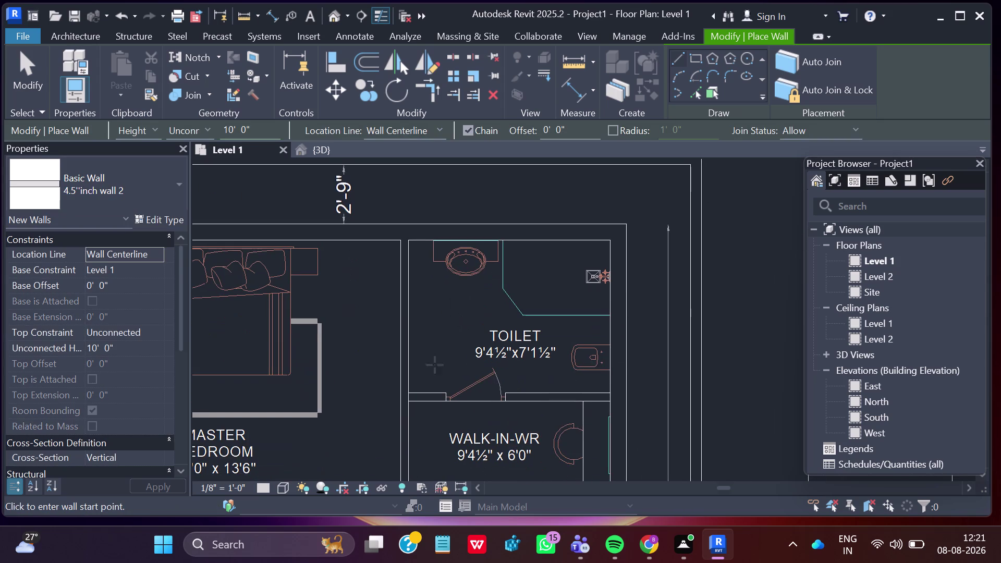
scroll(up, 3)
scroll(up, 3)
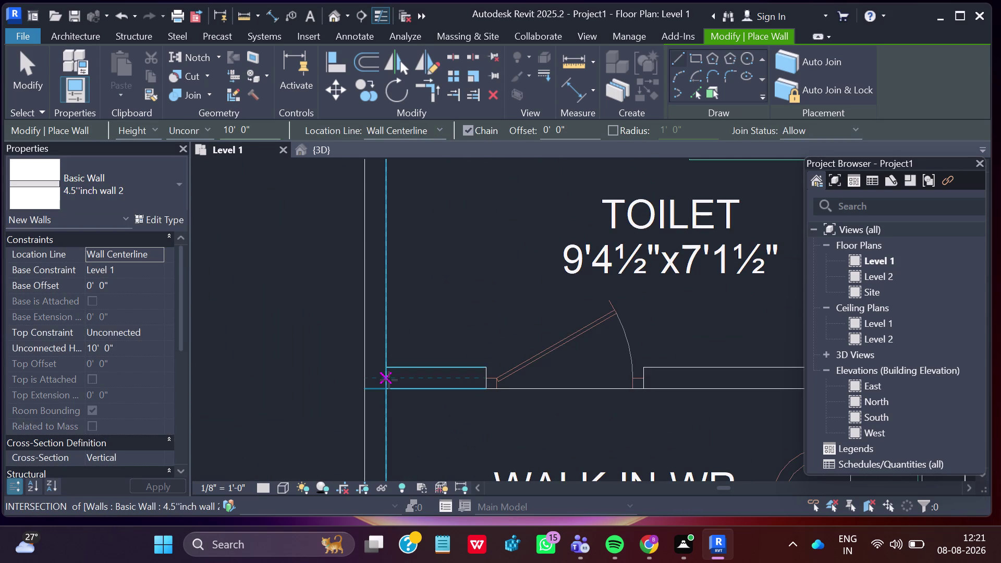
click(389, 378)
scroll(down, 3)
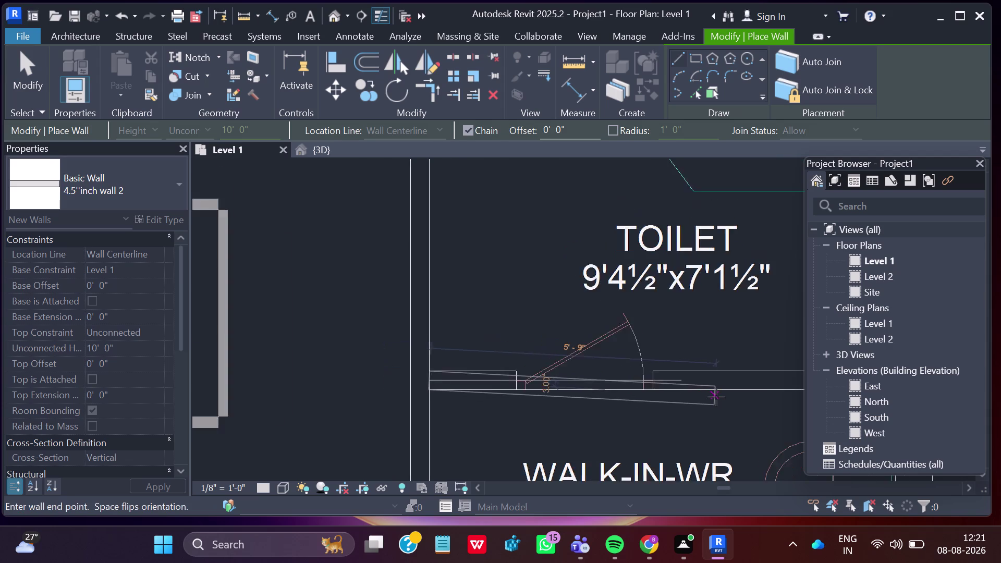
scroll(down, 3)
middle_drag(759, 388, 628, 377)
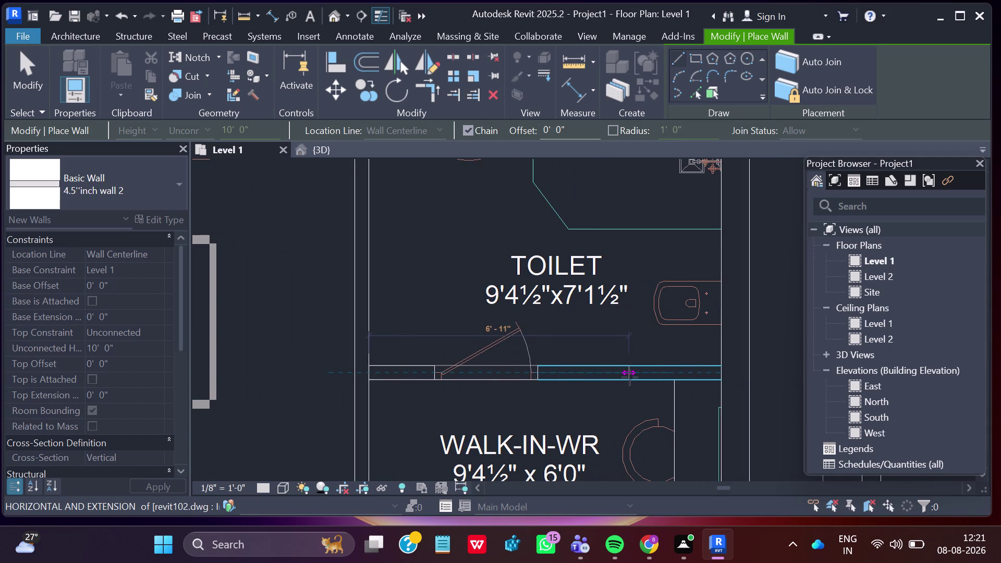
scroll(up, 3)
scroll(up, 3)
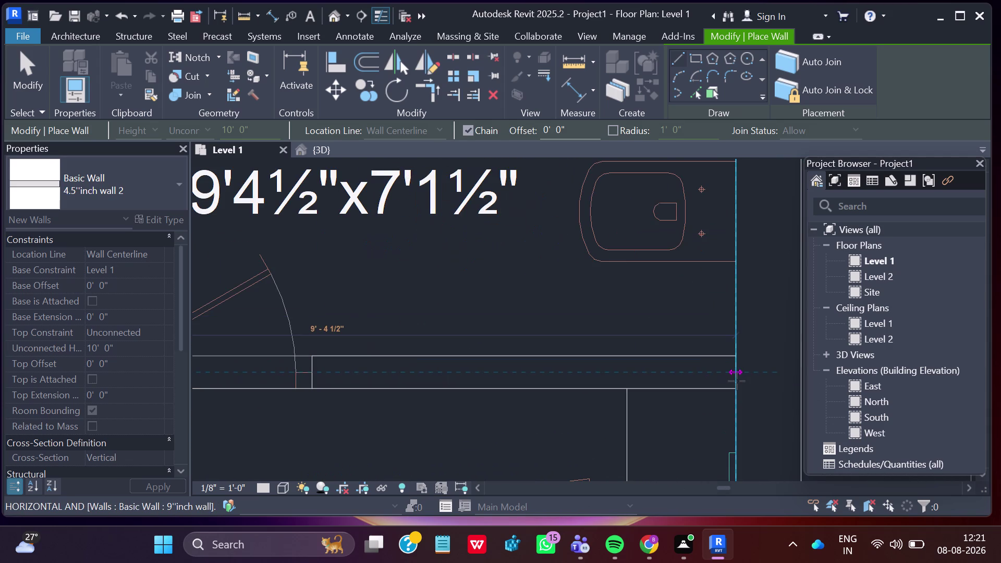
click(736, 372)
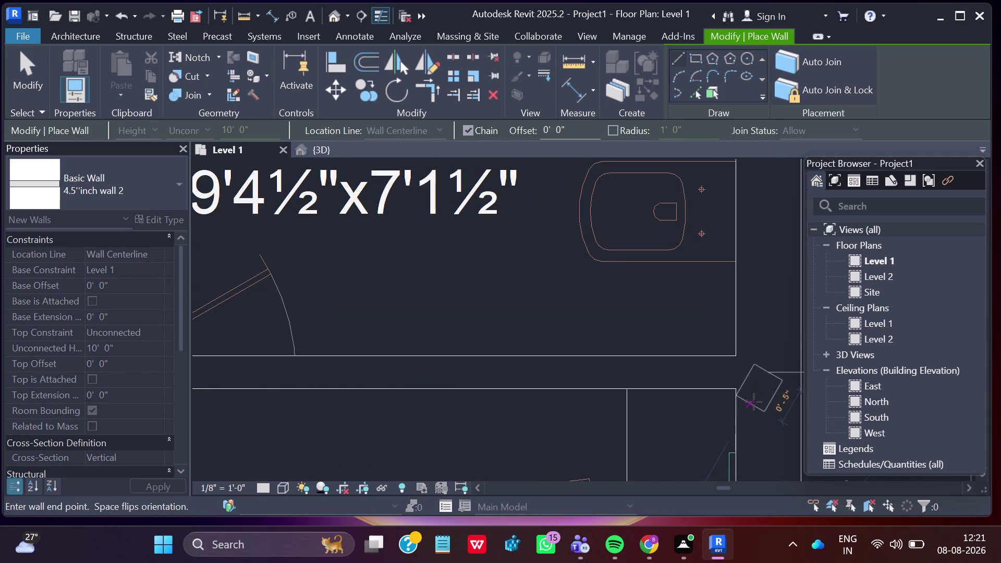
key(Escape)
scroll(down, 3)
scroll(down, 3)
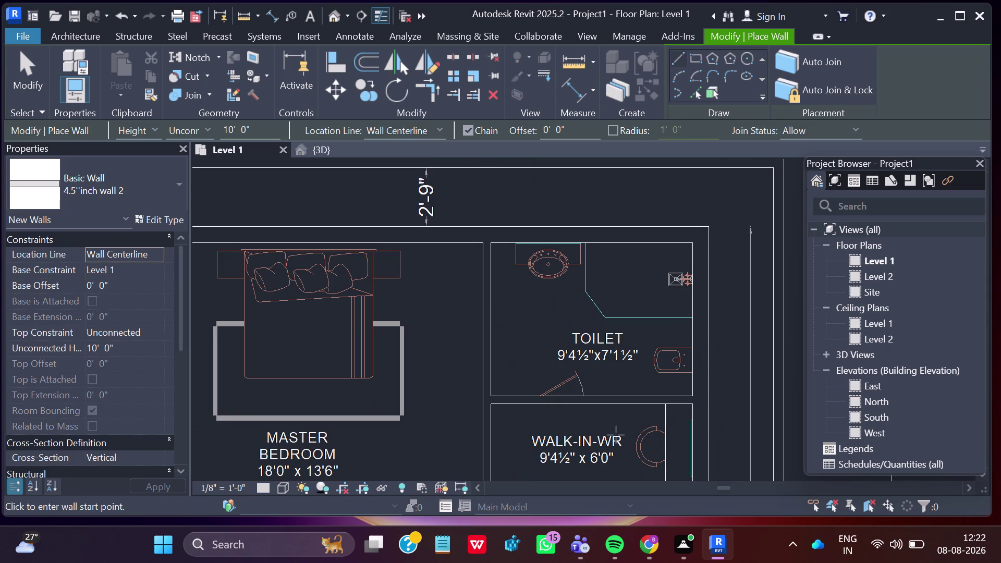
middle_drag(609, 438, 588, 275)
scroll(down, 3)
scroll(down, 3)
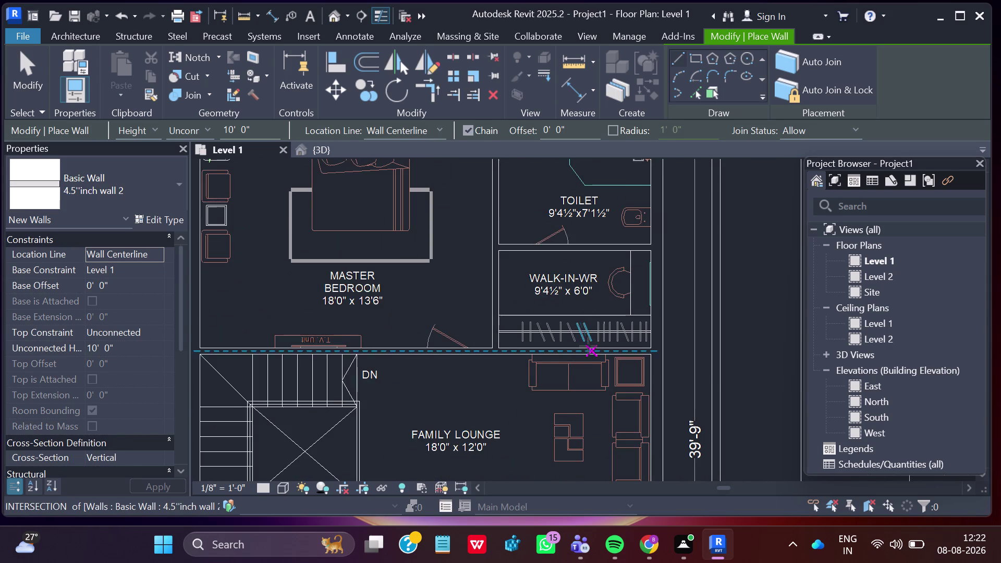
Draw a wall from above the small toilet east to the lounge wall corner.
scroll(down, 3)
middle_drag(541, 424, 518, 226)
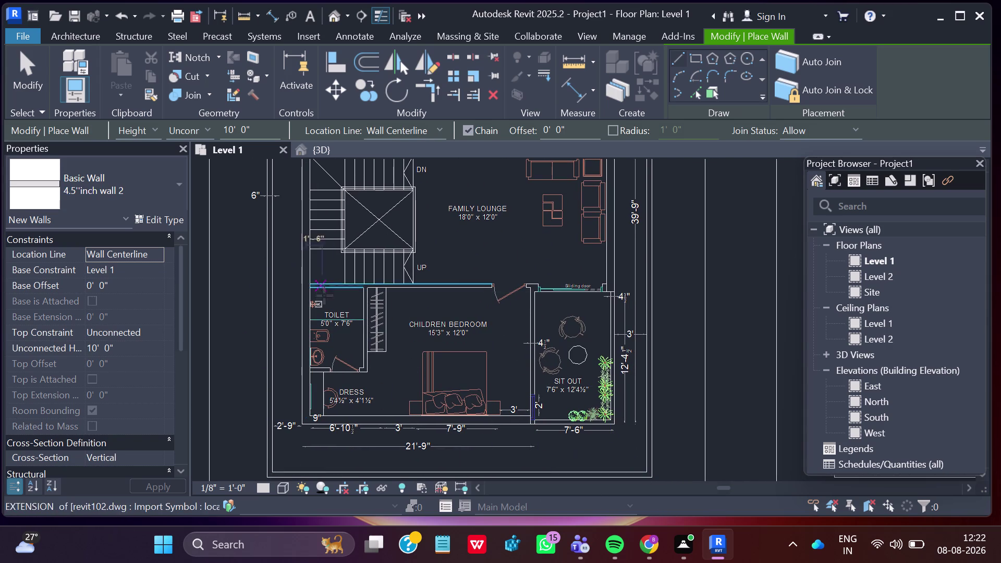
scroll(up, 3)
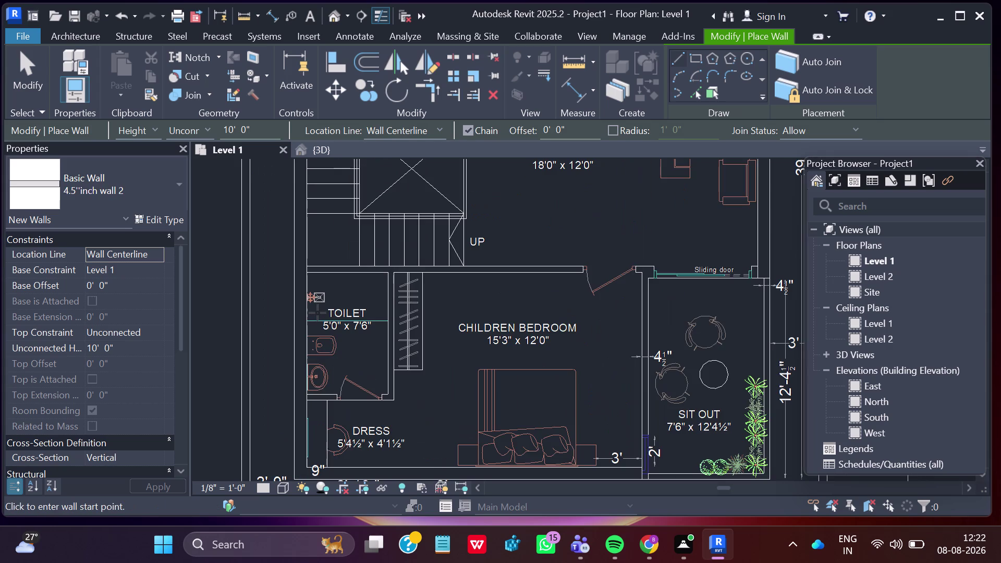
scroll(up, 3)
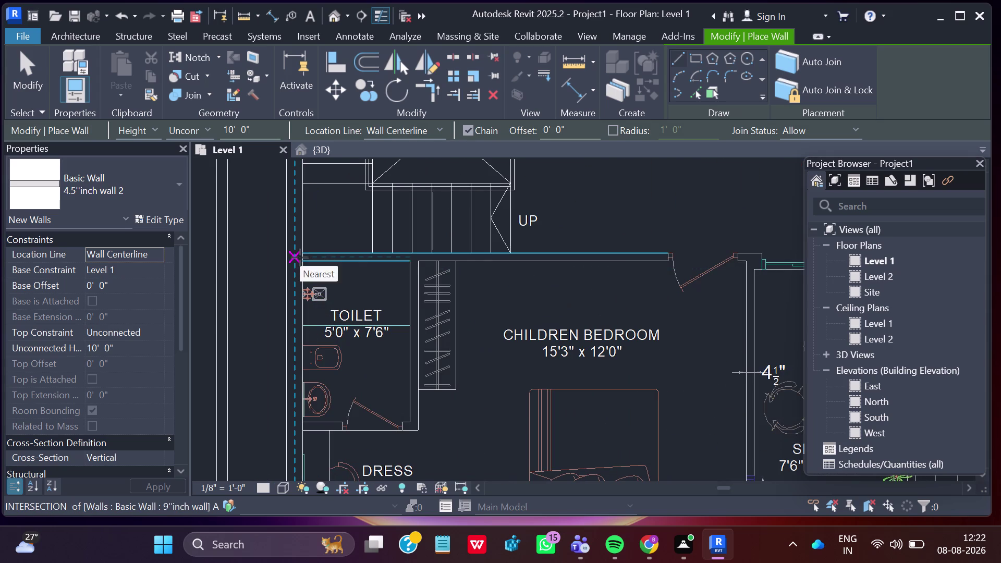
scroll(up, 3)
scroll(up, 3)
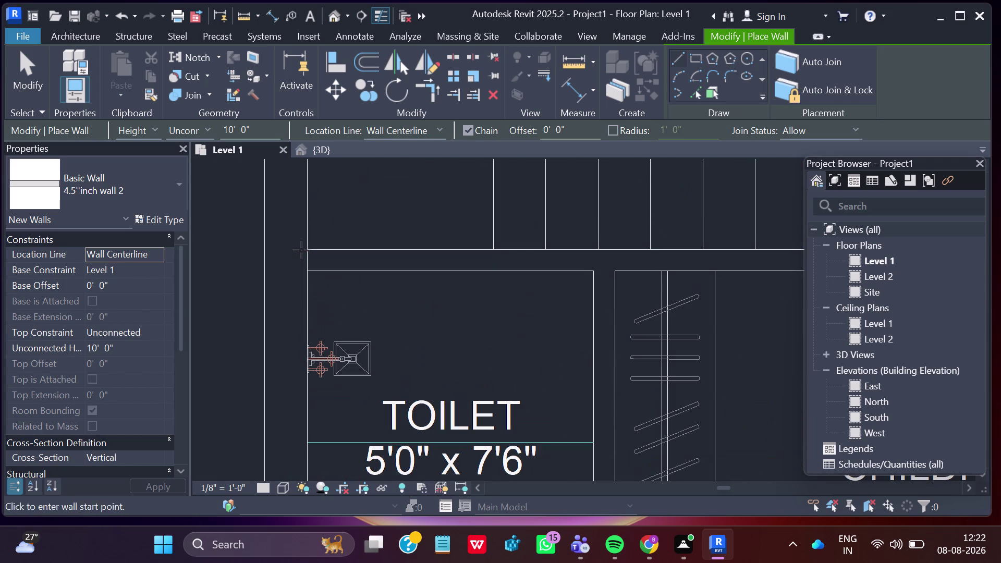
click(309, 261)
scroll(down, 3)
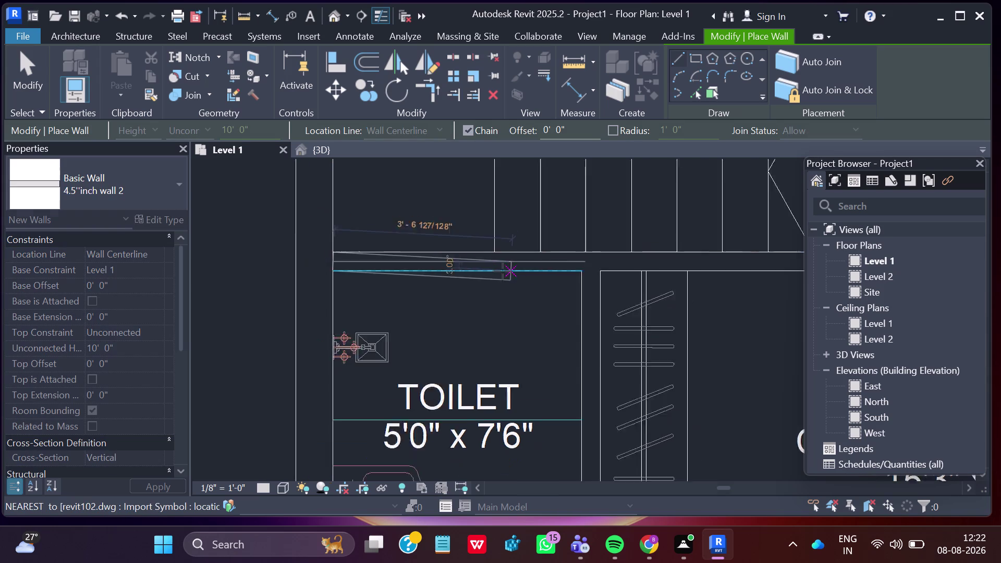
scroll(down, 3)
scroll(down, 3)
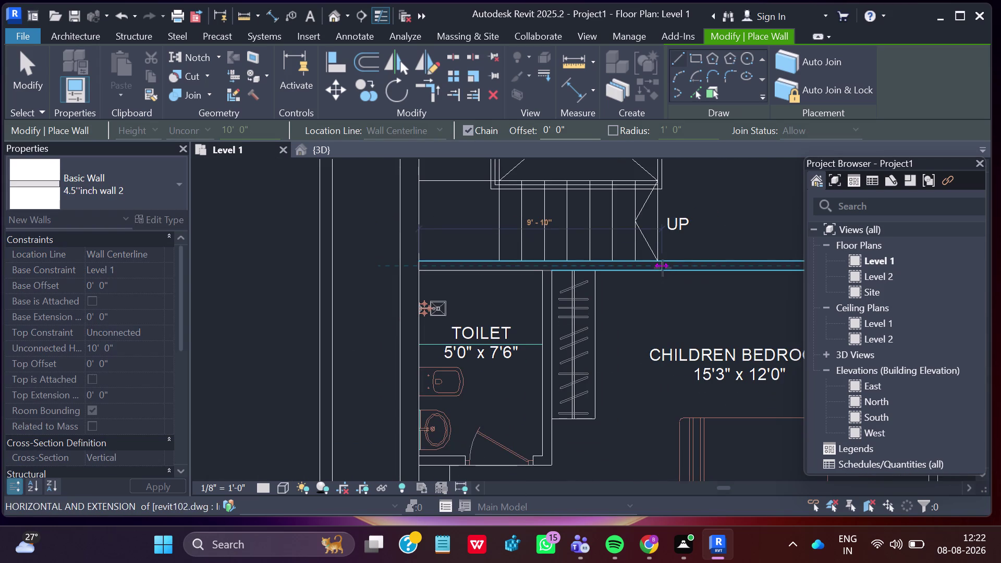
middle_drag(664, 268, 454, 271)
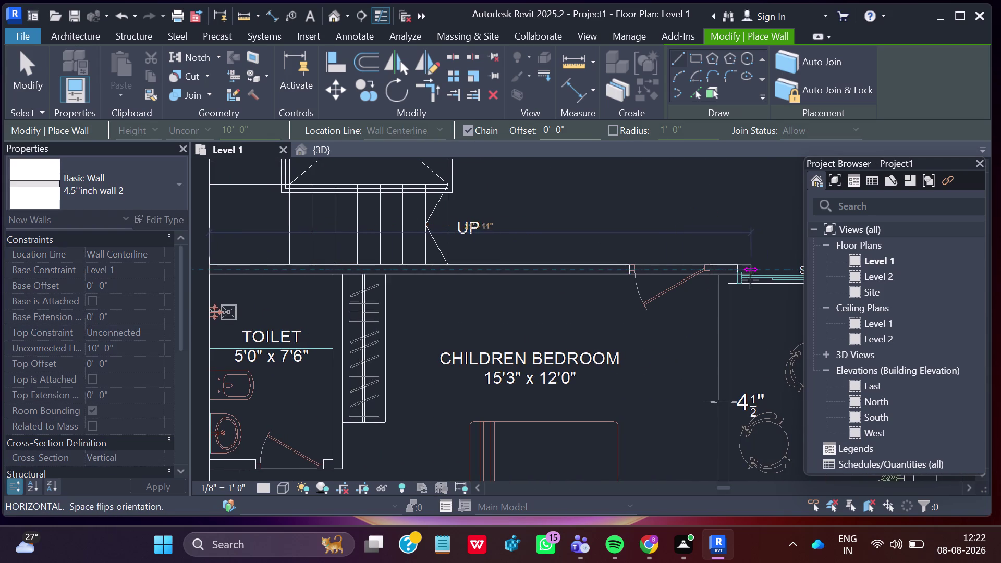
scroll(up, 3)
scroll(up, 3)
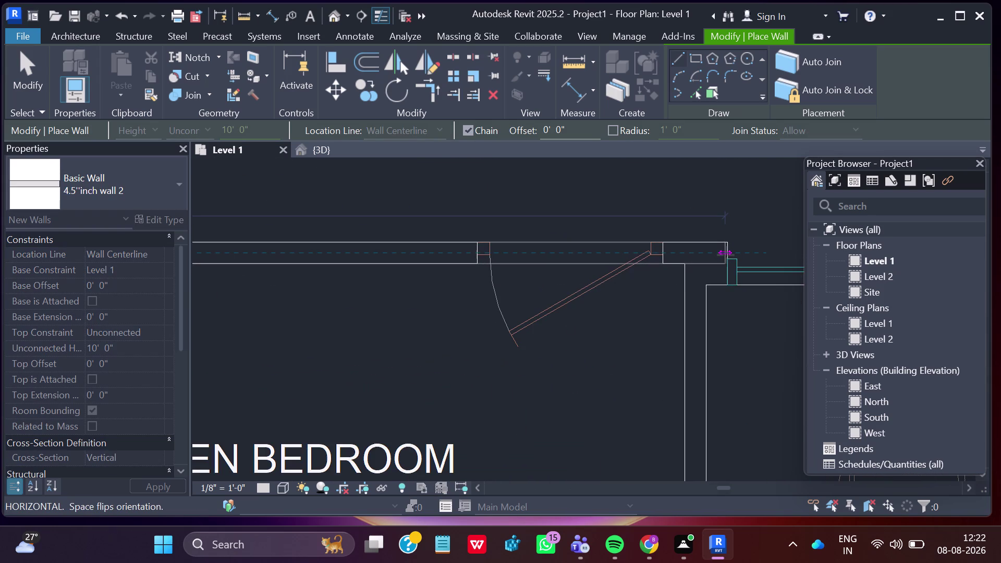
scroll(up, 3)
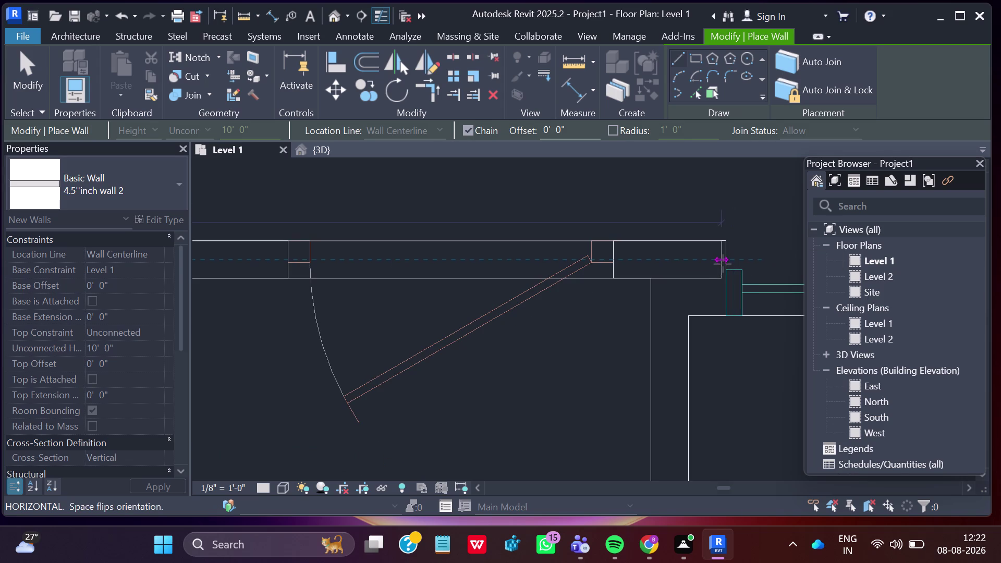
scroll(up, 3)
scroll(up, 3)
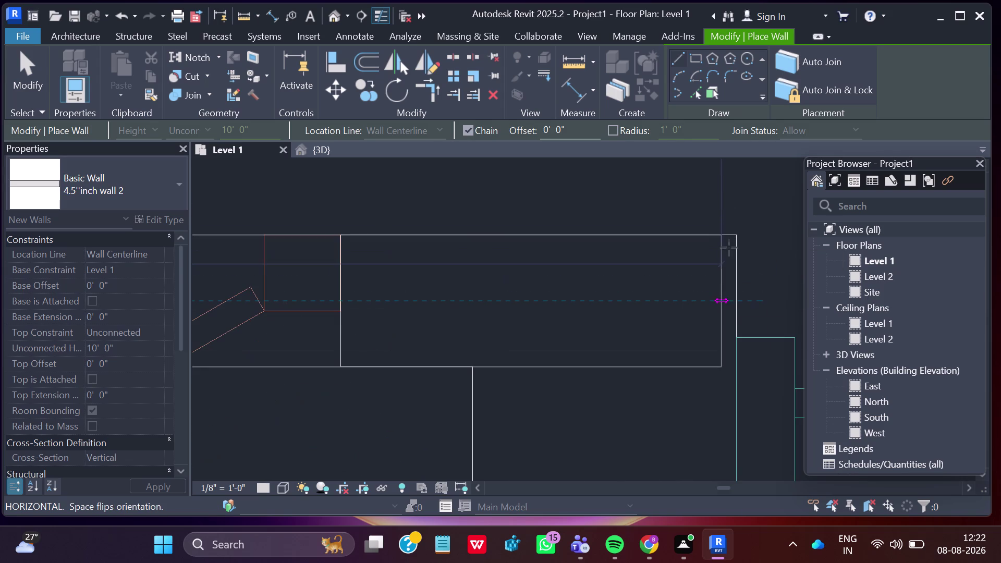
click(738, 300)
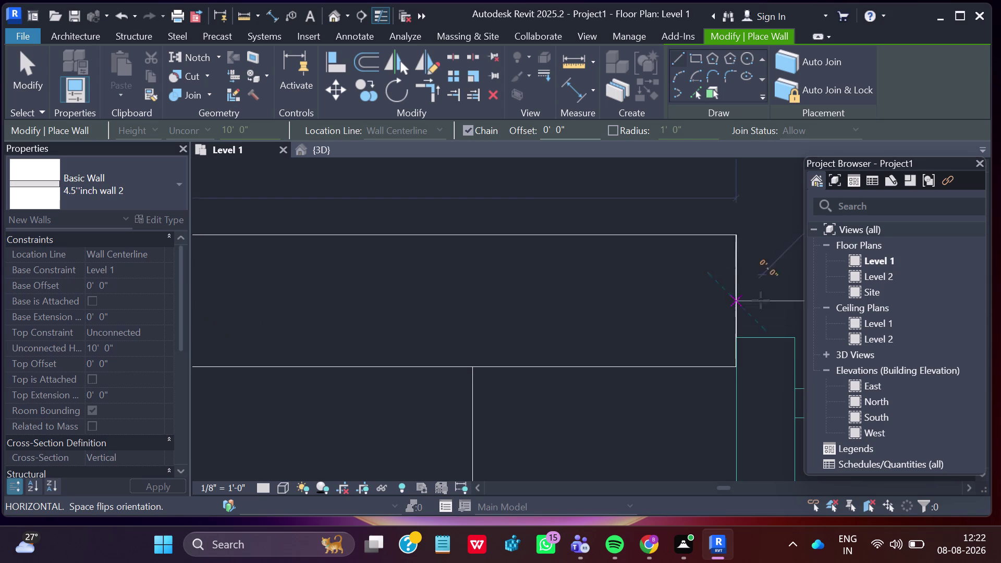
key(Escape)
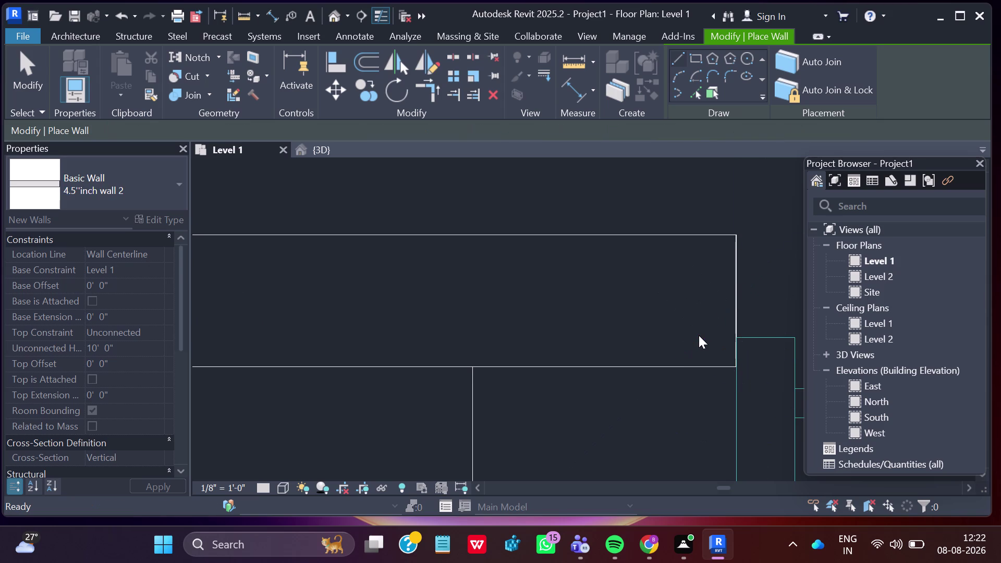
Draw a wall along the sliding door edge of the Family Lounge.
scroll(down, 3)
scroll(down, 3)
scroll(down, 3)
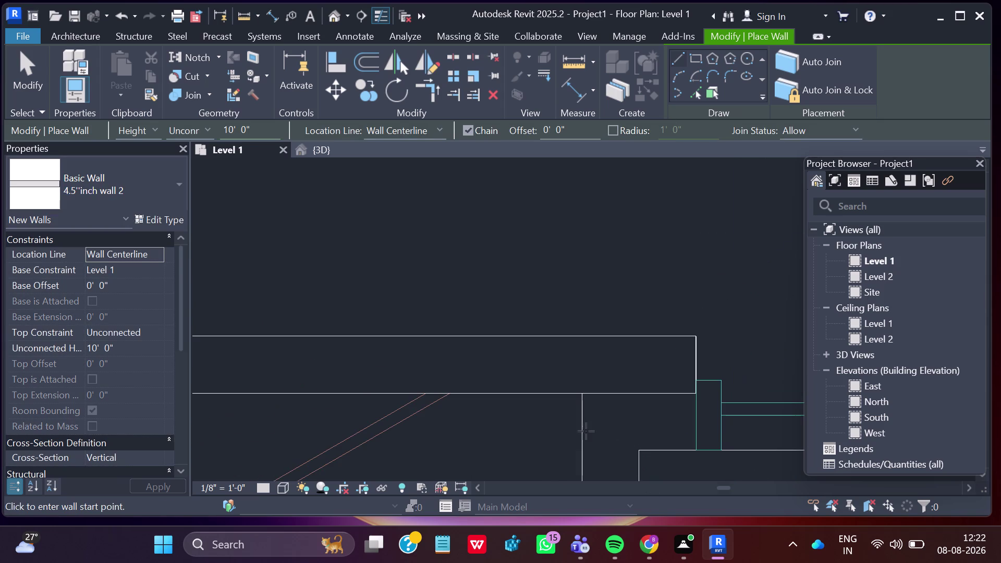
scroll(down, 3)
scroll(down, 3)
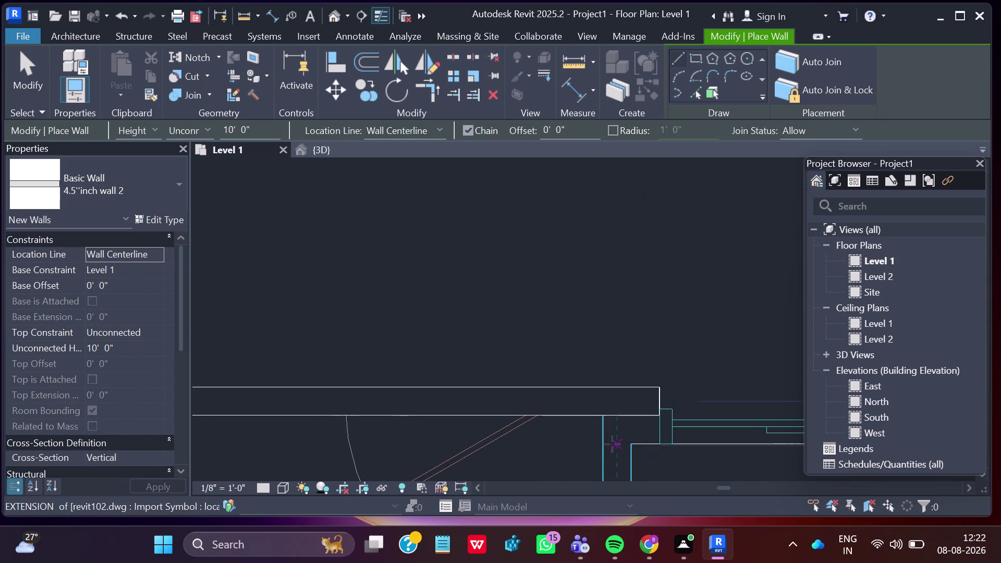
click(602, 432)
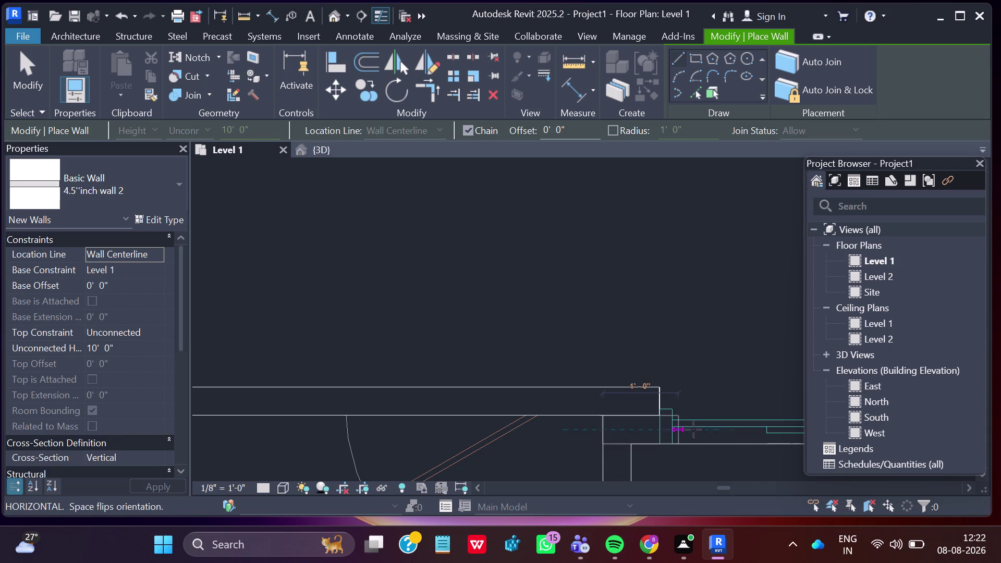
scroll(down, 3)
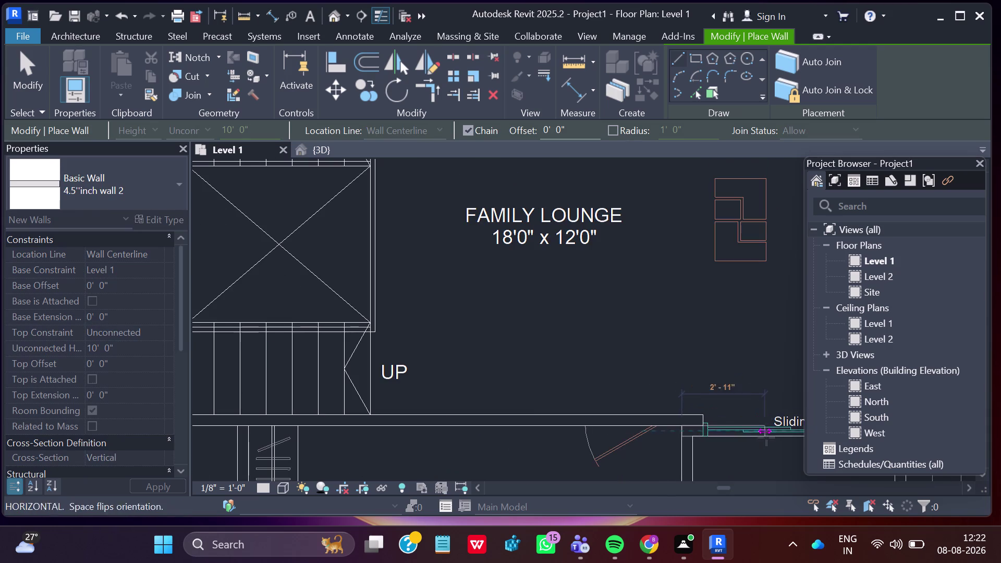
middle_drag(737, 431, 562, 407)
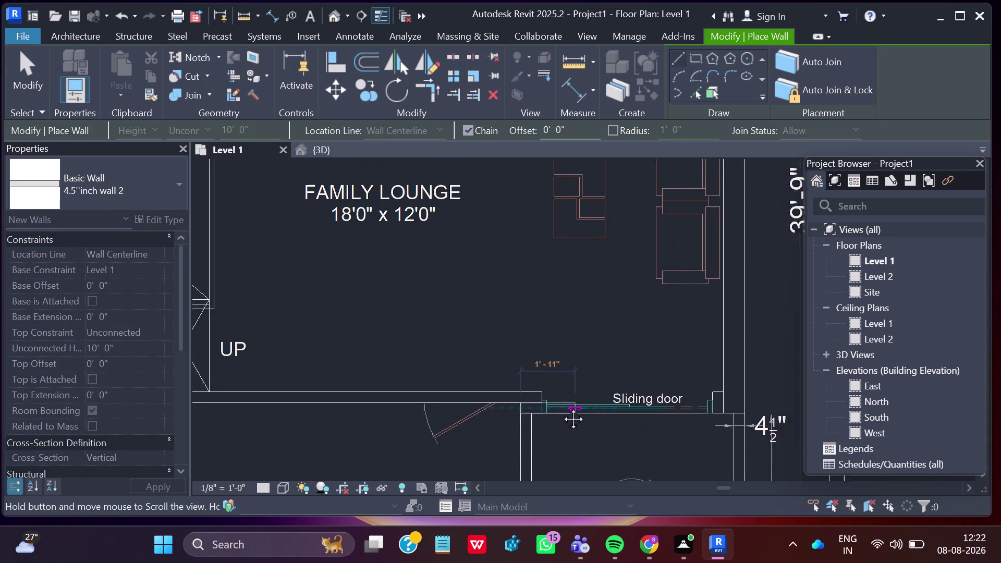
middle_drag(562, 407, 562, 408)
scroll(up, 3)
scroll(up, 3)
scroll(up, 3)
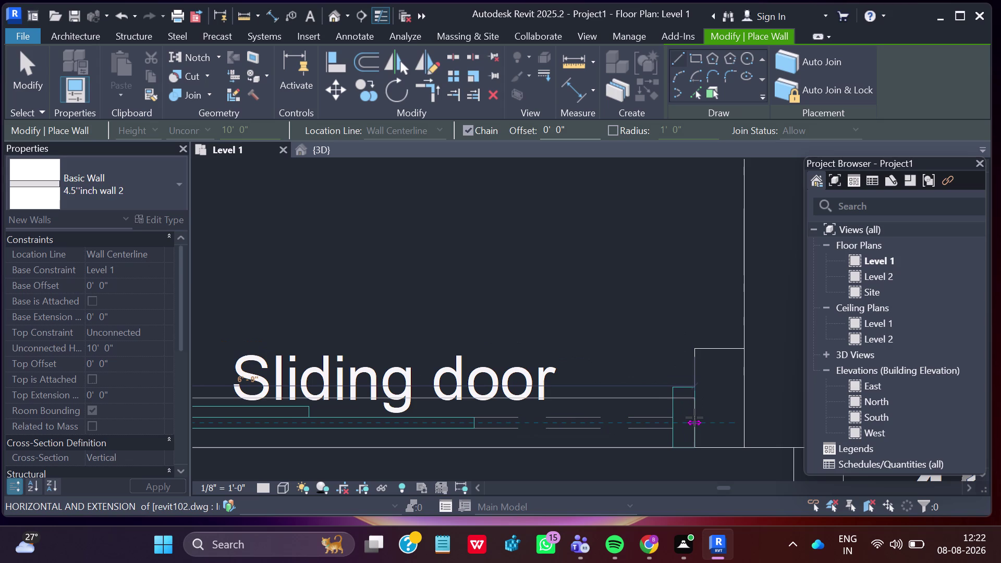
scroll(up, 3)
scroll(up, 3)
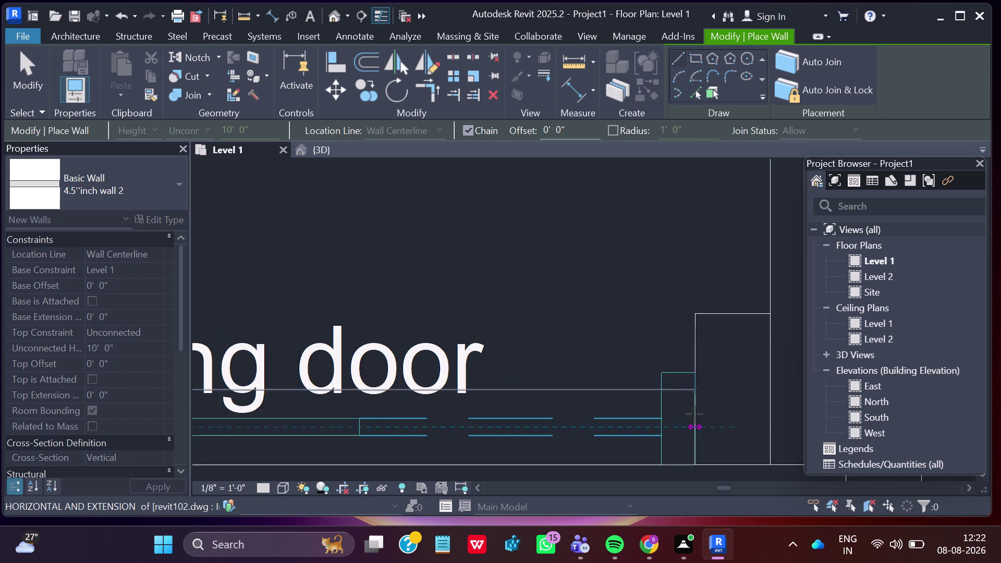
scroll(down, 3)
scroll(down, 3)
scroll(down, 3)
scroll(down, 3)
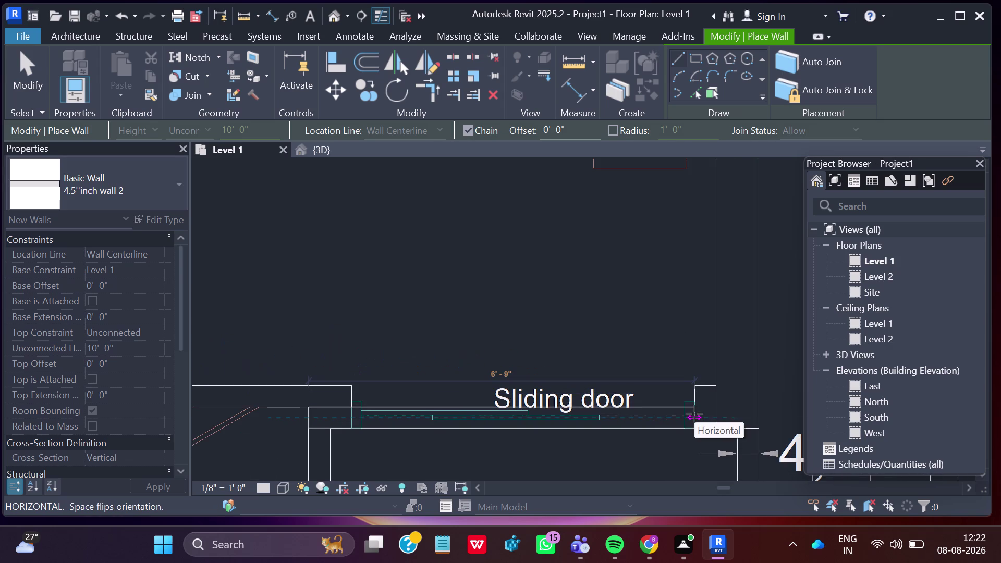
key(Escape)
scroll(down, 3)
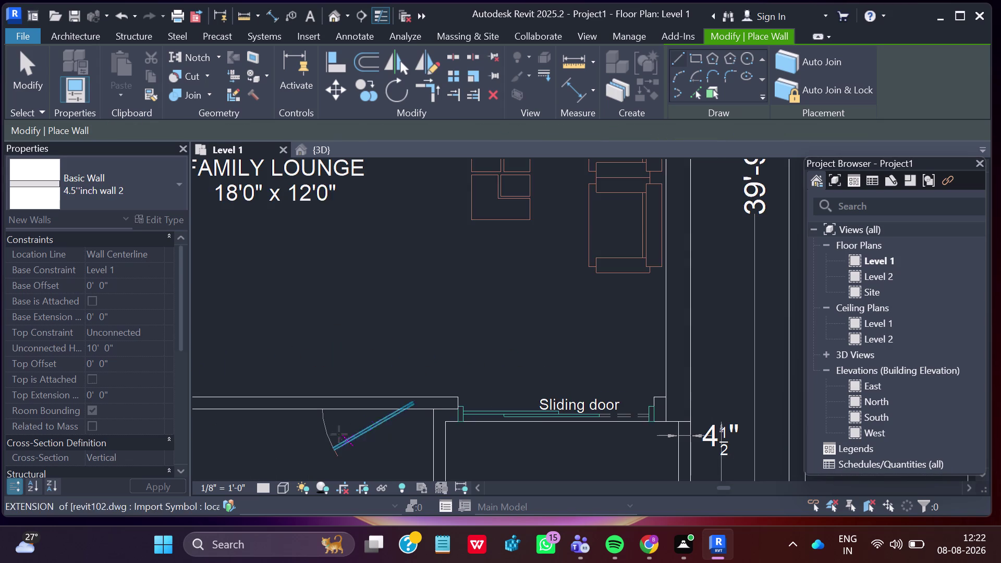
Draw the Sit Out's left wall from the sliding door corner down to its bottom edge.
scroll(up, 3)
scroll(up, 3)
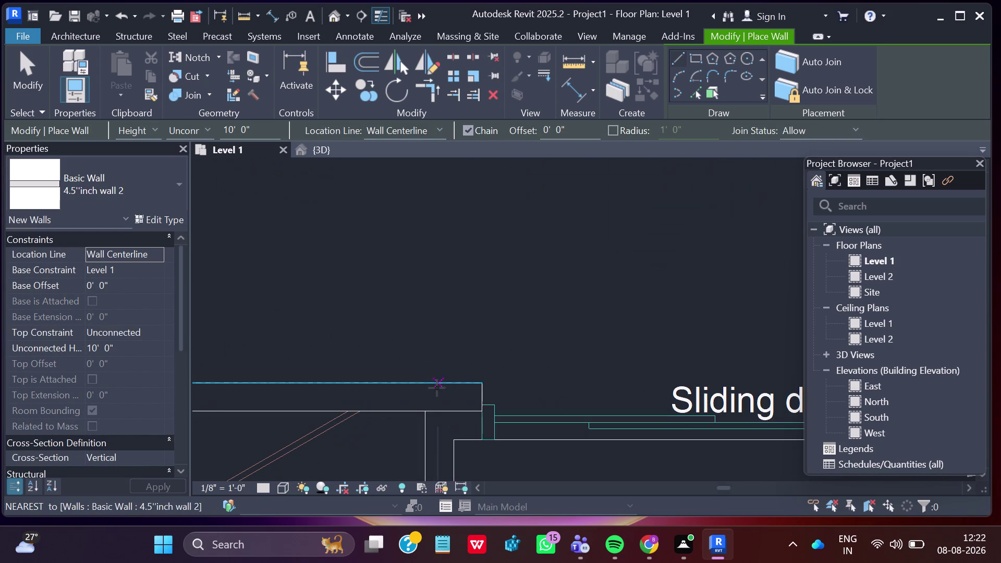
click(439, 414)
scroll(down, 3)
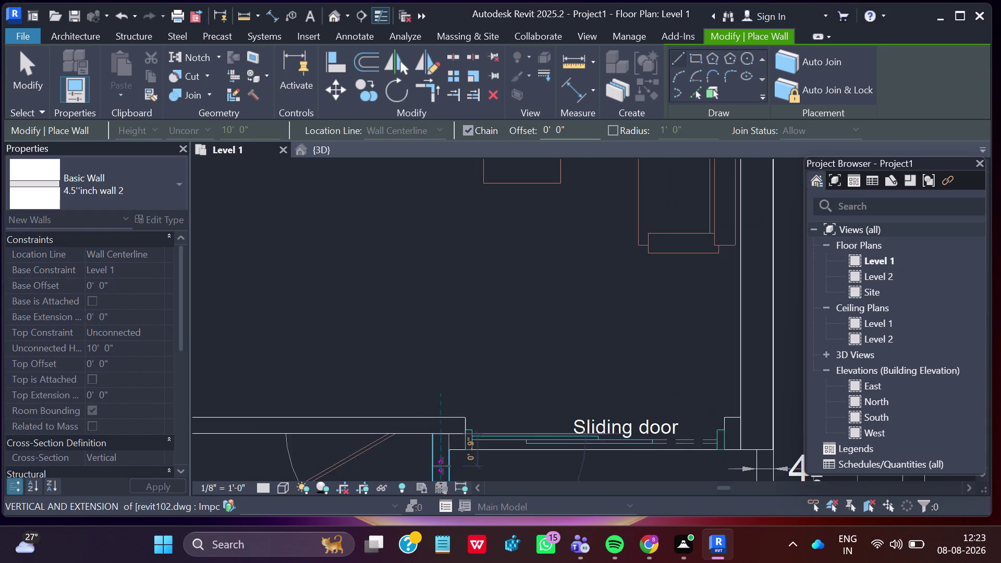
scroll(down, 3)
middle_drag(445, 467, 454, 300)
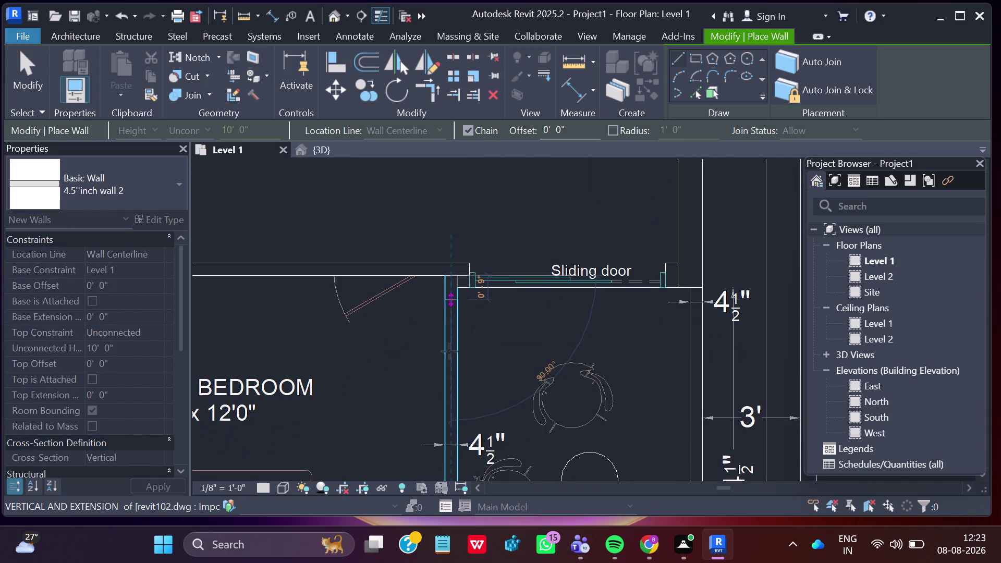
middle_drag(447, 419, 456, 246)
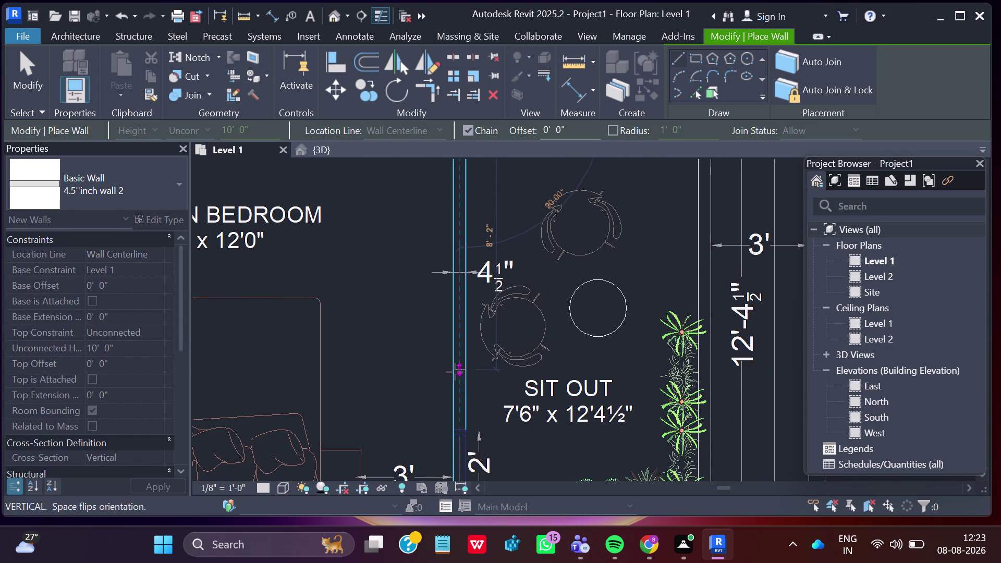
middle_drag(455, 372, 457, 253)
scroll(up, 3)
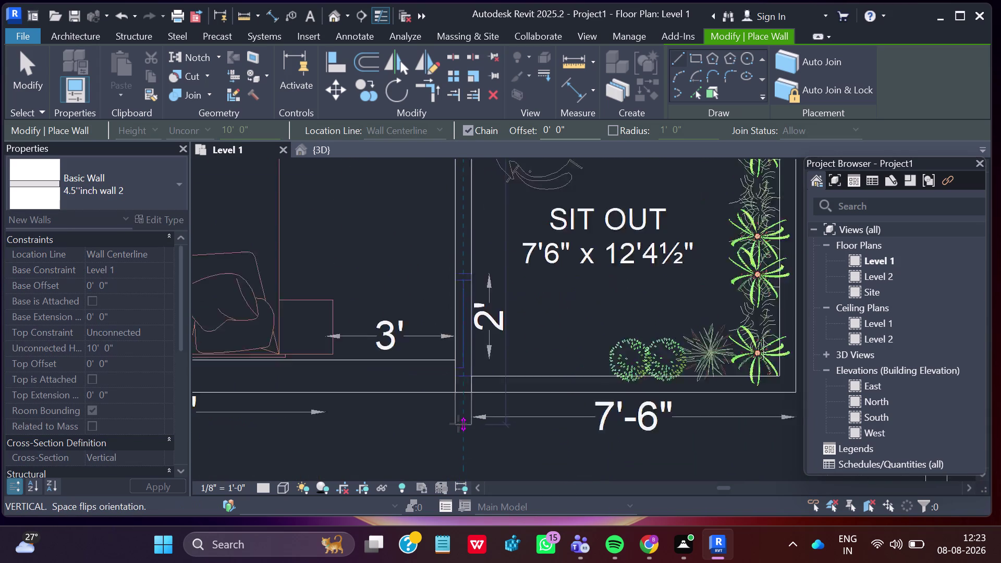
scroll(up, 3)
scroll(up, 3)
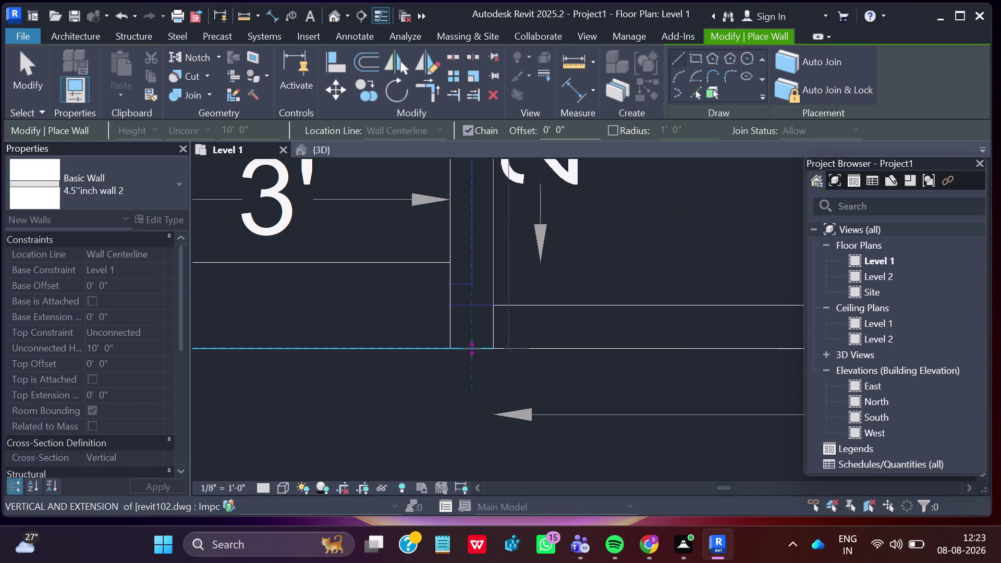
click(471, 348)
key(Escape)
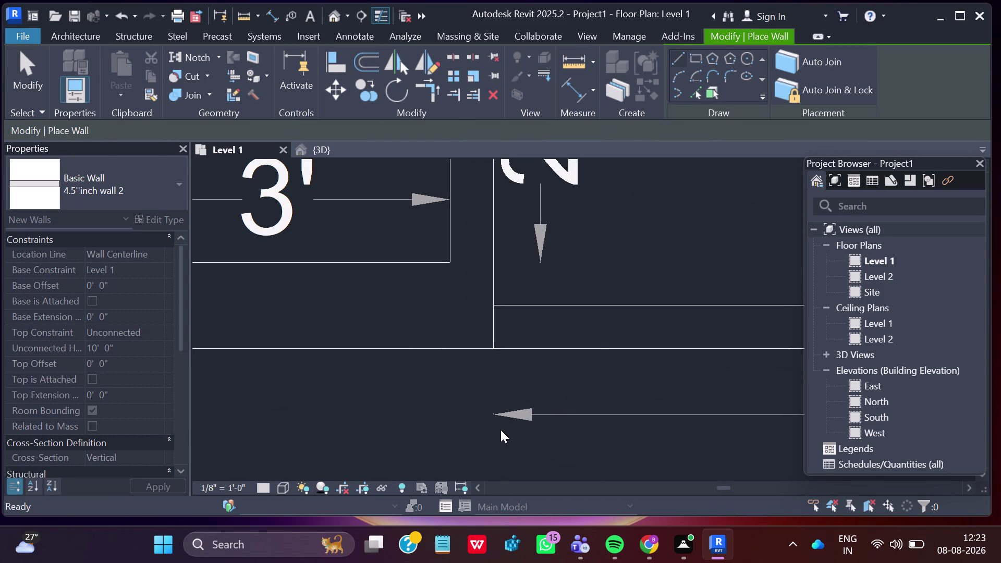
Draw the Sit Out's bottom wall to its bottom-right corner.
click(493, 324)
scroll(down, 3)
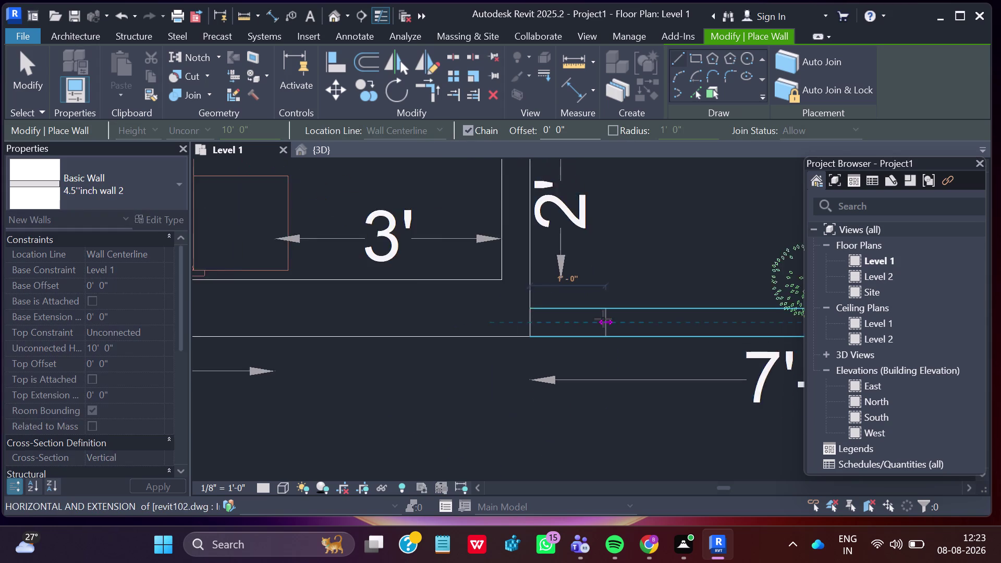
scroll(down, 3)
middle_drag(682, 322, 414, 359)
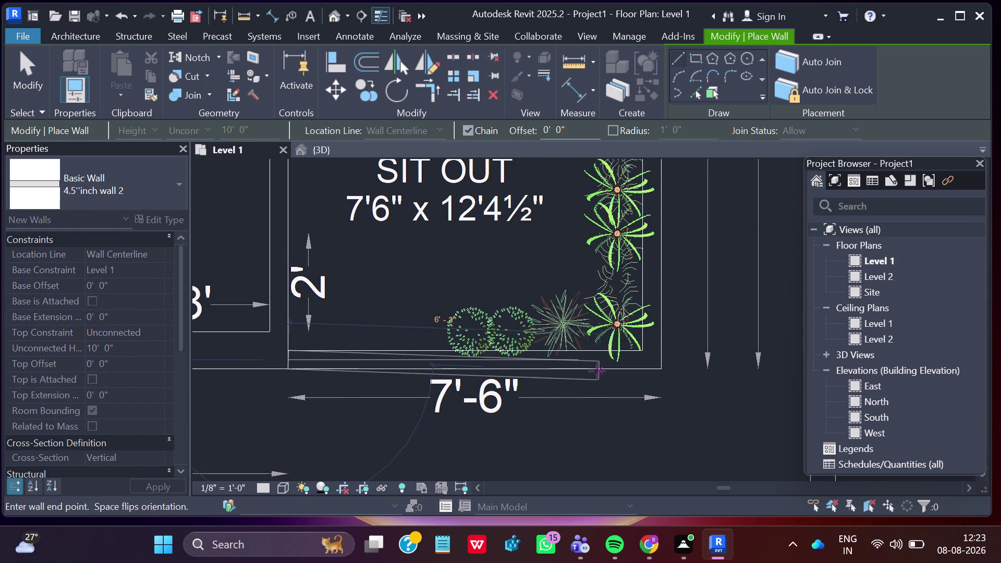
scroll(up, 3)
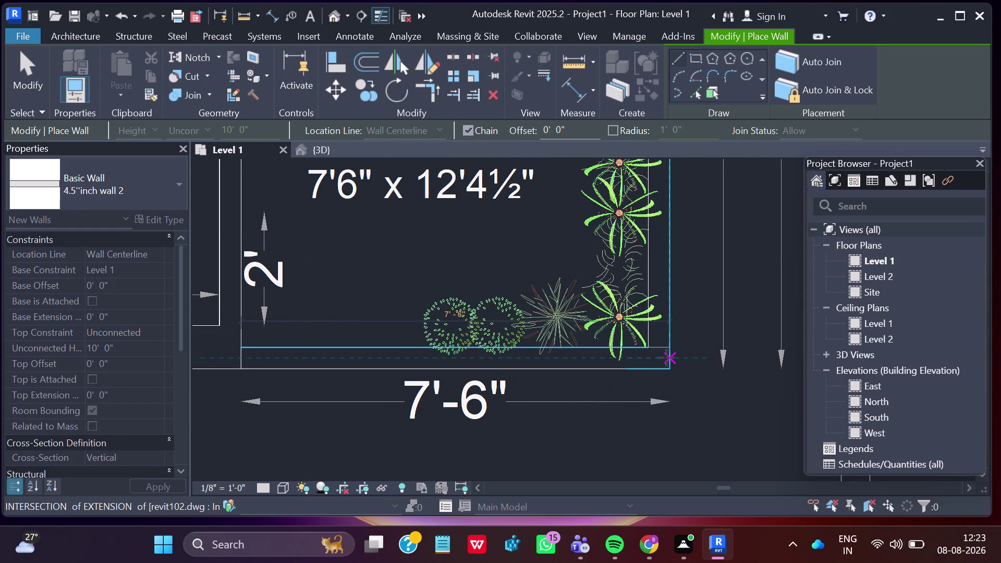
click(668, 356)
key(Escape)
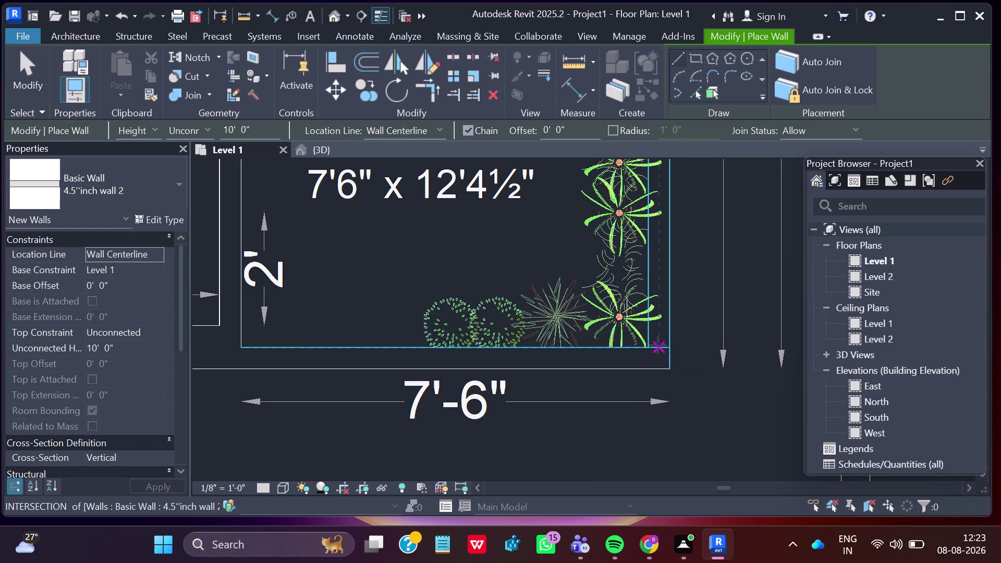
Draw the Sit Out's right wall from the bottom-right corner up to the sliding door wall.
click(658, 344)
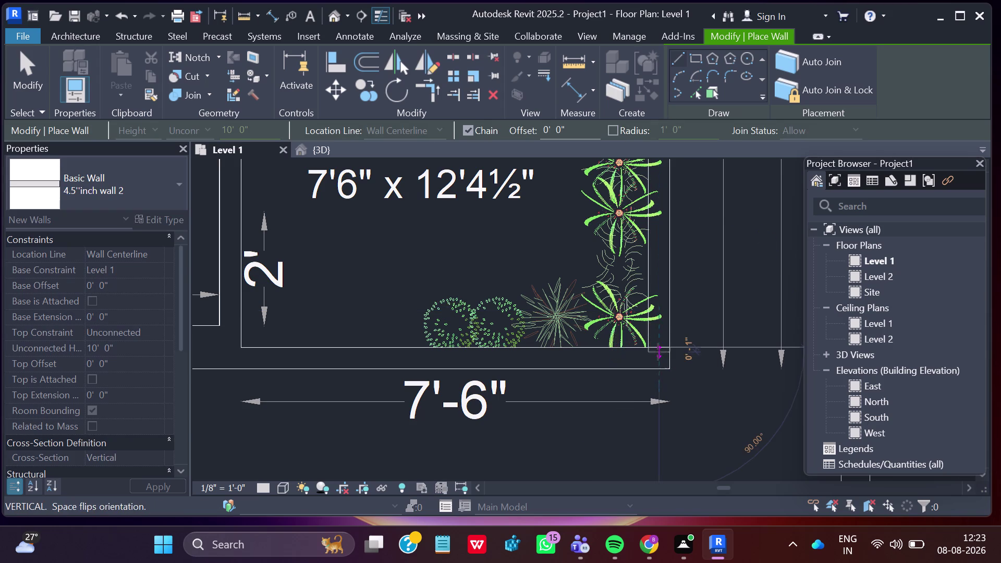
scroll(down, 3)
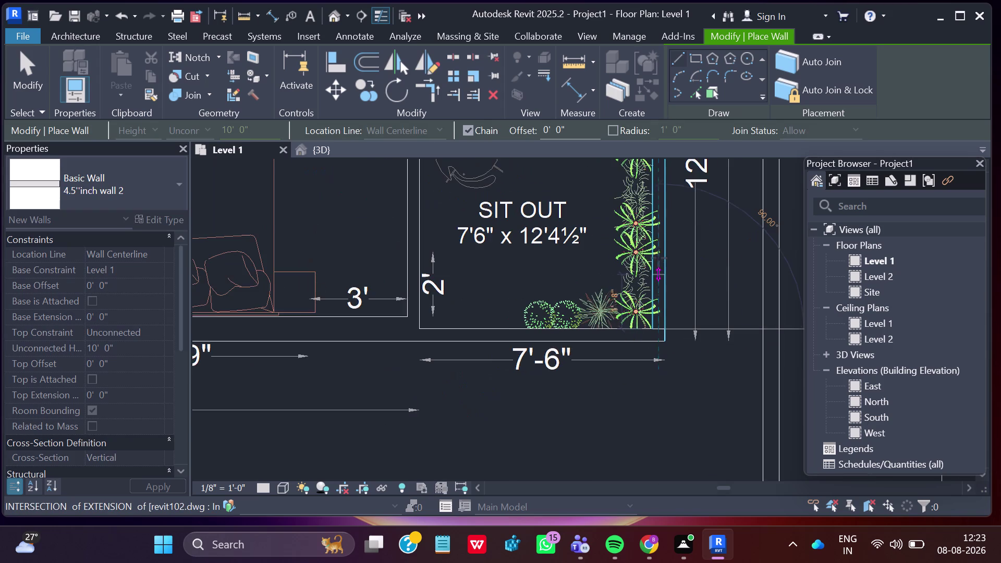
middle_drag(660, 253, 626, 457)
middle_drag(626, 285, 615, 393)
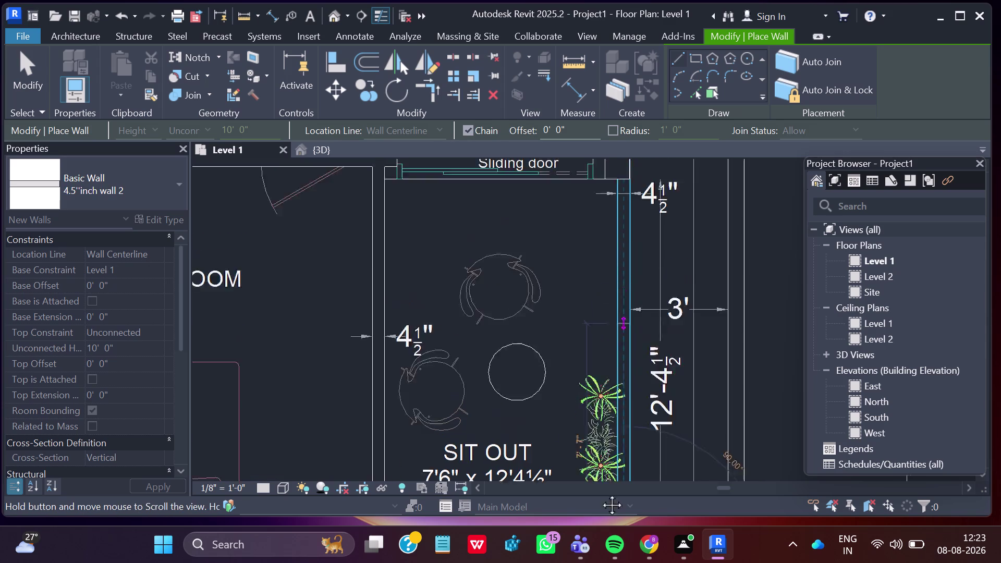
middle_drag(614, 393, 572, 562)
scroll(up, 3)
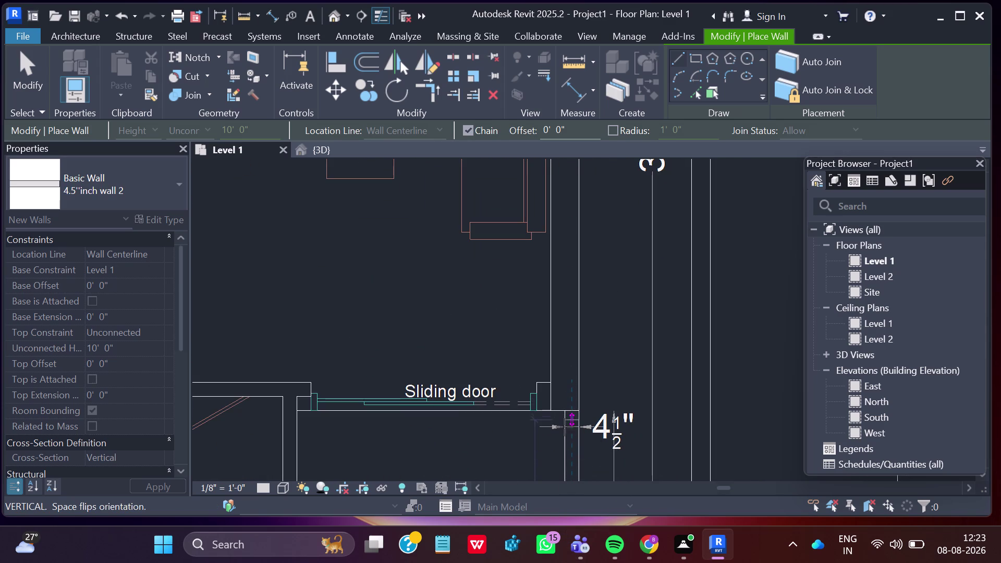
scroll(up, 3)
scroll(up, 3)
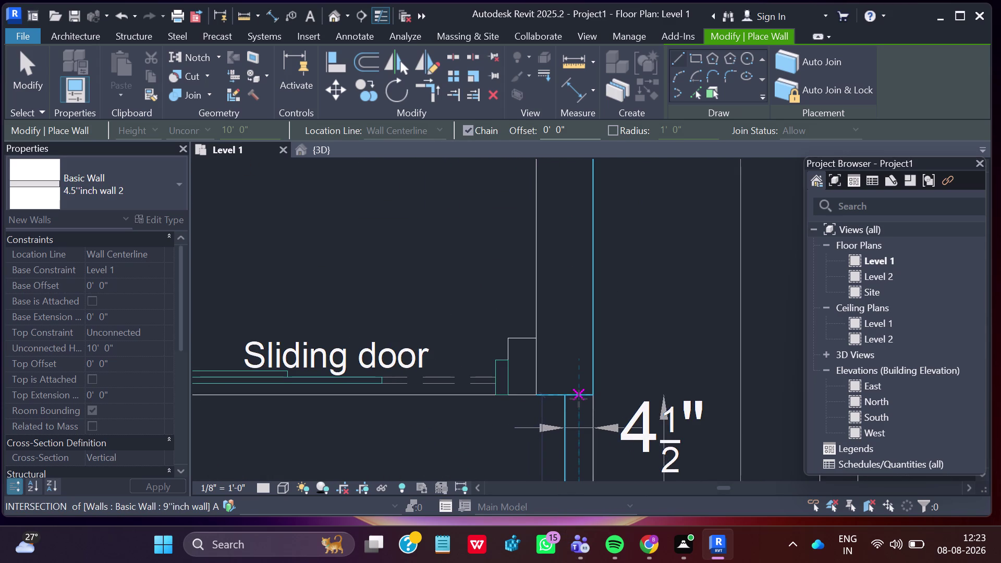
click(579, 397)
key(Escape)
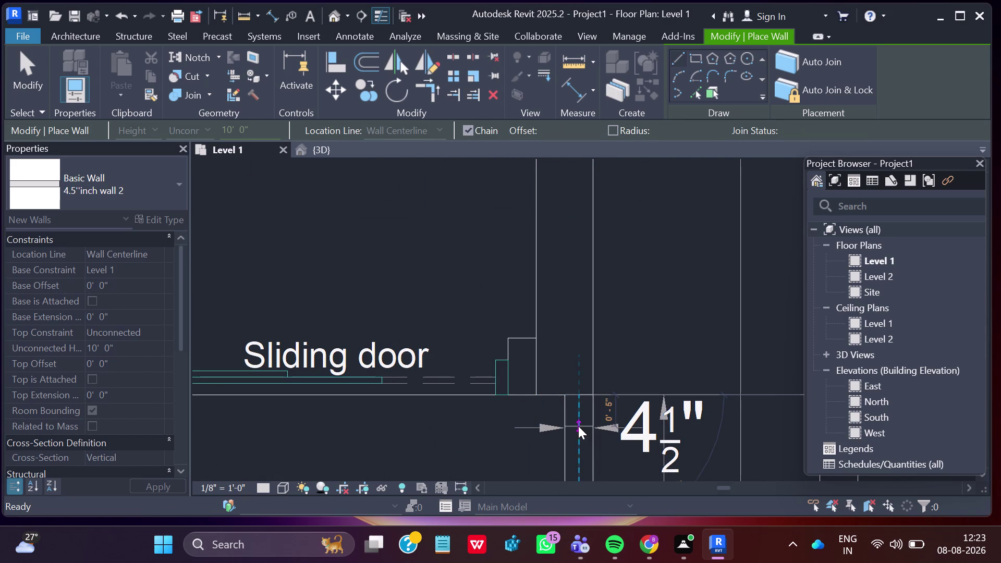
scroll(down, 3)
scroll(down, 3)
scroll(down, 3)
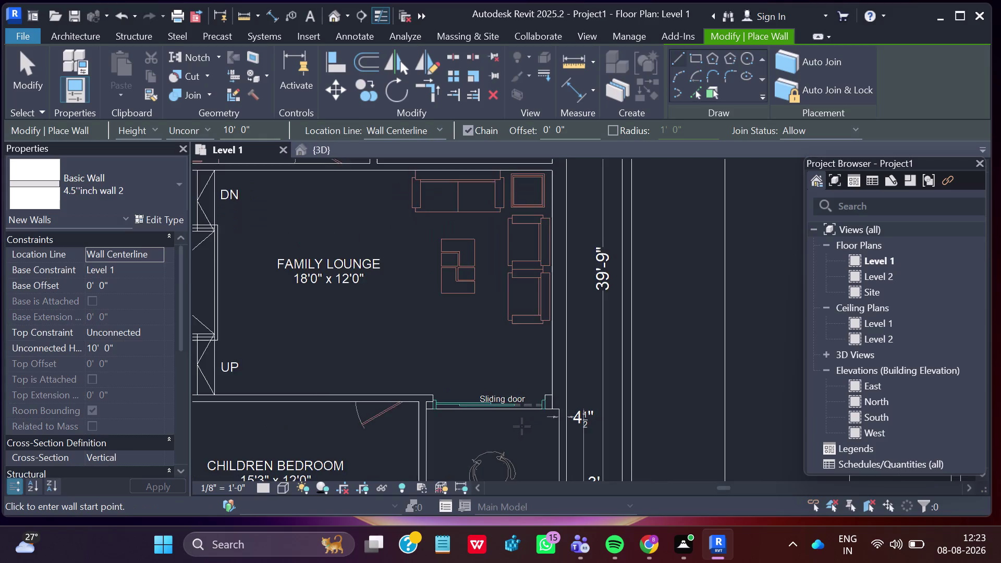
Exit the Wall tool and switch to the default {3D} view of the traced walls.
scroll(down, 3)
middle_drag(397, 429, 488, 317)
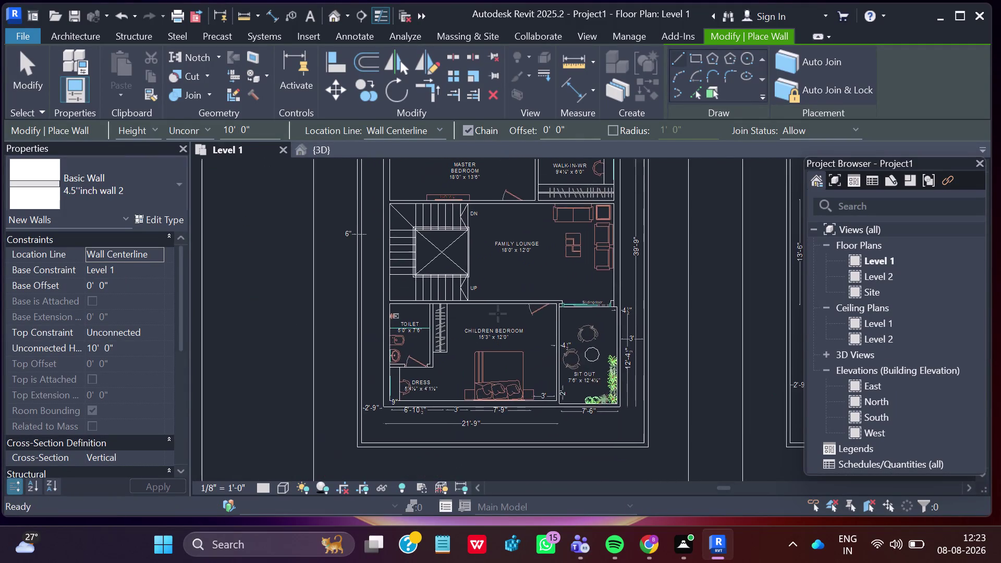
scroll(down, 3)
scroll(down, 3)
scroll(down, 3)
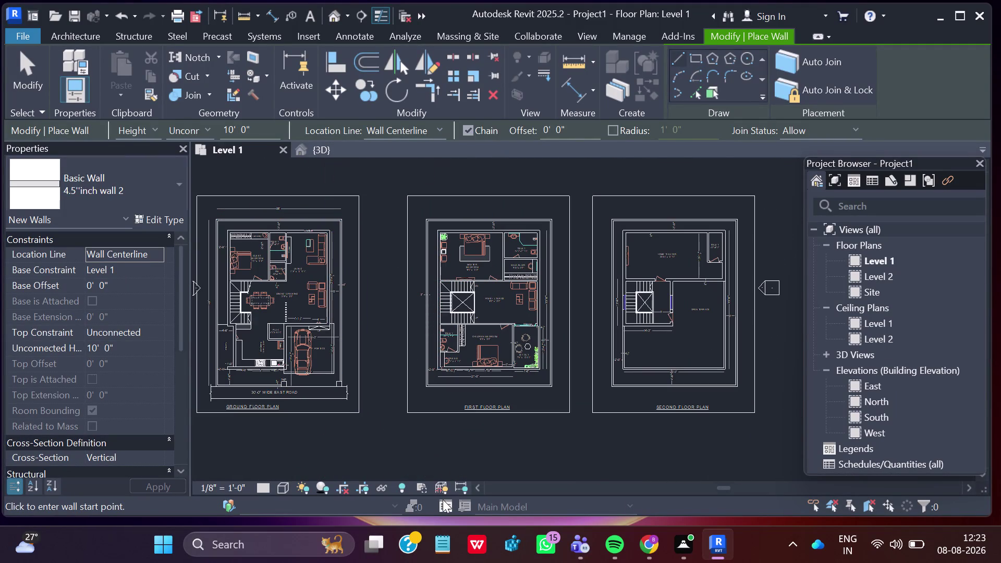
key(Escape)
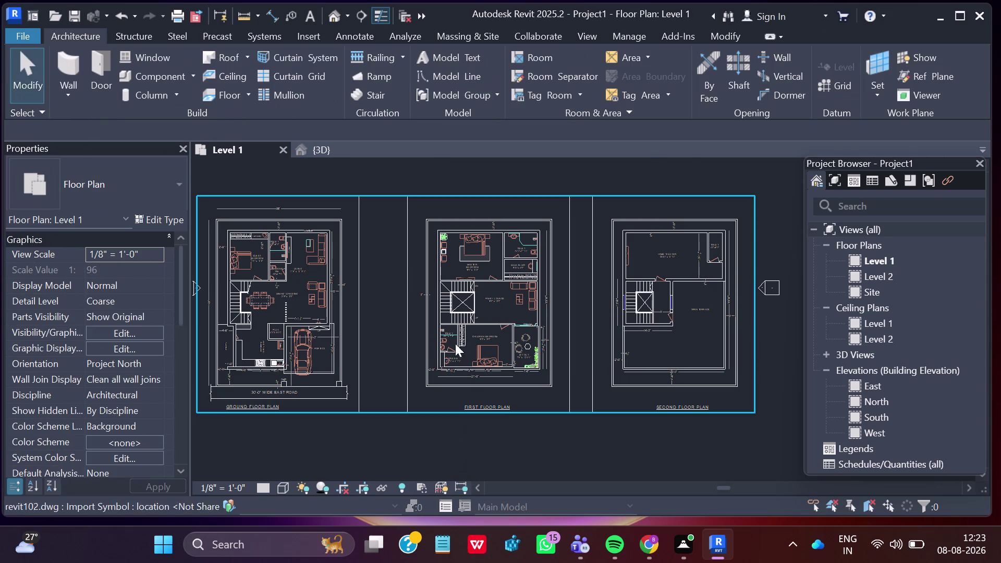
click(314, 149)
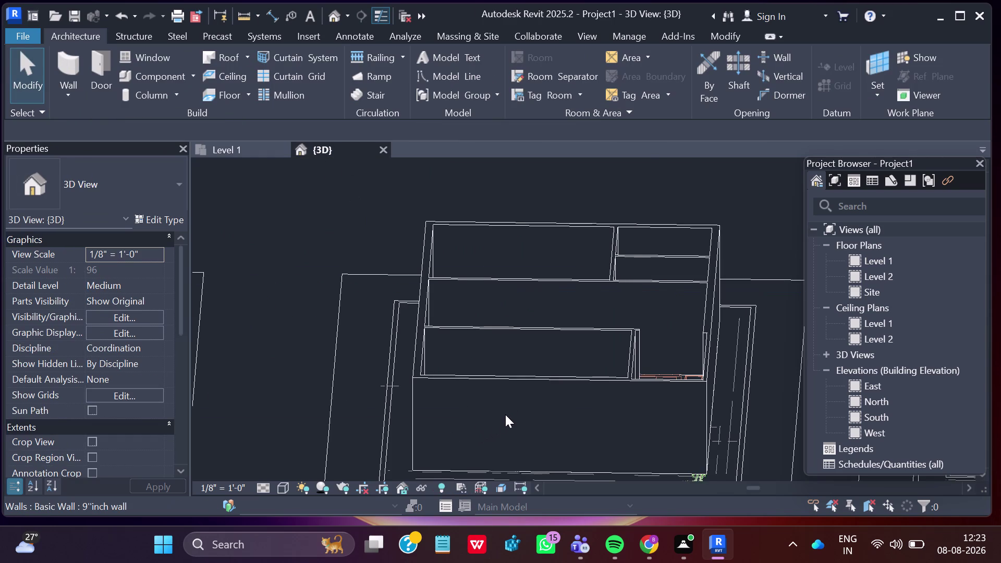
Orbit the 3D model to inspect the traced walls, then return to the Level 1 plan.
middle_drag(506, 411, 511, 457)
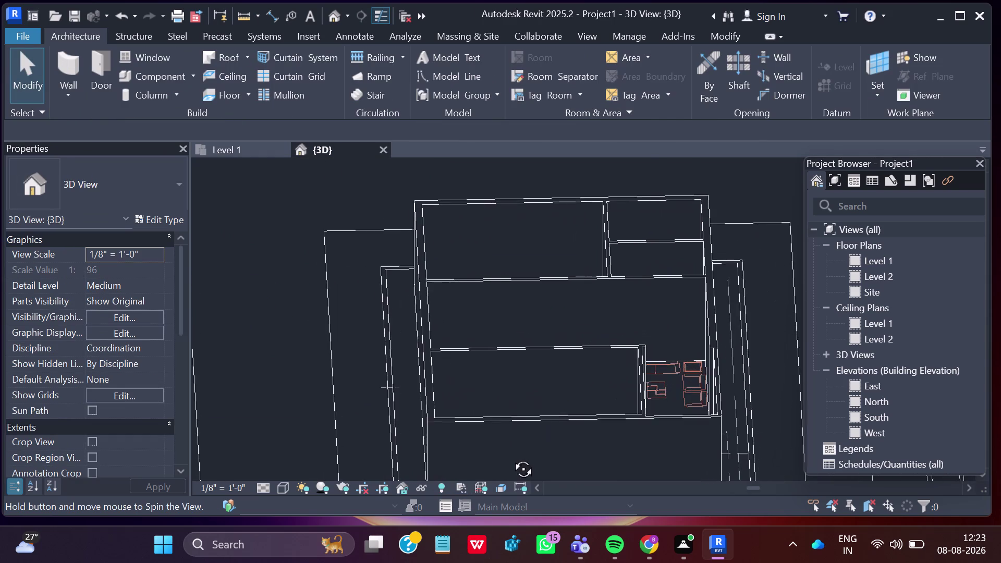
middle_drag(512, 457, 520, 447)
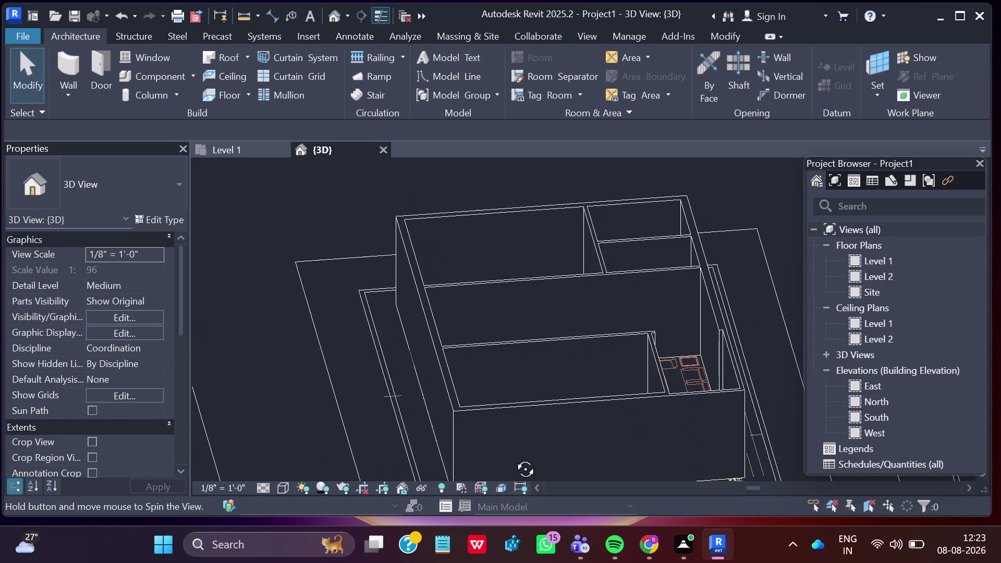
middle_drag(520, 446, 523, 522)
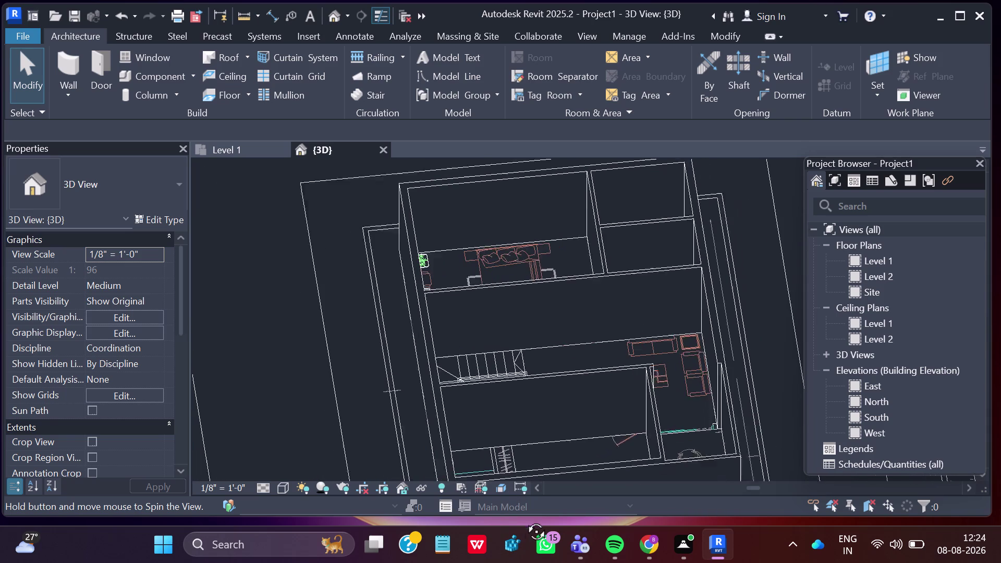
middle_drag(523, 522, 503, 498)
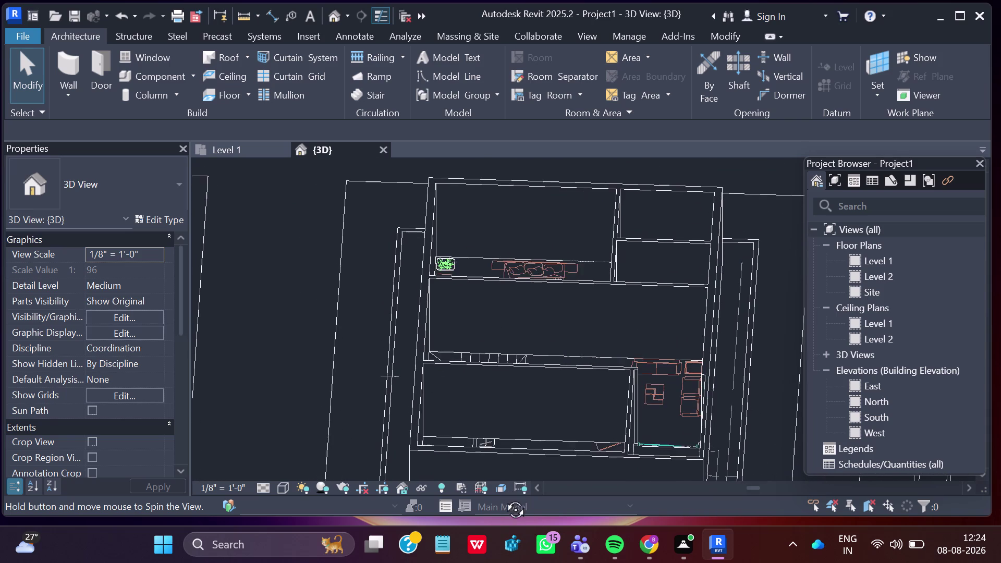
middle_drag(504, 498, 510, 499)
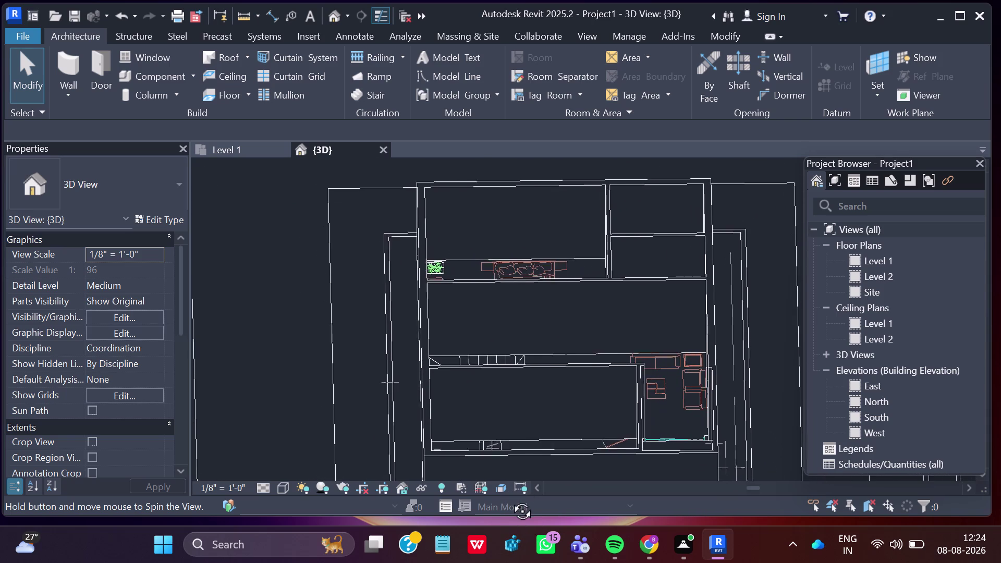
middle_drag(511, 499, 504, 471)
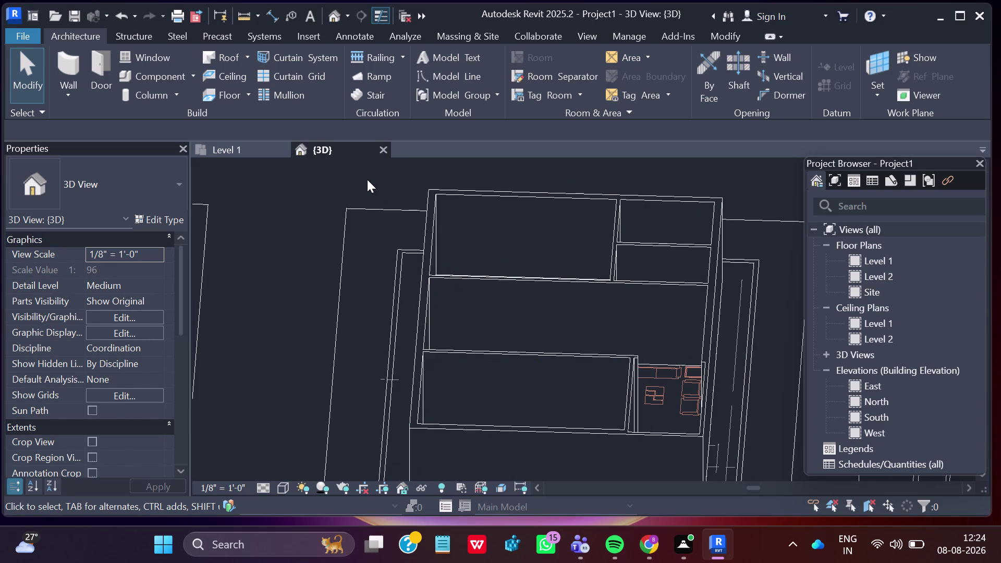
click(253, 151)
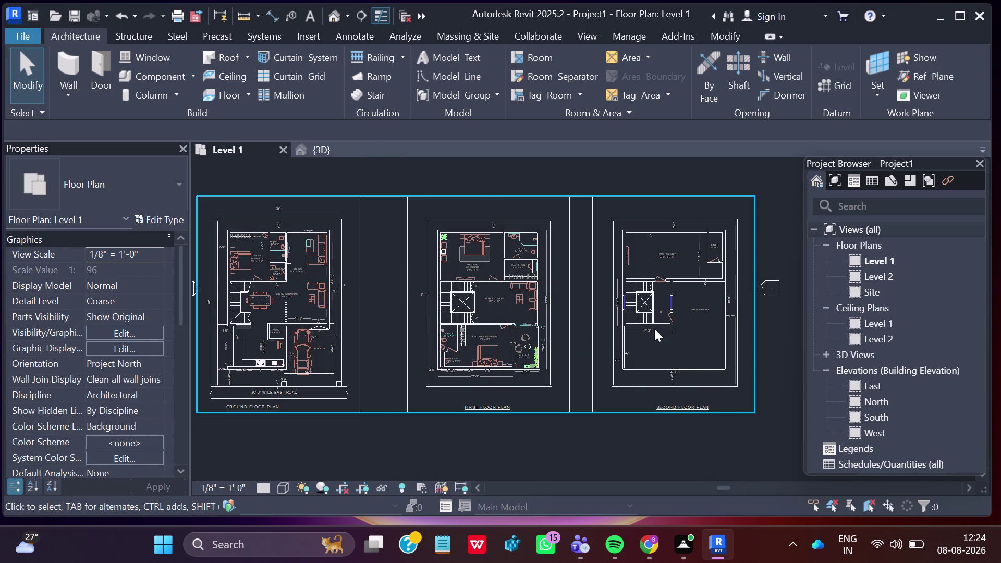
Zoom into the sliding door edge between the family lounge and sit-out on Level 1.
scroll(up, 3)
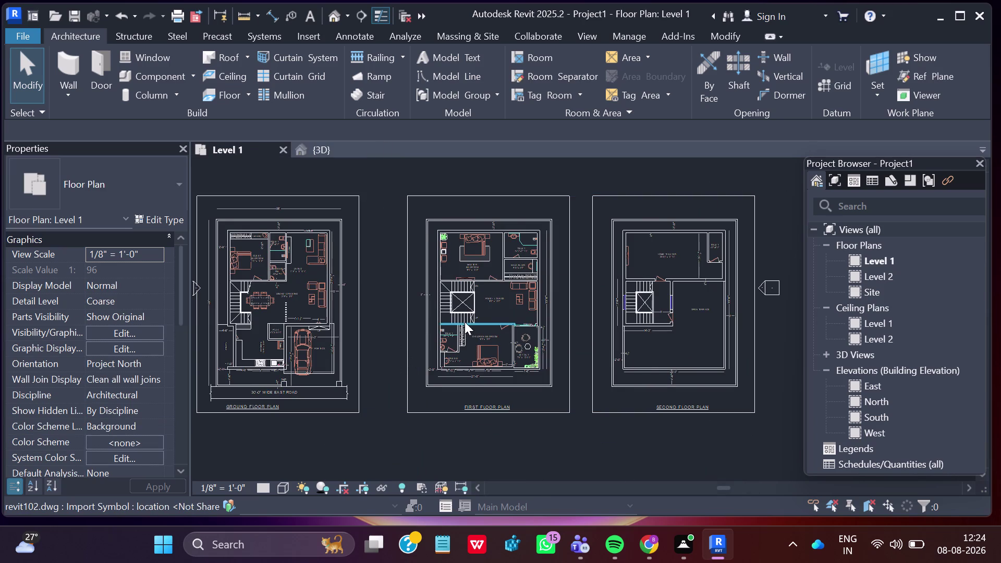
scroll(up, 3)
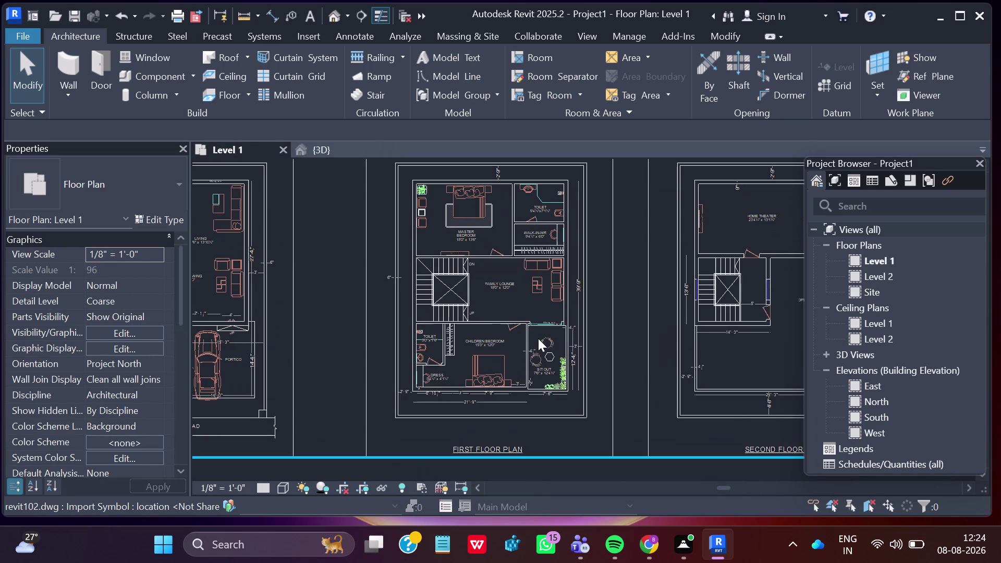
scroll(up, 3)
scroll(up, 3)
scroll(up, 3)
scroll(up, 3)
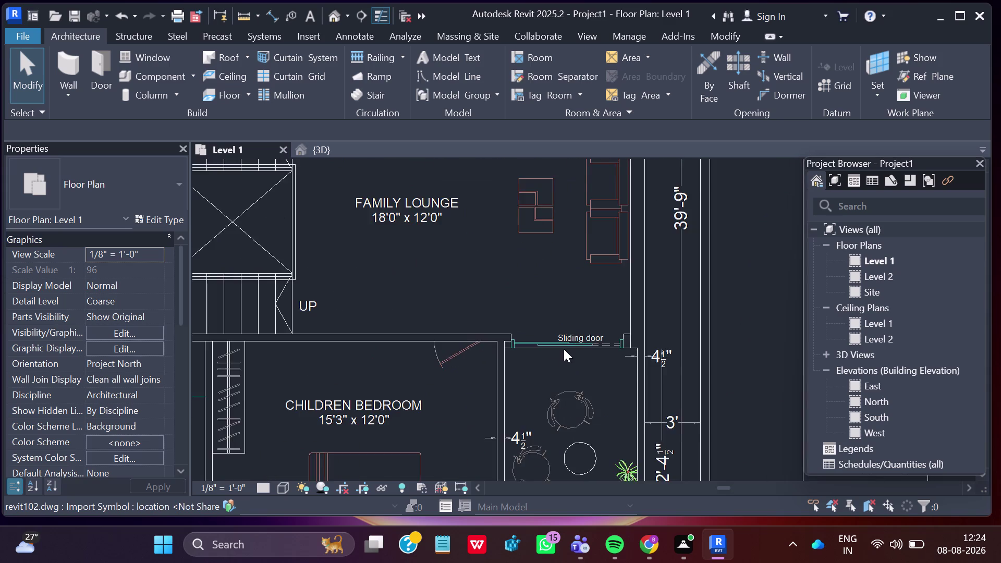
scroll(up, 3)
scroll(up, 3)
scroll(up, 3)
scroll(up, 3)
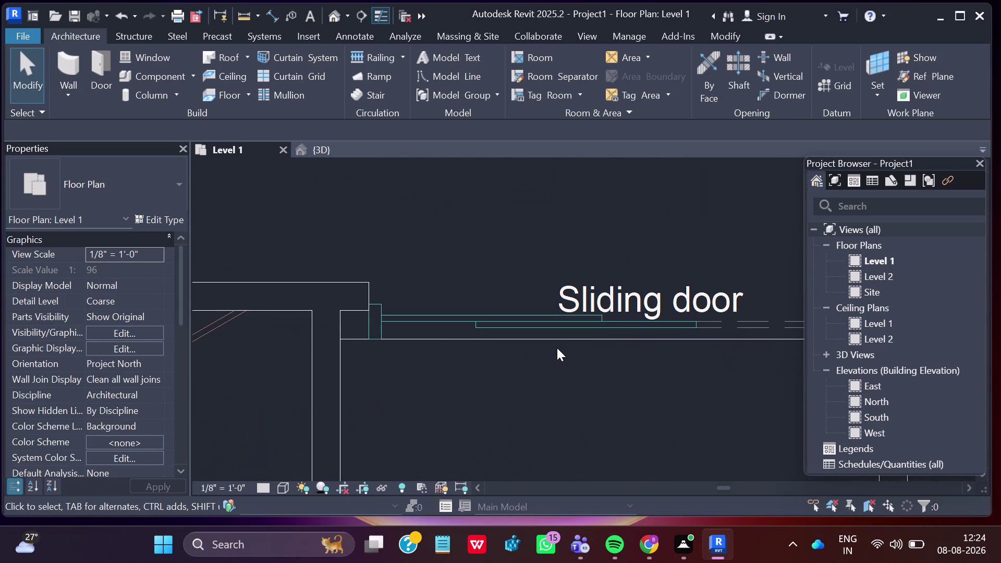
scroll(up, 3)
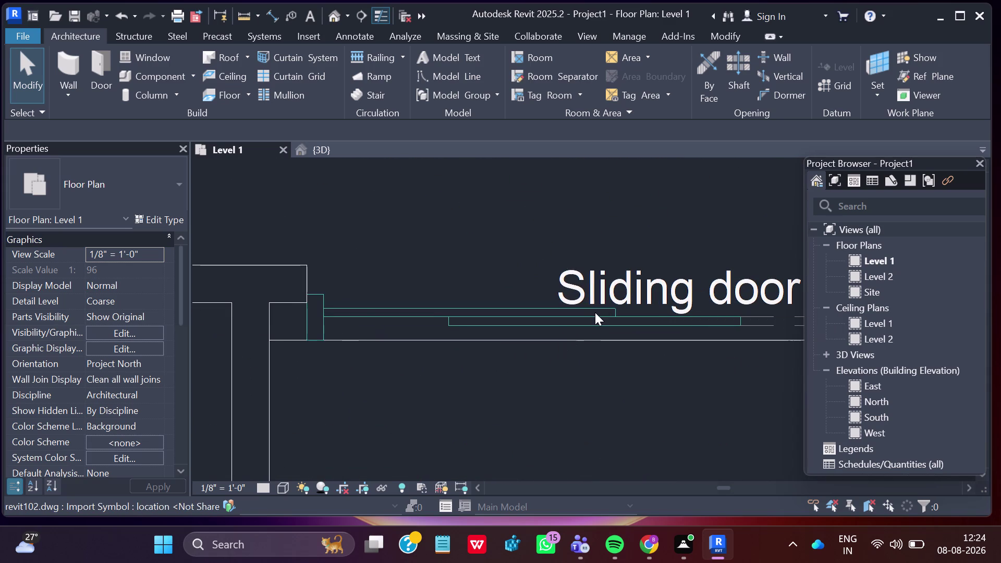
scroll(down, 3)
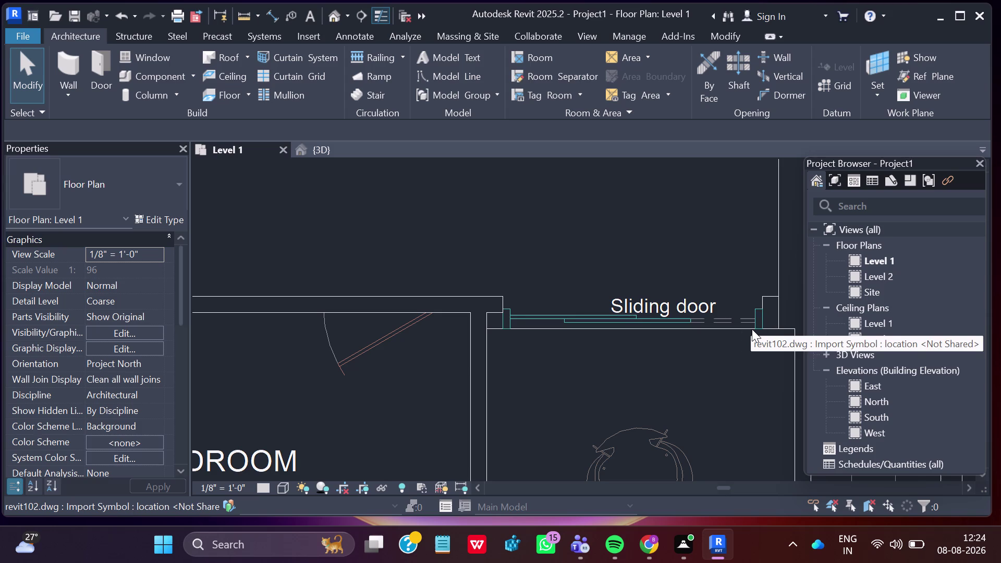
scroll(down, 3)
scroll(down, 3)
scroll(down, 3)
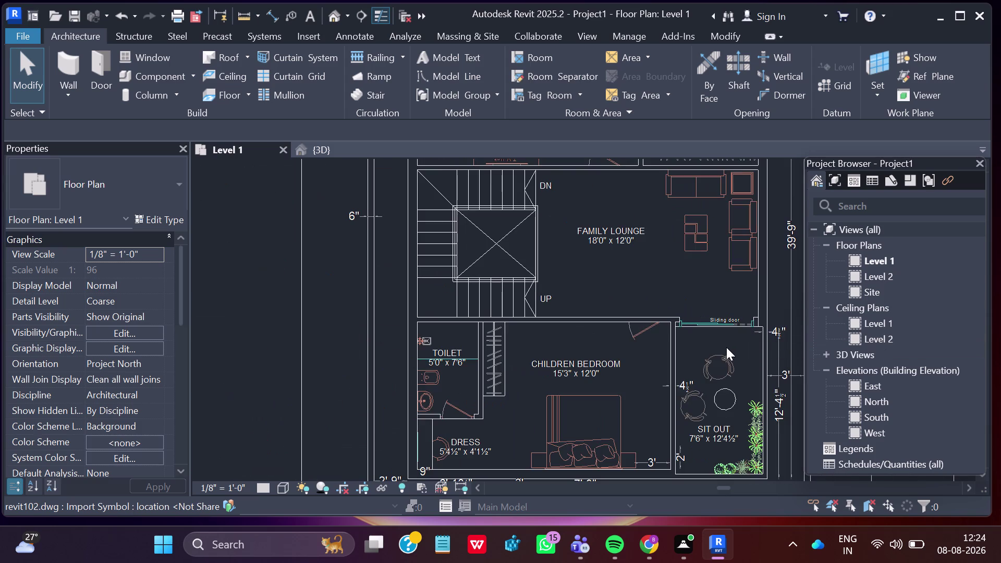
Frame the children bedroom and reactivate the Wall tool with 4.5"inch wall 2 current.
scroll(up, 3)
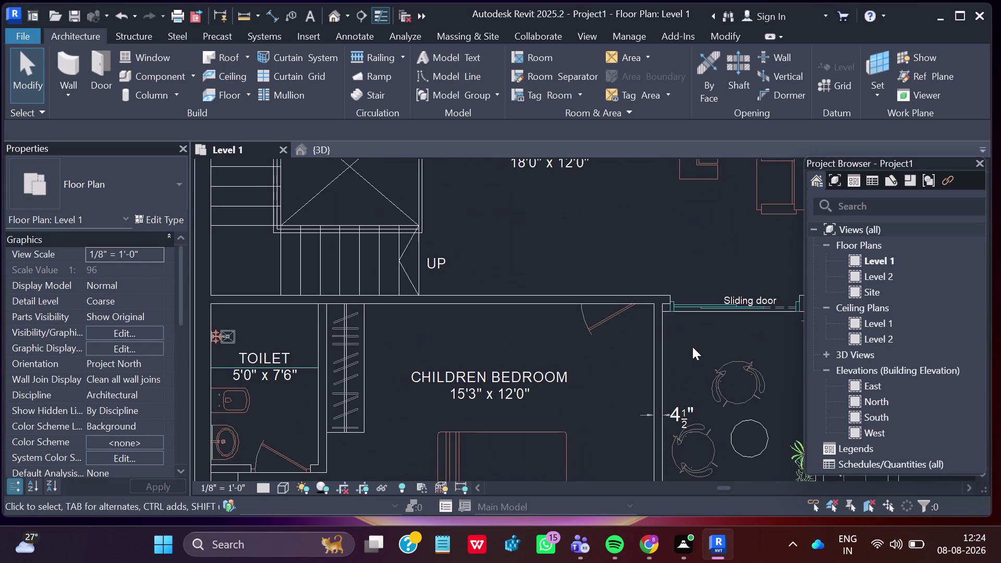
scroll(up, 3)
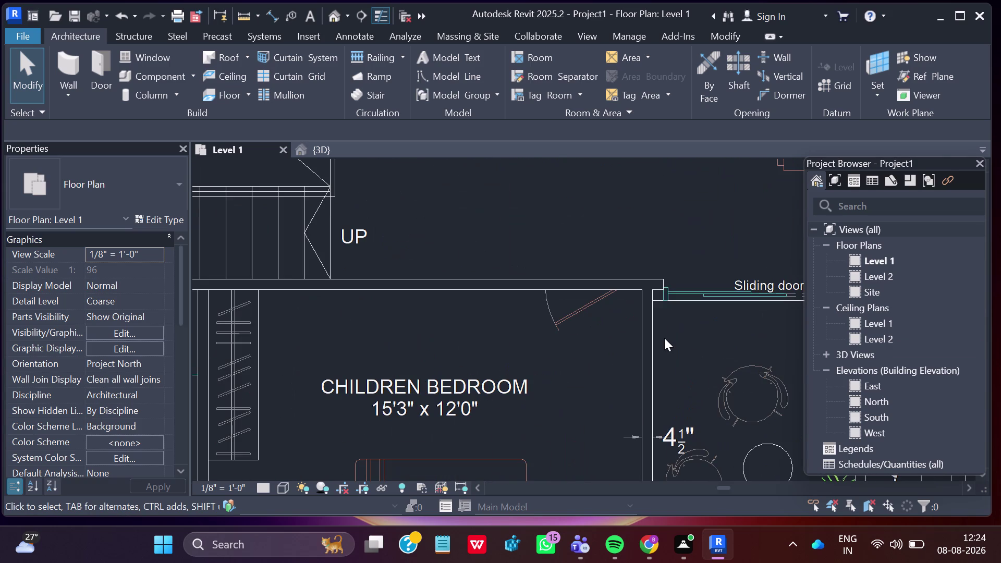
scroll(down, 3)
scroll(down, 3)
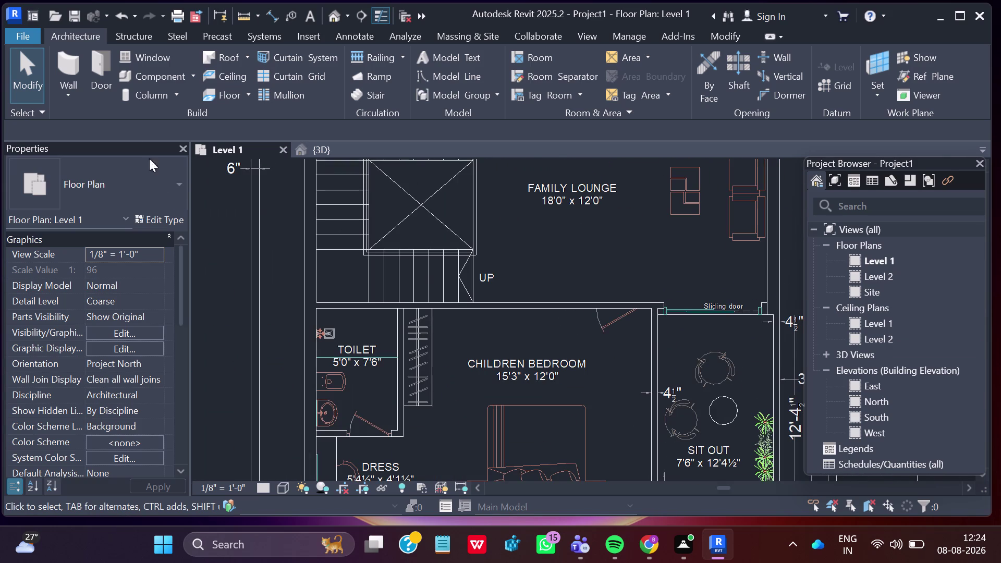
click(73, 88)
click(93, 127)
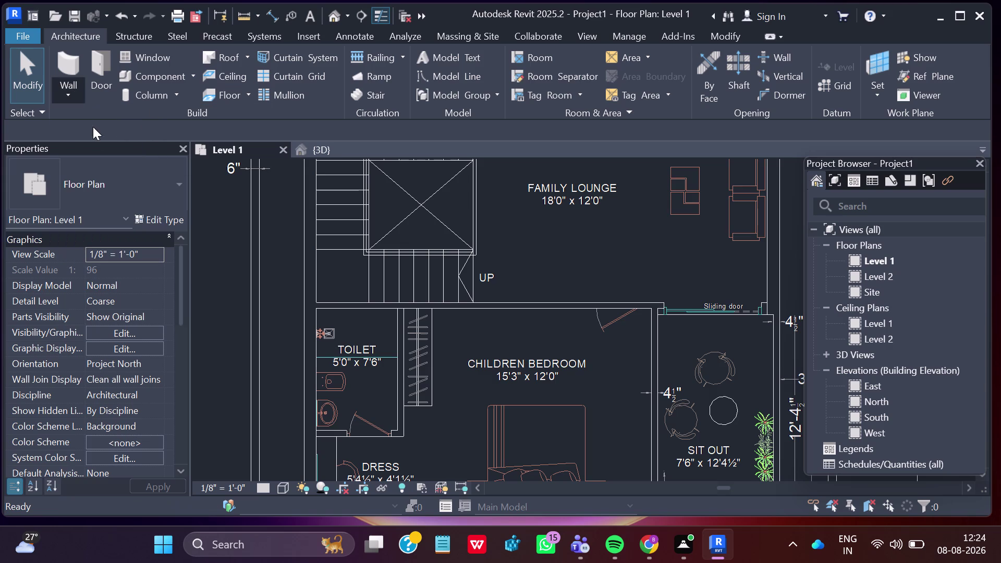
click(178, 186)
Choose the Basic Wall 6" wall type, then start and cancel a wall at the sliding door corner.
click(139, 292)
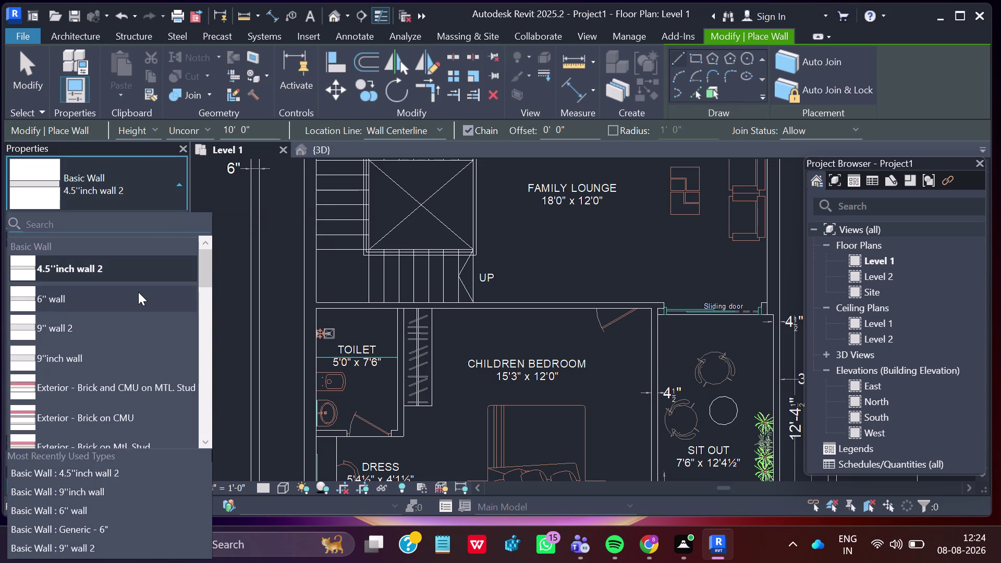
scroll(down, 3)
scroll(up, 3)
scroll(up, 3)
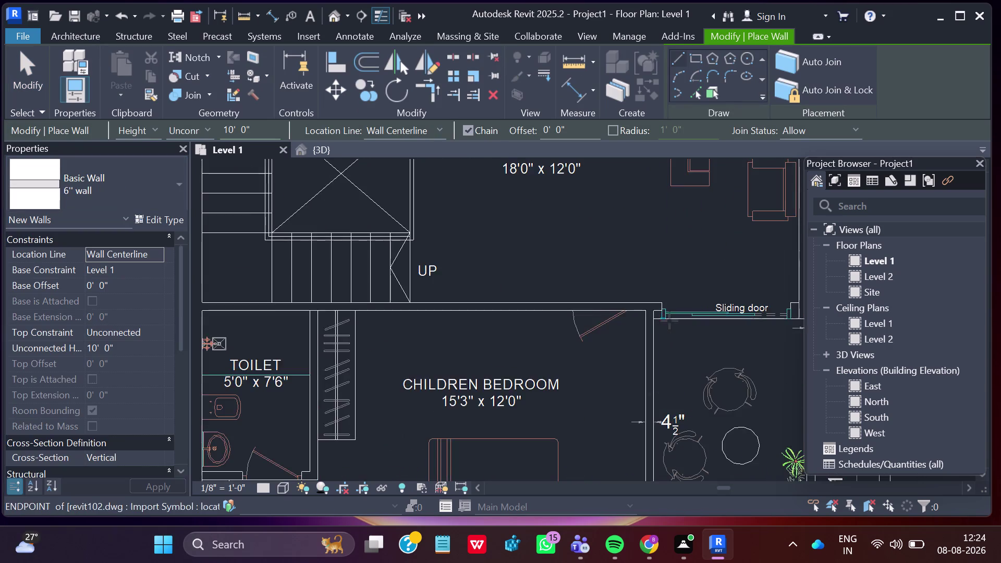
scroll(up, 3)
scroll(up, 3)
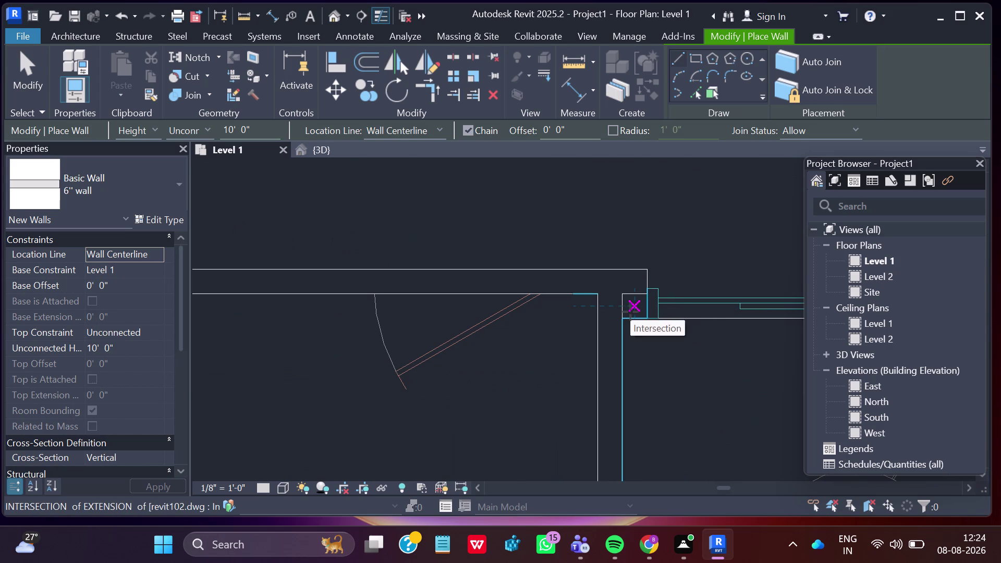
click(650, 307)
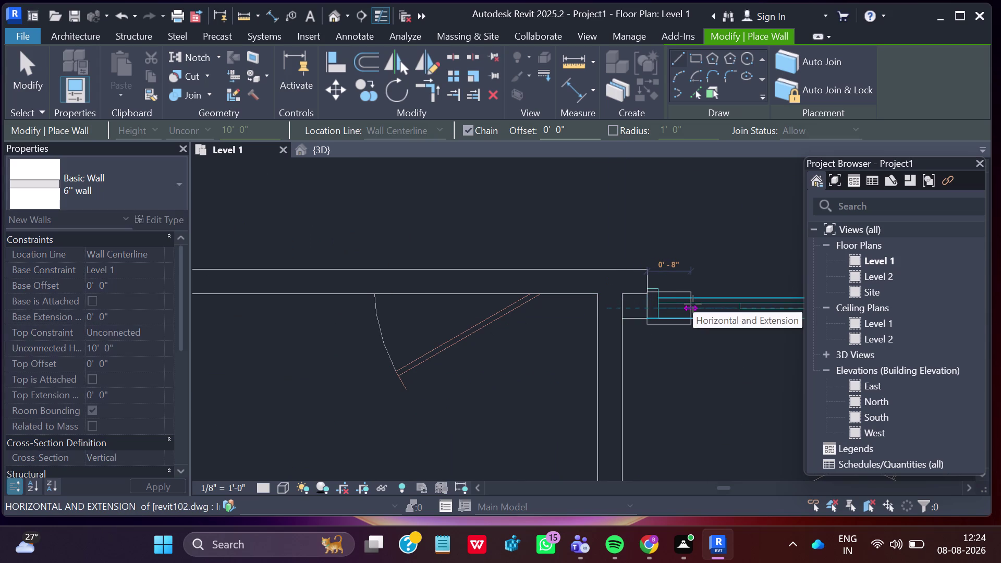
key(Escape)
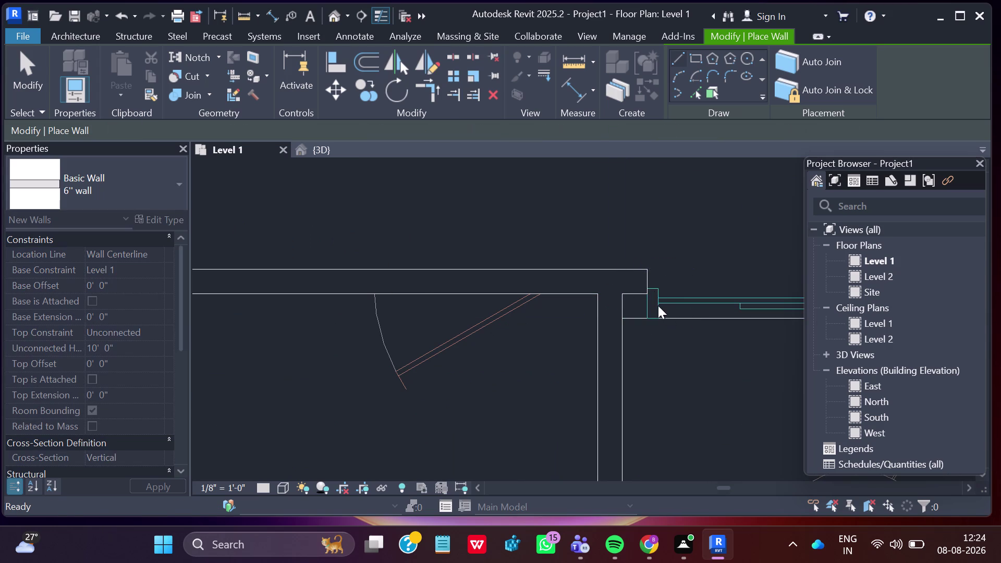
Retry the wall start at the door corner, cancel it, and exit wall placement.
scroll(up, 3)
scroll(up, 3)
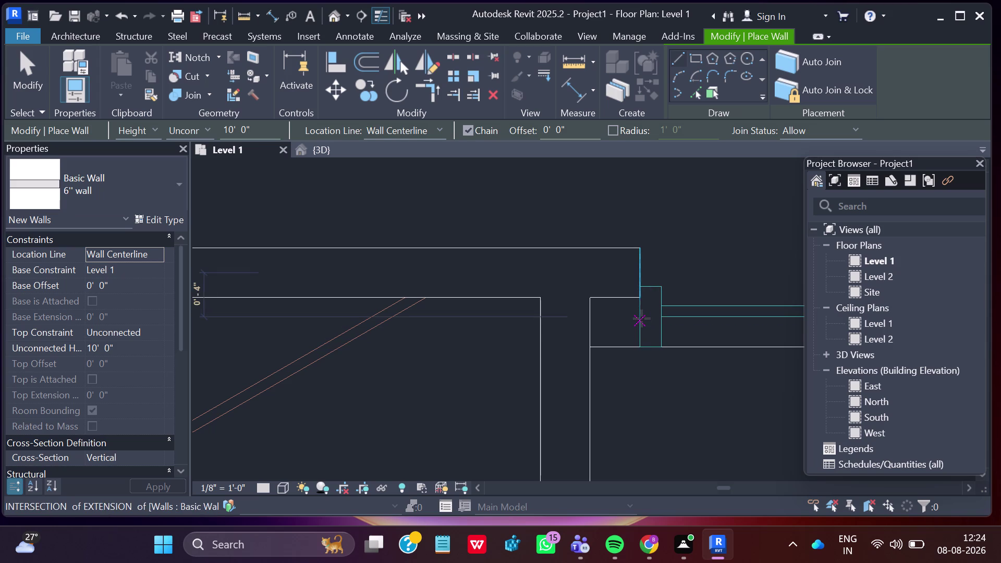
click(641, 316)
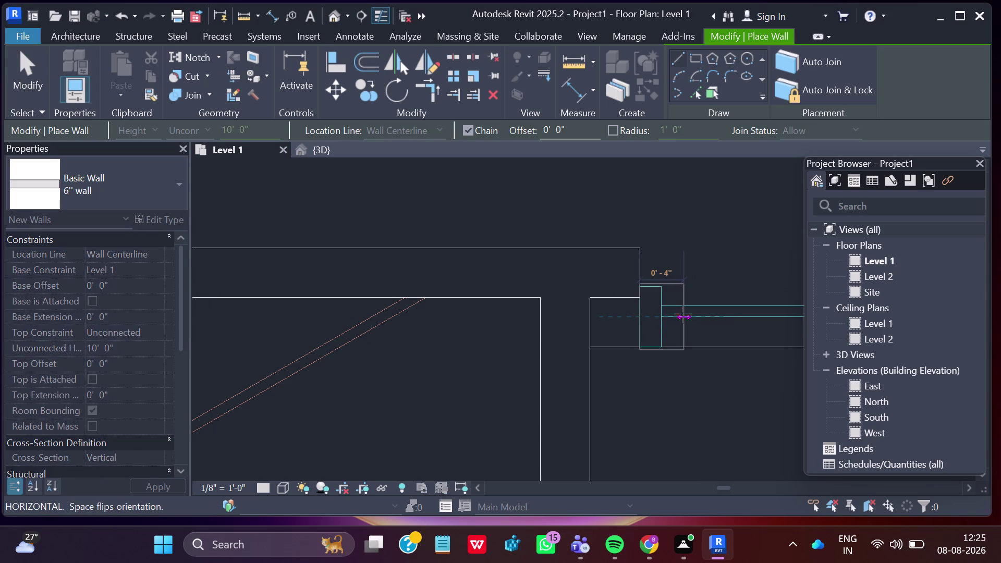
key(Escape)
scroll(down, 3)
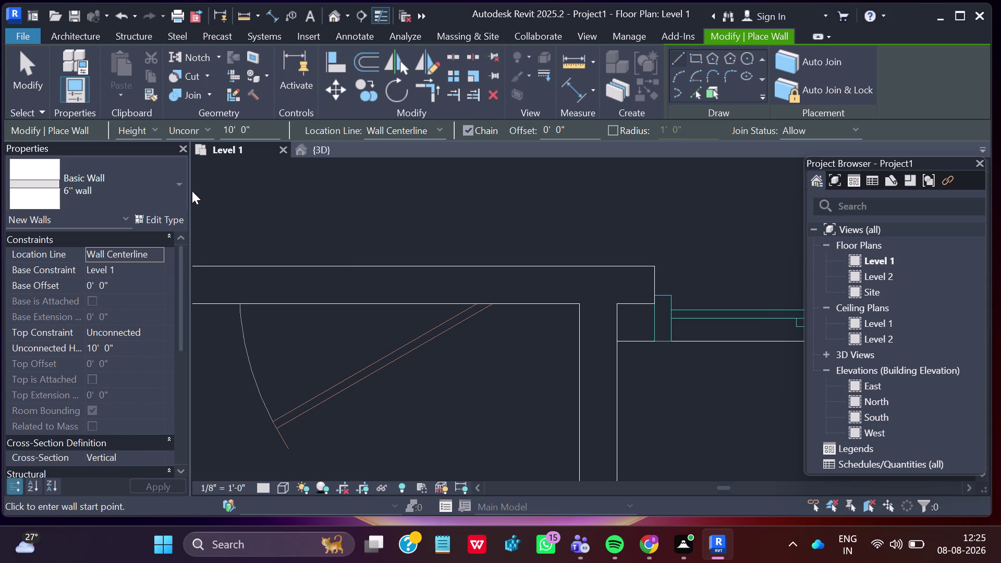
key(Escape)
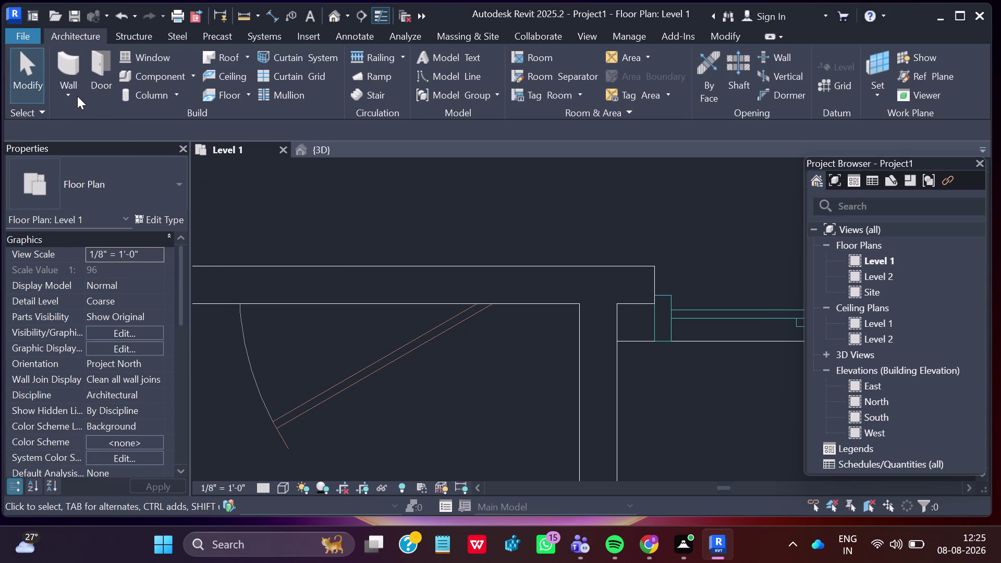
Reactivate the Wall tool, switch to 4.5"inch wall 2, and start a wall at the lounge corner.
click(70, 87)
click(93, 128)
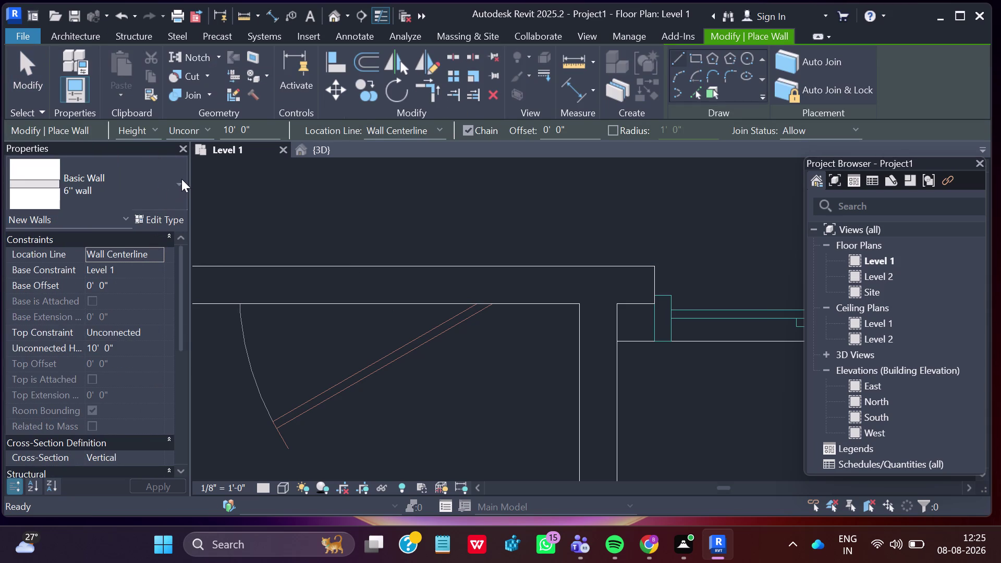
click(181, 179)
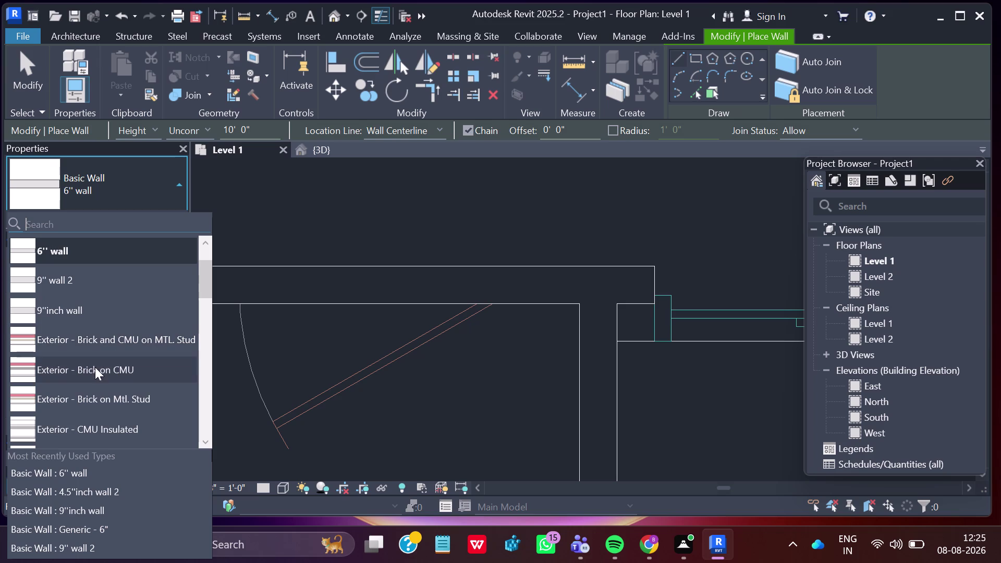
click(98, 495)
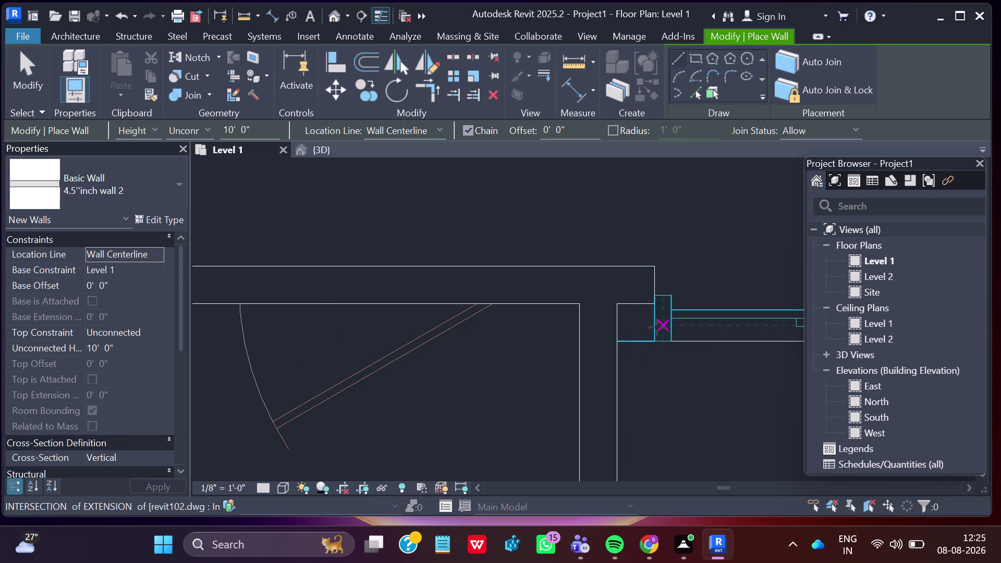
click(617, 320)
Pan along the sliding door line, end the wall chain, and exit wall placement.
scroll(down, 3)
scroll(down, 3)
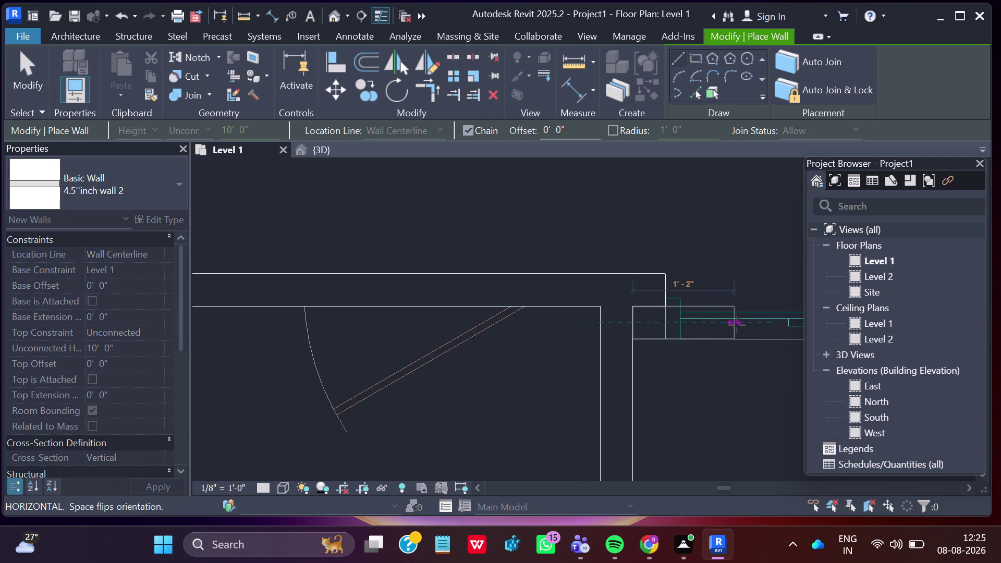
scroll(down, 3)
middle_drag(735, 323, 532, 362)
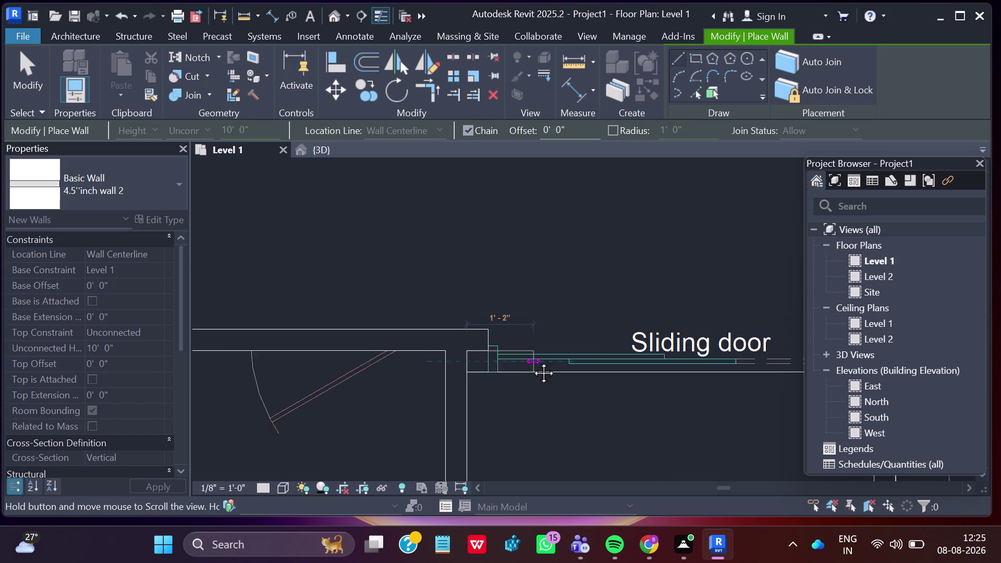
middle_drag(532, 361, 505, 363)
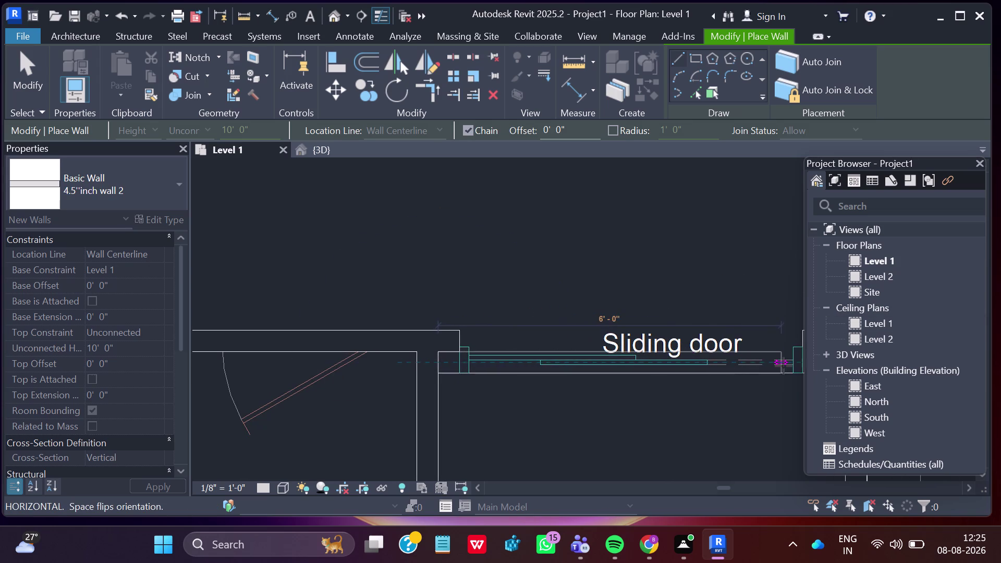
middle_drag(800, 363, 643, 398)
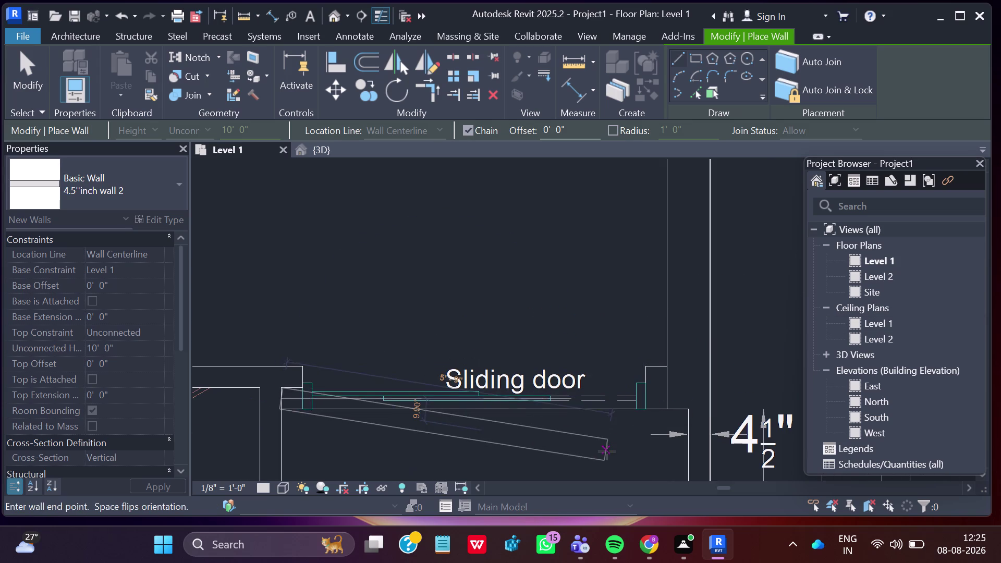
key(Escape)
scroll(down, 3)
scroll(down, 3)
scroll(down, 3)
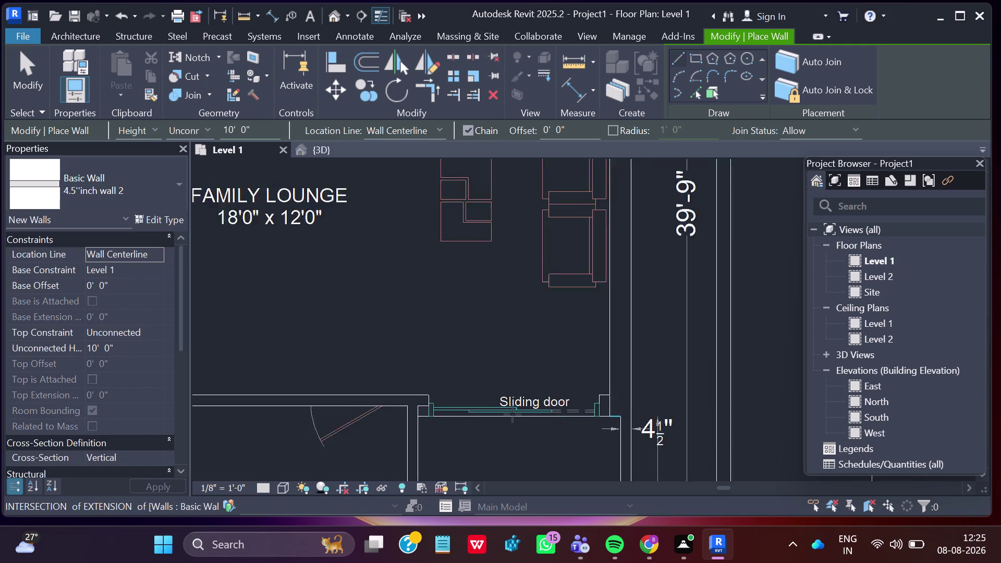
scroll(down, 3)
key(Escape)
scroll(down, 3)
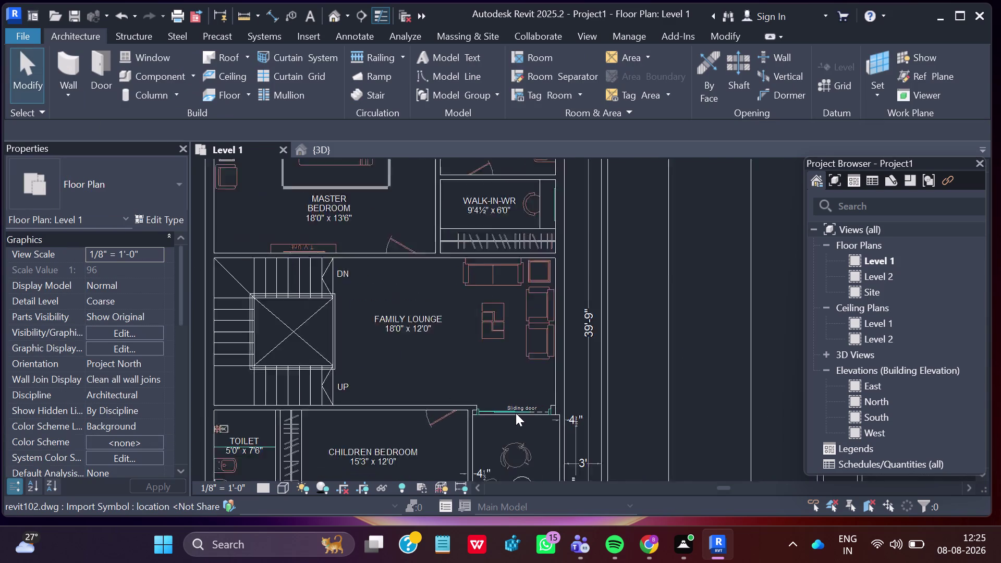
scroll(down, 3)
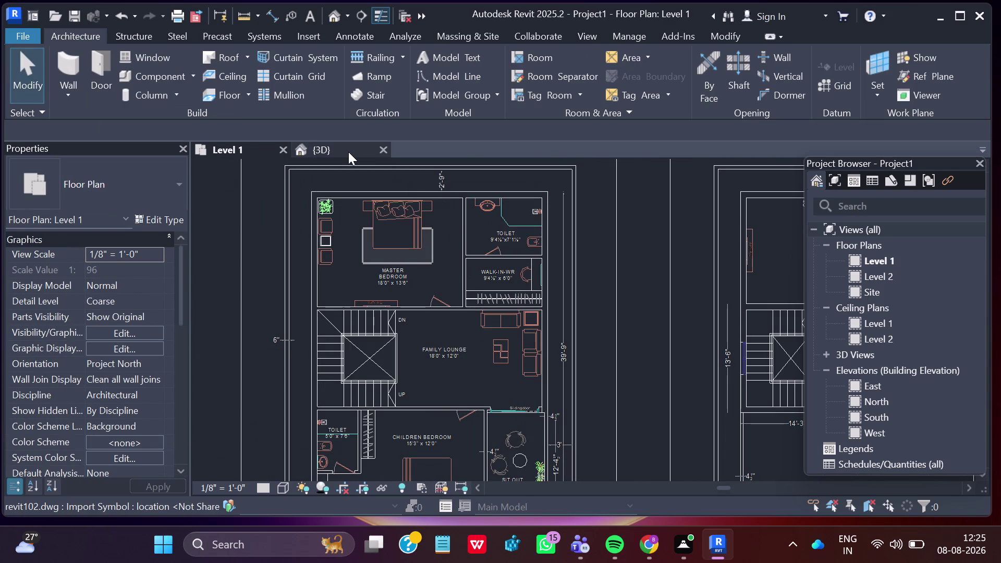
click(347, 151)
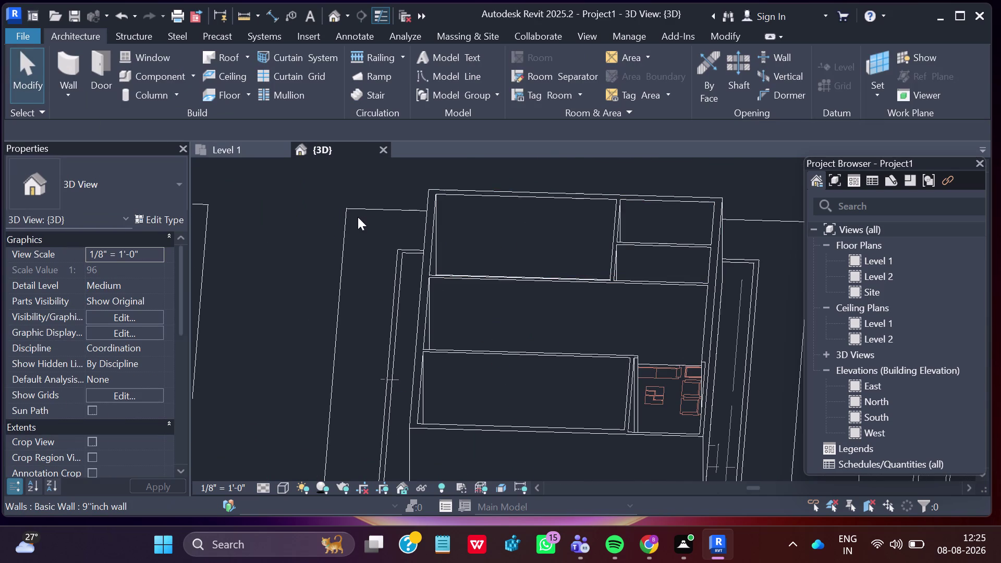
scroll(down, 3)
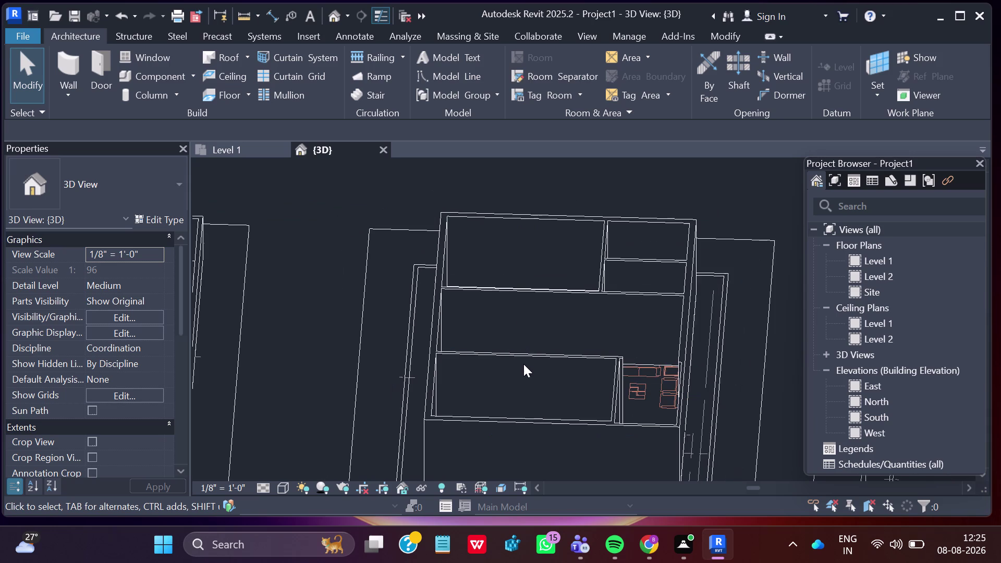
middle_drag(524, 448, 542, 351)
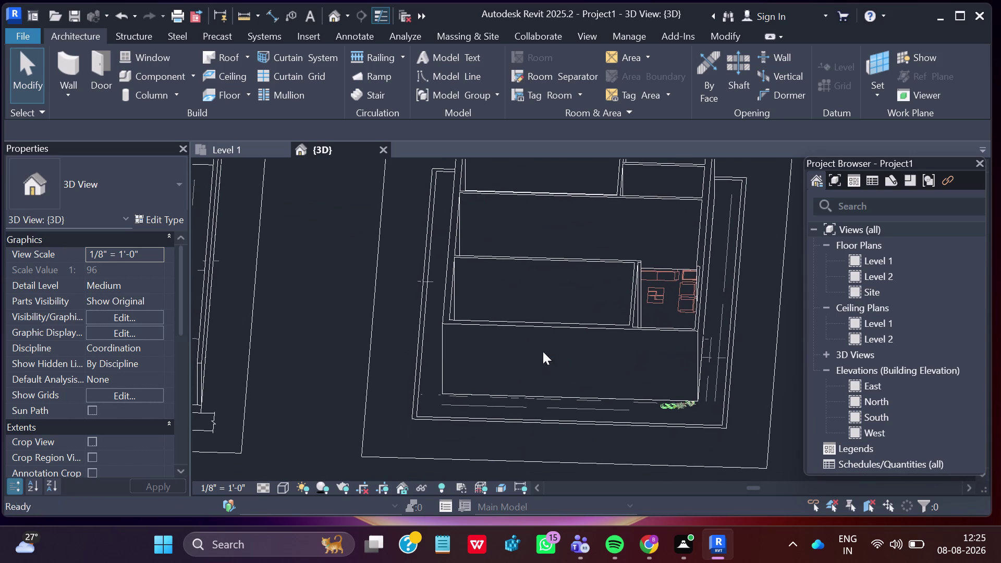
scroll(up, 3)
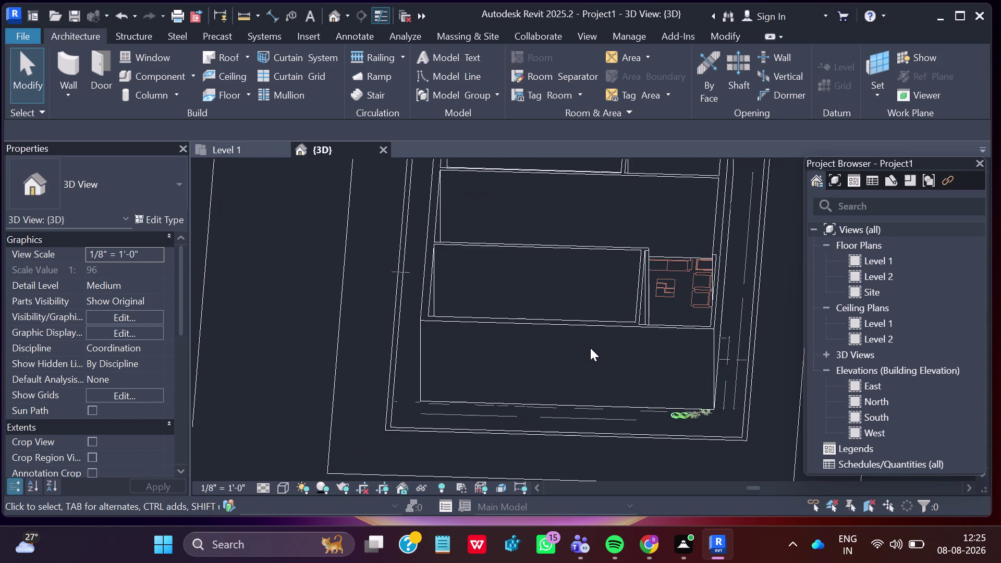
middle_drag(590, 341, 591, 461)
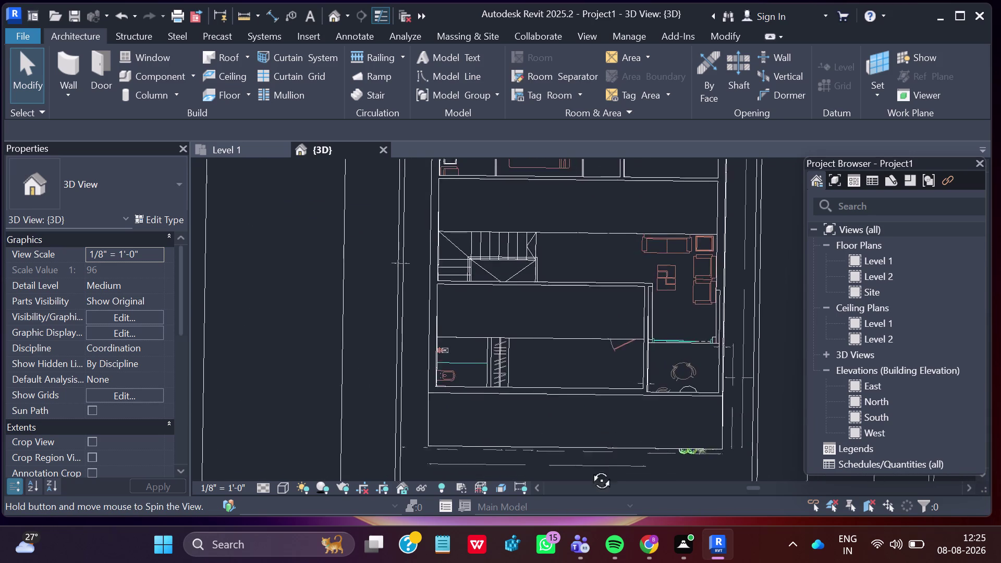
middle_drag(590, 461, 603, 503)
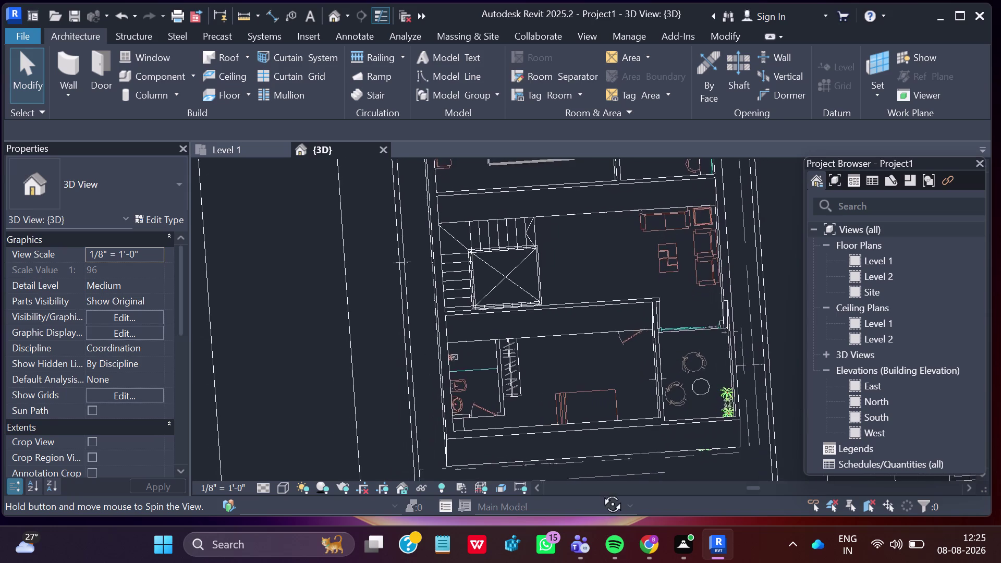
middle_drag(602, 503, 622, 521)
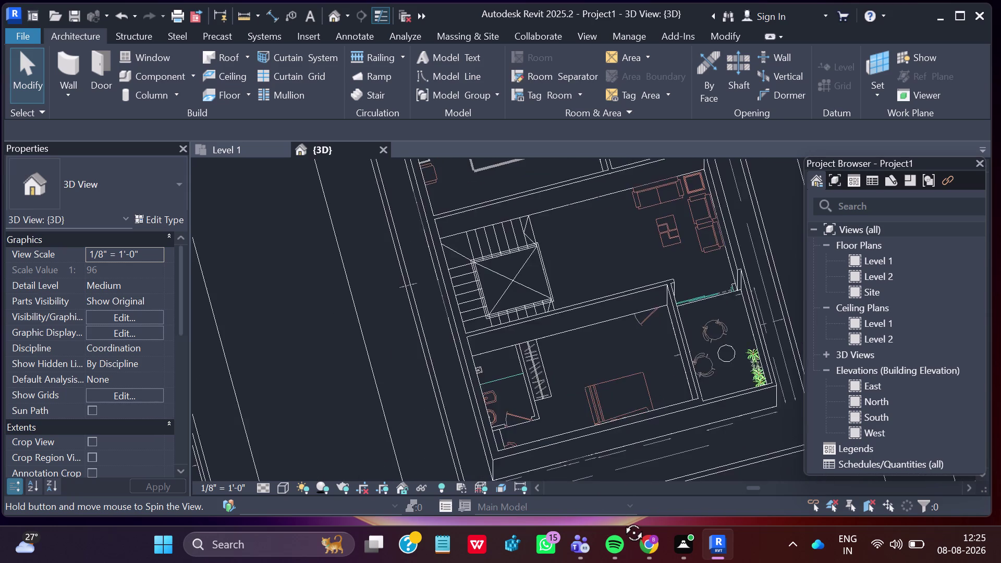
middle_drag(622, 521, 598, 441)
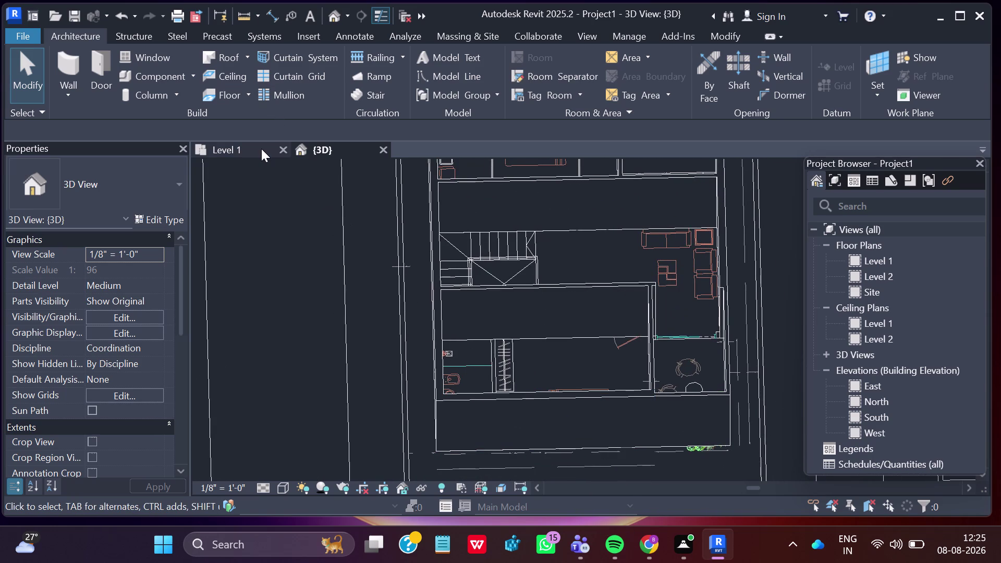
click(260, 147)
scroll(down, 3)
scroll(down, 3)
middle_drag(397, 403, 400, 372)
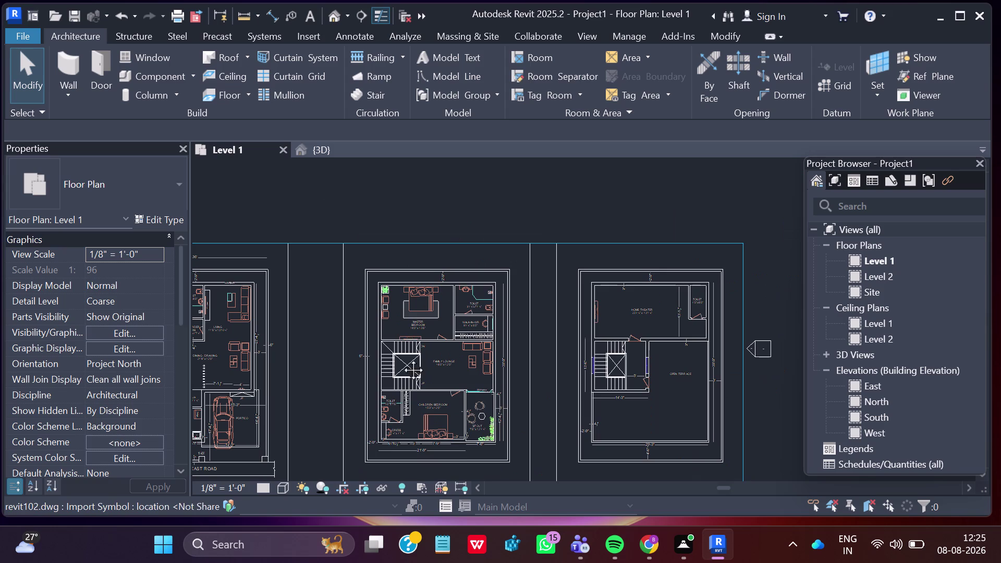
Activate the Wall tool, zoom to the toilet, and cancel a misplaced first wall start.
middle_drag(400, 372, 412, 299)
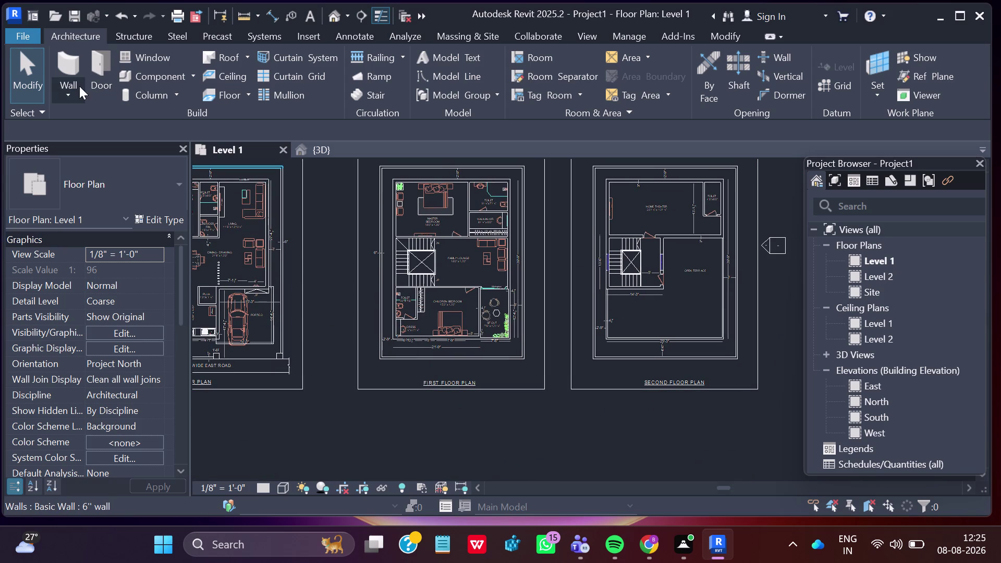
click(71, 92)
click(98, 119)
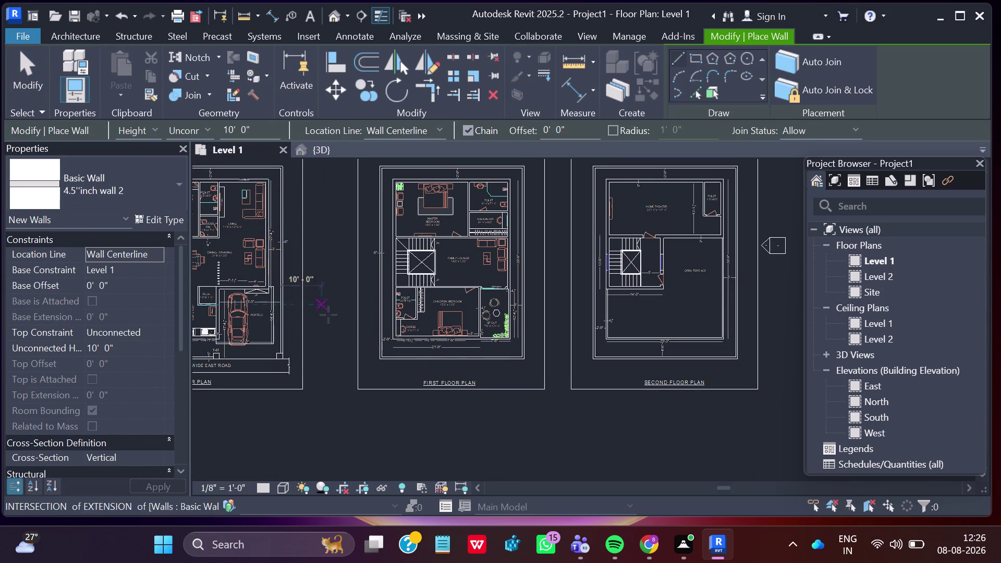
scroll(up, 3)
scroll(up, 3)
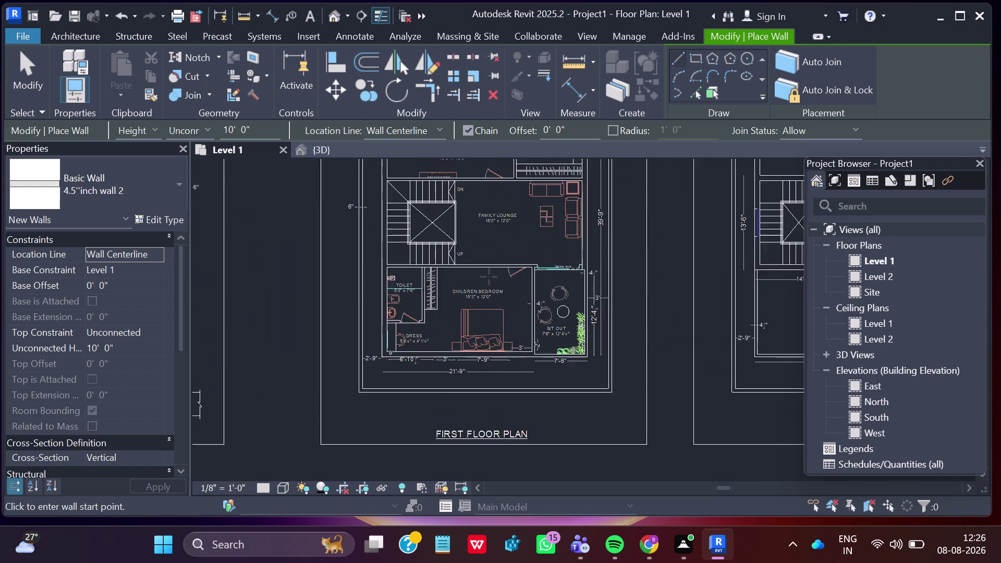
scroll(up, 3)
scroll(up, 3)
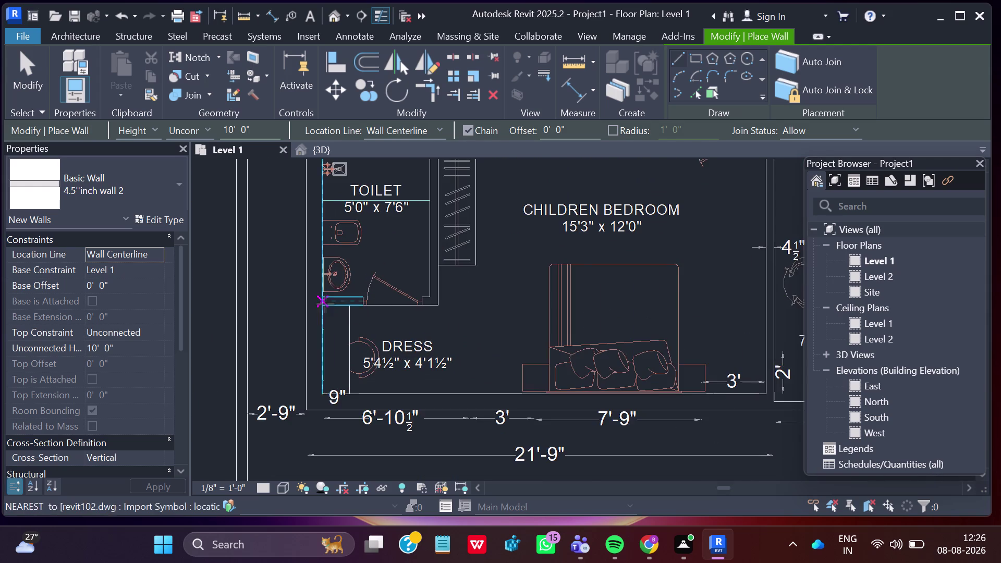
scroll(up, 3)
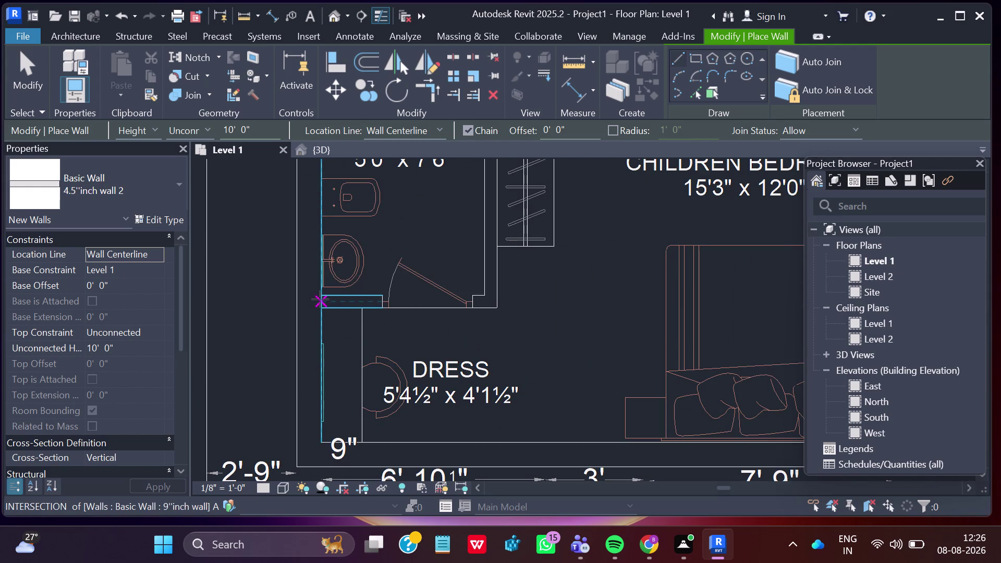
click(323, 298)
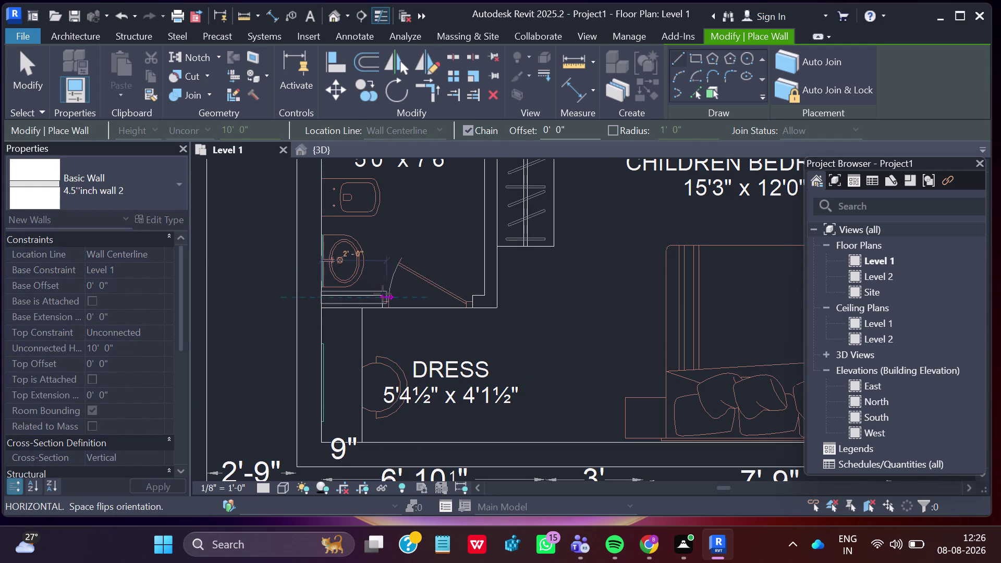
key(Escape)
Draw a wall along the bottom of the toilet to its corner.
scroll(up, 3)
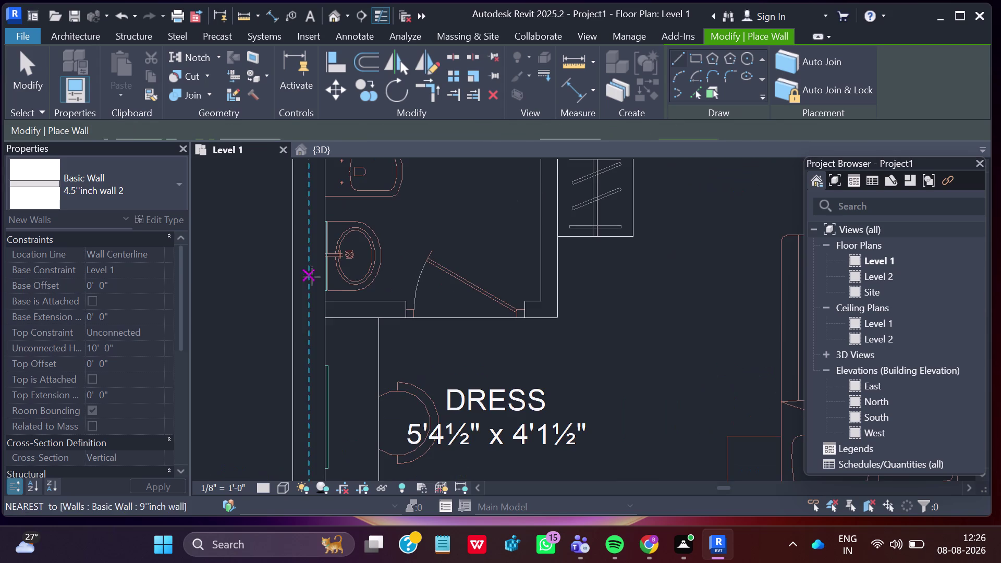
scroll(up, 3)
scroll(up, 3)
click(323, 299)
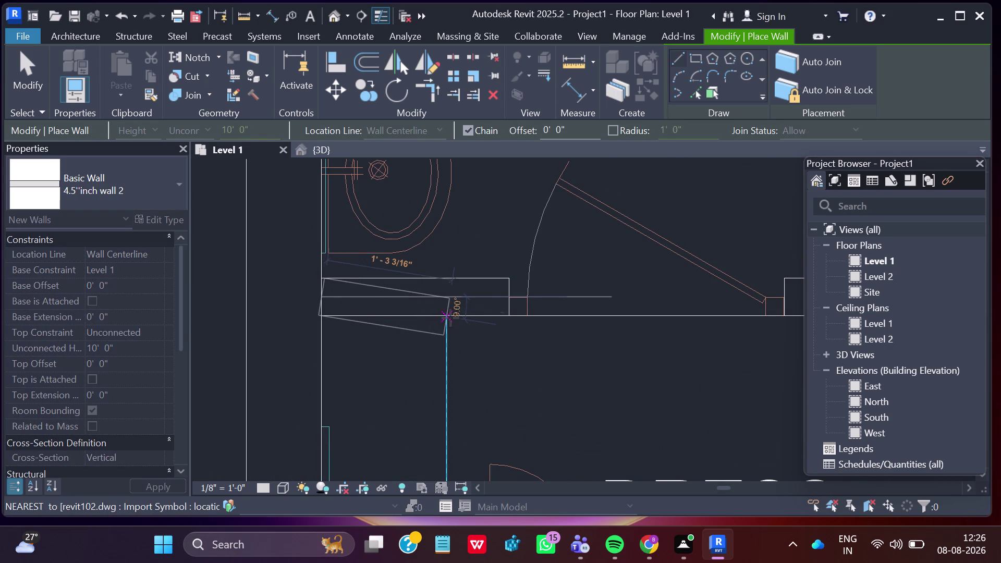
scroll(down, 3)
scroll(down, 3)
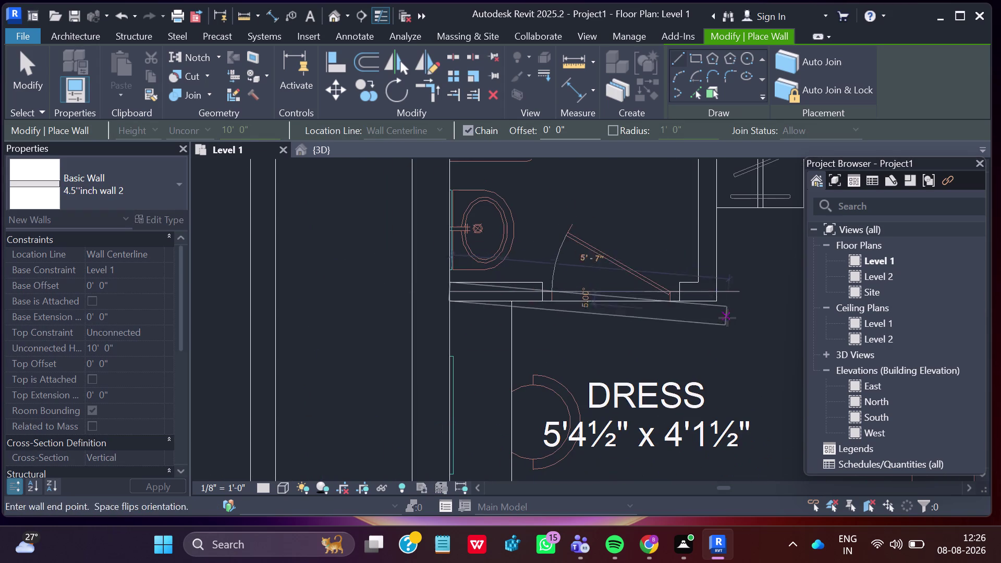
scroll(up, 3)
scroll(up, 3)
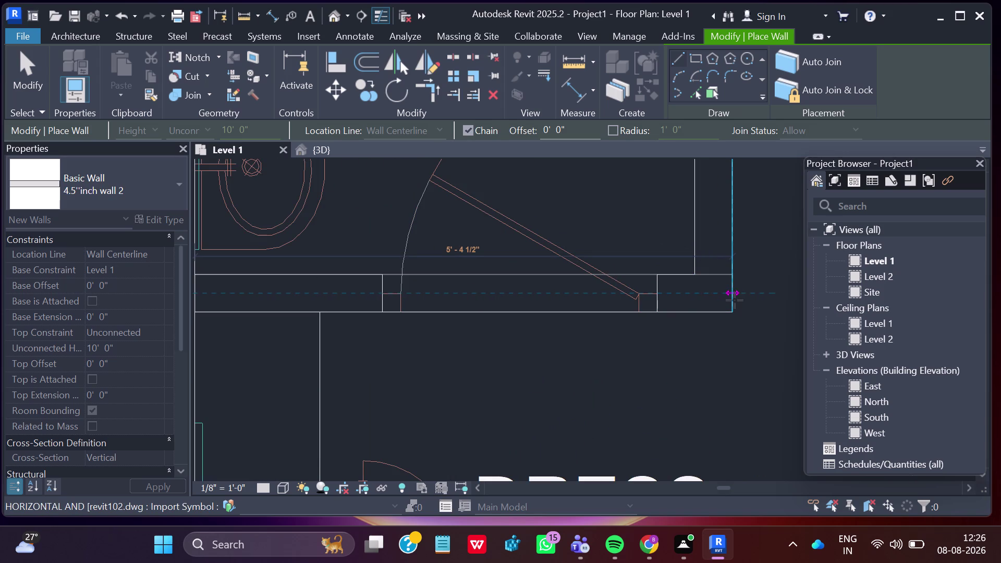
click(733, 290)
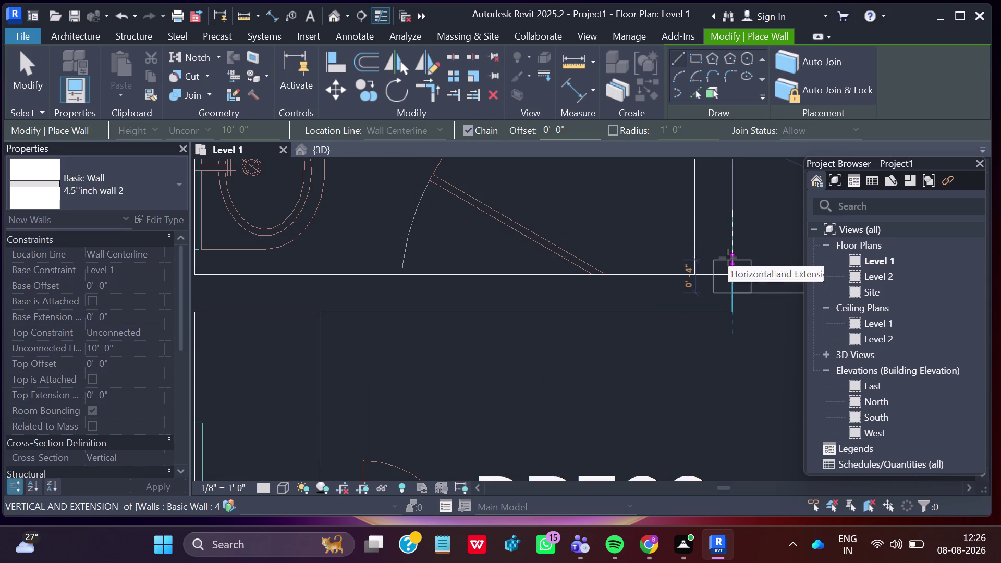
key(Escape)
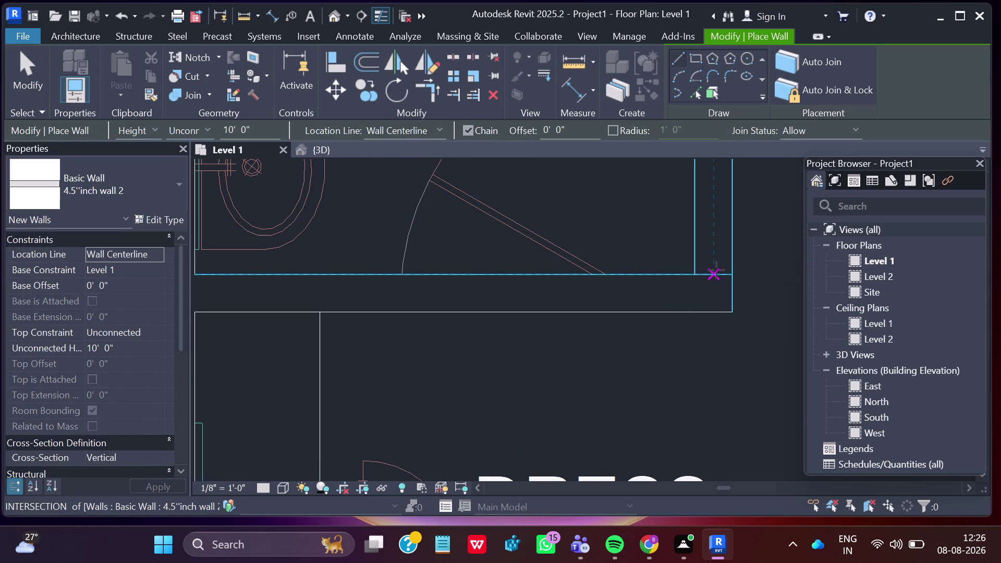
Draw a wall up the toilet's right side to its top corner.
click(712, 272)
scroll(down, 3)
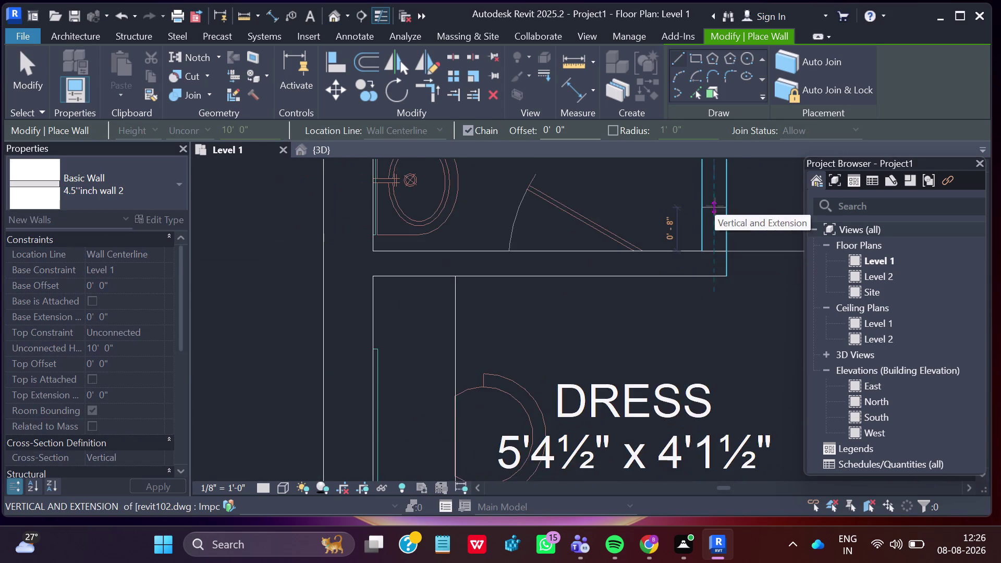
scroll(down, 3)
middle_drag(715, 205, 695, 368)
scroll(down, 3)
middle_drag(690, 299, 679, 401)
scroll(up, 3)
scroll(up, 3)
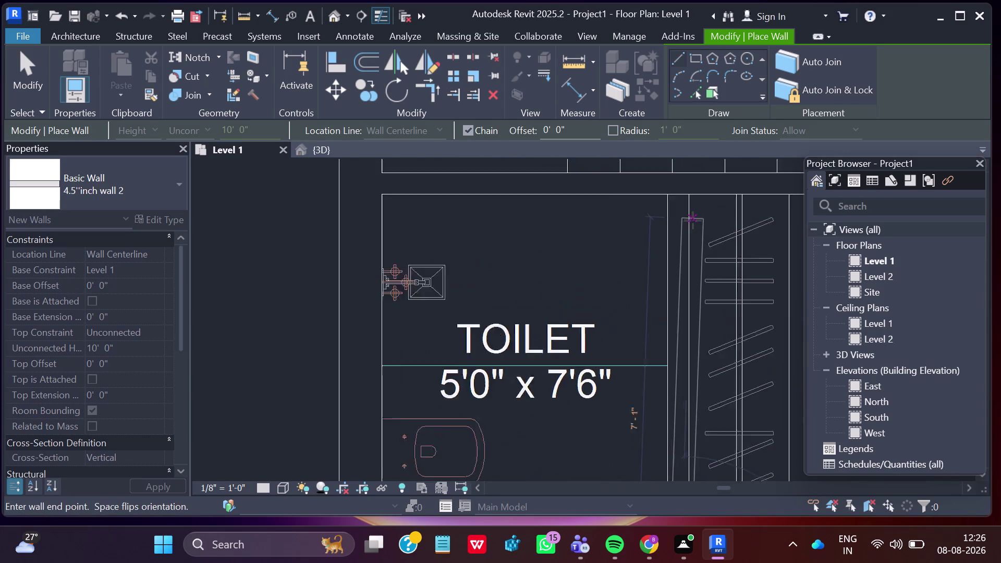
click(680, 190)
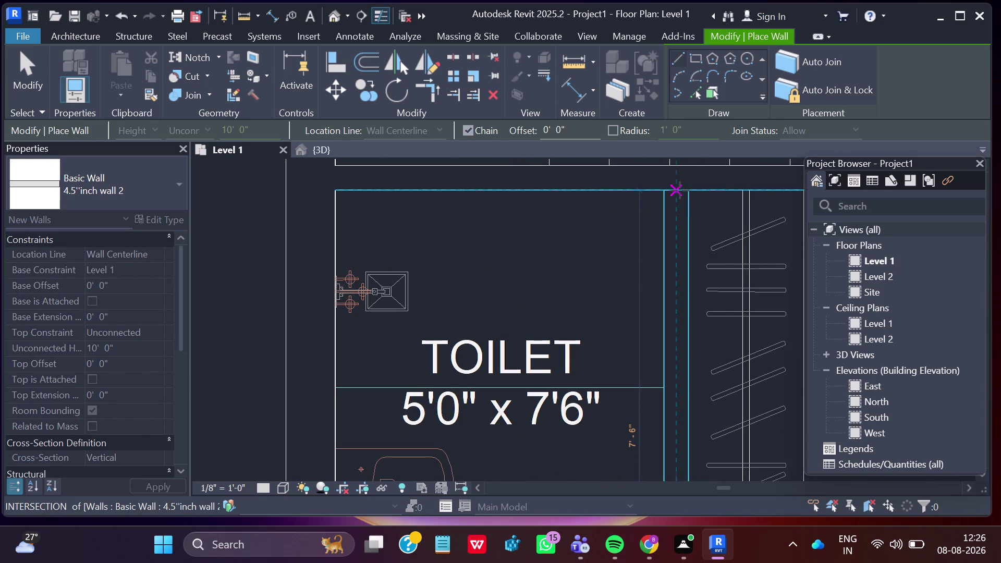
key(Escape)
Switch to the {3D} view and orbit to inspect the new toilet partitions.
scroll(down, 3)
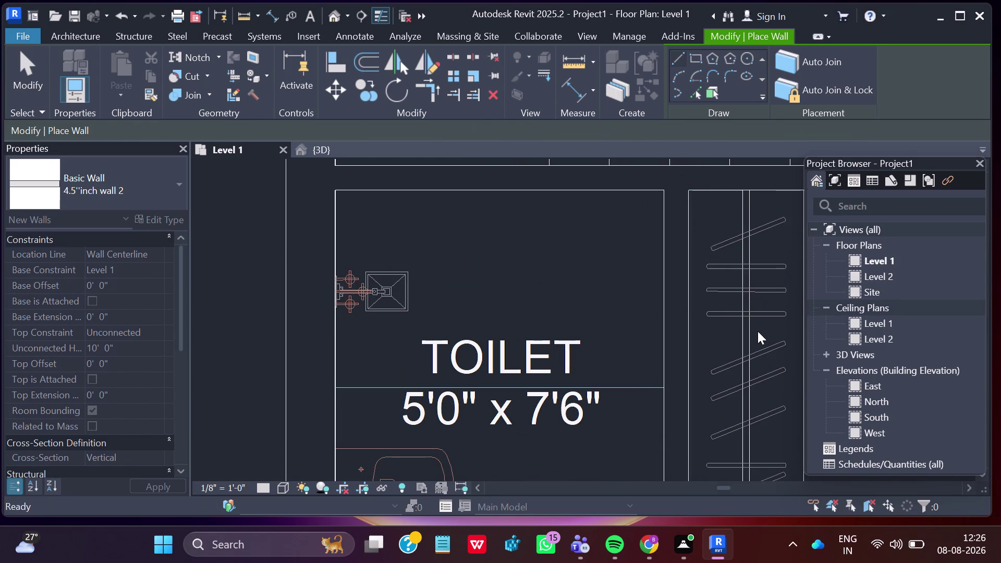
scroll(down, 3)
scroll(down, 3)
scroll(down, 3)
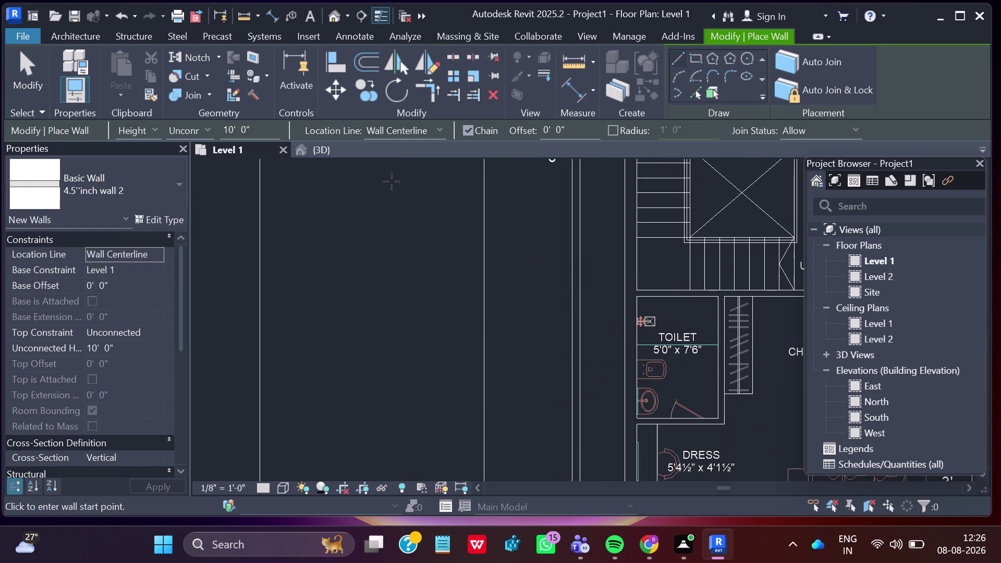
click(324, 152)
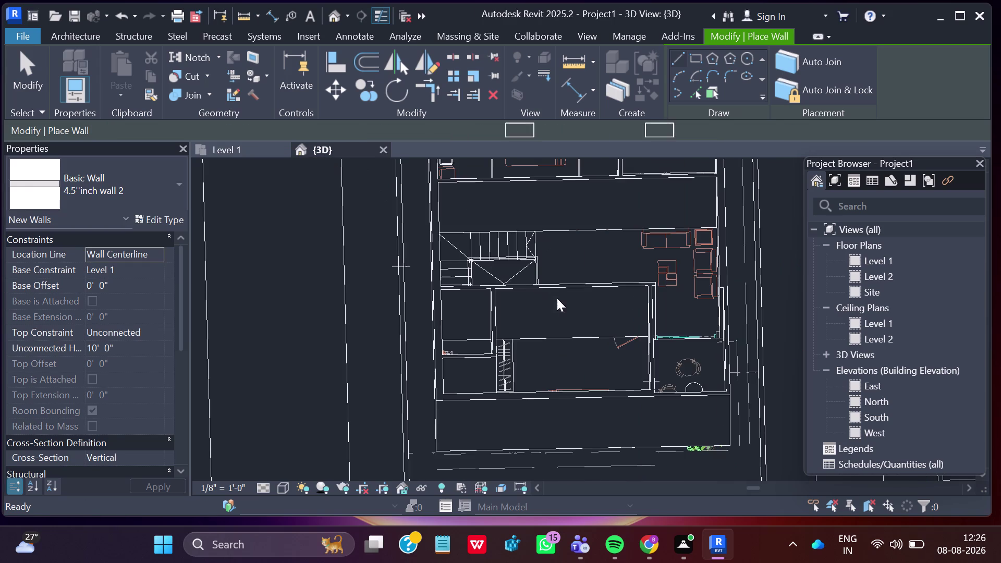
scroll(down, 3)
scroll(down, 3)
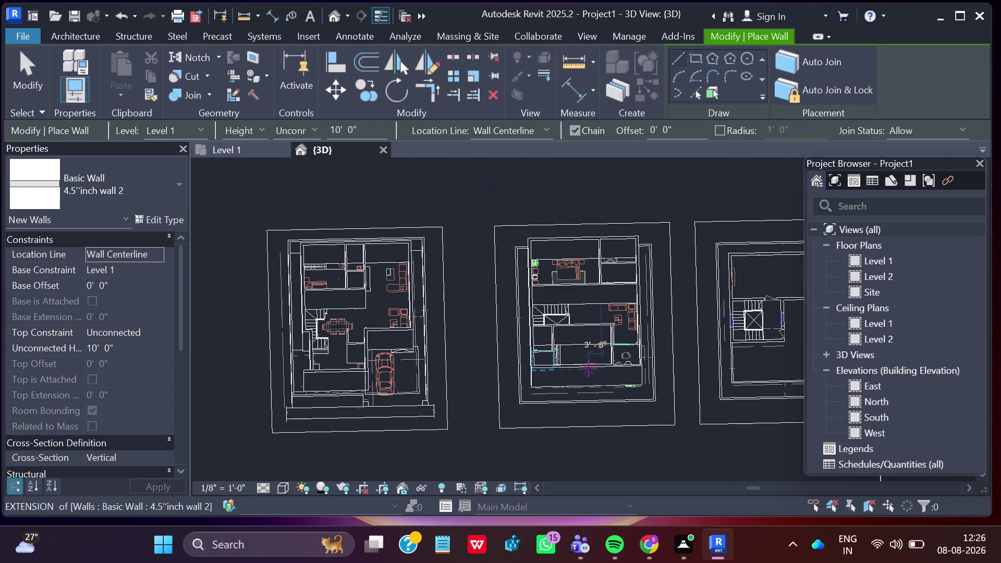
middle_drag(583, 395, 576, 329)
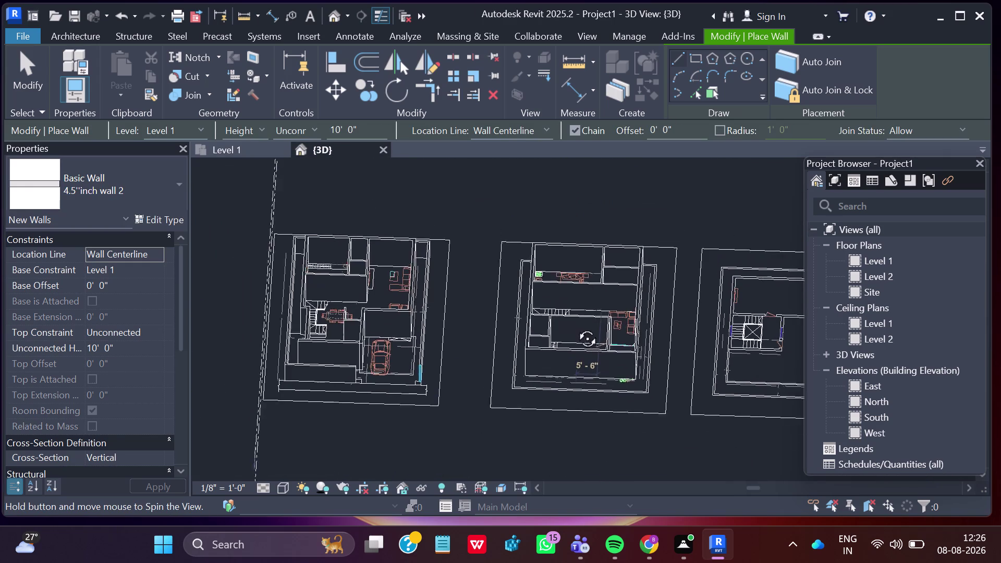
middle_drag(575, 329, 578, 445)
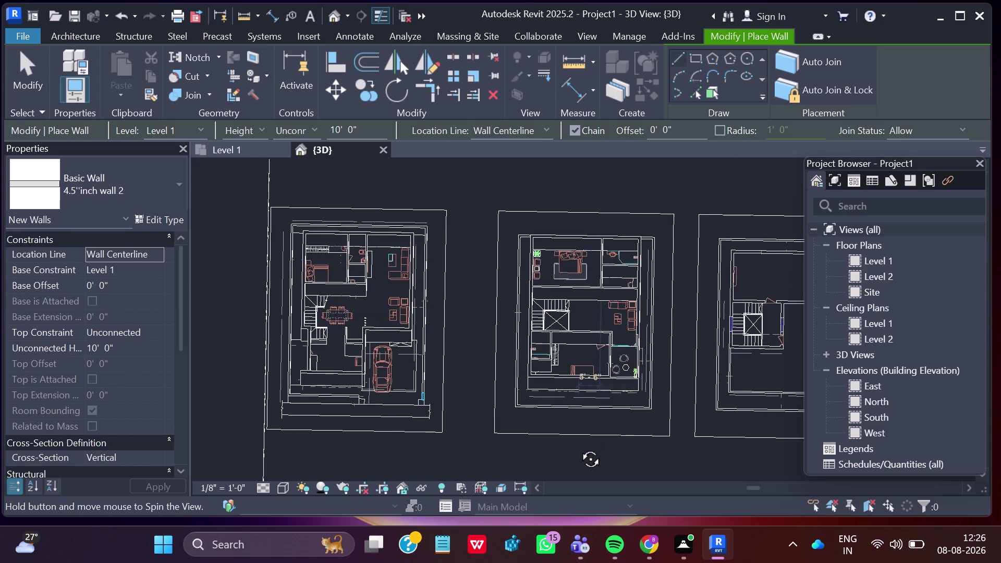
middle_drag(578, 446, 579, 494)
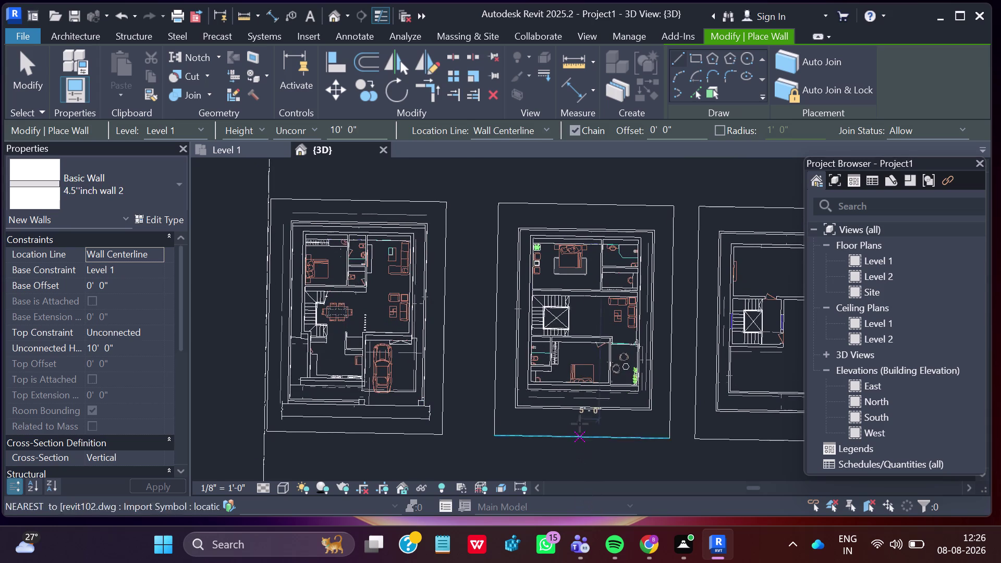
Check wall heights from side angles, exit the Wall tool, and return to Level 1.
scroll(up, 3)
scroll(up, 3)
scroll(up, 3)
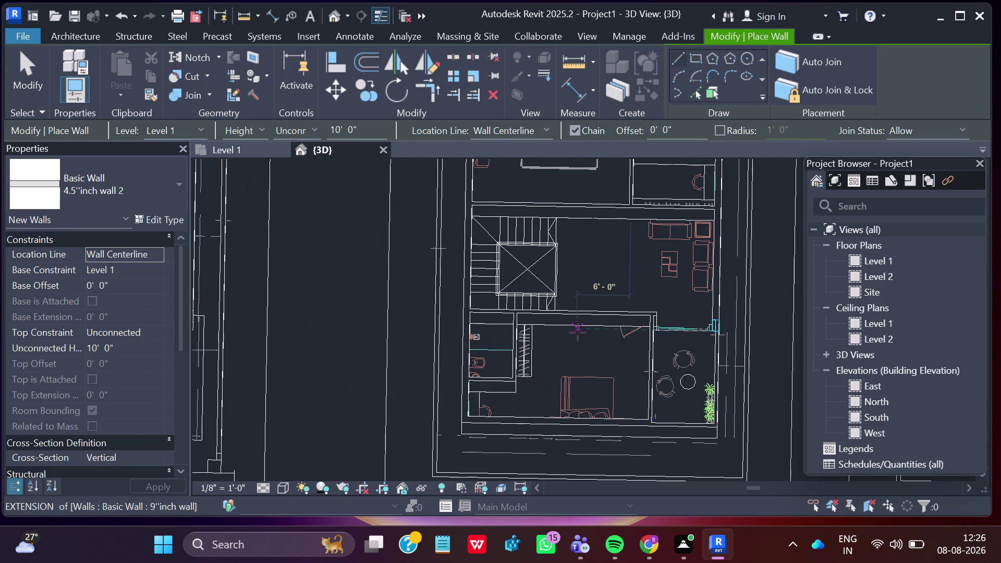
middle_drag(586, 388, 580, 243)
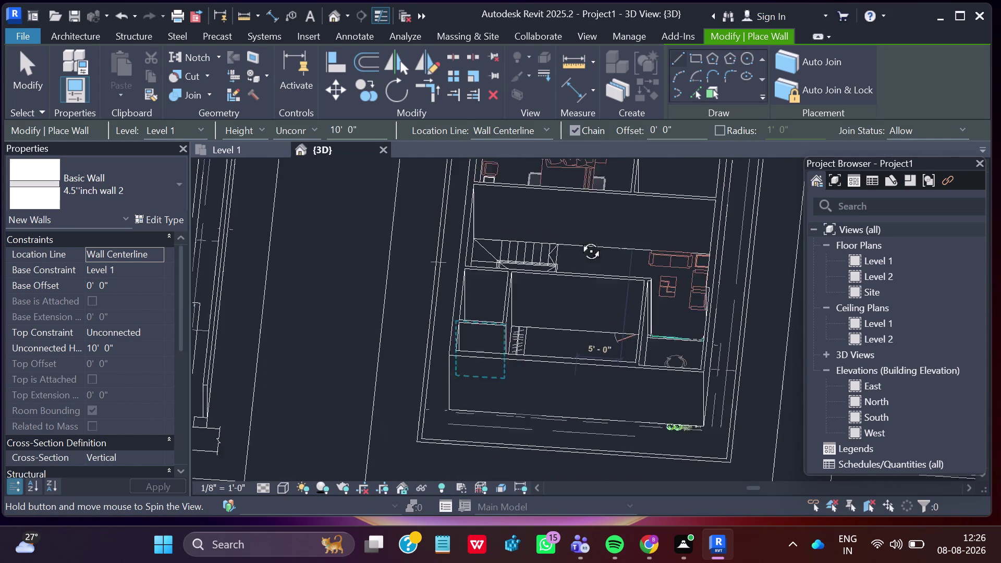
middle_drag(580, 243, 583, 181)
middle_drag(580, 318, 588, 270)
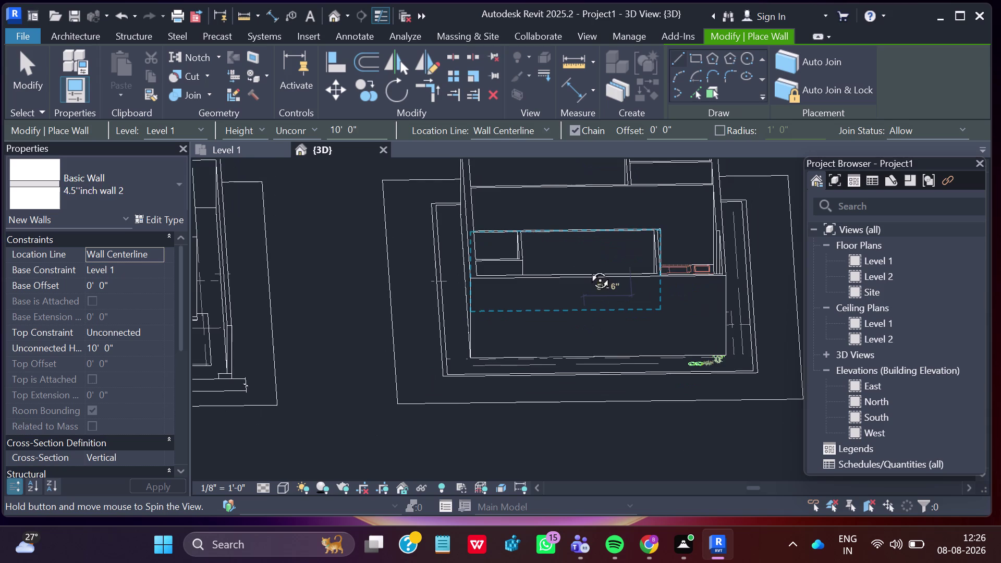
middle_drag(588, 270, 585, 209)
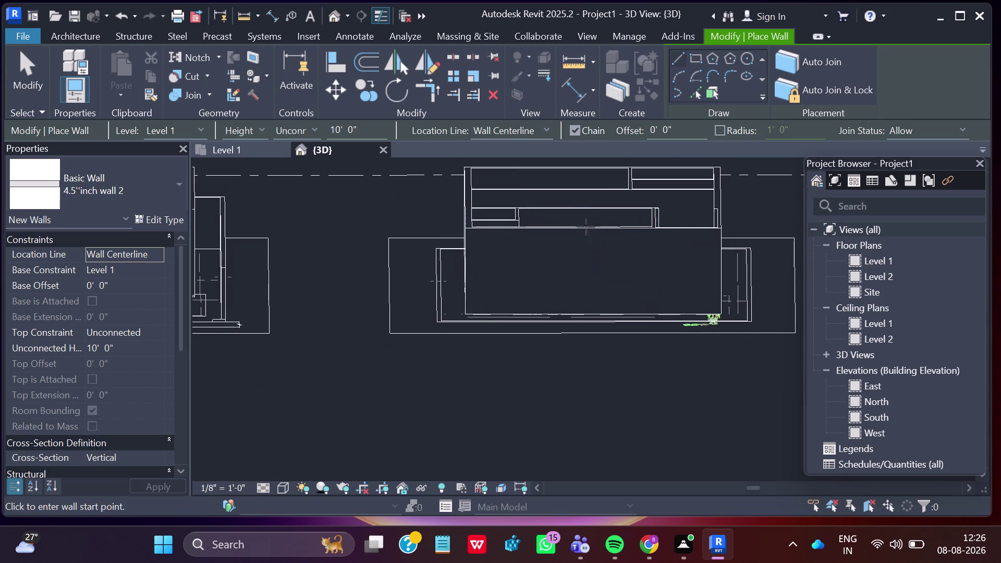
middle_drag(607, 319, 606, 376)
scroll(down, 3)
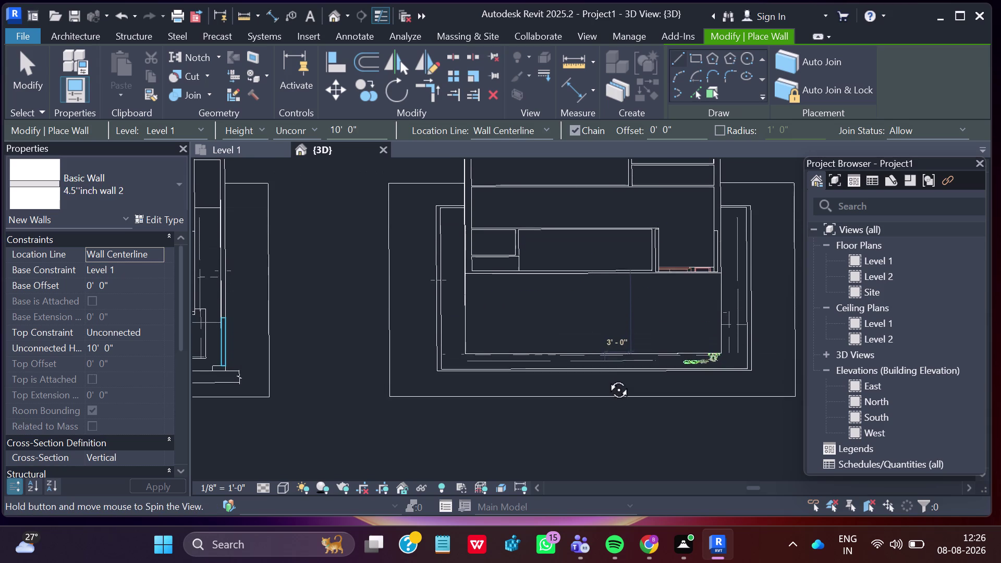
middle_drag(607, 376, 607, 379)
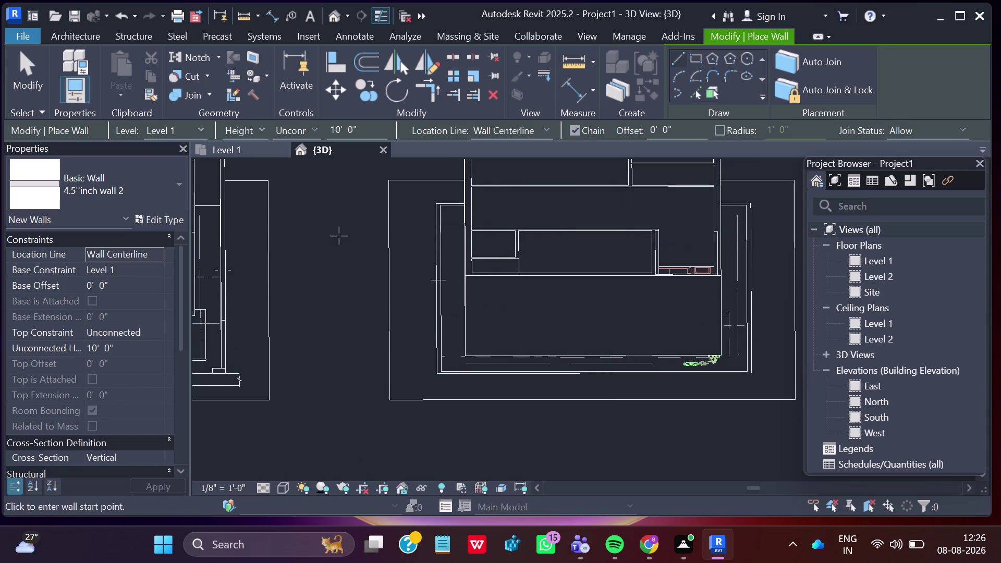
key(Escape)
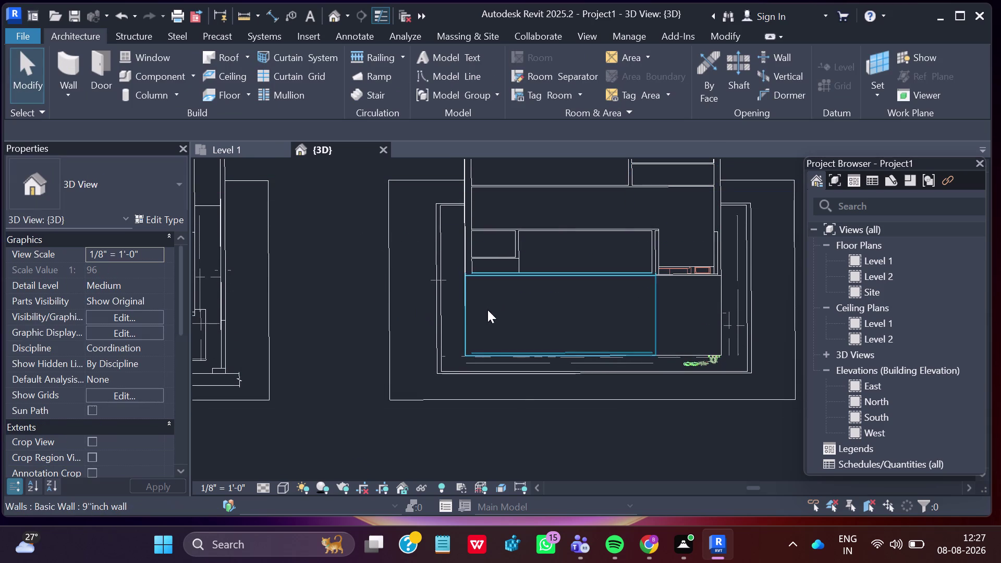
click(233, 147)
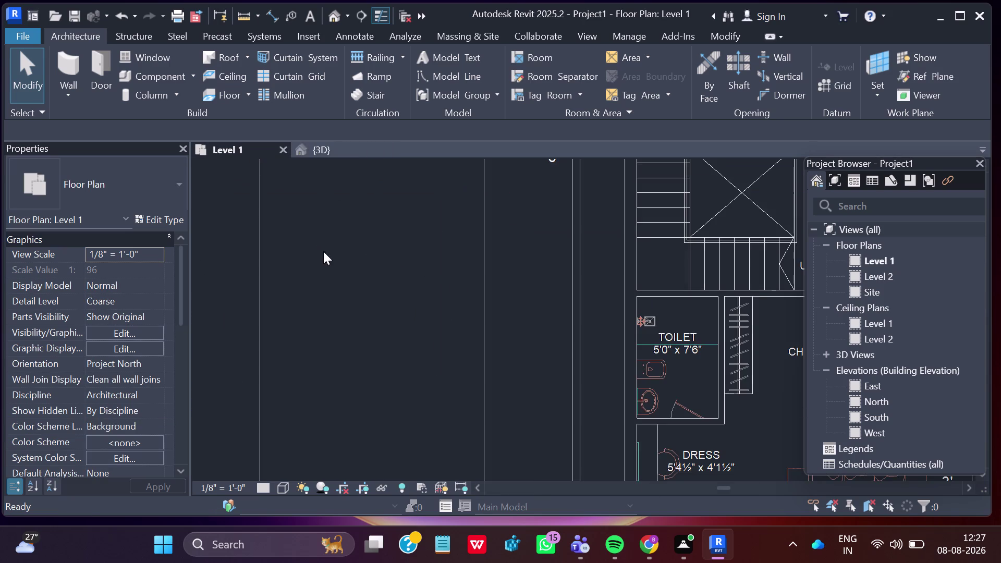
Pan to the Second Floor Plan DWG and reactivate the Wall tool's type list.
scroll(down, 3)
scroll(down, 3)
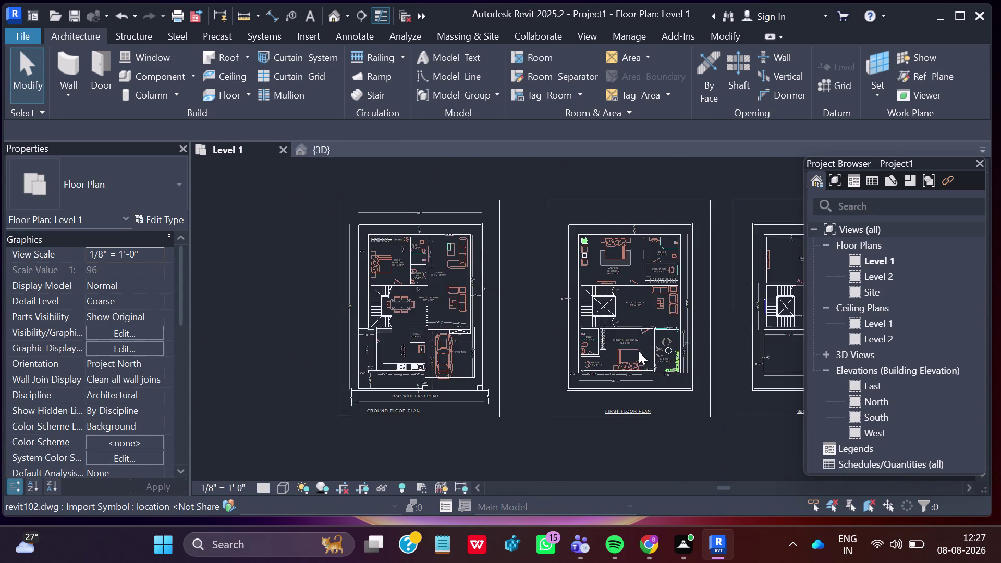
middle_drag(640, 342, 389, 338)
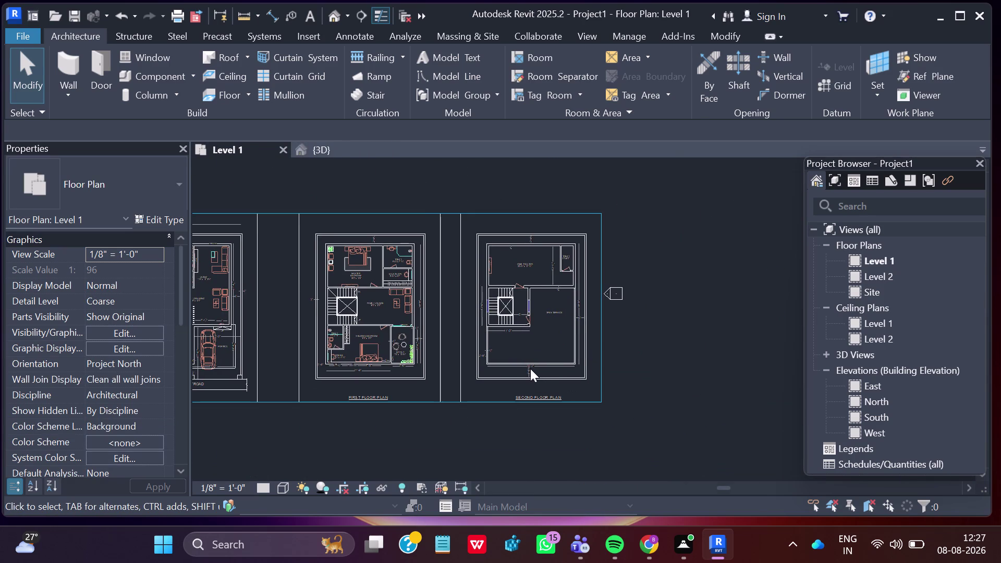
scroll(up, 3)
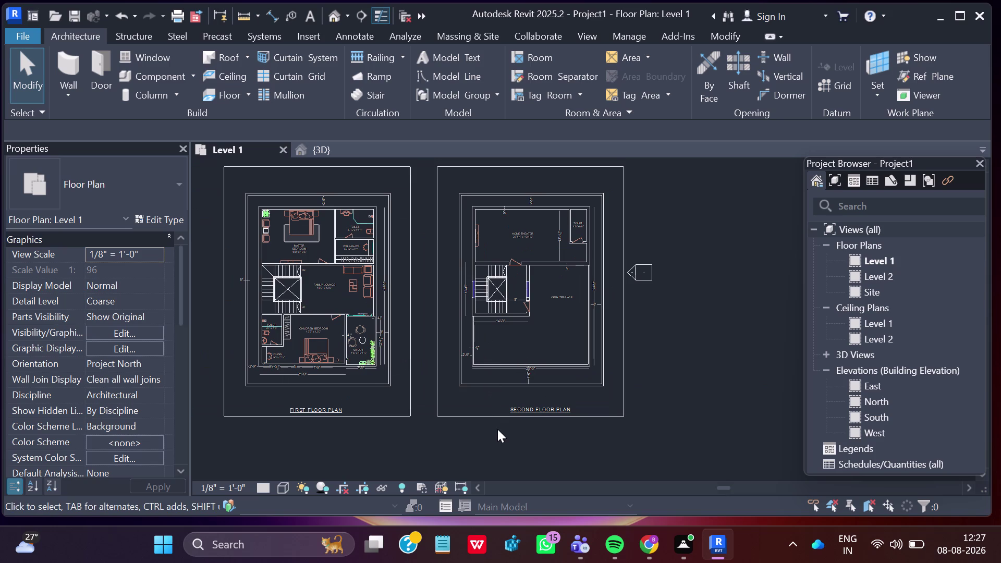
click(66, 95)
click(116, 120)
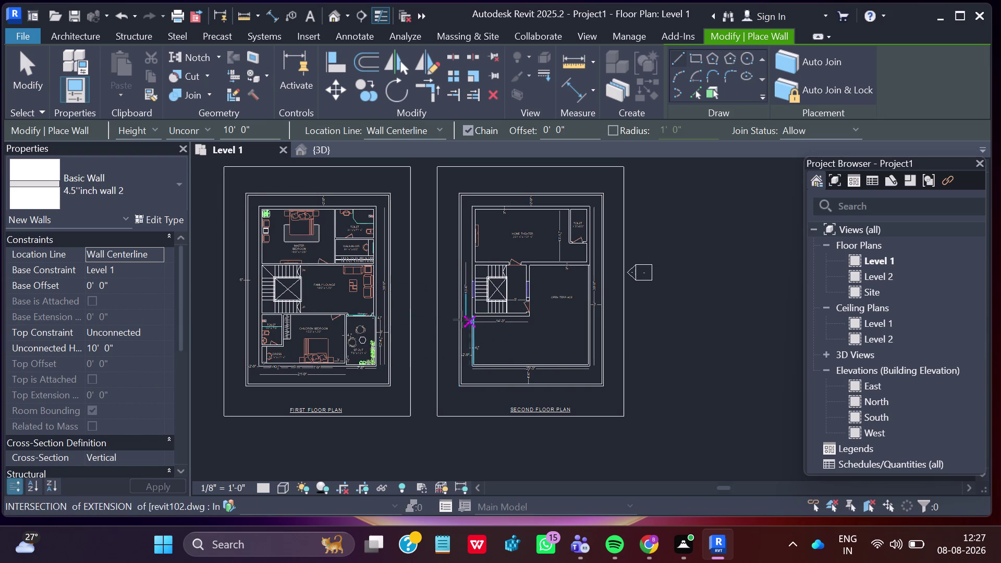
click(178, 180)
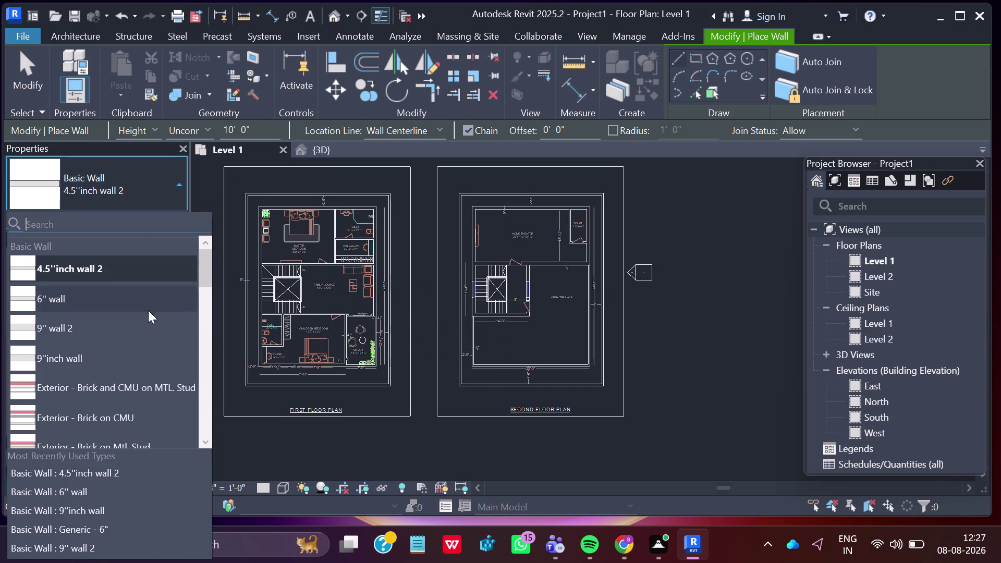
Select the Basic Wall : 9"inch wall type and zoom around the second floor plan.
click(127, 354)
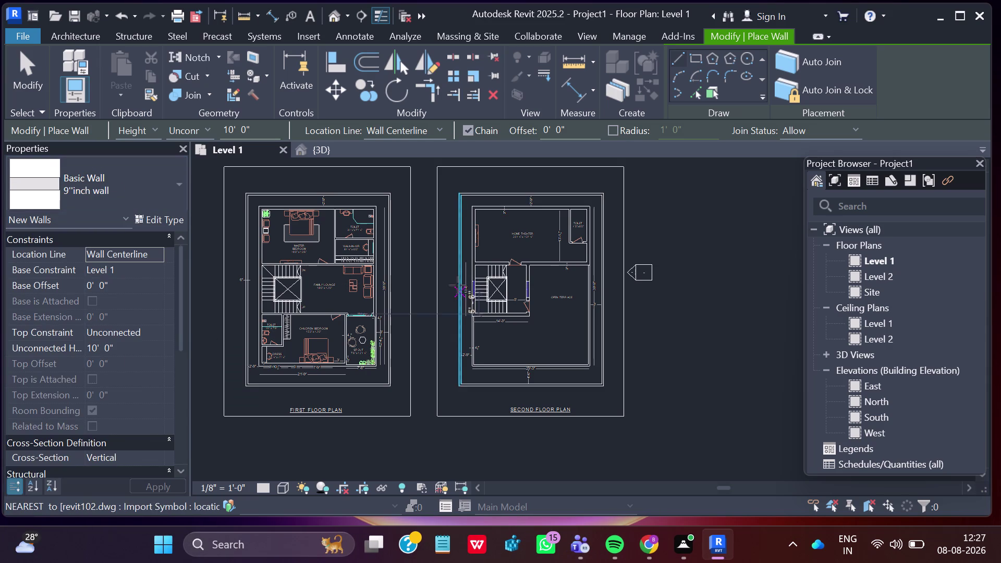
scroll(up, 3)
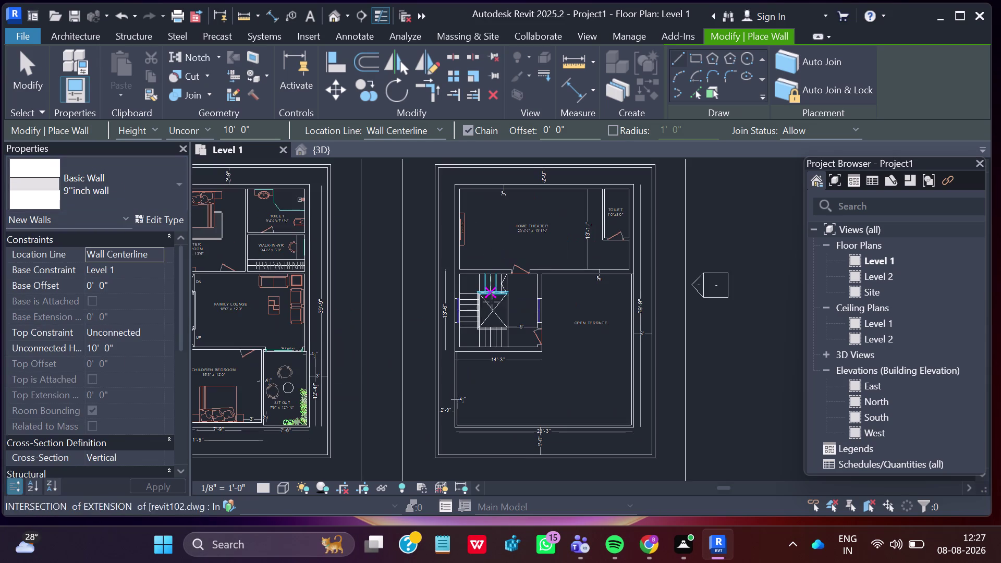
scroll(up, 3)
scroll(up, 3)
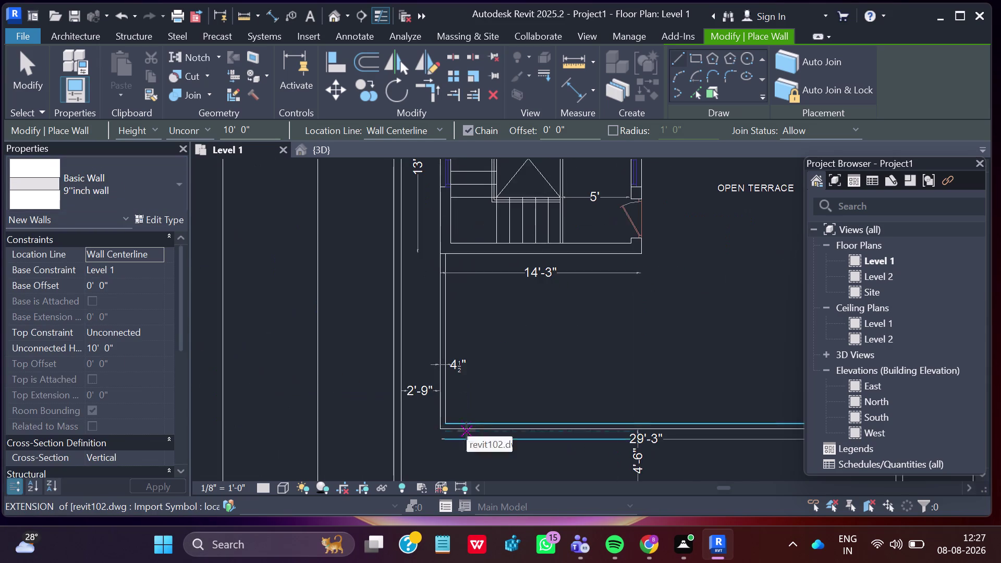
scroll(up, 3)
scroll(up, 3)
scroll(down, 3)
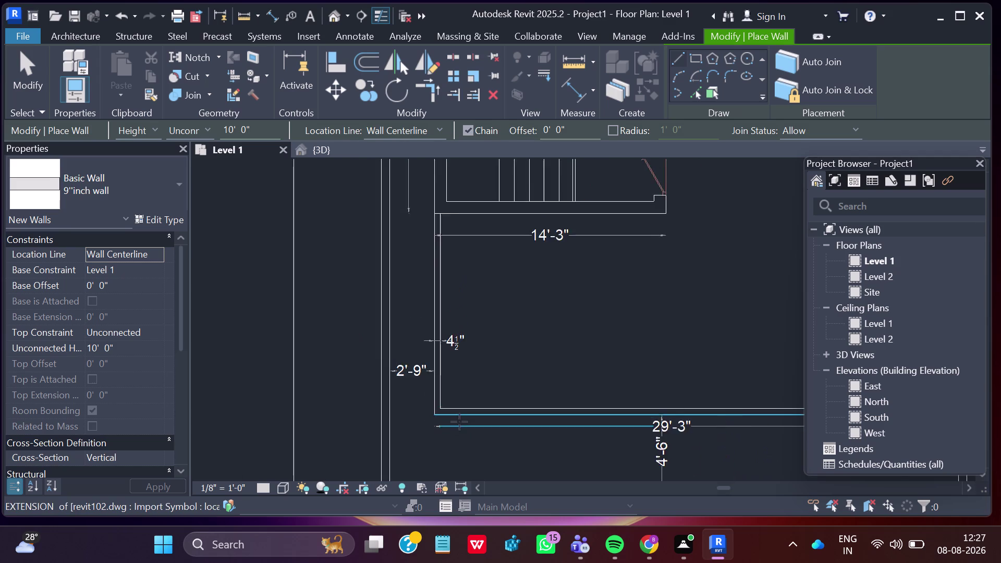
scroll(down, 3)
scroll(down, 3)
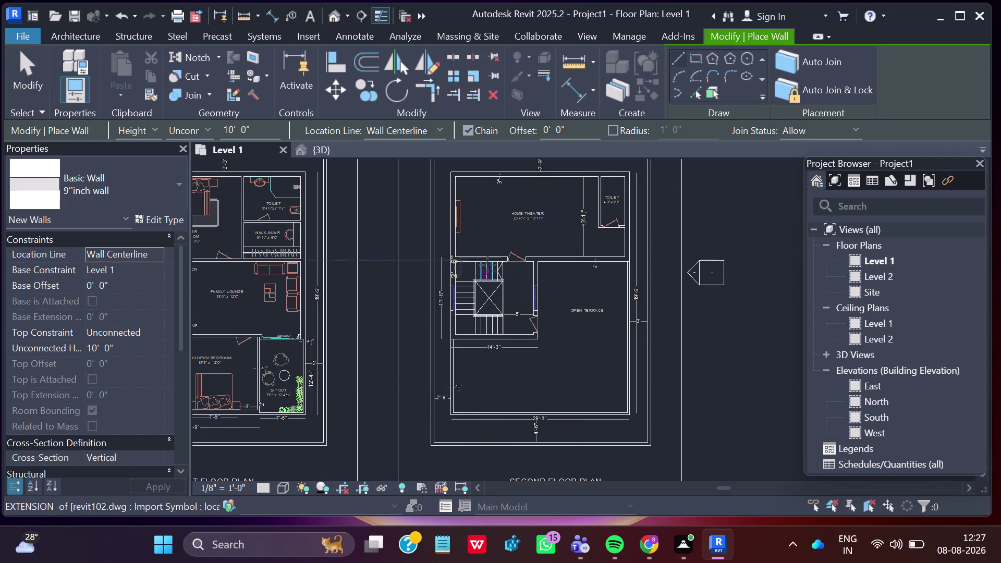
scroll(up, 3)
scroll(up, 3)
scroll(up, 3)
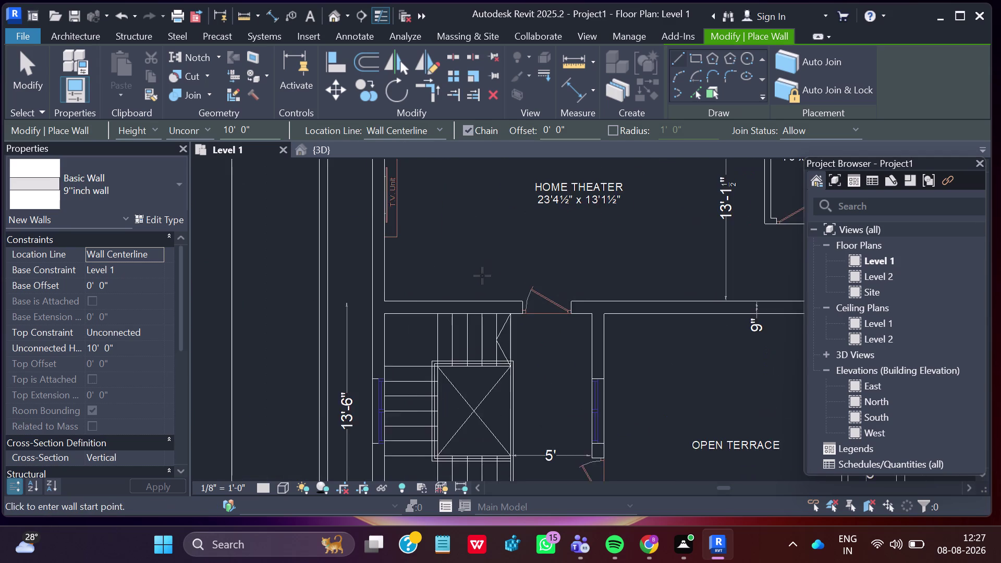
scroll(down, 3)
Pan past the home theater and zoom into the staircase area.
middle_drag(482, 199, 475, 301)
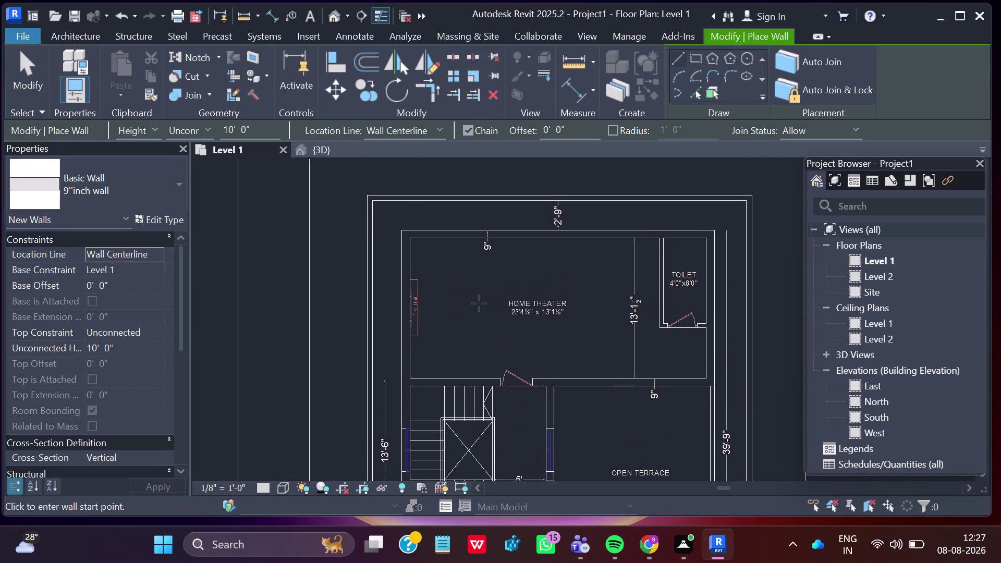
scroll(up, 3)
scroll(down, 3)
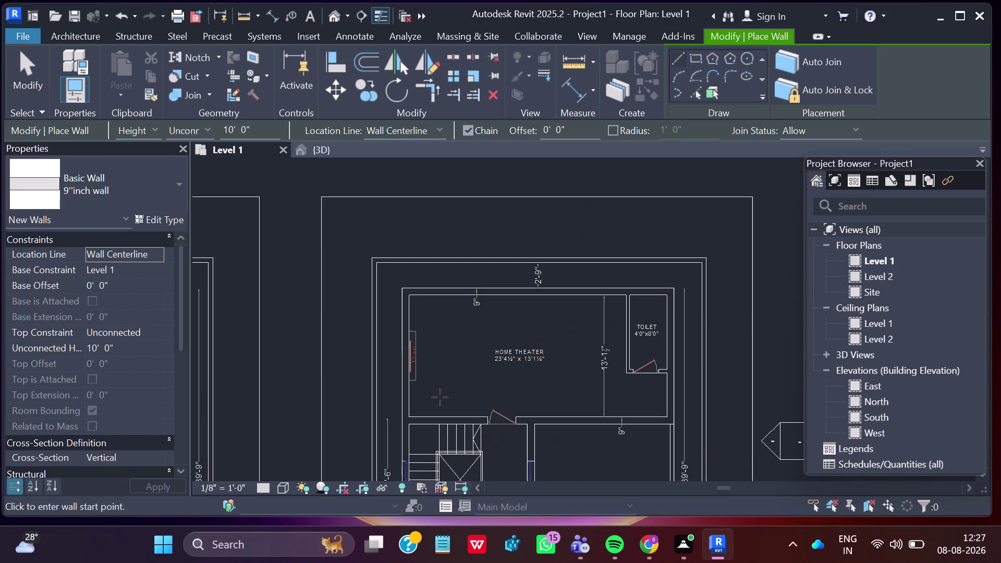
middle_drag(424, 477, 450, 297)
scroll(up, 3)
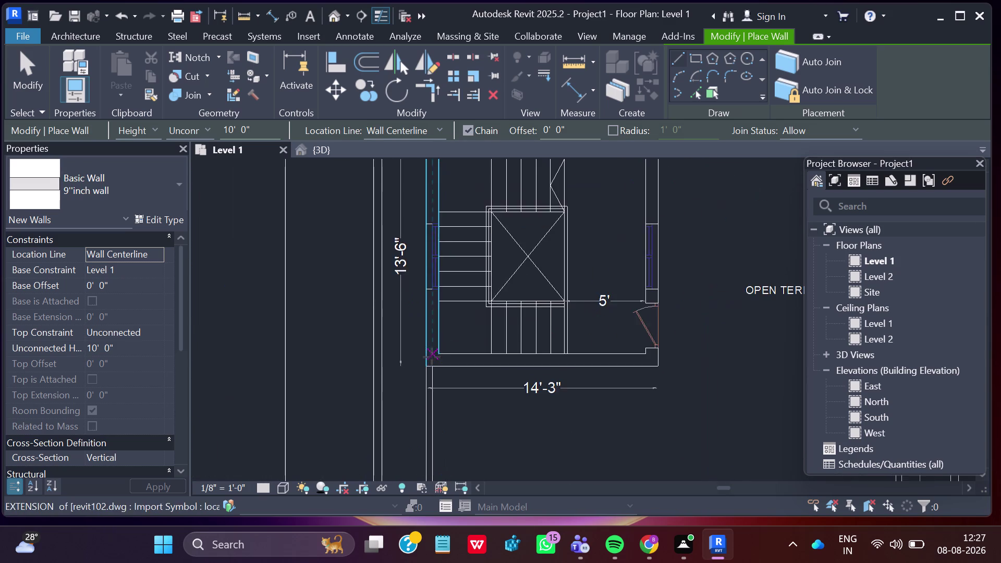
scroll(up, 3)
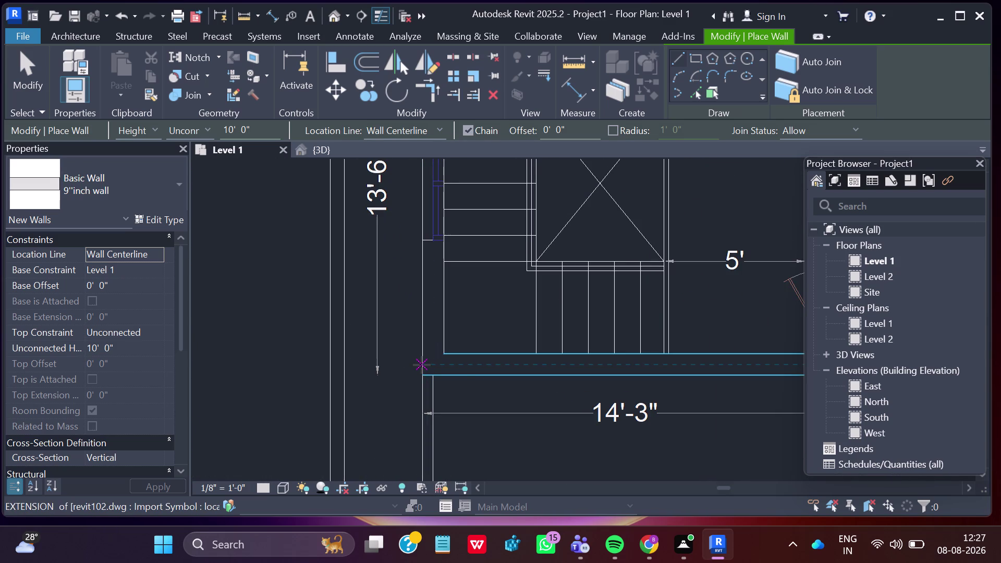
scroll(up, 3)
scroll(up, 3)
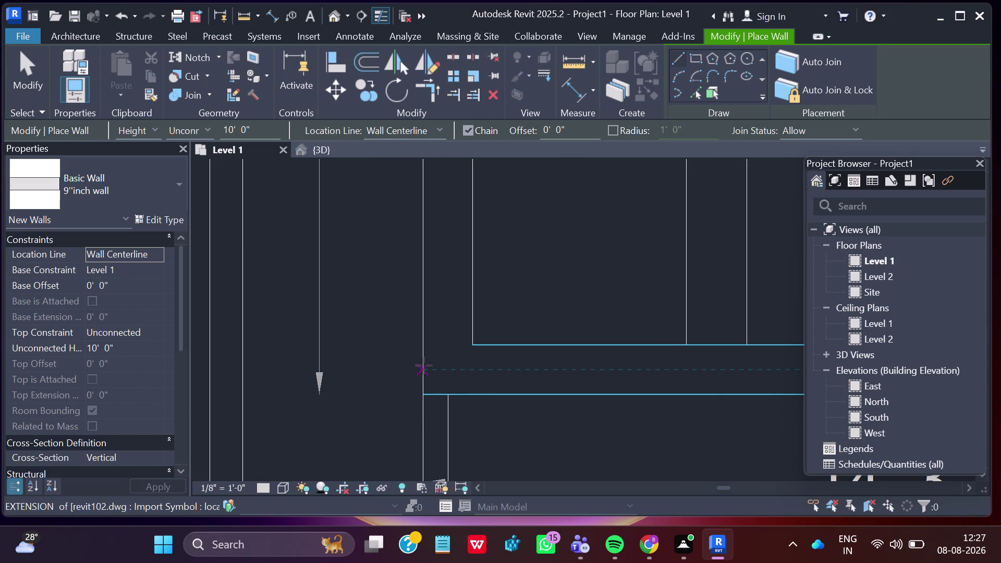
click(424, 367)
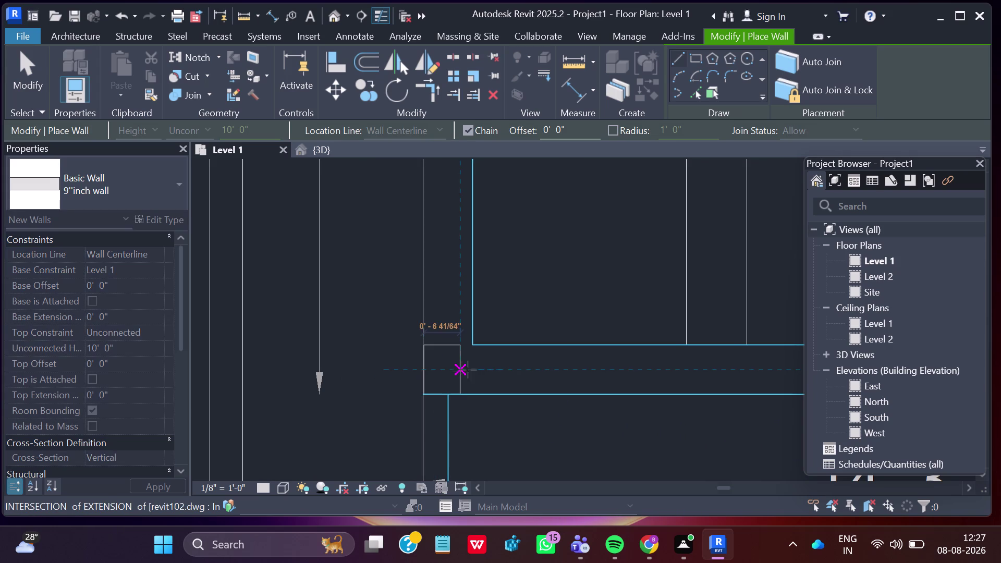
scroll(down, 3)
middle_drag(673, 376, 431, 362)
scroll(up, 3)
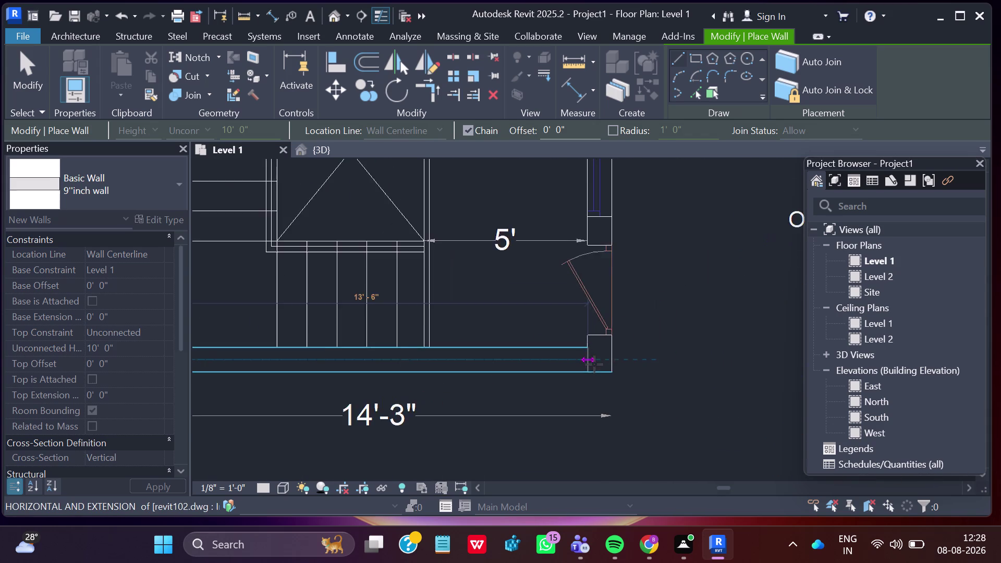
scroll(up, 3)
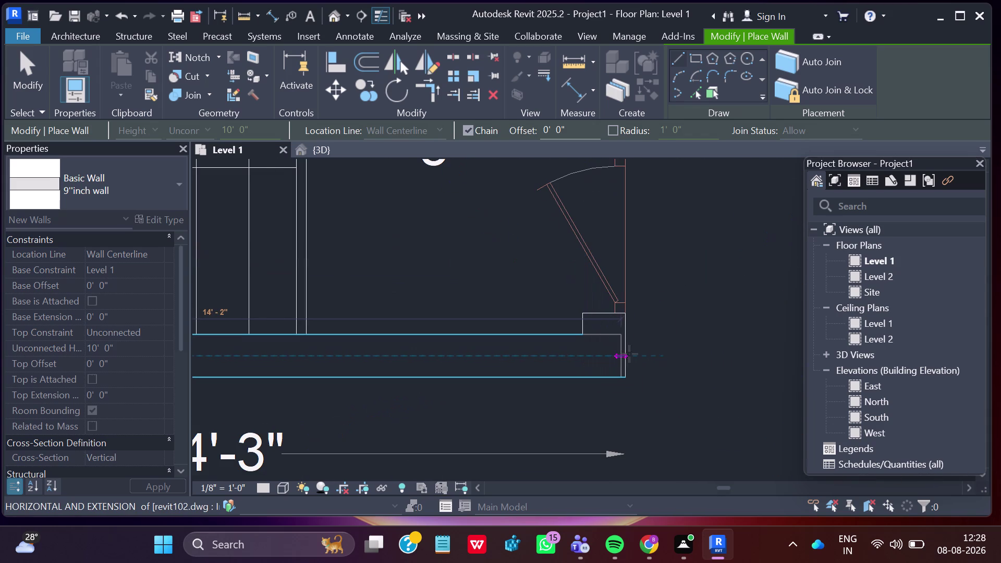
scroll(up, 3)
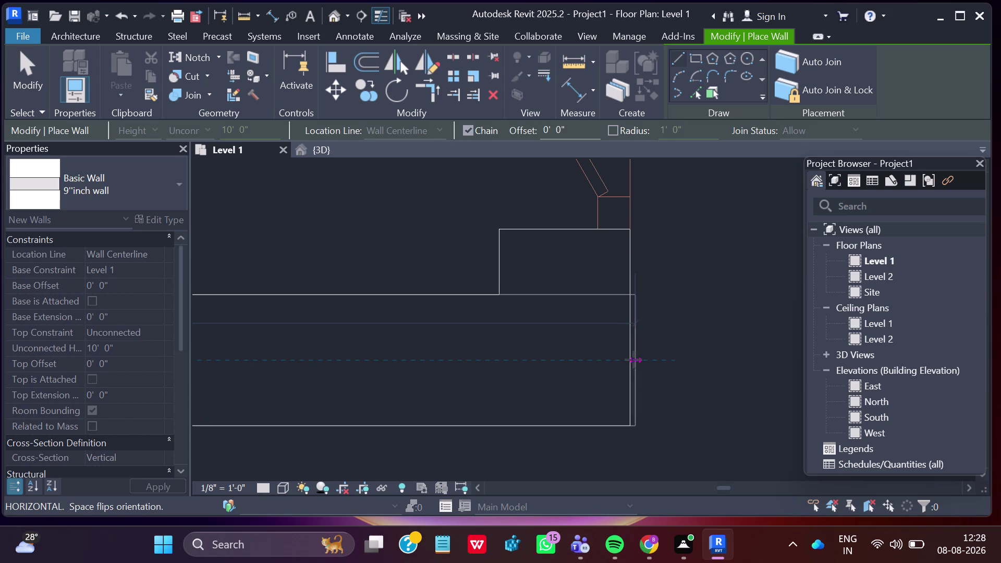
scroll(up, 3)
scroll(up, 3)
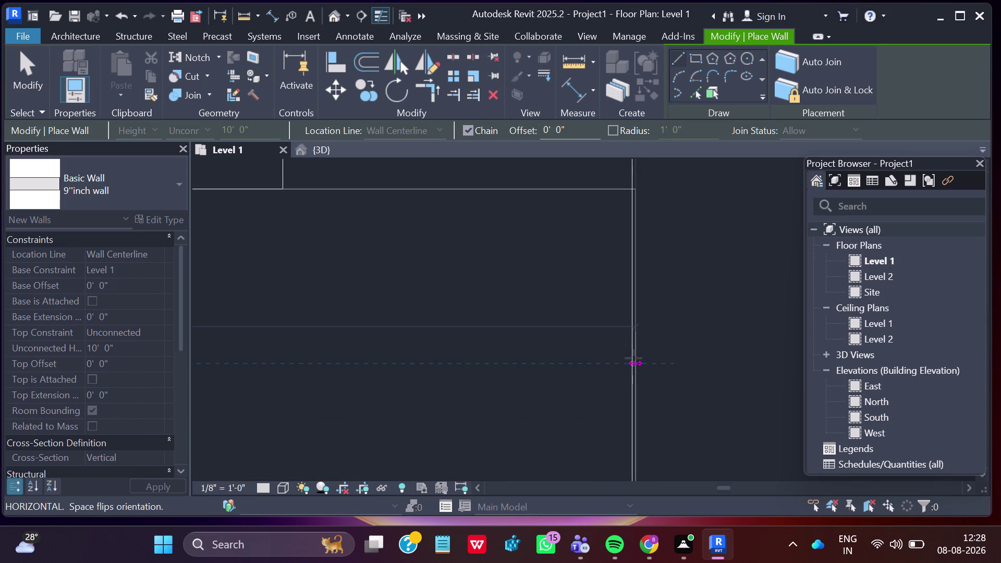
scroll(up, 3)
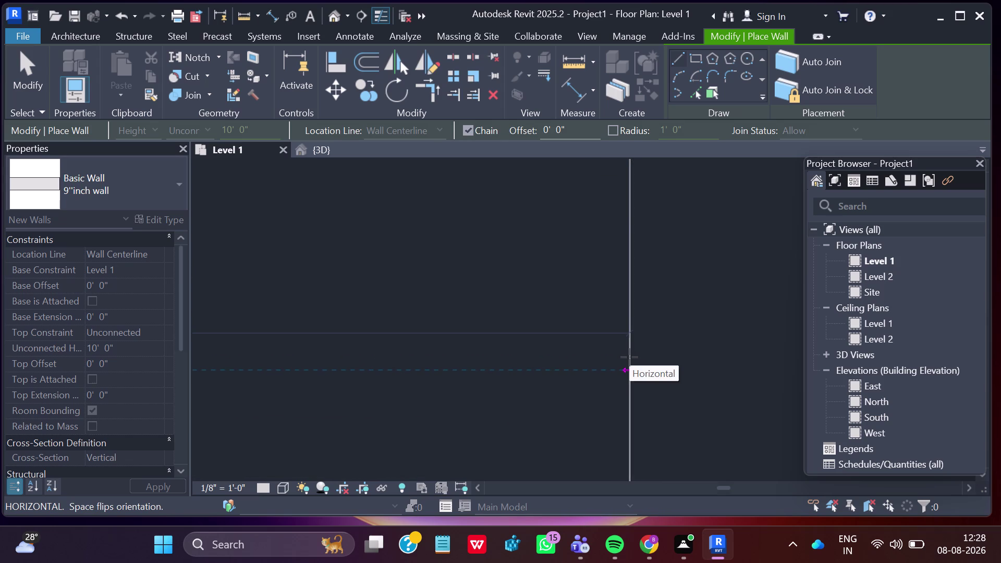
click(629, 358)
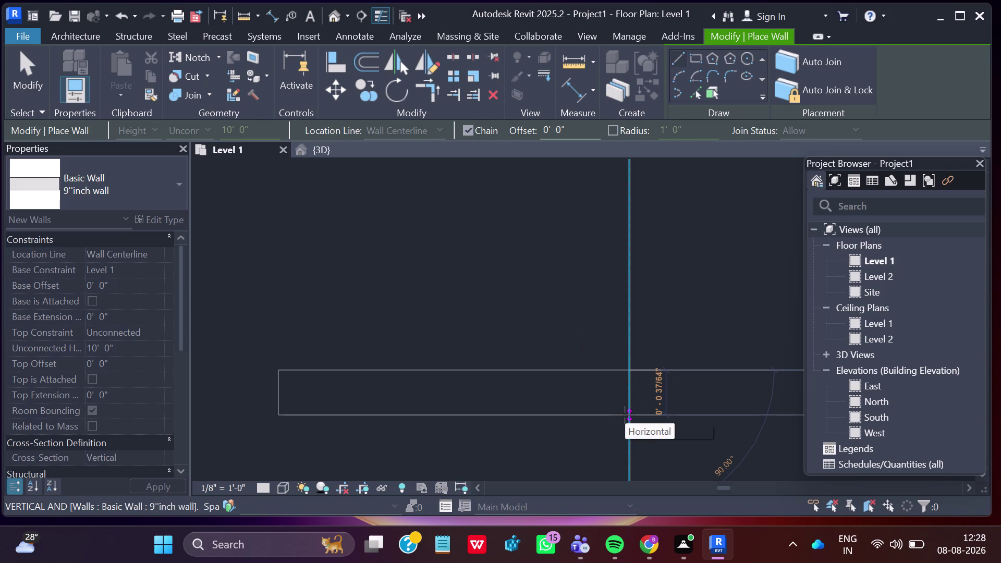
key(Escape)
scroll(down, 3)
scroll(down, 3)
scroll(down, 3)
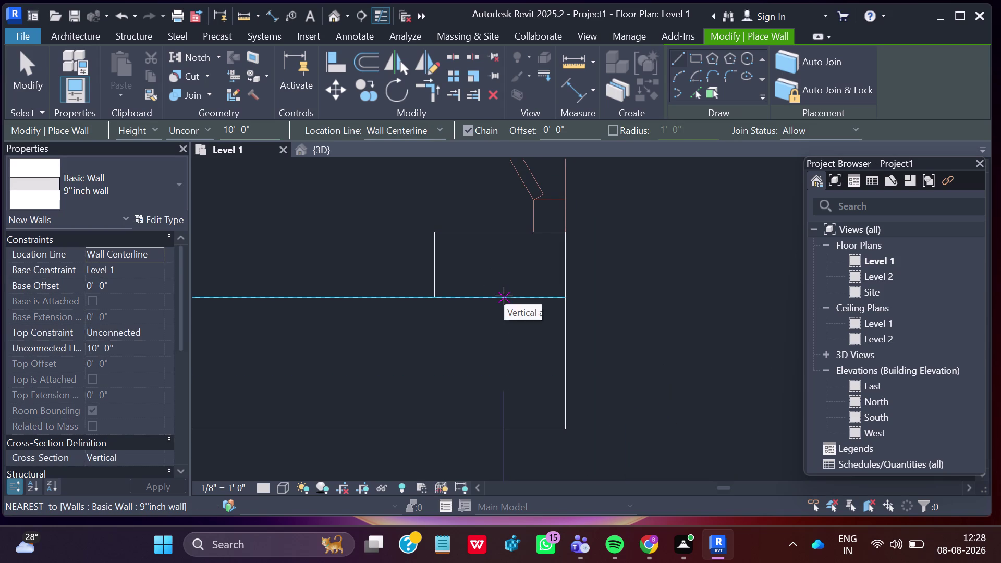
scroll(down, 3)
scroll(down, 3)
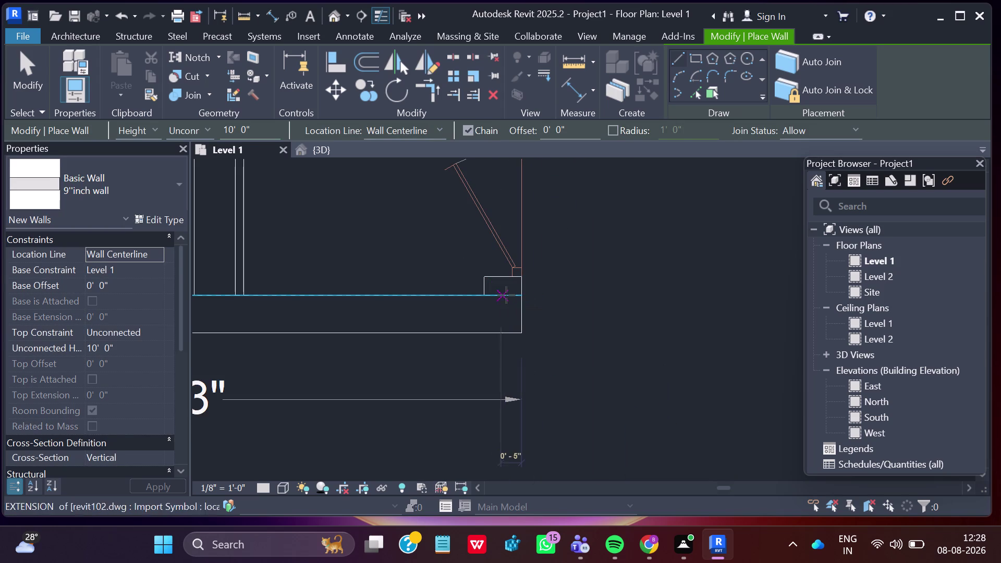
click(500, 296)
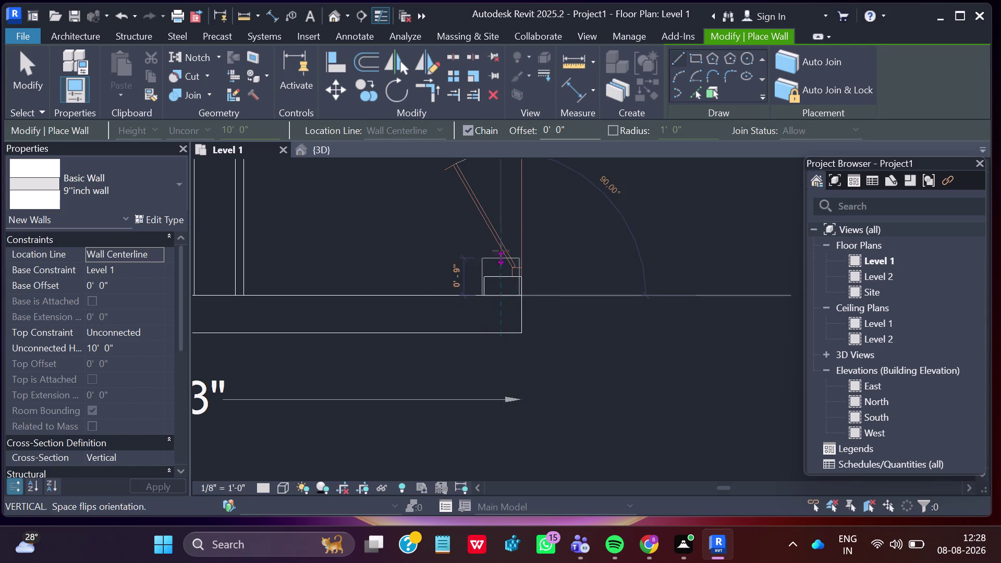
key(Escape)
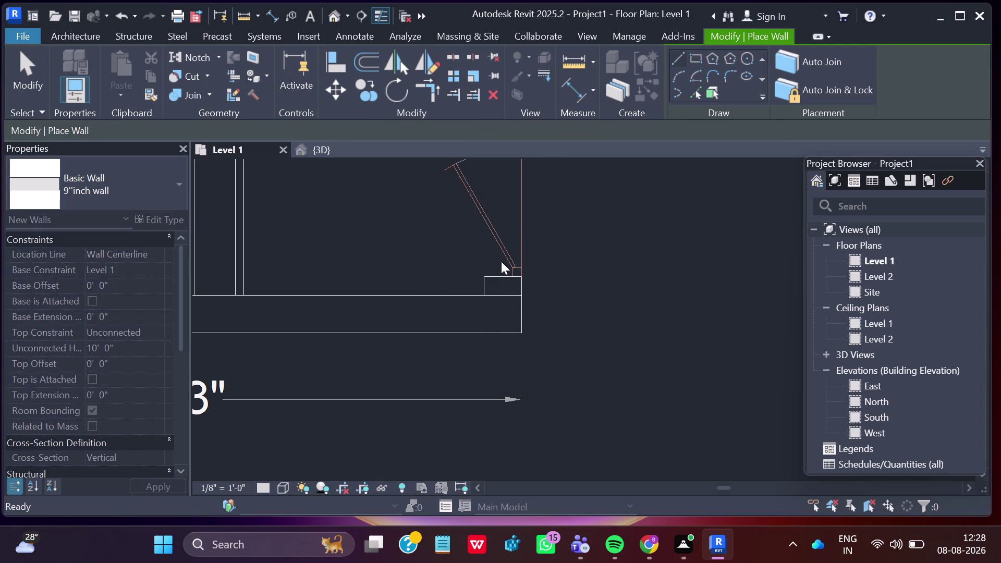
scroll(up, 3)
scroll(up, 3)
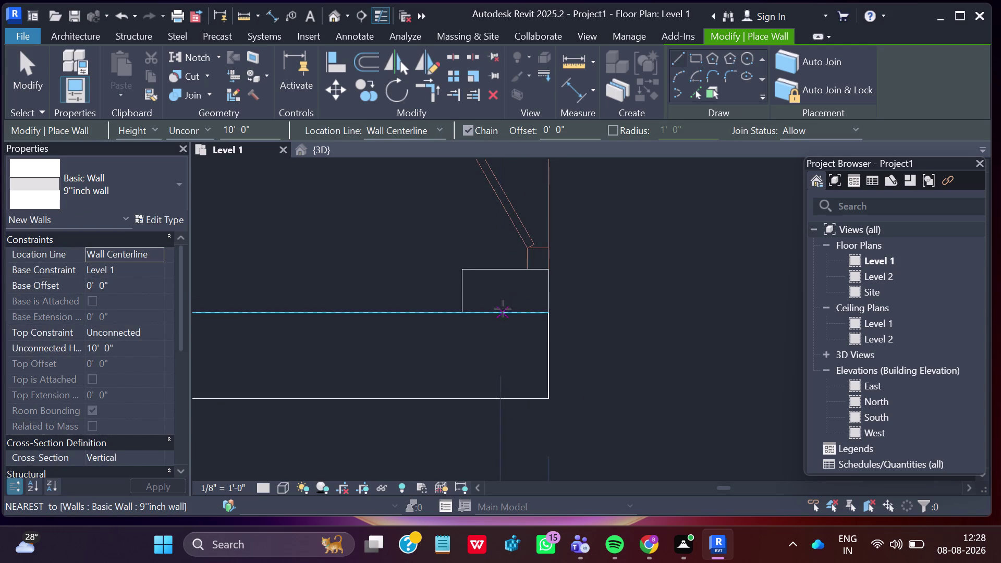
click(504, 308)
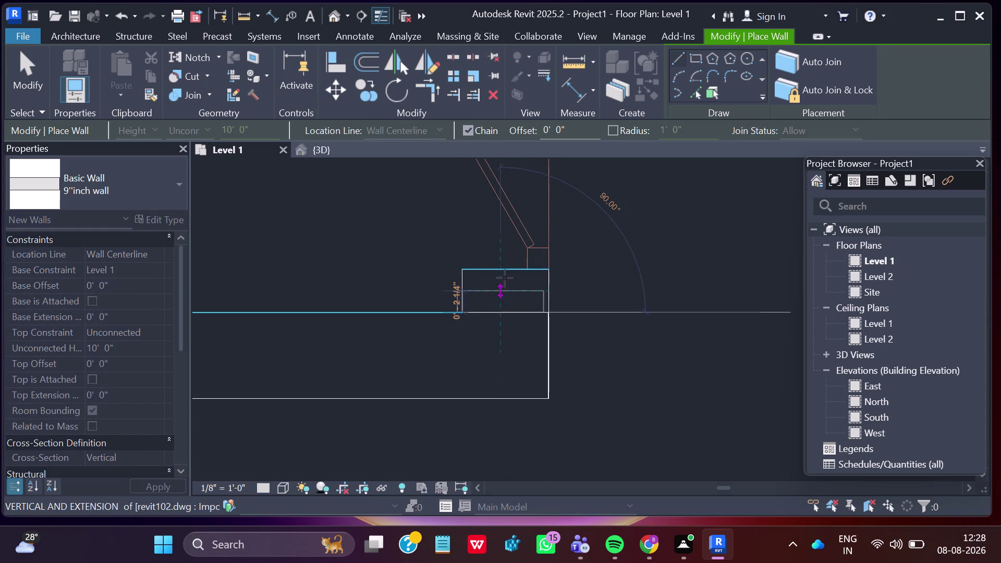
key(Escape)
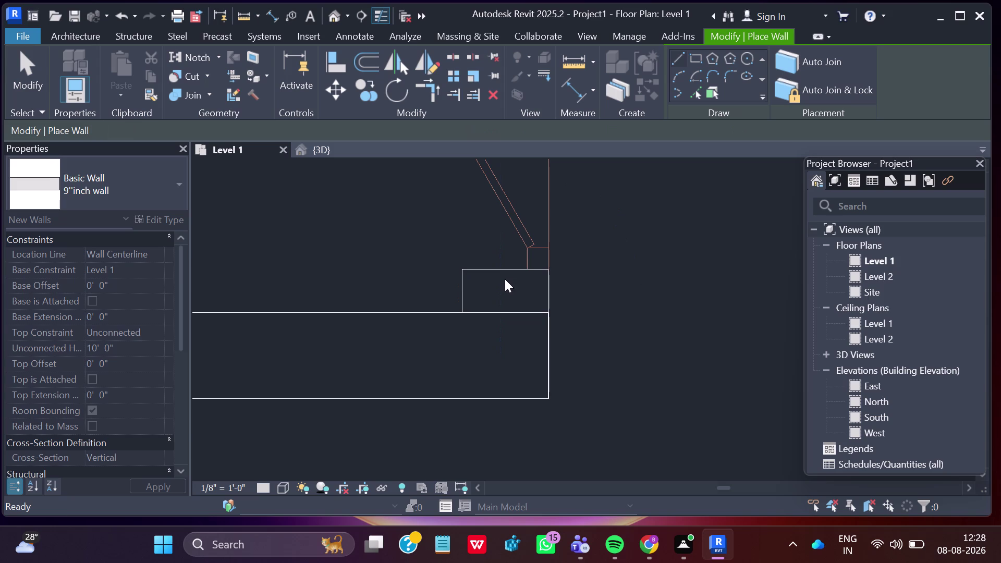
click(510, 309)
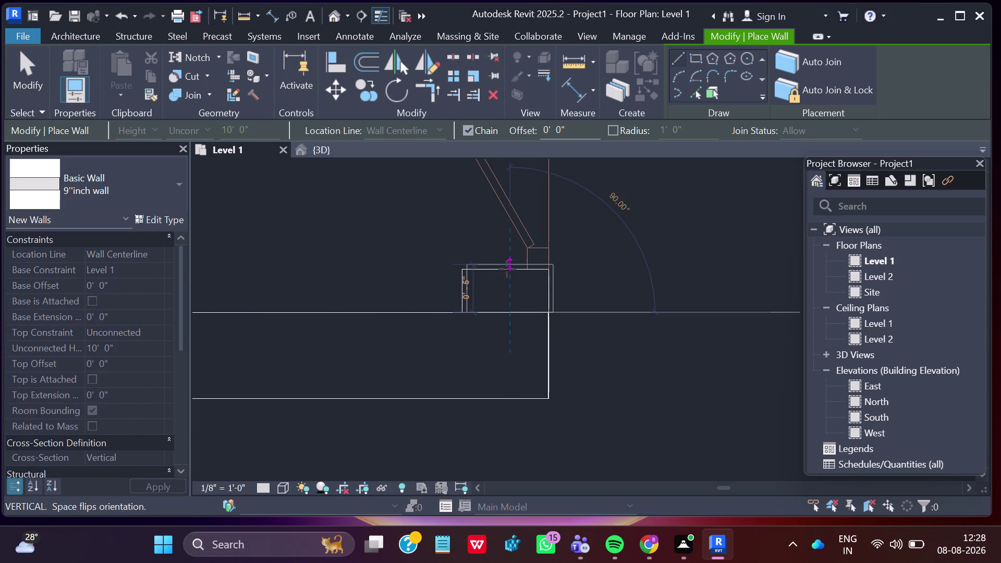
key(Escape)
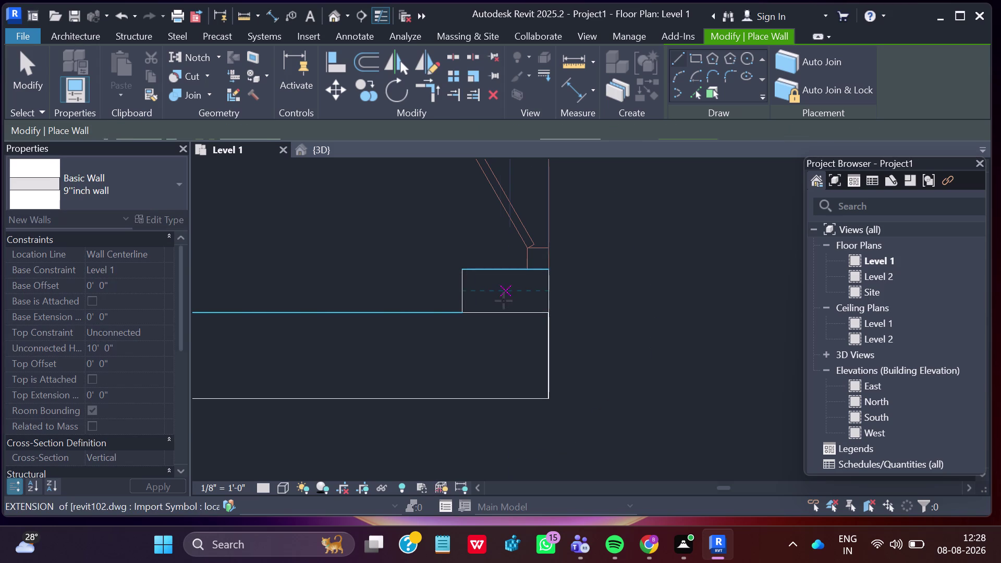
click(505, 309)
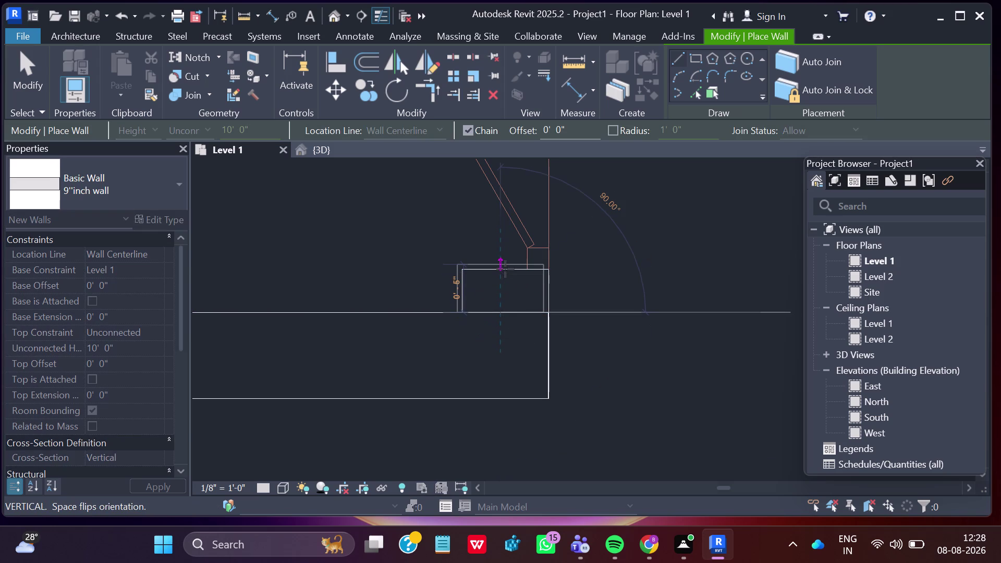
key(Escape)
scroll(up, 3)
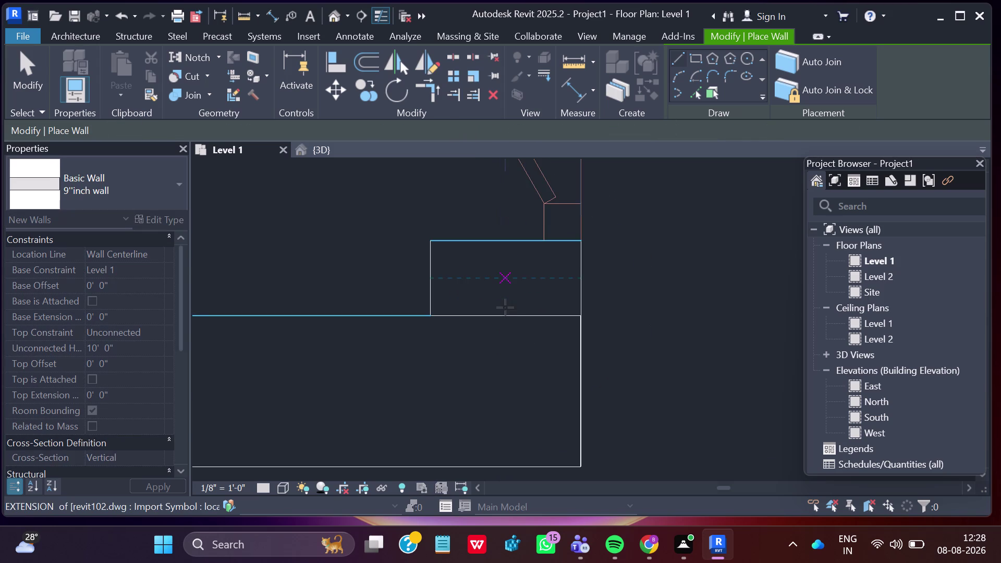
scroll(up, 3)
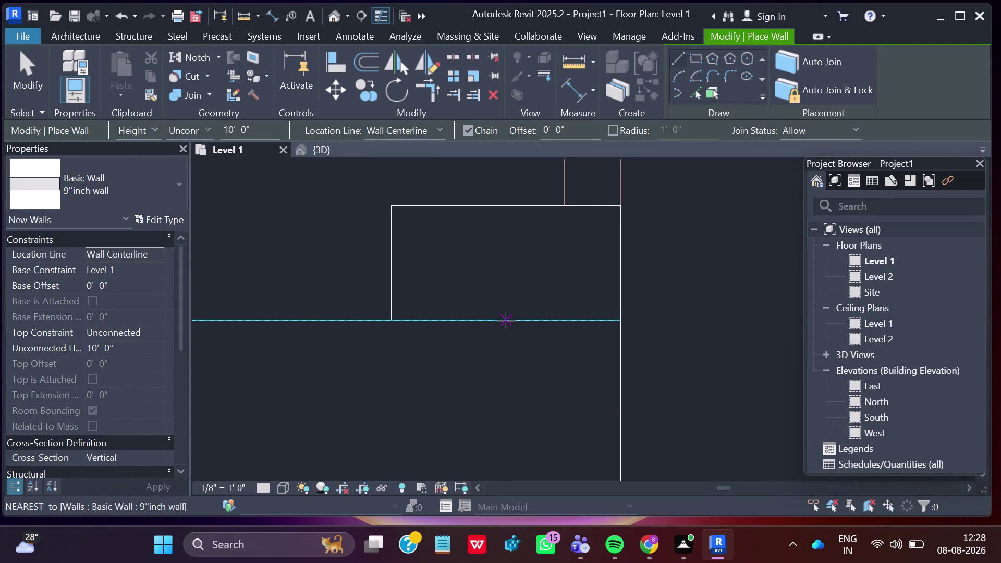
click(506, 319)
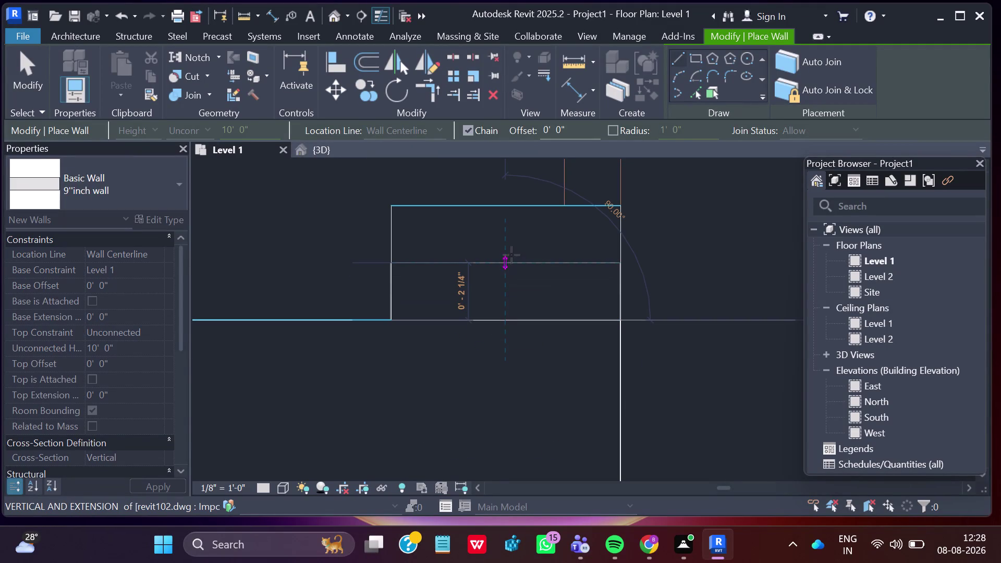
scroll(down, 3)
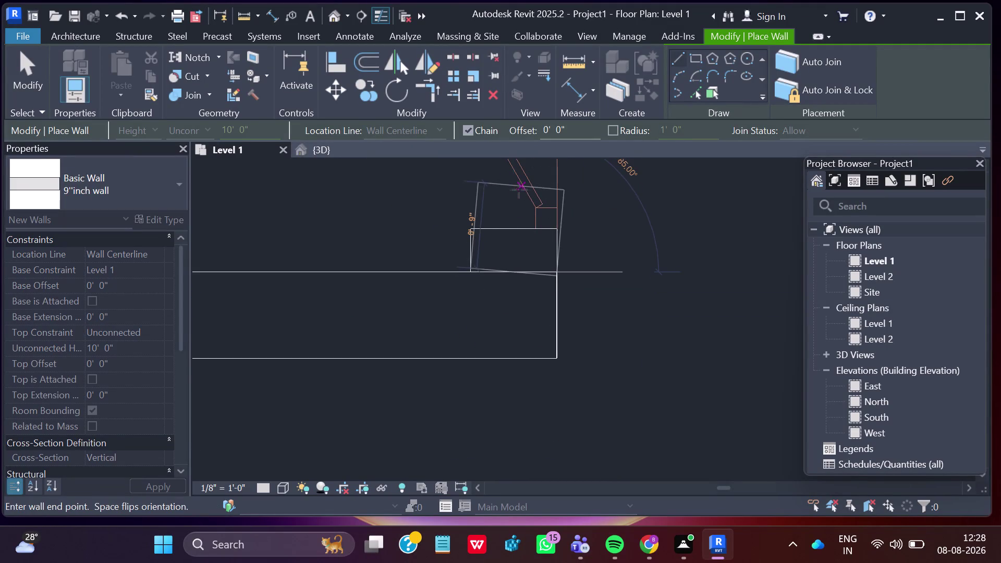
scroll(down, 3)
scroll(down, 3)
middle_drag(516, 187, 476, 465)
scroll(down, 3)
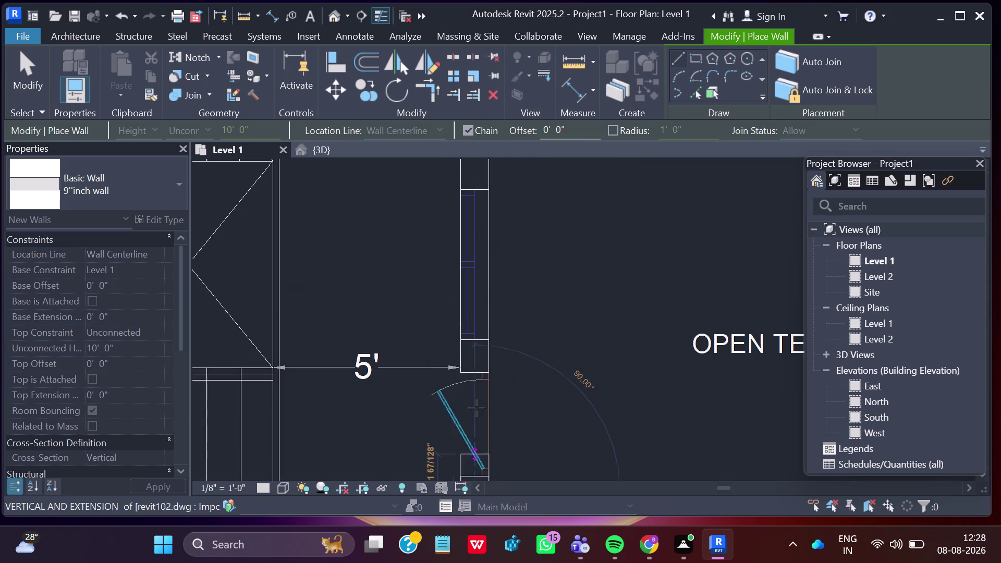
middle_drag(475, 206, 475, 211)
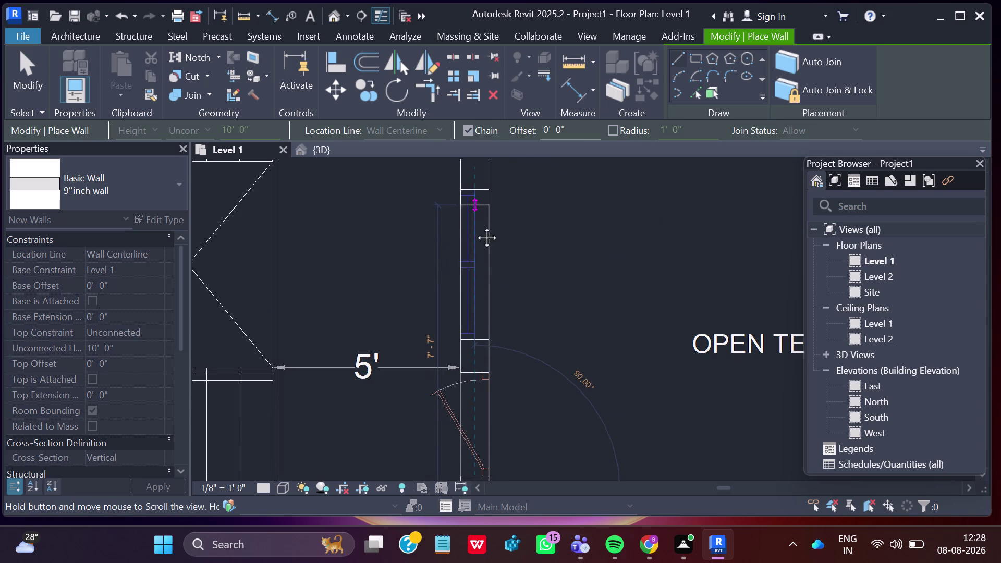
middle_drag(475, 211, 465, 493)
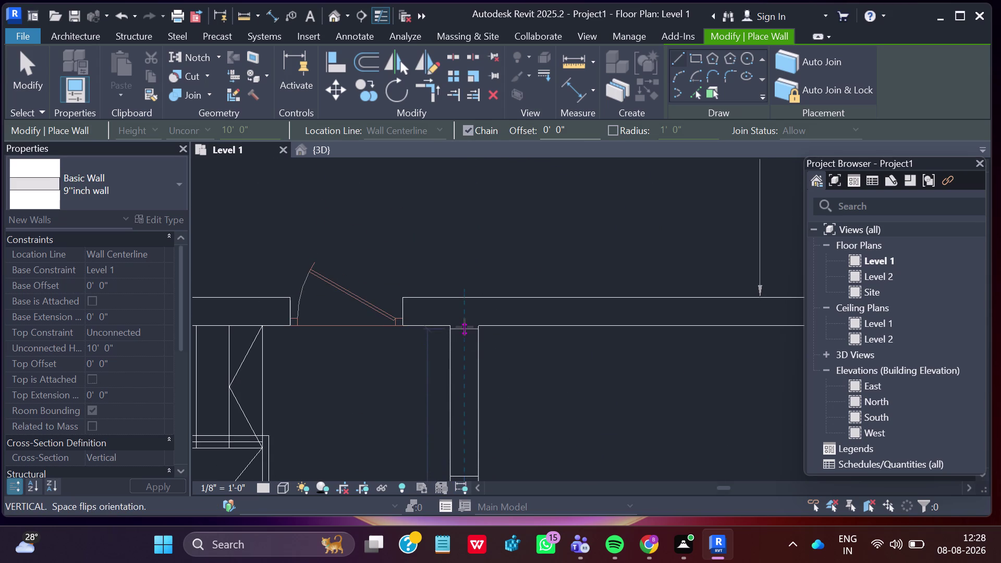
scroll(up, 3)
scroll(up, 3)
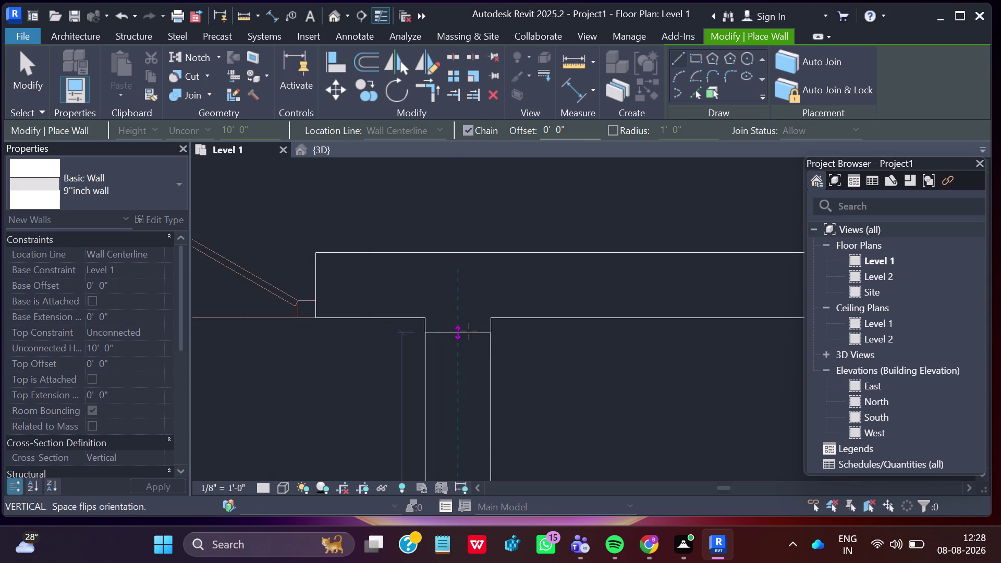
click(470, 319)
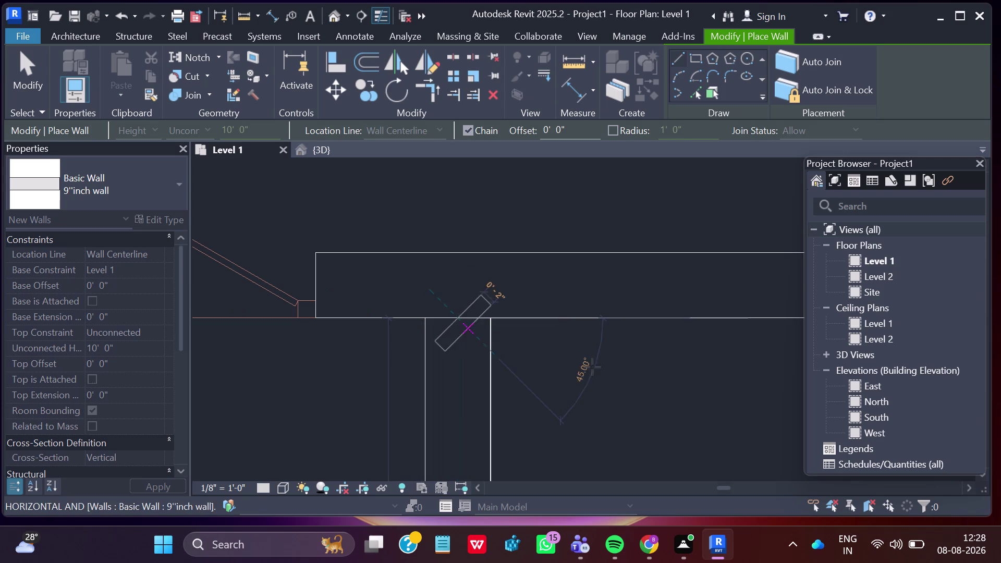
key(Escape)
scroll(down, 3)
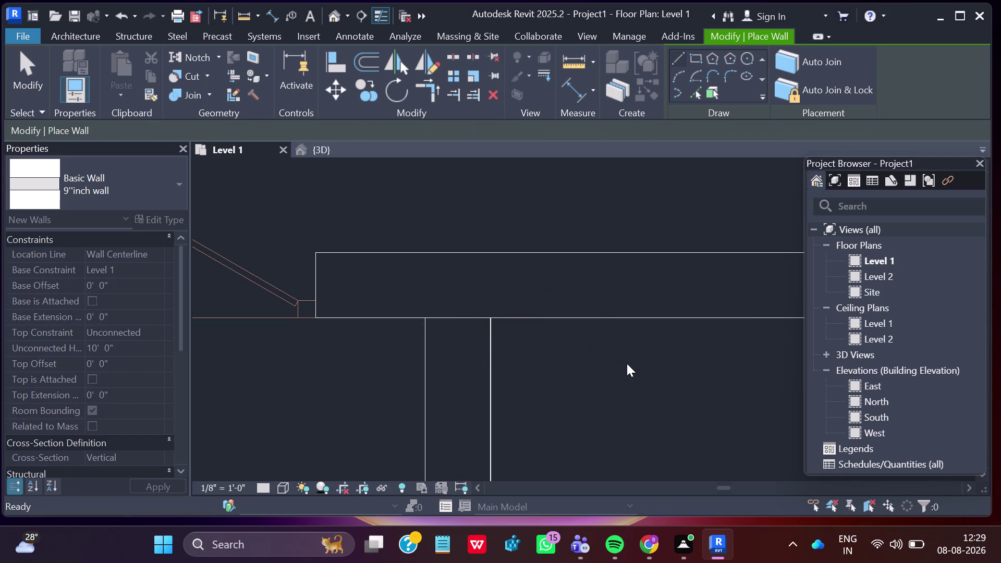
scroll(down, 3)
scroll(down, 3)
scroll(down, 3)
middle_drag(589, 412, 583, 343)
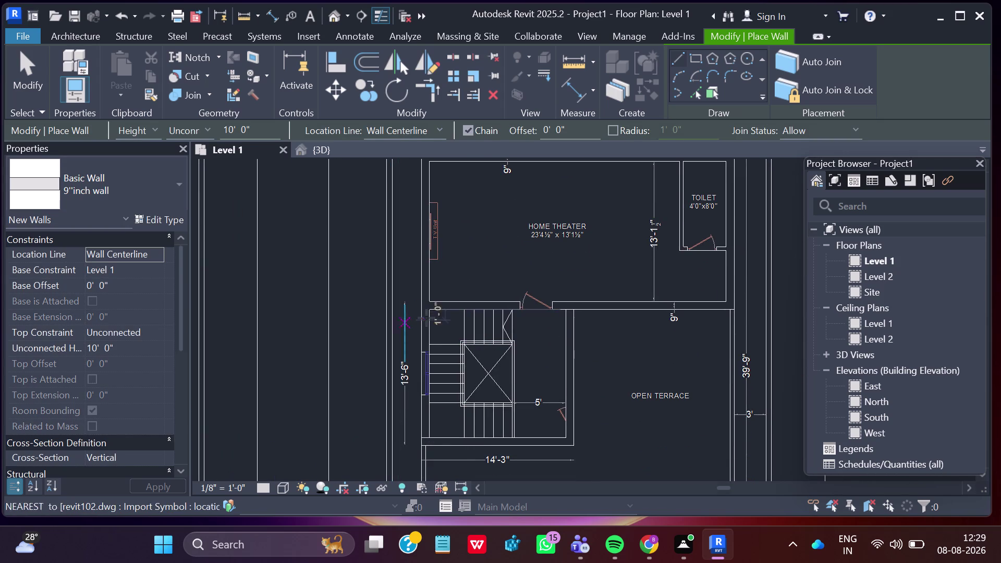
scroll(up, 3)
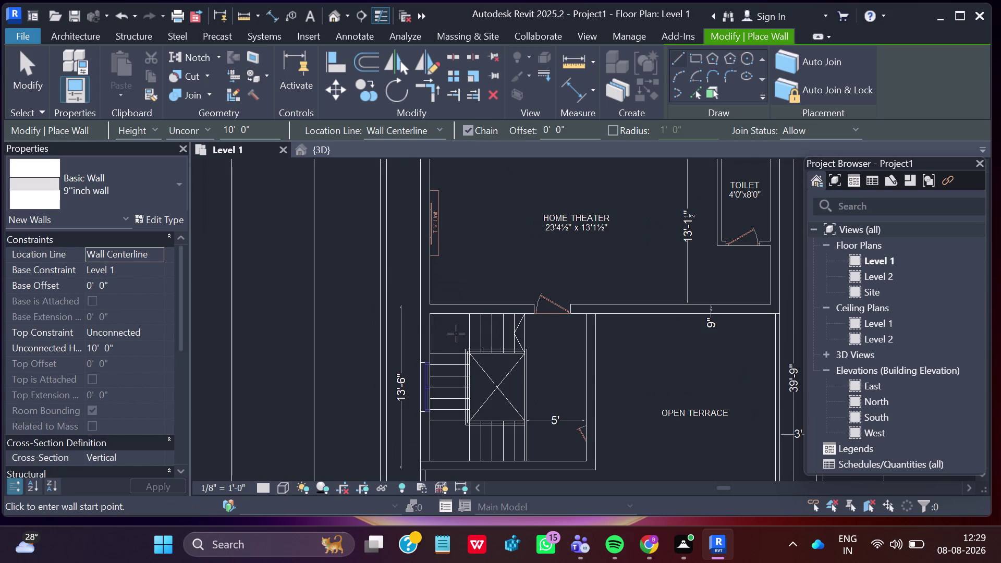
click(310, 149)
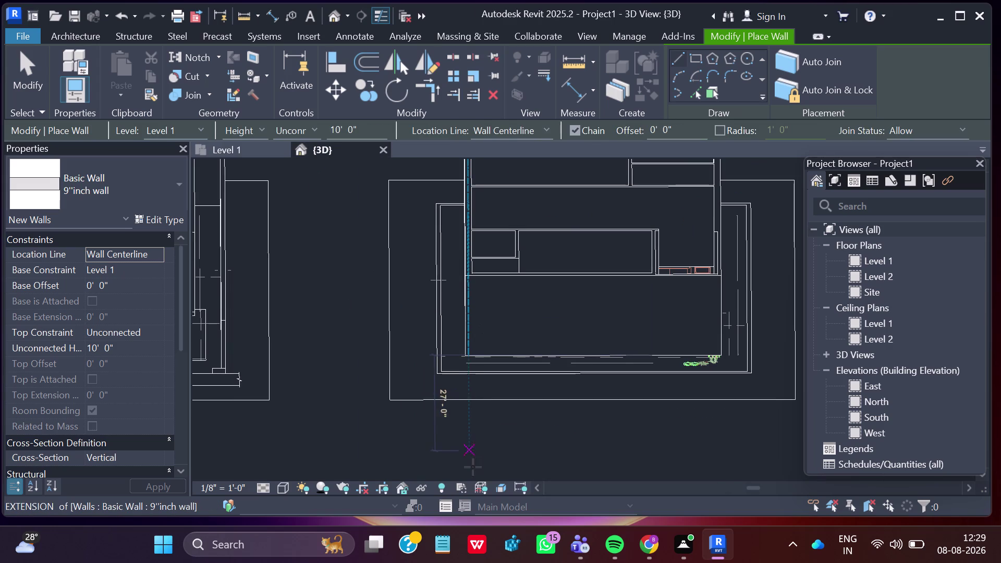
Orbit and pan across the building models in 3D, then switch to the Level 1 tab.
middle_click(475, 465)
middle_drag(483, 406, 489, 389)
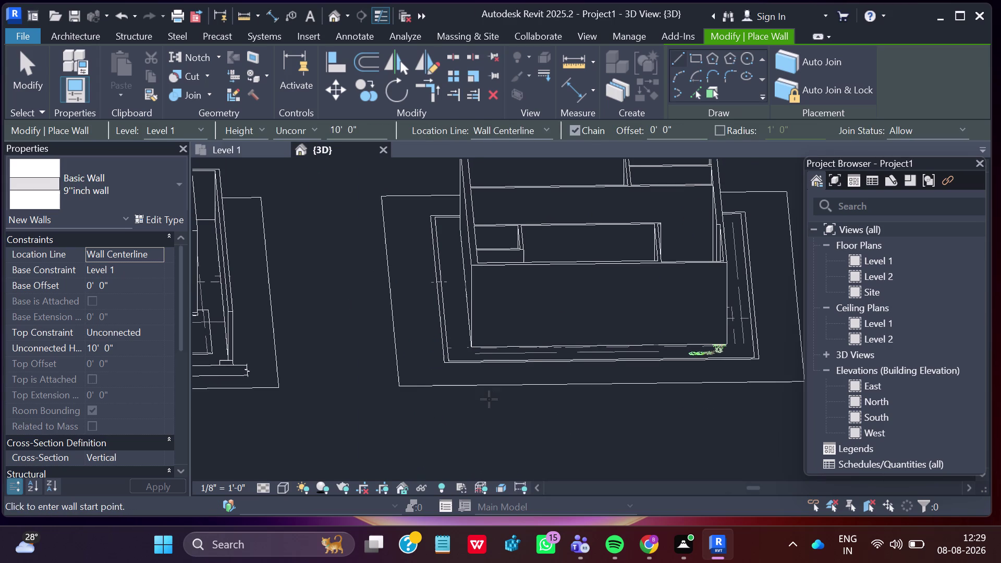
scroll(down, 3)
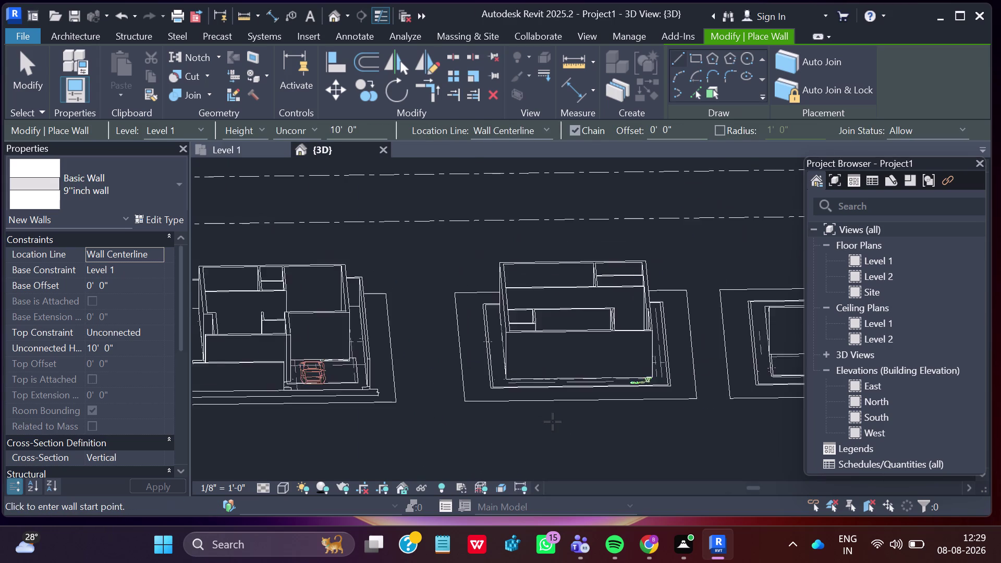
scroll(down, 3)
middle_drag(629, 419, 535, 433)
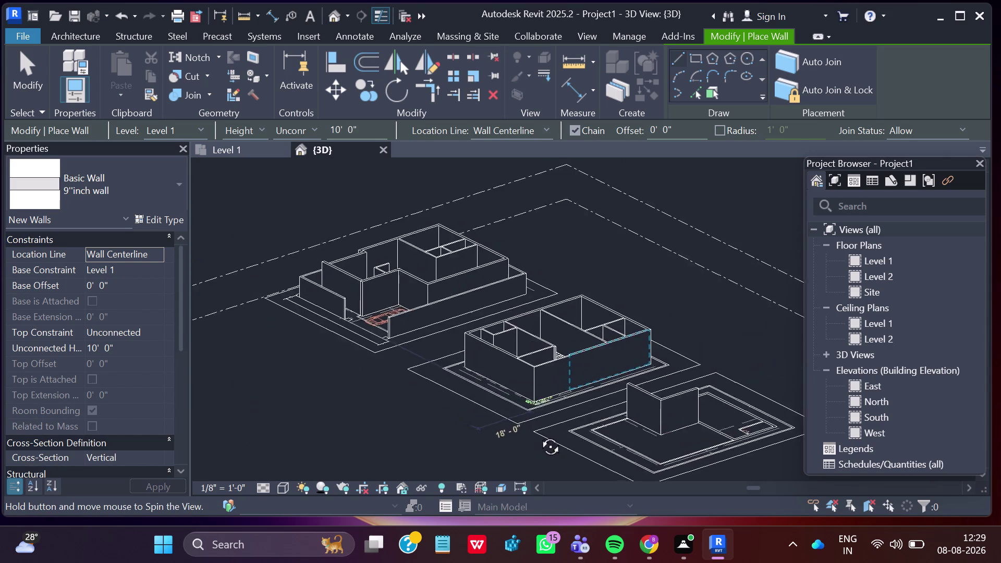
middle_drag(535, 433, 631, 433)
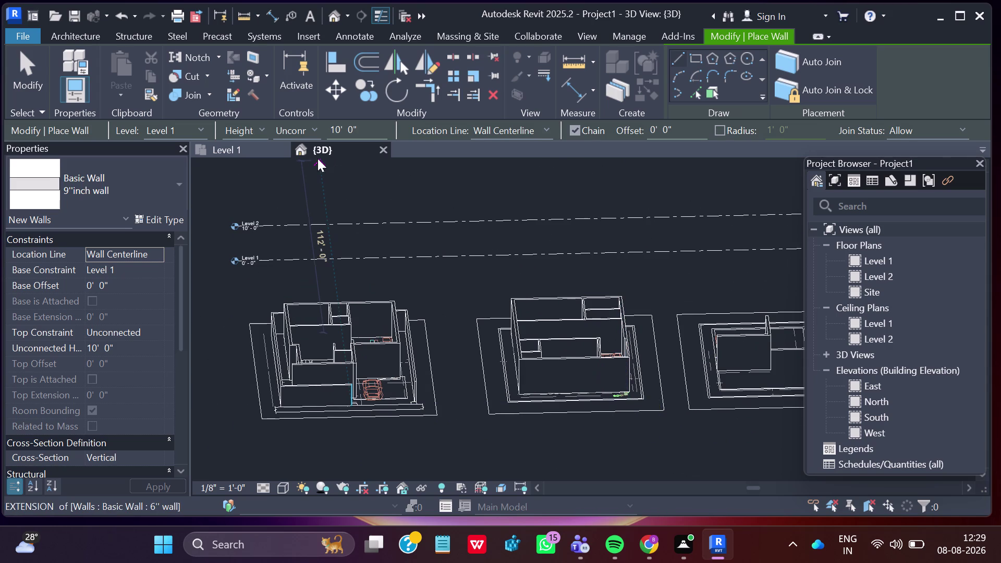
click(253, 151)
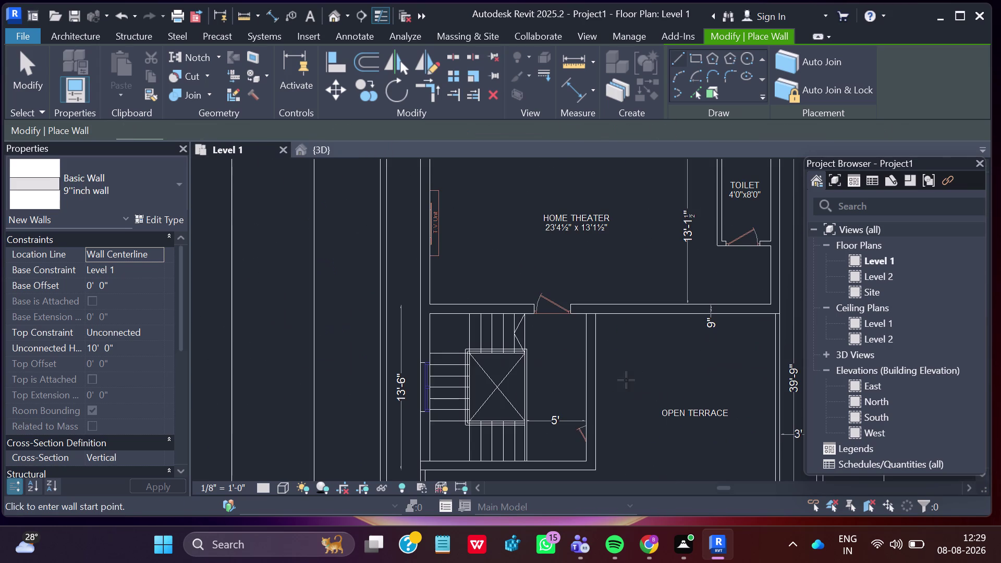
Zoom to the stair area and start a 9"inch wall at its lower-left corner.
scroll(down, 3)
scroll(down, 3)
scroll(up, 3)
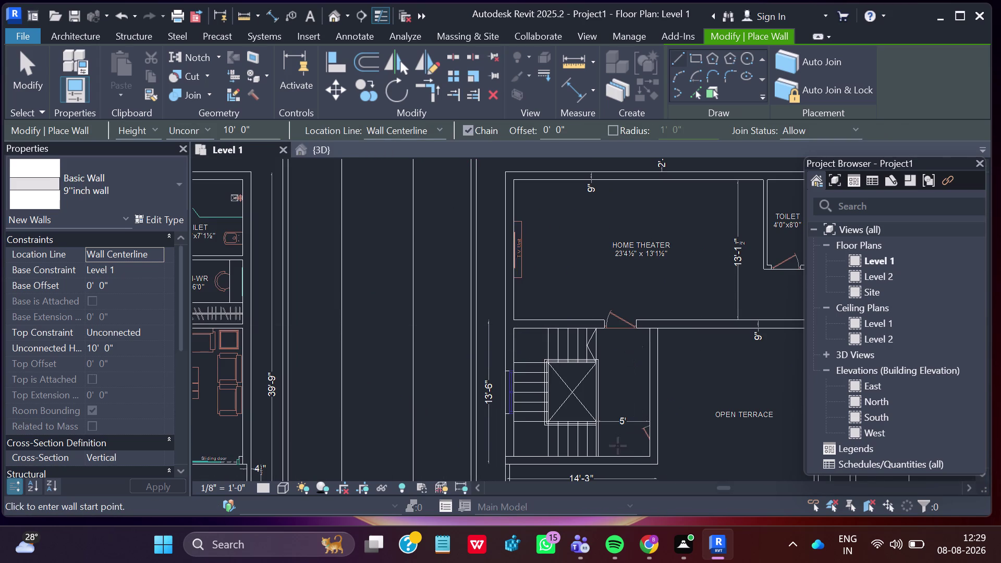
scroll(up, 3)
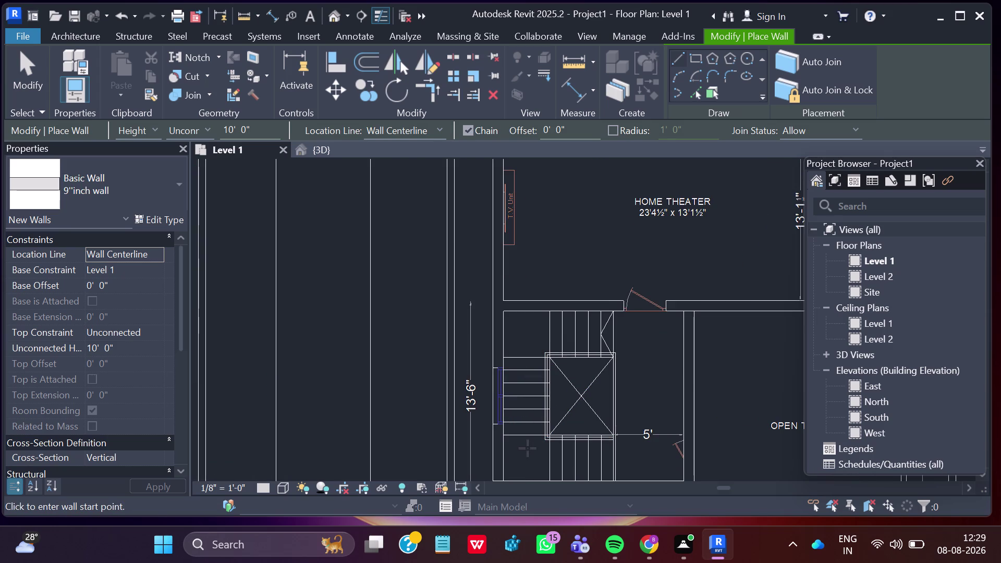
scroll(up, 3)
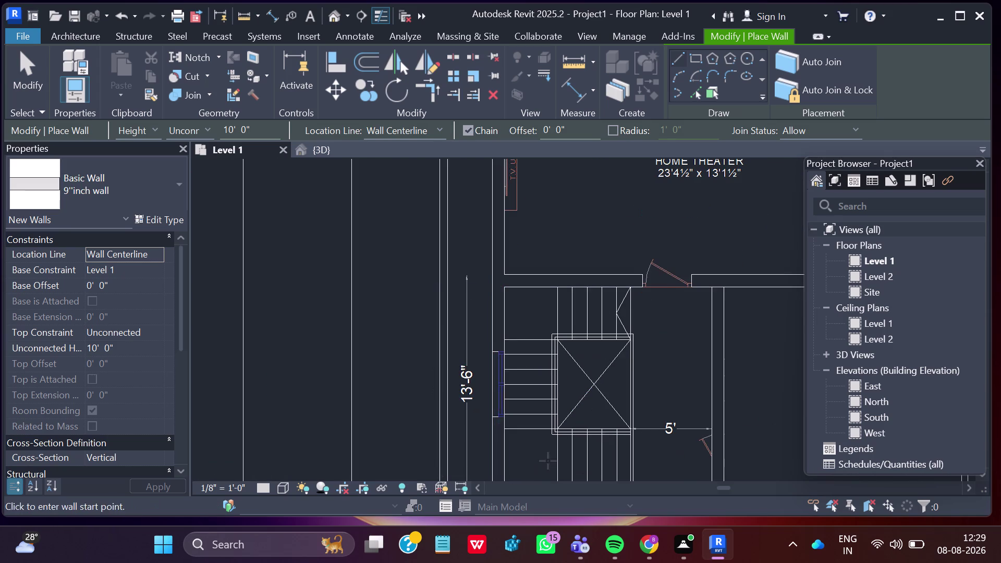
middle_drag(549, 459, 558, 373)
scroll(up, 3)
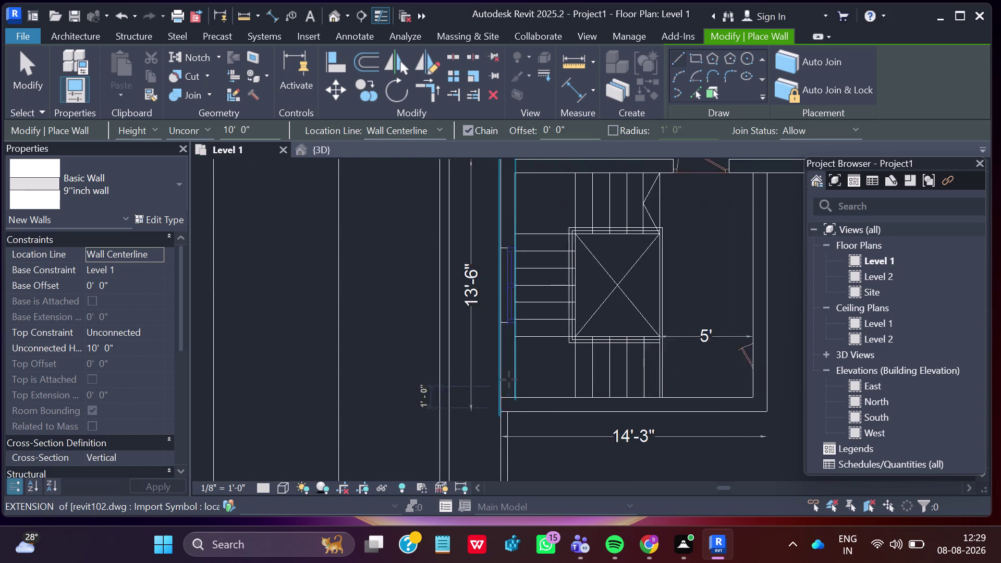
scroll(up, 3)
scroll(up, 3)
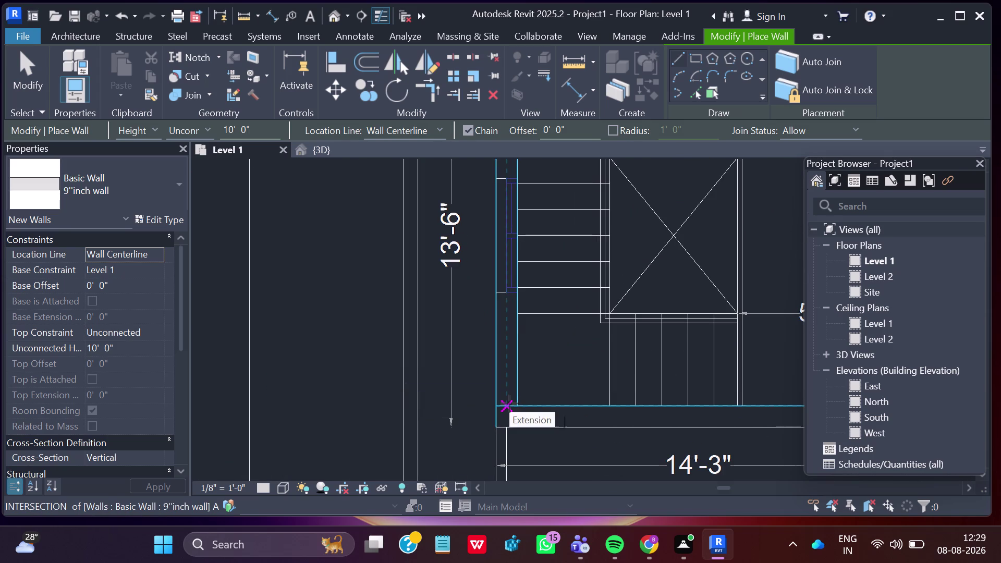
click(509, 402)
Pan up and end the wall at the home theater's top-left corner.
scroll(down, 3)
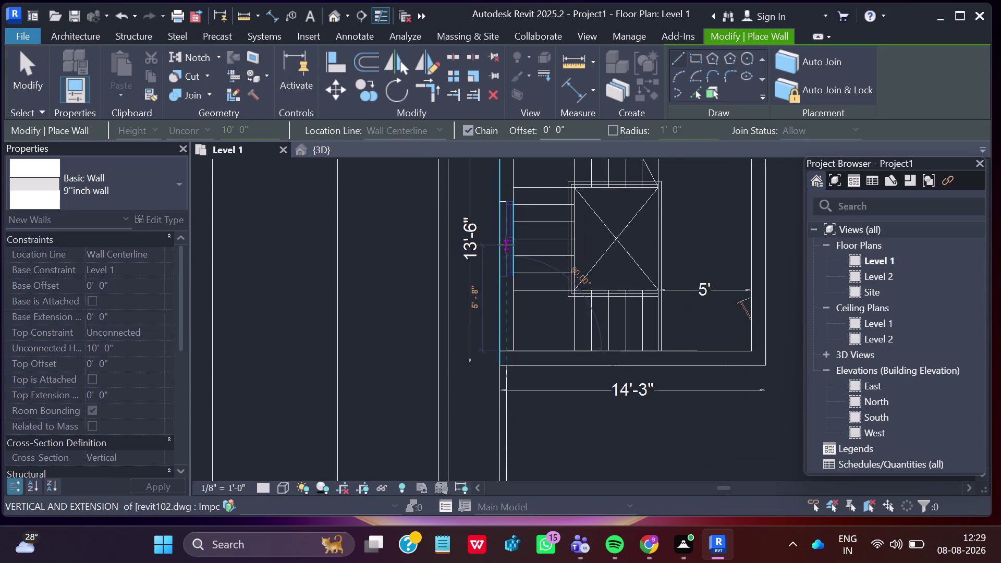
middle_drag(508, 234, 449, 562)
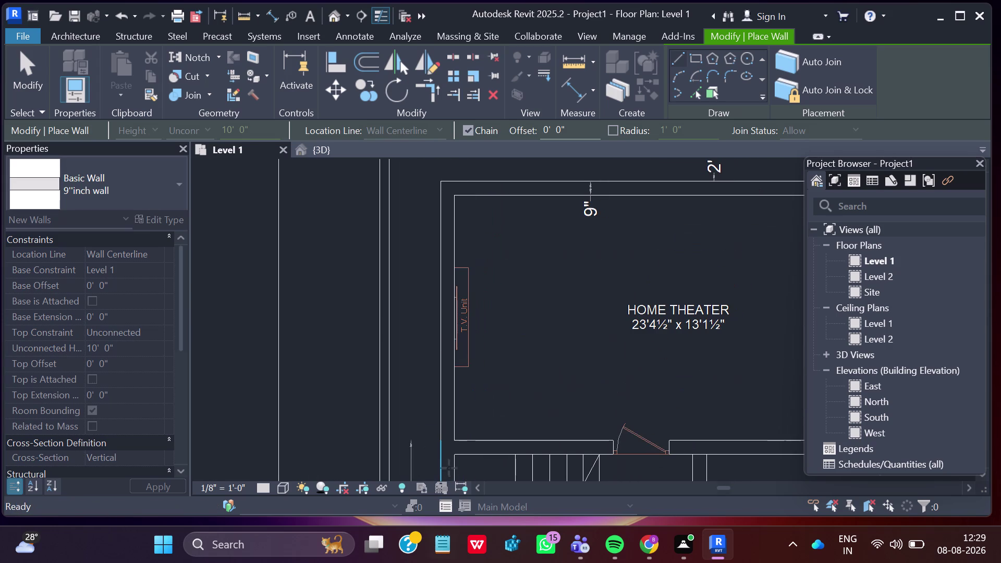
scroll(up, 3)
scroll(up, 3)
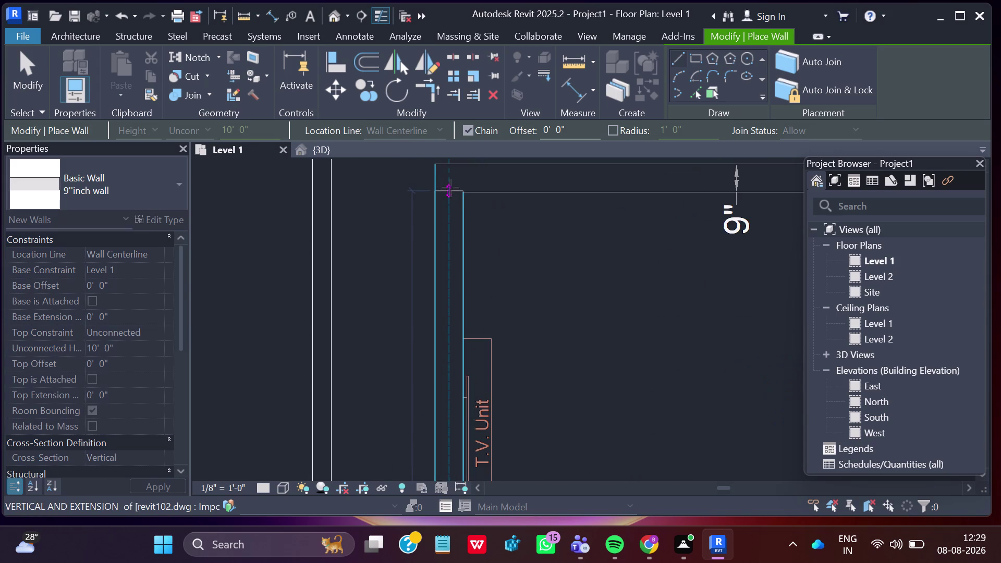
middle_drag(451, 187, 453, 223)
scroll(up, 3)
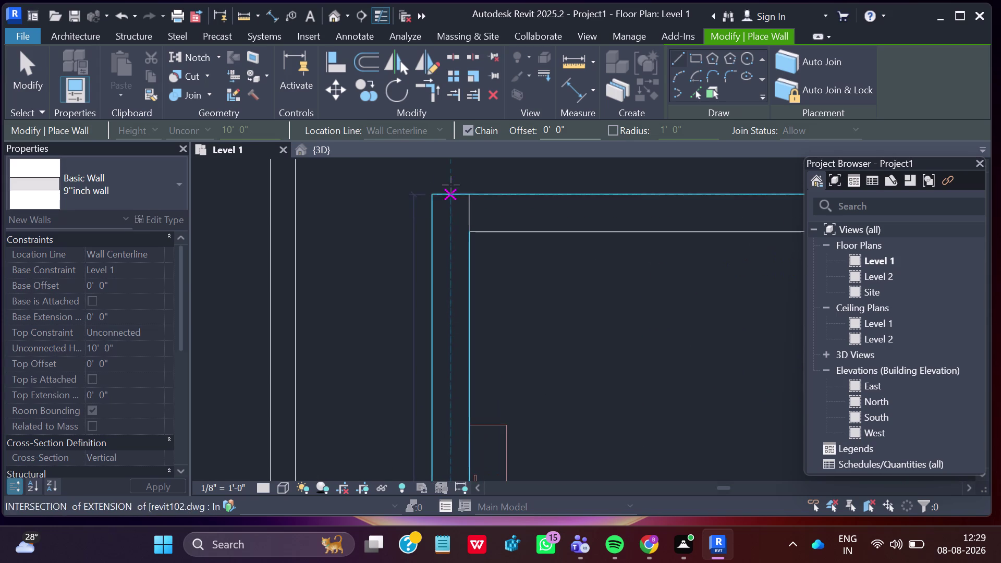
click(450, 193)
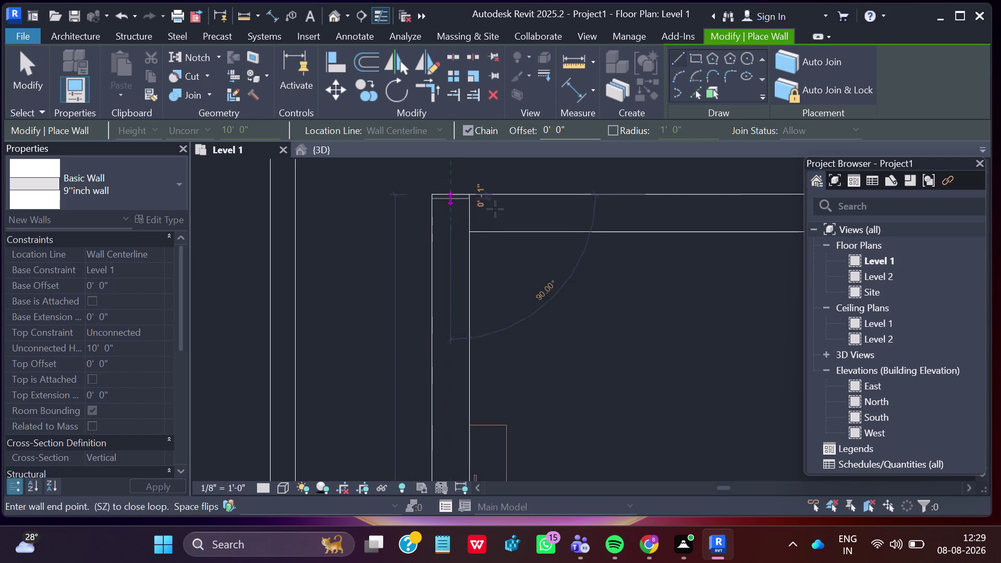
key(Escape)
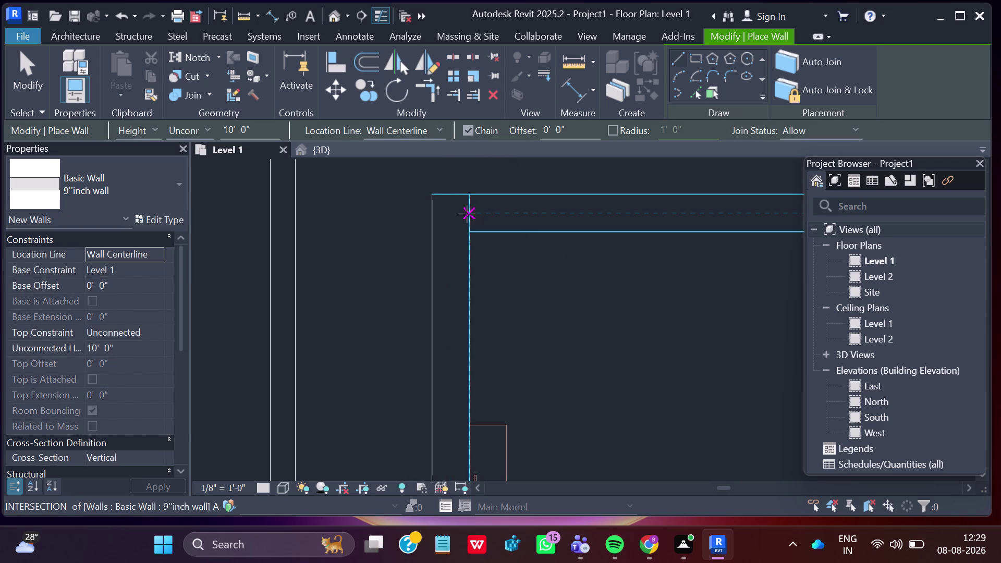
Draw a 9"inch wall along the home theater's top edge to the right corner.
click(466, 212)
scroll(down, 3)
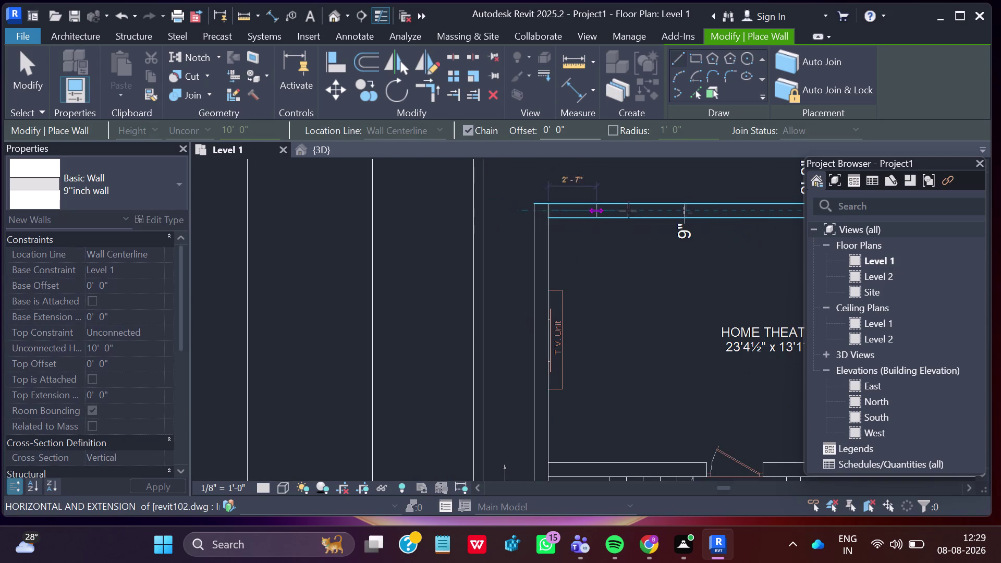
middle_drag(715, 211, 439, 234)
scroll(down, 3)
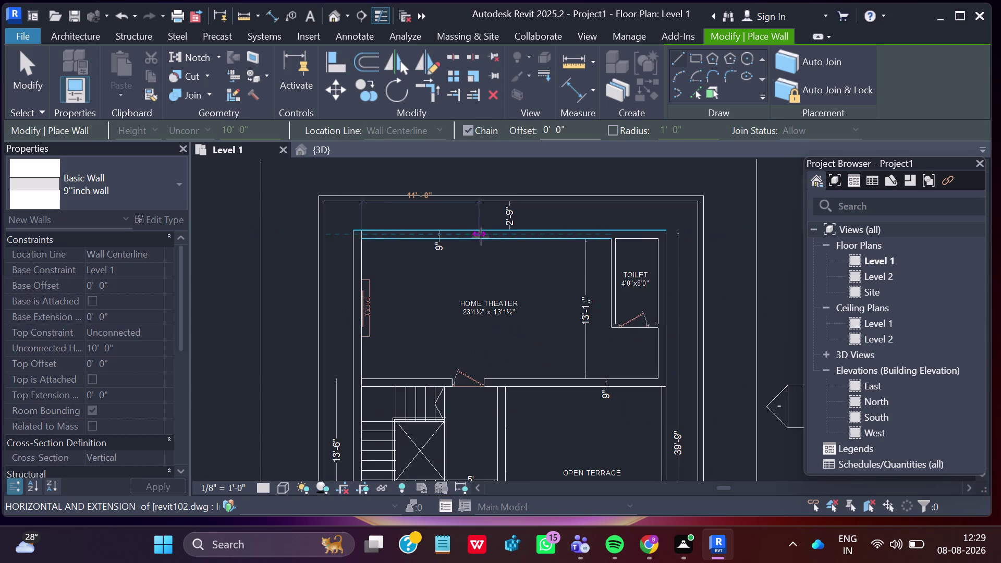
scroll(up, 3)
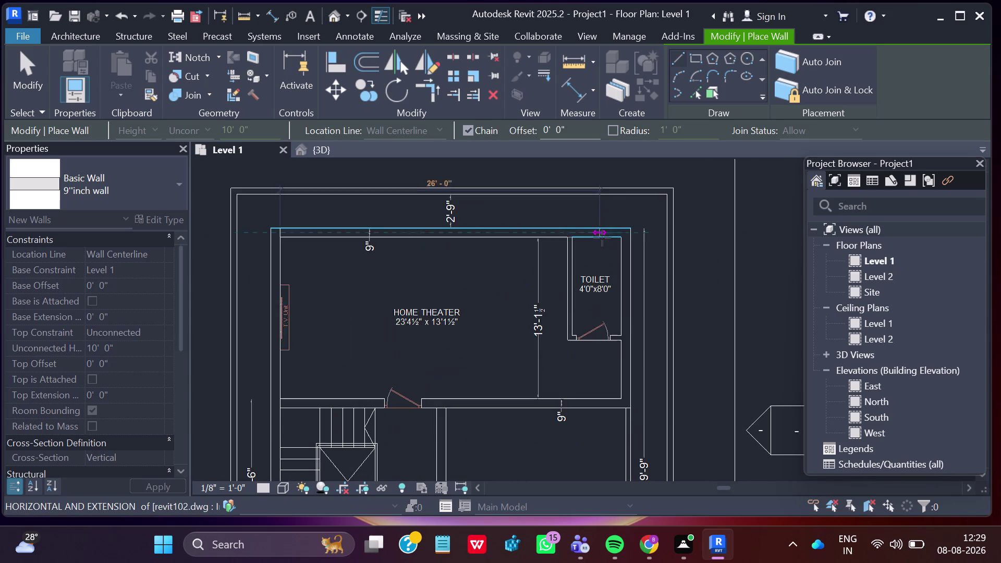
scroll(up, 3)
scroll(up, 3)
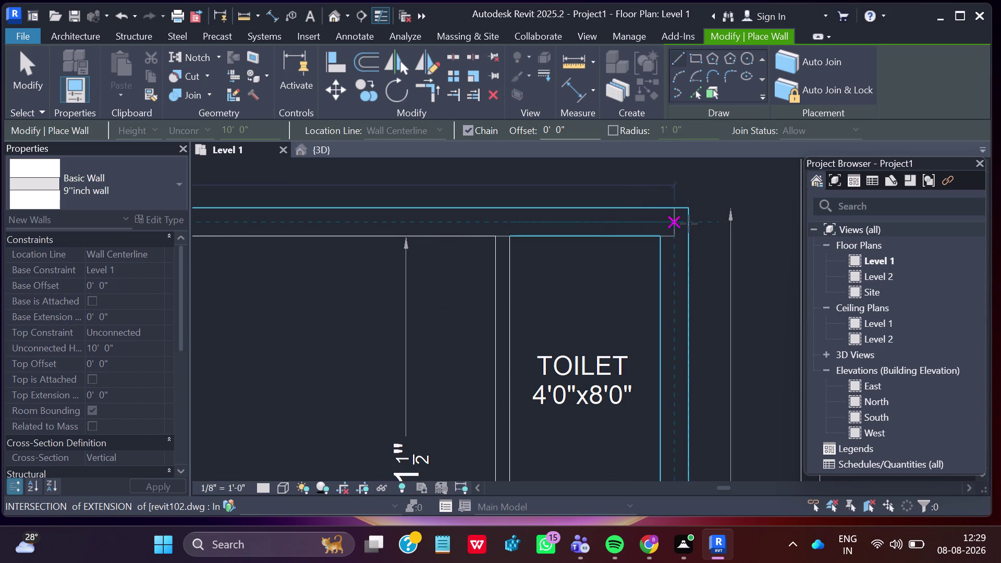
scroll(up, 3)
scroll(up, 3)
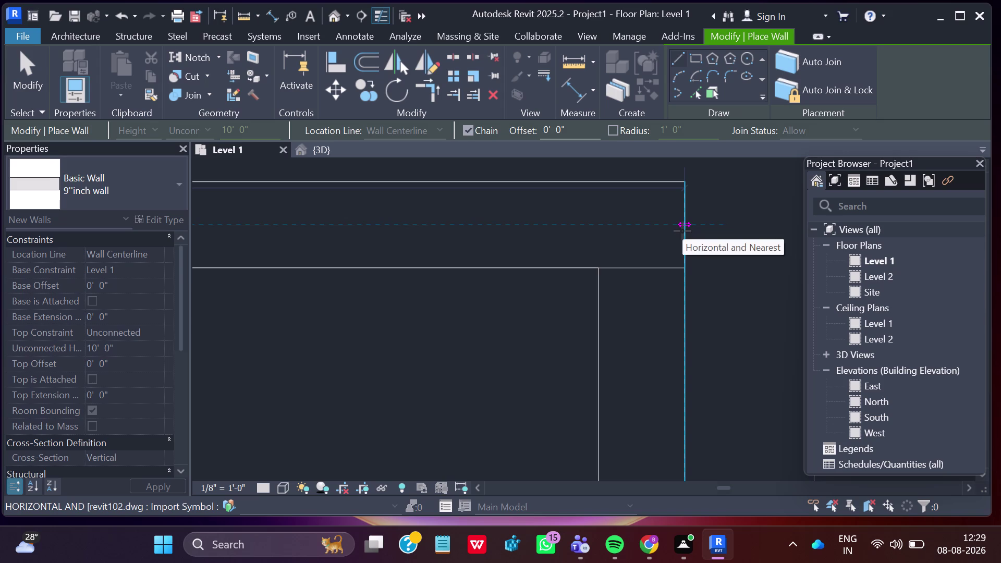
click(683, 227)
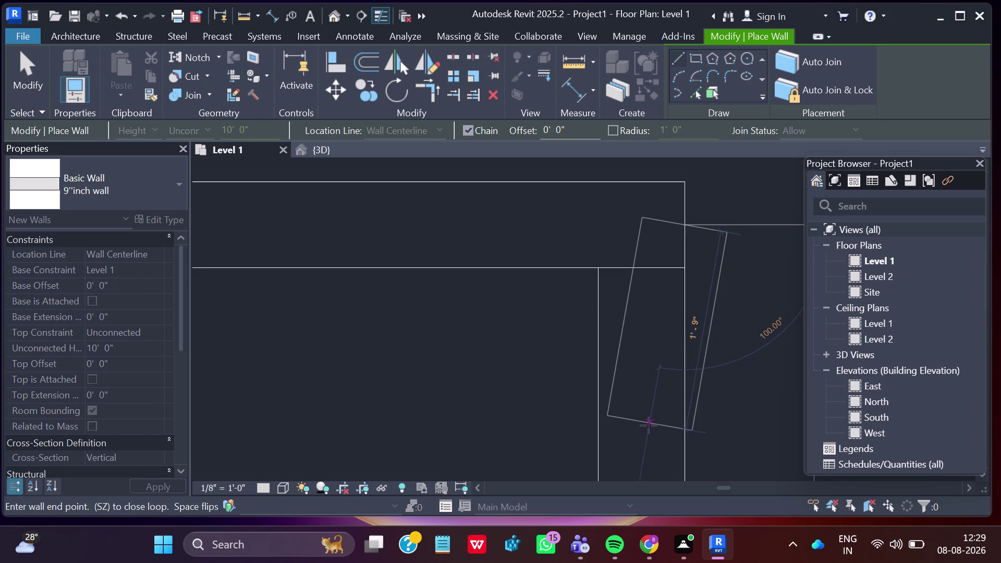
key(Escape)
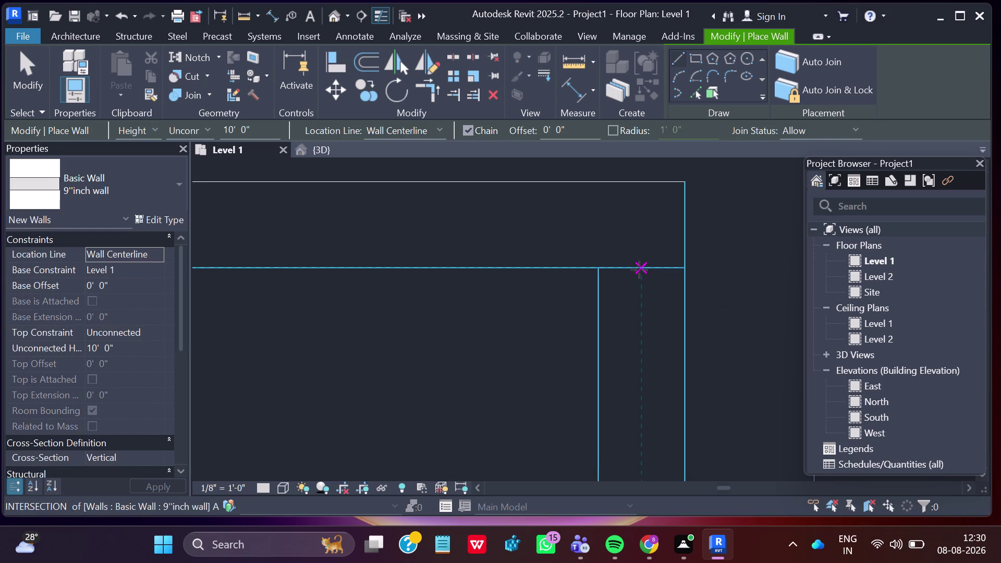
Draw a wall from the toilet's top-right corner down to the home theater's bottom edge.
click(640, 268)
scroll(down, 3)
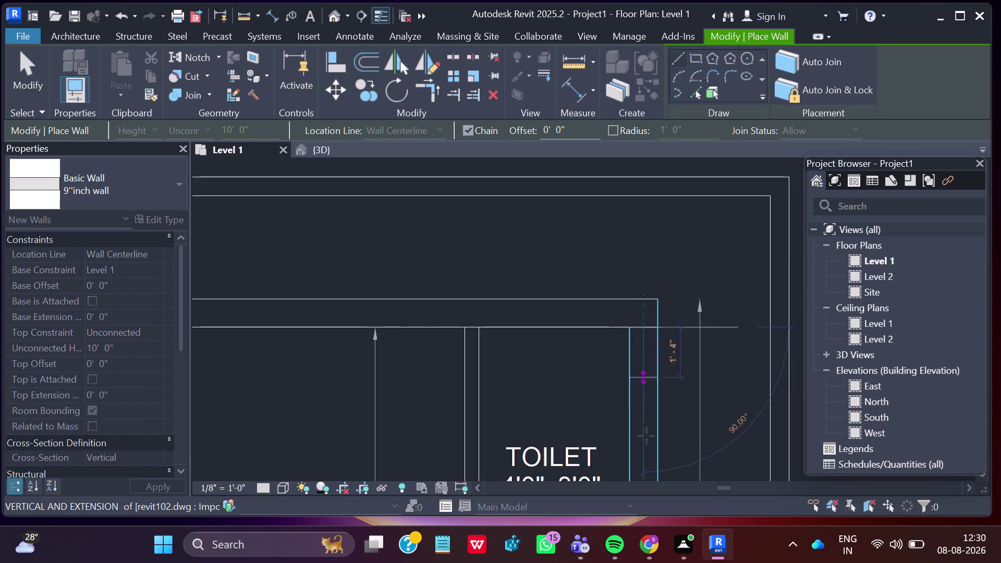
middle_drag(648, 439, 634, 238)
scroll(down, 3)
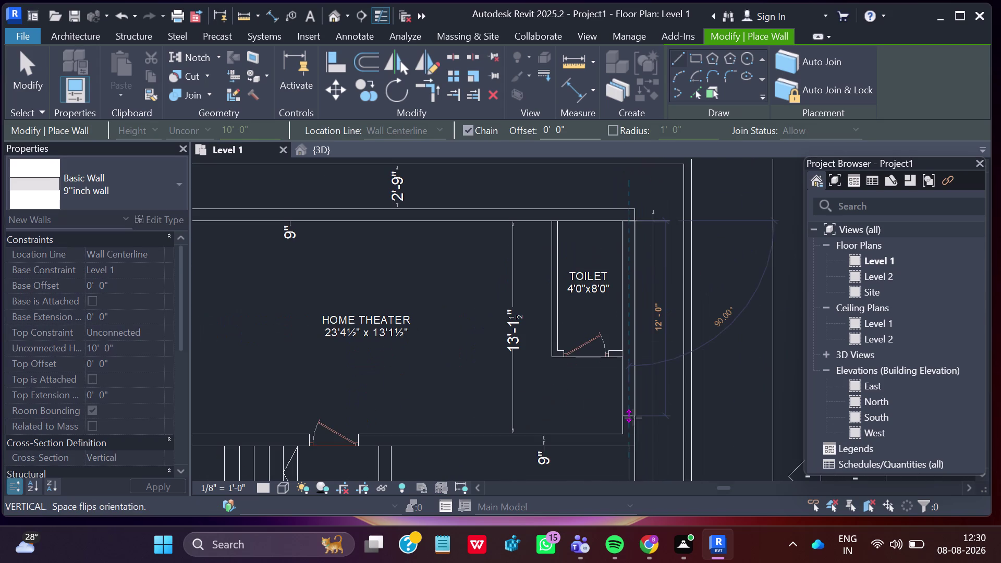
middle_drag(633, 418, 621, 286)
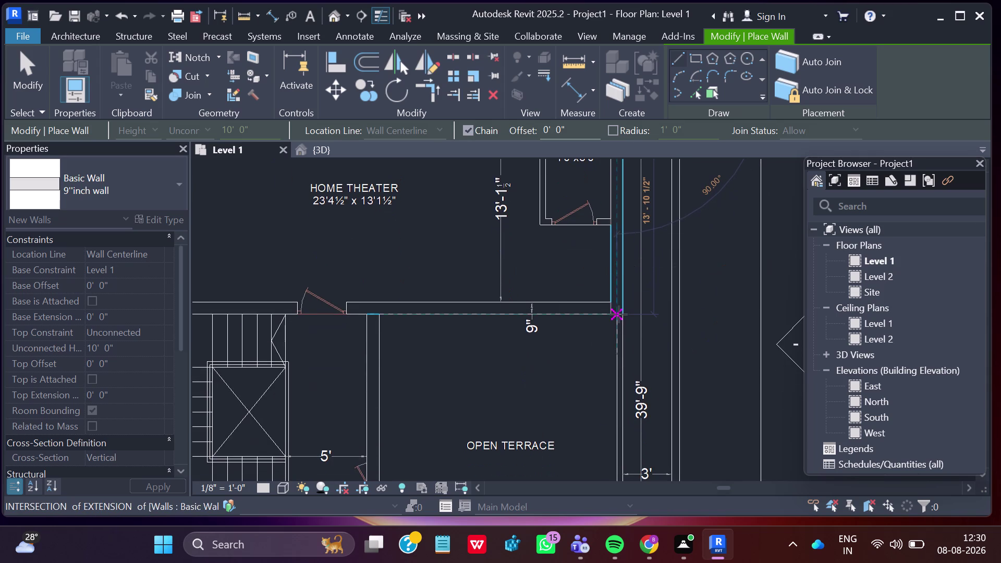
scroll(up, 3)
scroll(up, 3)
scroll(up, 3)
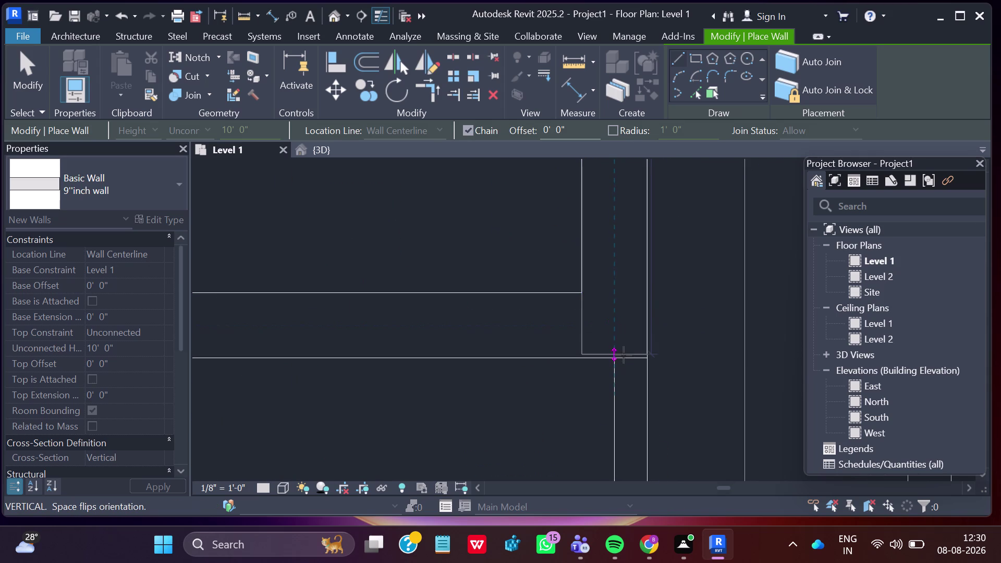
click(614, 359)
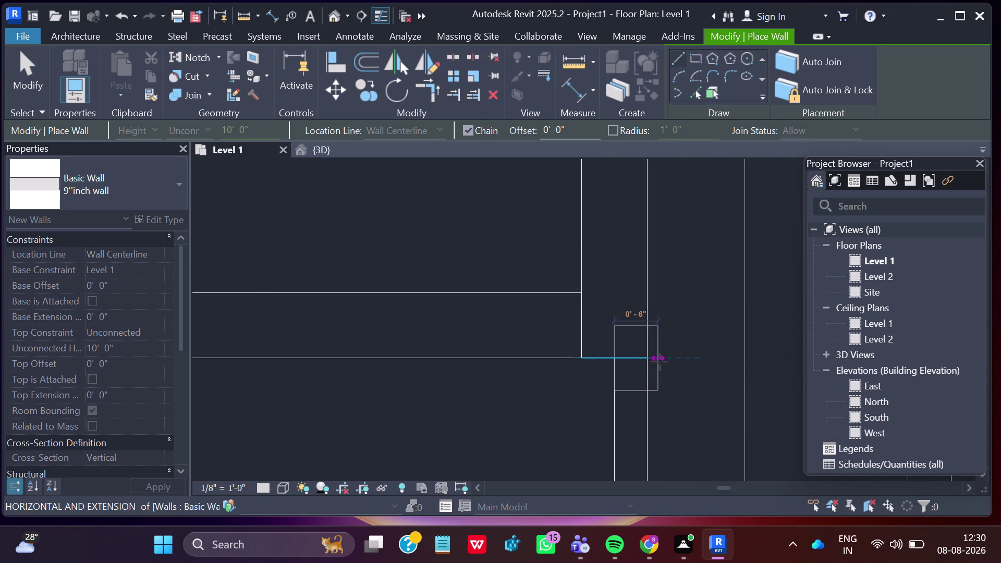
key(Escape)
scroll(down, 3)
scroll(down, 3)
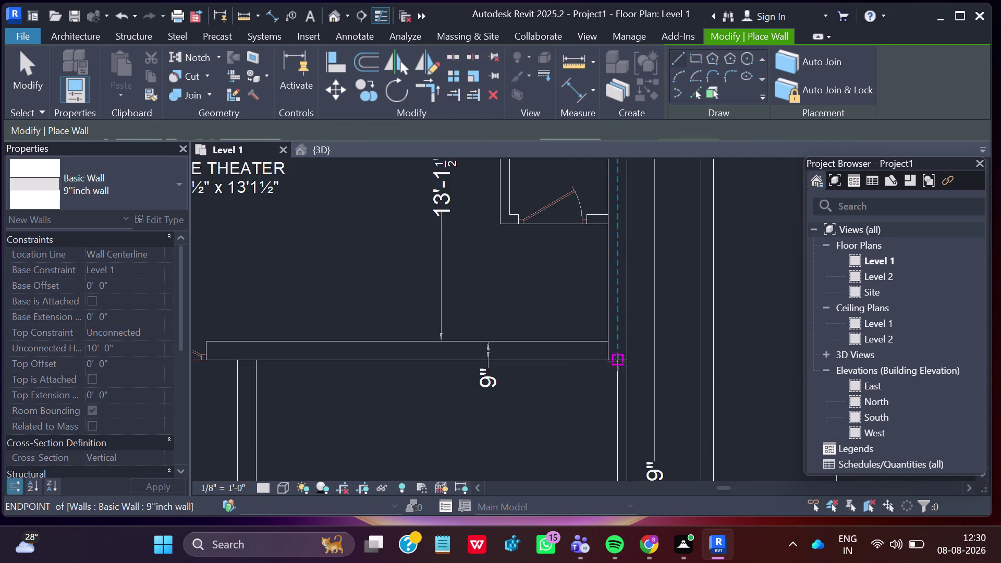
scroll(down, 3)
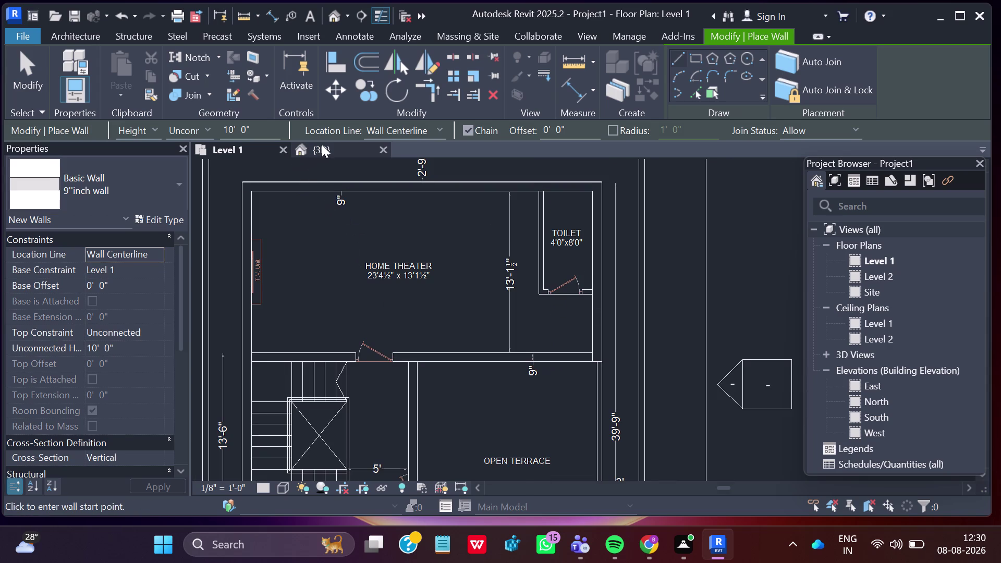
Check the new walls on the building models in the 3D view, stopping wall placement.
click(322, 145)
middle_drag(721, 398, 656, 404)
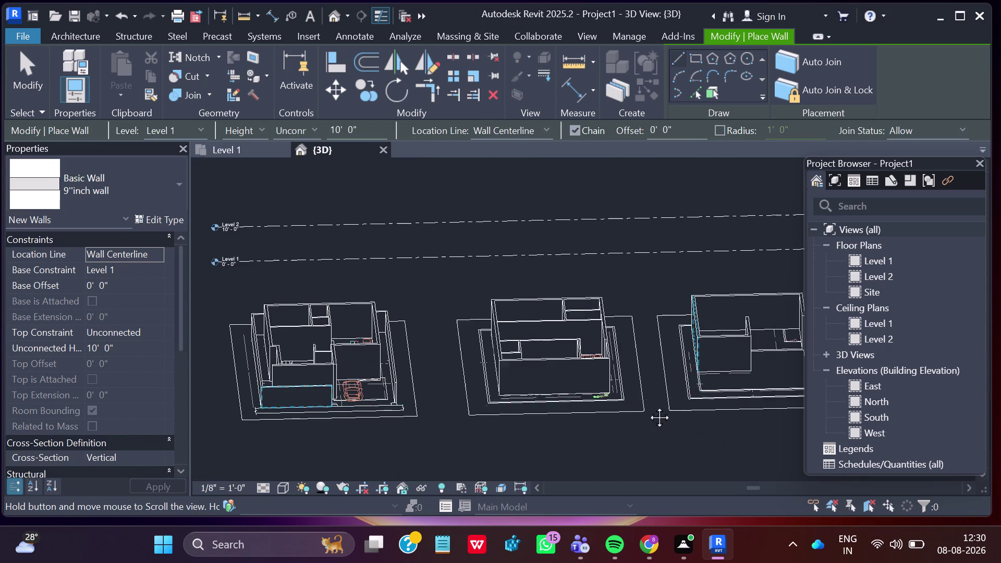
middle_drag(656, 405, 595, 413)
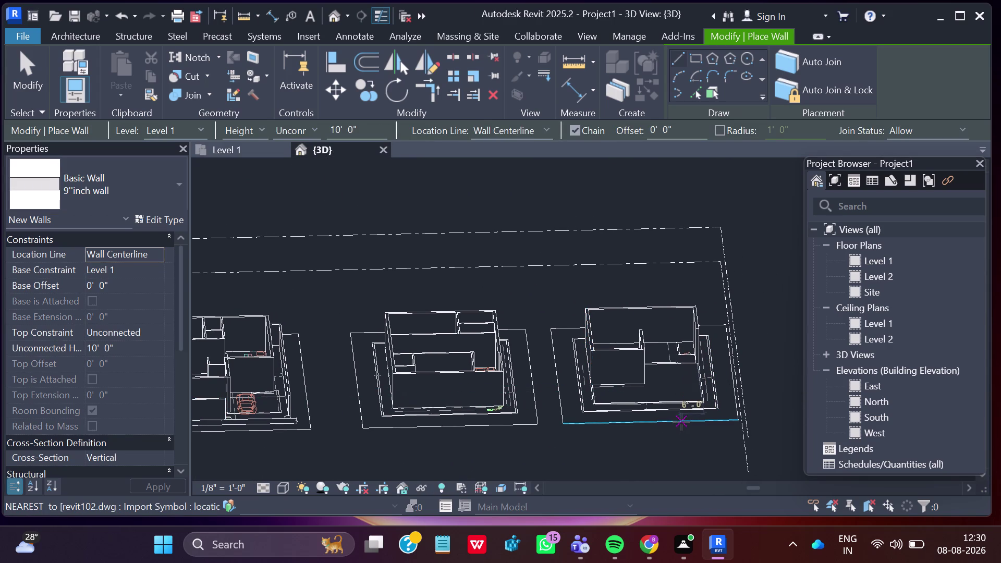
key(Escape)
middle_drag(675, 363, 660, 407)
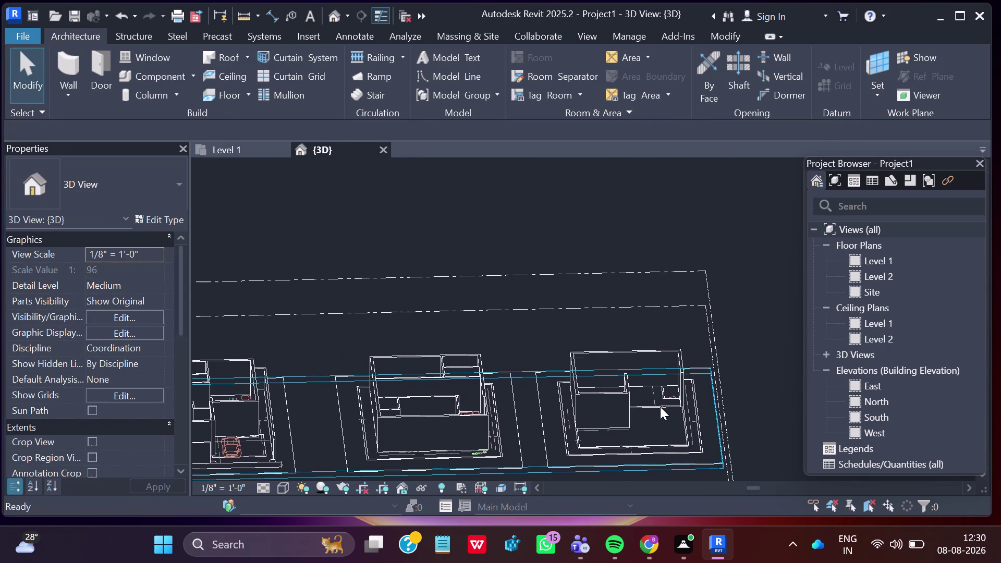
scroll(up, 3)
scroll(up, 3)
scroll(up, 3)
scroll(up, 3)
scroll(down, 3)
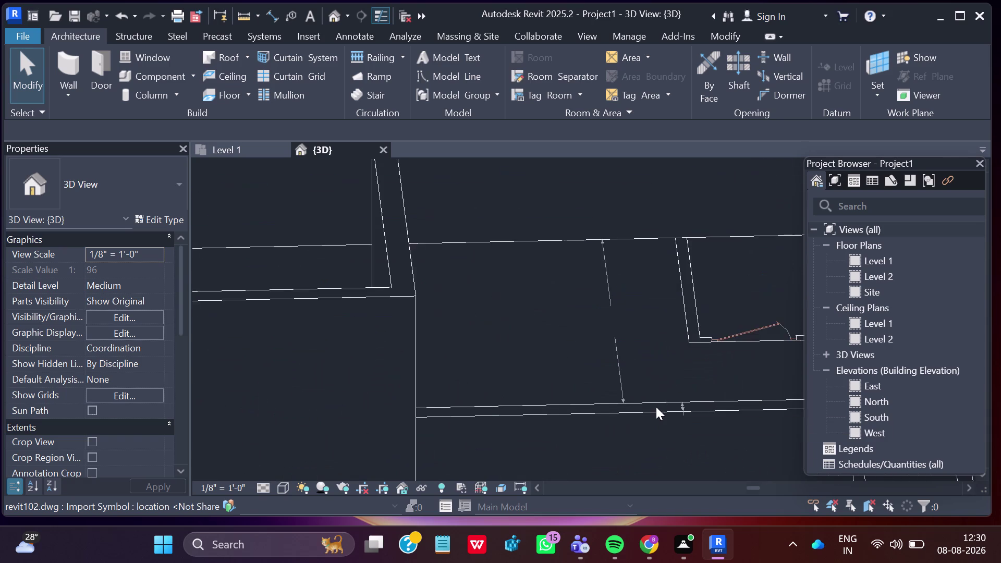
scroll(down, 3)
Return to the Level 1 plan, zoom out, and start the Wall command.
click(264, 143)
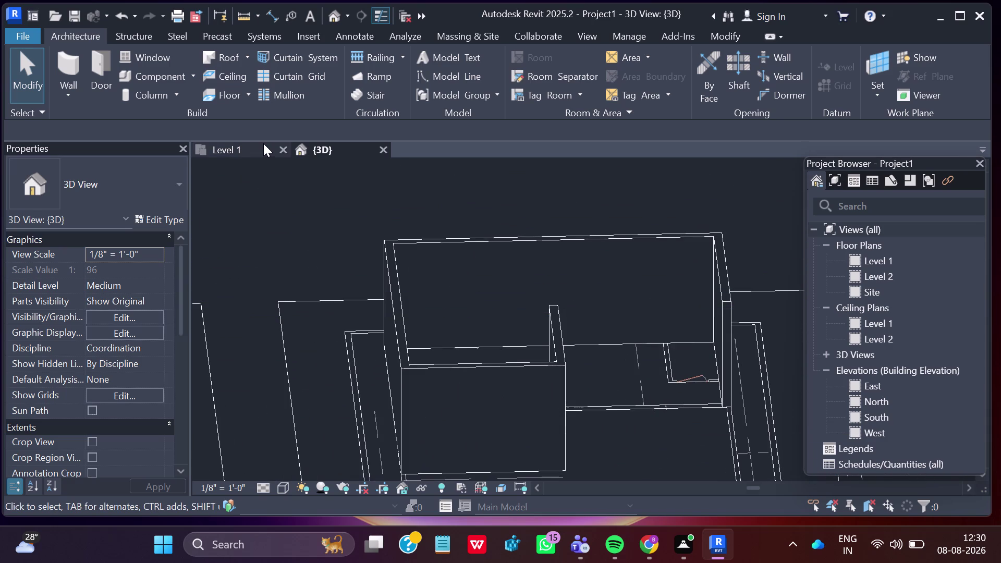
scroll(down, 3)
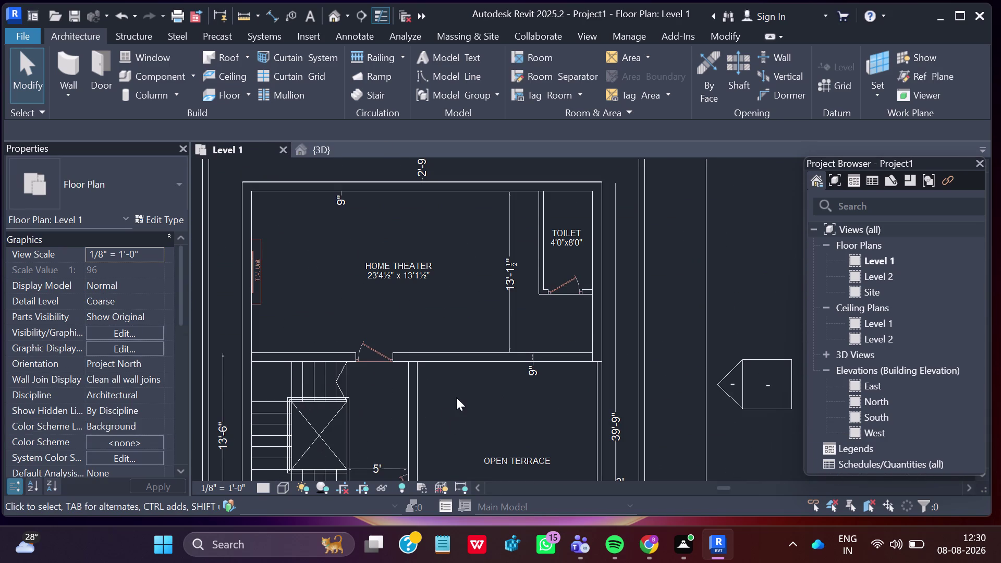
scroll(down, 3)
scroll(down, 3)
scroll(up, 3)
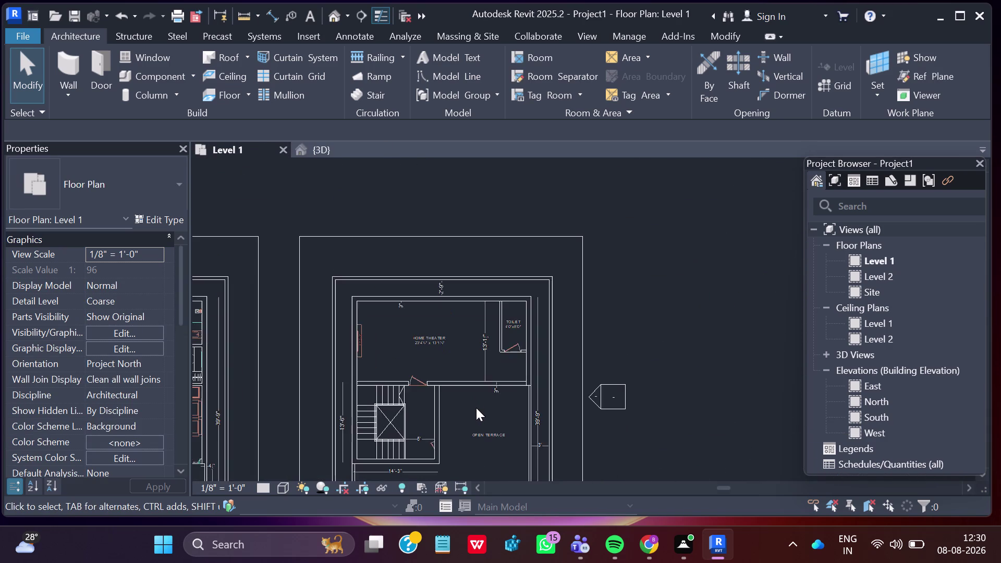
scroll(up, 3)
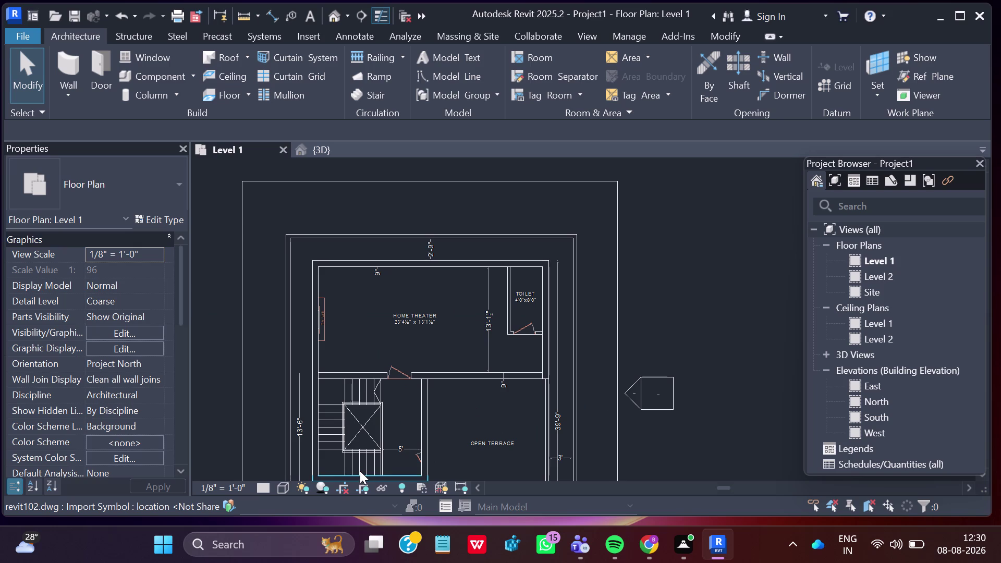
click(69, 89)
click(75, 128)
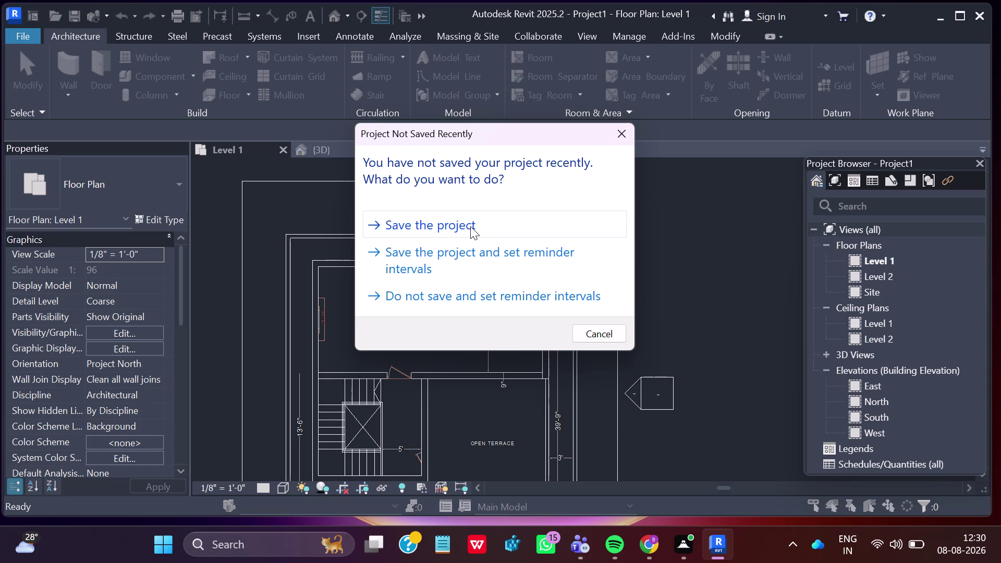
Save the project from the reminder under the new file name 'balaram'.
click(470, 226)
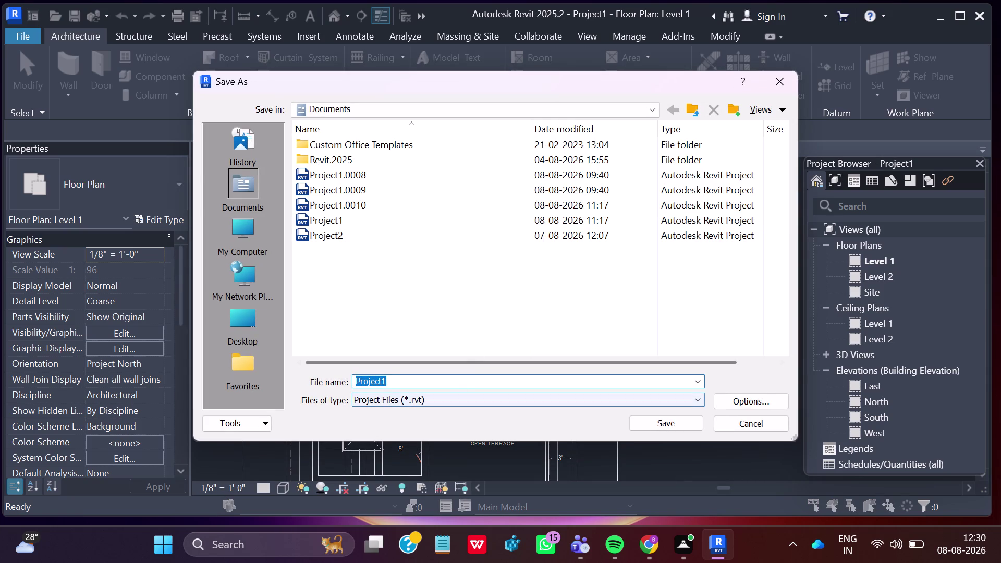
click(445, 377)
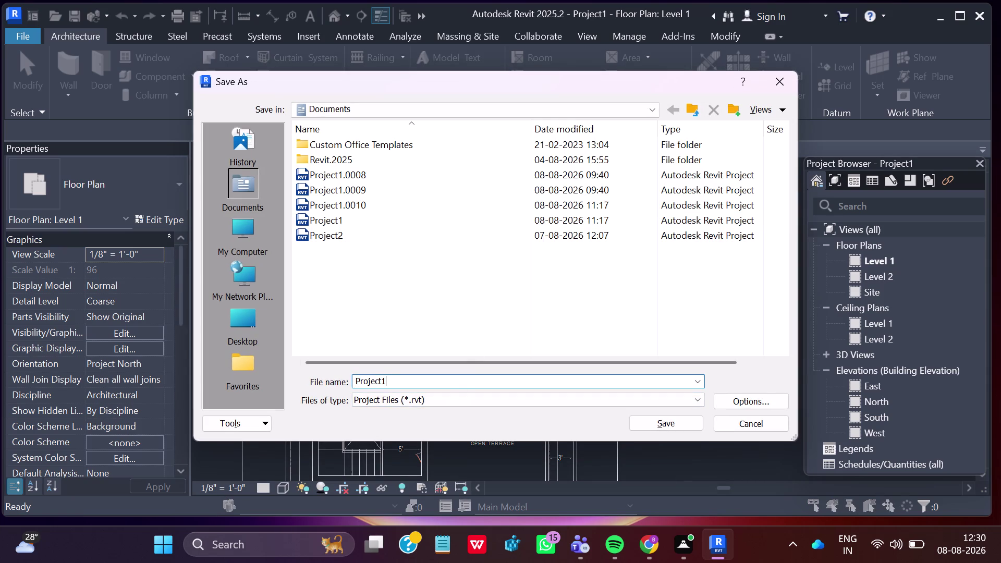
key(BackSpace)
key(BackSpace)
key(BackSpace)
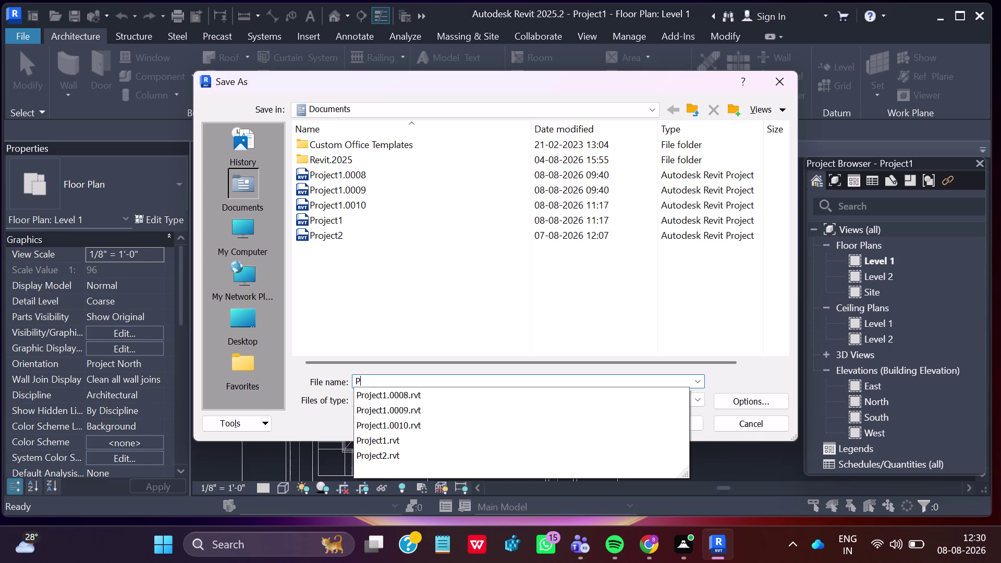
text(bal)
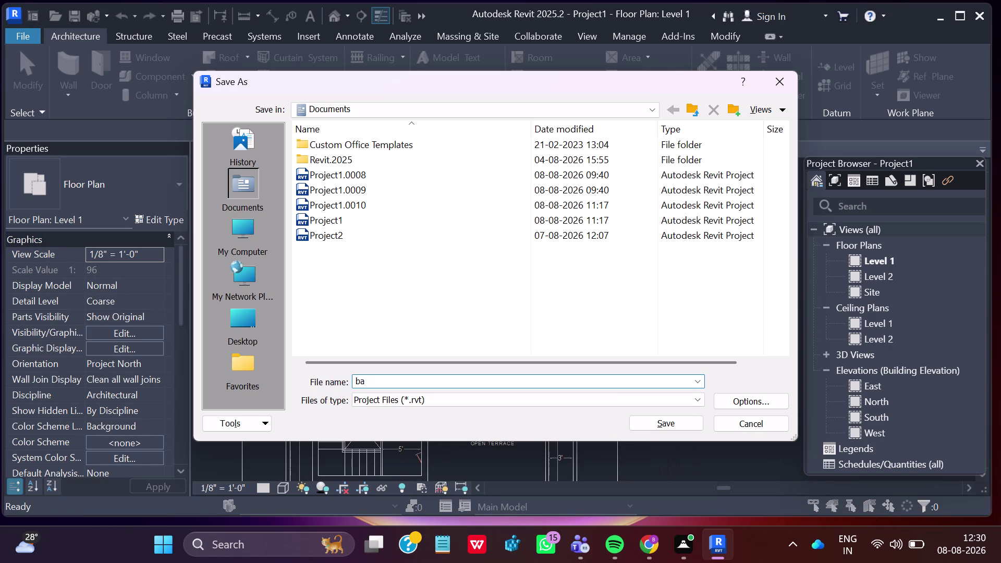
text(ara)
key(m)
click(661, 422)
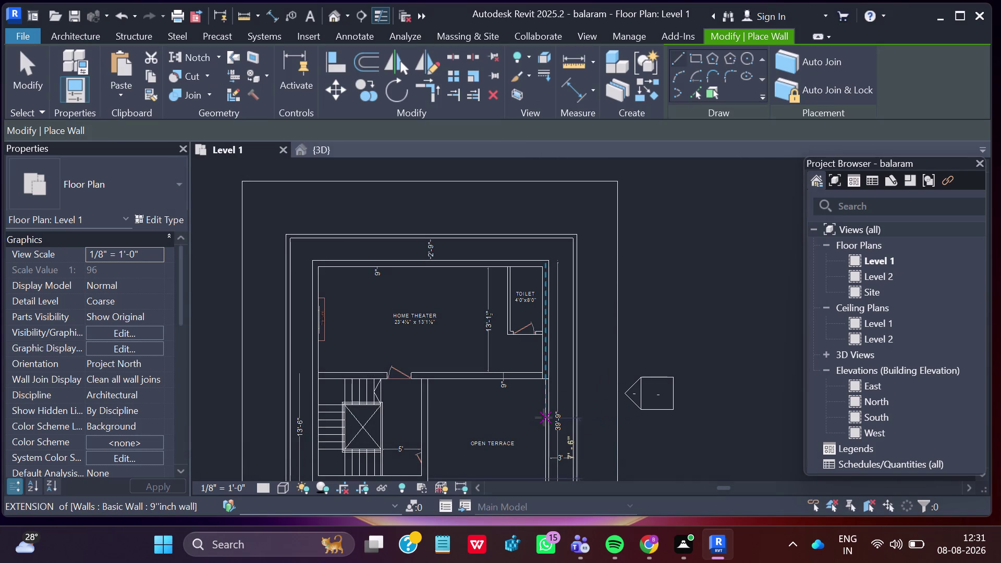
Draw a 9"inch wall from the toilet wall corner left to the home theater's left side.
scroll(up, 3)
scroll(up, 3)
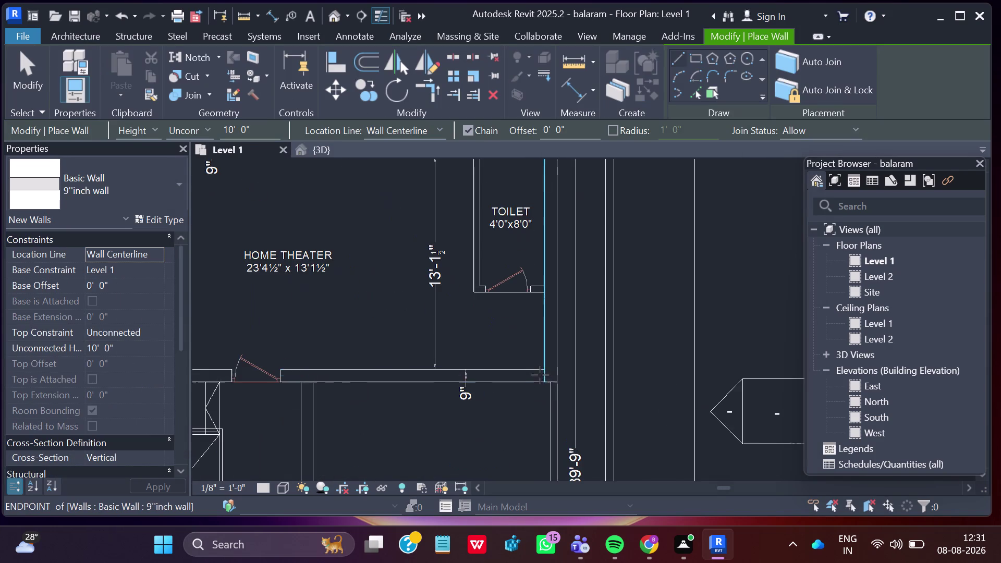
scroll(up, 3)
scroll(up, 3)
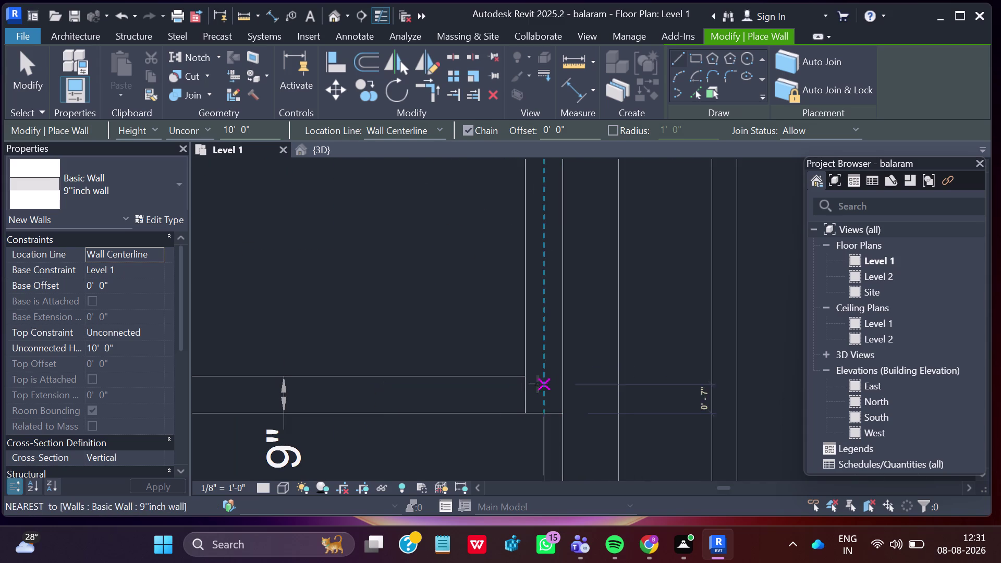
click(526, 393)
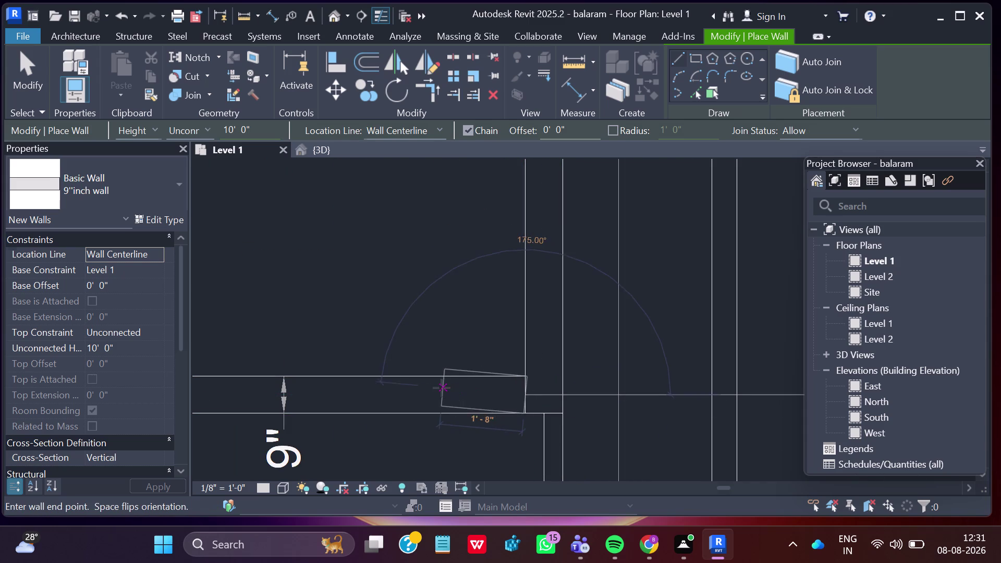
scroll(down, 3)
scroll(down, 3)
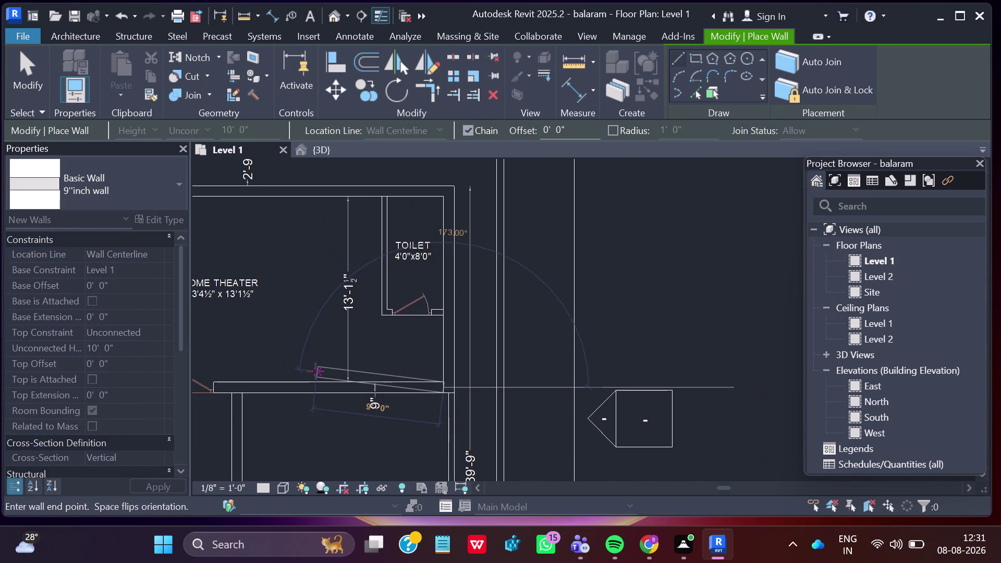
middle_drag(304, 377, 578, 391)
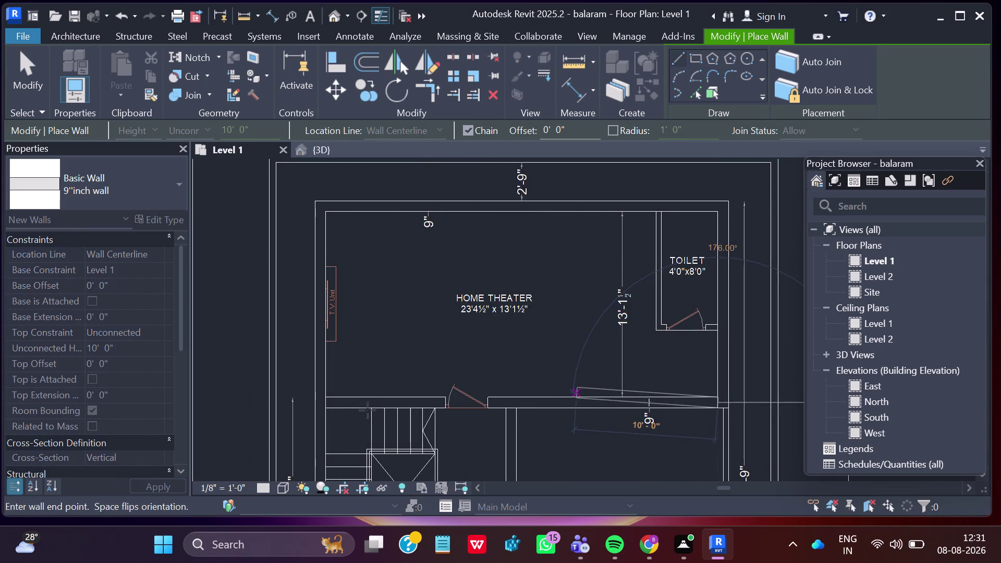
scroll(up, 3)
scroll(up, 3)
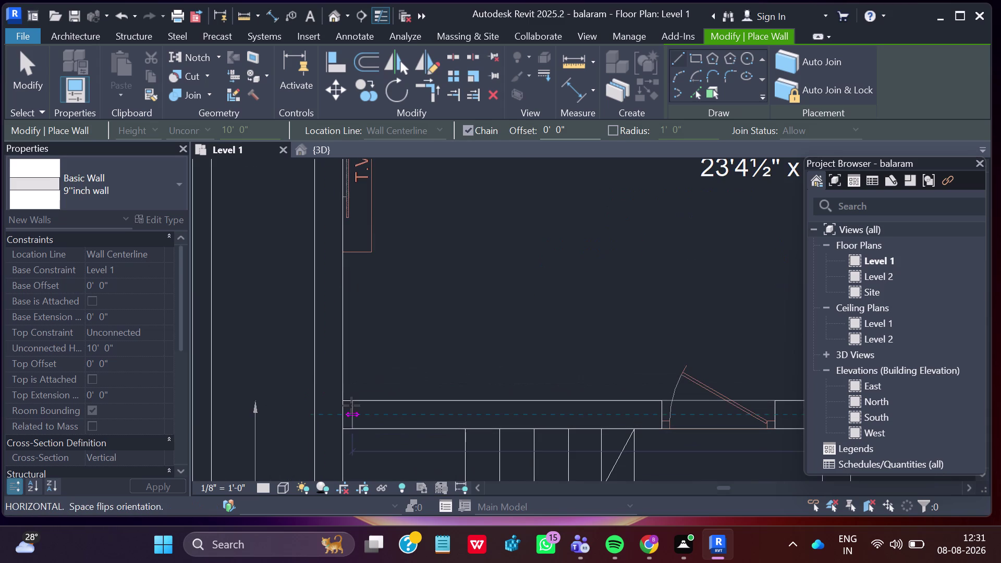
click(340, 413)
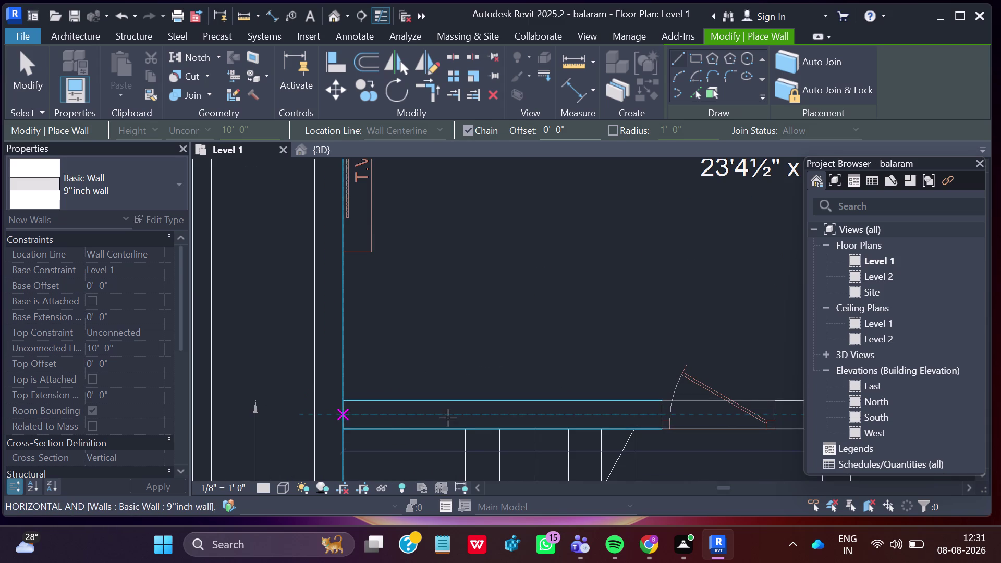
key(Escape)
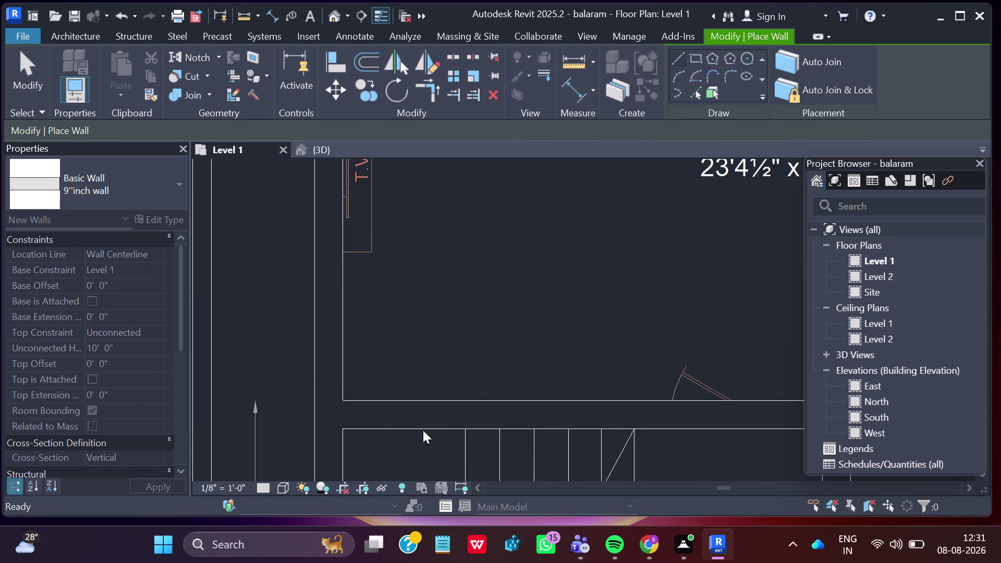
Zoom out and pan the view back over the home theater.
scroll(down, 3)
scroll(down, 3)
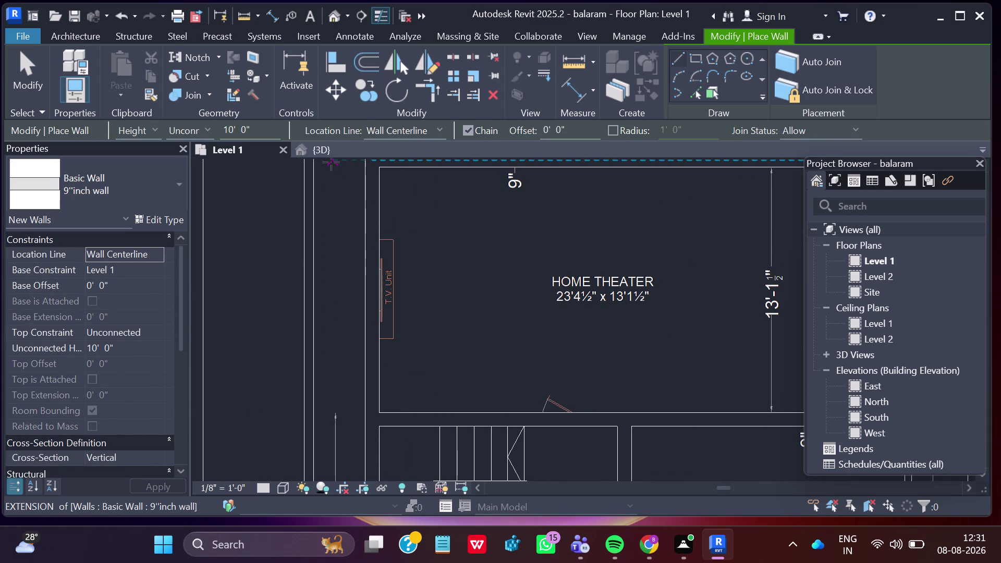
click(316, 149)
scroll(down, 3)
middle_drag(517, 419, 376, 273)
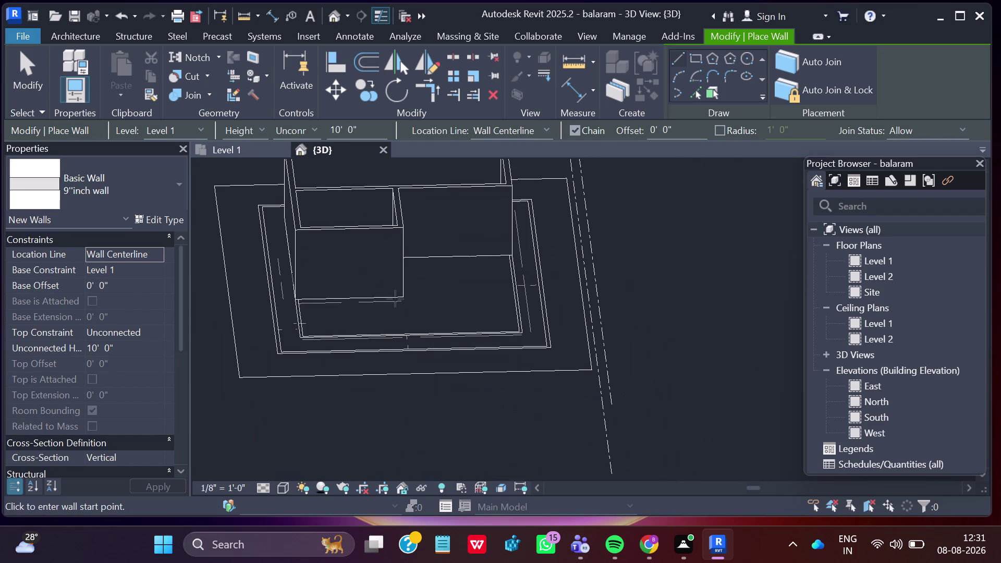
scroll(down, 3)
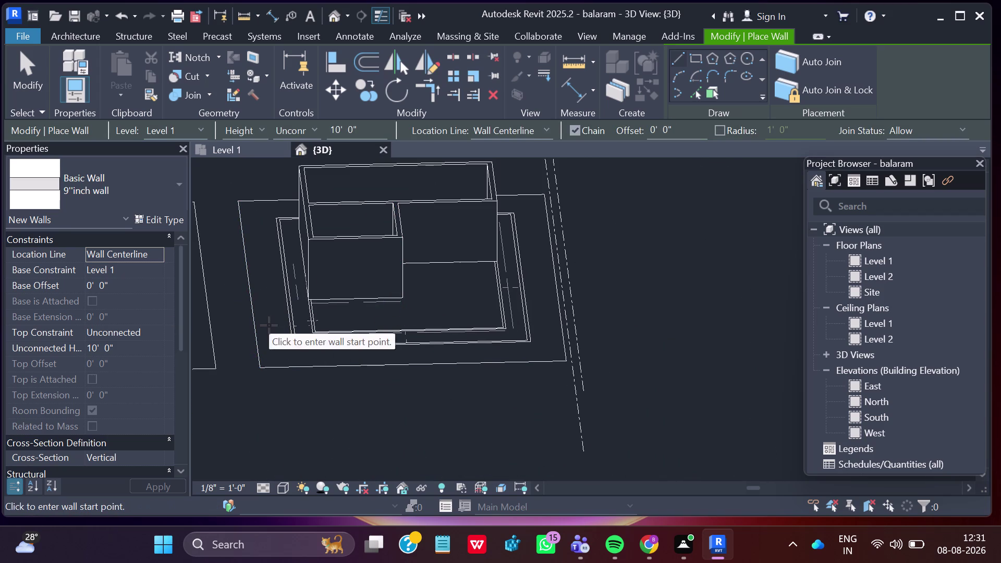
key(Escape)
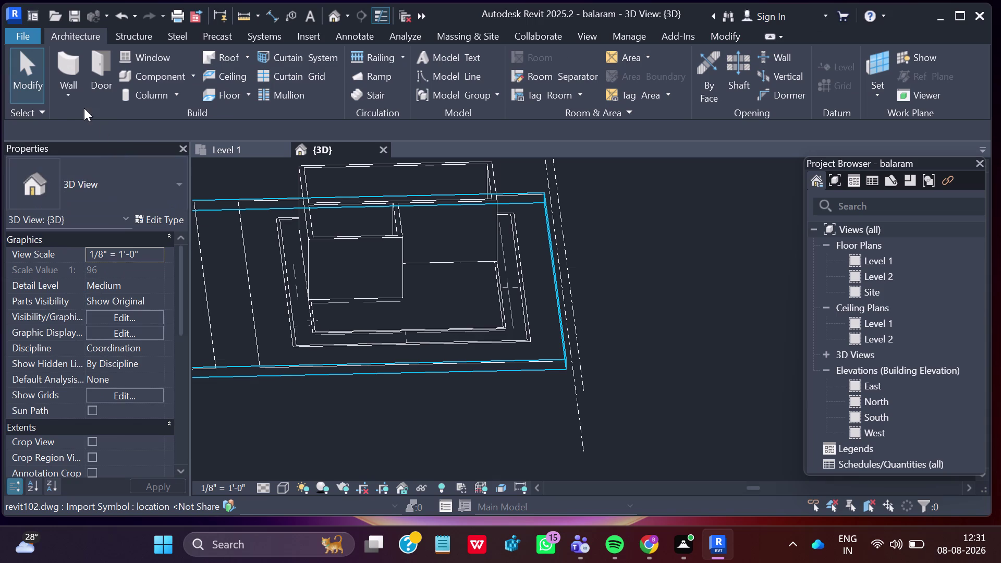
click(66, 98)
click(78, 124)
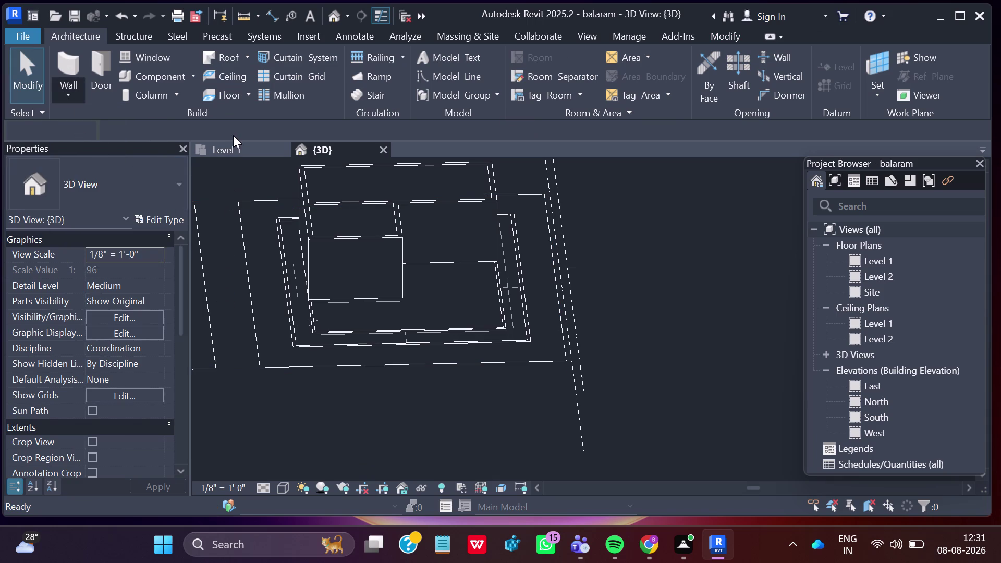
click(236, 150)
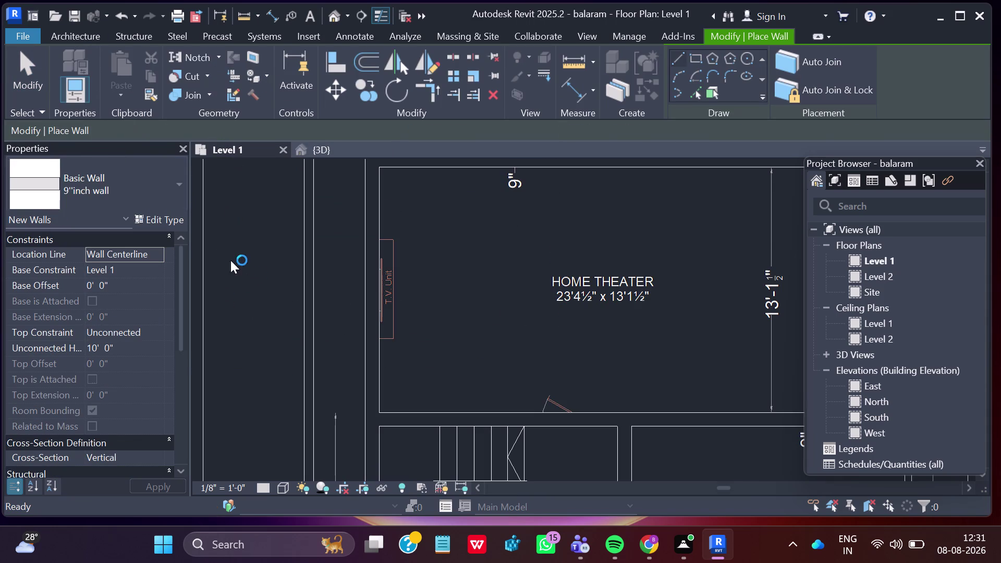
Pick Basic Wall : 4.5"inch wall 2 from the Type Selector and zoom out.
click(179, 179)
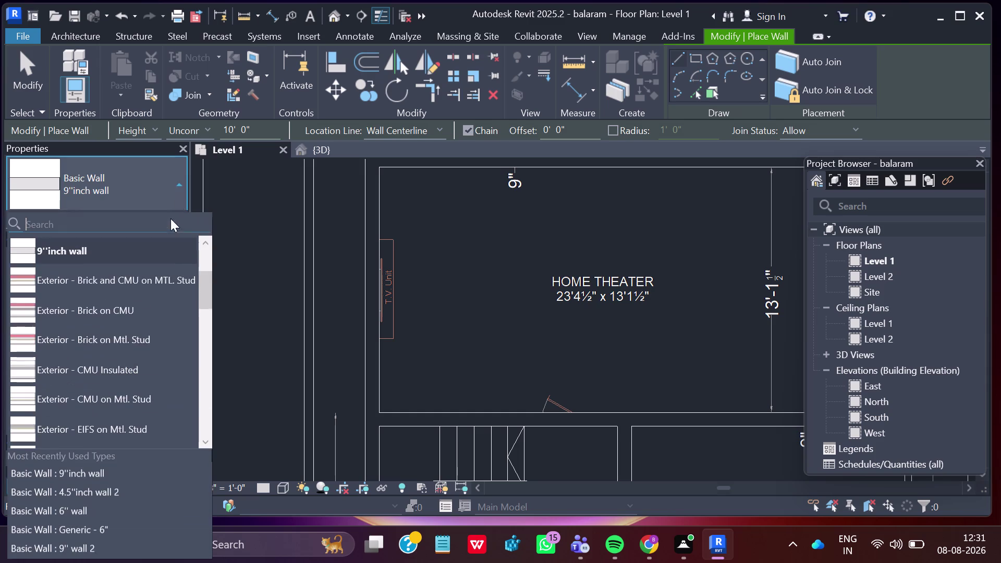
click(138, 495)
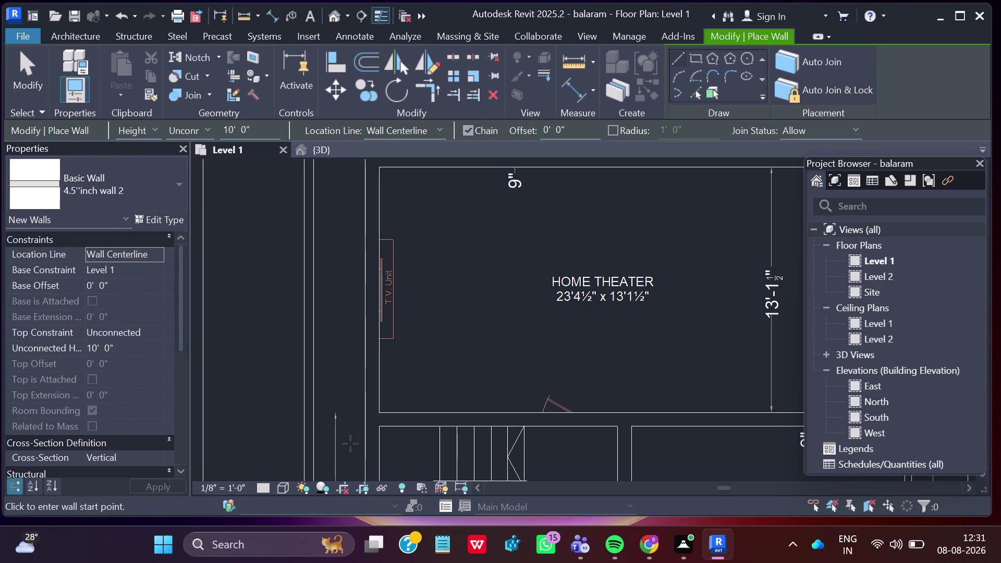
scroll(down, 3)
scroll(down, 3)
scroll(down, 3)
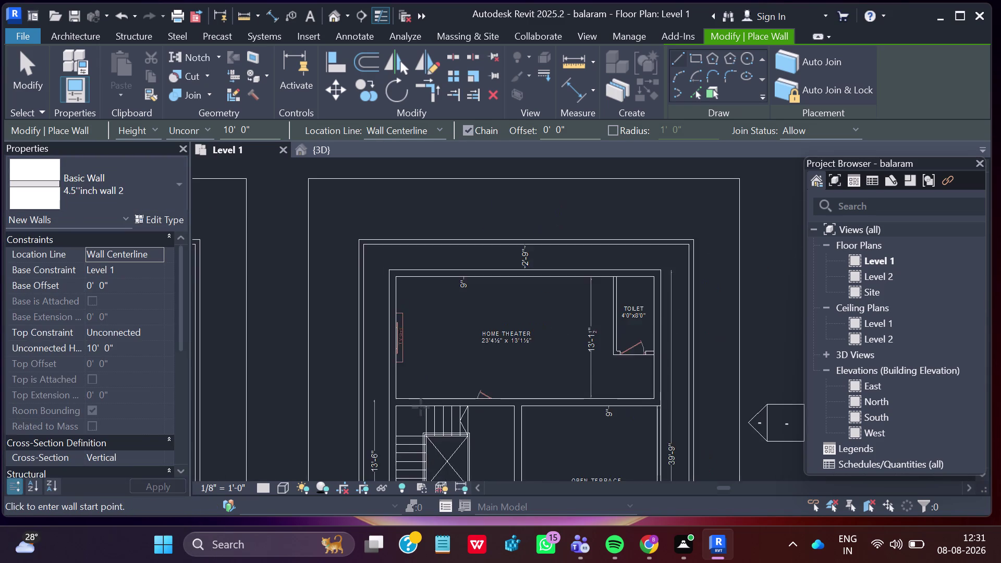
Draw a thin wall from the corner below the staircase to the bottom-left plan corner.
scroll(down, 3)
middle_drag(458, 440, 441, 370)
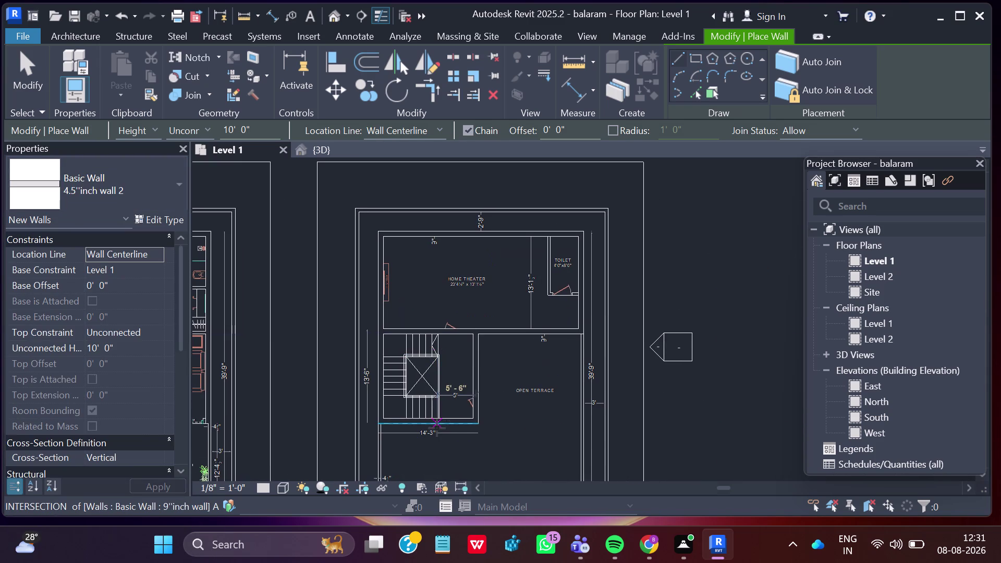
middle_drag(436, 427, 393, 316)
scroll(up, 3)
scroll(up, 3)
scroll(up, 3)
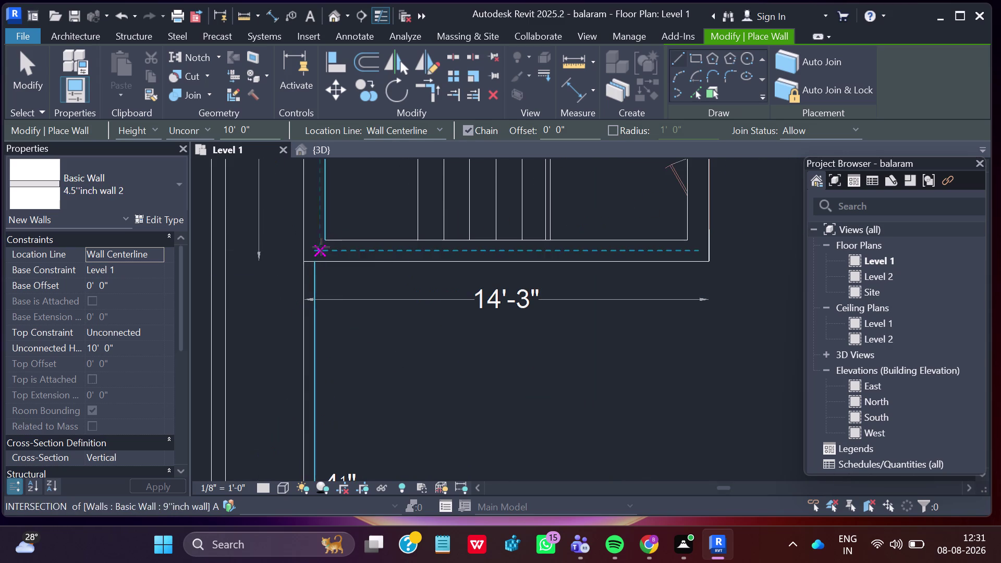
scroll(up, 3)
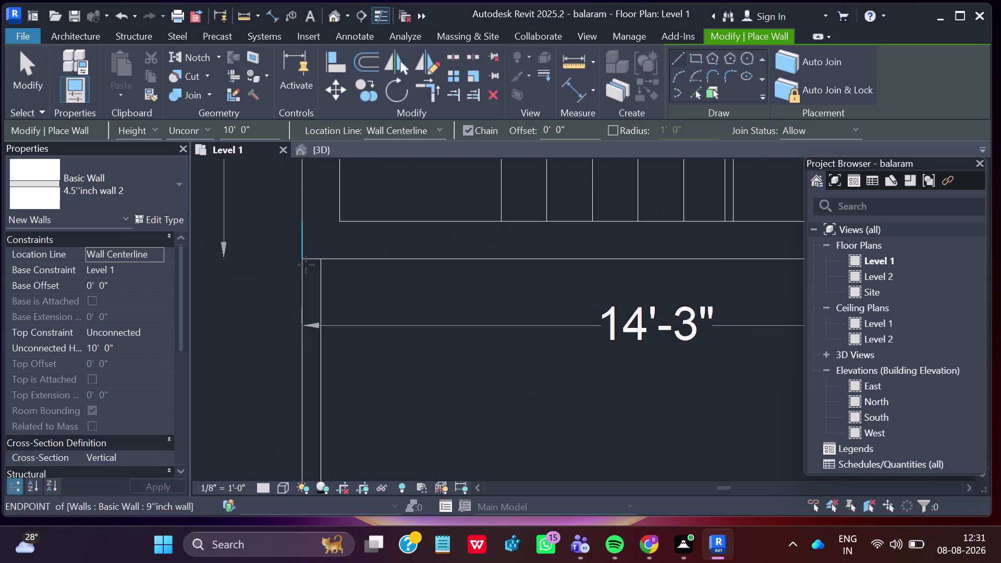
scroll(up, 3)
click(311, 256)
scroll(down, 3)
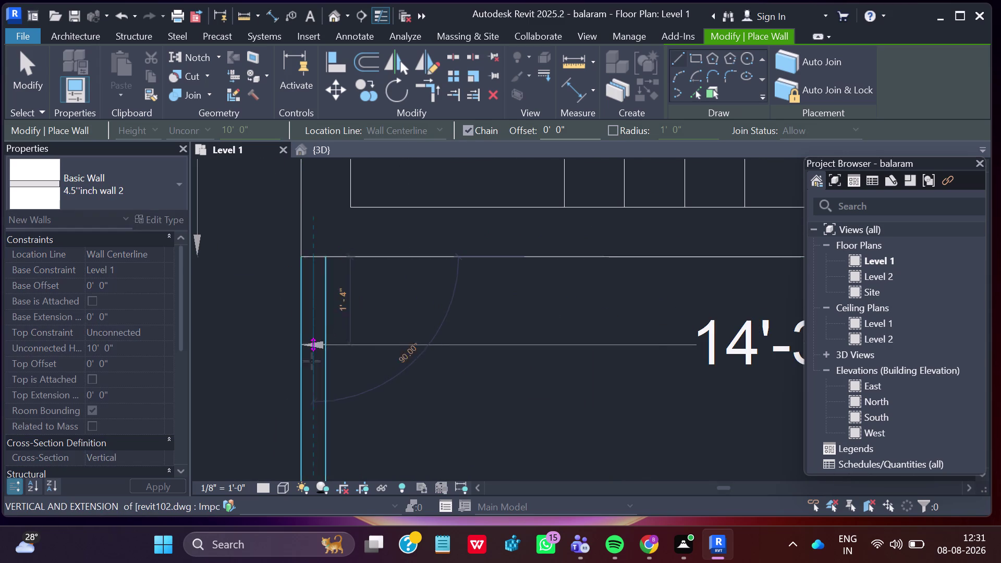
scroll(down, 3)
middle_drag(315, 400, 301, 252)
scroll(down, 3)
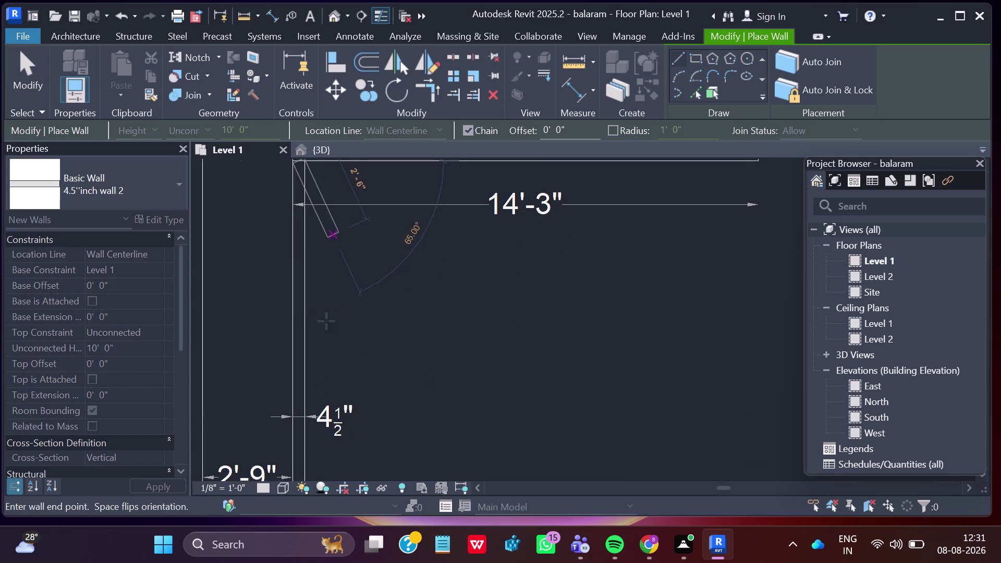
scroll(down, 3)
middle_drag(314, 431, 275, 350)
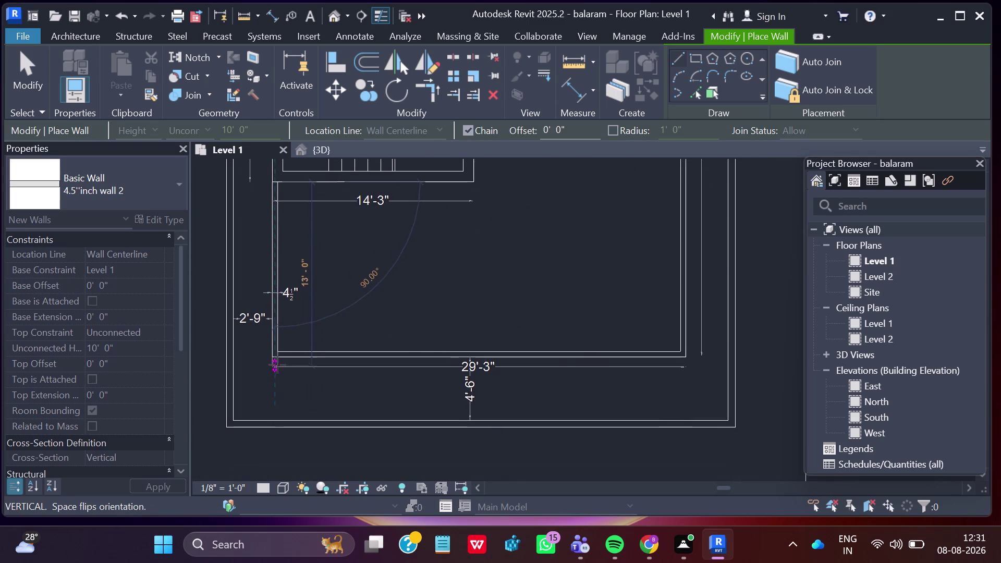
scroll(up, 3)
scroll(up, 3)
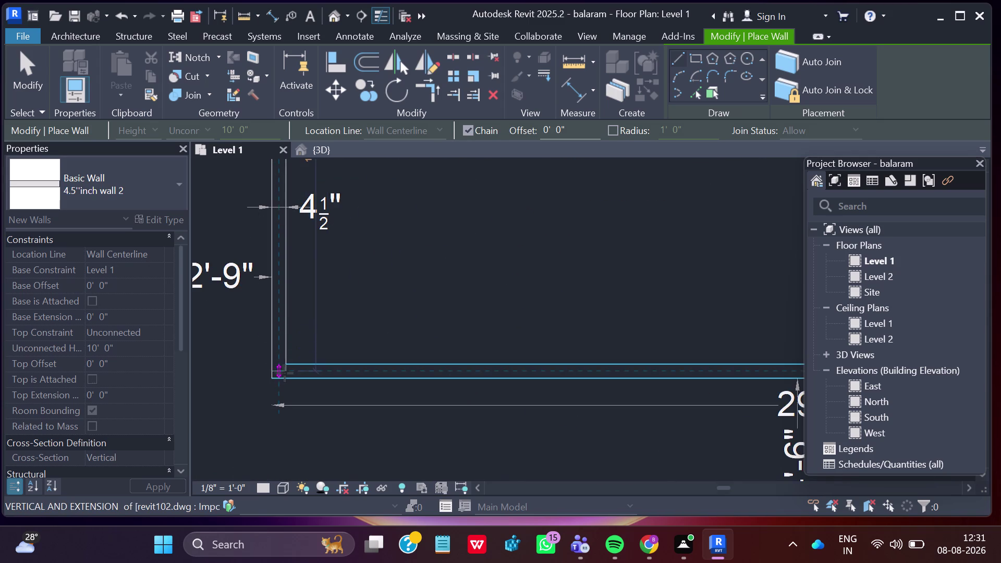
click(281, 378)
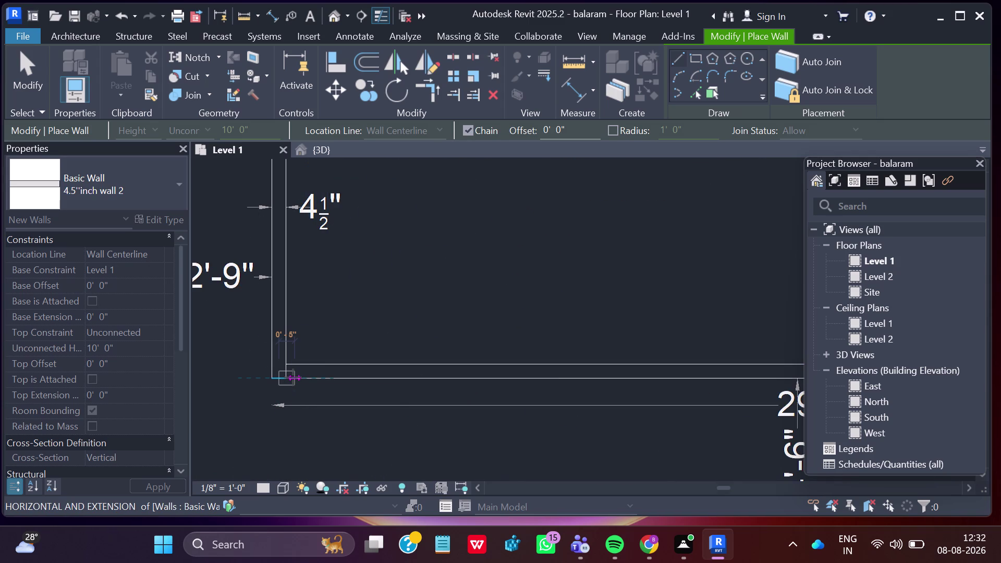
key(Escape)
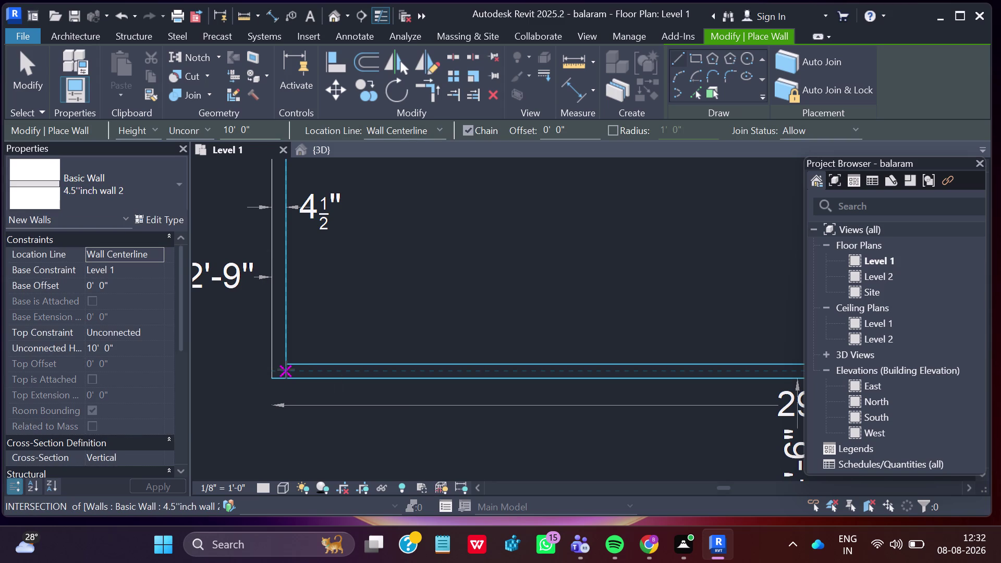
Draw the 29'-3" bottom wall from the bottom-left to the bottom-right corner.
click(286, 370)
scroll(down, 3)
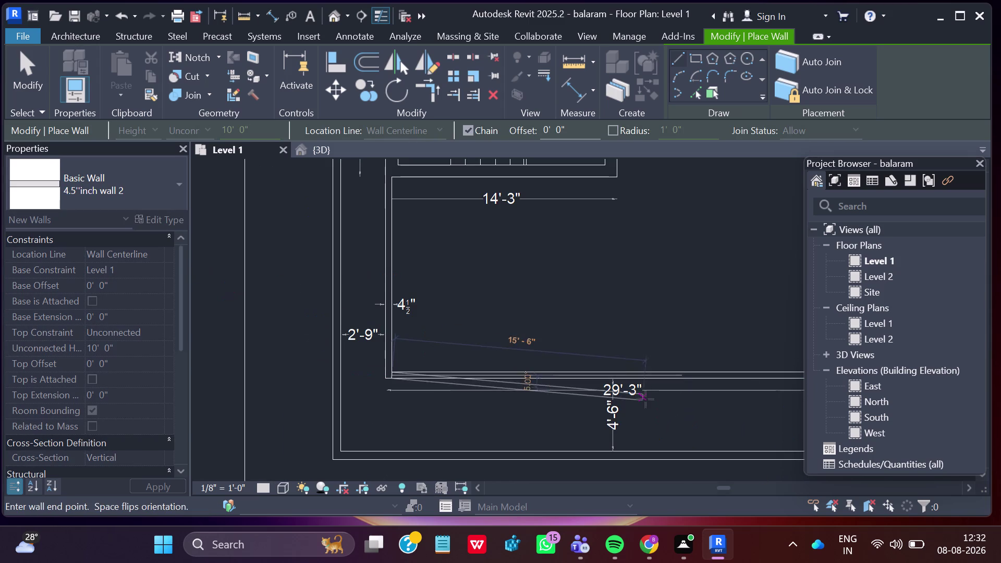
middle_drag(653, 378, 491, 381)
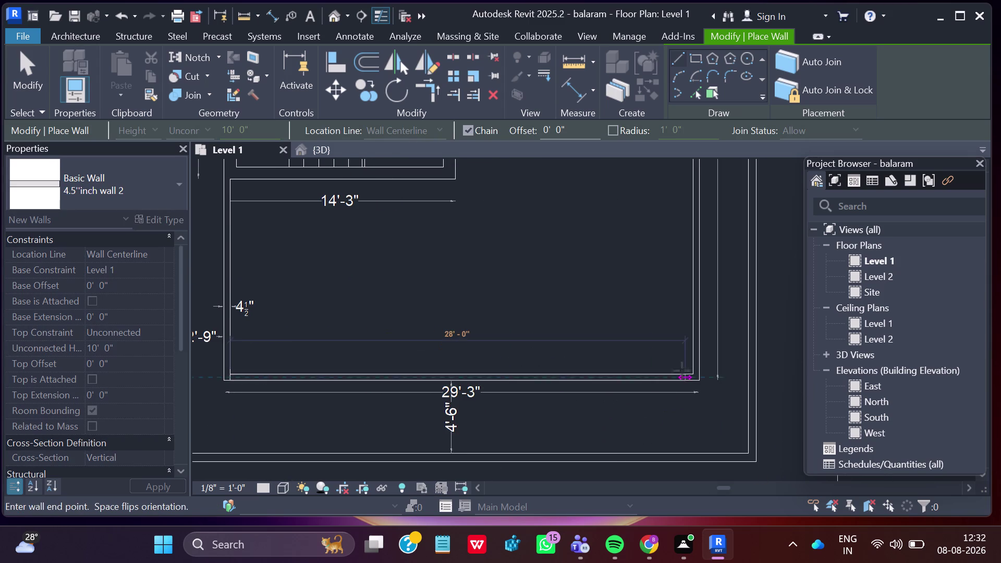
scroll(up, 3)
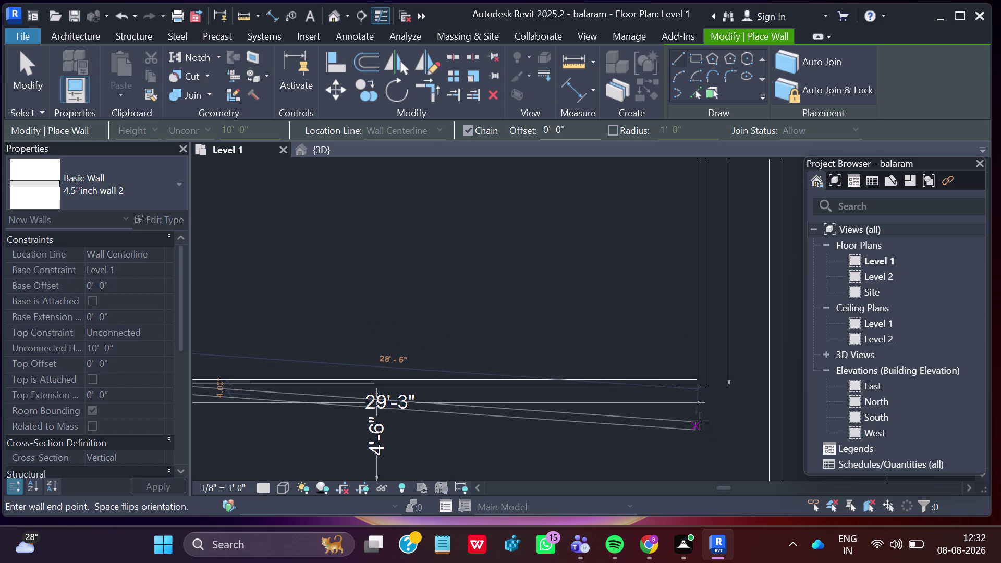
scroll(up, 3)
scroll(up, 3)
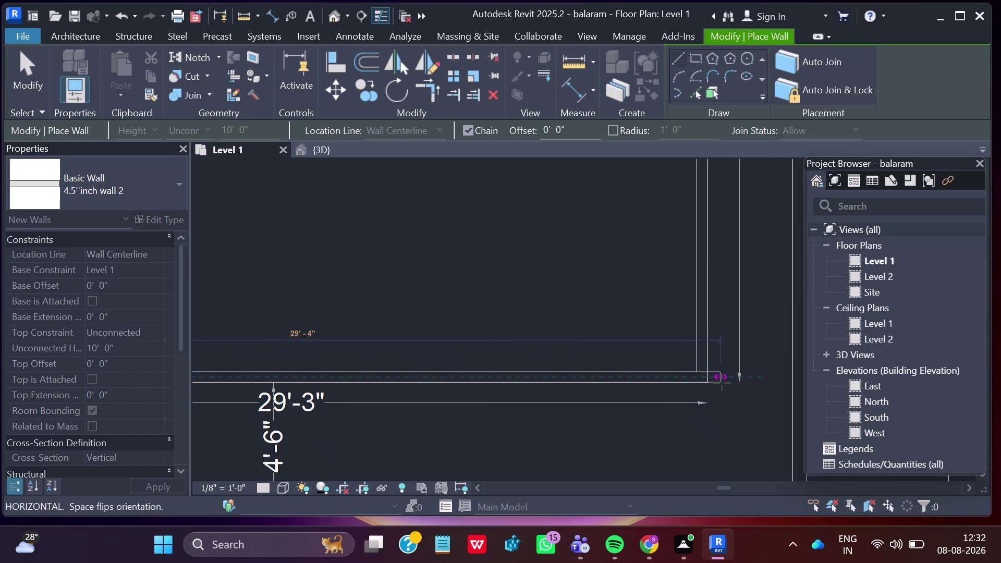
scroll(up, 3)
scroll(up, 3)
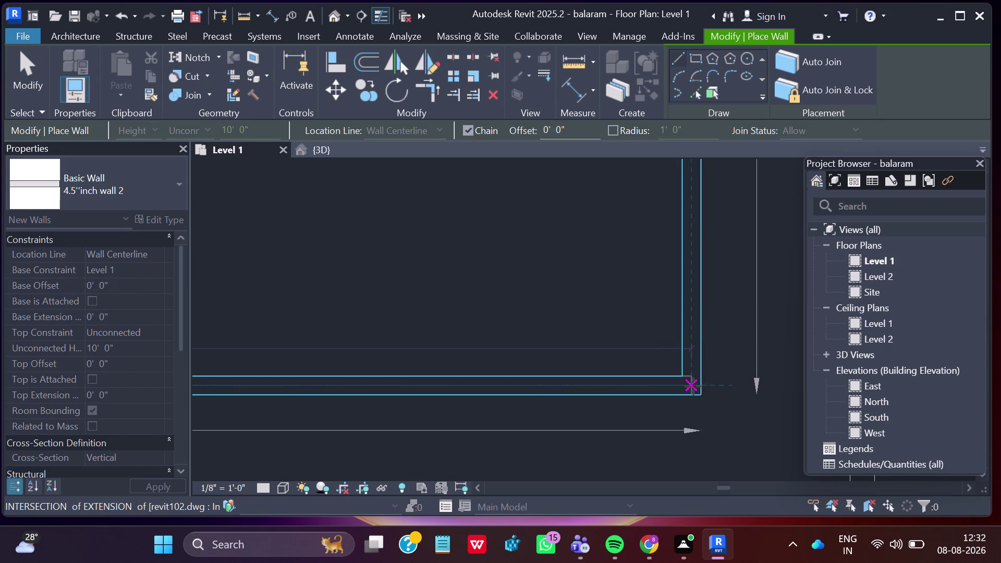
click(702, 385)
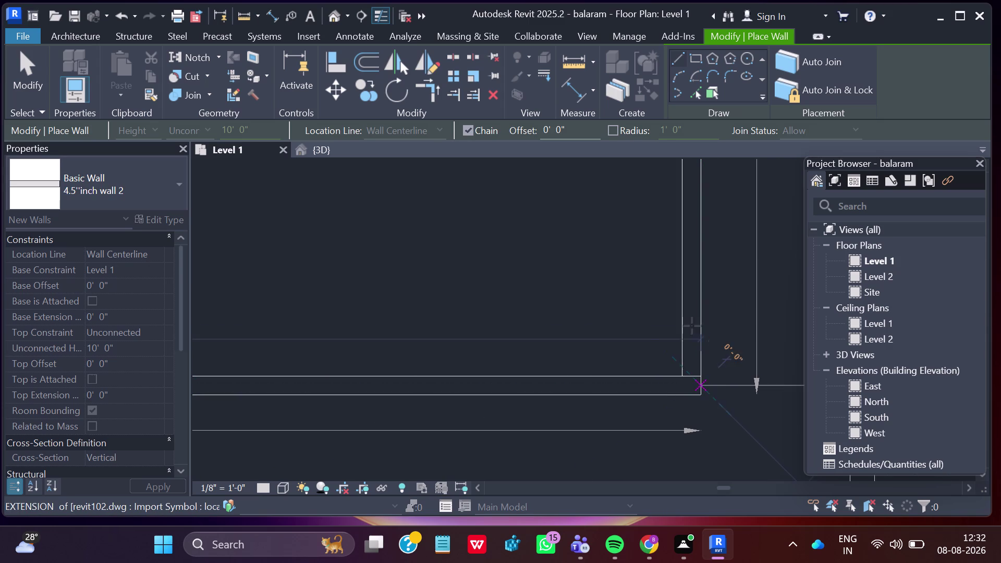
key(Escape)
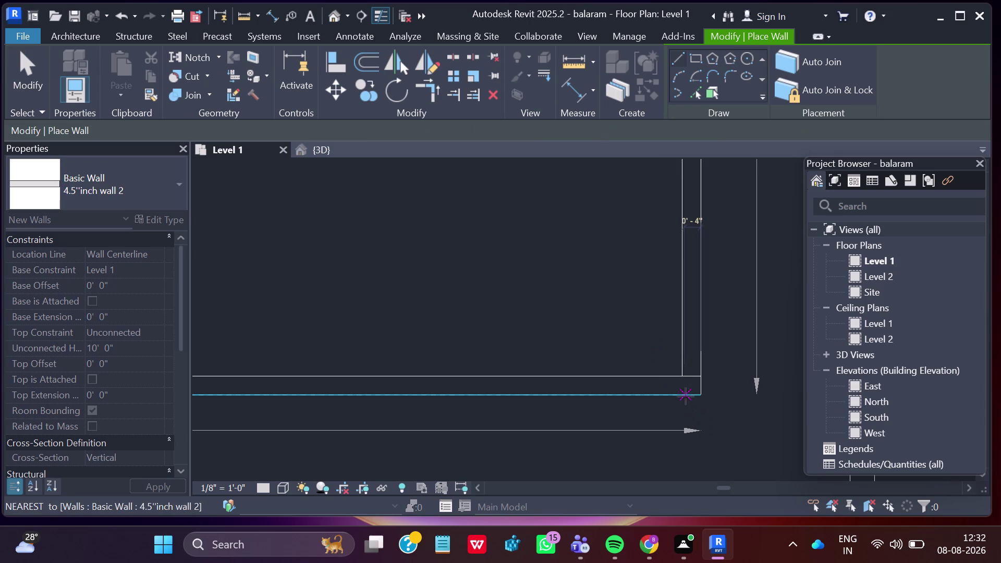
Start a wall up the right side, past the open terrace toward the 9" wall junction.
click(692, 374)
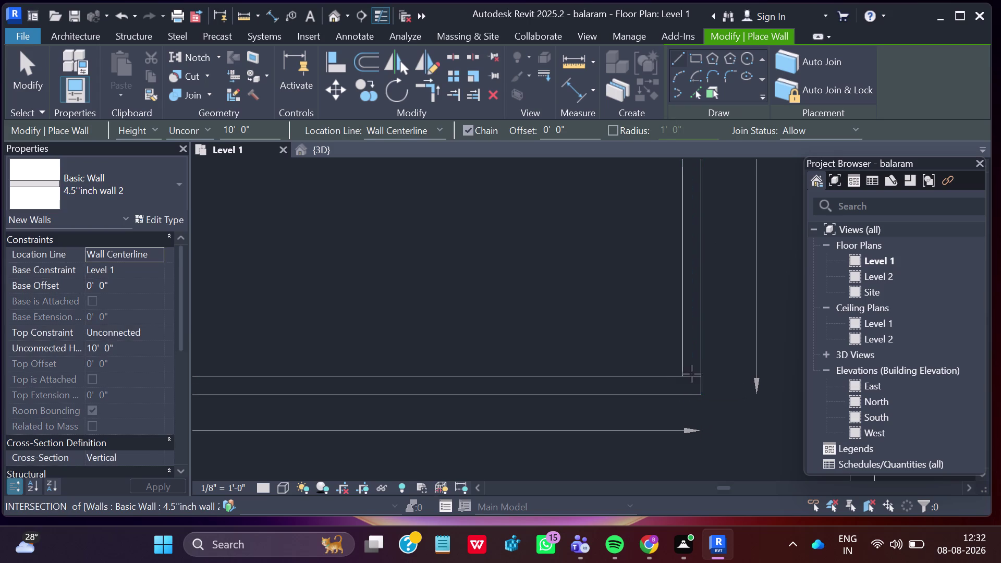
scroll(down, 3)
middle_drag(696, 281, 690, 363)
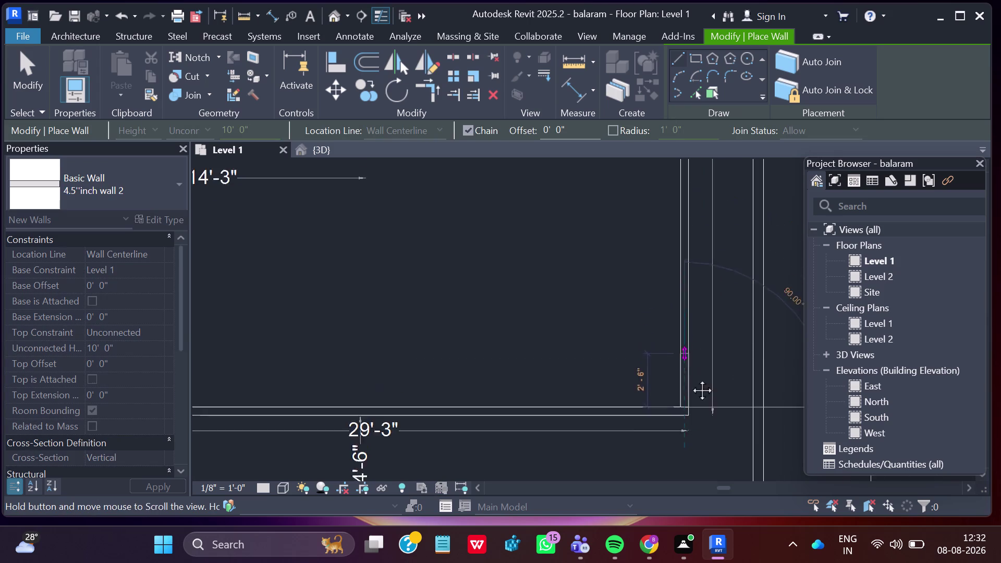
middle_drag(690, 362, 684, 436)
scroll(down, 3)
scroll(down, 3)
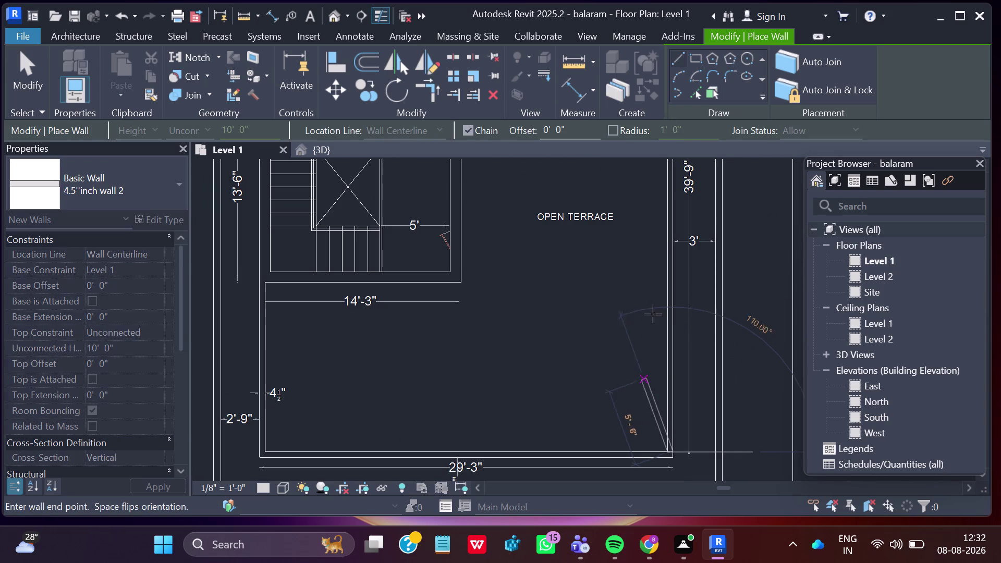
middle_drag(671, 255, 671, 420)
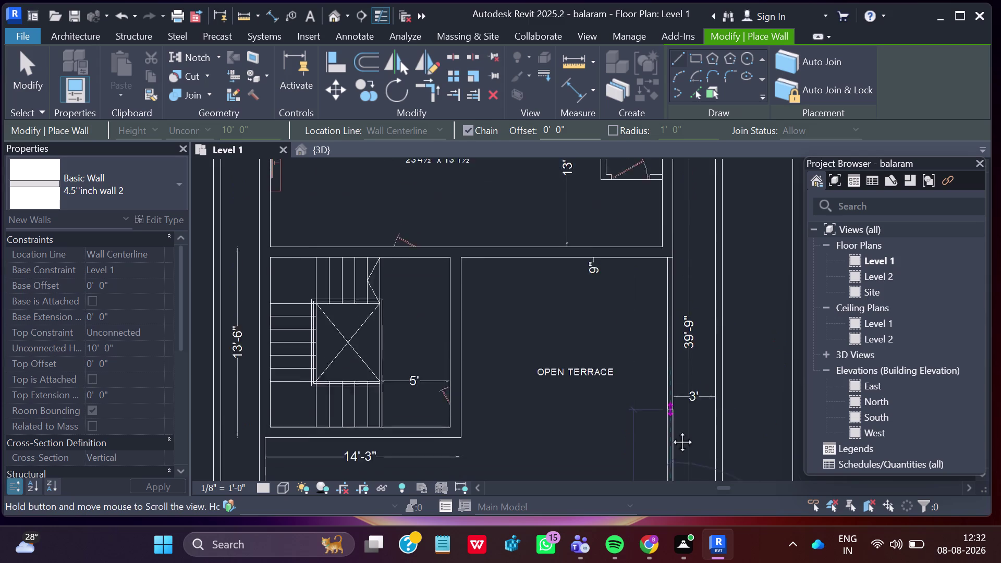
middle_drag(671, 421, 670, 433)
scroll(down, 3)
scroll(up, 3)
scroll(up, 3)
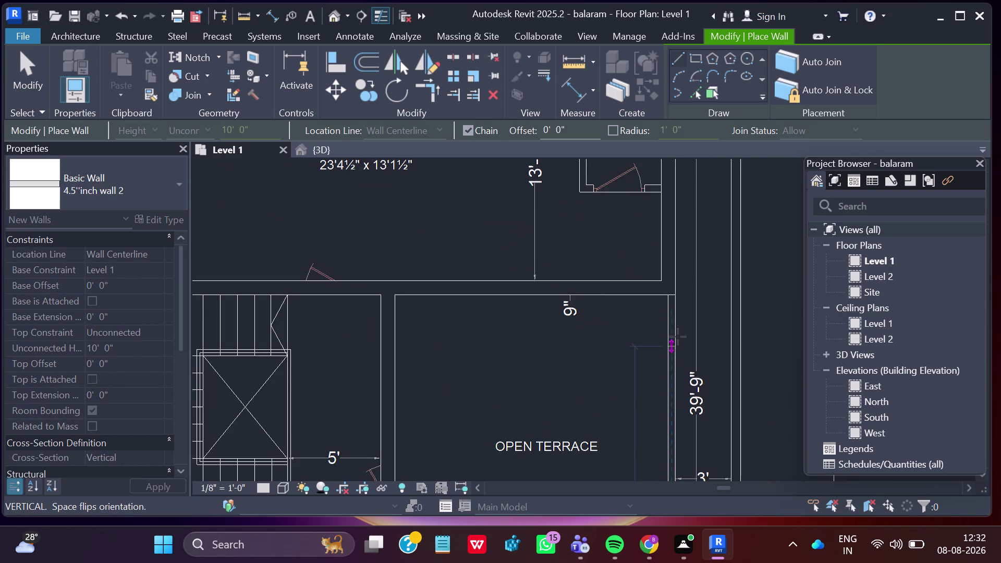
scroll(up, 3)
scroll(up, 3)
scroll(up, 3)
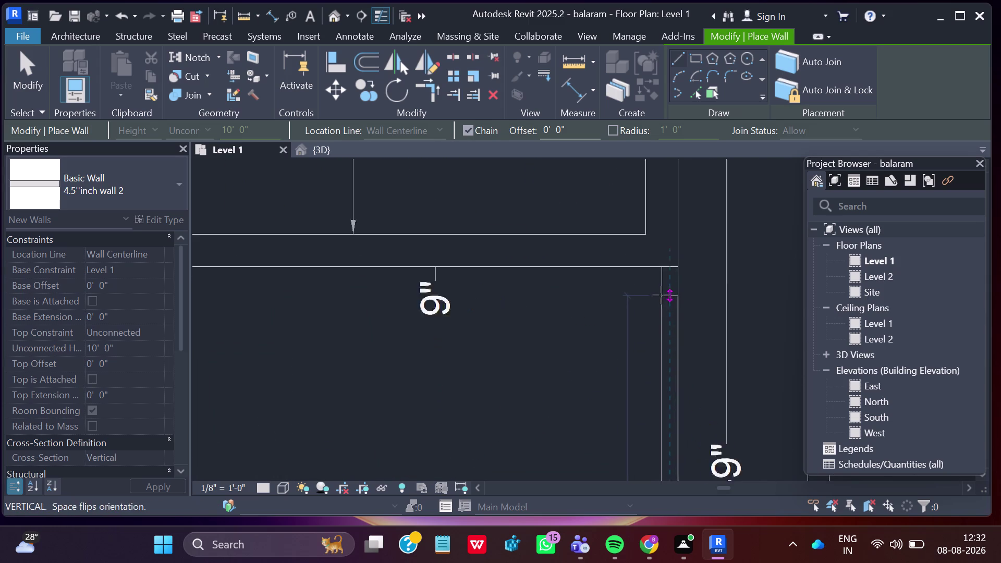
scroll(up, 3)
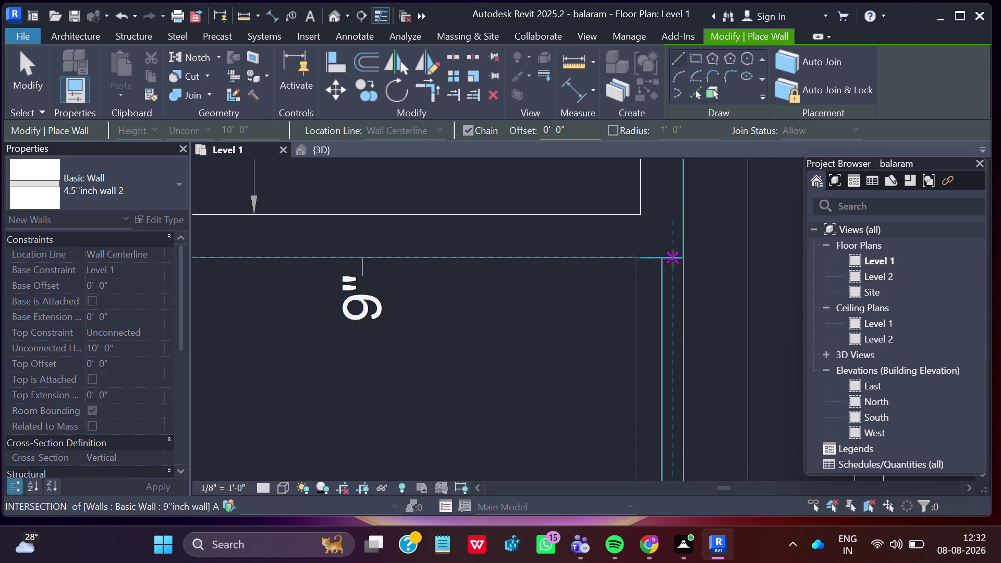
click(673, 256)
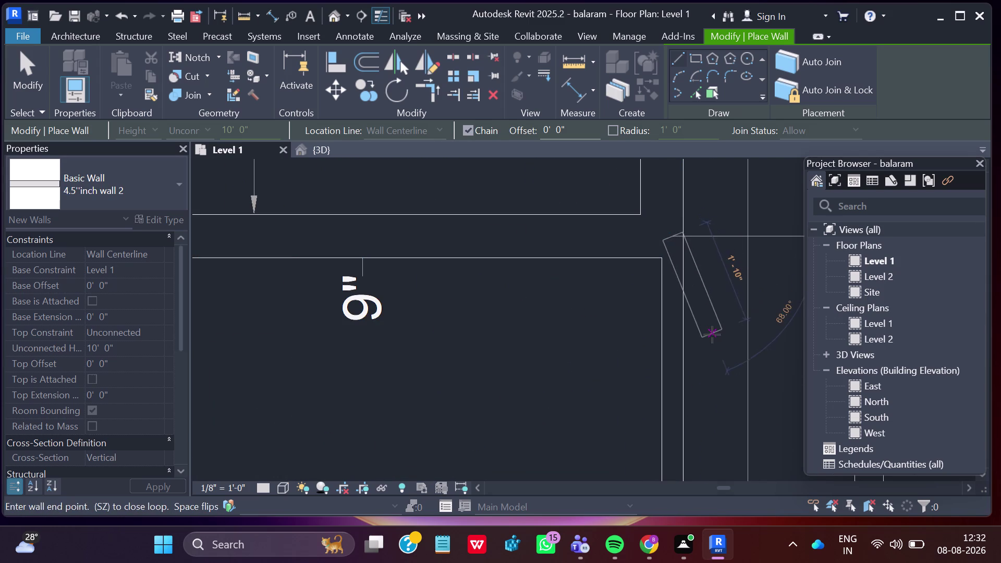
key(Escape)
scroll(down, 3)
scroll(down, 3)
scroll(down, 3)
scroll(down, 3)
scroll(down, 3)
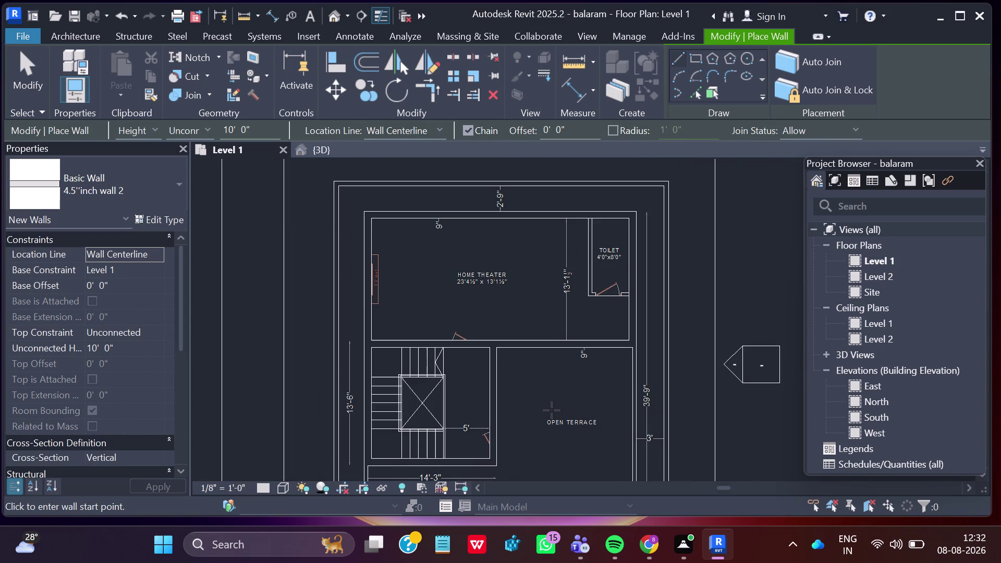
scroll(down, 3)
middle_drag(563, 433, 565, 328)
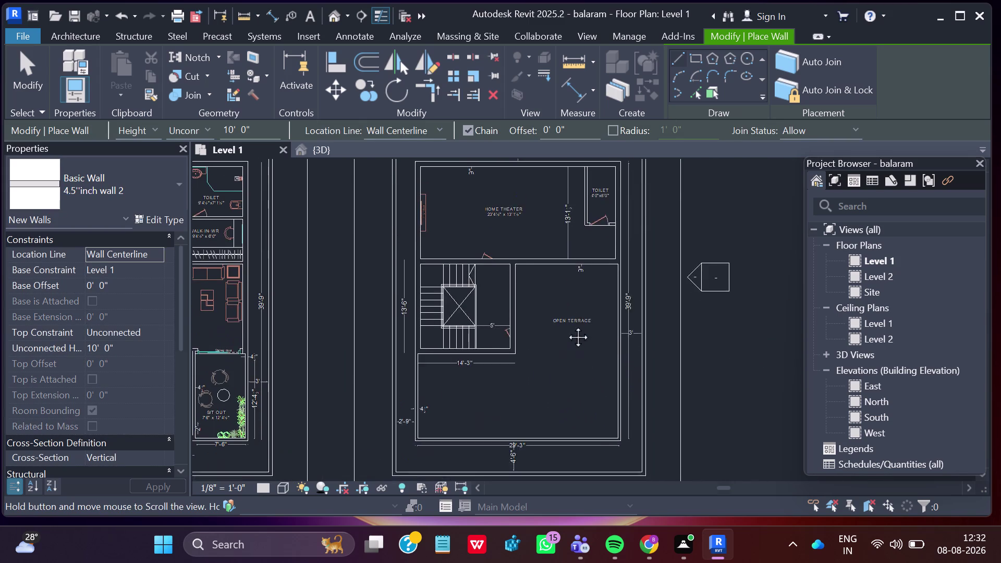
middle_drag(565, 327, 566, 326)
scroll(down, 3)
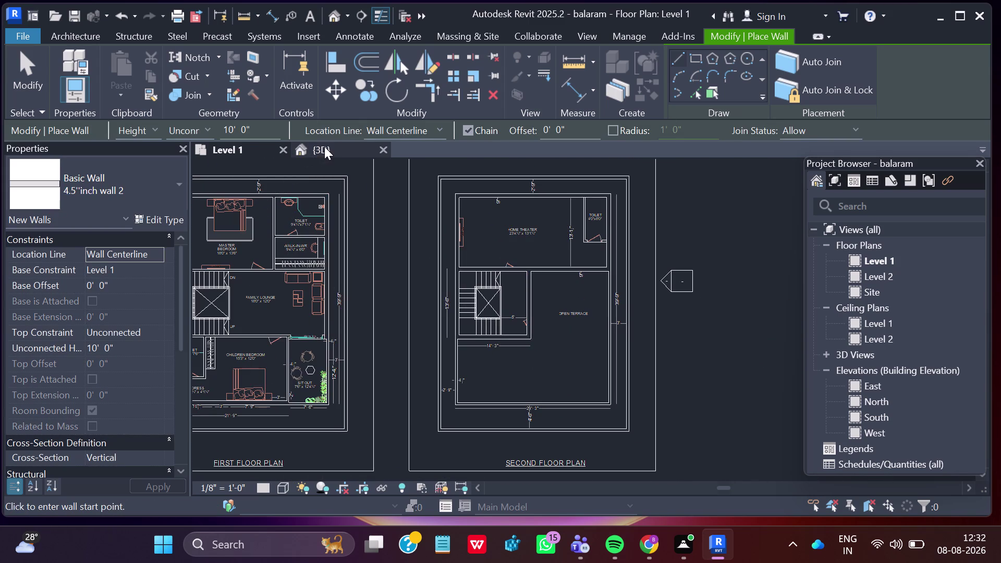
click(324, 145)
middle_drag(441, 247, 399, 308)
middle_drag(434, 448, 434, 449)
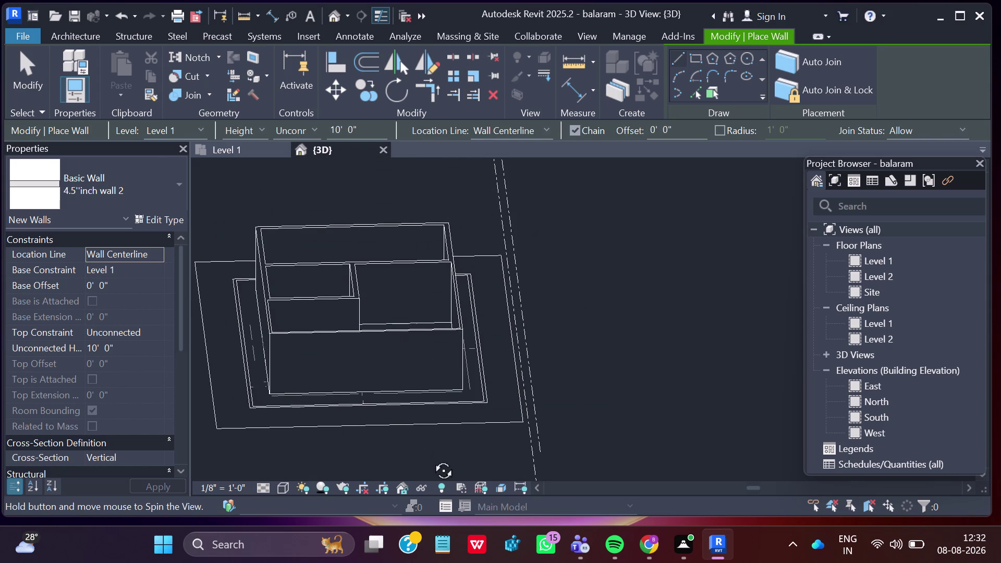
middle_drag(434, 449, 424, 524)
middle_drag(431, 494, 466, 486)
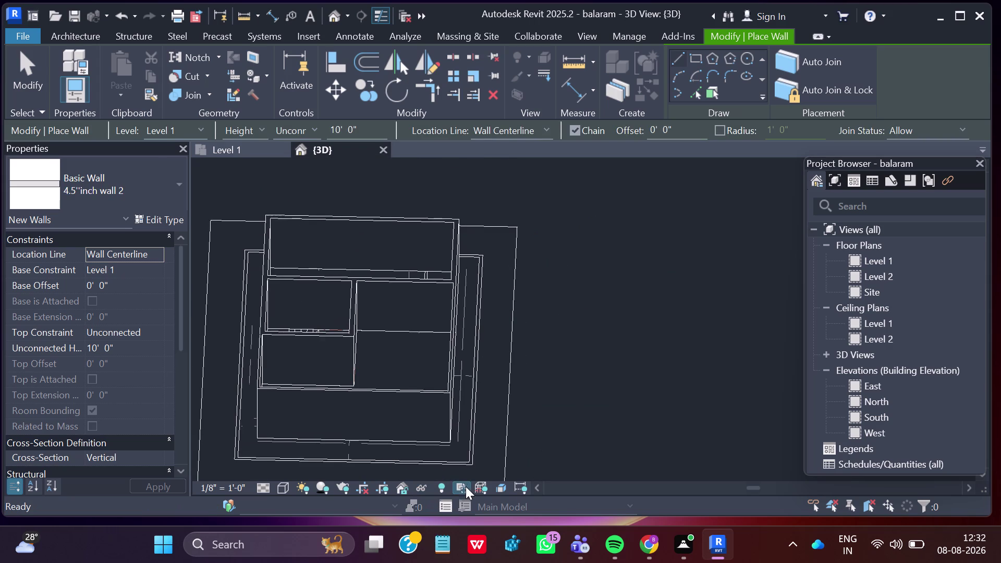
middle_drag(466, 487, 502, 484)
middle_drag(484, 444, 491, 449)
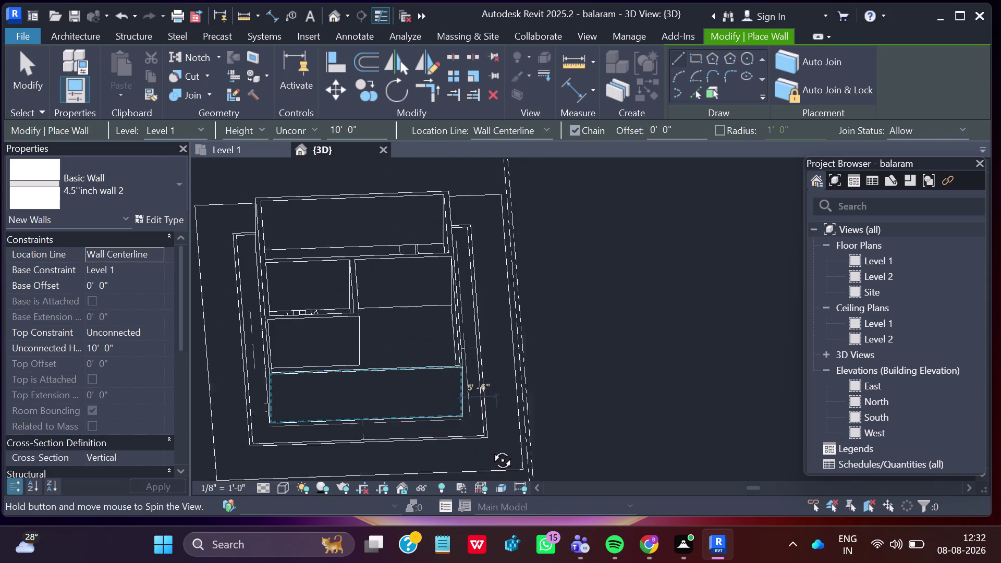
middle_drag(491, 449, 490, 450)
scroll(down, 3)
middle_drag(466, 356, 466, 421)
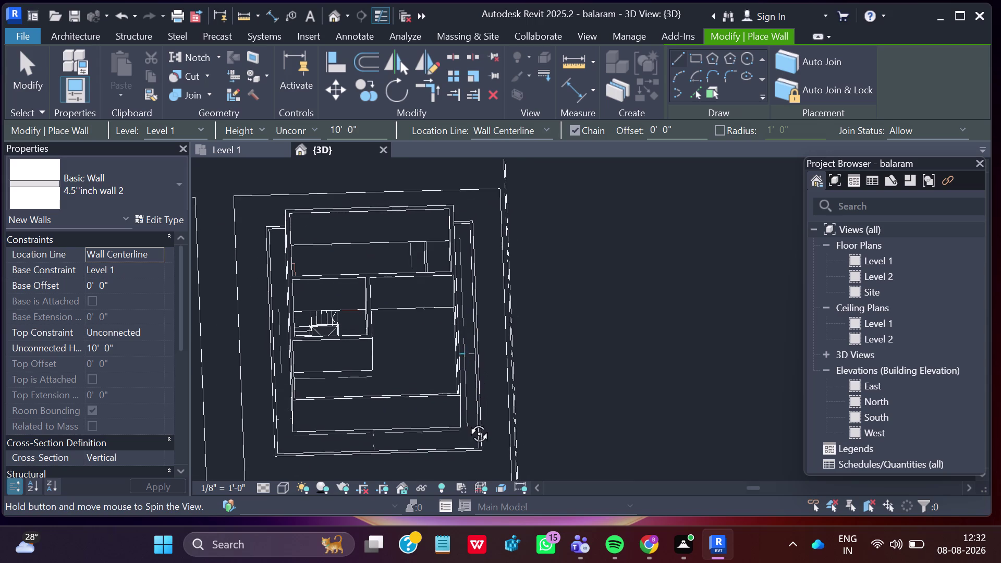
middle_drag(466, 420, 473, 444)
middle_drag(472, 373, 469, 453)
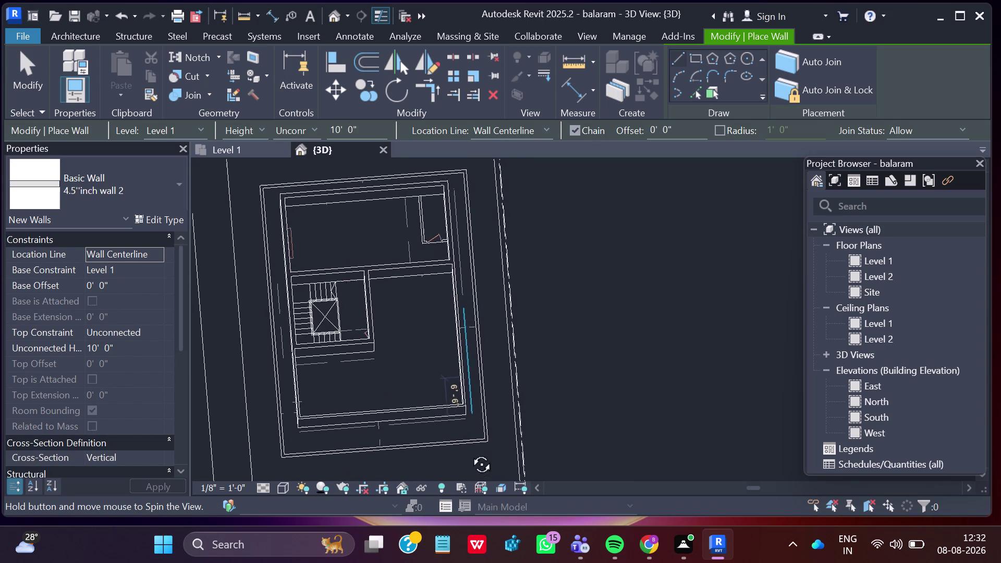
middle_drag(470, 453, 451, 402)
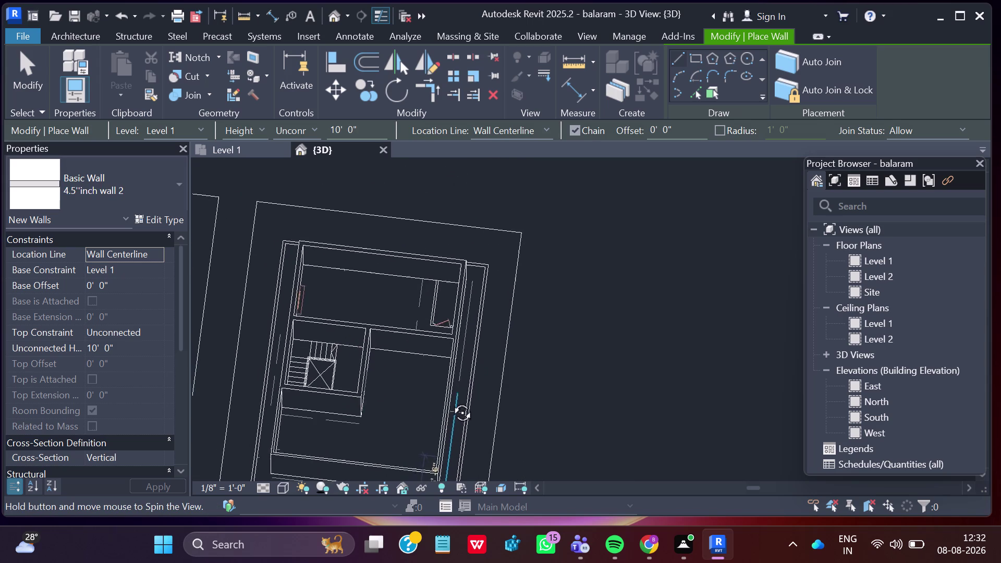
middle_drag(450, 403, 460, 375)
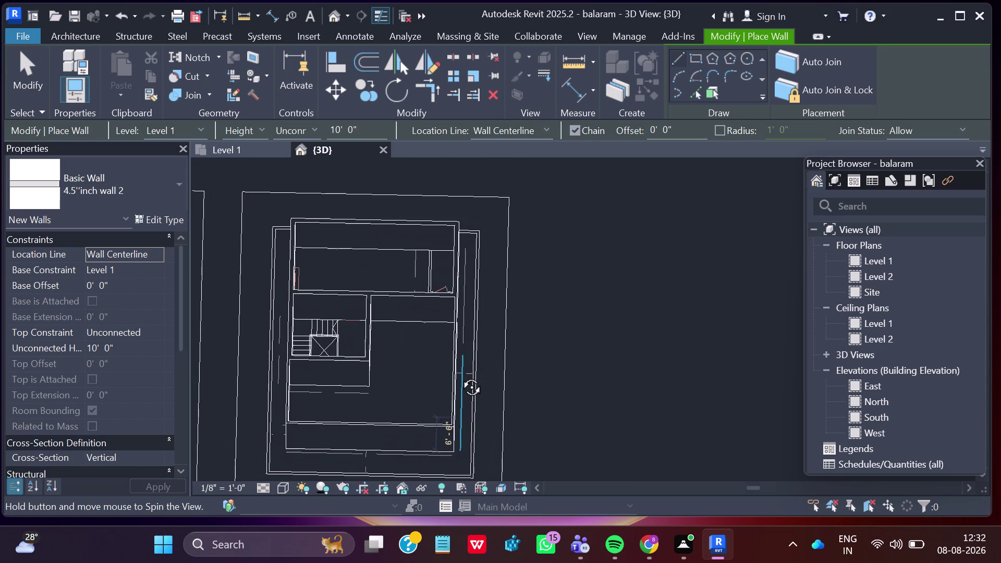
middle_drag(460, 376, 451, 342)
middle_drag(447, 328, 450, 320)
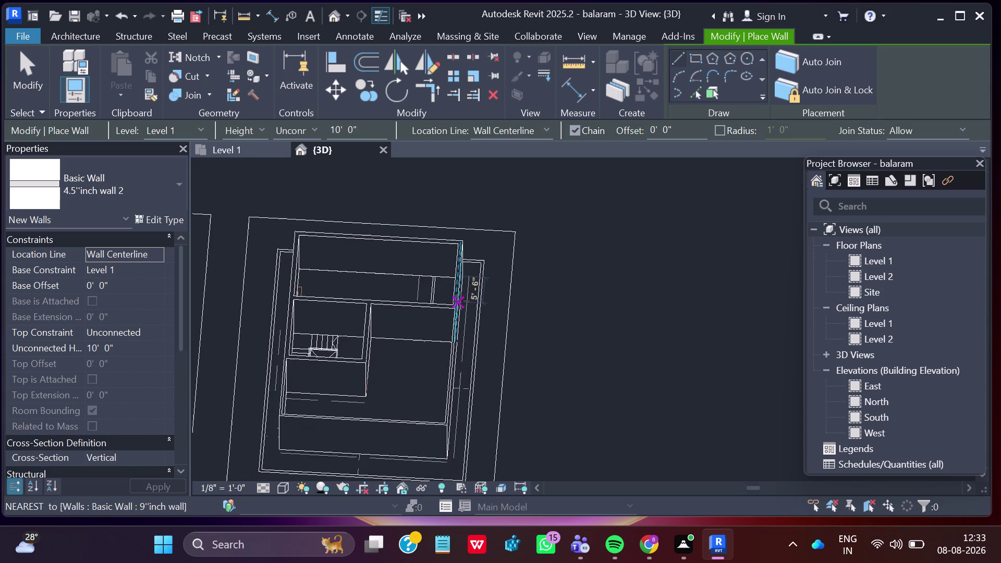
click(223, 142)
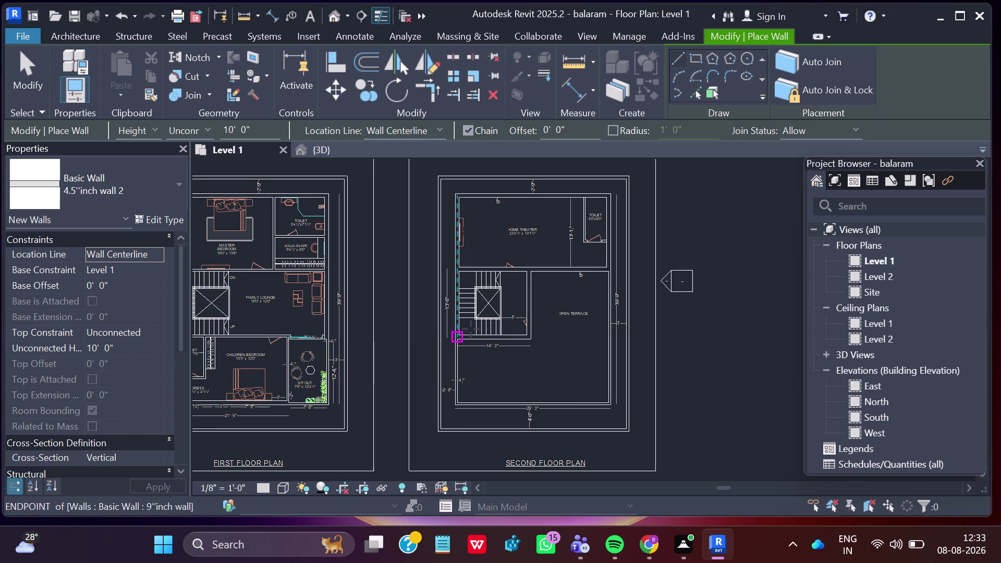
Stop placing walls, centre both floor plans, and switch to the {3D} view.
middle_drag(404, 370, 472, 372)
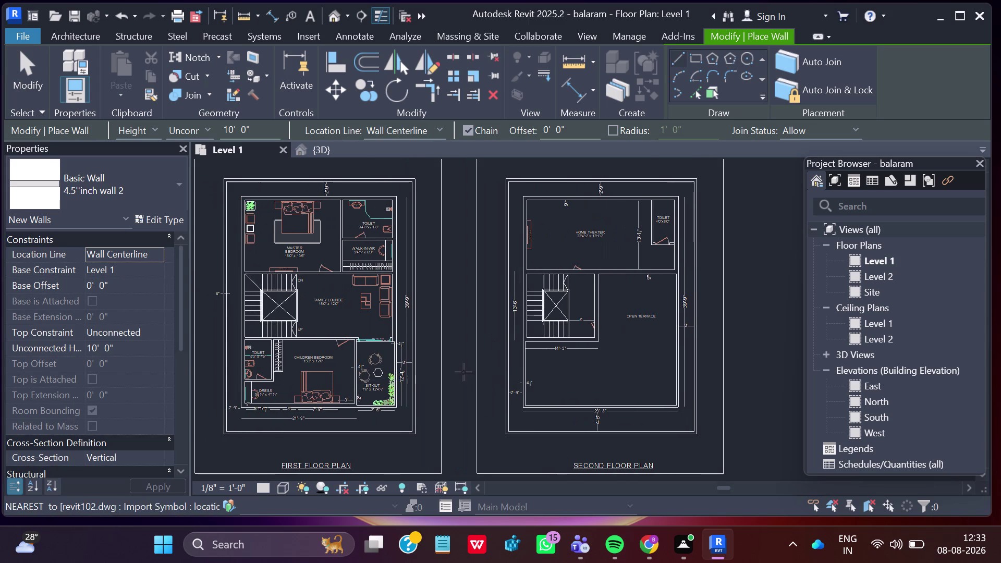
key(Escape)
middle_drag(442, 368, 524, 371)
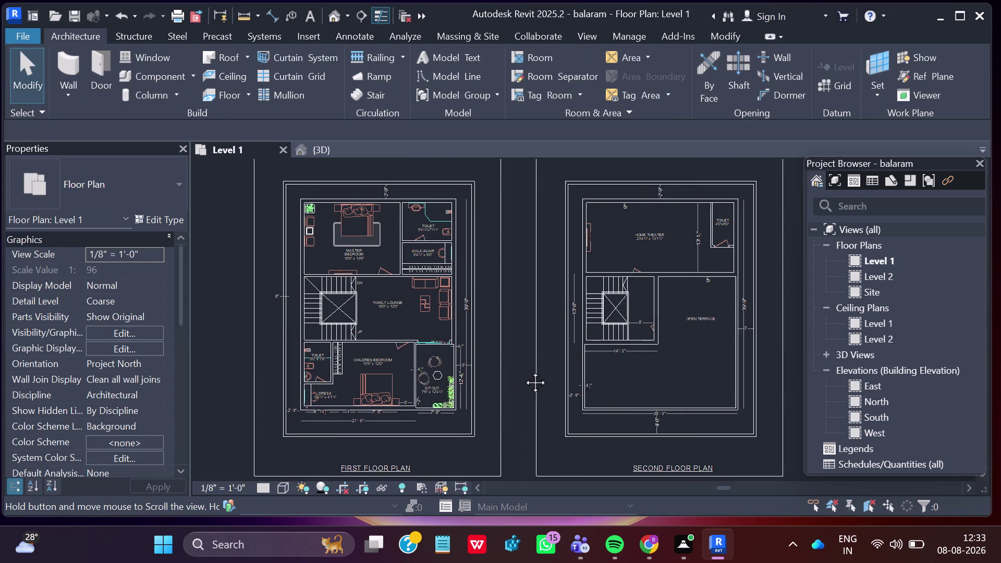
middle_drag(524, 371, 527, 372)
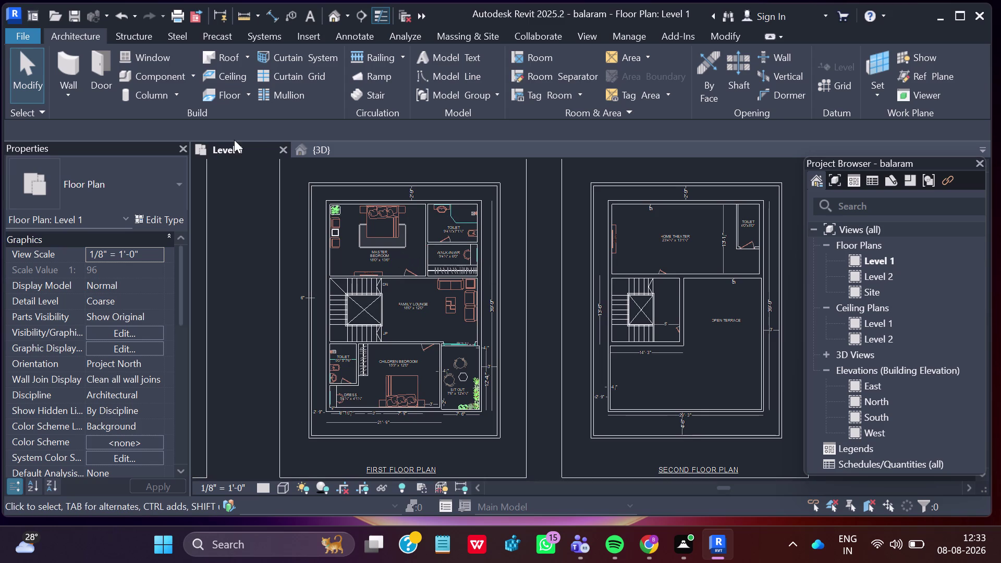
click(313, 146)
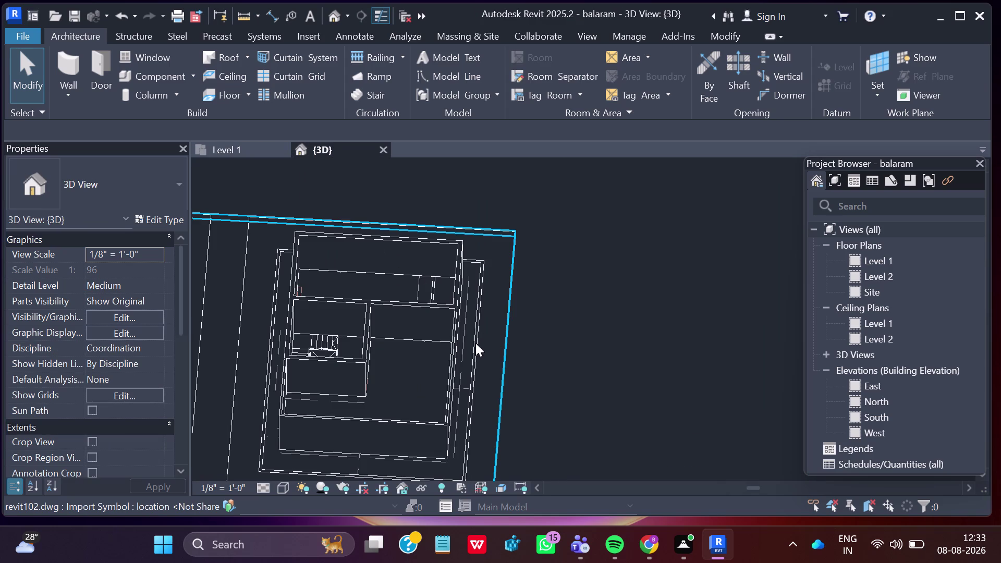
Pan and zoom the 3D view over the first floor plan and select a thin interior wall.
drag(494, 349, 560, 358)
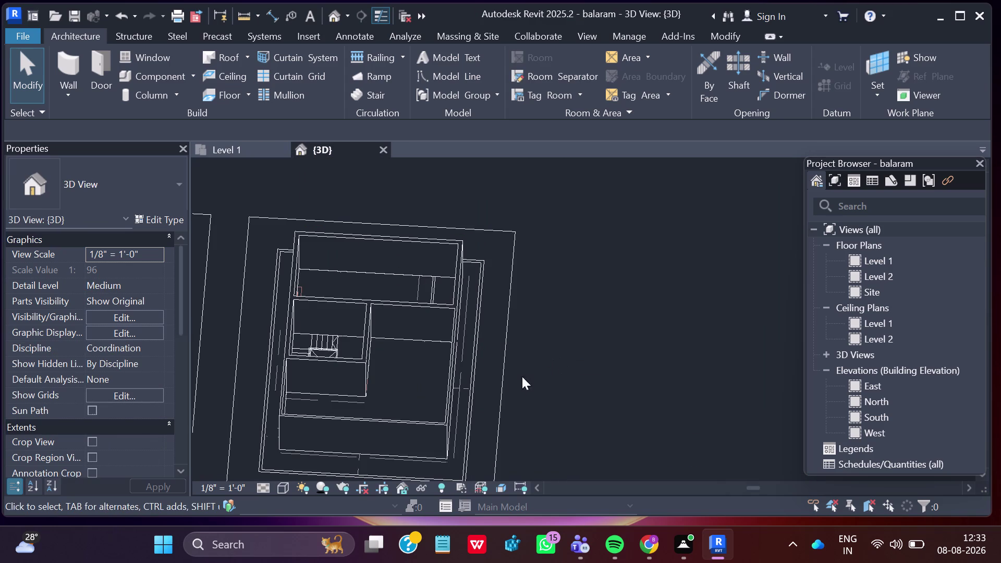
middle_drag(406, 397, 764, 381)
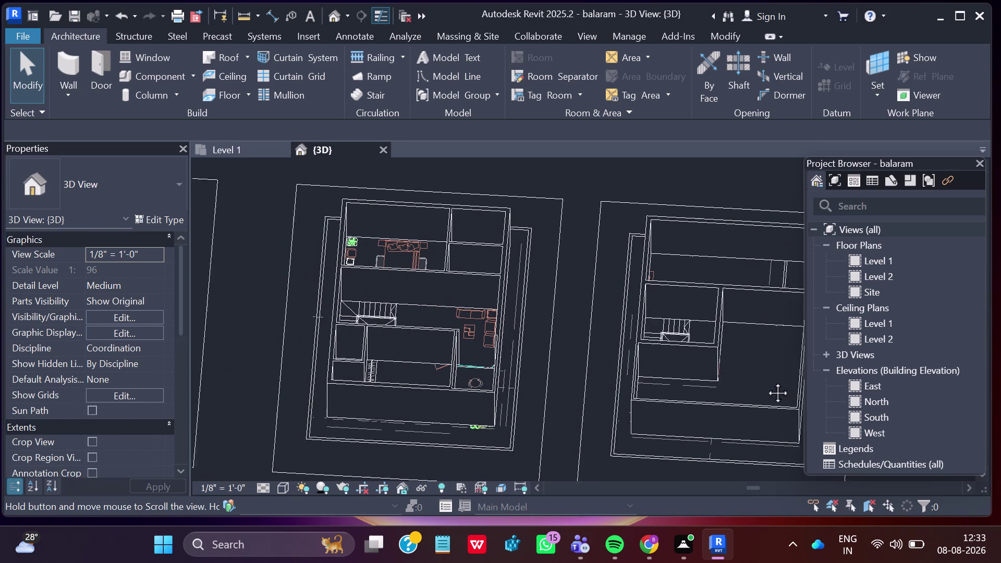
middle_drag(764, 382, 766, 382)
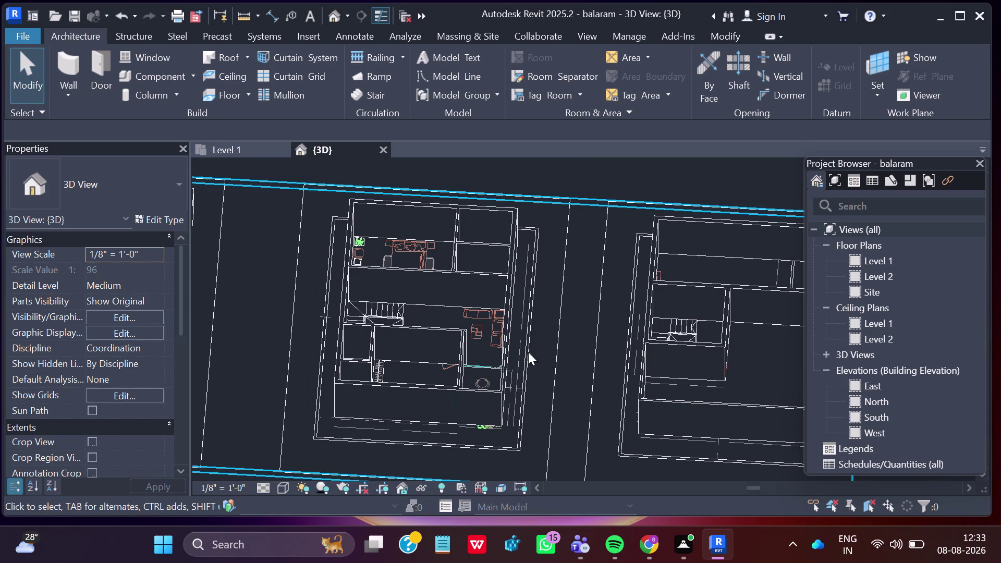
scroll(up, 3)
scroll(up, 3)
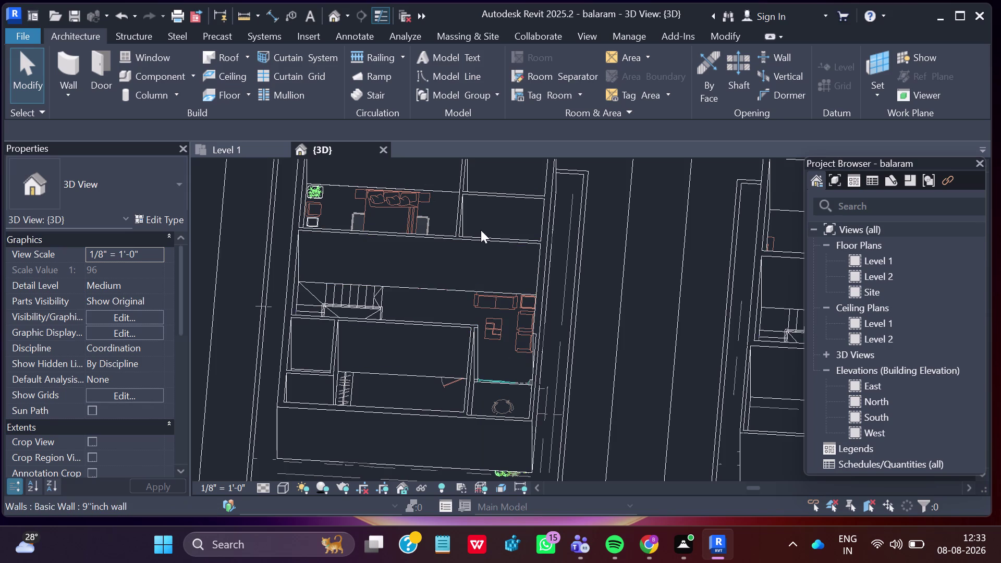
scroll(down, 3)
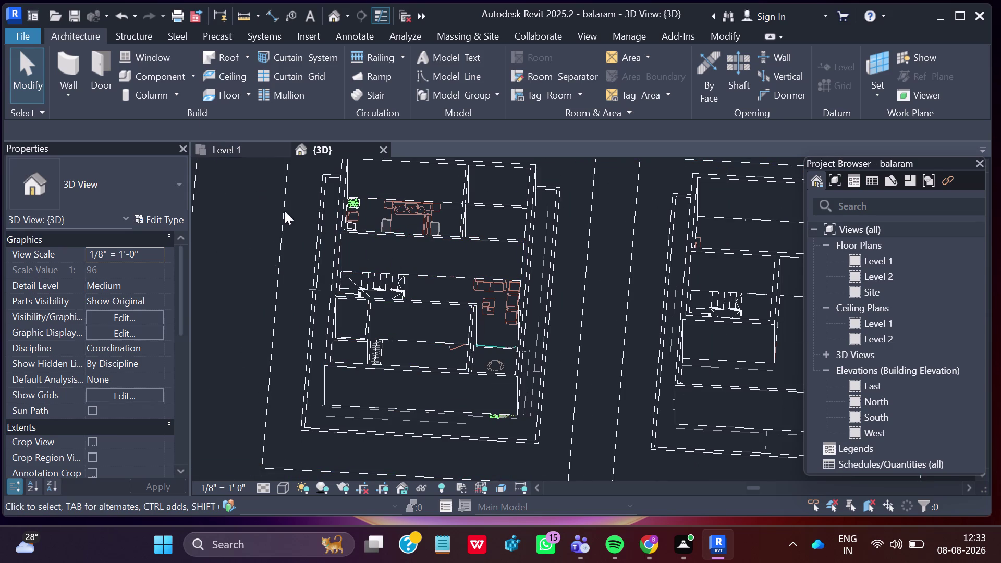
middle_drag(273, 261, 585, 294)
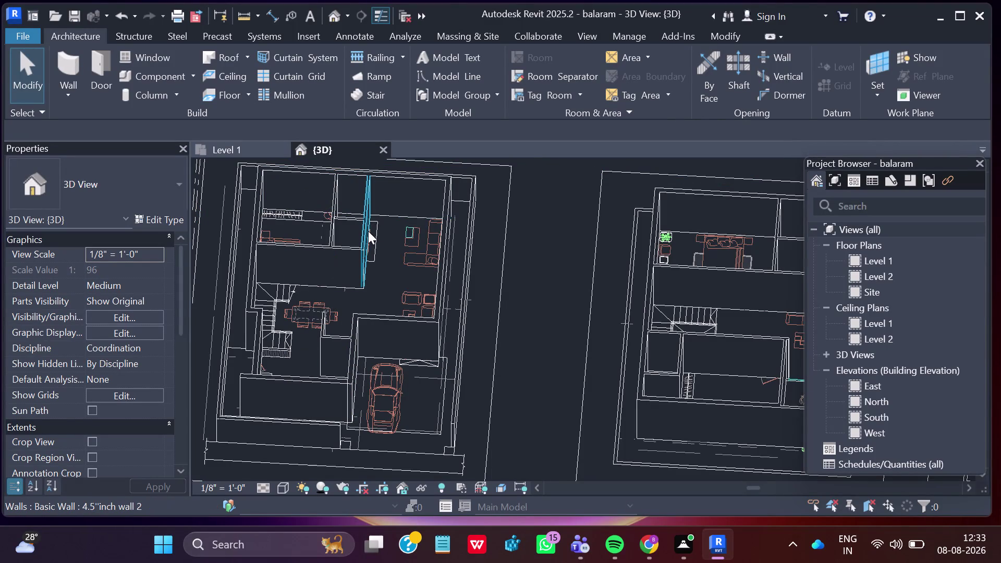
click(250, 147)
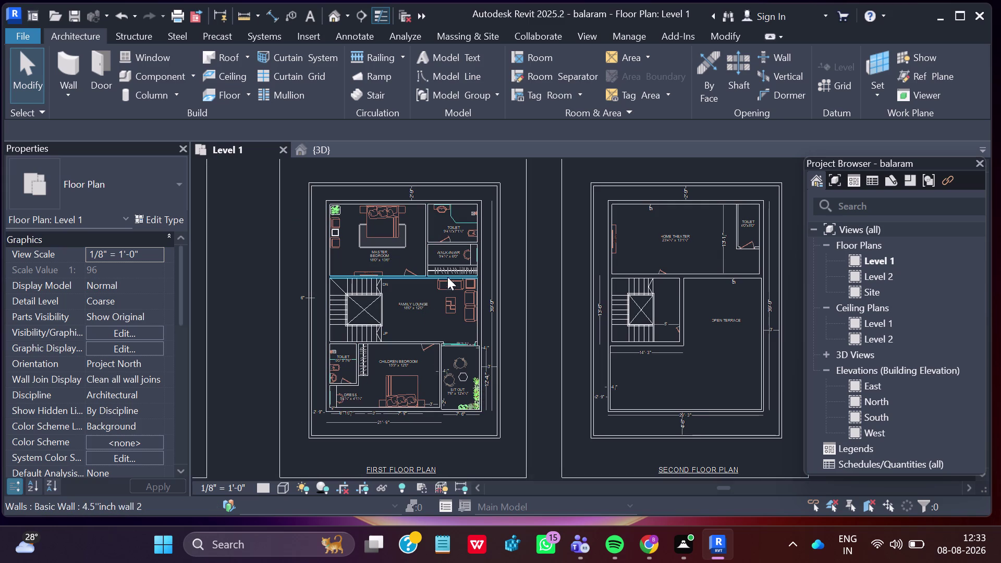
Pan the 3D view to the garage area, check the Level 1 plan, and return.
click(314, 143)
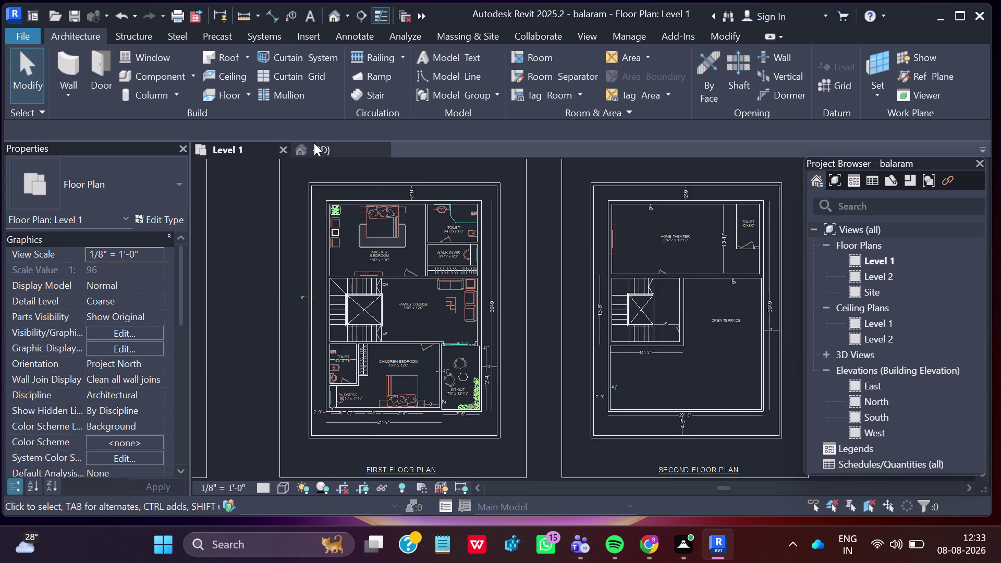
middle_drag(419, 412, 420, 411)
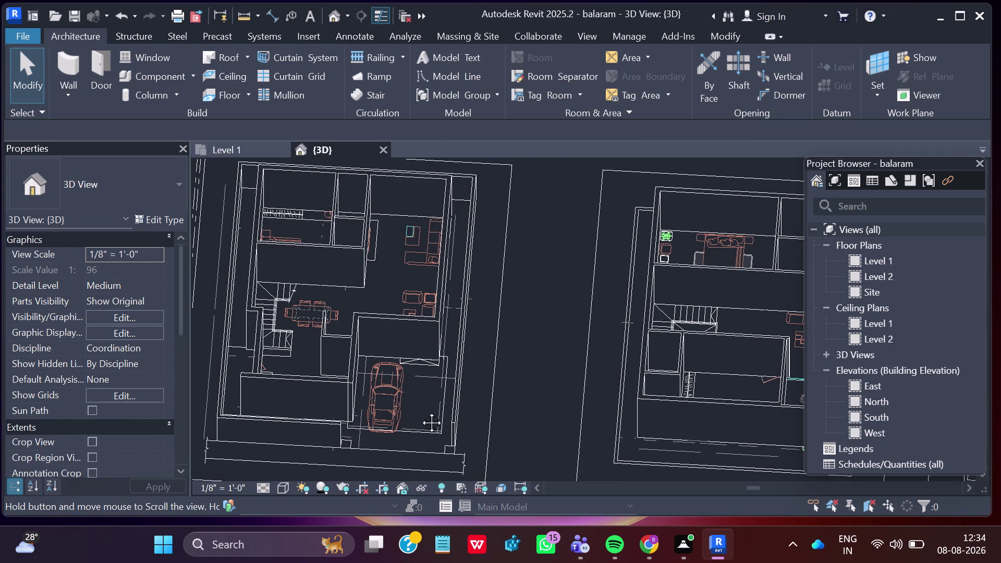
middle_drag(420, 411, 574, 364)
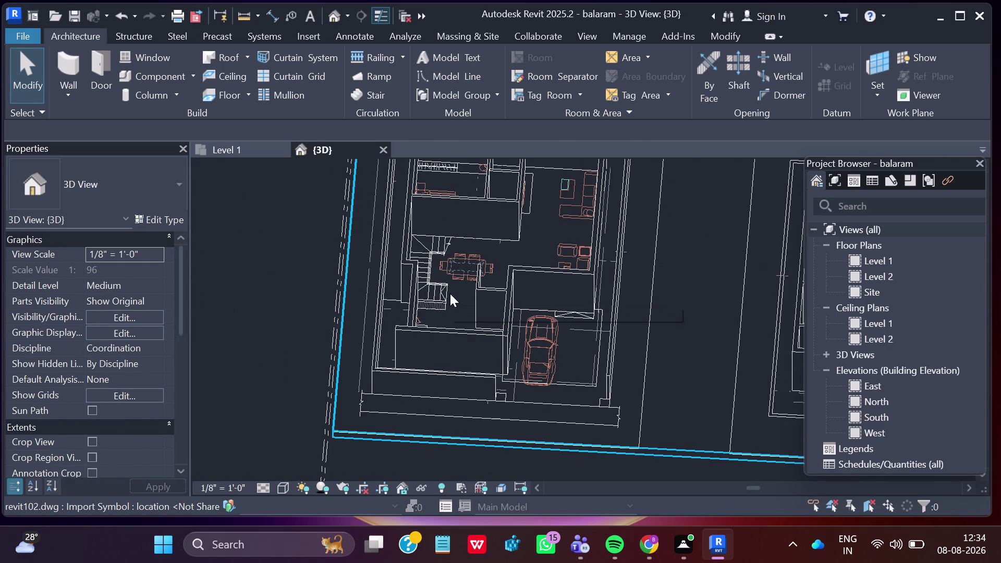
double_click(267, 144)
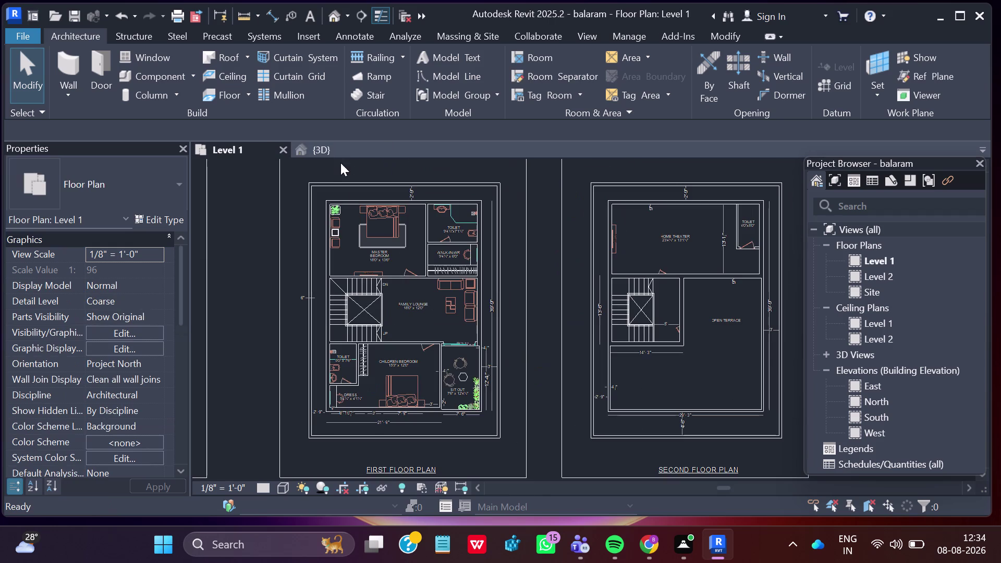
click(322, 142)
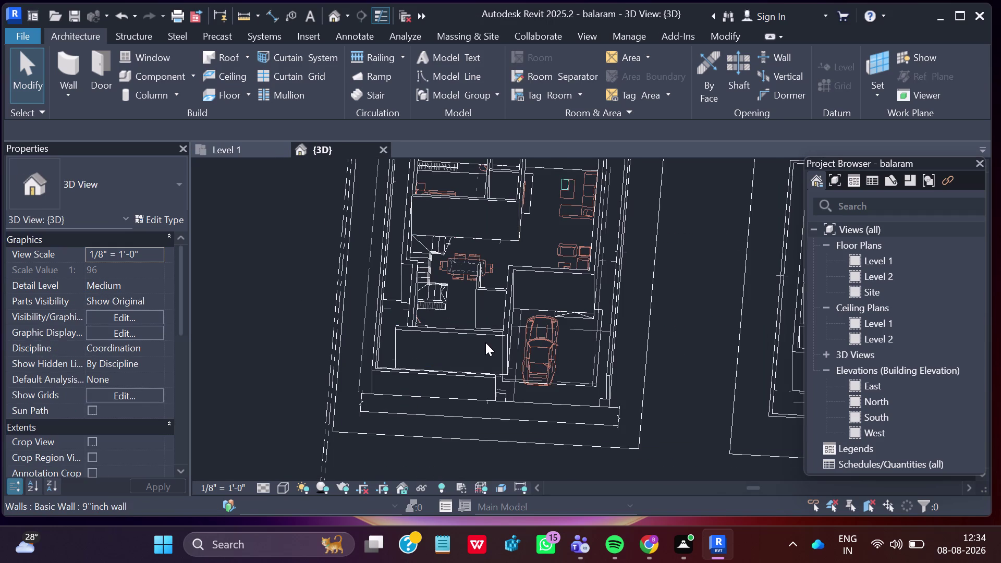
Reposition the model, compare with Level 1 again, and end on the {3D} view.
scroll(down, 3)
middle_drag(448, 395, 607, 379)
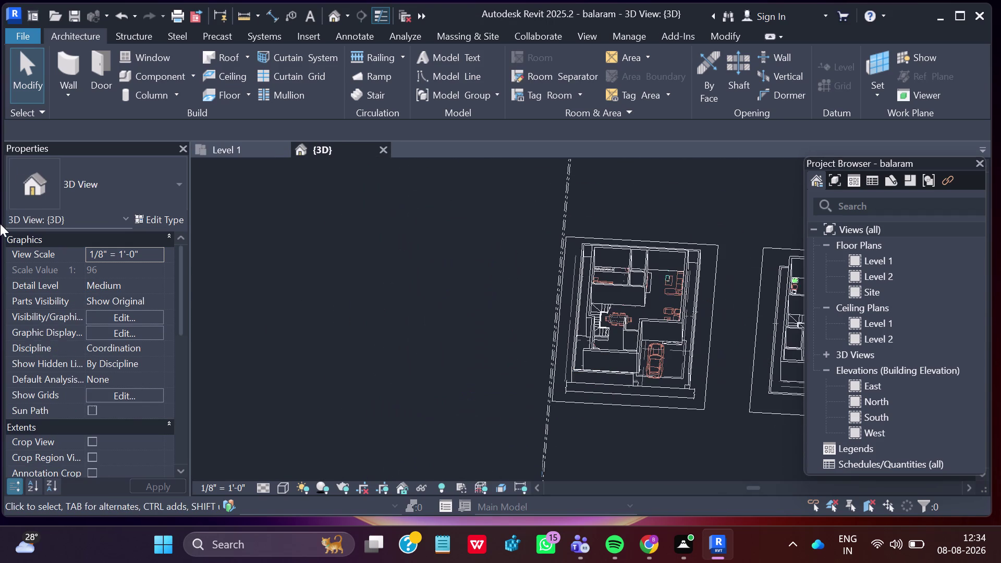
click(228, 141)
click(228, 141)
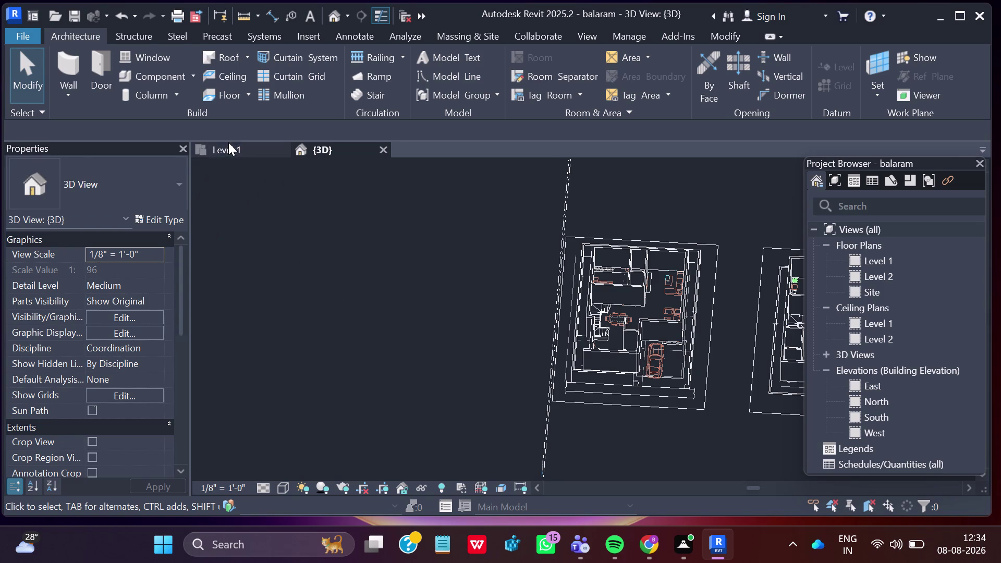
click(244, 149)
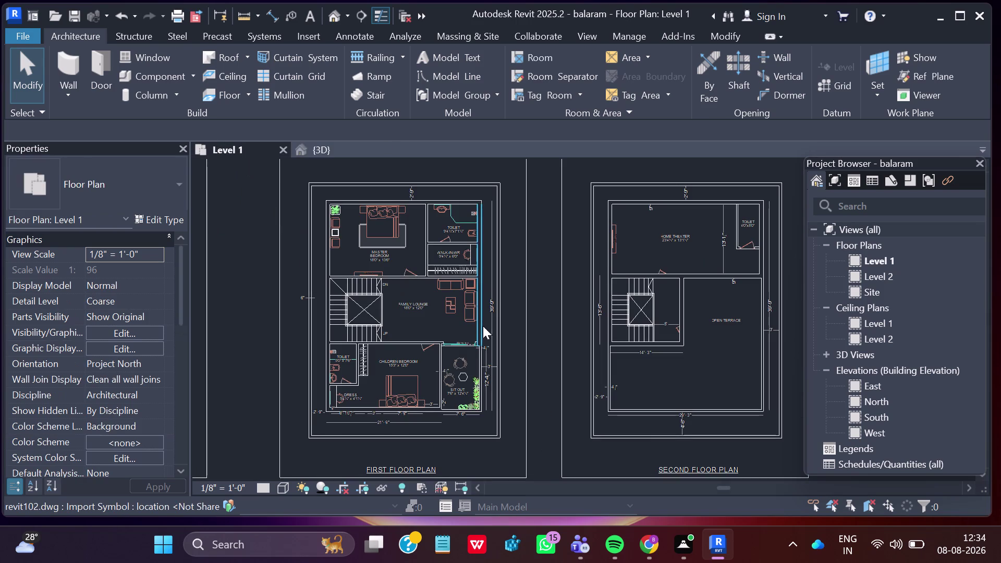
scroll(up, 3)
scroll(up, 3)
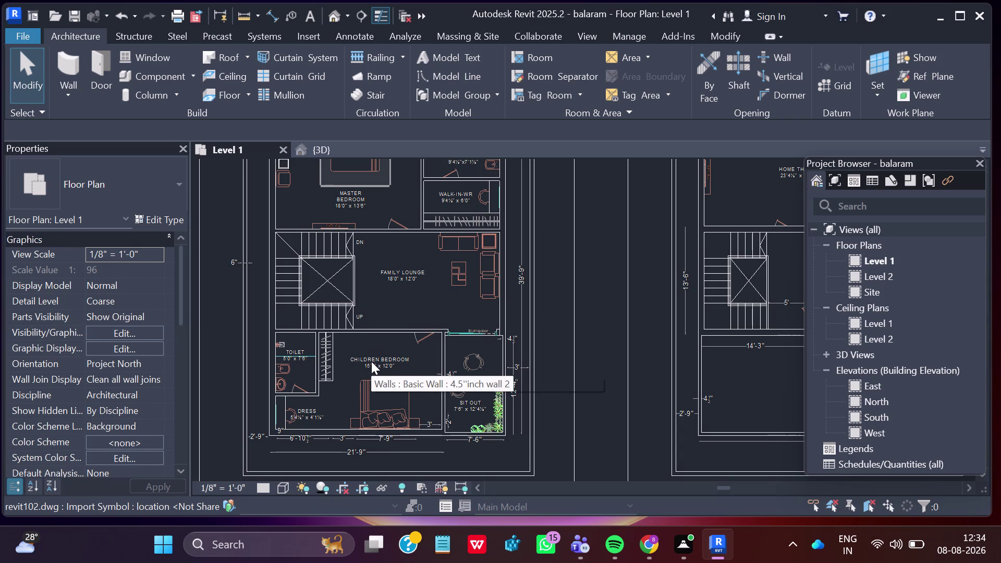
click(328, 149)
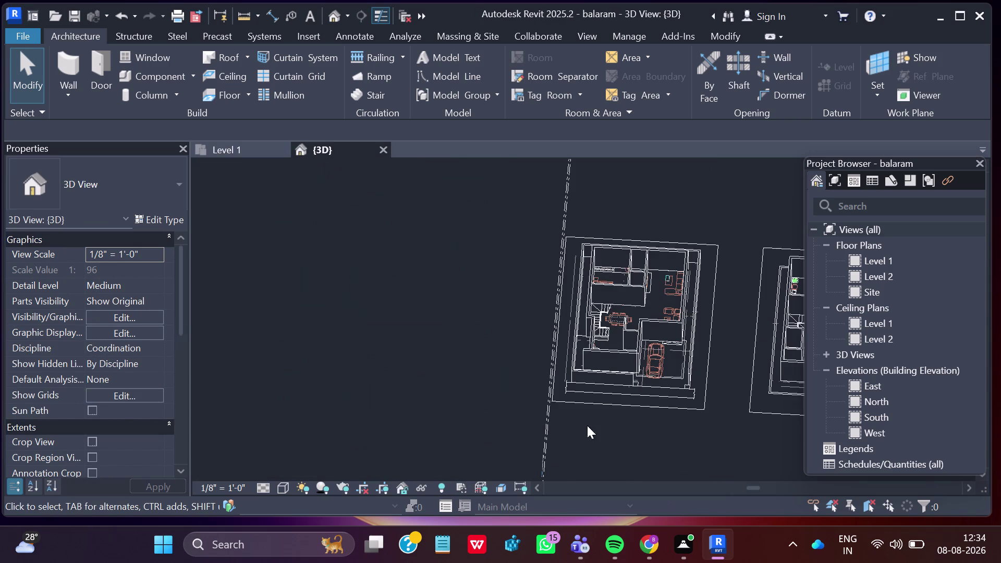
Orbit and zoom the 3D model around the garage corner, then recentre both plans.
scroll(up, 3)
scroll(up, 3)
scroll(up, 3)
scroll(up, 3)
middle_drag(627, 309, 627, 373)
middle_drag(616, 403, 607, 492)
middle_drag(625, 379, 624, 395)
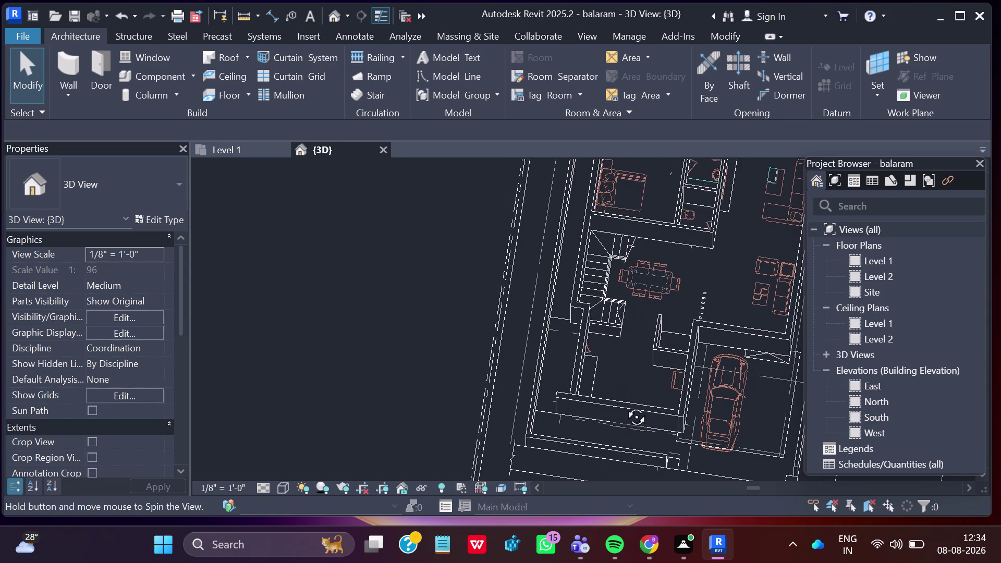
middle_drag(624, 395, 626, 466)
middle_drag(633, 398, 633, 399)
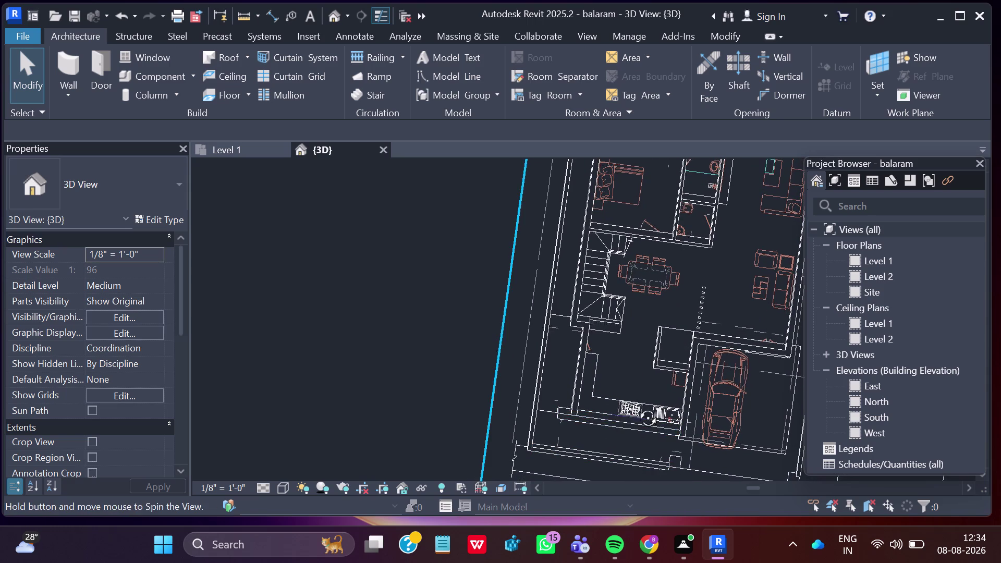
middle_drag(633, 399, 641, 425)
scroll(up, 3)
scroll(up, 3)
scroll(up, 3)
scroll(down, 3)
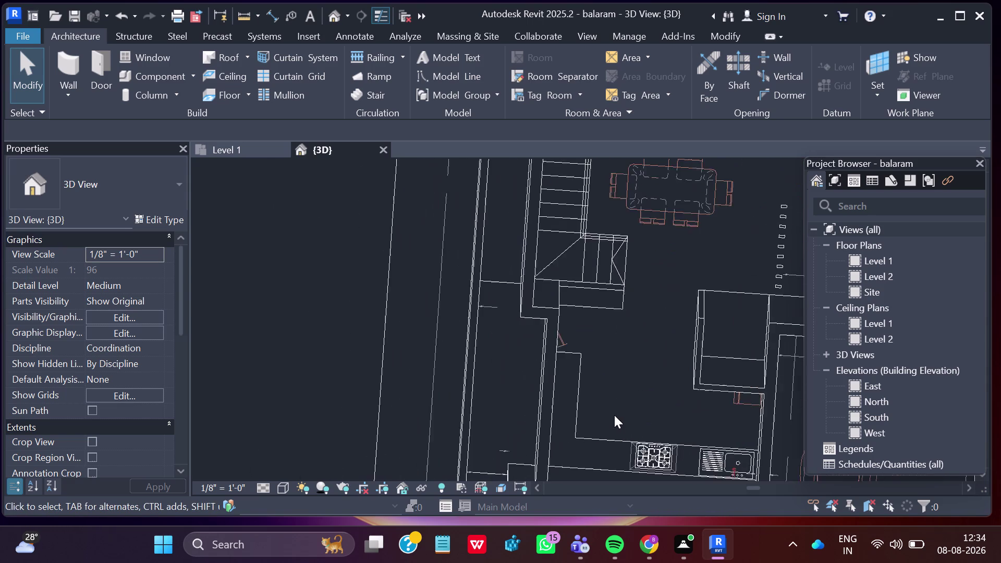
scroll(down, 3)
middle_drag(702, 456, 718, 460)
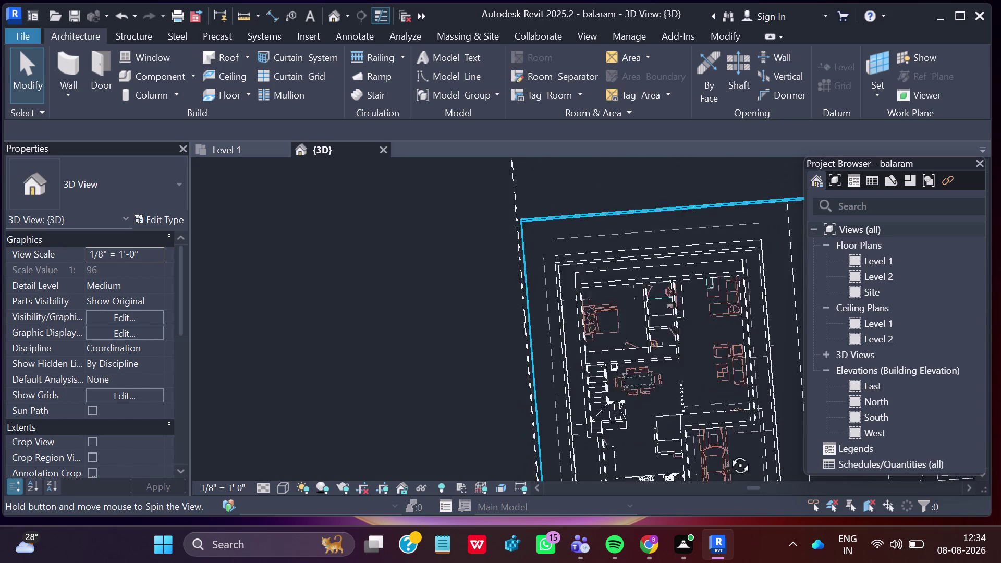
middle_drag(719, 460, 724, 403)
middle_drag(598, 359, 529, 291)
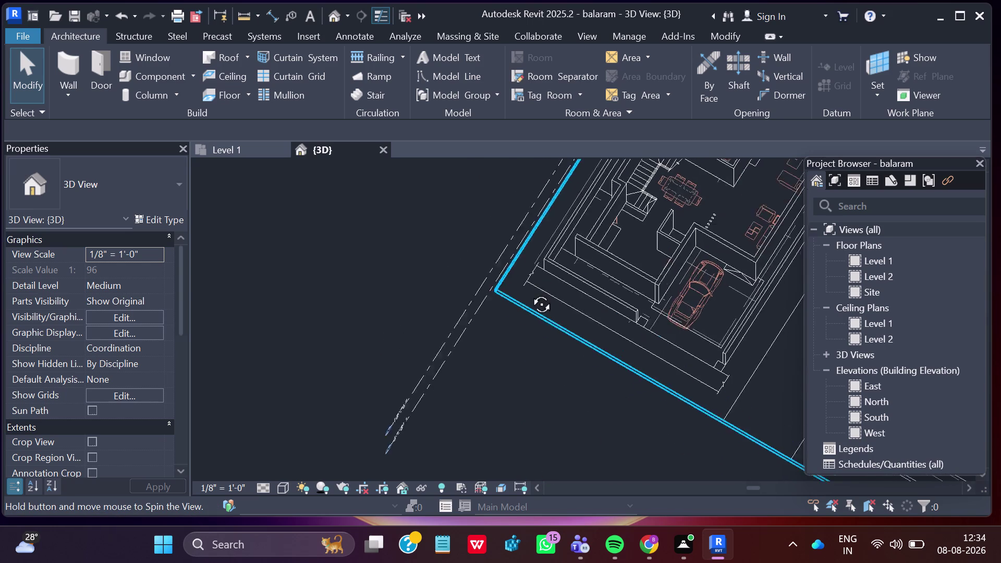
middle_drag(530, 291, 571, 341)
middle_drag(631, 372, 474, 333)
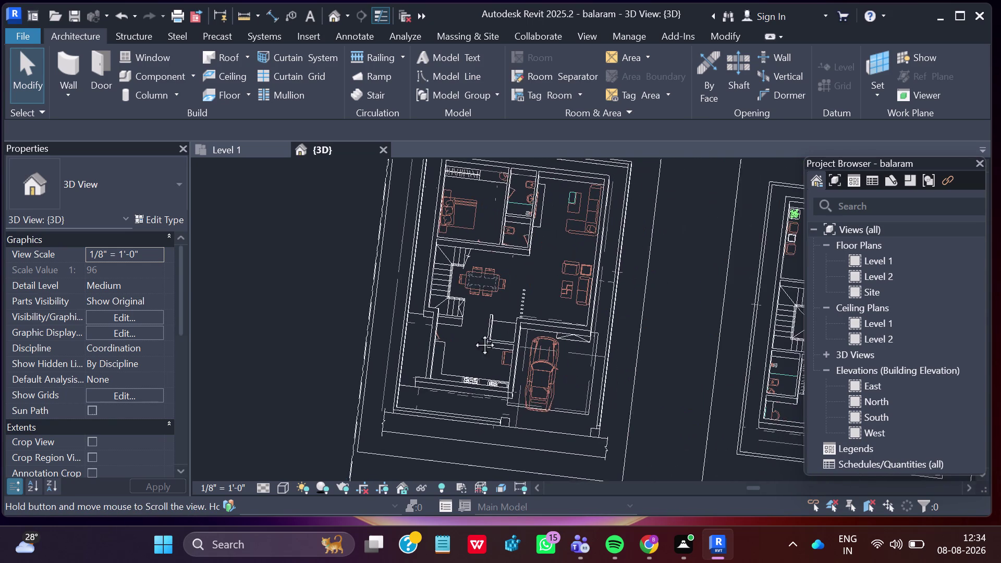
middle_drag(473, 333, 470, 338)
middle_drag(733, 421, 734, 415)
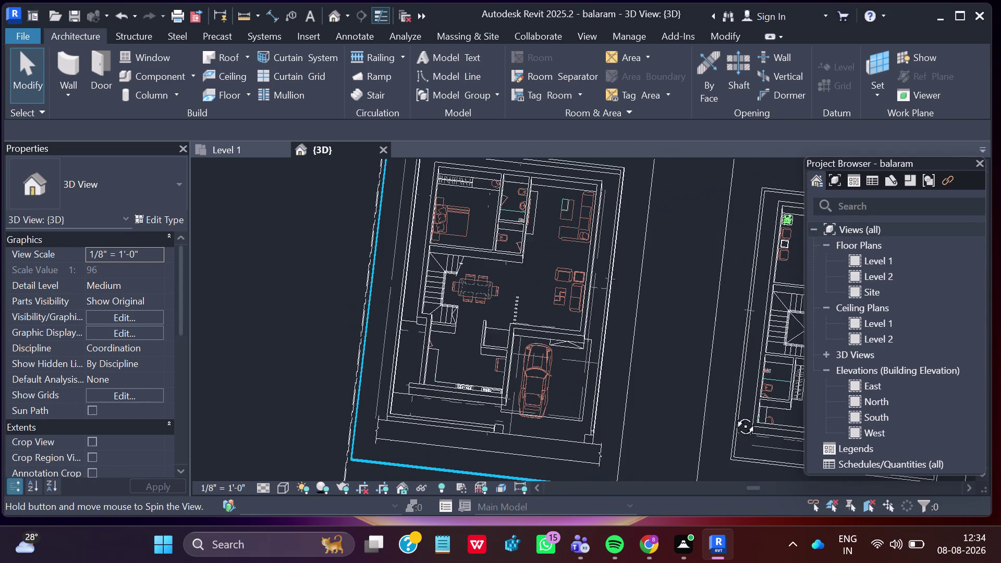
middle_drag(734, 414, 749, 412)
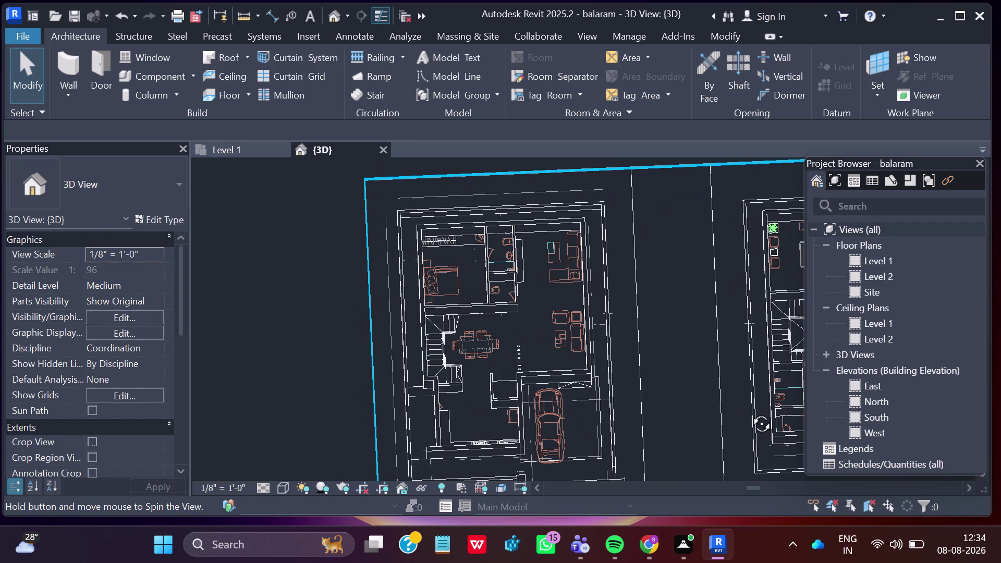
middle_drag(749, 412, 745, 422)
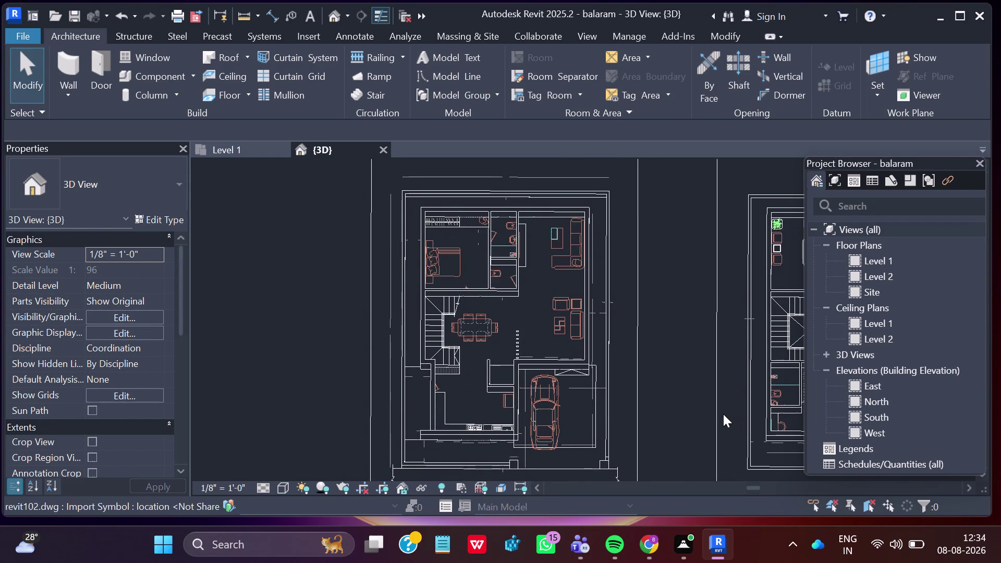
scroll(down, 3)
middle_drag(718, 403, 629, 368)
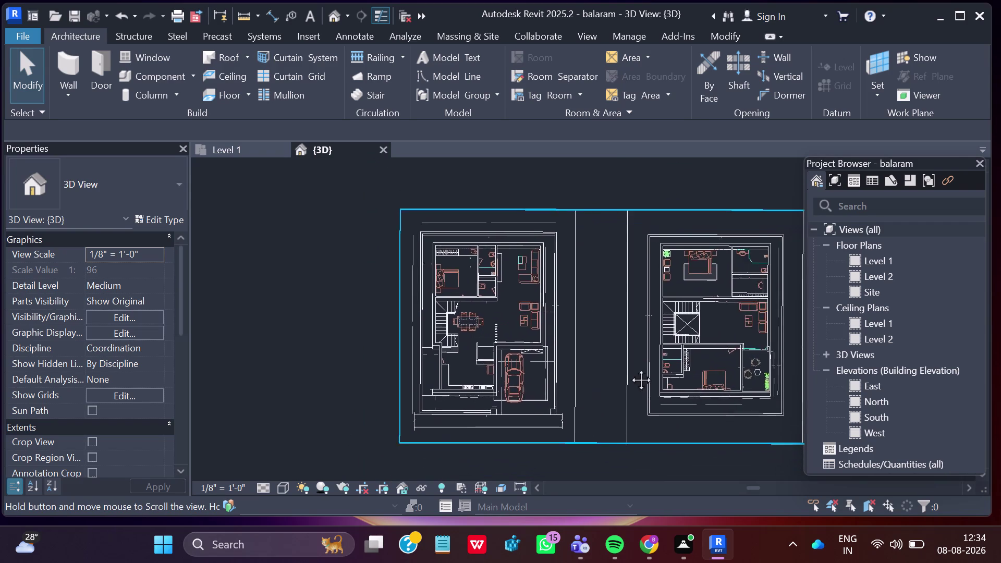
middle_drag(629, 368, 568, 341)
scroll(up, 3)
scroll(up, 3)
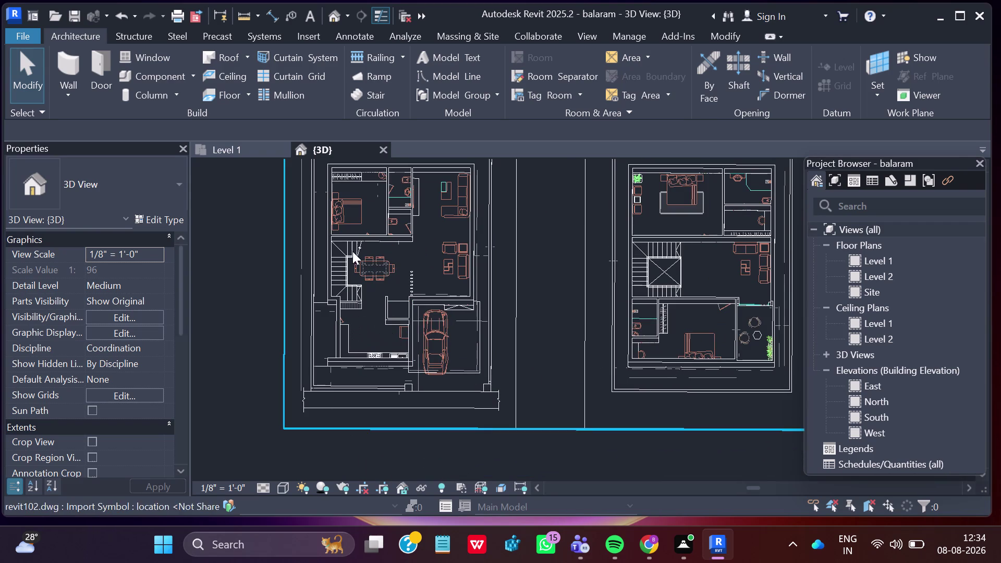
Toggle Level 1 and 3D, select then clear the imported DWG, and open Level 1.
click(228, 146)
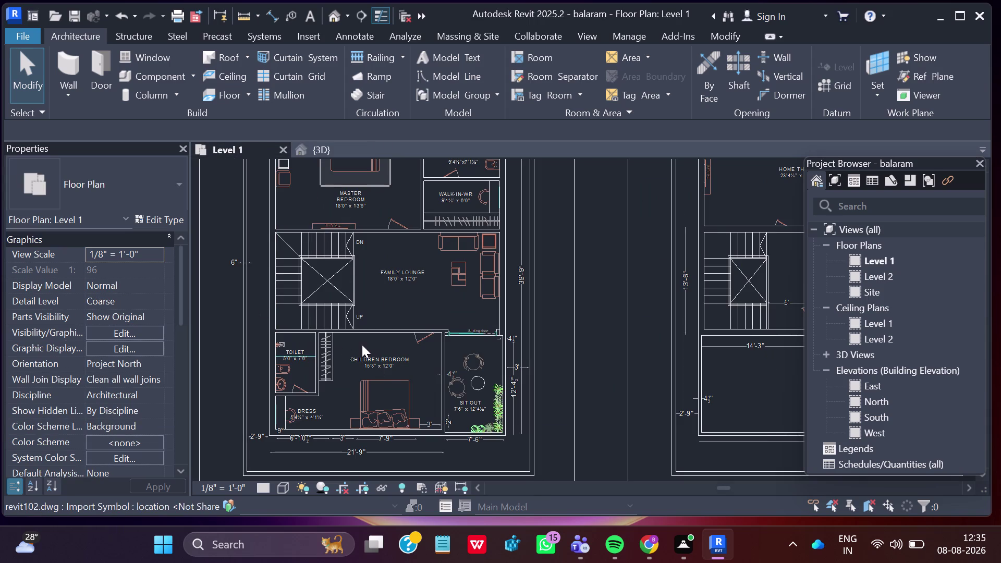
click(314, 150)
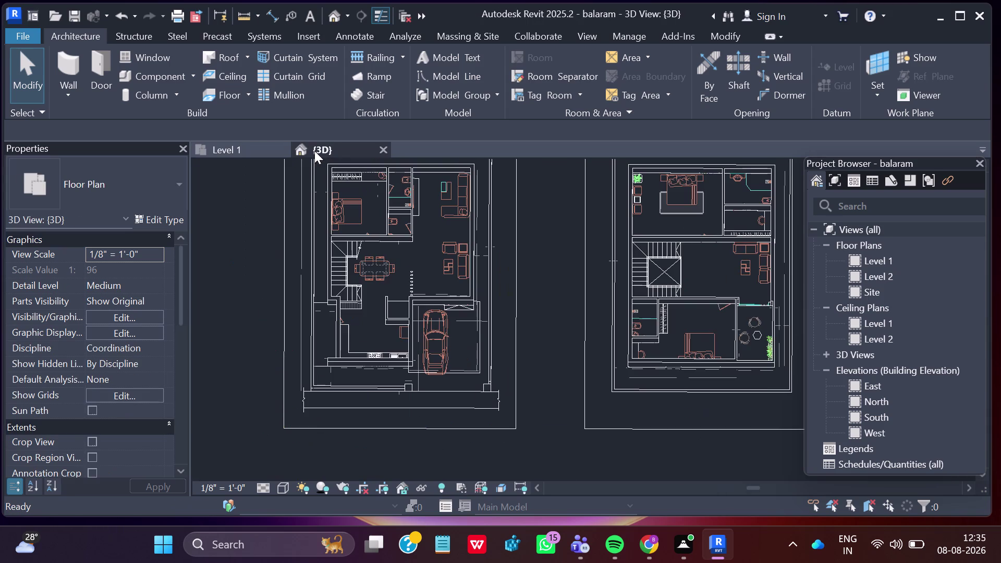
drag(413, 418, 410, 416)
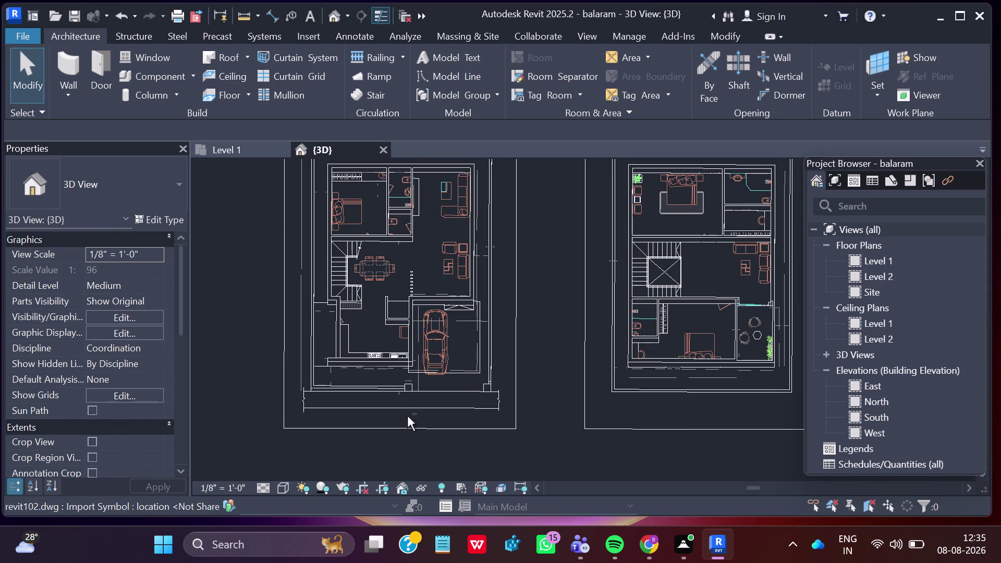
drag(409, 416, 414, 393)
drag(505, 462, 488, 421)
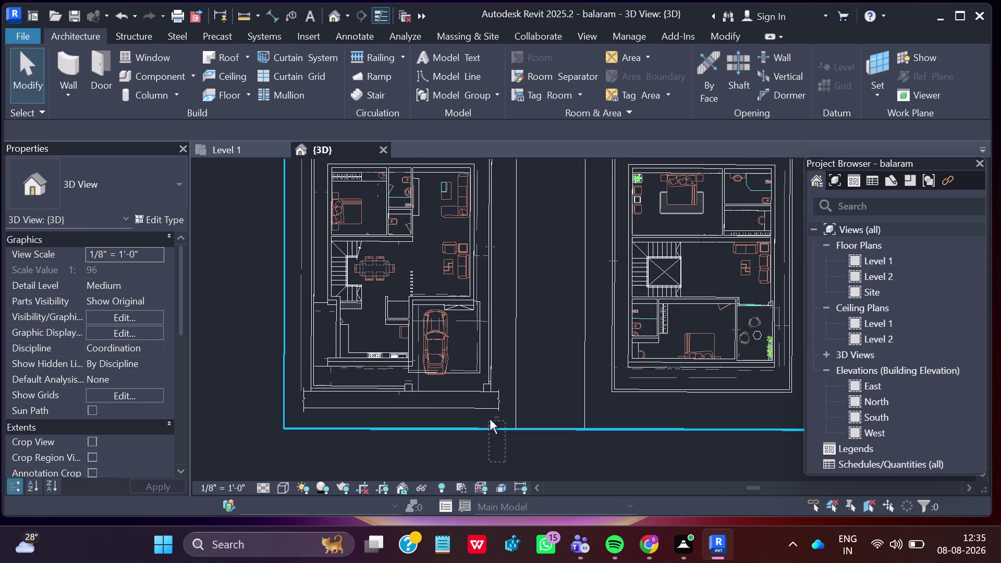
drag(488, 422, 496, 412)
drag(548, 416, 544, 344)
drag(501, 451, 501, 443)
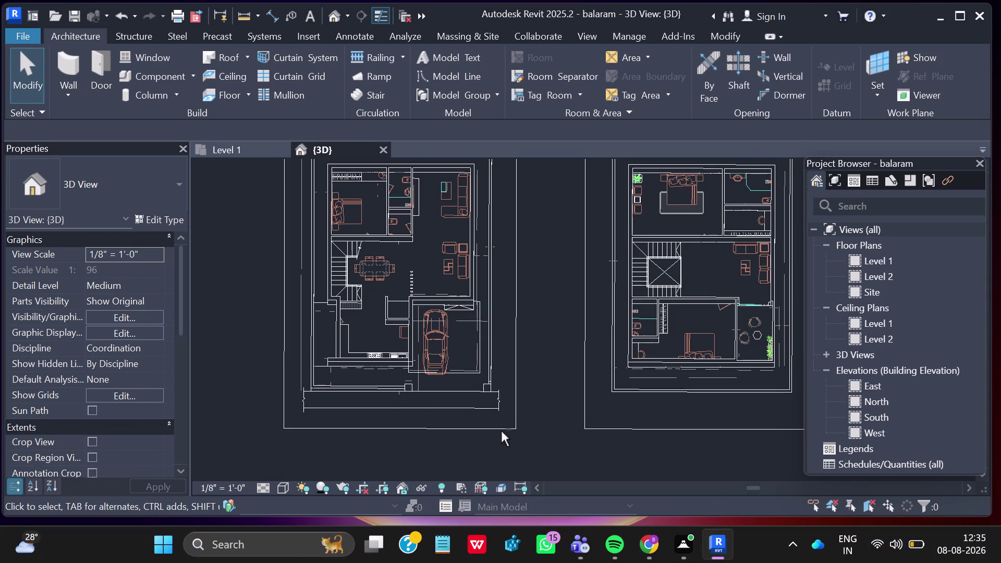
drag(501, 443, 503, 400)
drag(502, 414, 503, 306)
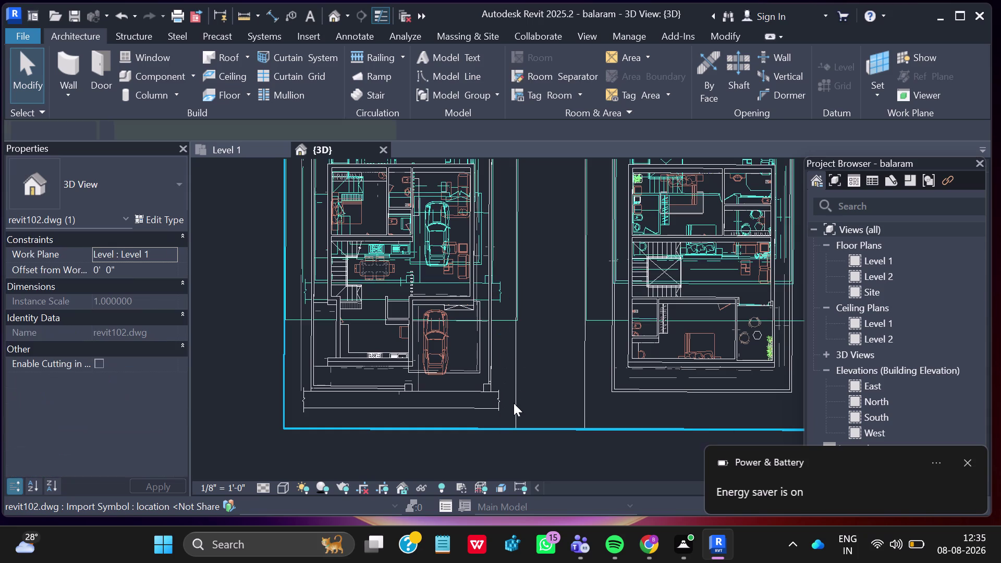
drag(503, 408, 501, 300)
key(Escape)
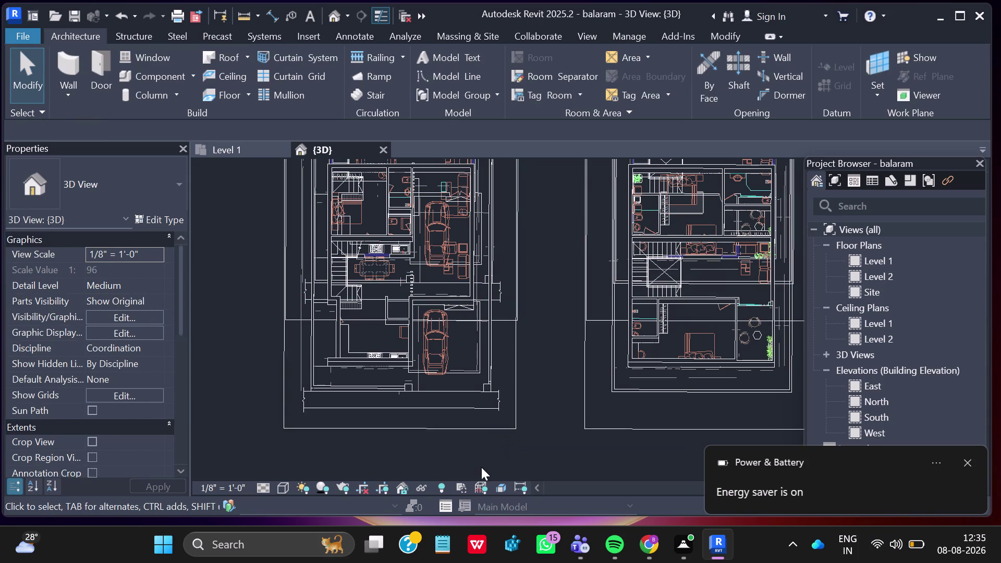
drag(481, 463, 501, 368)
drag(524, 392, 545, 334)
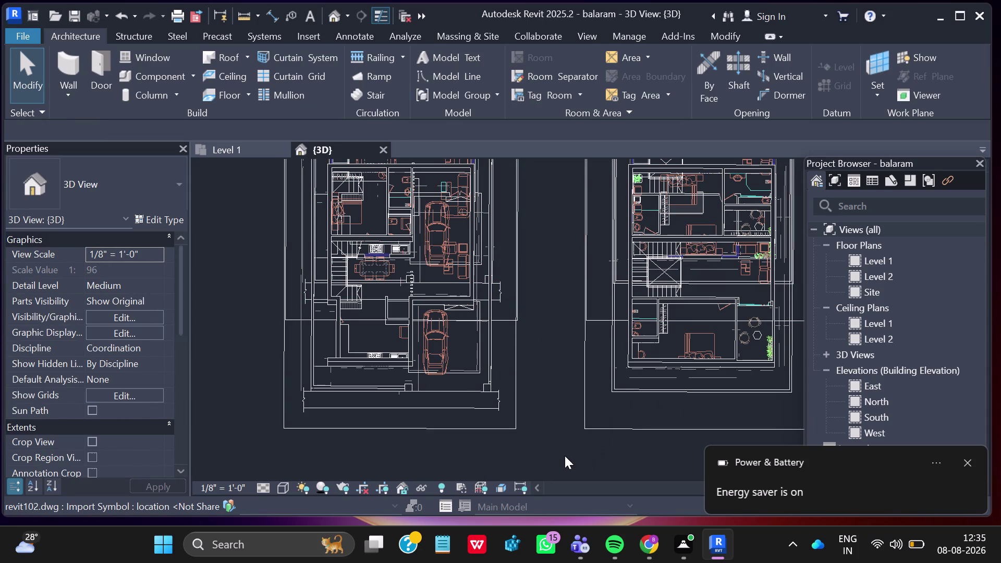
drag(543, 446, 546, 353)
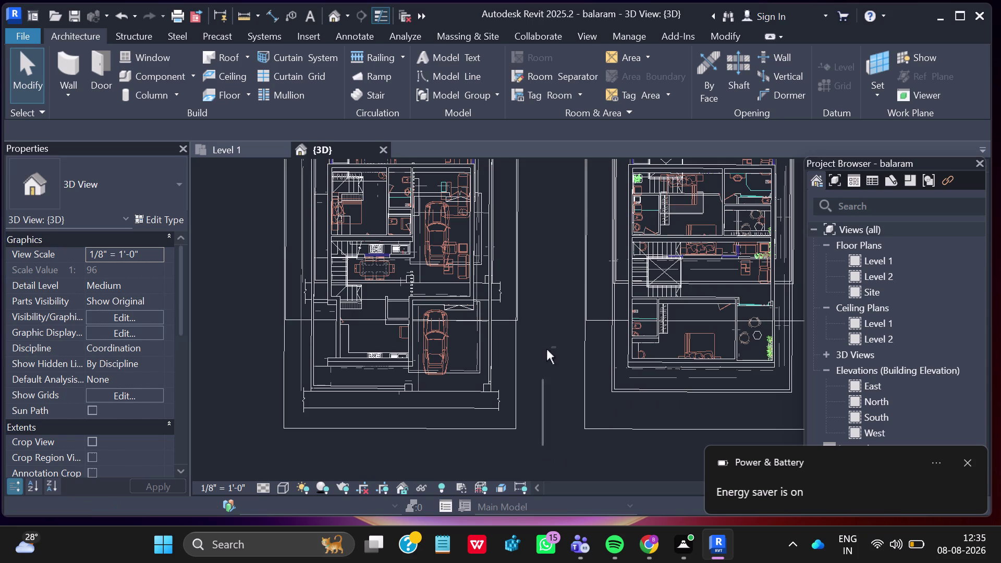
drag(547, 353, 551, 335)
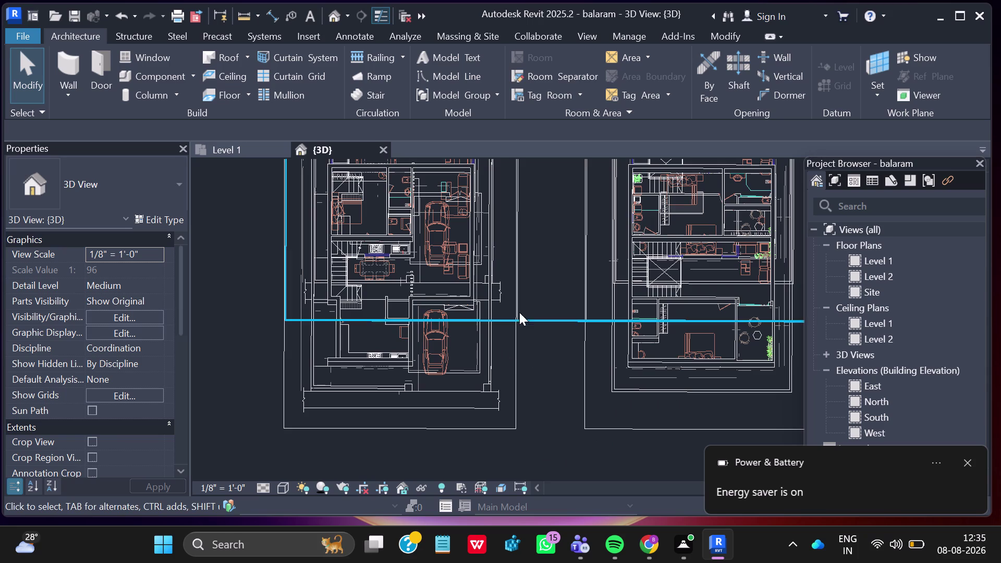
click(218, 145)
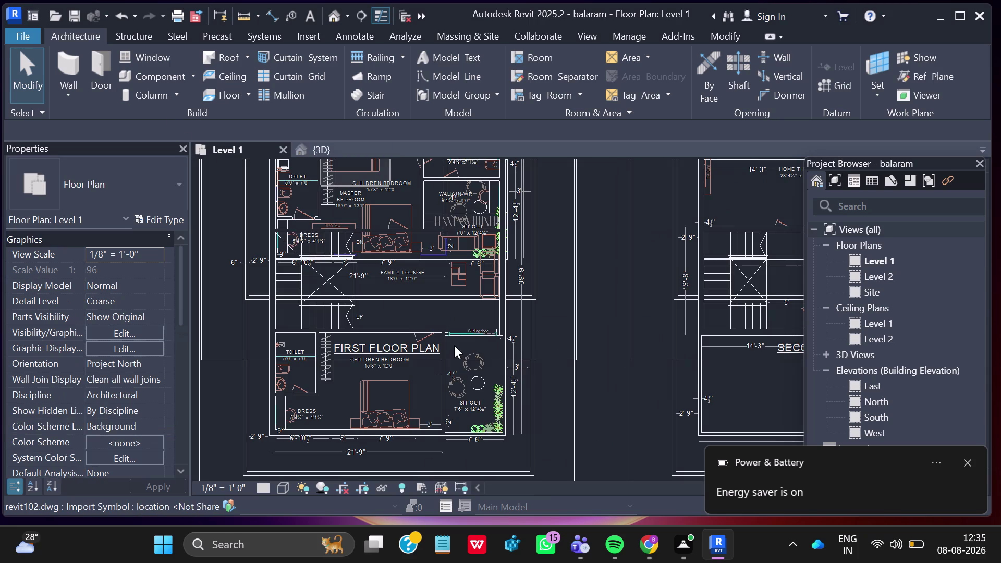
Pan and zoom across the Level 1 plans, fit the drawing, and switch to {3D}.
scroll(down, 3)
scroll(down, 3)
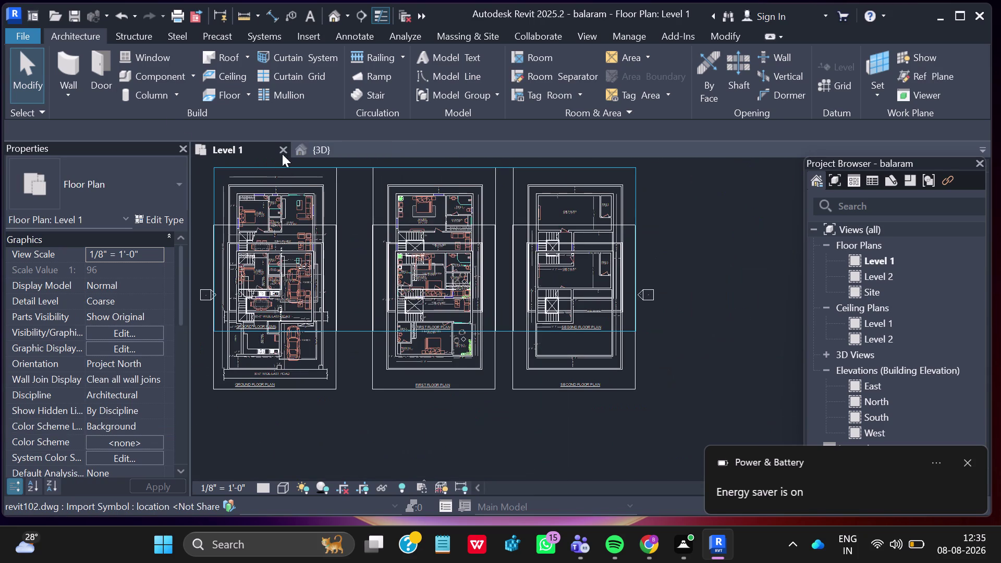
middle_drag(258, 391, 333, 391)
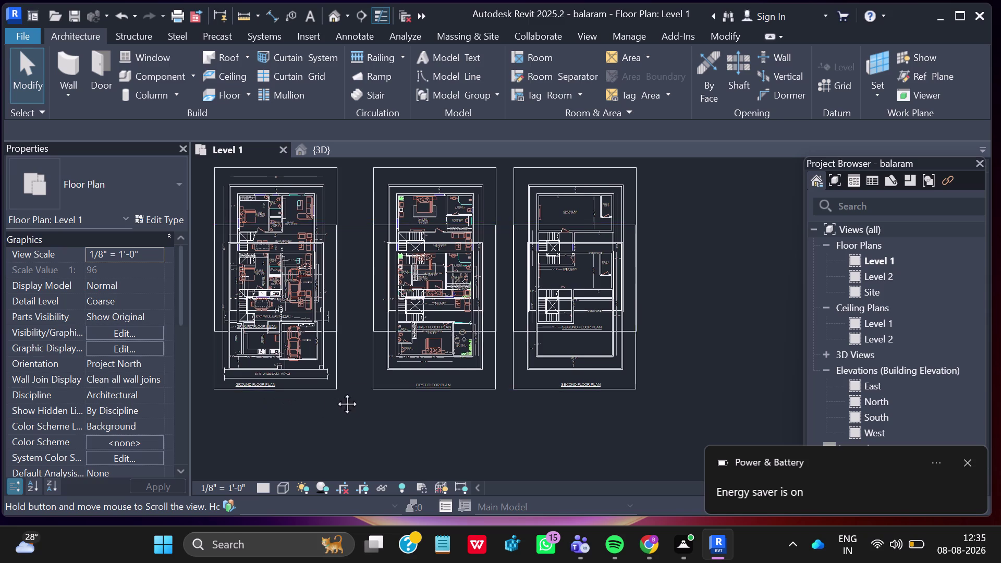
middle_drag(333, 391, 340, 392)
scroll(up, 3)
scroll(up, 3)
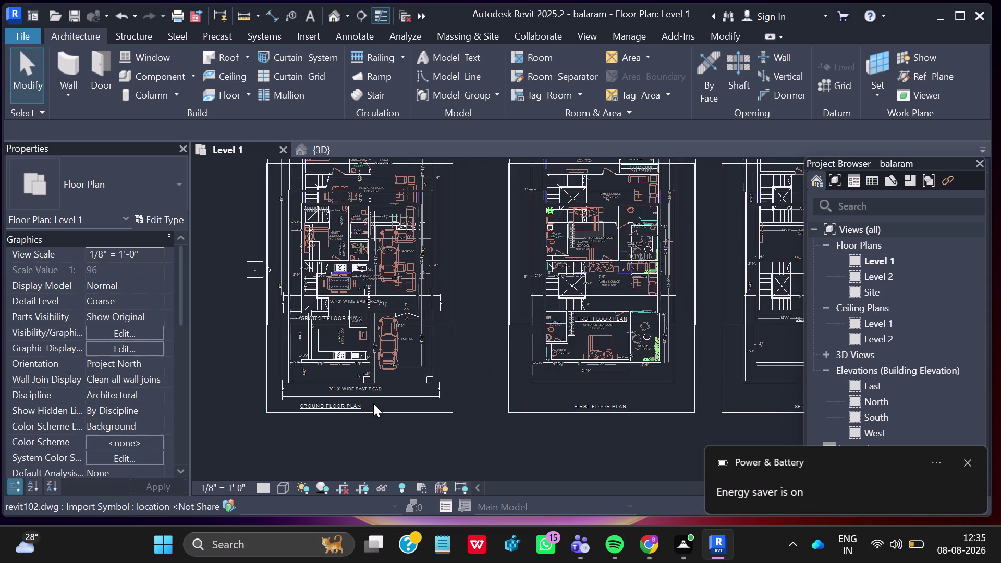
scroll(up, 3)
scroll(up, 3)
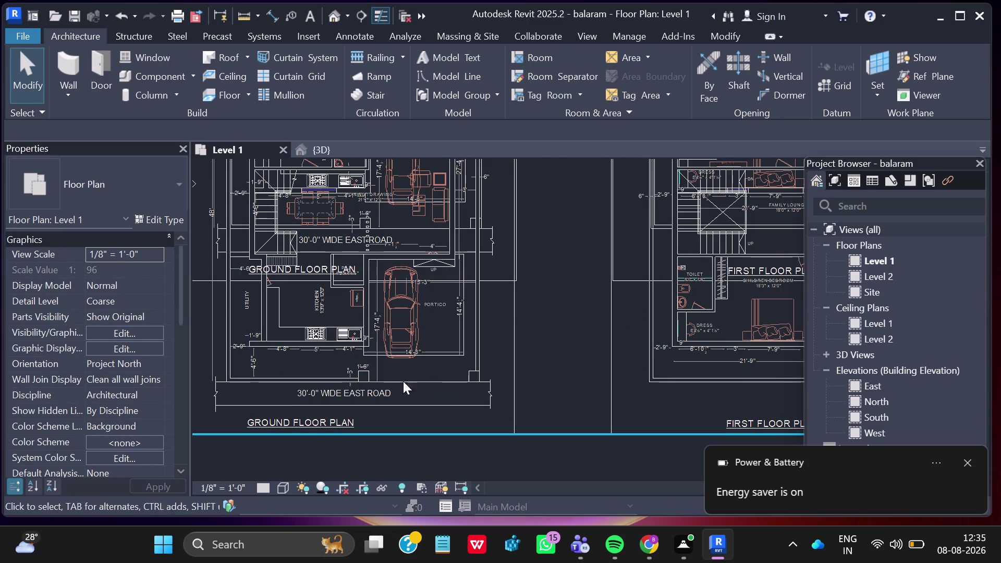
scroll(down, 3)
scroll(down, 3)
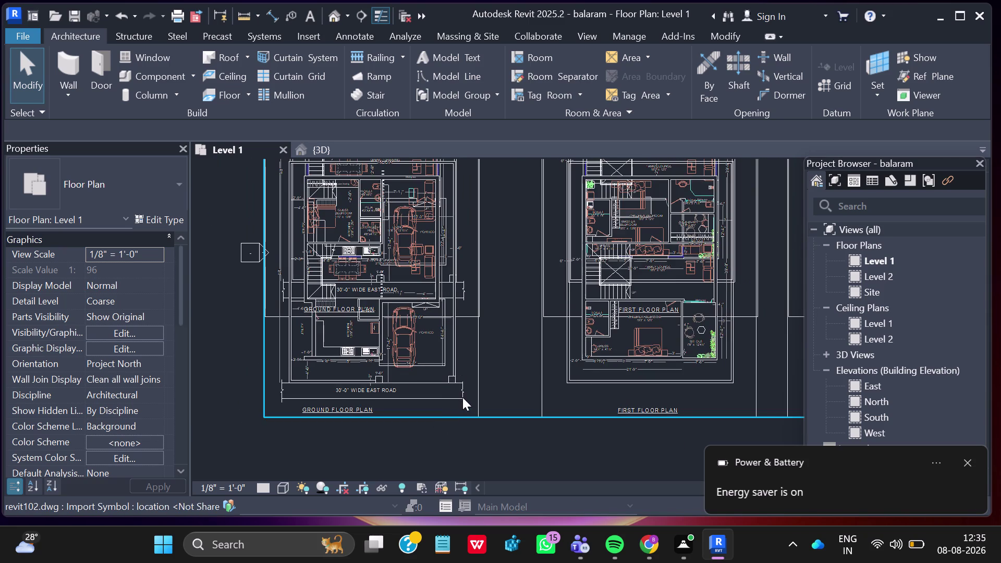
scroll(down, 3)
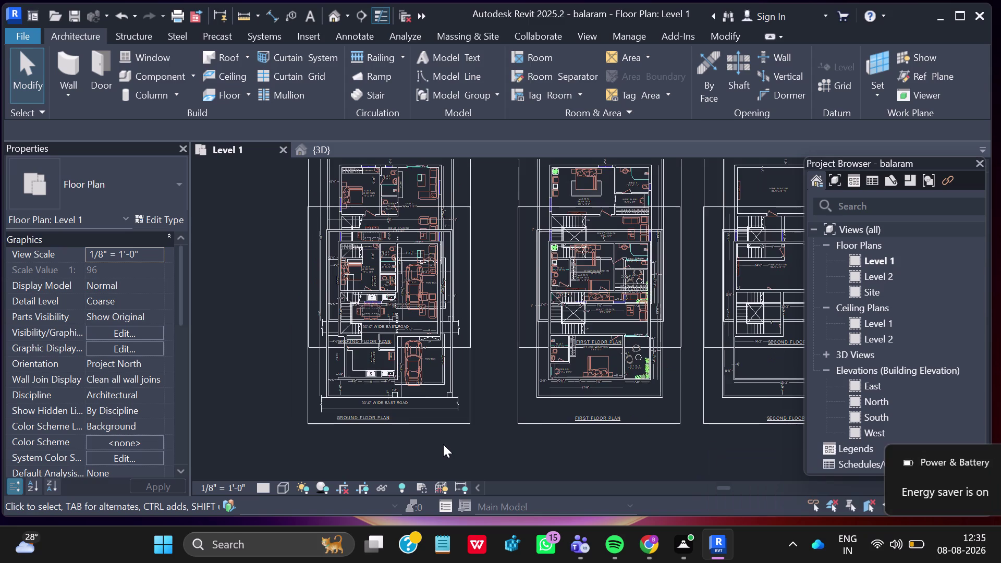
key(Escape)
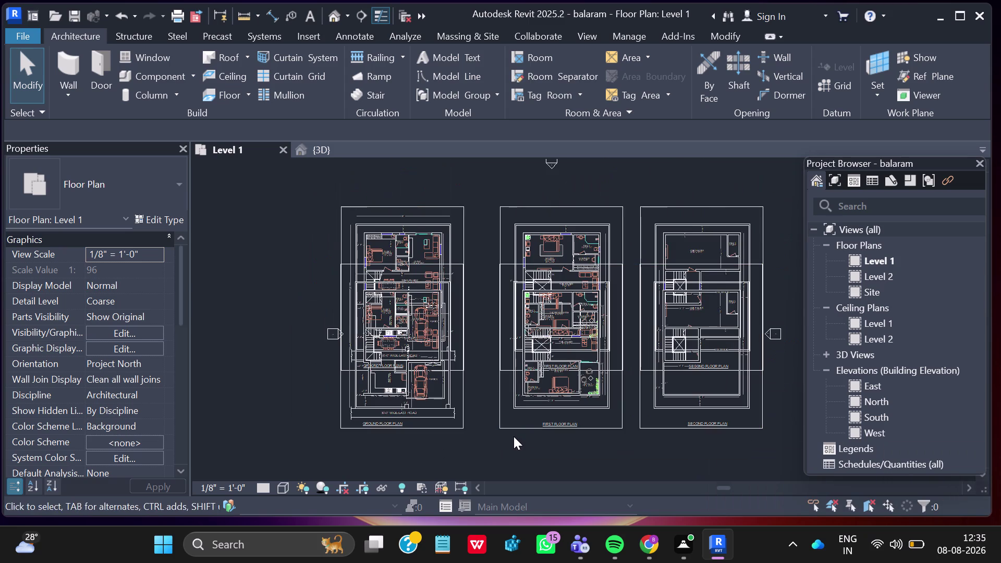
key(Escape)
key(Escape)
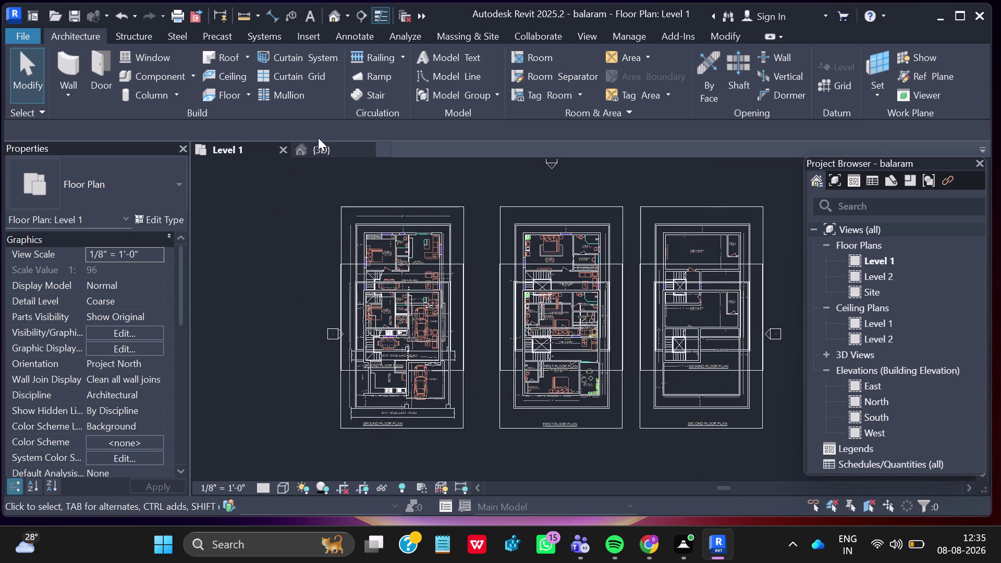
click(315, 143)
scroll(down, 3)
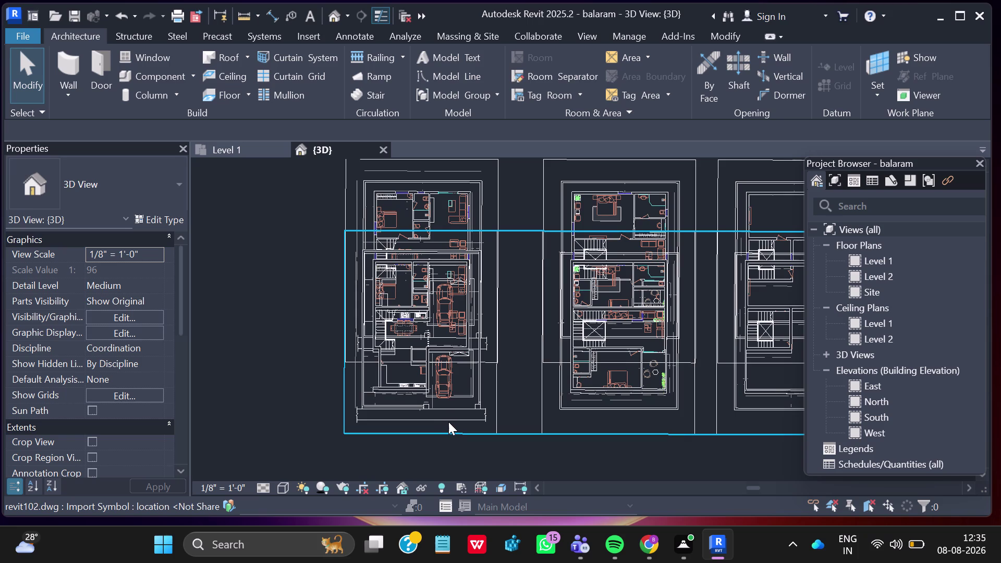
Orbit the 3D model to inspect the traced walls, then return to the Level 1 plan.
scroll(down, 3)
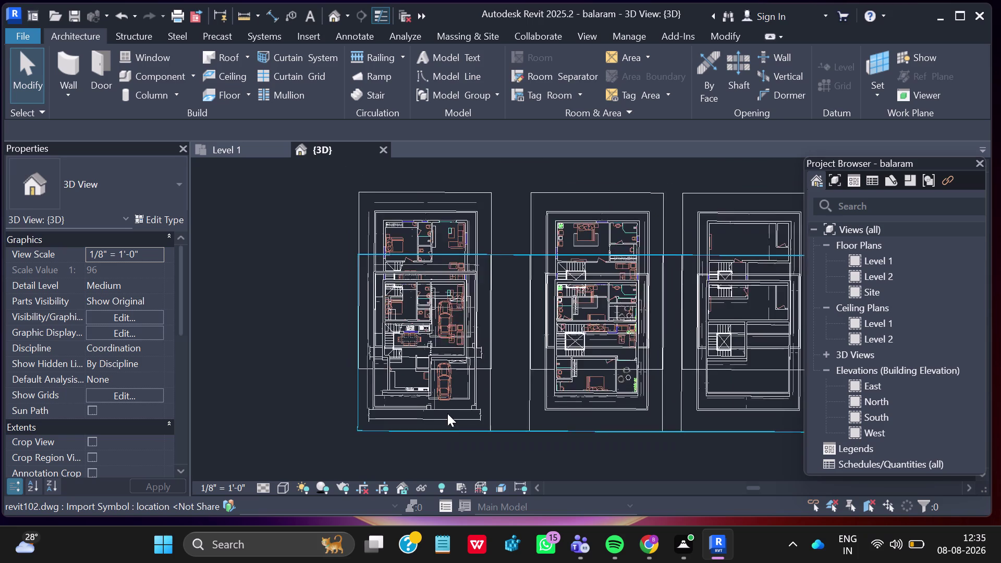
scroll(down, 3)
scroll(down, 3)
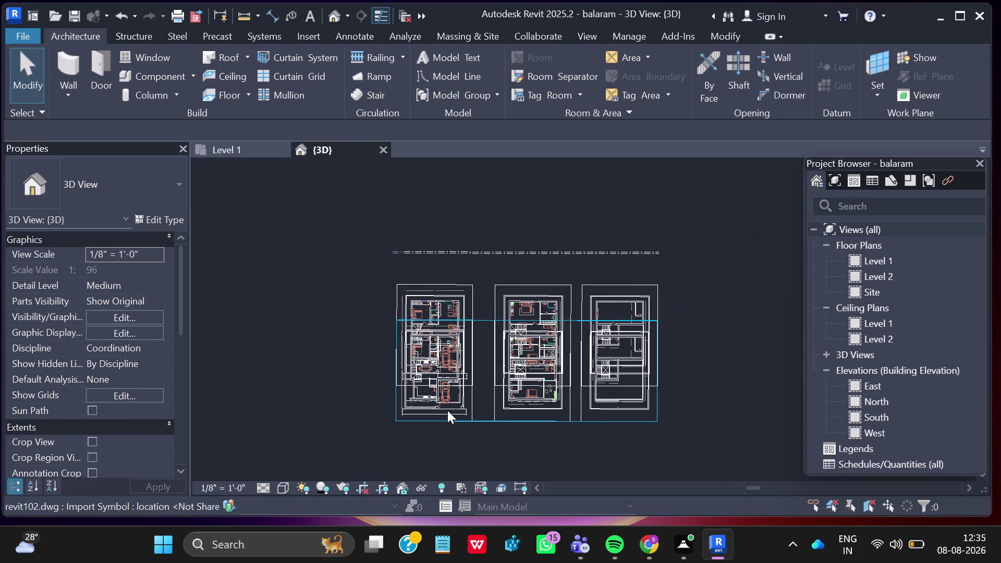
middle_drag(477, 489, 526, 434)
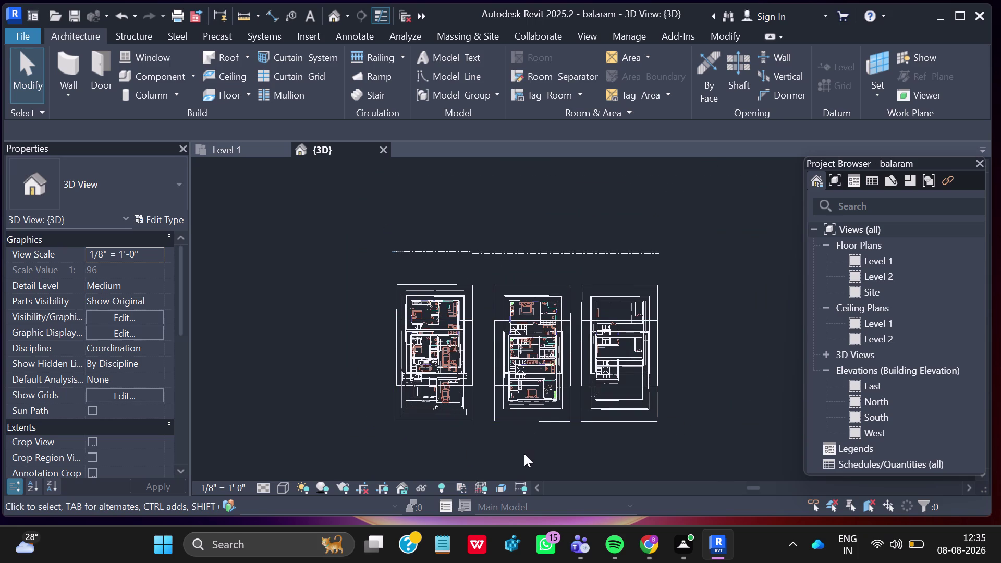
middle_drag(524, 453, 551, 228)
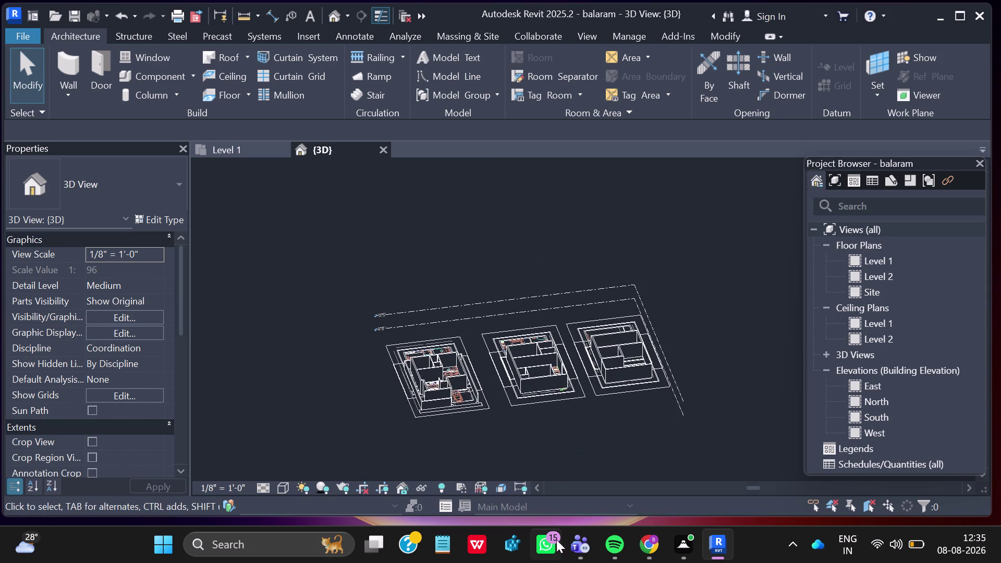
middle_drag(557, 448, 556, 359)
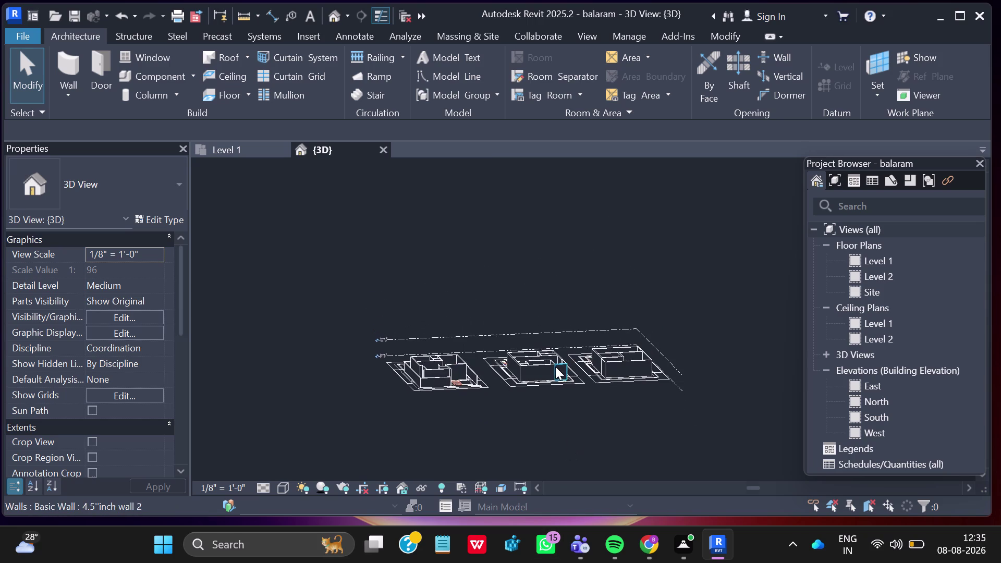
middle_drag(527, 389, 497, 389)
scroll(up, 3)
scroll(up, 3)
scroll(up, 3)
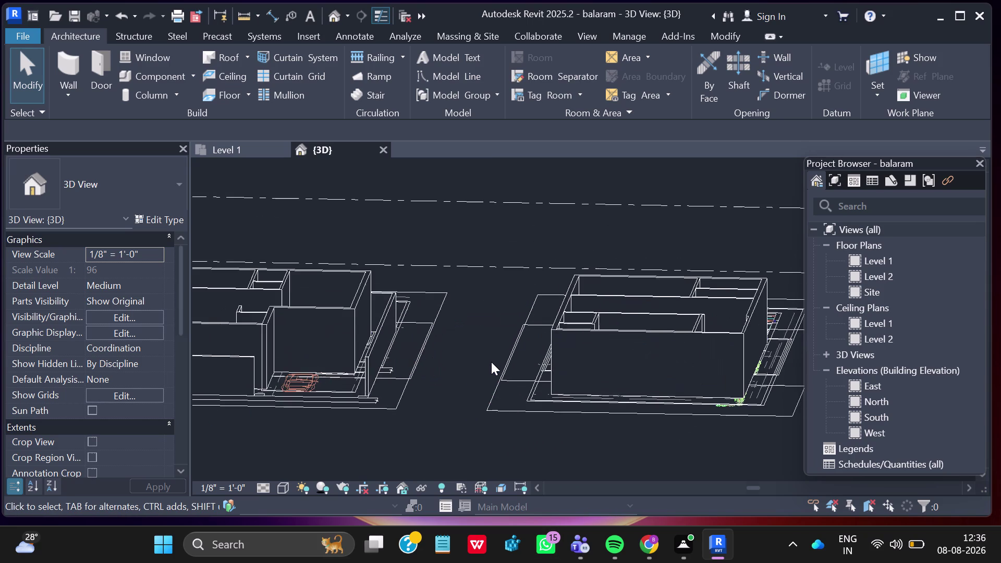
scroll(down, 3)
scroll(down, 3)
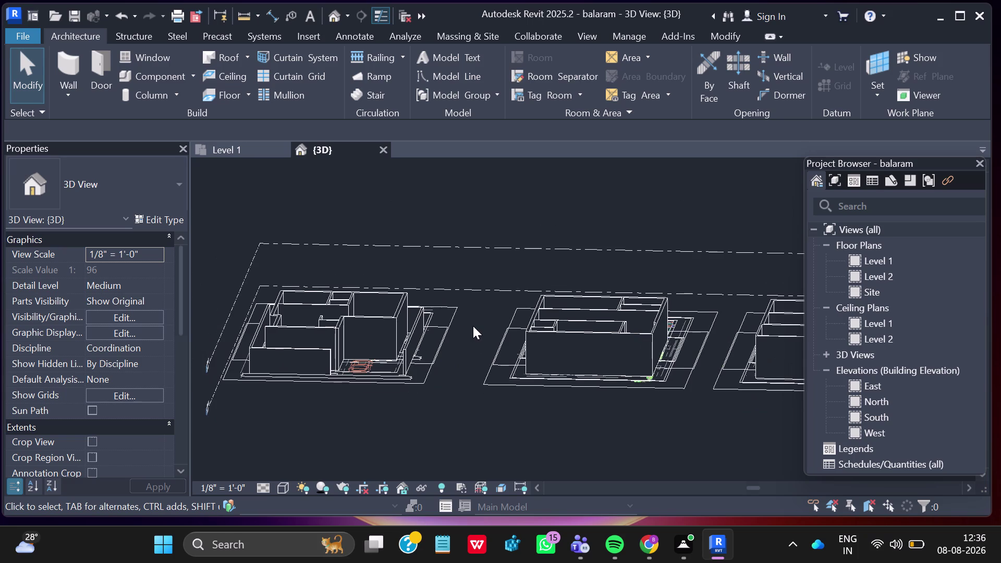
scroll(down, 3)
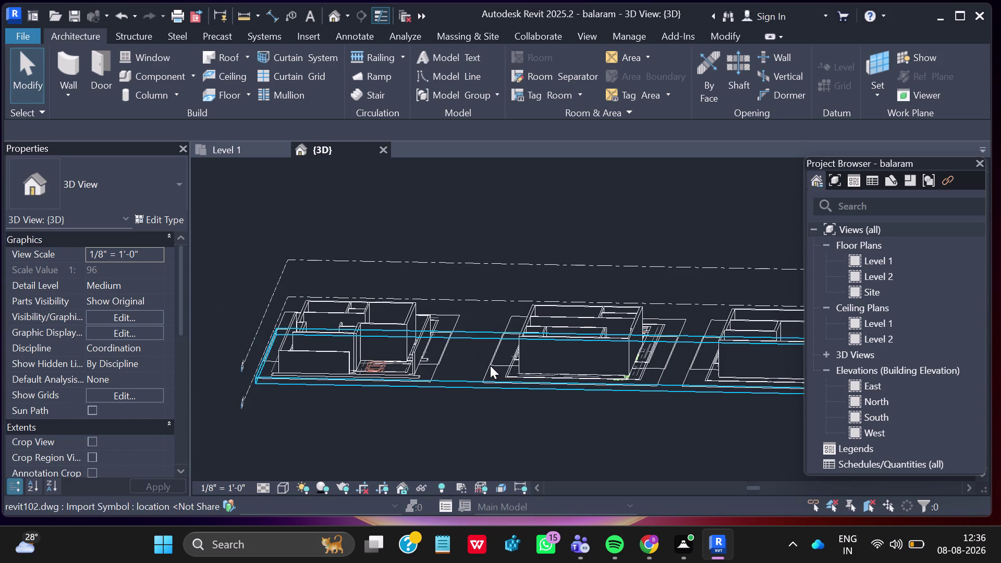
click(269, 155)
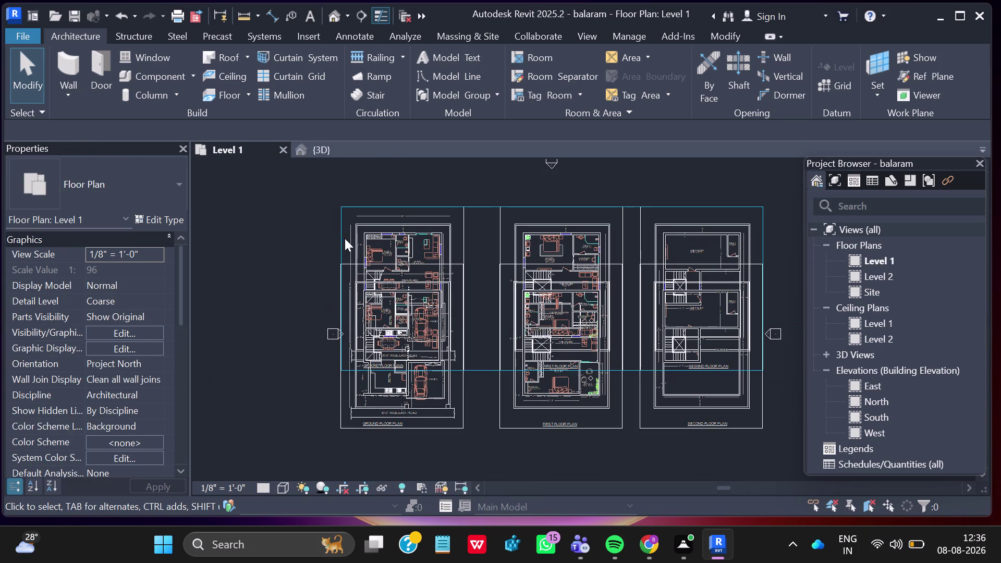
Delete the offset duplicate DWG import on Level 1 and return to the 3D view.
click(340, 239)
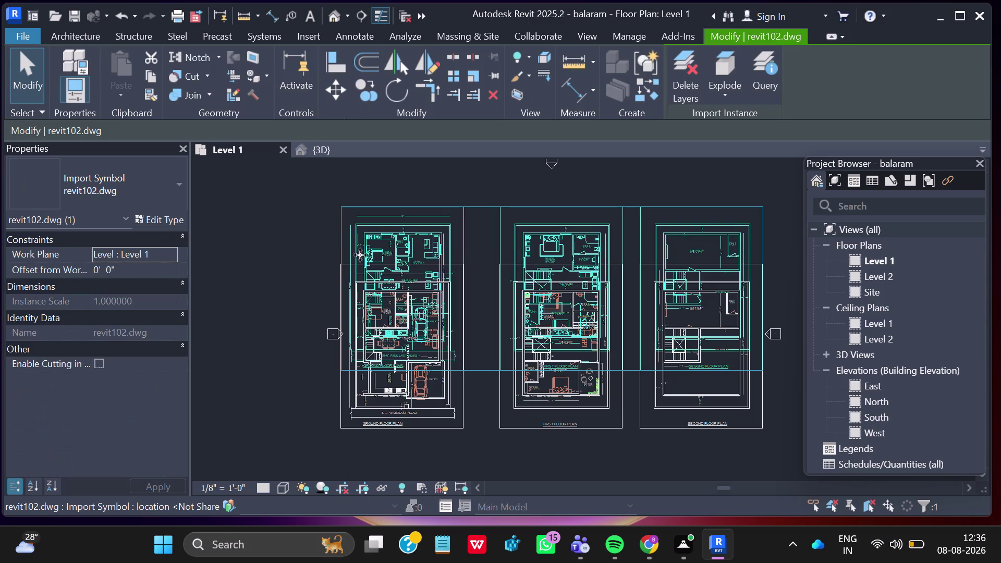
key(Delete)
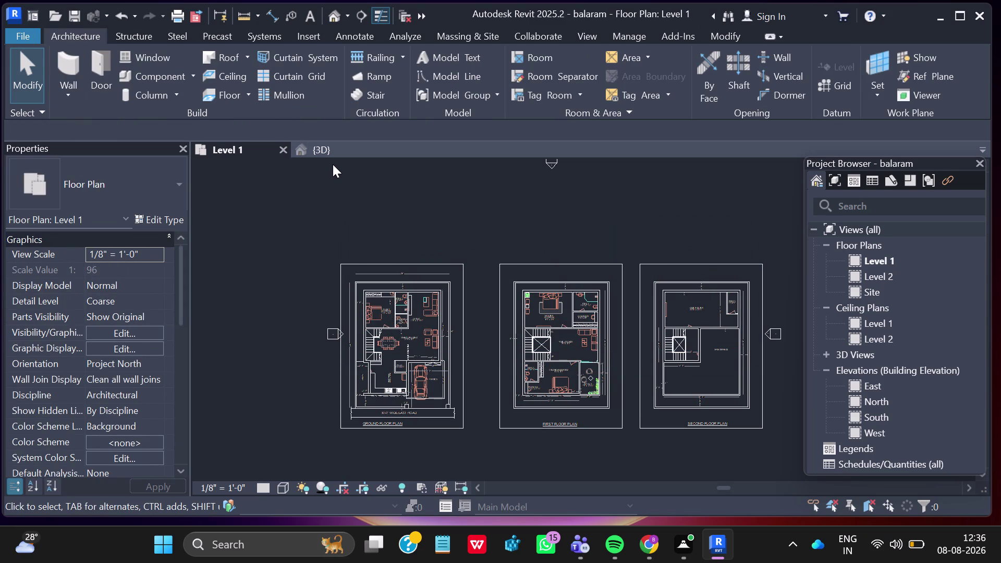
click(332, 156)
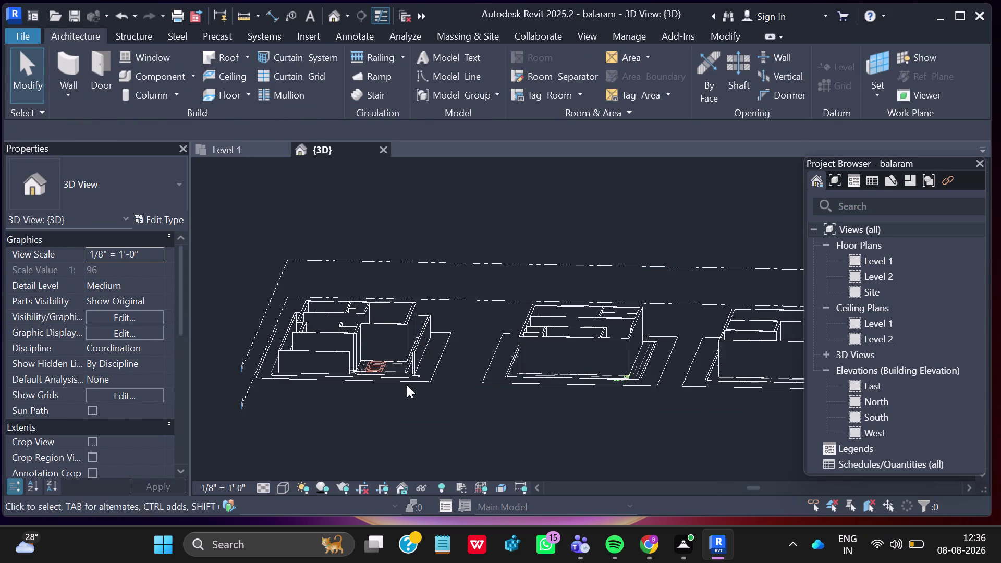
Orbit closely around the ground floor house's walls in 3D, then open Level 1.
scroll(up, 3)
scroll(up, 3)
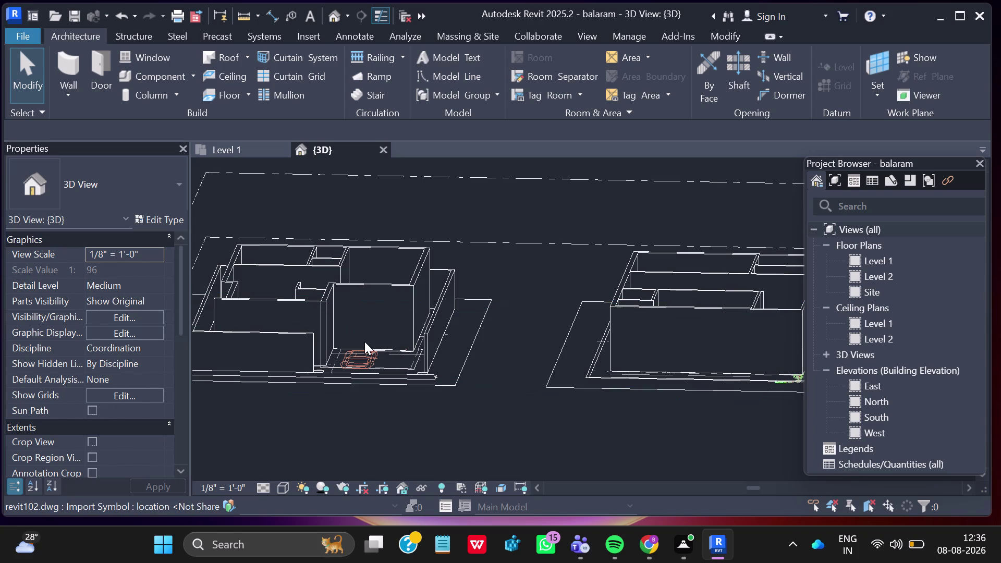
middle_drag(374, 359, 400, 464)
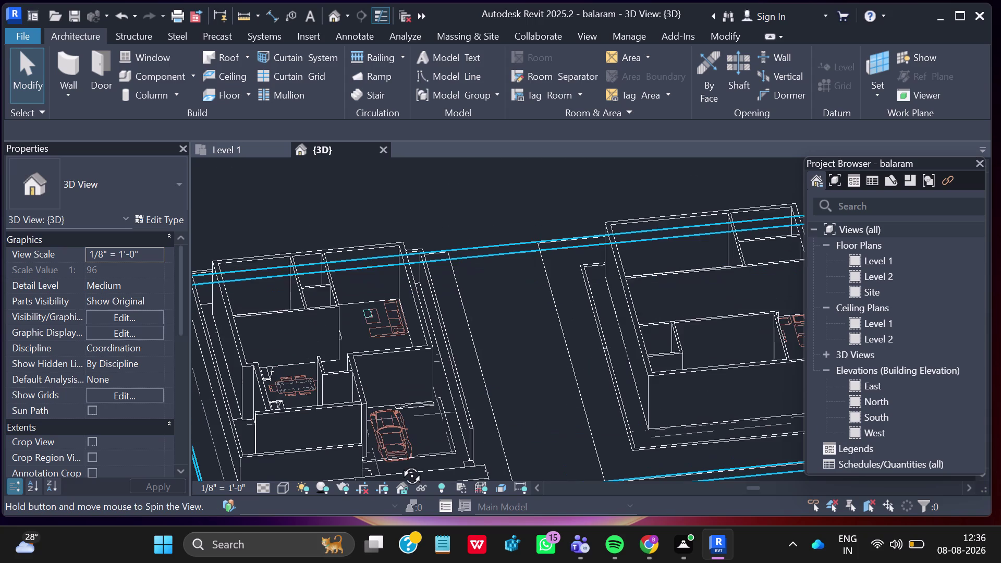
middle_drag(400, 464, 386, 439)
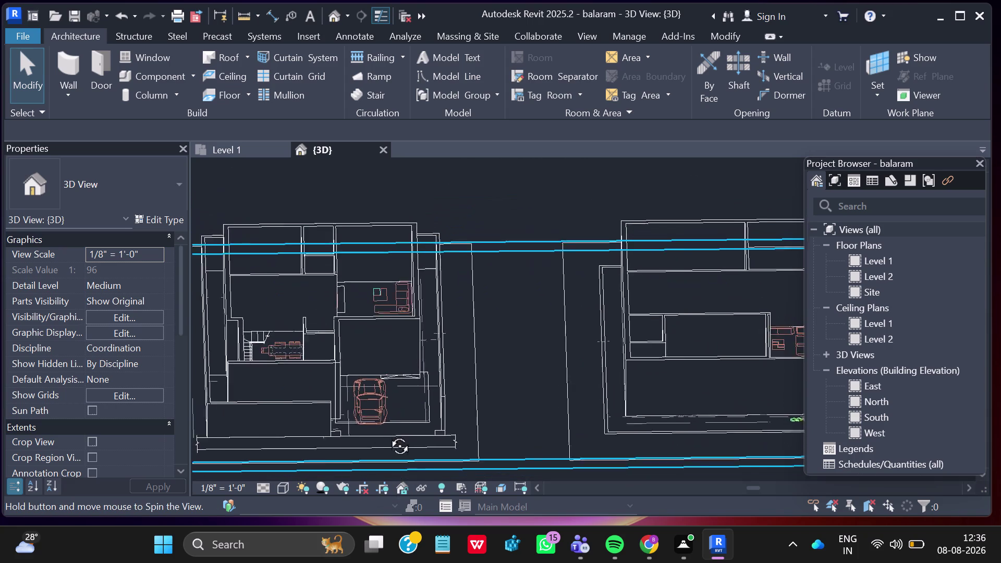
middle_drag(387, 438, 383, 484)
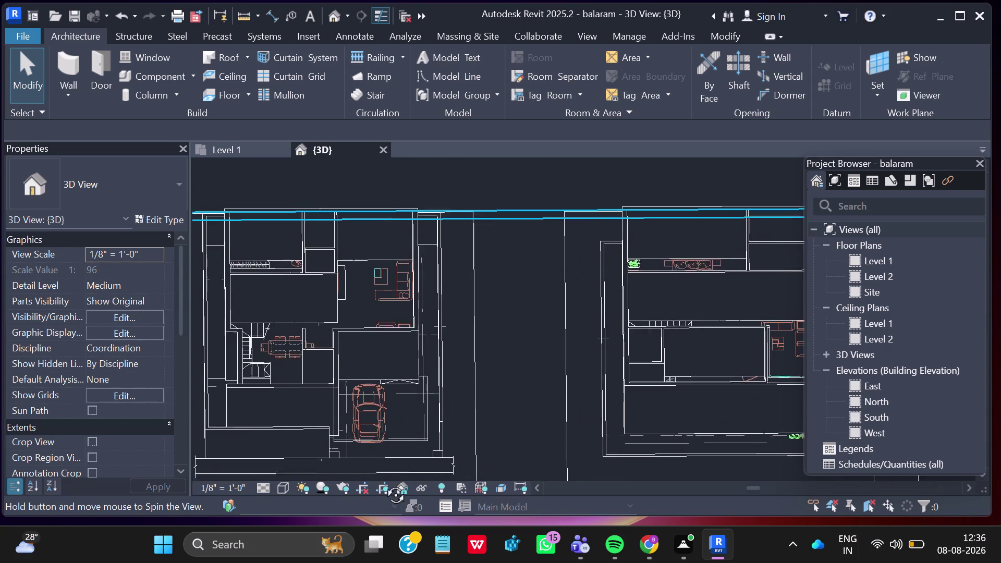
middle_drag(384, 484, 384, 479)
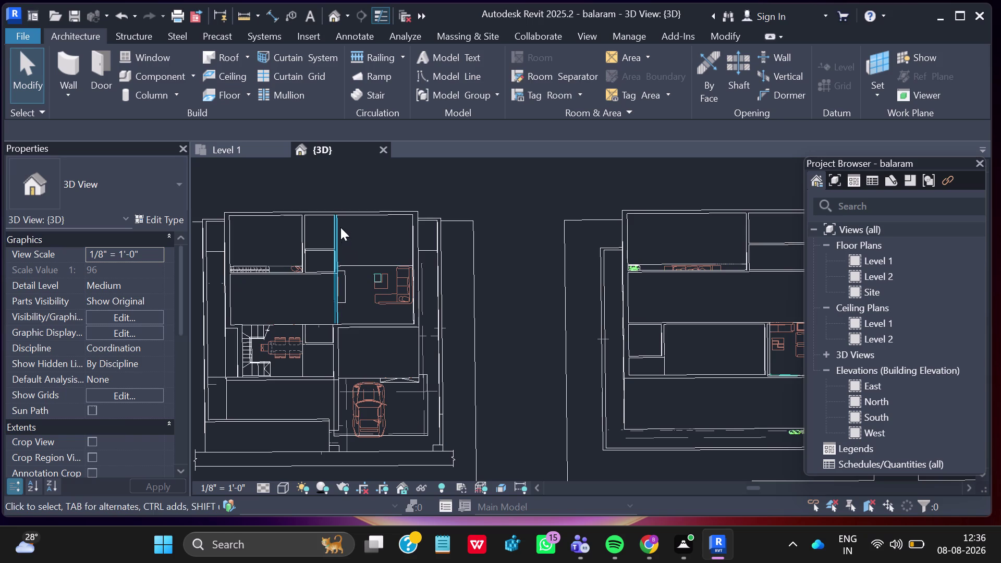
click(213, 146)
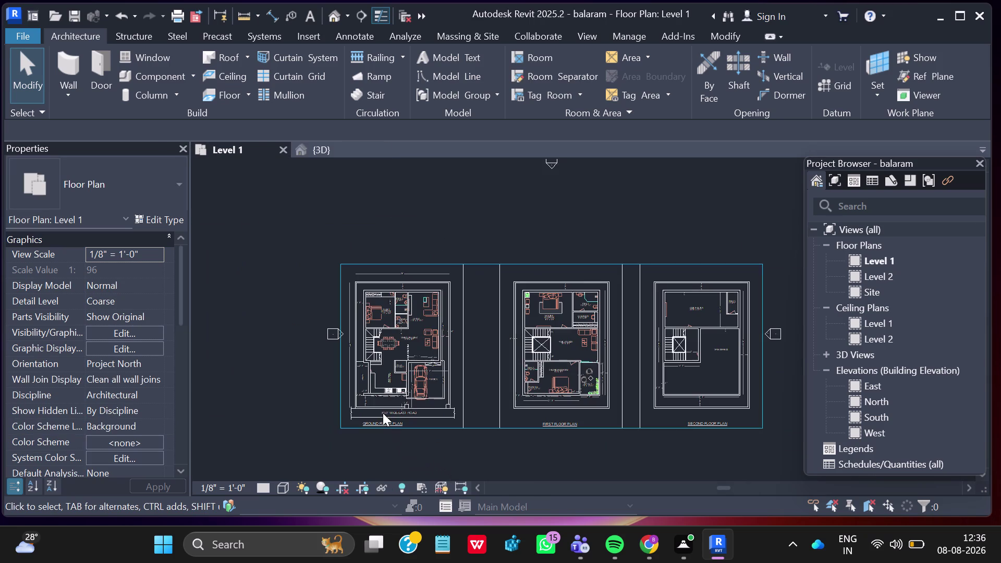
Zoom into the ground floor plan's garage and kitchen area, then return to 3D.
scroll(up, 3)
scroll(up, 3)
scroll(up, 3)
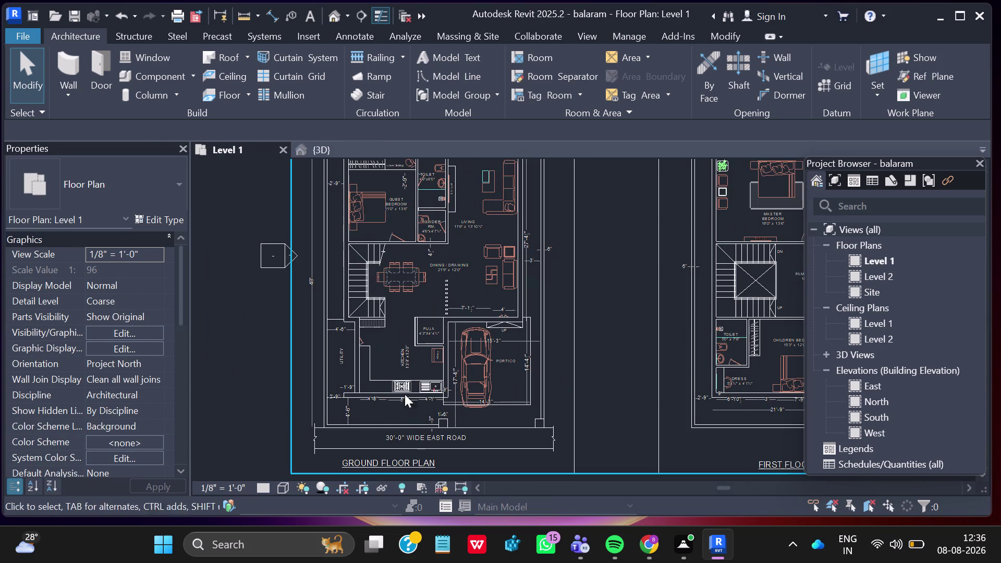
scroll(down, 3)
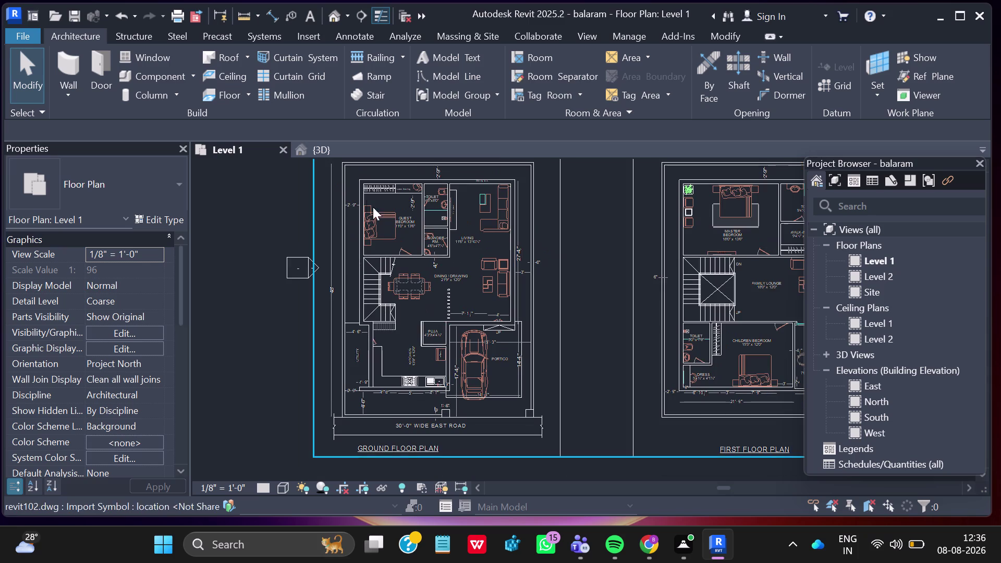
click(324, 156)
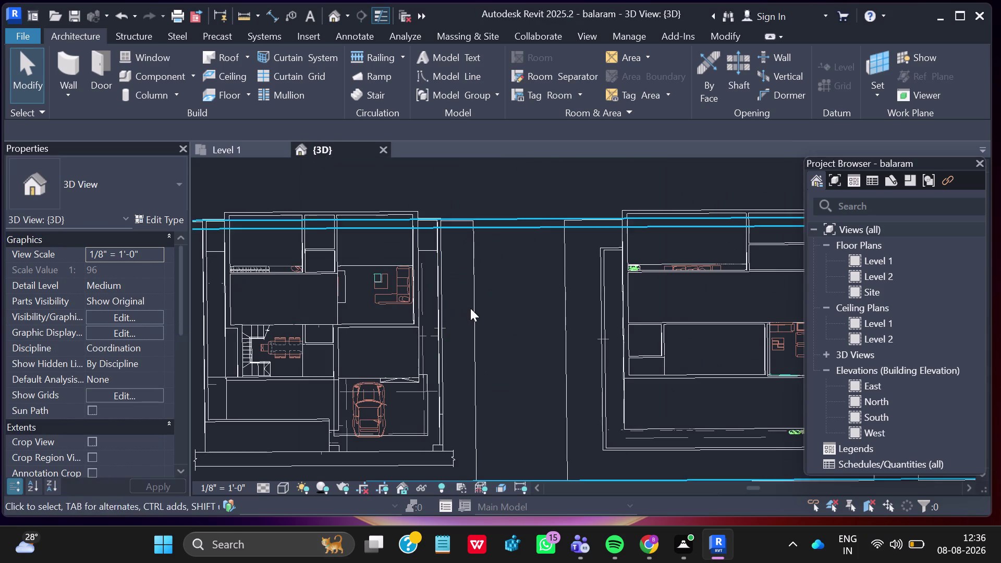
Orbit the 3D model to an angled side view showing the wall heights.
scroll(down, 3)
scroll(down, 3)
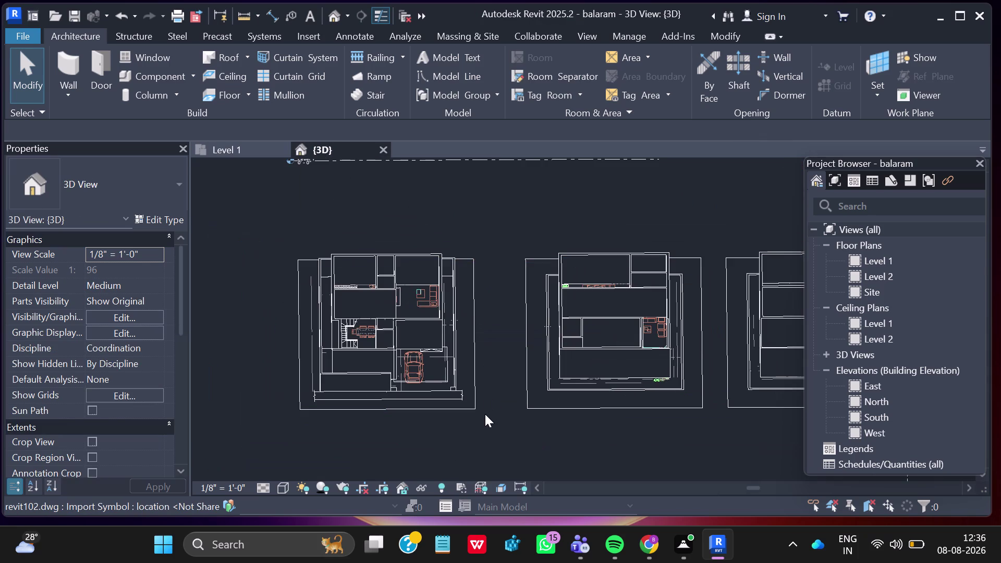
middle_drag(461, 443, 469, 370)
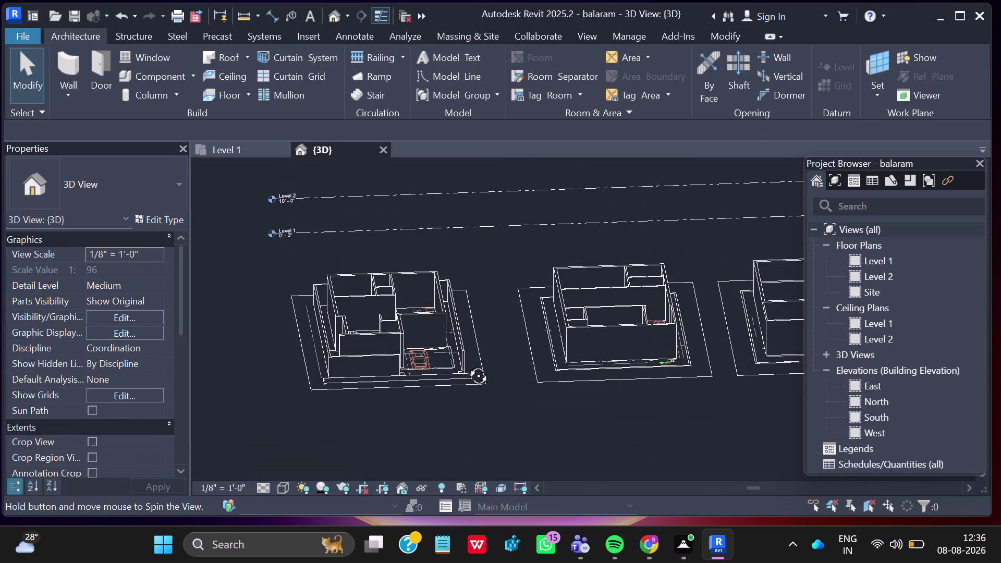
middle_drag(468, 370, 461, 301)
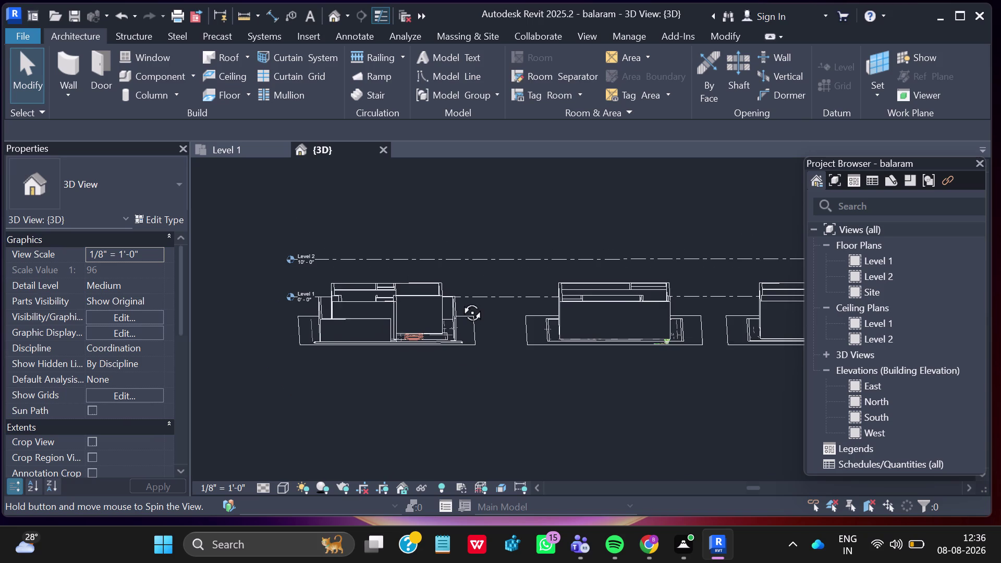
middle_drag(461, 300, 451, 312)
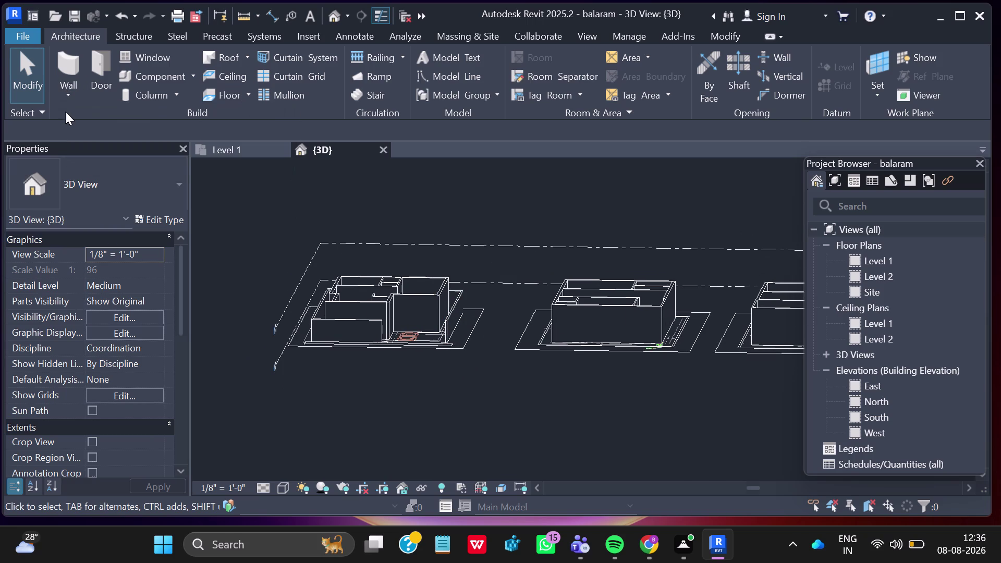
Briefly check Level 1, then open the Architecture Wall dropdown from the 3D view.
click(244, 151)
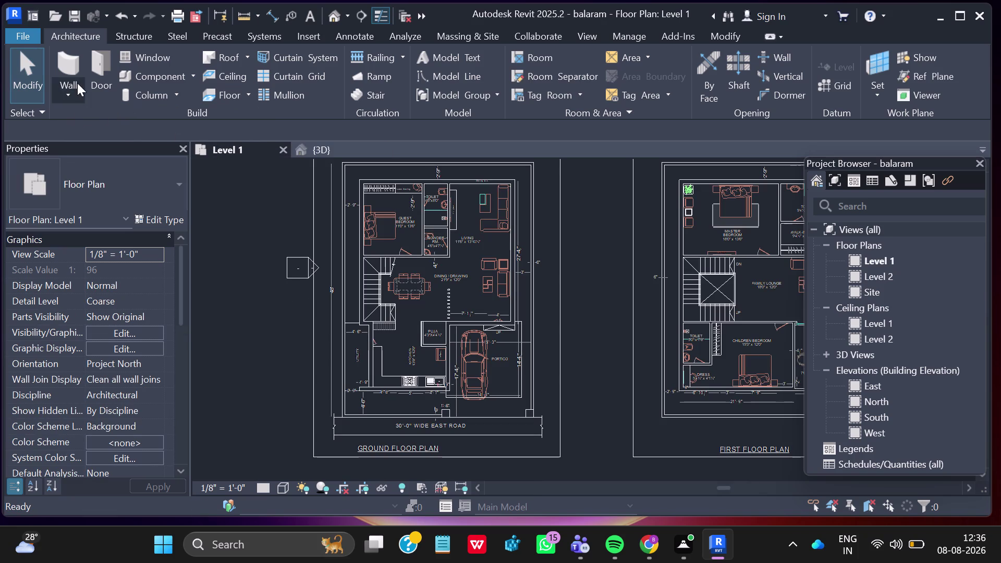
click(335, 147)
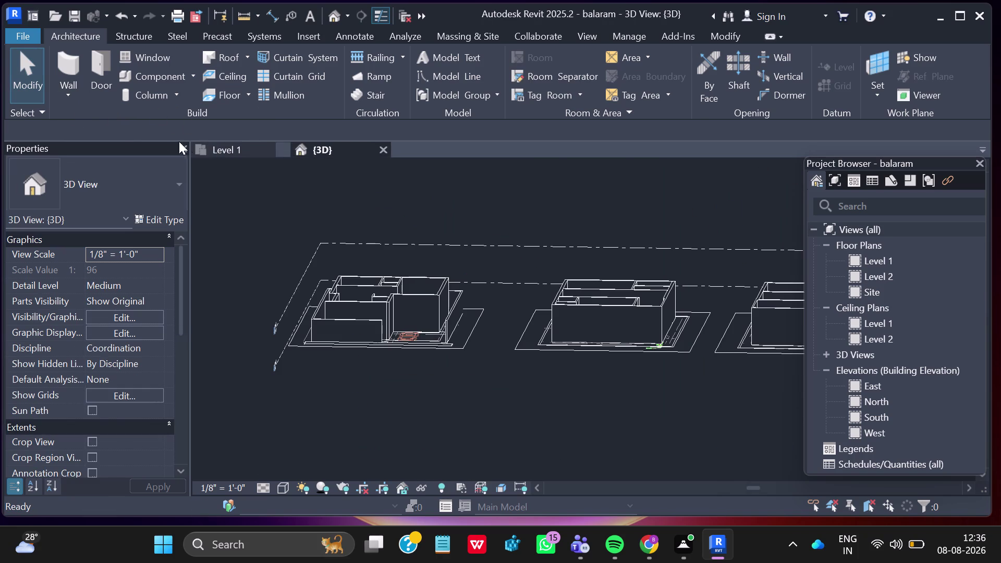
click(68, 103)
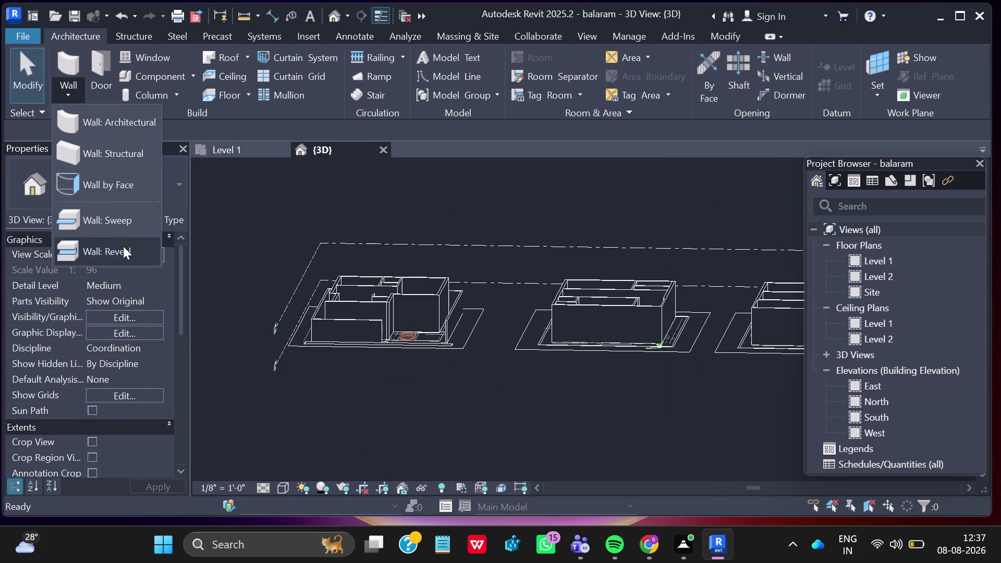
Place a 17' horizontal Wall: Reveal on the 9" wall, 2' above Level 1, and select it.
click(123, 248)
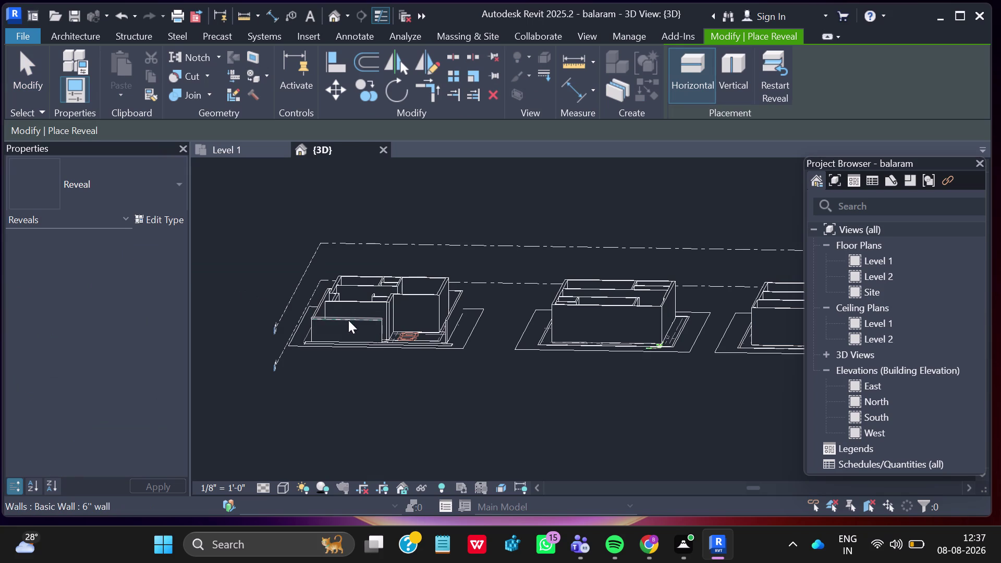
scroll(up, 3)
scroll(up, 3)
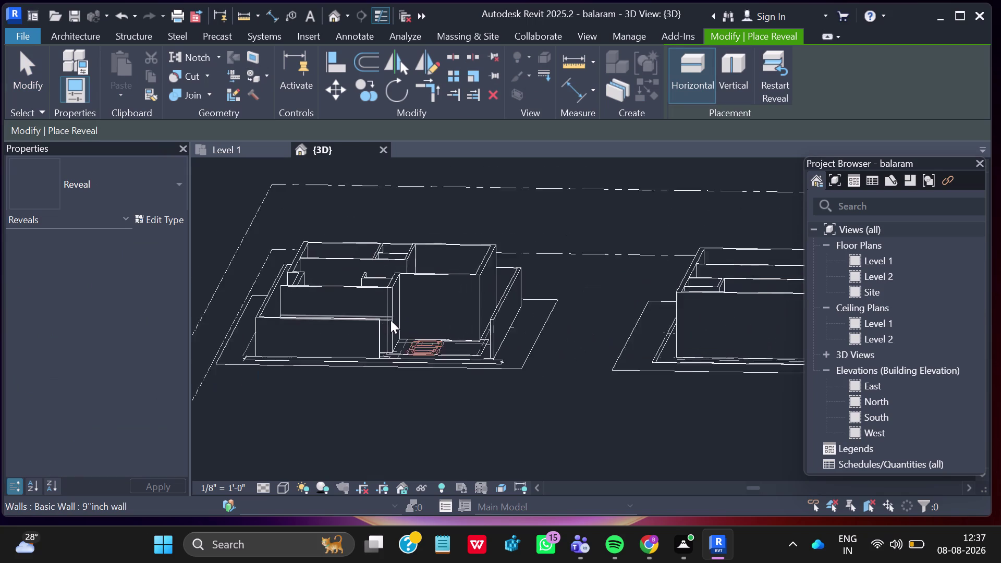
scroll(up, 3)
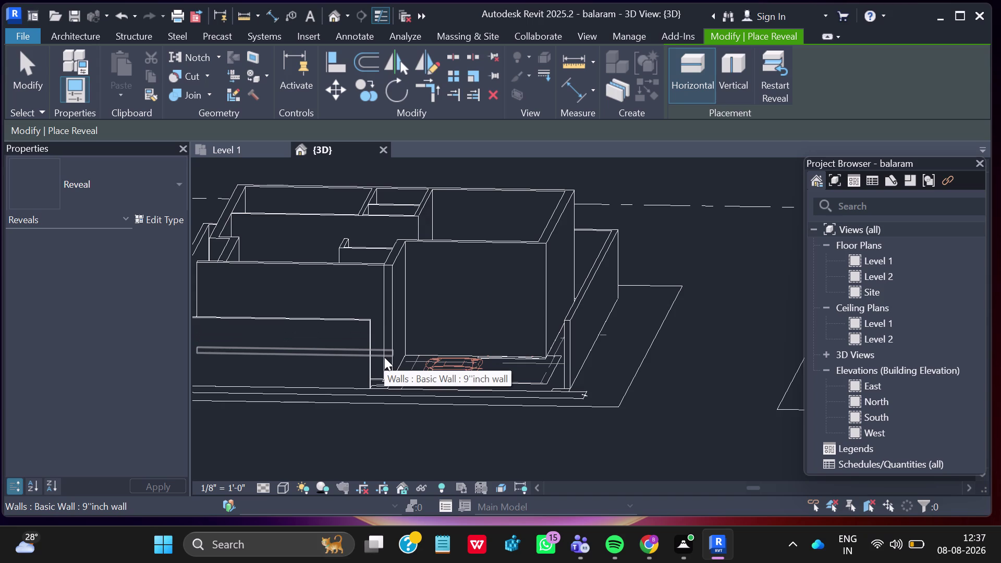
click(384, 357)
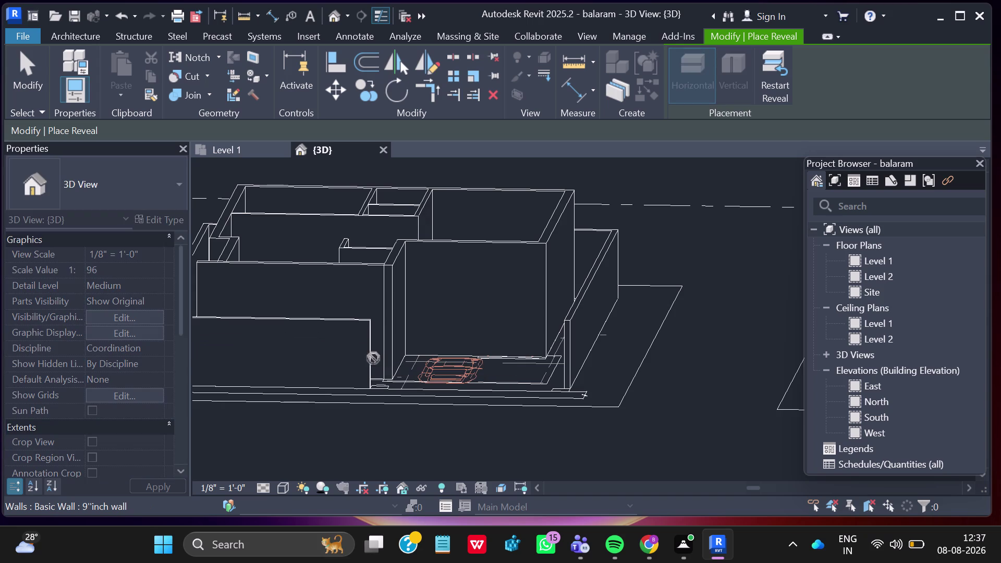
click(385, 352)
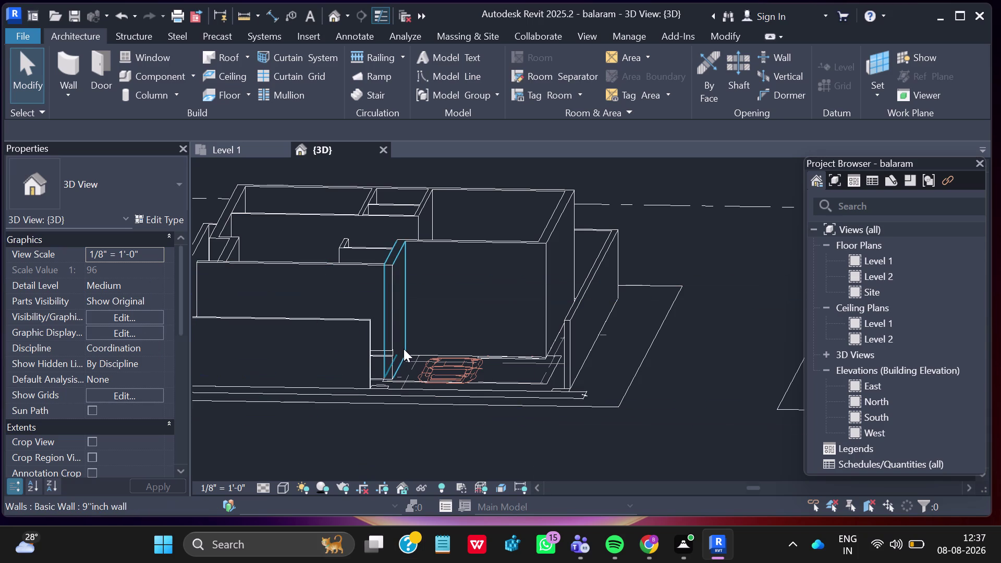
scroll(up, 3)
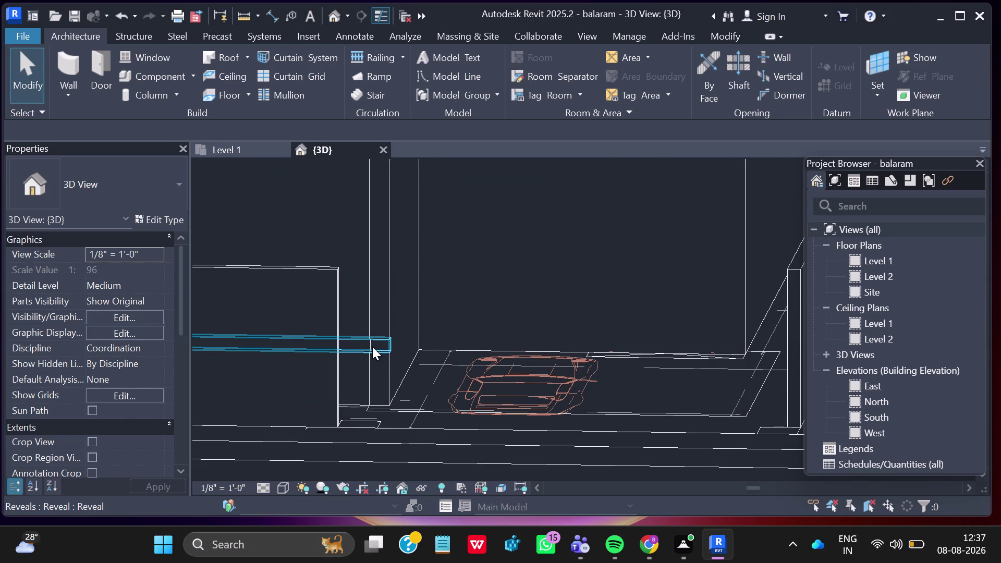
double_click(372, 345)
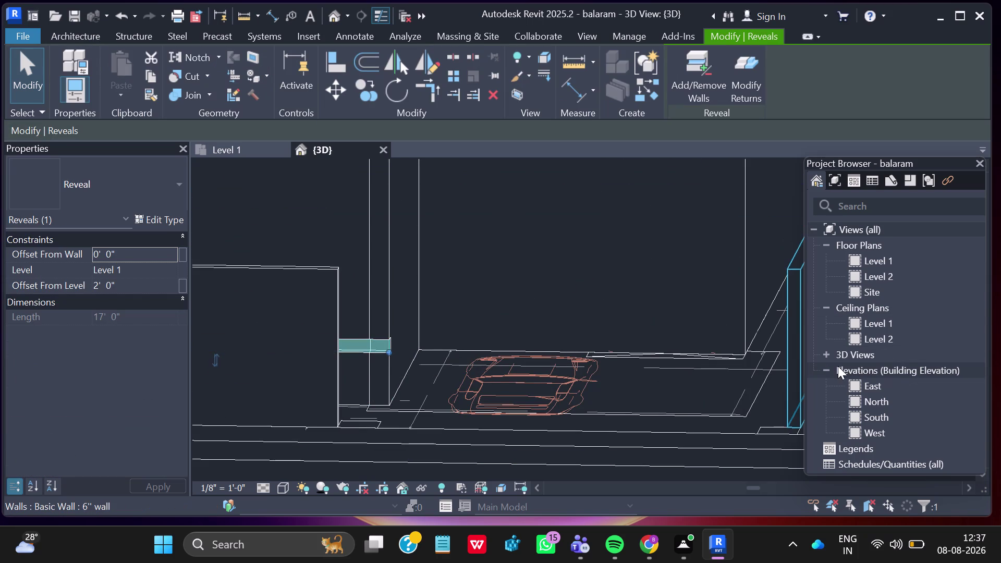
click(165, 223)
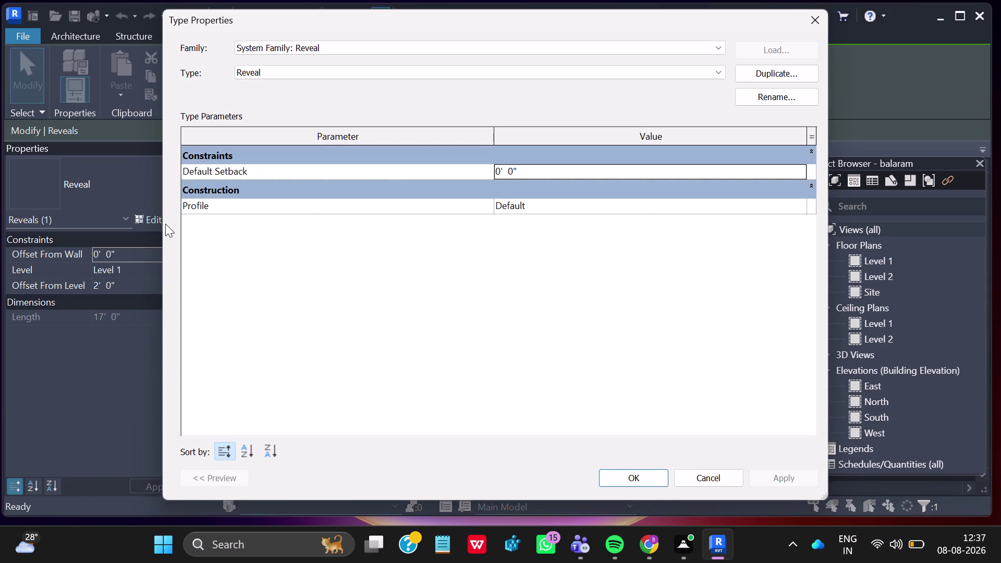
click(531, 171)
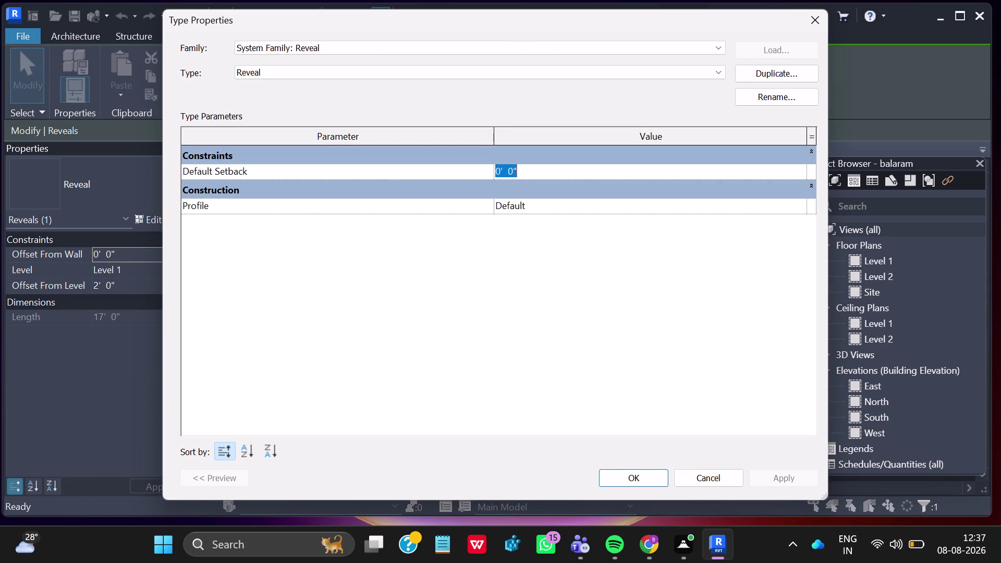
key(BackSpace)
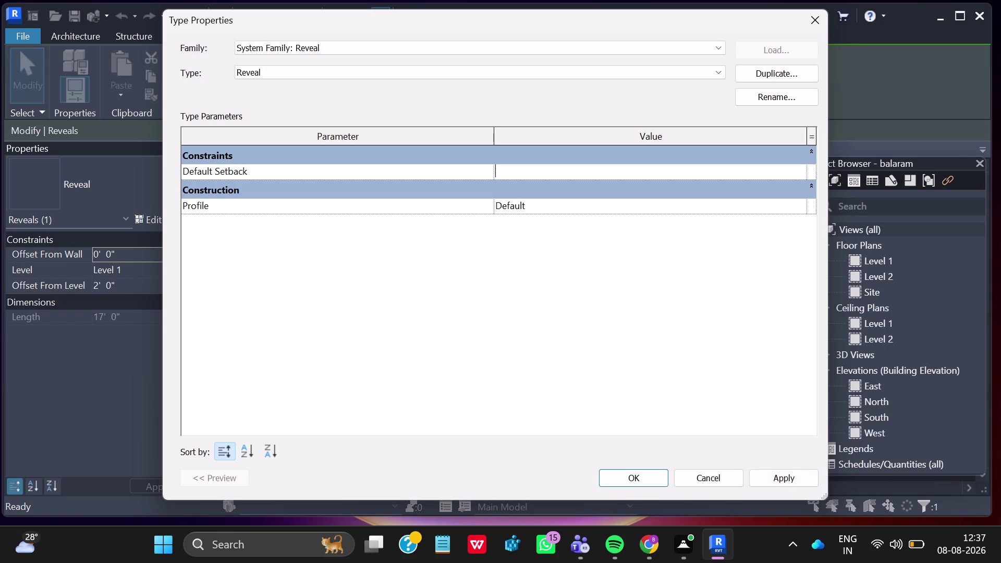
key(1)
key(apostrophe)
click(773, 478)
click(634, 478)
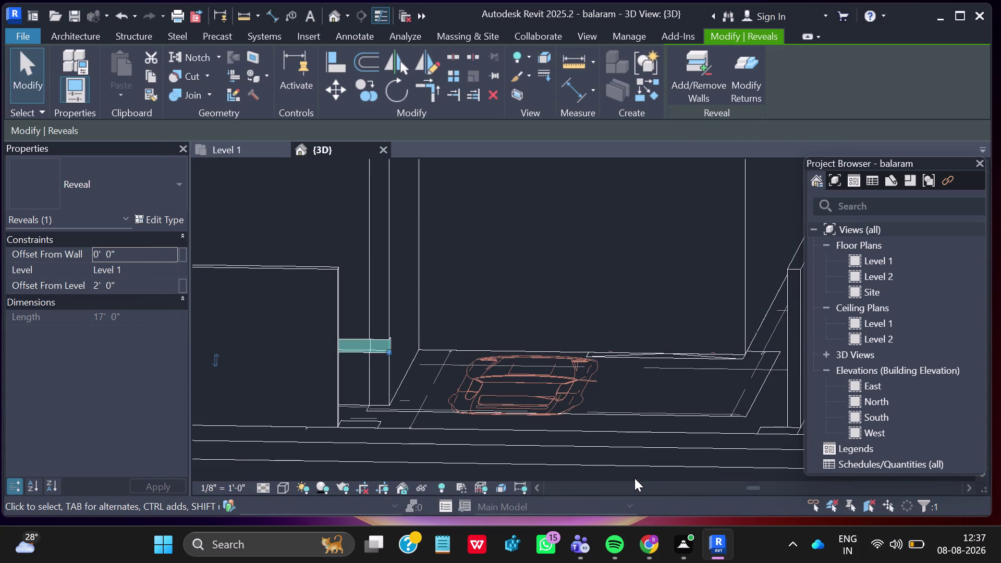
Scroll the Project Browser and expand the loaded Families list.
scroll(down, 3)
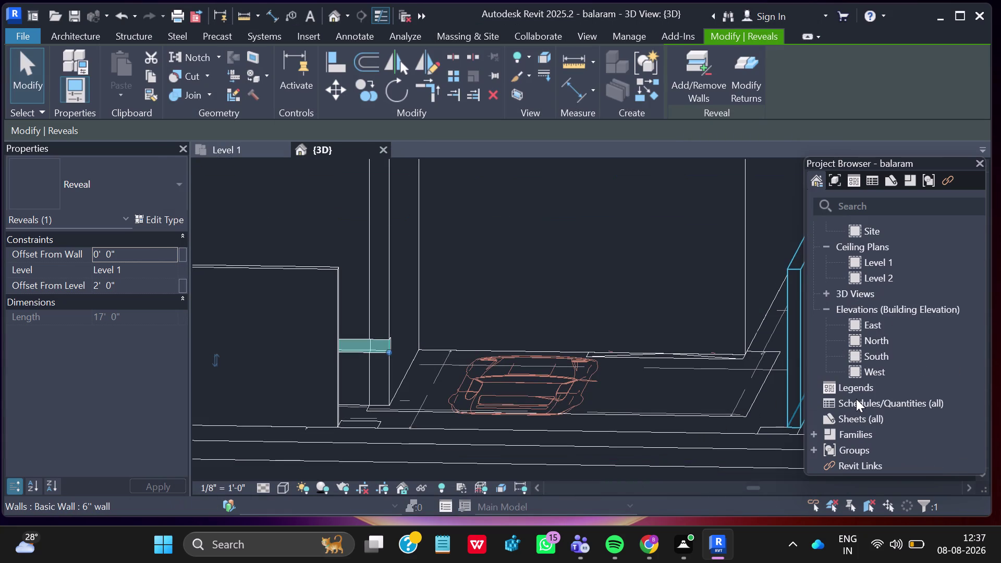
scroll(down, 3)
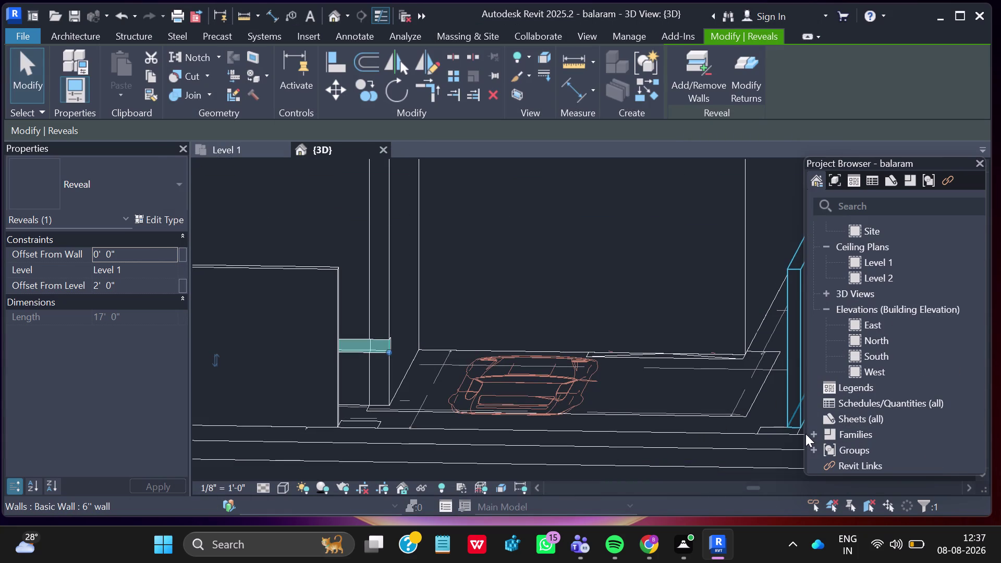
click(814, 434)
scroll(down, 3)
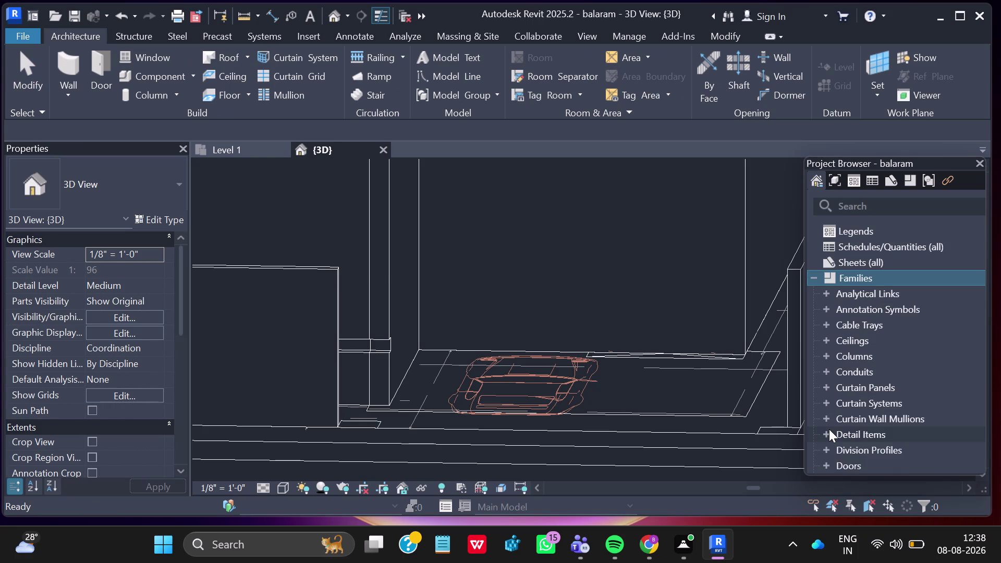
scroll(down, 3)
scroll(down, 3)
scroll(down, 3)
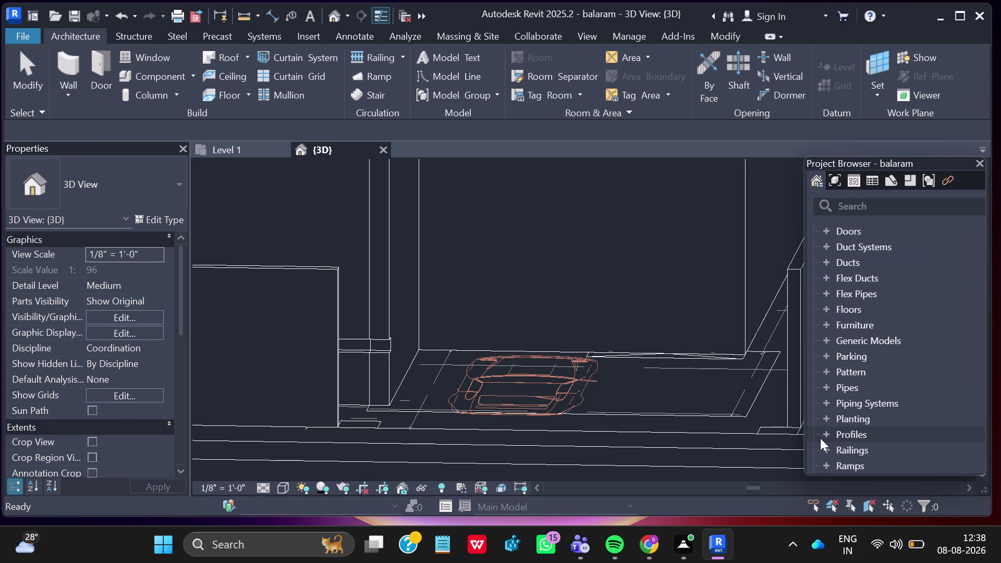
Expand the Profiles family category and scroll through its families.
click(826, 432)
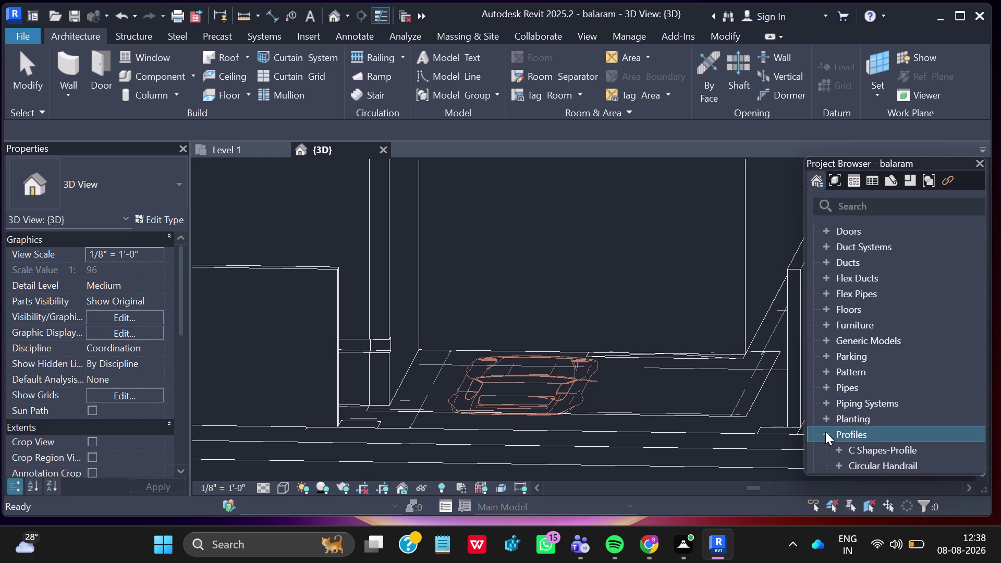
scroll(down, 3)
scroll(down, 3)
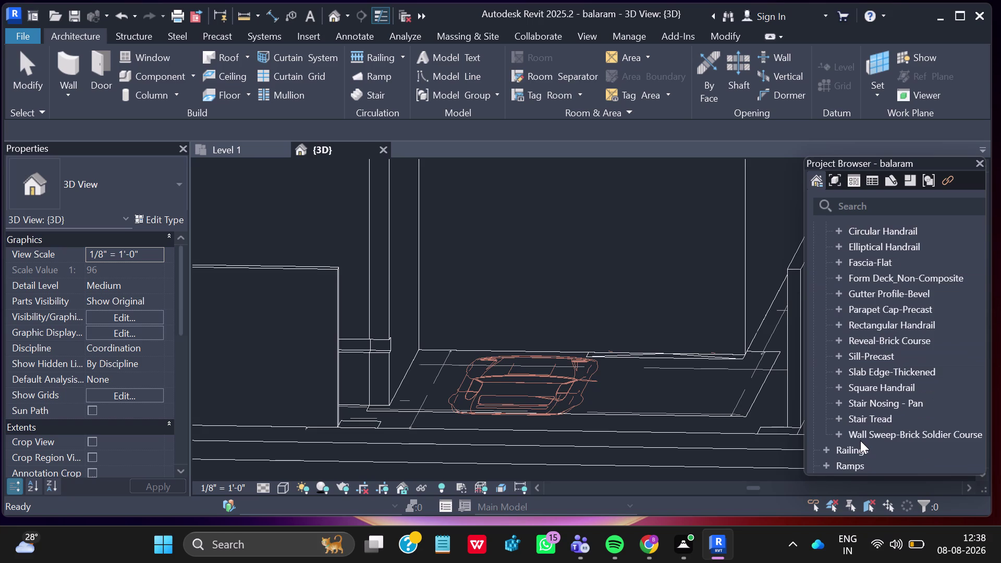
scroll(down, 3)
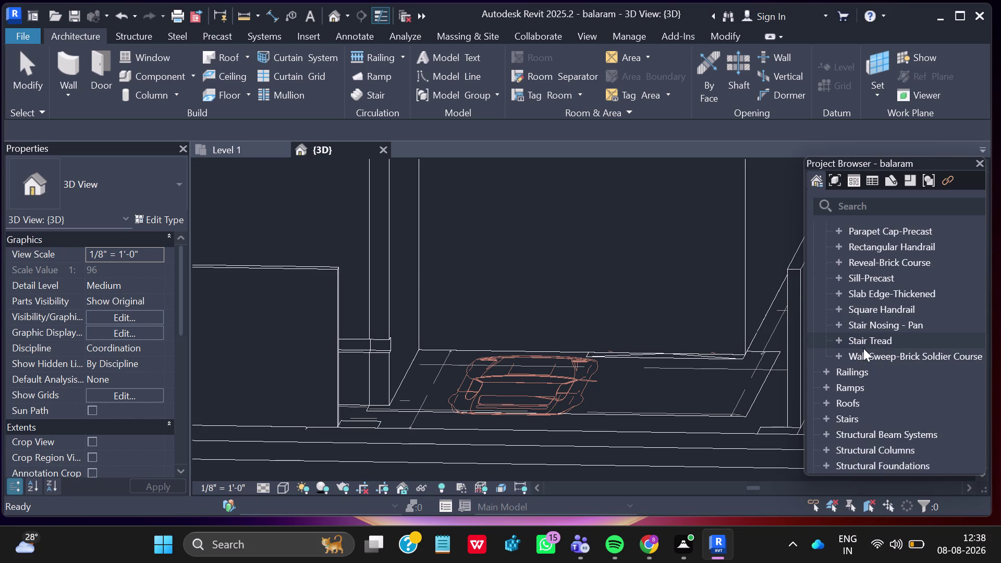
scroll(down, 3)
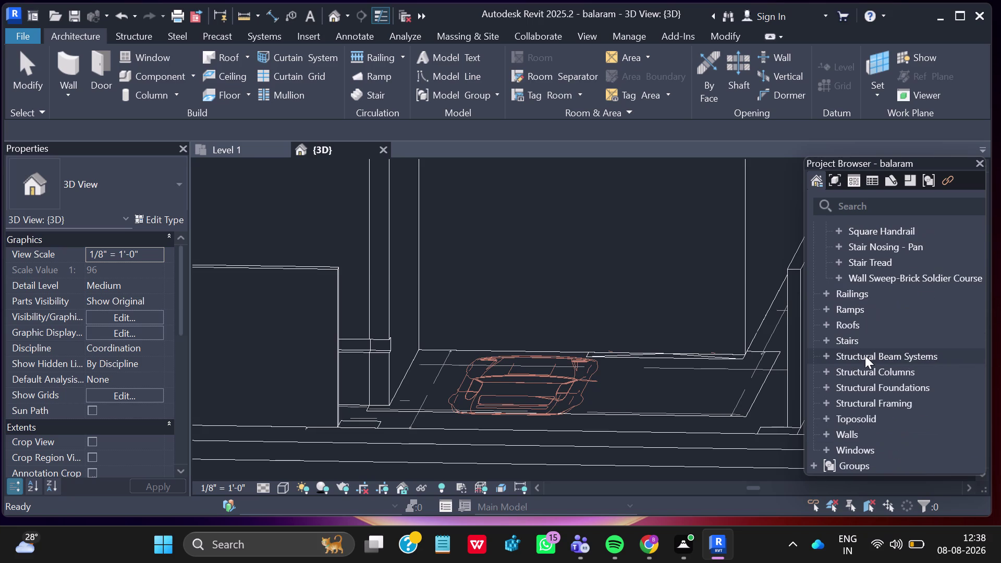
scroll(up, 3)
scroll(up, 3)
scroll(up, 3)
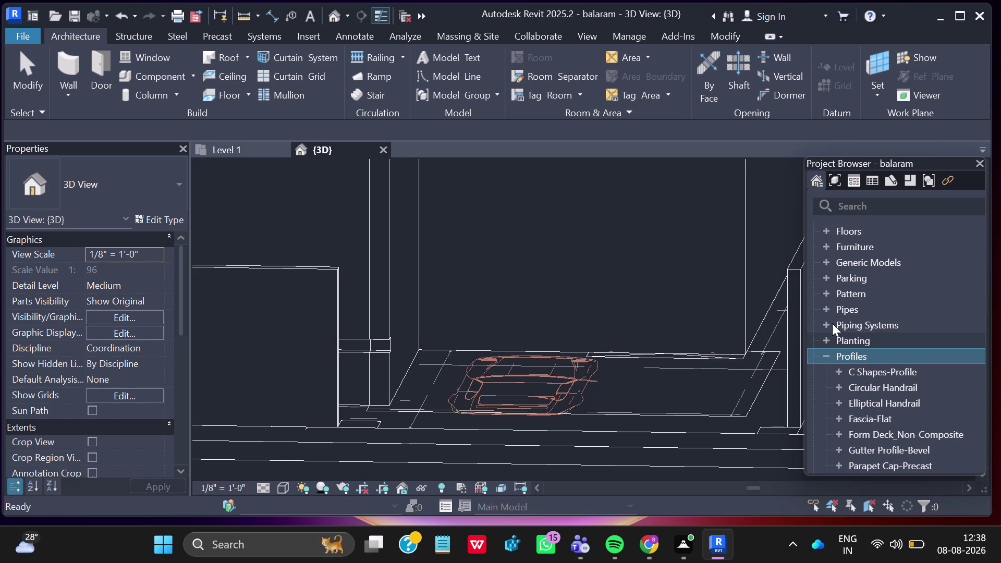
Expand the Pattern list, then expand Reveal-Brick Course to show 1, 2 and 3 Bricks.
click(824, 290)
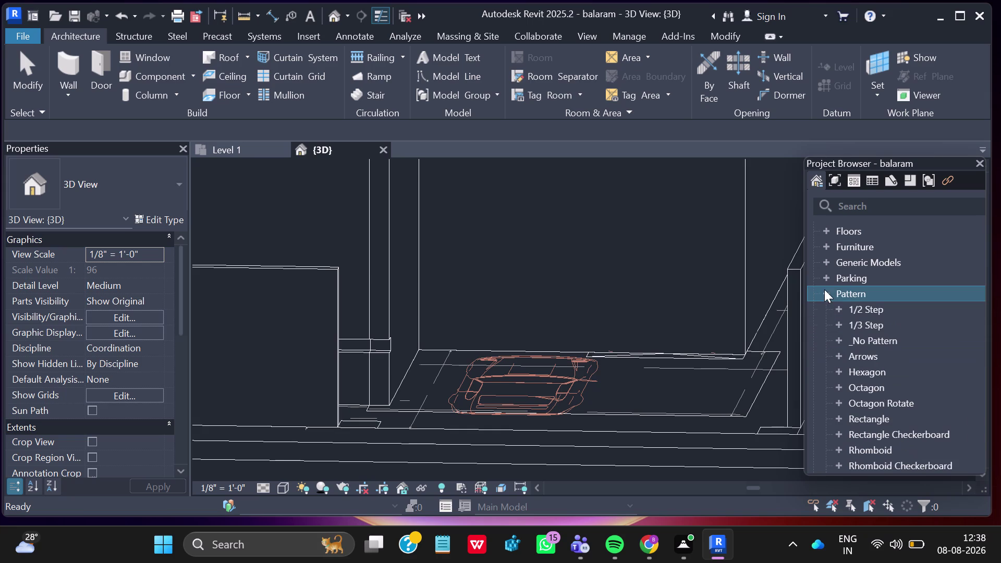
scroll(down, 3)
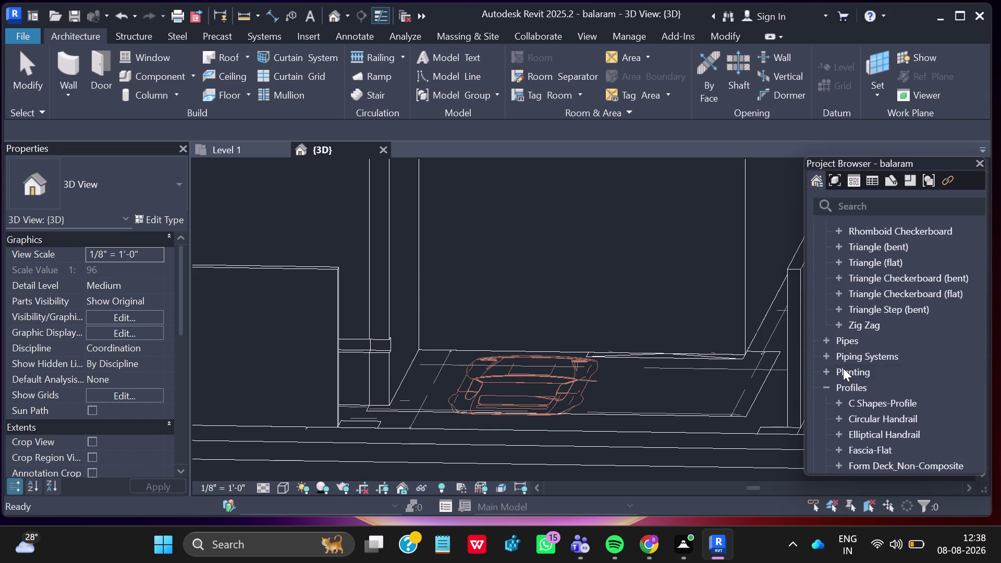
scroll(down, 3)
scroll(down, 3)
scroll(down, 3)
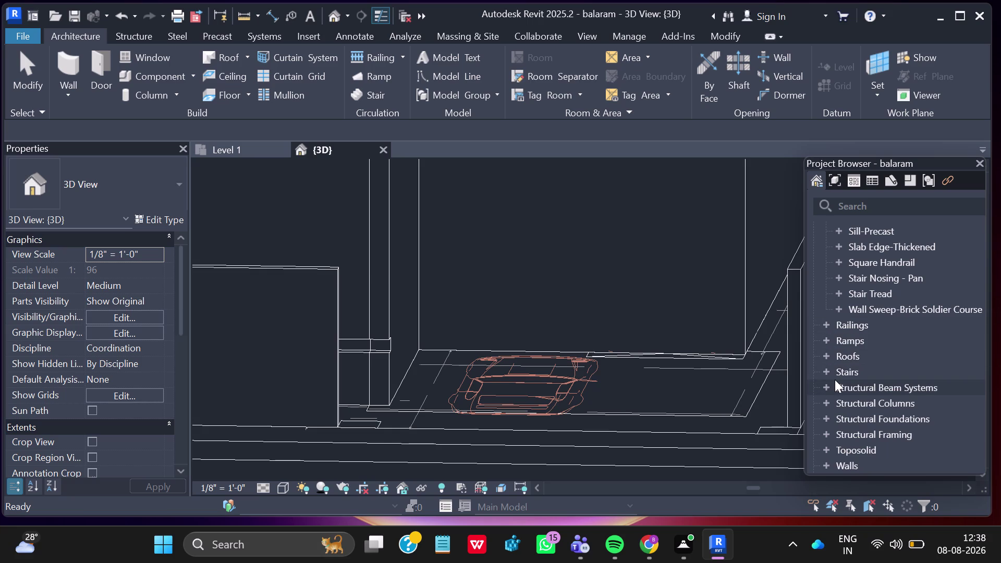
scroll(down, 3)
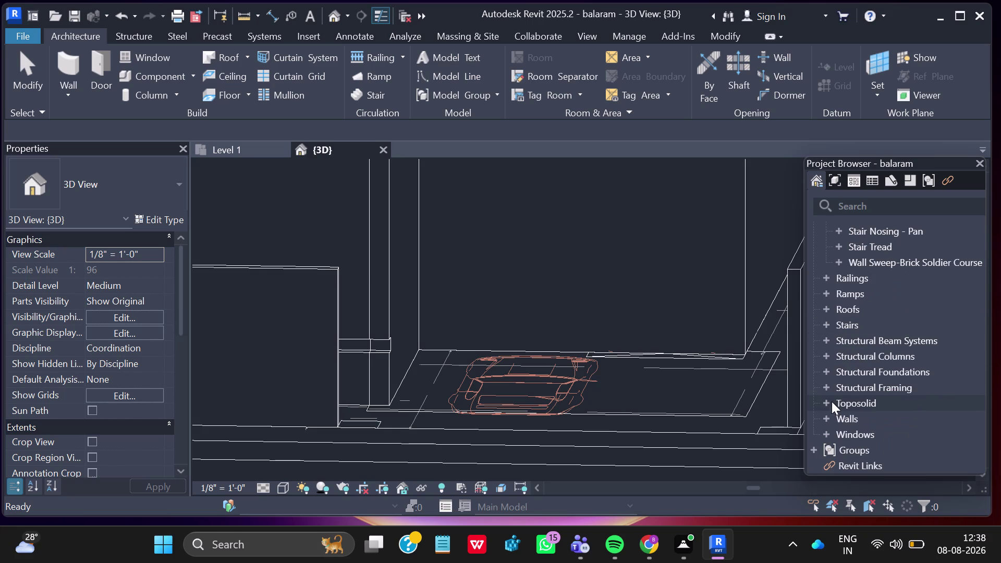
scroll(up, 3)
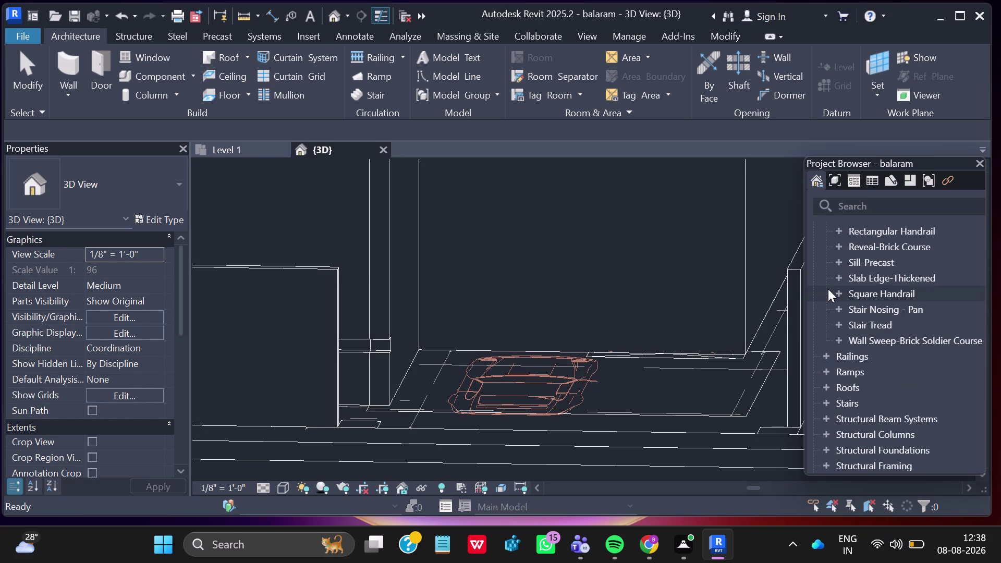
scroll(up, 3)
scroll(up, 3)
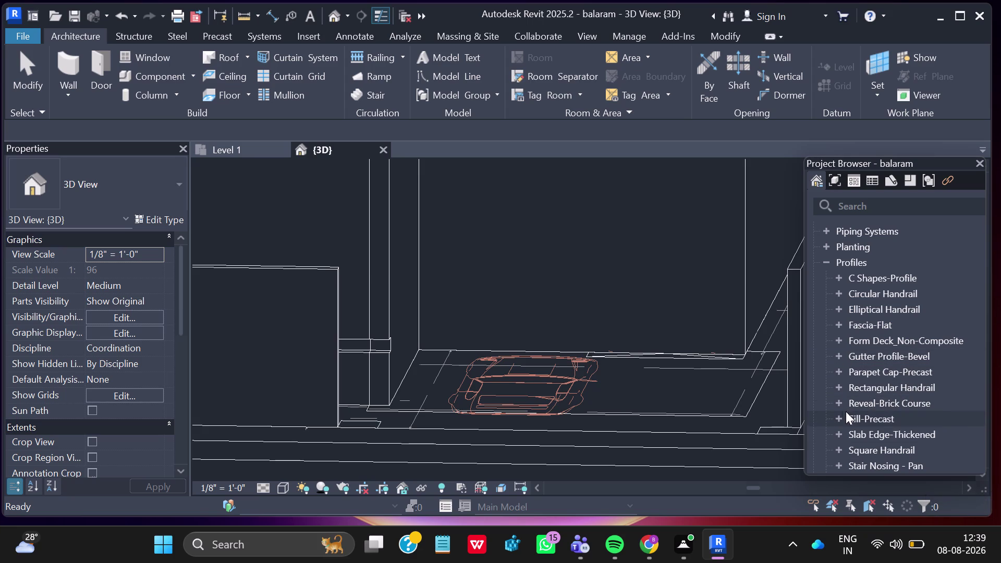
click(837, 400)
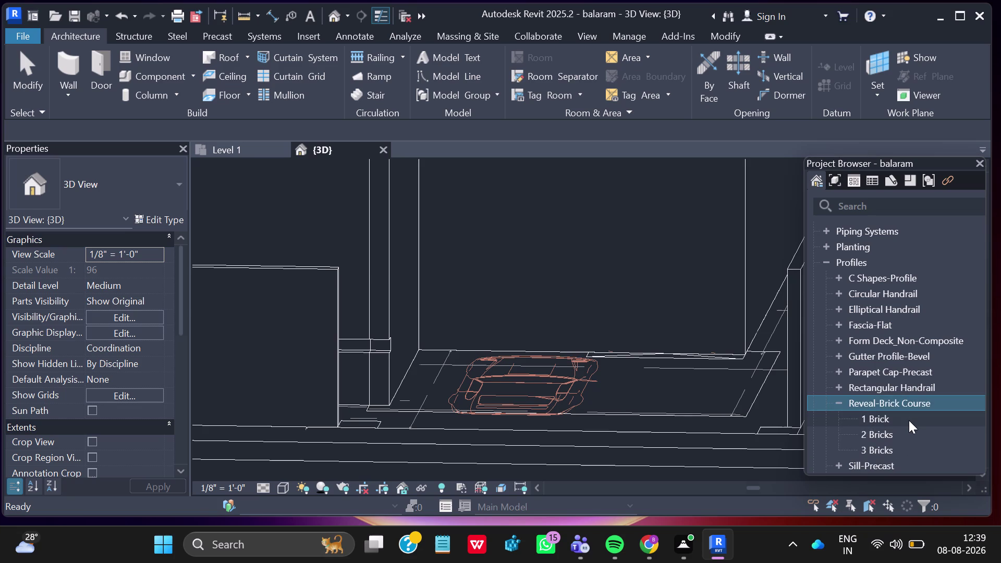
Set the Reveal-Brick Course 1 Brick type's Brick Length to 1' with 4" brick height.
click(909, 420)
double_click(913, 419)
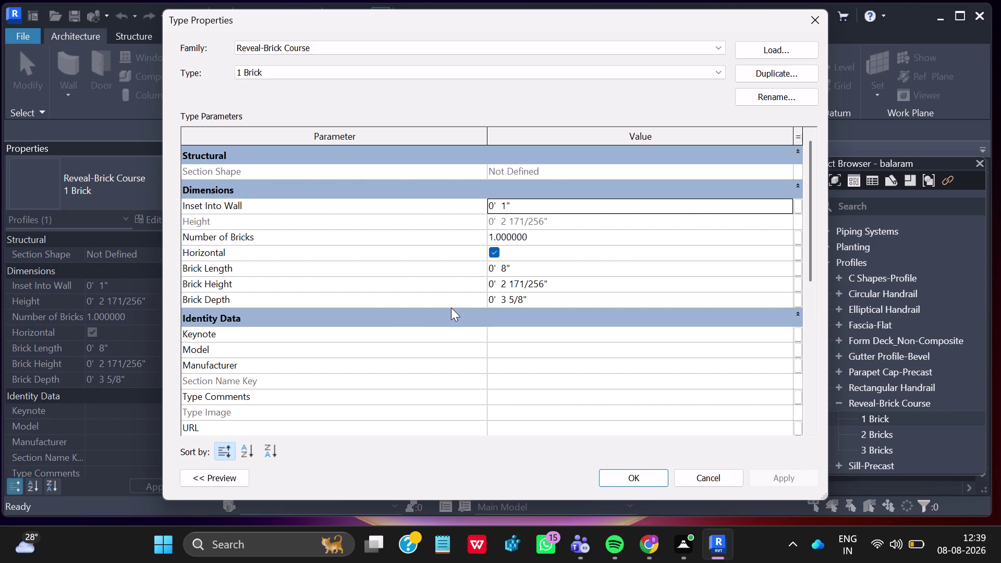
click(519, 269)
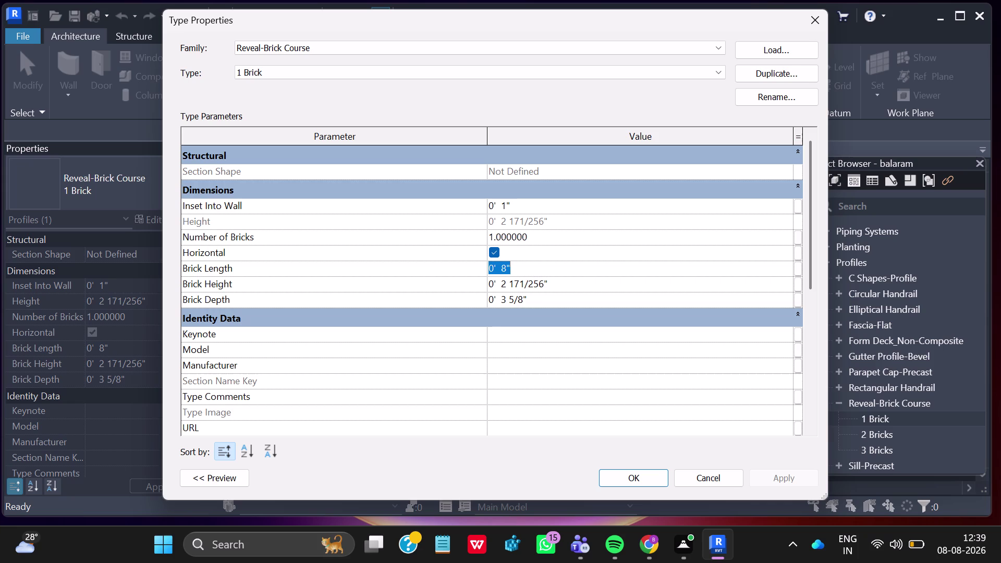
key(BackSpace)
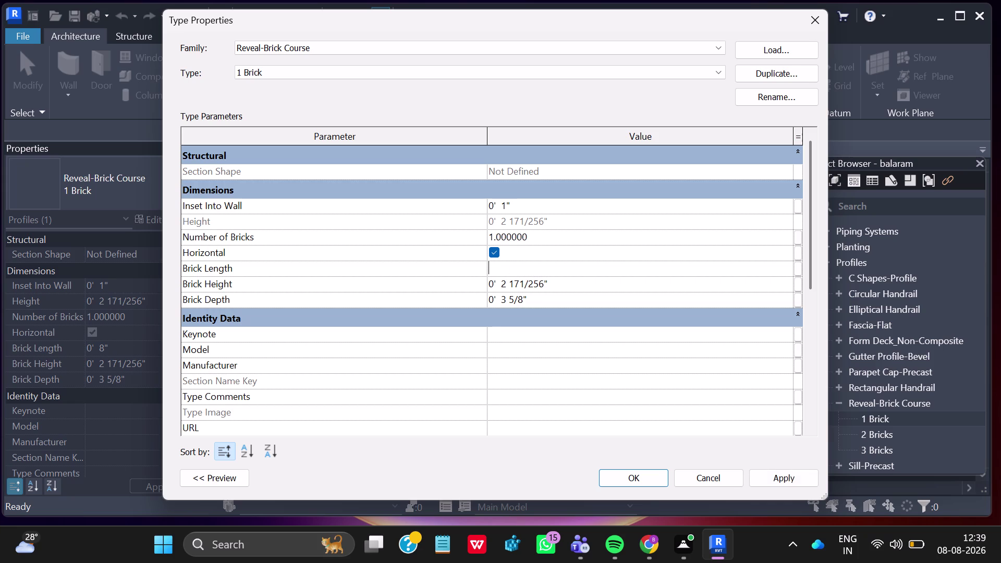
key(1)
key(apostrophe)
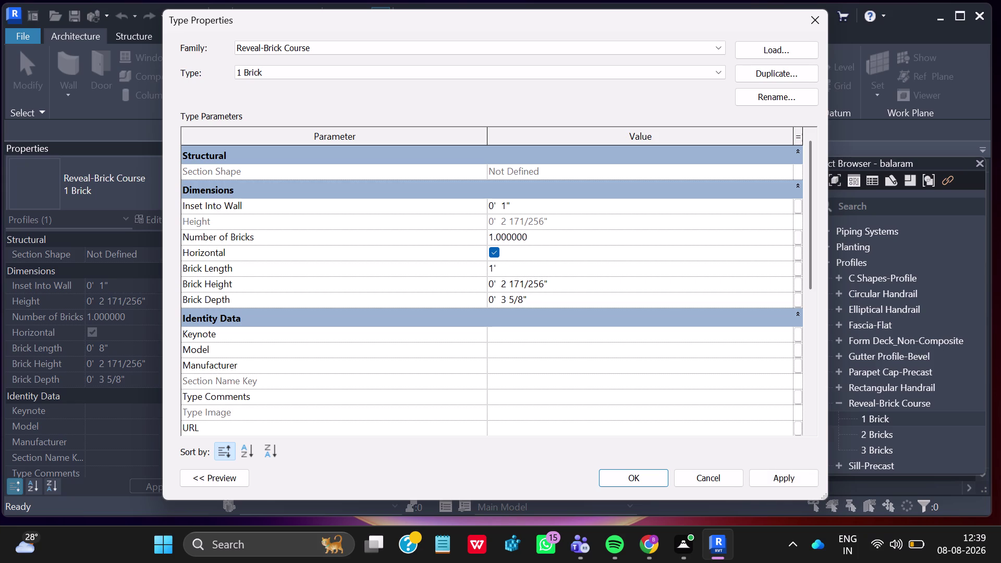
click(790, 480)
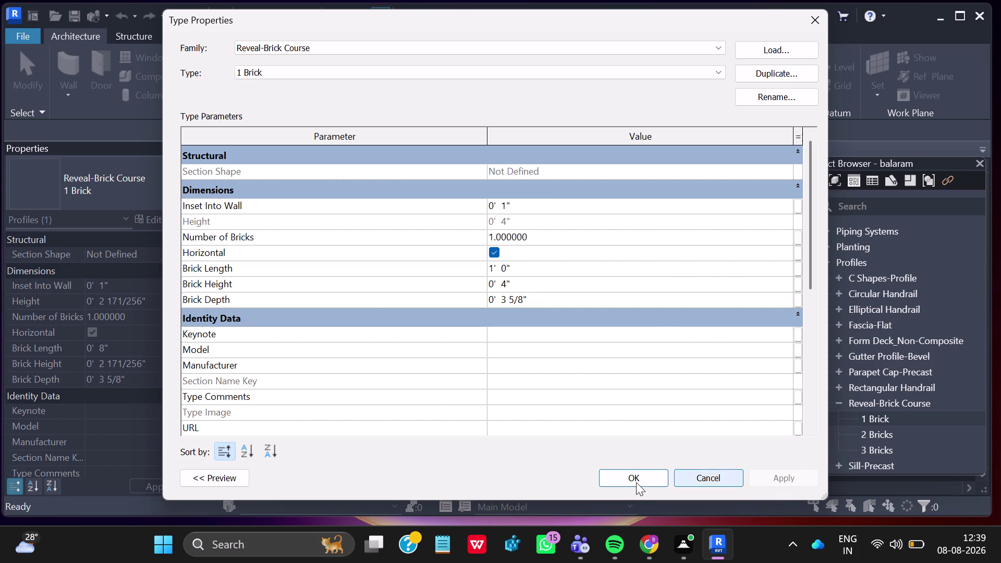
click(633, 483)
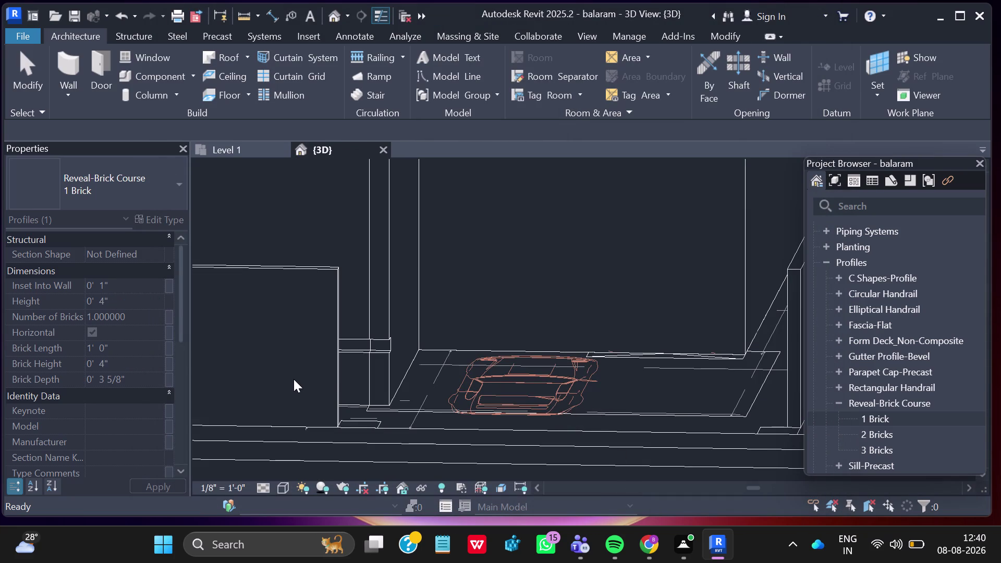
Clear the selection and start the Wall: Reveal tool from the Wall dropdown.
scroll(down, 3)
scroll(down, 3)
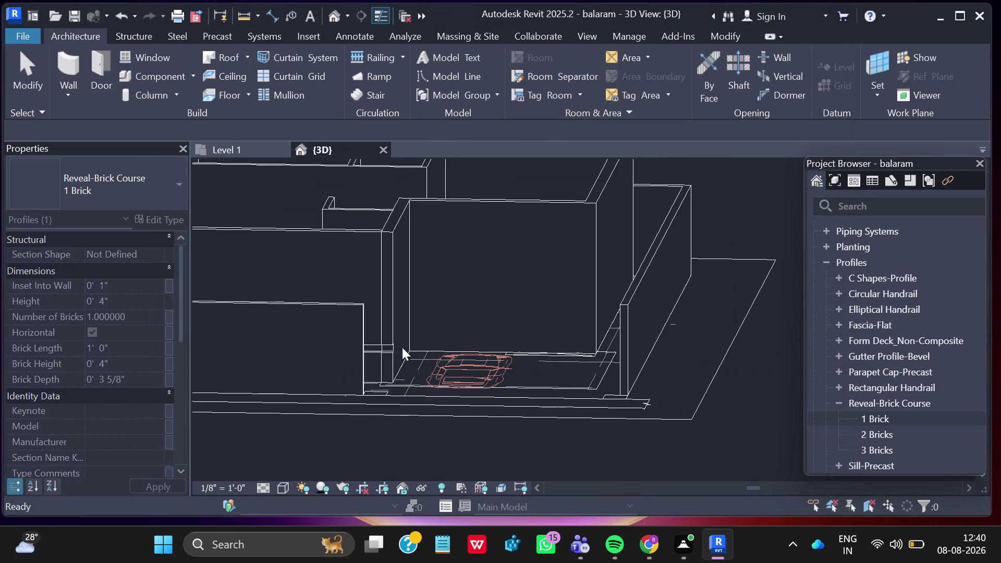
click(381, 345)
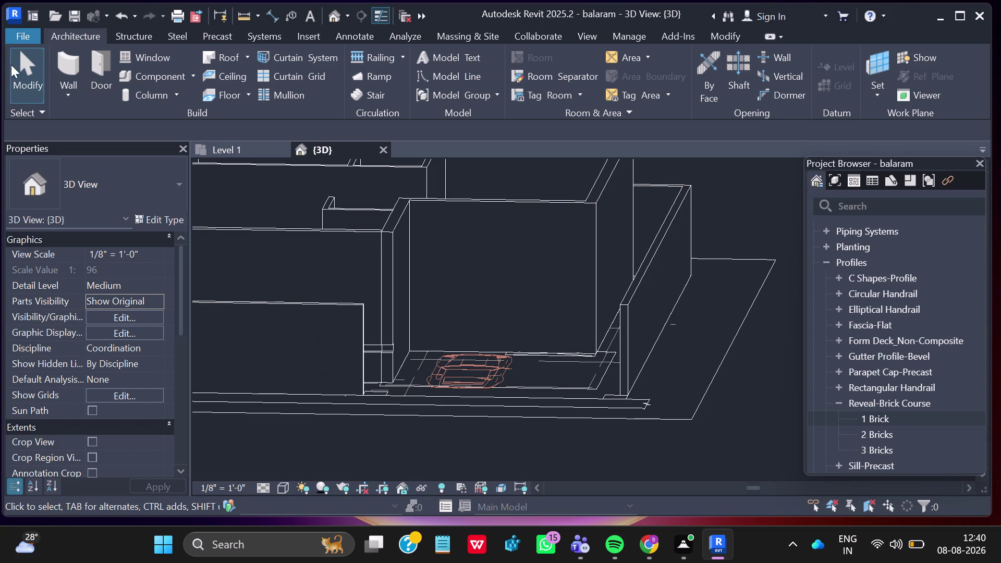
click(72, 94)
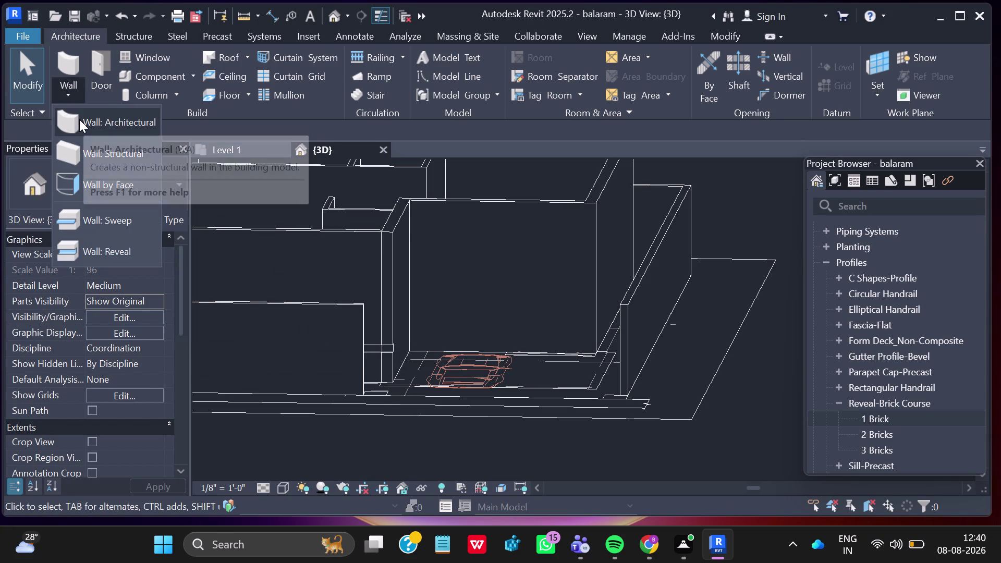
click(101, 249)
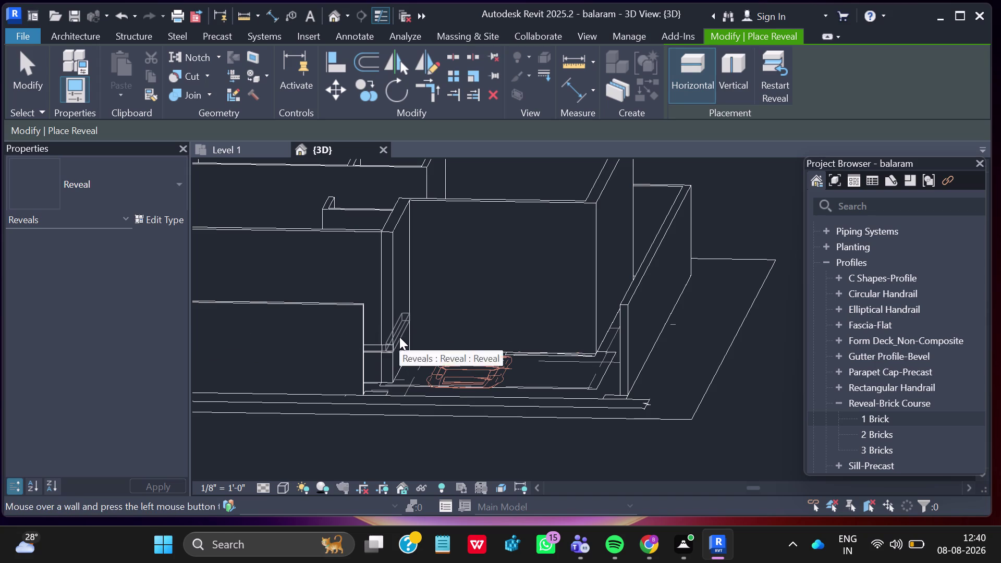
Zoom in and place the reveal on the wall face, then zoom back out.
scroll(up, 3)
scroll(up, 3)
scroll(up, 3)
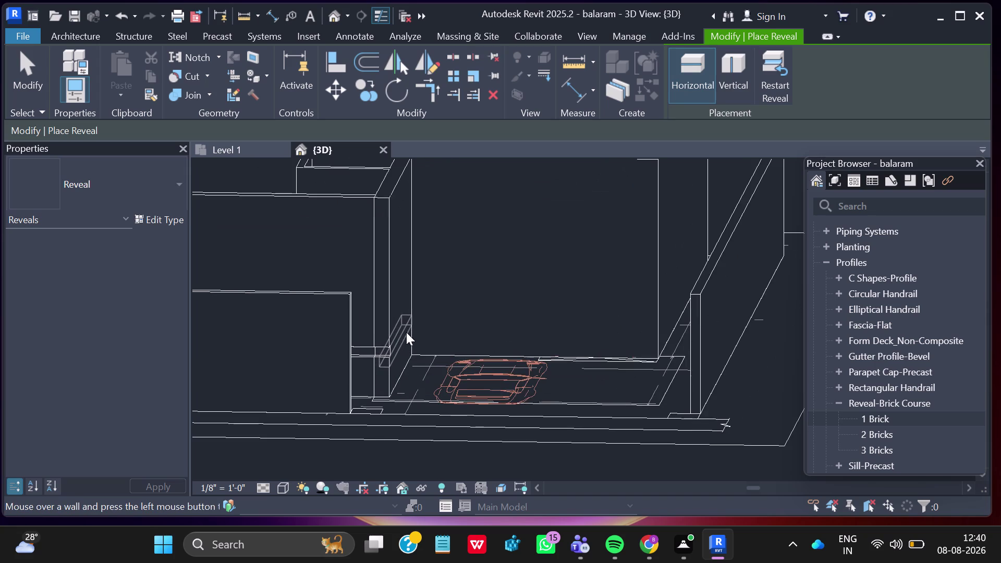
scroll(up, 3)
scroll(up, 3)
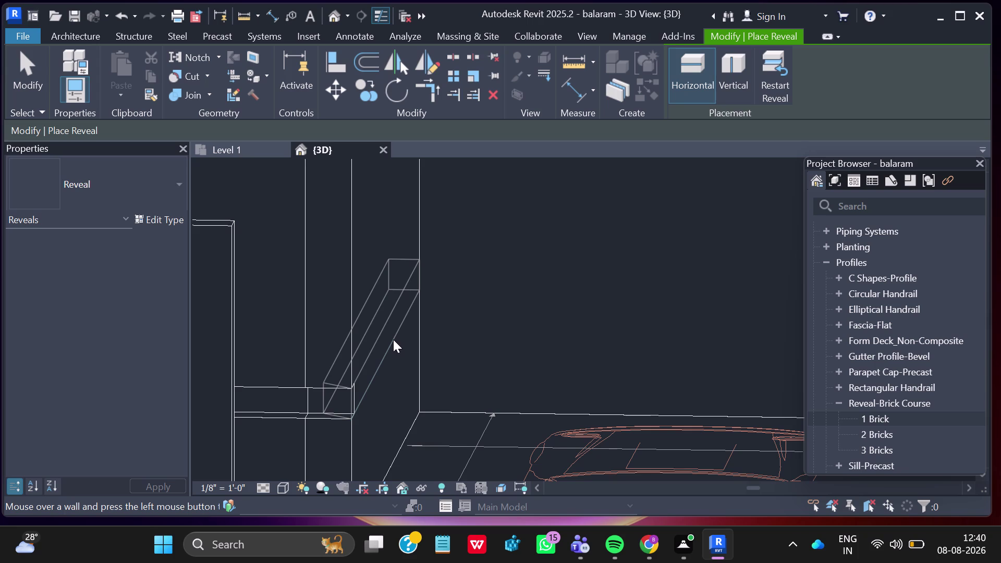
double_click(393, 340)
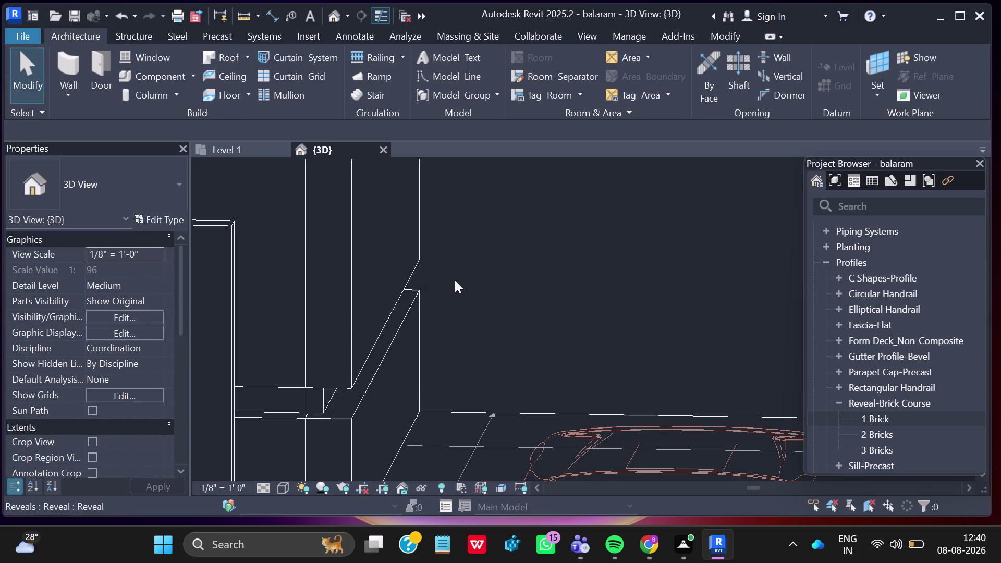
scroll(down, 3)
scroll(down, 3)
scroll(down, 3)
scroll(down, 3)
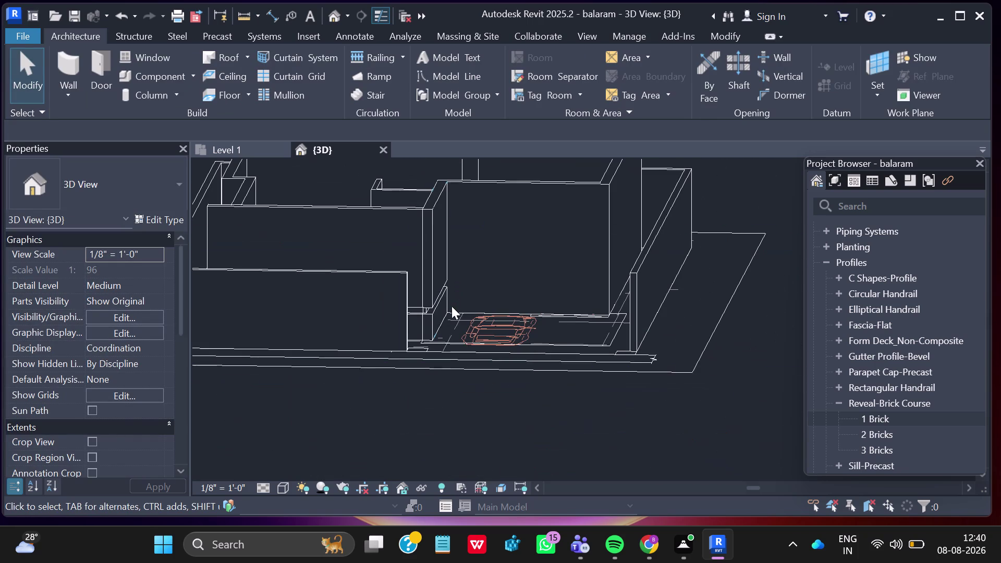